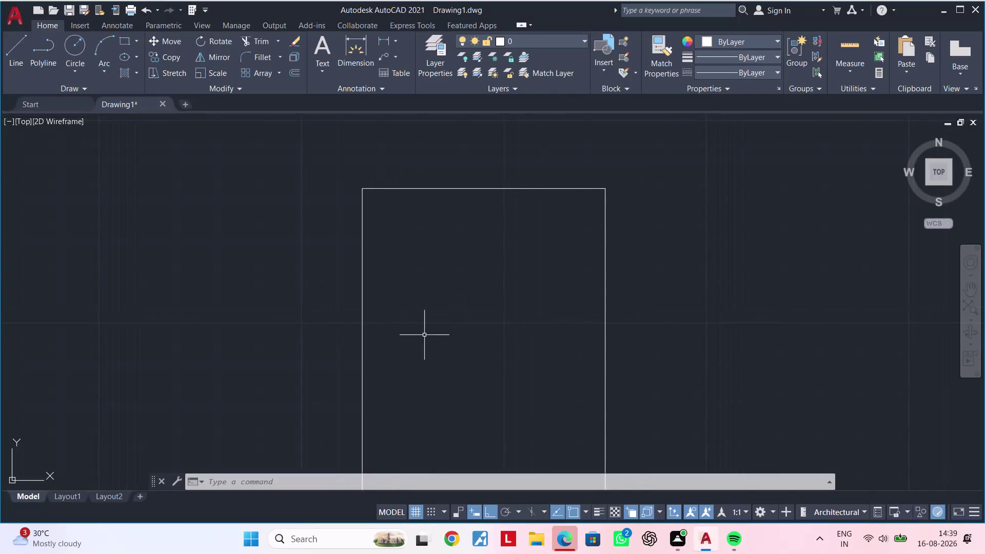
Select the small rectangle and start copying it toward the floor plan, then cancel the copy.
key(Escape)
key(Escape)
middle_drag(434, 339, 440, 239)
middle_drag(461, 327, 442, 248)
key(Escape)
key(Escape)
key(Escape)
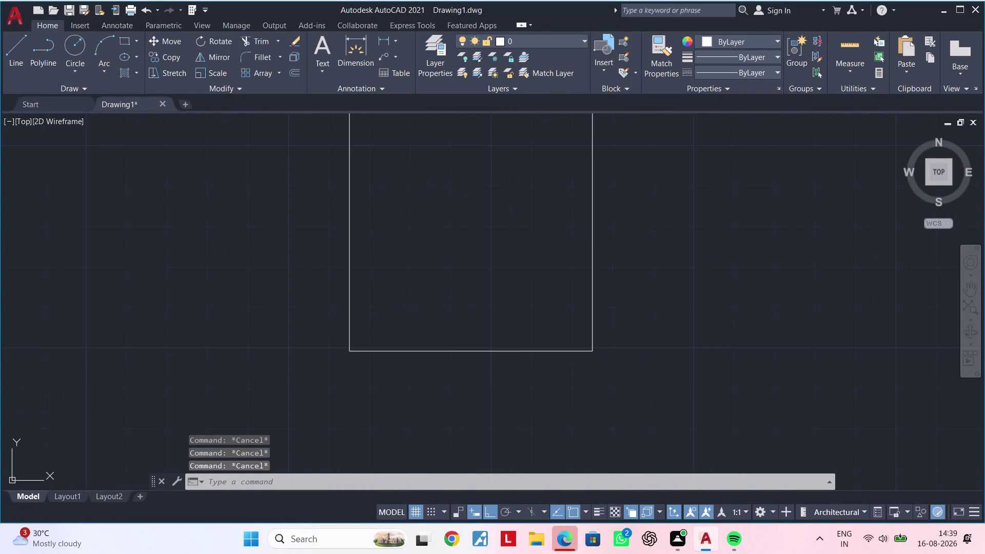
key(Escape)
middle_drag(468, 300, 421, 243)
key(Escape)
key(Escape)
middle_drag(420, 255, 429, 326)
scroll(down, 3)
middle_drag(430, 316, 415, 331)
scroll(down, 3)
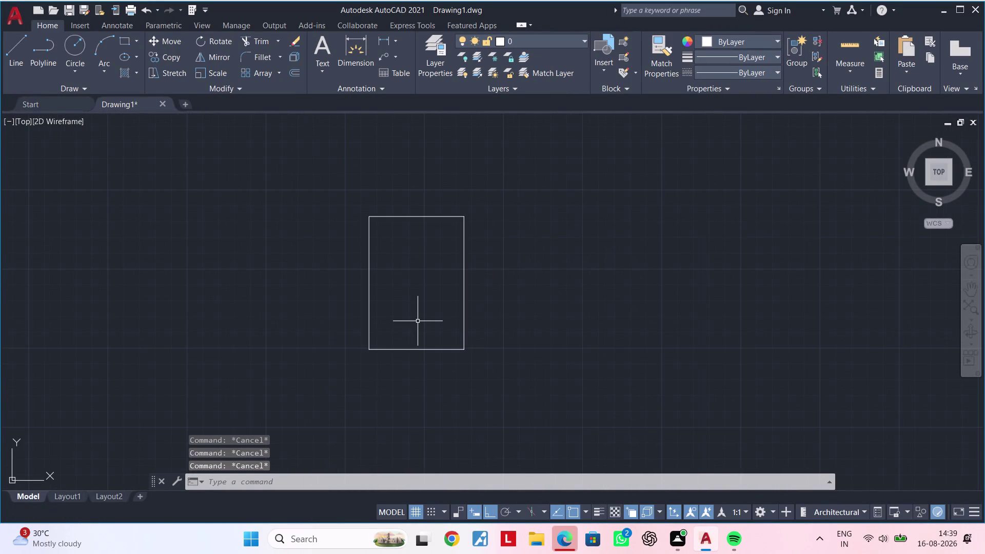
key(Escape)
scroll(down, 3)
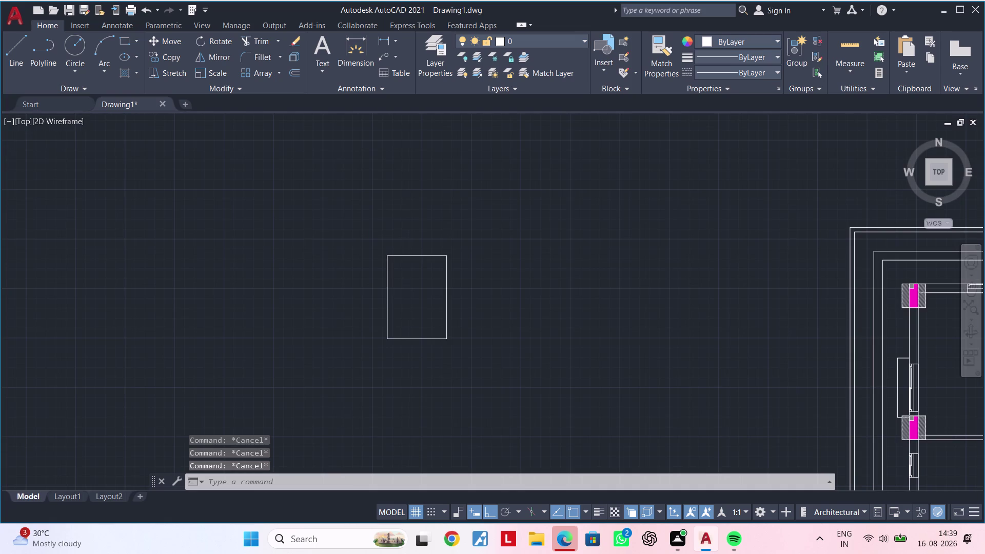
scroll(up, 3)
scroll(down, 3)
click(453, 249)
click(358, 381)
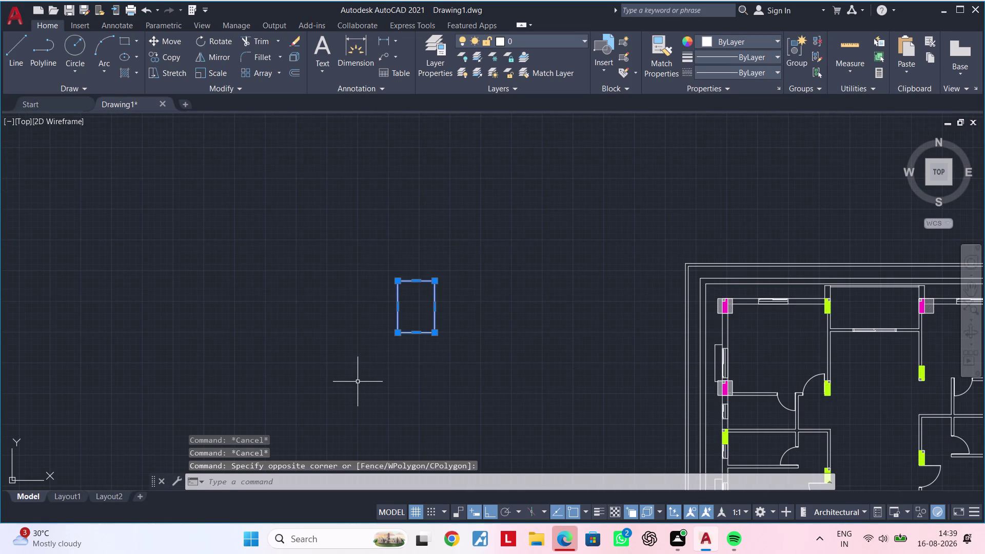
key(c)
key(o)
key(space)
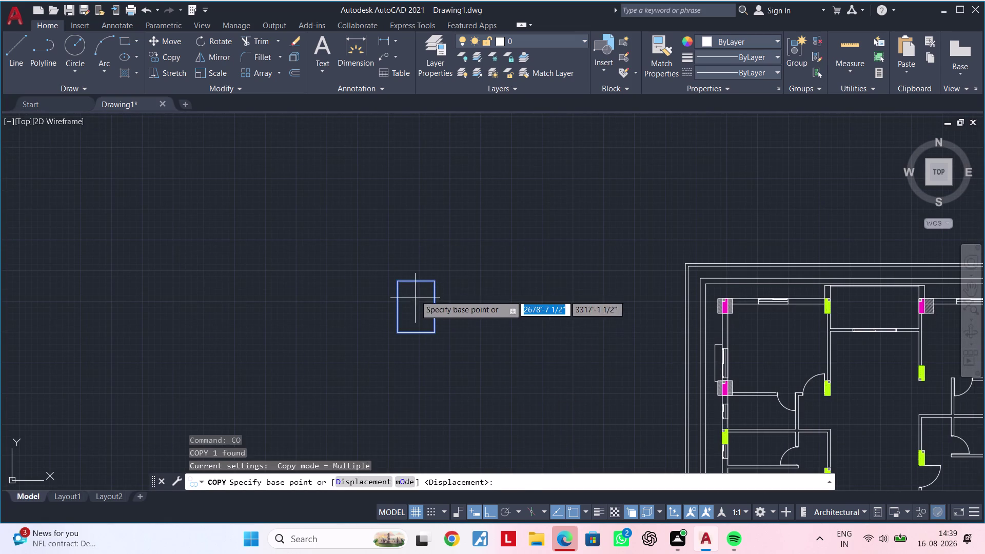
click(412, 292)
middle_drag(750, 360, 572, 361)
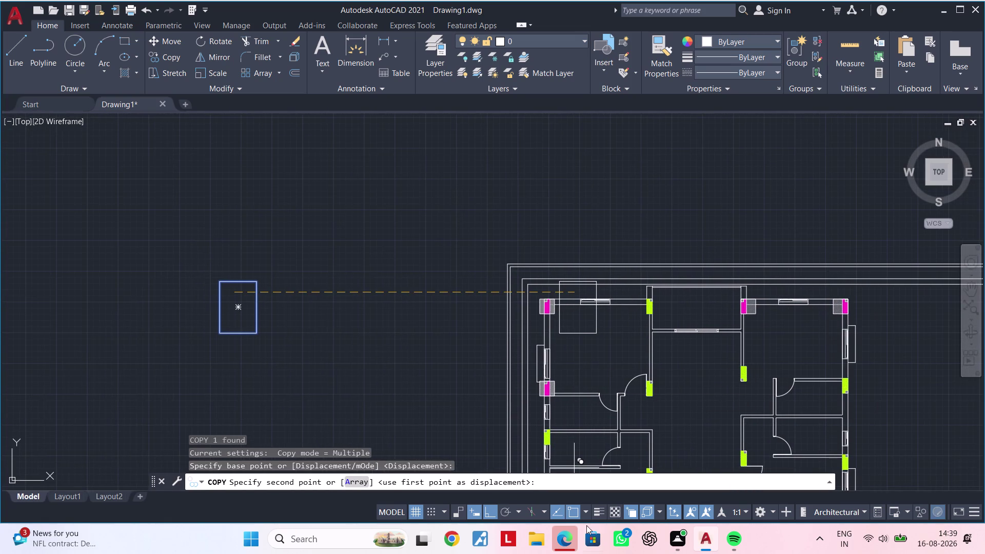
click(491, 511)
scroll(up, 3)
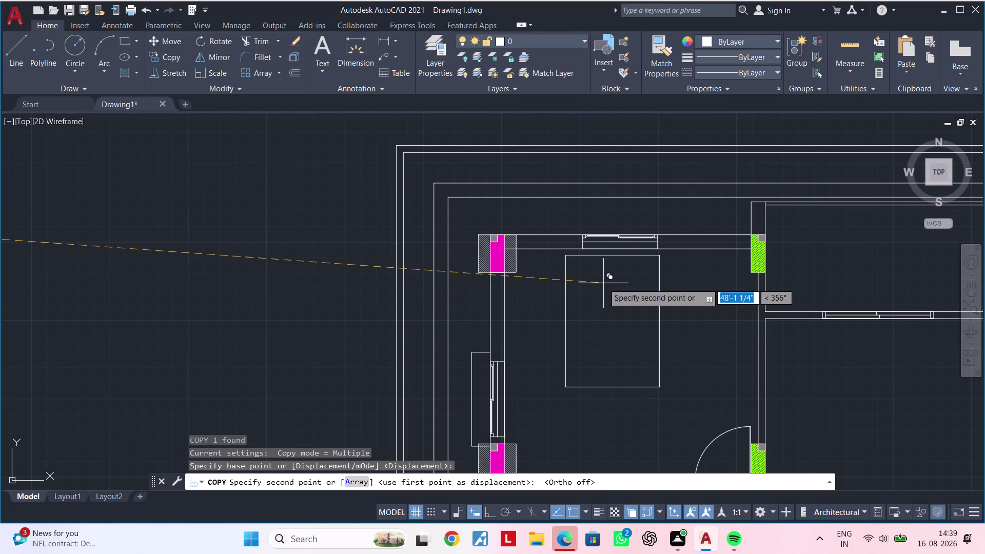
middle_drag(604, 283, 551, 284)
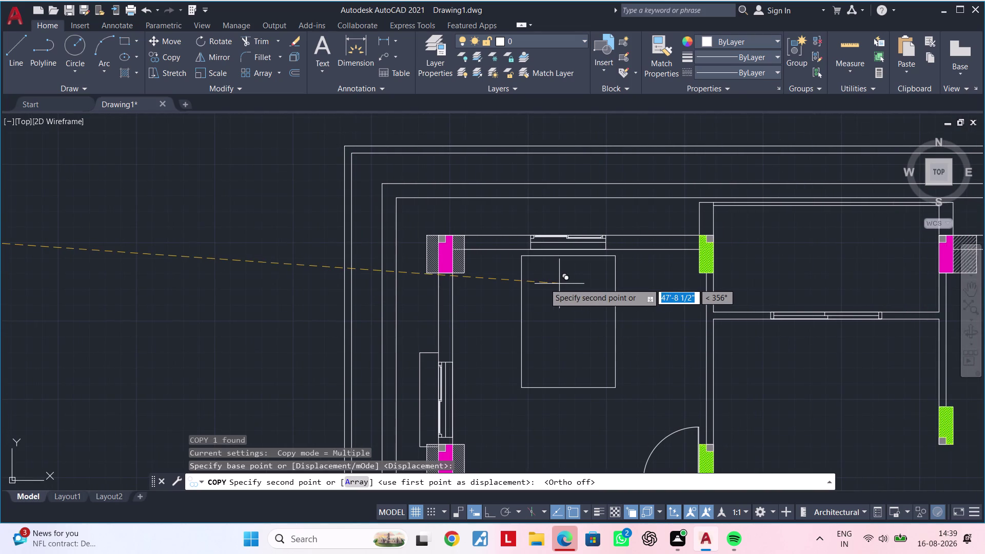
scroll(up, 3)
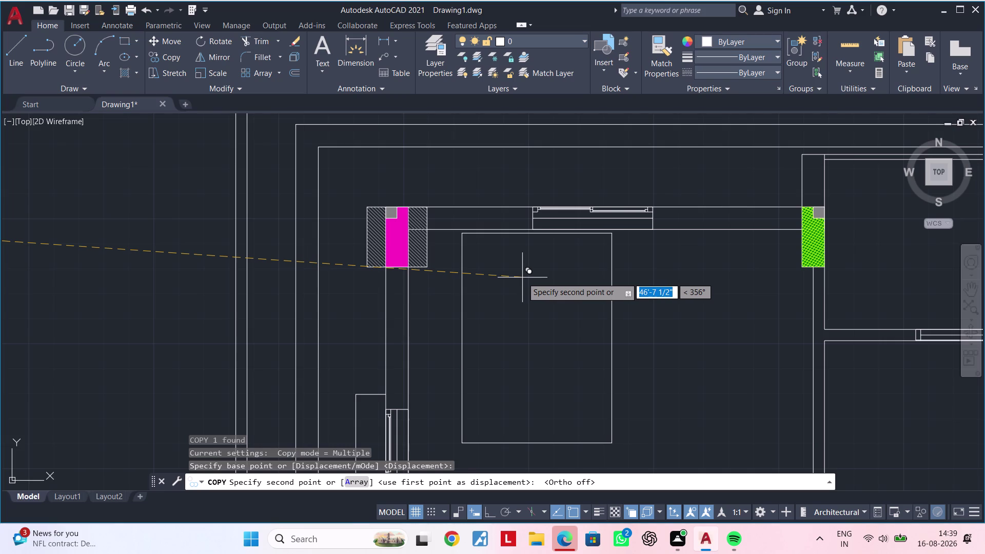
key(Escape)
Return to the bed rectangle and explode it into separate lines with X.
scroll(down, 3)
middle_drag(174, 282, 196, 279)
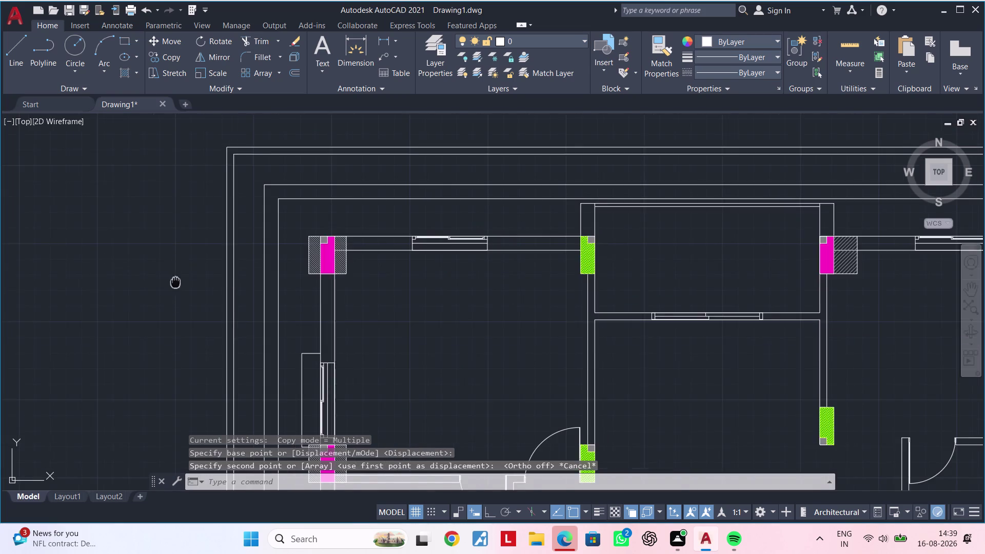
middle_drag(196, 279, 481, 277)
scroll(down, 3)
middle_drag(273, 260, 411, 266)
scroll(up, 3)
middle_drag(291, 261, 351, 263)
scroll(up, 3)
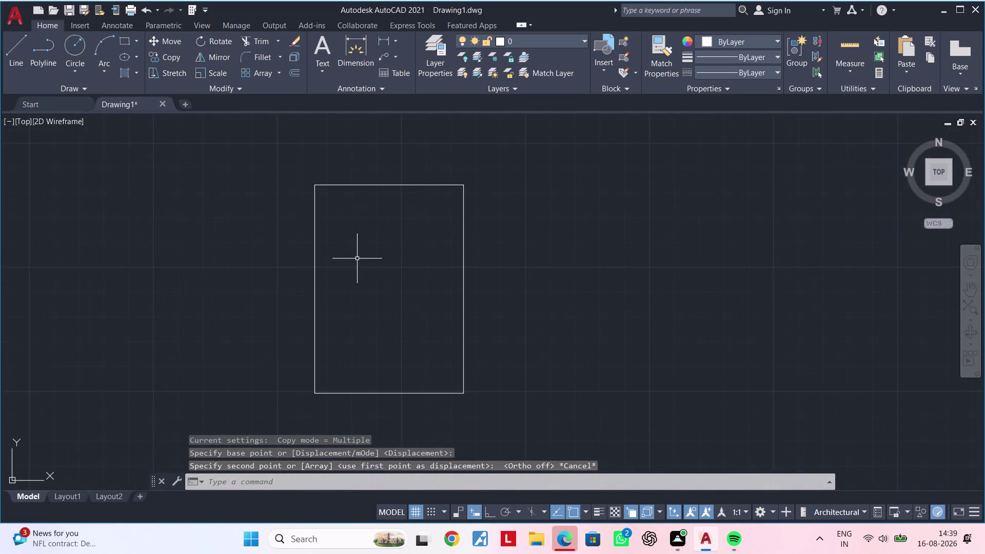
middle_drag(360, 266, 336, 225)
middle_drag(364, 312, 364, 260)
key(Escape)
key(Escape)
key(Escape)
middle_drag(367, 264, 353, 317)
key(Escape)
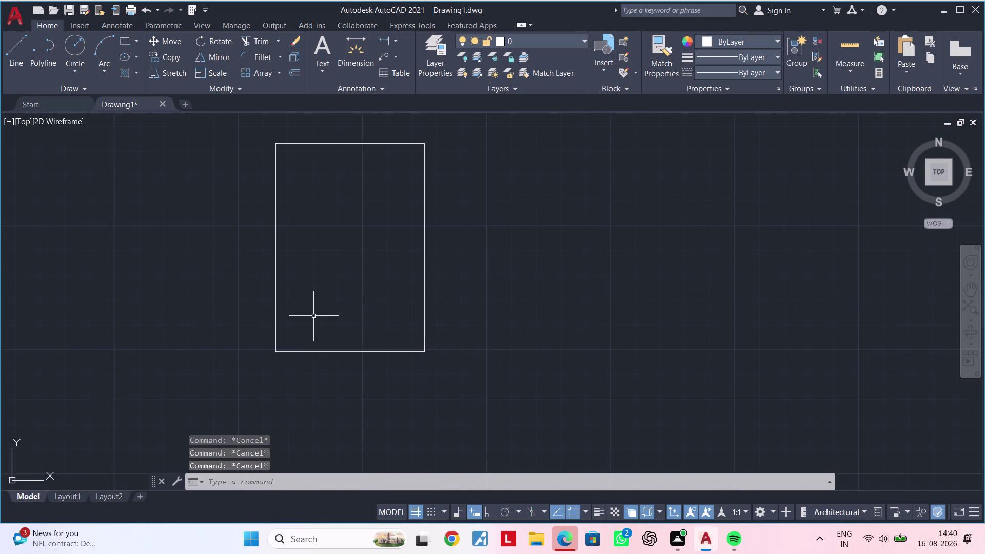
click(276, 315)
key(x)
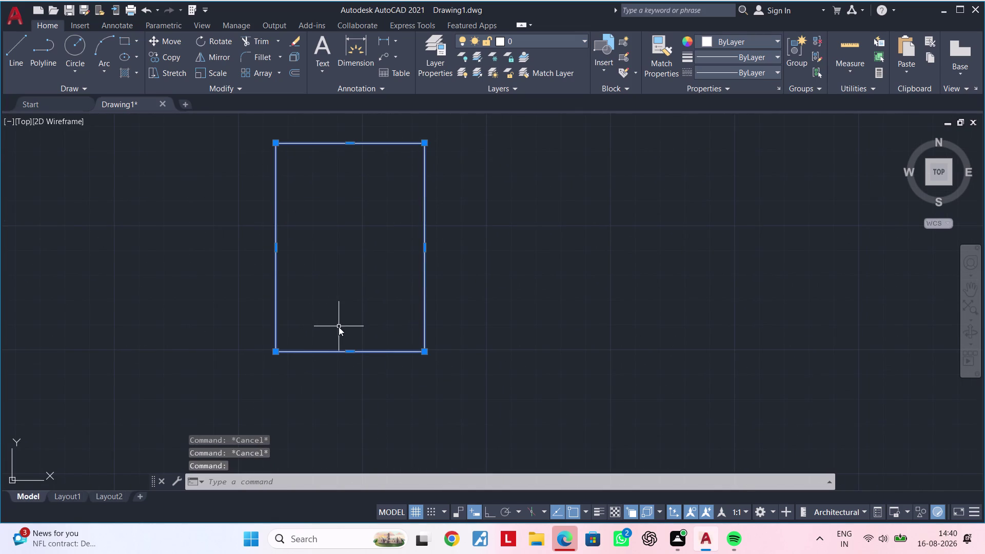
key(space)
Offset the rectangle's bottom edge 2' upward inside the rectangle.
middle_drag(367, 327, 360, 299)
key(Escape)
key(Escape)
text(of)
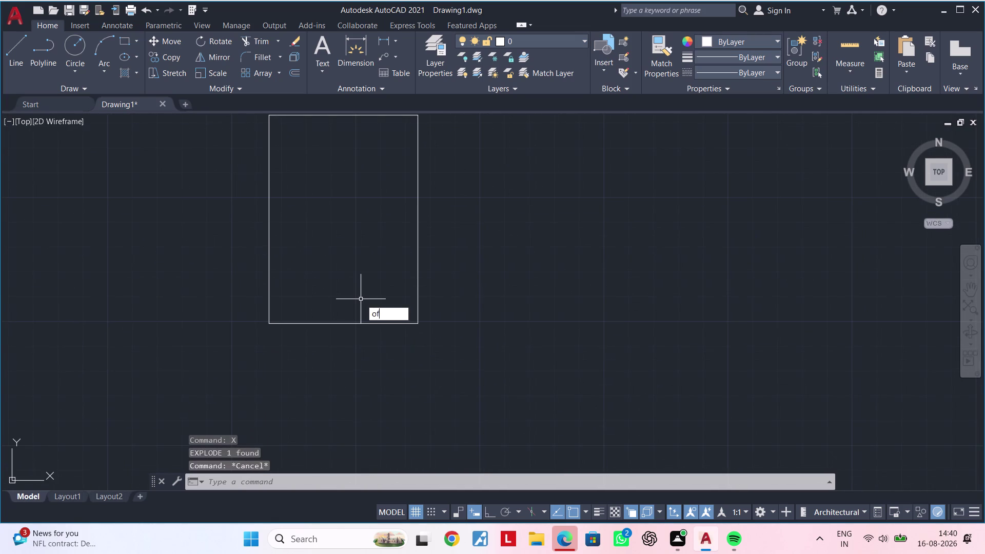
key(space)
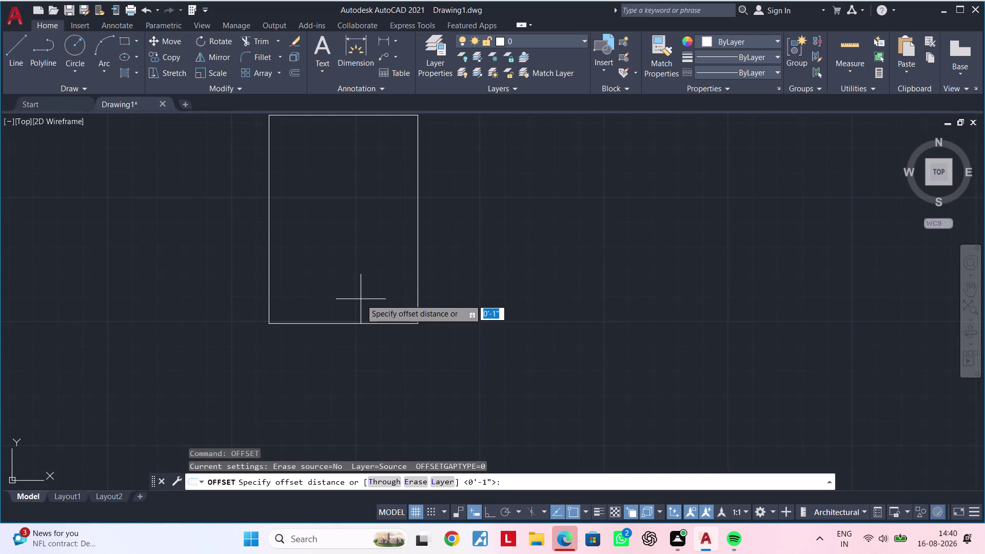
text(2')
key(Return)
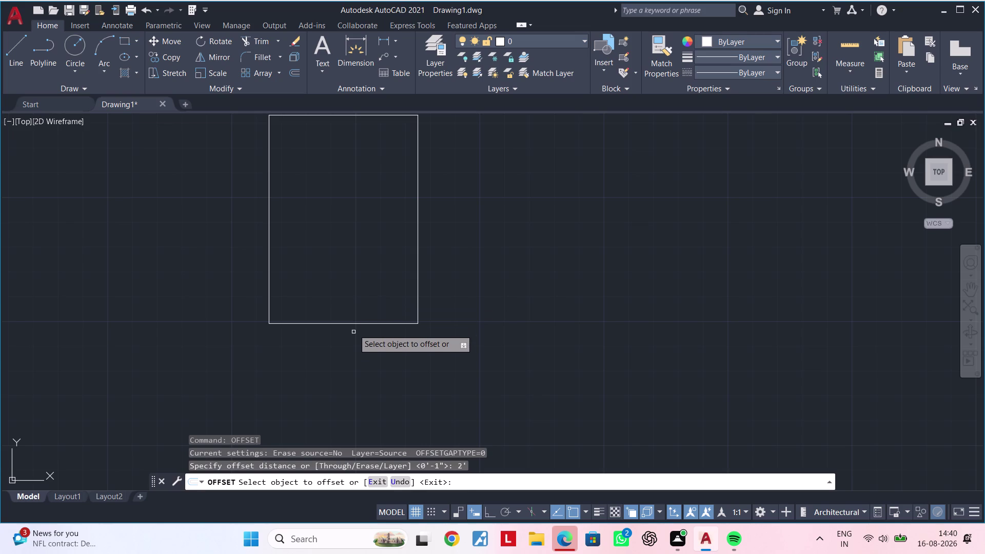
click(354, 320)
click(353, 323)
click(359, 272)
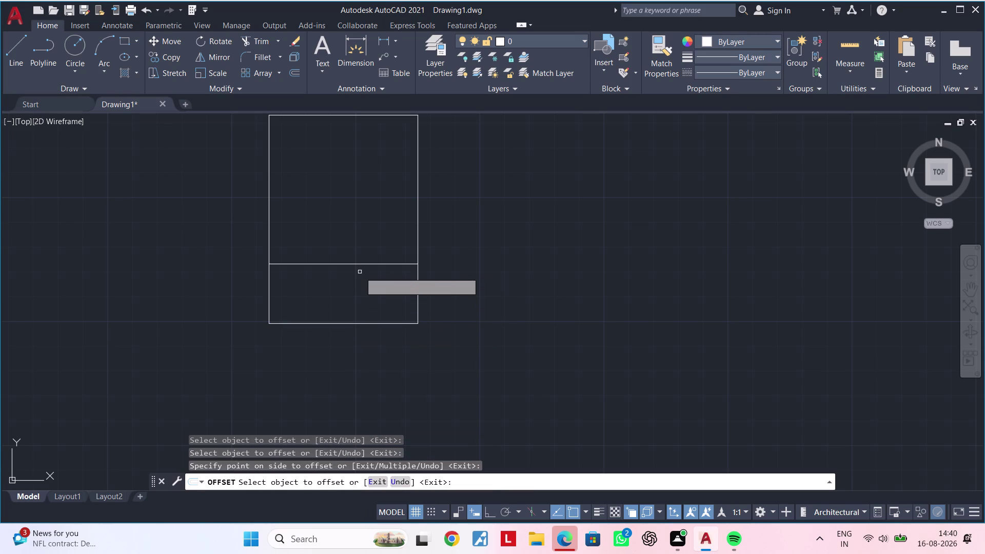
key(space)
Offset the new horizontal line 2" below and 2" above it.
key(space)
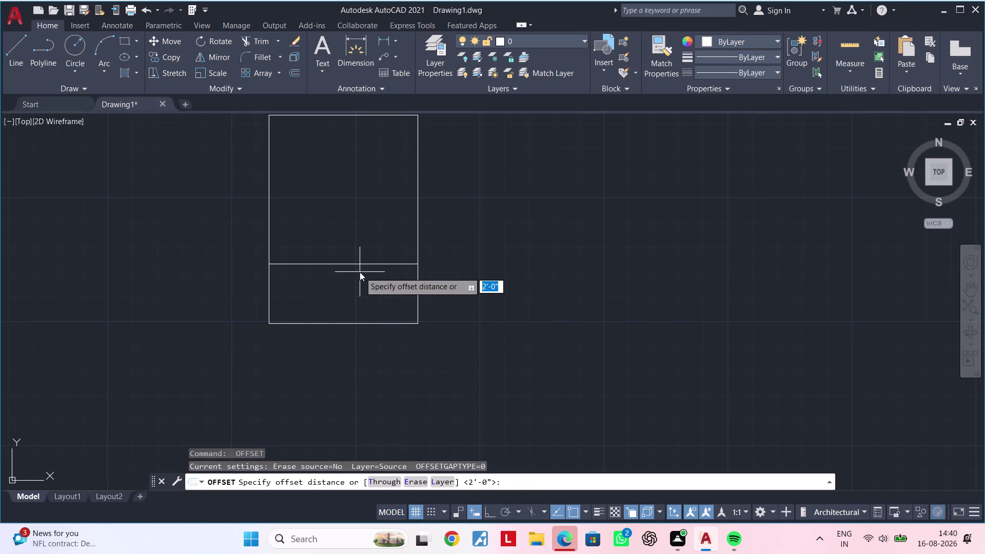
text(2")
key(Return)
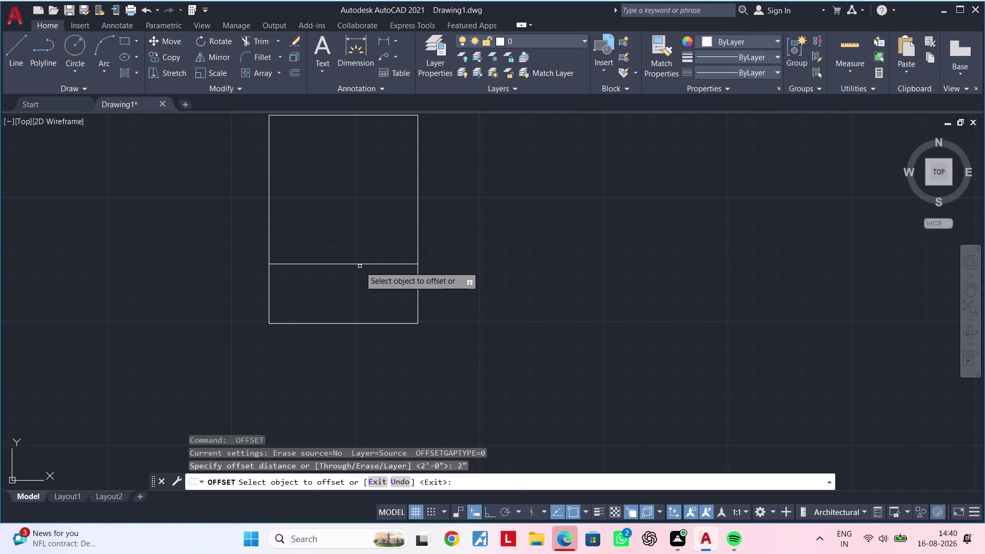
click(360, 264)
click(359, 275)
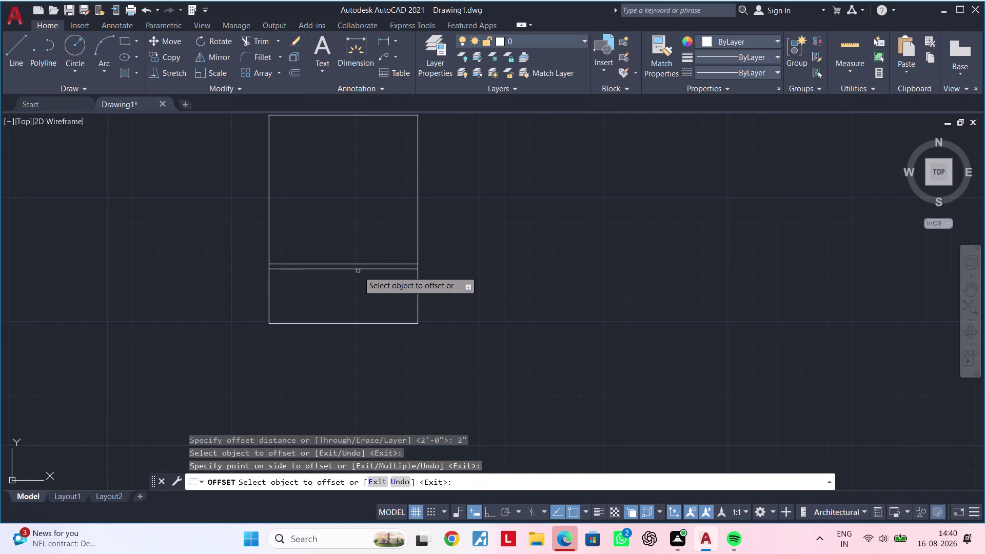
click(358, 263)
click(359, 245)
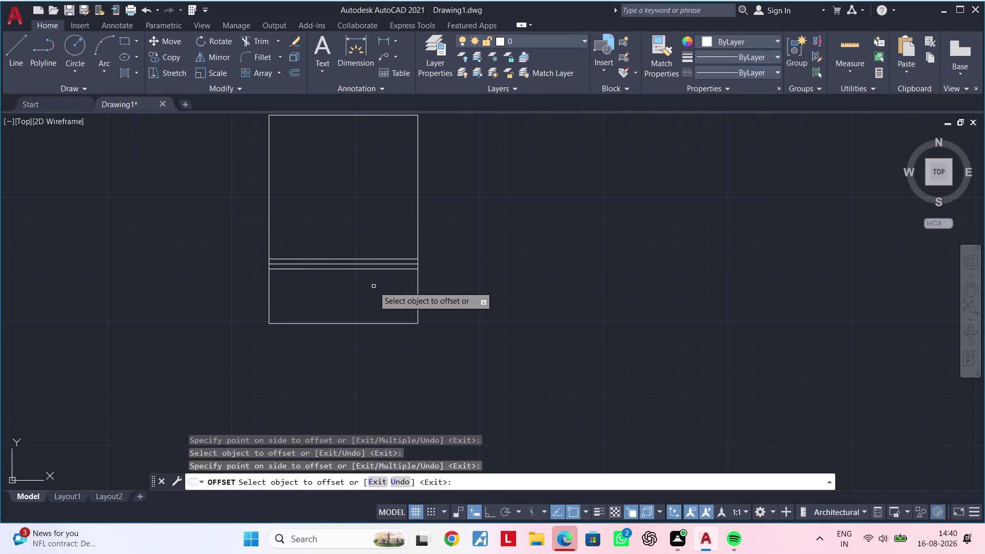
middle_drag(368, 293, 419, 289)
middle_drag(419, 288, 414, 344)
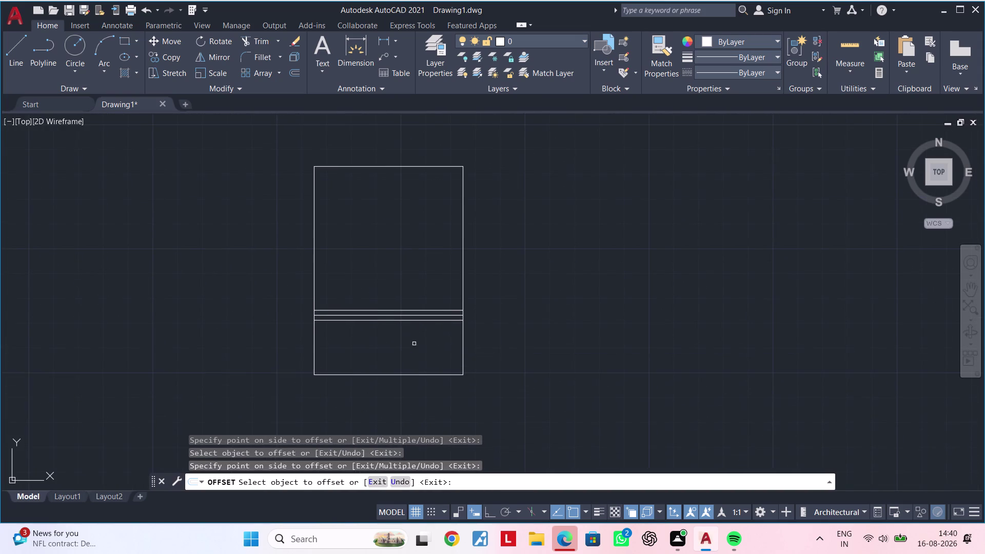
key(Escape)
key(Escape)
key(Escape)
key(Escape)
key(Escape)
key(Escape)
key(Escape)
key(Escape)
key(Escape)
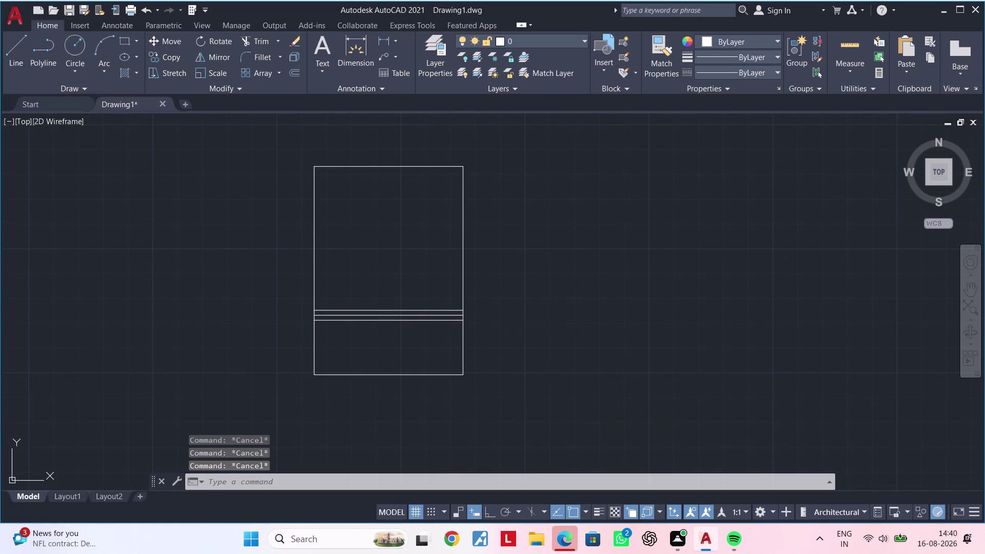
key(Escape)
key(Escape)
key(Escape)
middle_drag(388, 267, 385, 262)
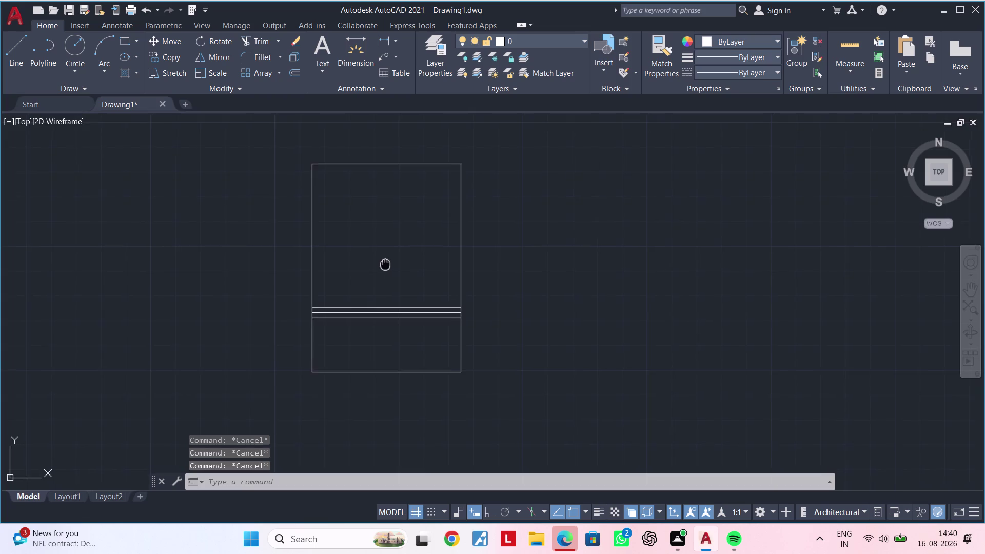
middle_drag(385, 263, 376, 247)
key(Escape)
middle_drag(375, 246, 375, 241)
key(Escape)
key(Escape)
key(Escape)
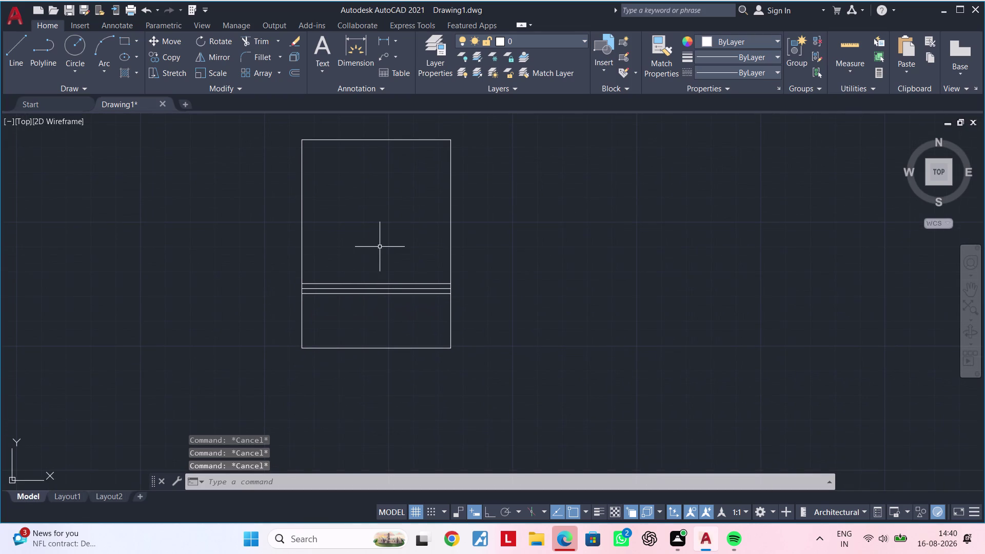
key(Escape)
key(Escape)
middle_drag(415, 315, 397, 322)
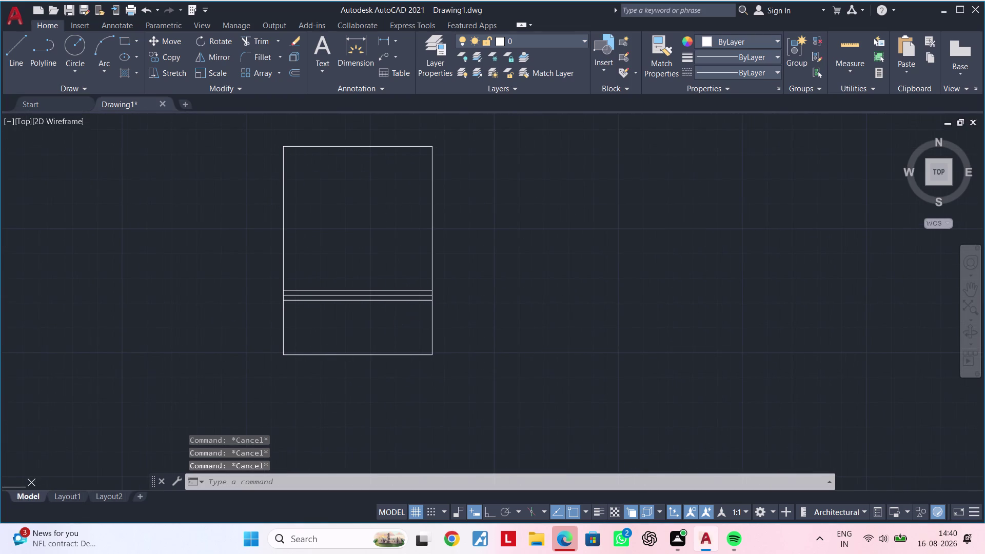
Offset the right edge 1' inward, after abandoning a 2' offset.
text(of 2')
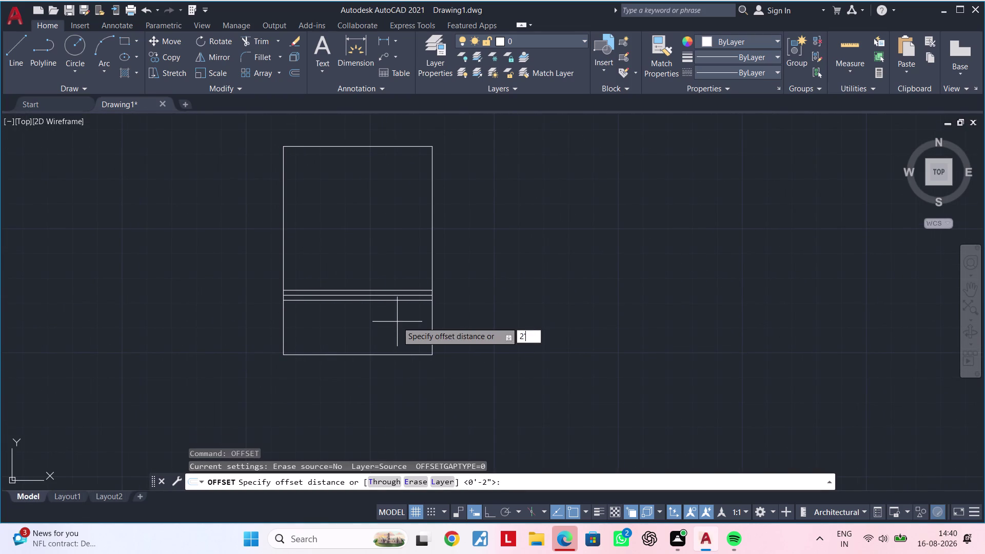
key(Return)
click(431, 314)
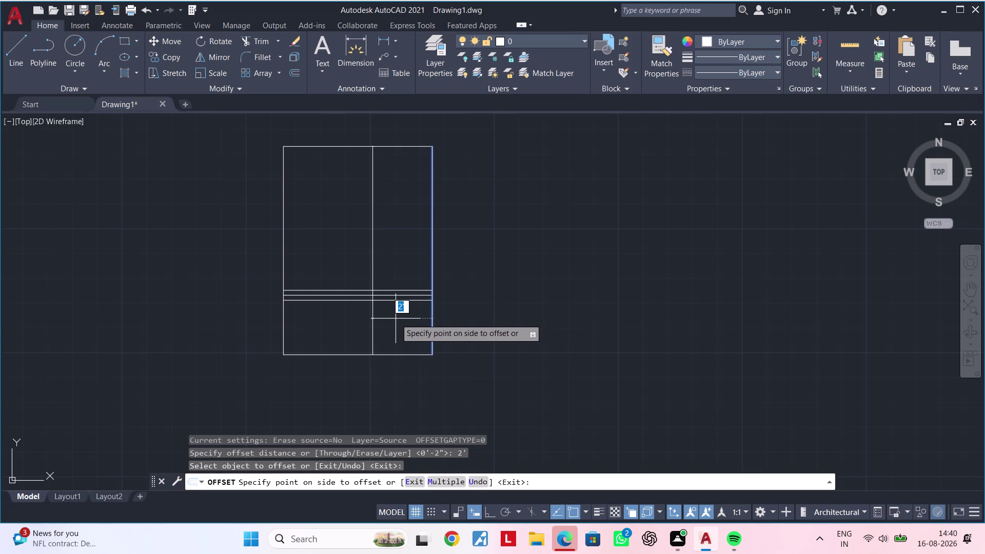
key(Escape)
text(of)
key(space)
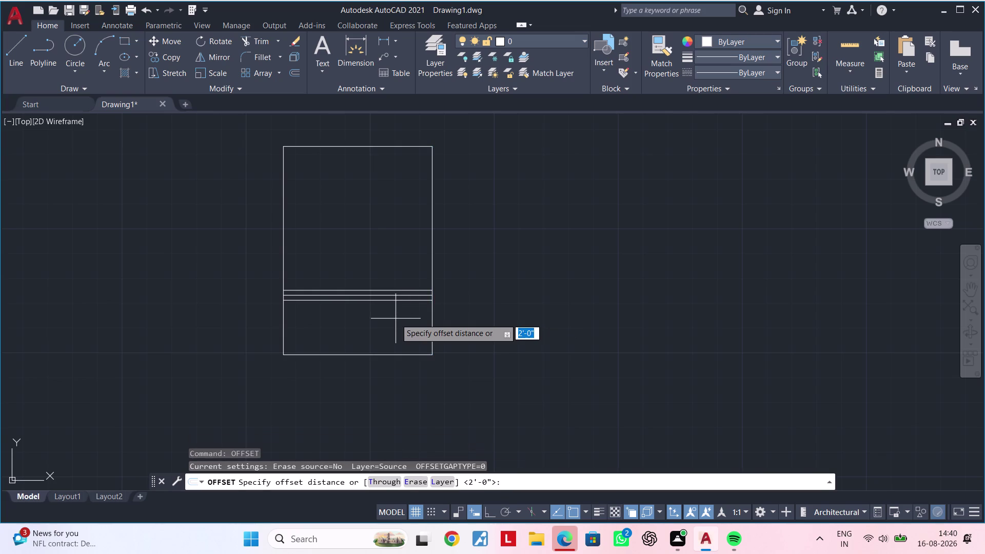
text(1')
key(Return)
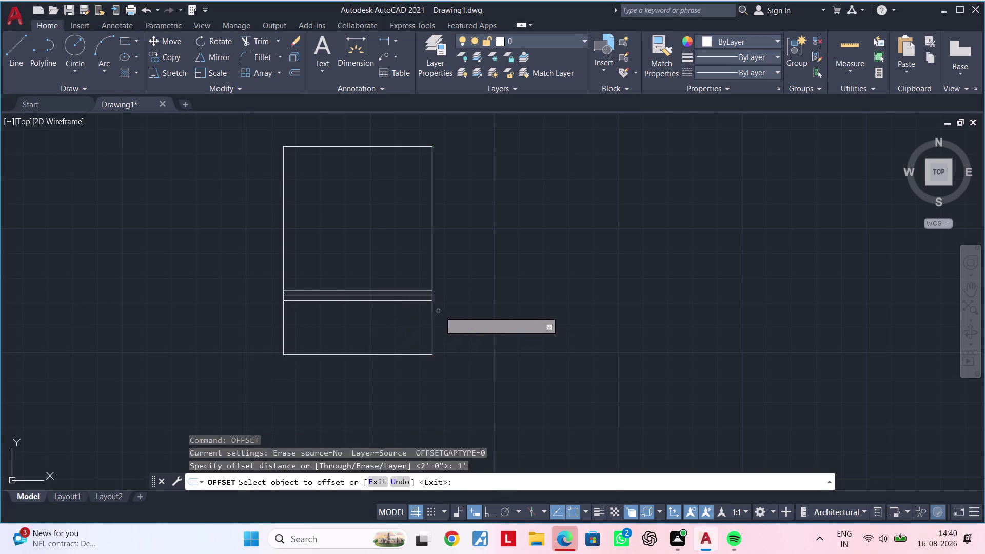
click(434, 314)
click(362, 315)
key(Escape)
key(Escape)
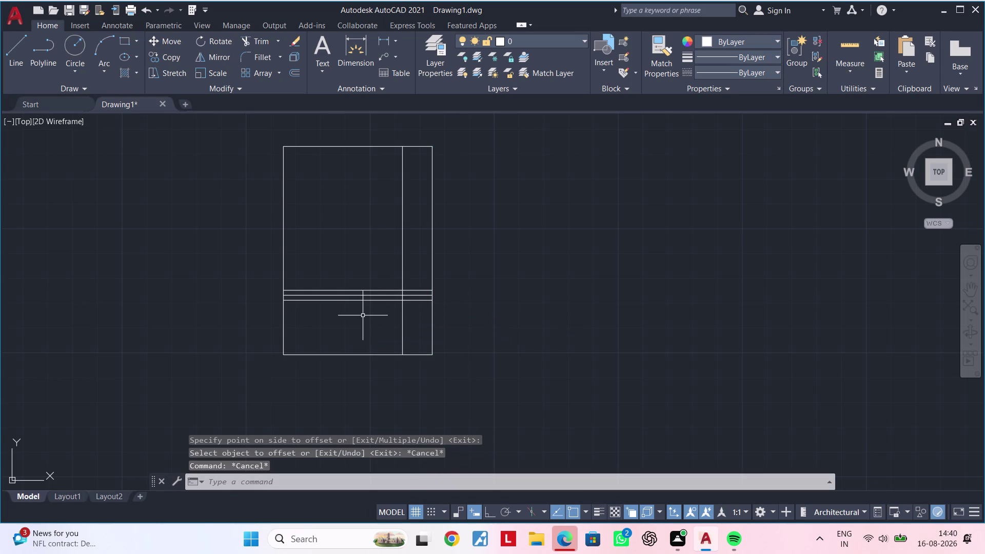
Offset the vertical divider 2" to the left, then the new line another 2" left.
text(of)
key(space)
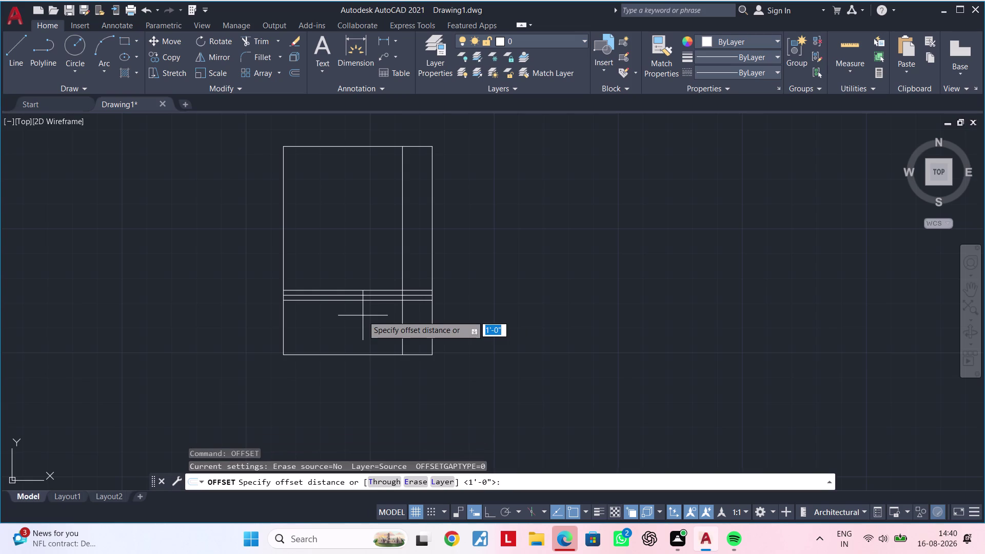
text(2")
key(Return)
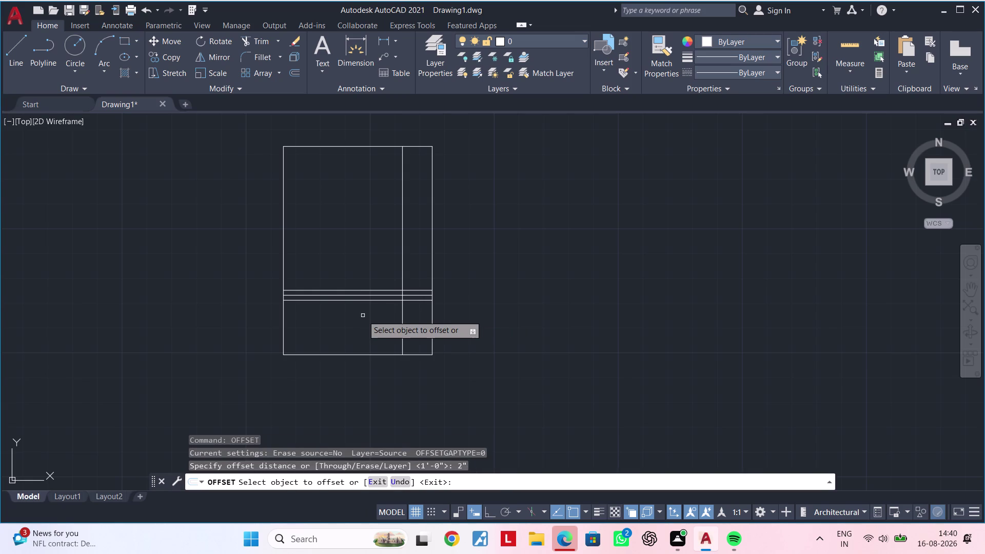
click(403, 313)
click(351, 320)
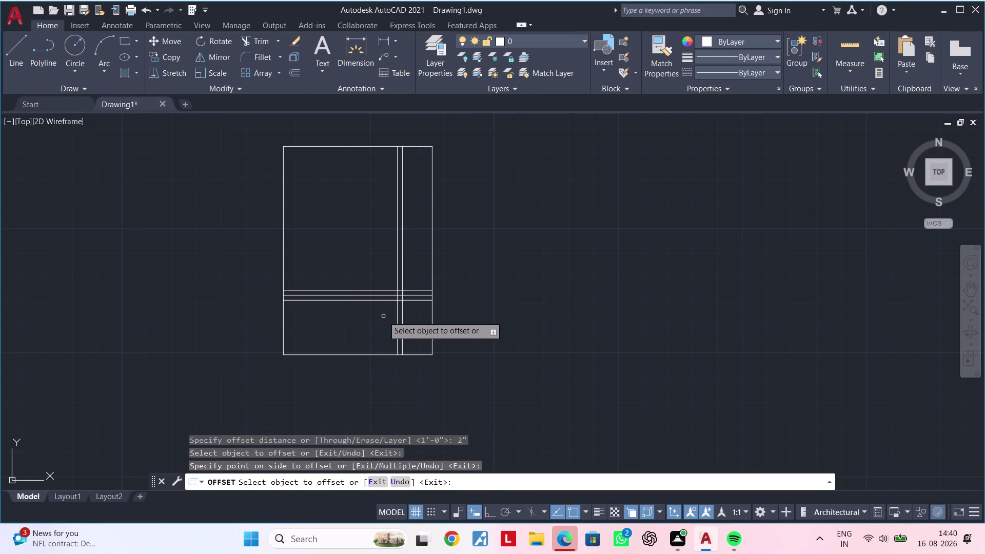
click(398, 313)
click(340, 317)
key(Escape)
key(Escape)
key(Escape)
Start the TRIM command, cancel it, and shift the view of the bed outline.
key(t)
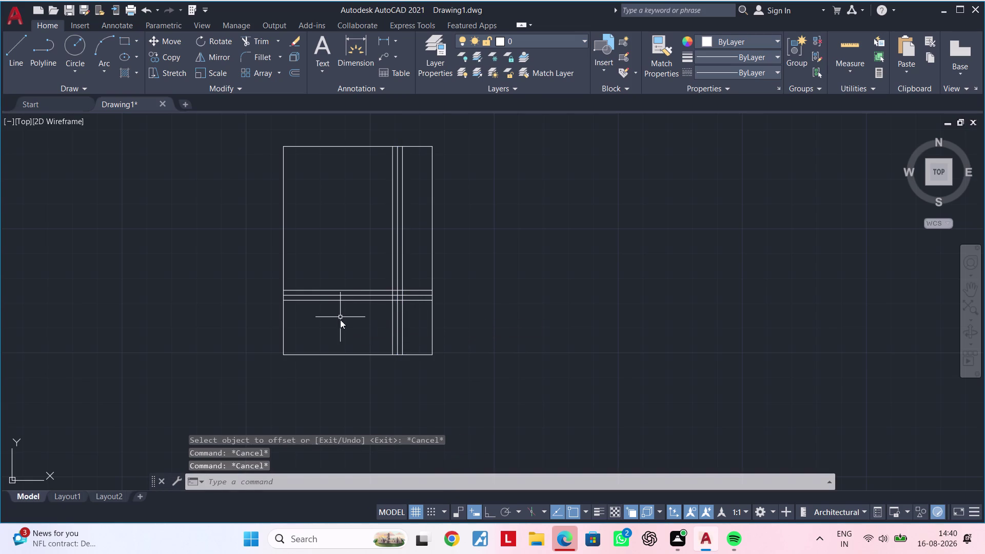
key(r)
key(space)
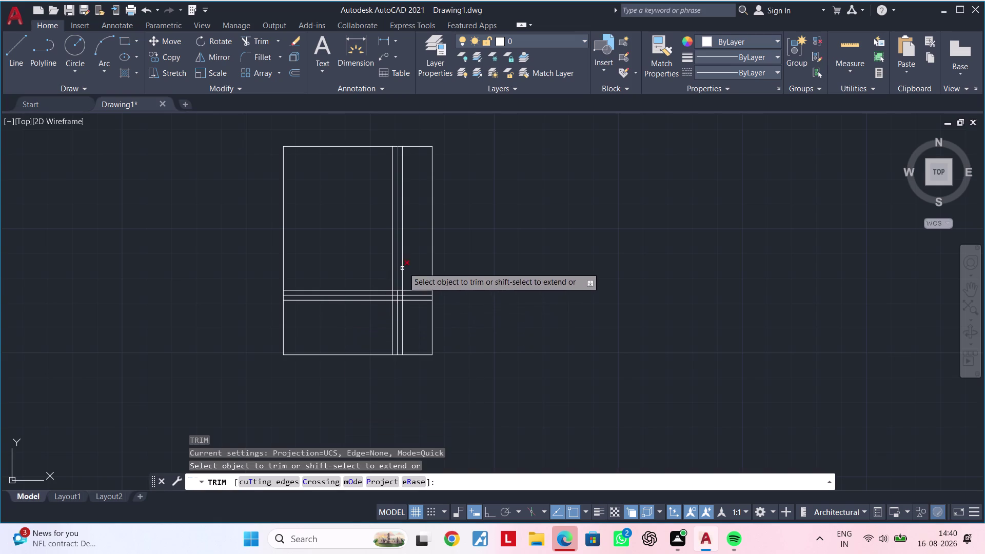
key(Escape)
key(Escape)
middle_drag(374, 233, 396, 270)
key(Escape)
key(Escape)
middle_click(381, 276)
key(Escape)
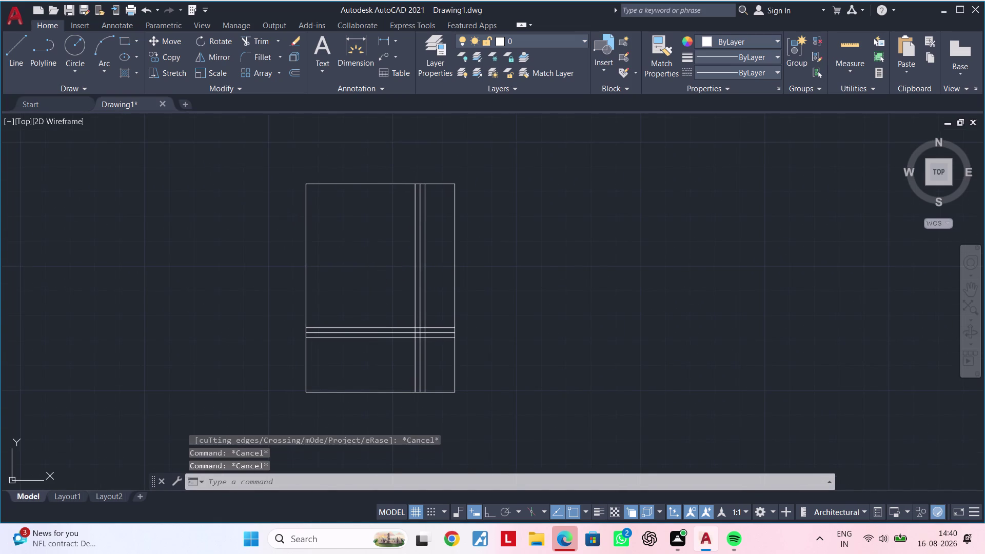
key(Escape)
key(s)
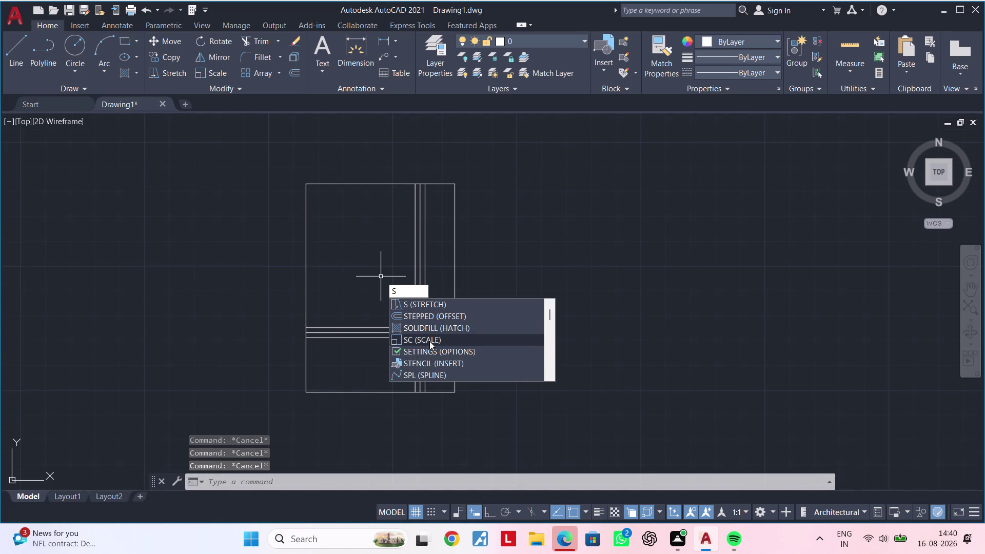
click(425, 374)
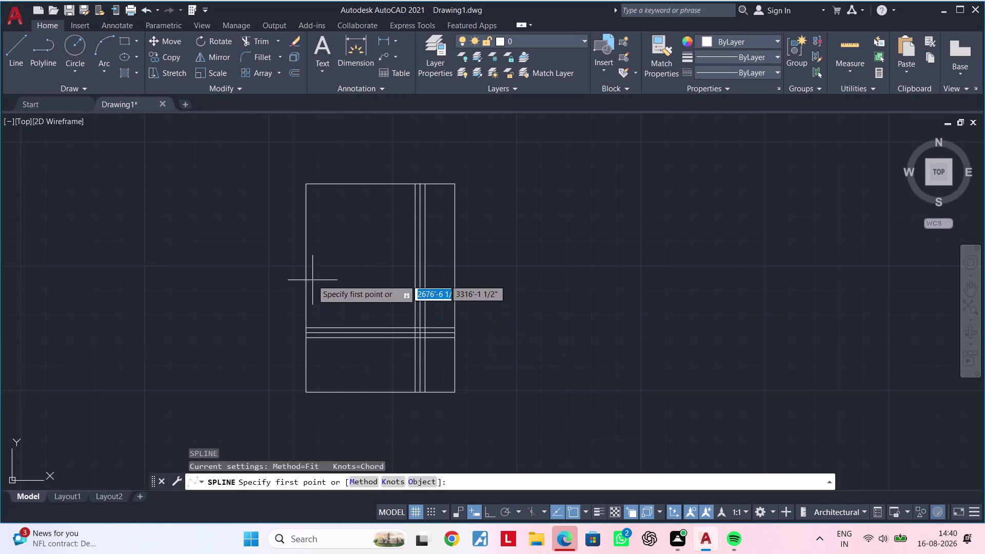
middle_drag(325, 277, 304, 311)
scroll(up, 3)
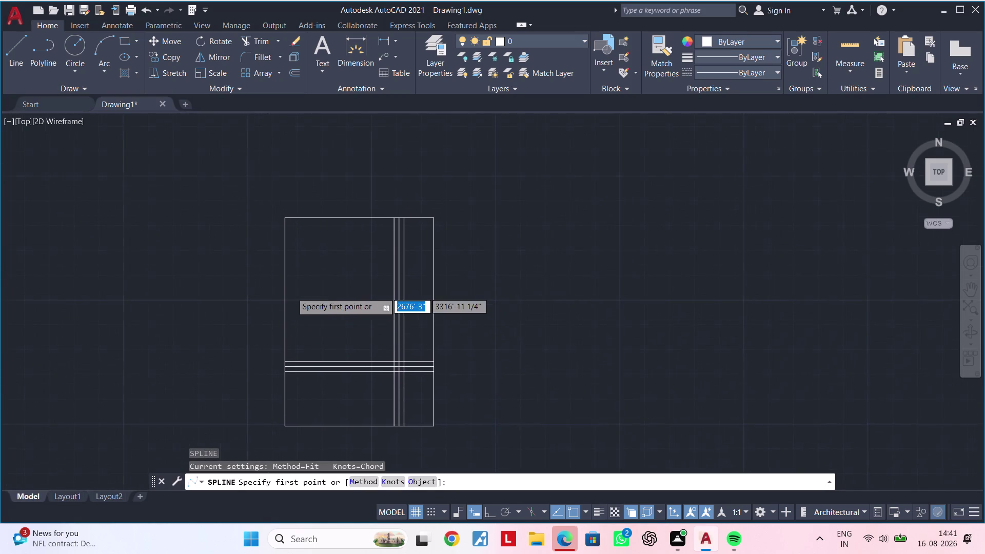
click(281, 311)
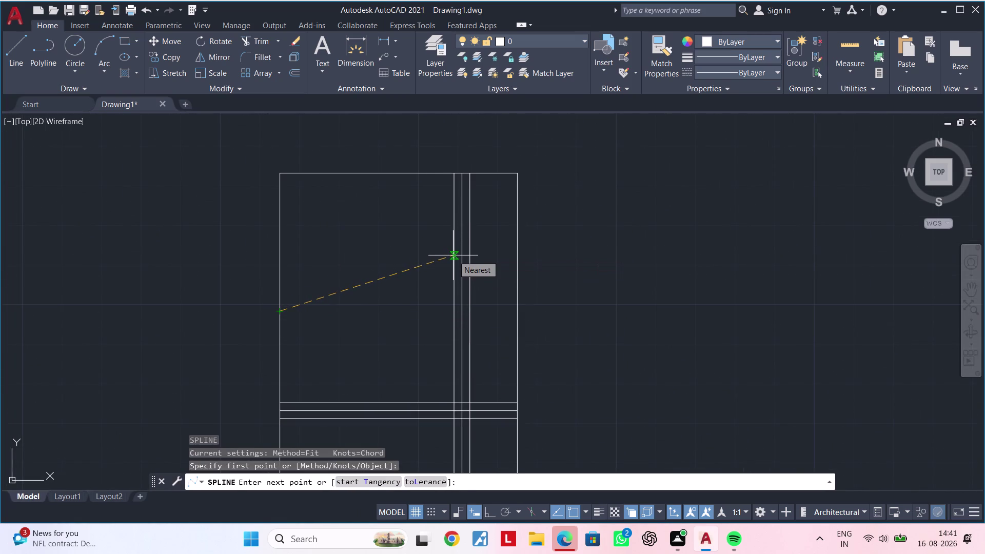
click(453, 255)
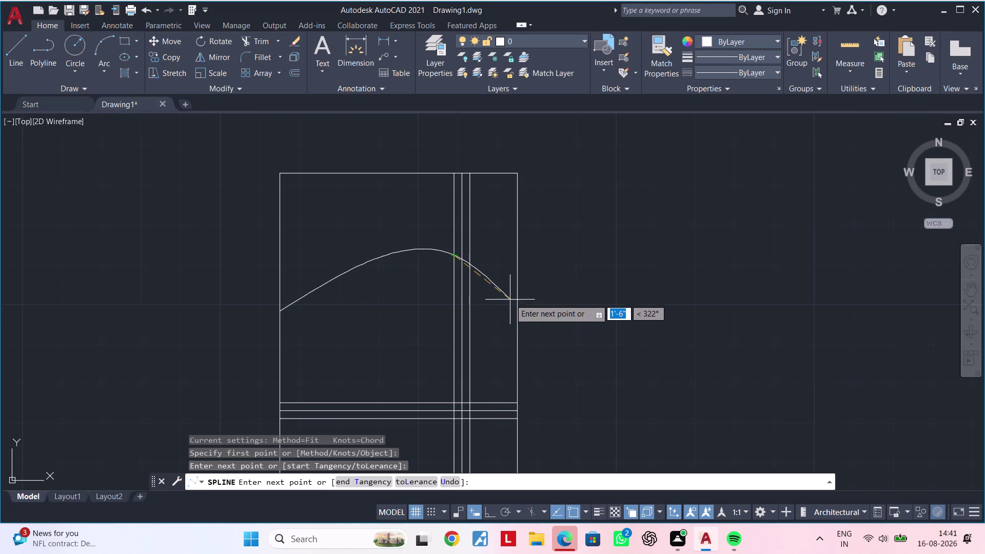
click(513, 269)
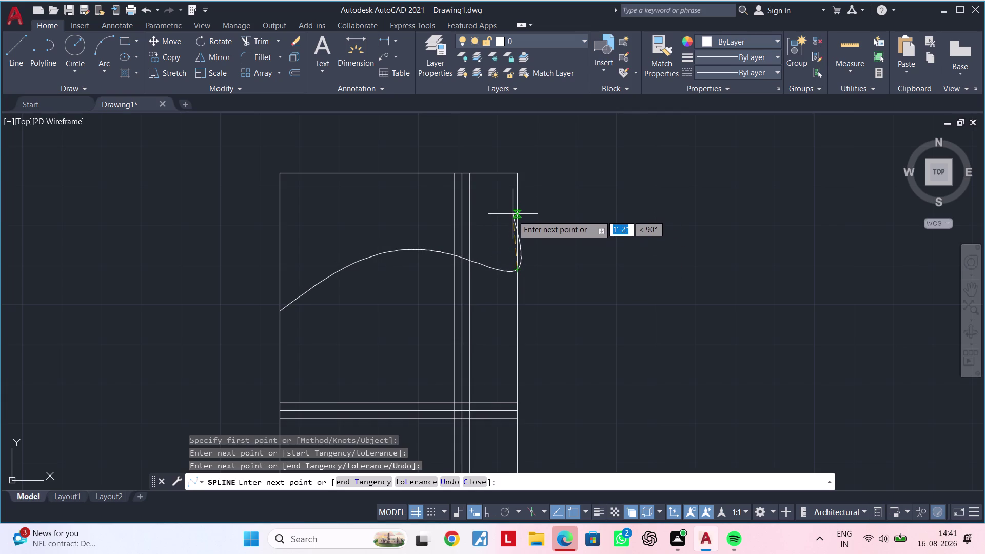
scroll(up, 3)
scroll(down, 3)
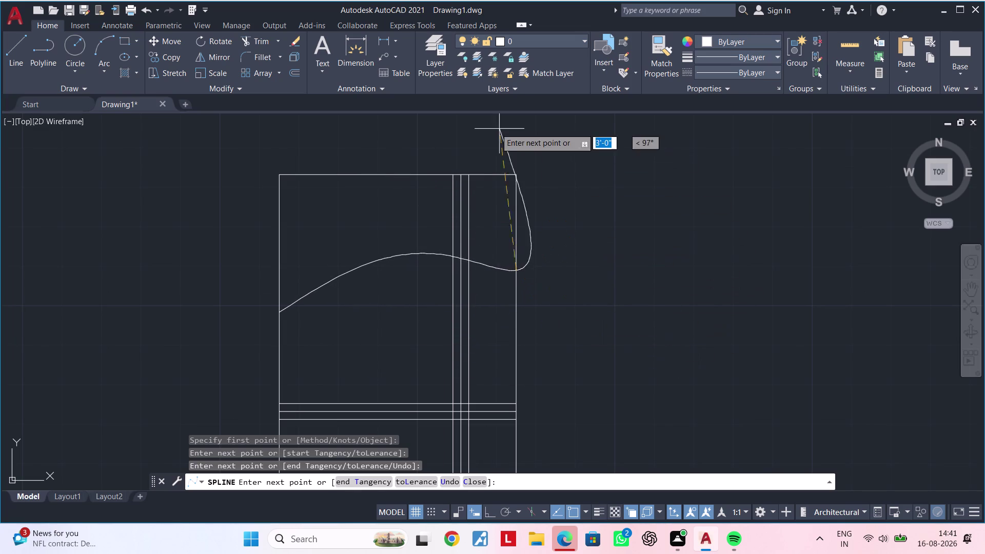
click(438, 149)
key(Escape)
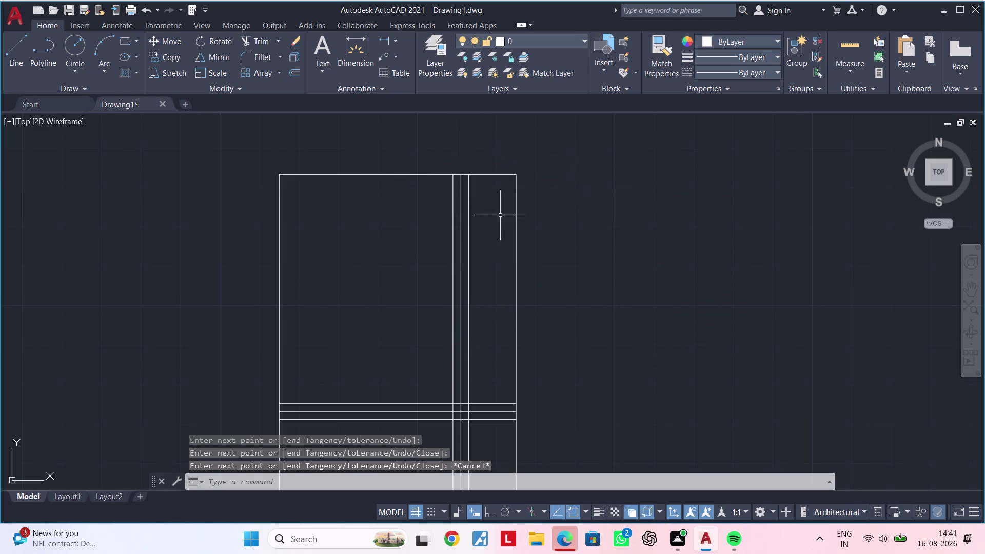
key(Escape)
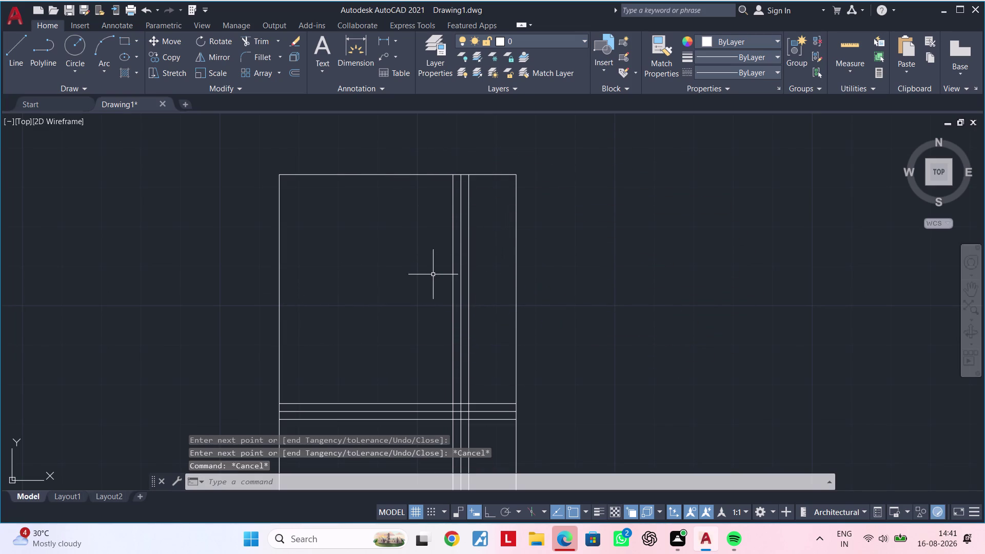
key(s)
key(p)
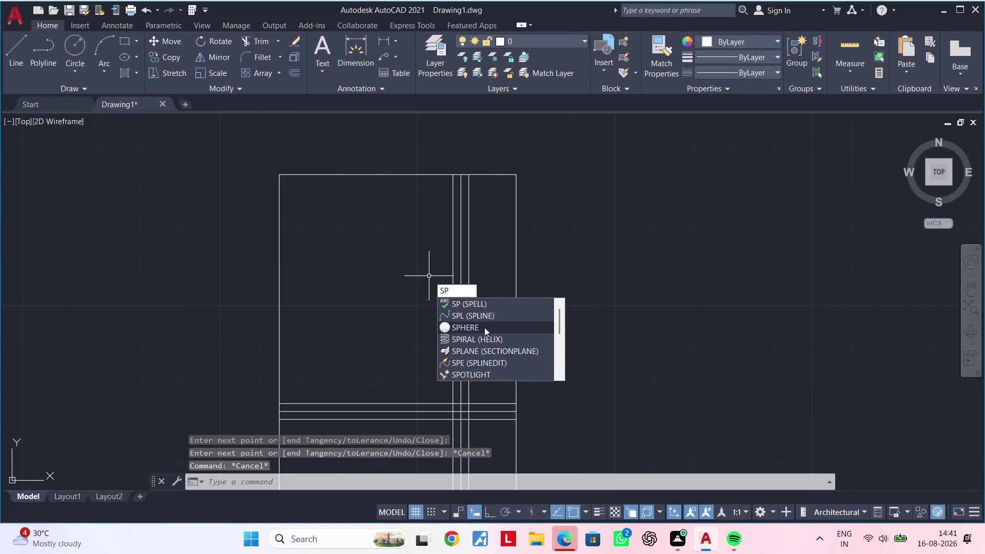
click(482, 318)
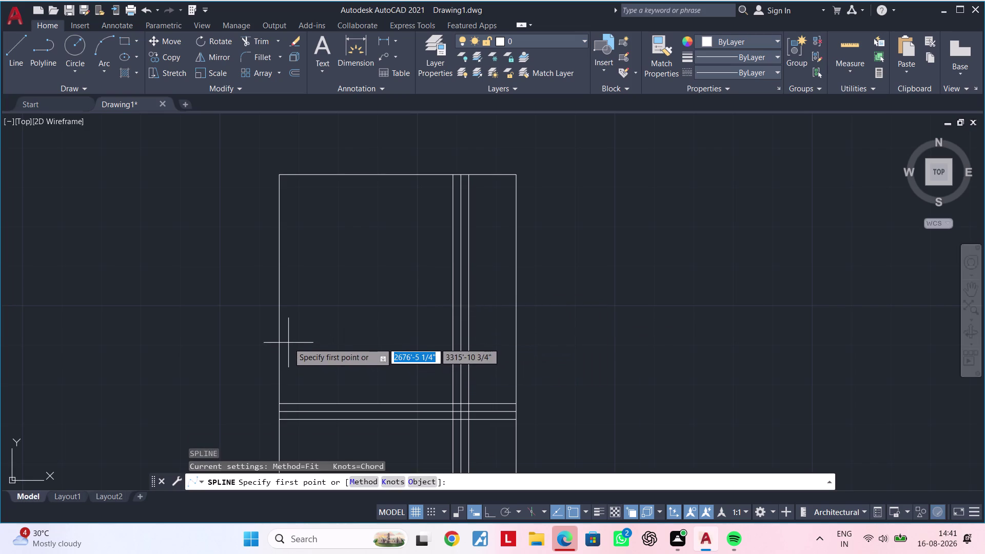
click(280, 288)
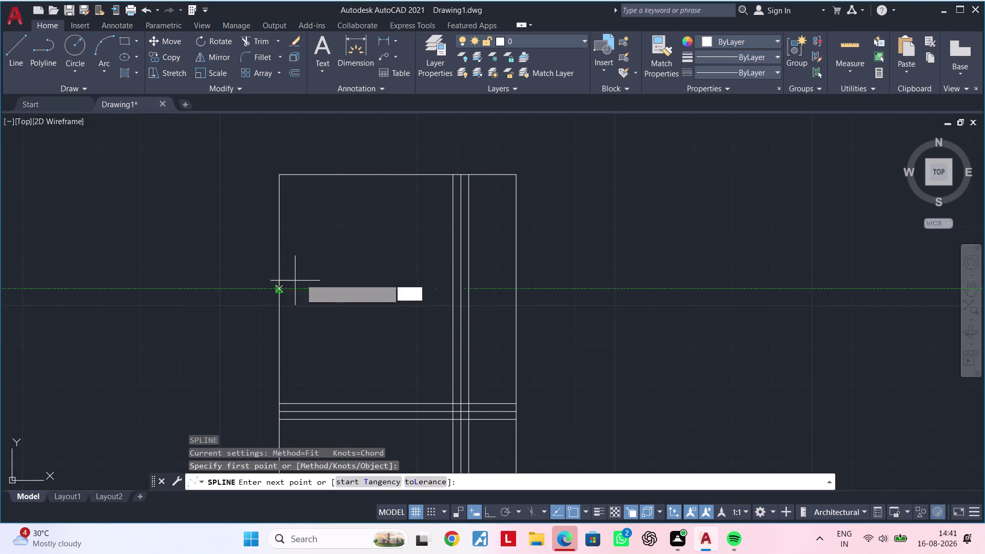
click(459, 252)
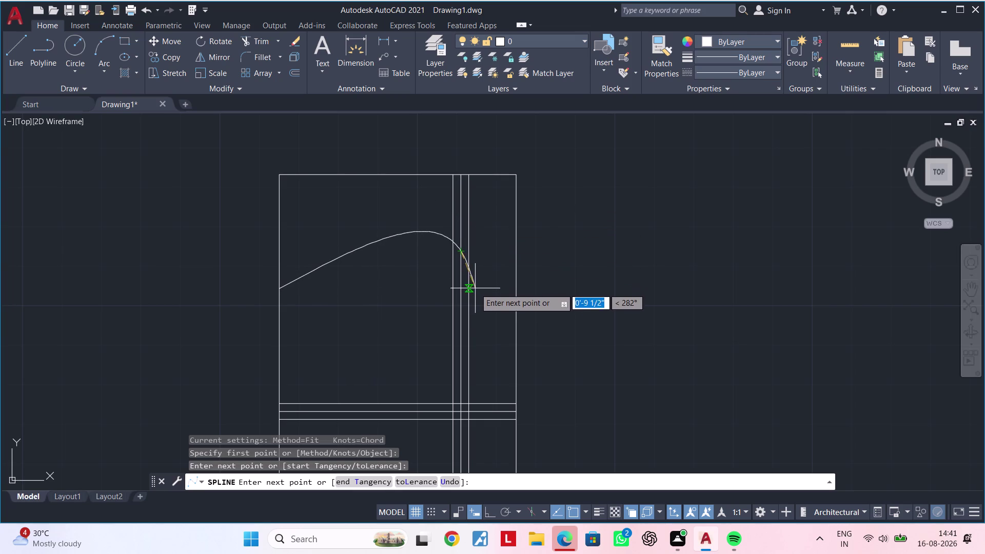
click(513, 296)
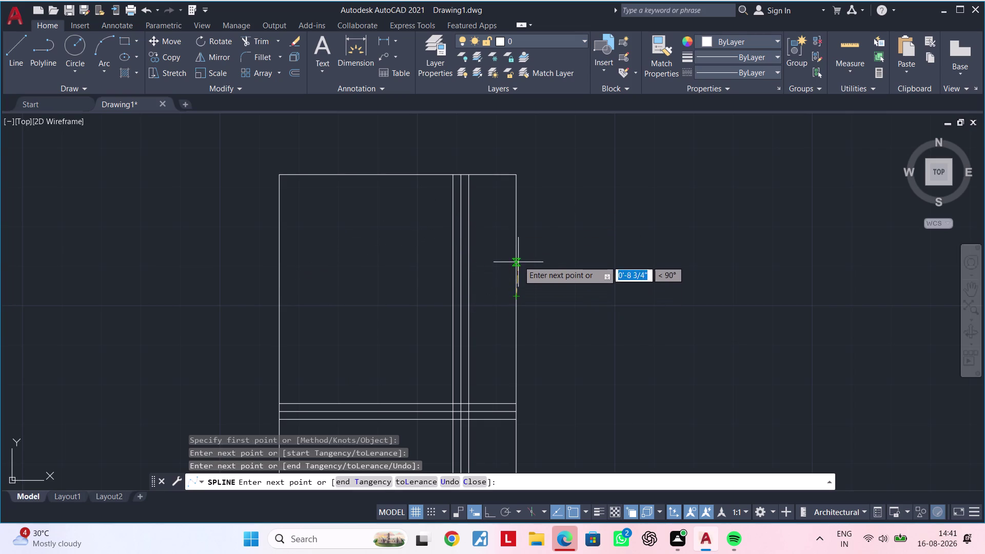
click(500, 212)
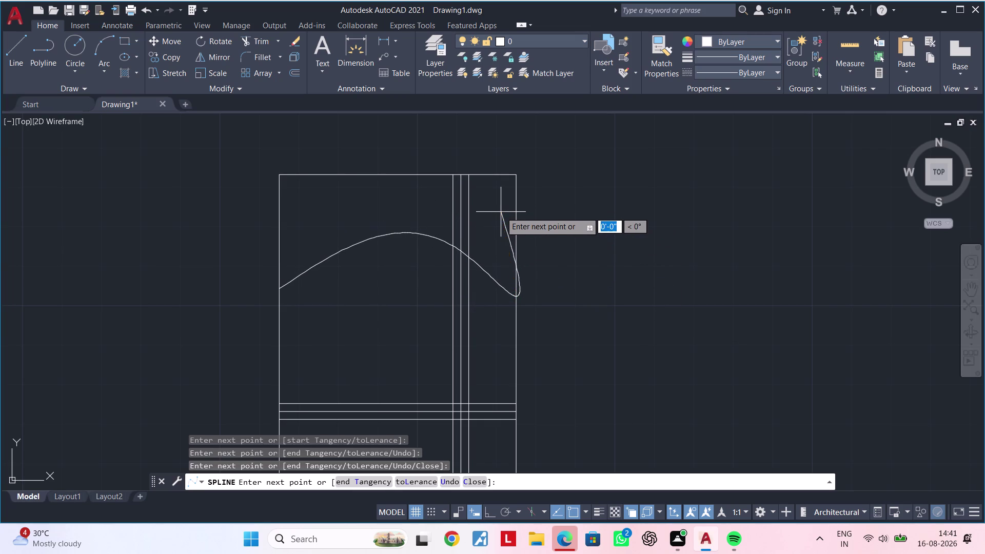
click(528, 228)
key(Escape)
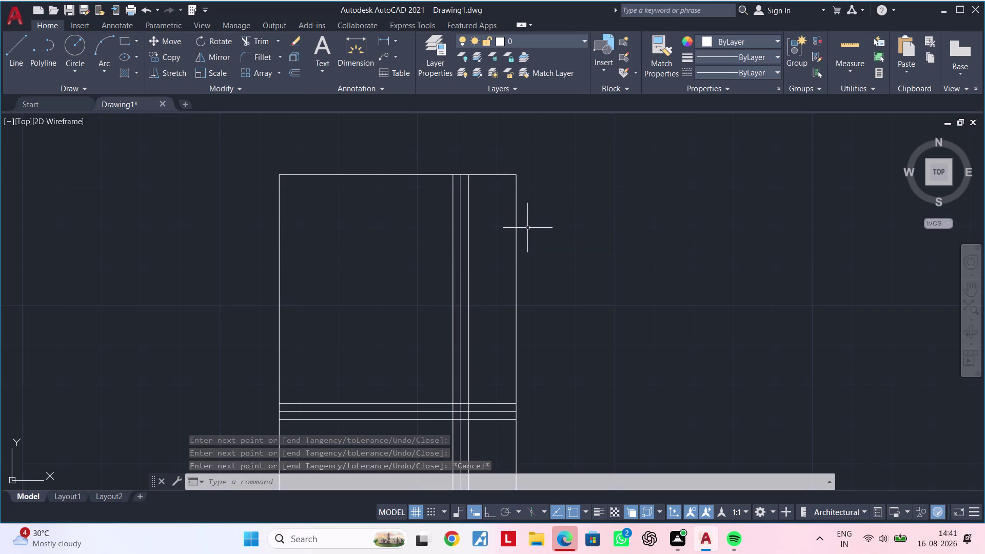
text(sp)
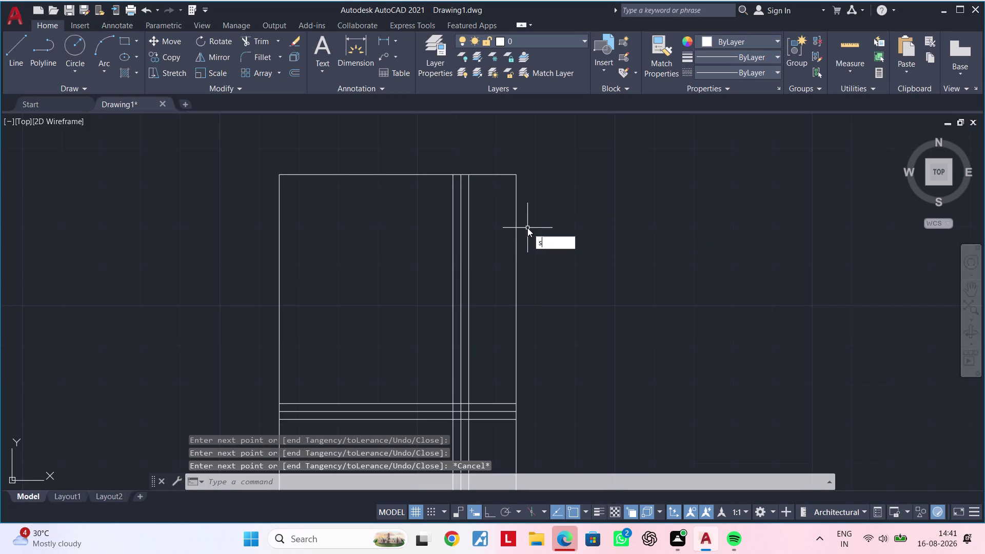
Cancel the mistyped command to clear the command line.
key(space)
key(Escape)
key(Escape)
key(Escape)
key(Escape)
key(Escape)
key(Escape)
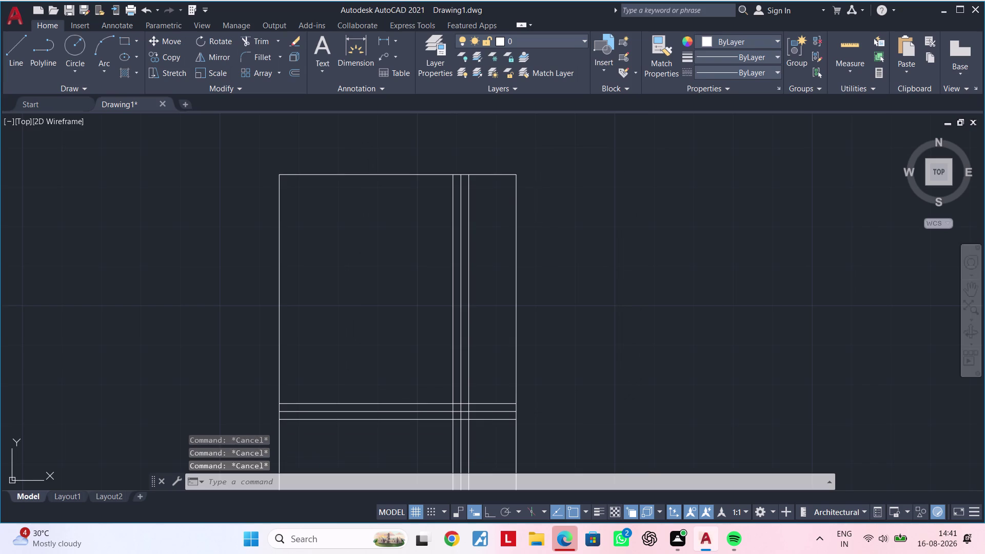
key(Escape)
Draw a spline (SP) from the left edge, past the strip lines, to the right edge.
text(sp)
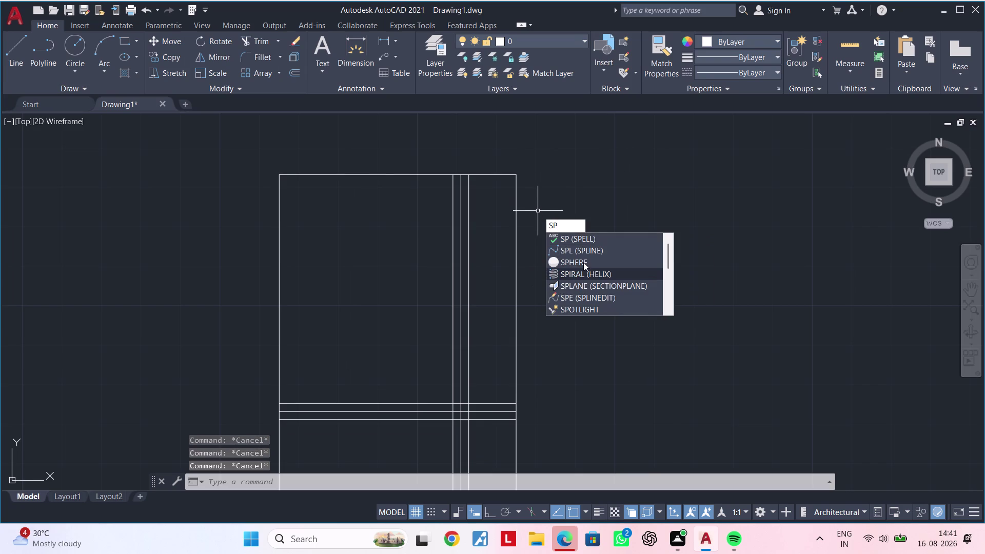
click(588, 252)
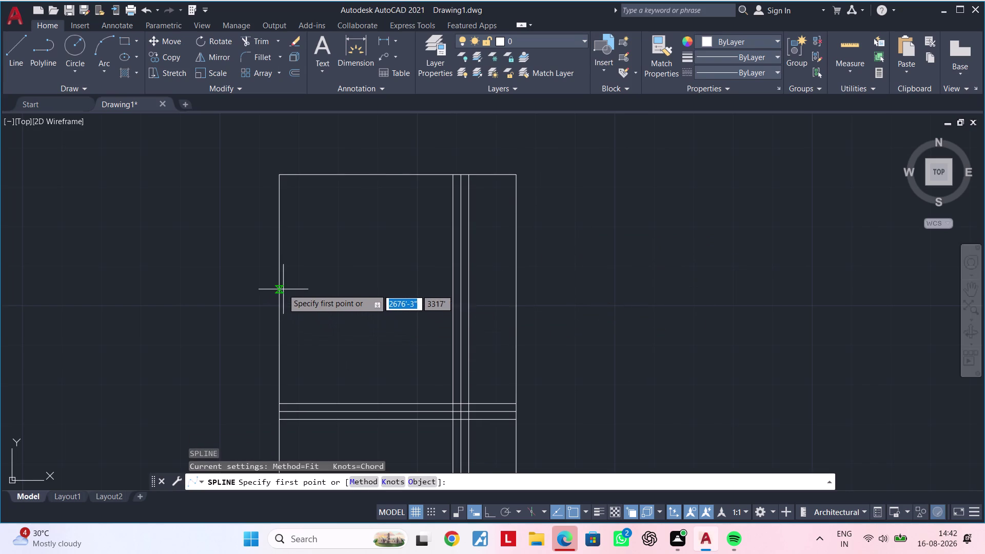
click(279, 287)
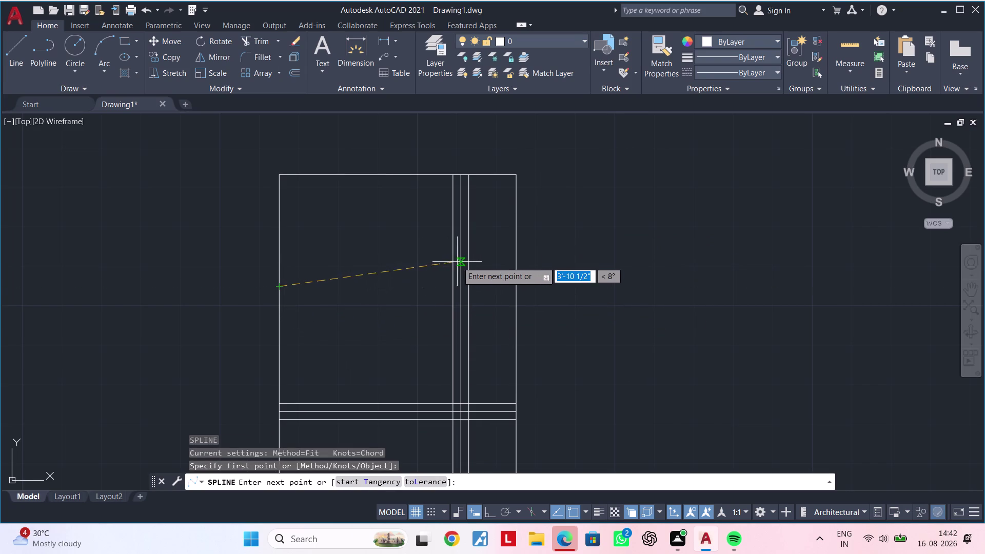
click(457, 261)
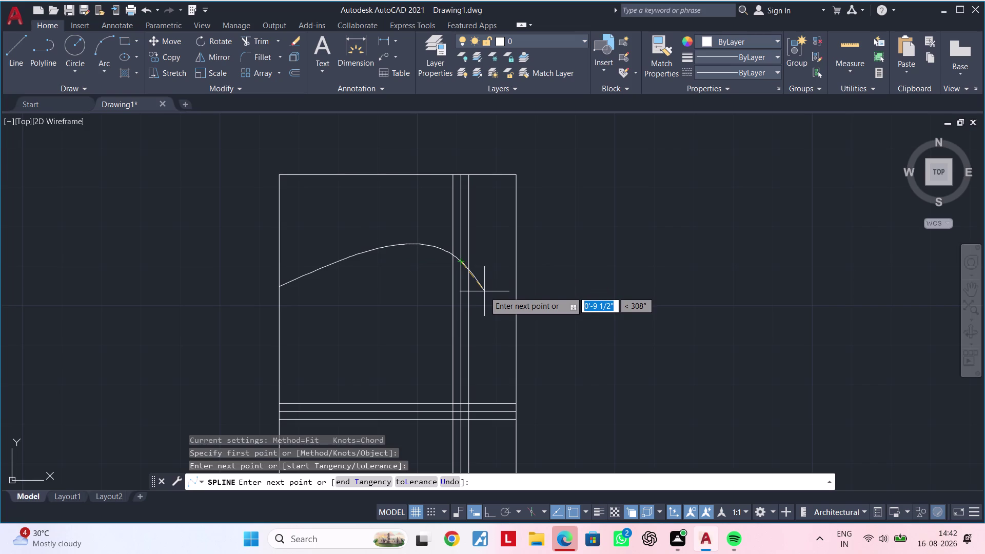
click(484, 291)
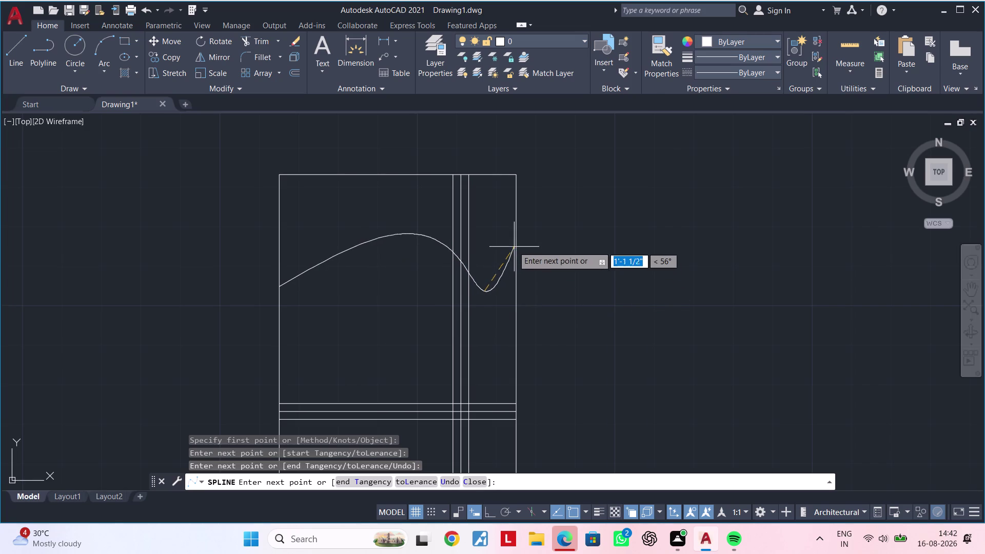
click(516, 245)
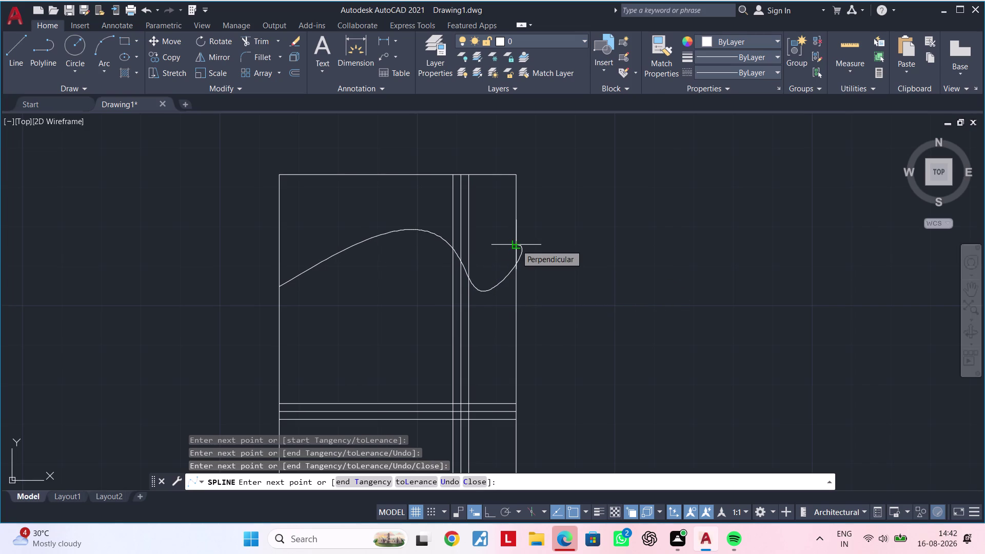
click(516, 245)
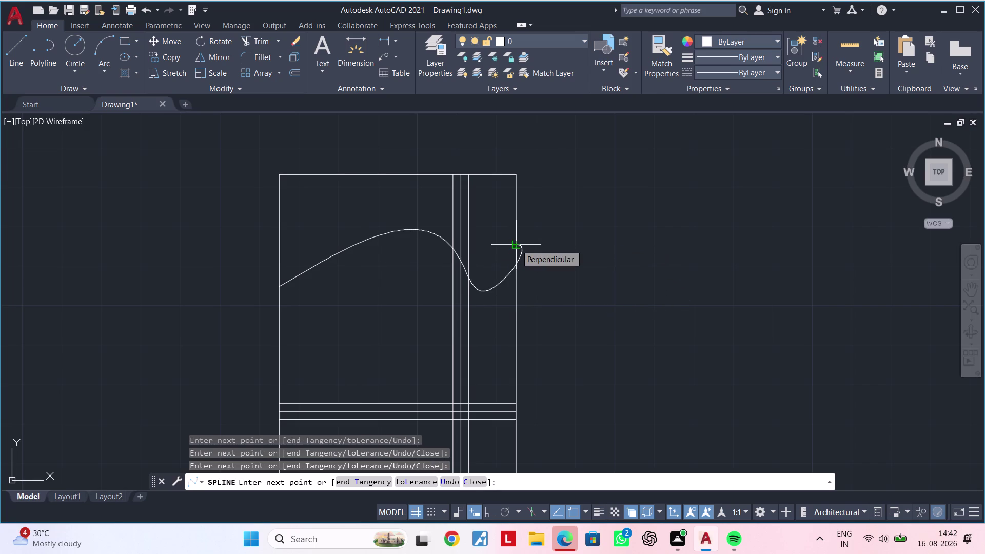
key(Return)
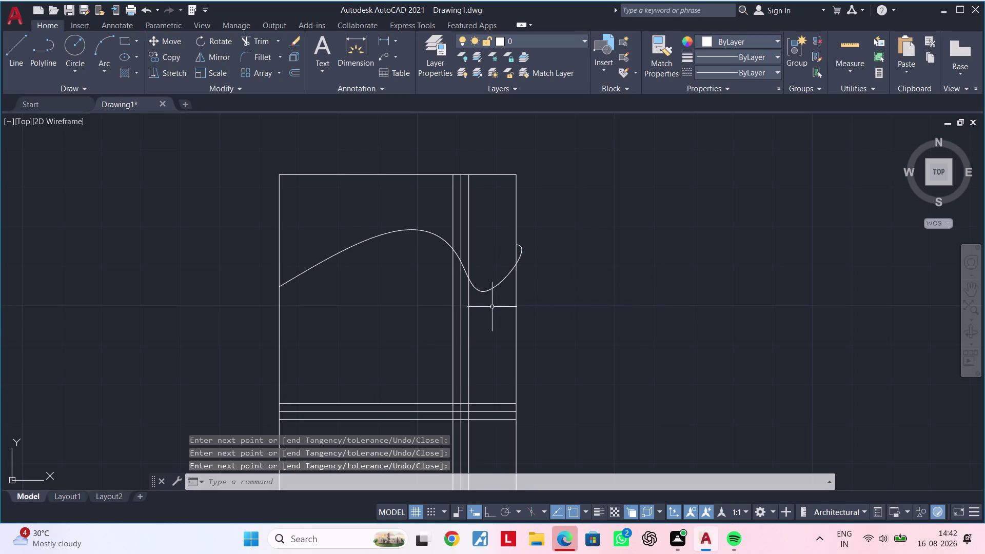
middle_drag(483, 308, 537, 309)
key(Escape)
middle_drag(537, 309, 516, 332)
key(Escape)
key(Escape)
Start a trim and cancel it without changing anything.
text(tr)
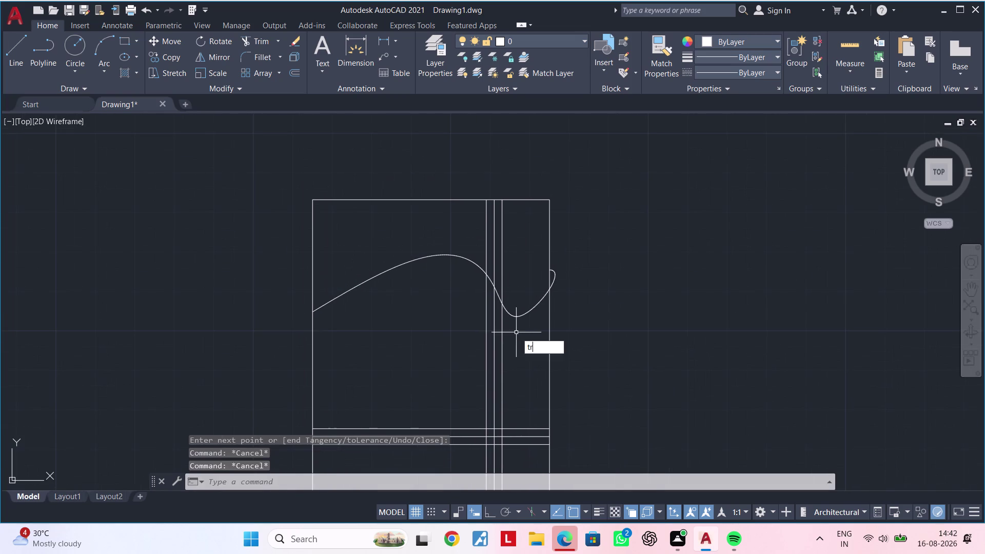
key(space)
scroll(up, 3)
click(551, 267)
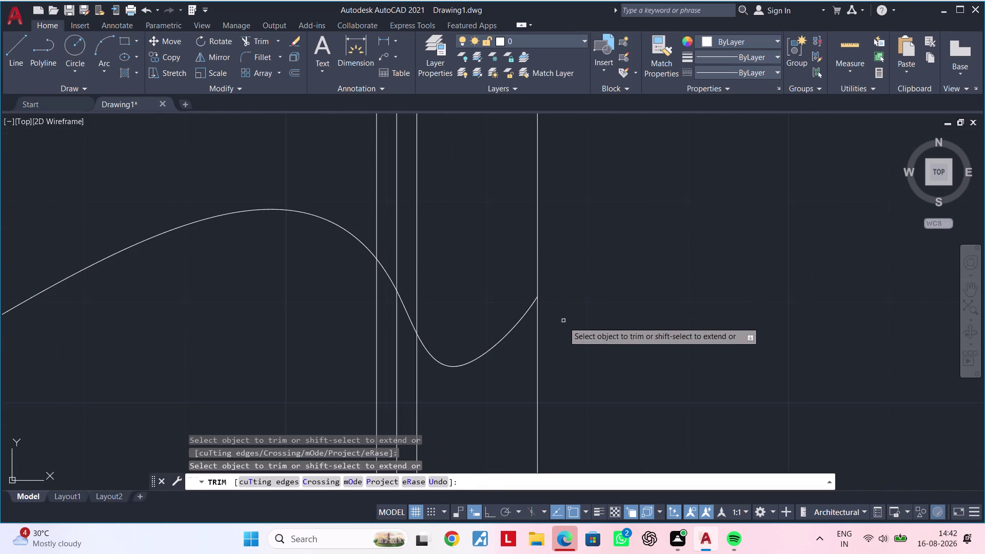
scroll(down, 3)
key(Escape)
key(Escape)
Nudge the spline's right-end grip and raise its left grip to arch the curve.
click(535, 337)
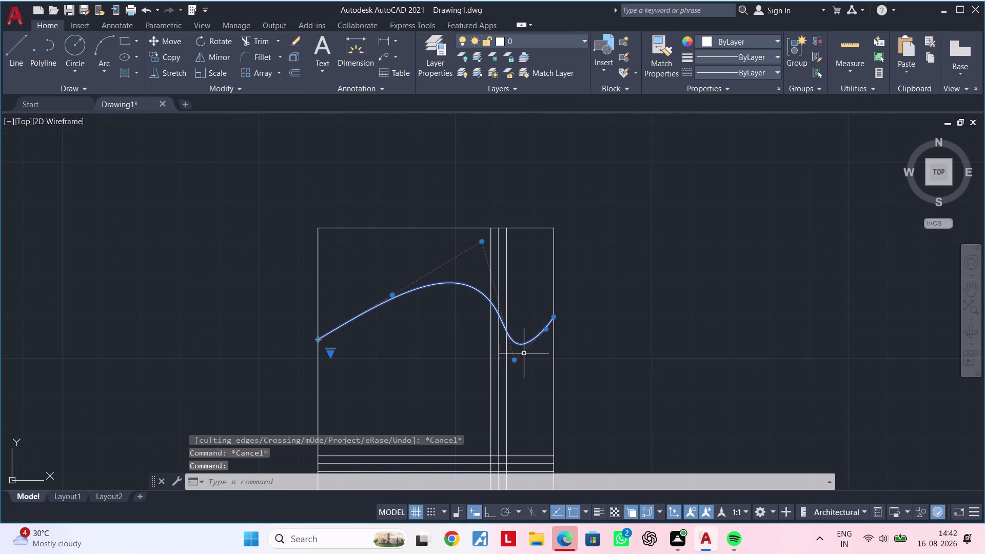
click(516, 359)
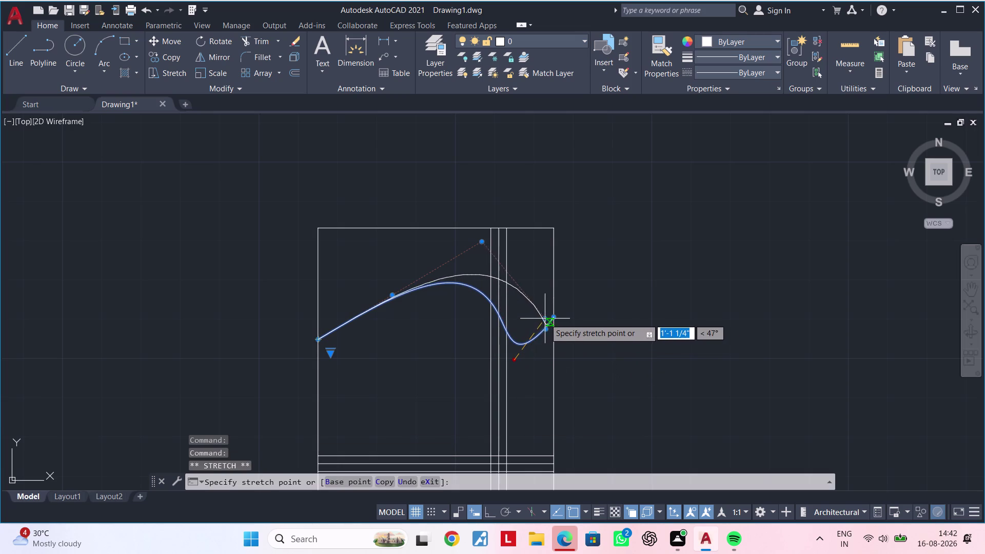
click(526, 348)
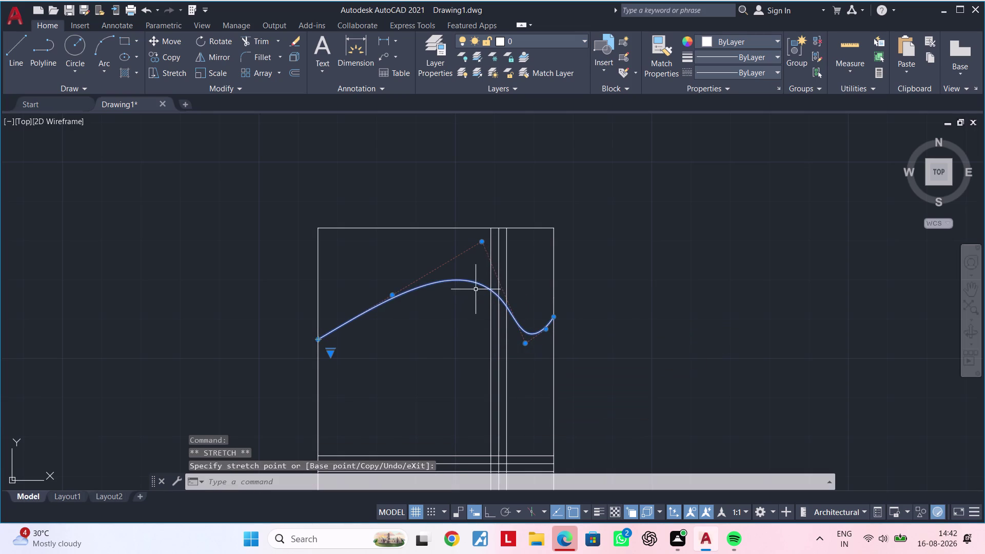
click(478, 281)
key(Escape)
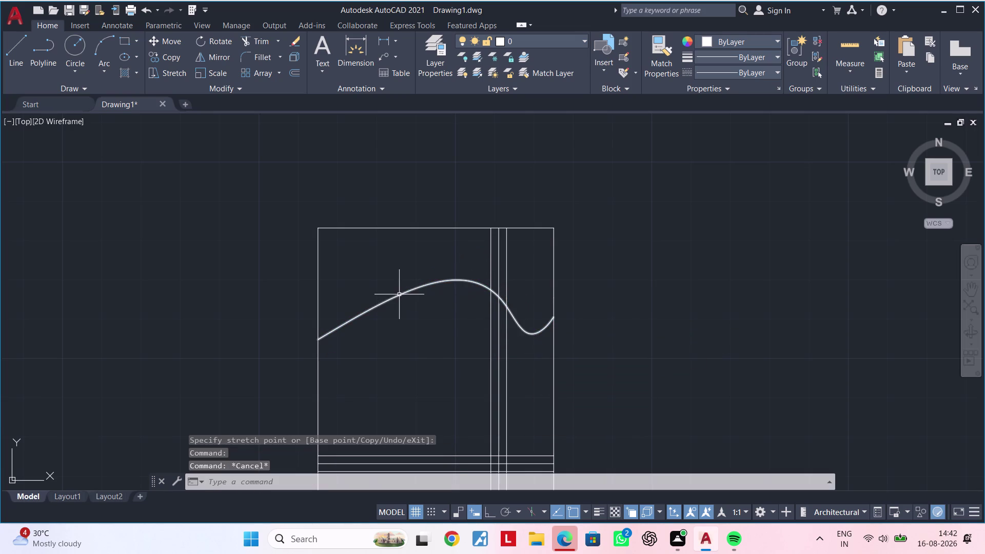
click(399, 294)
click(391, 296)
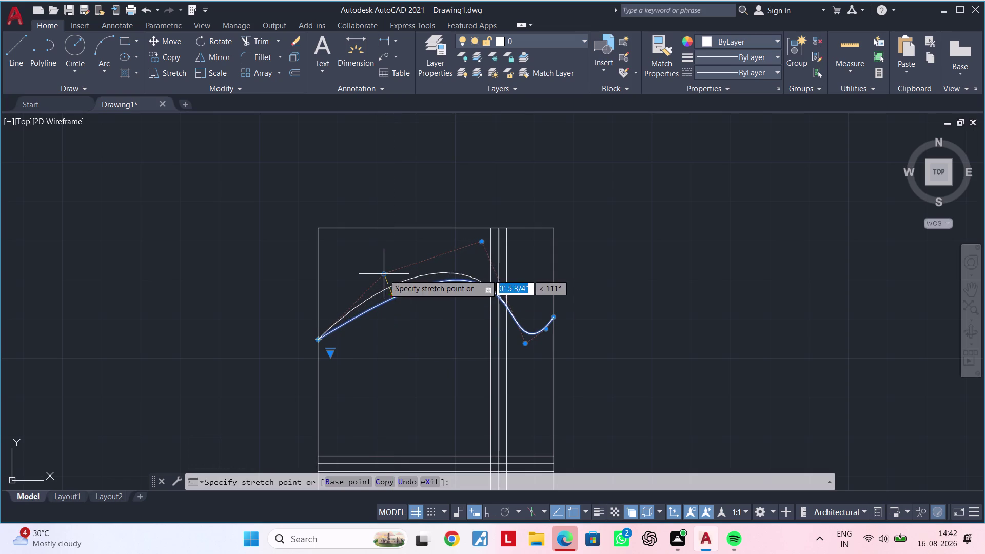
click(357, 258)
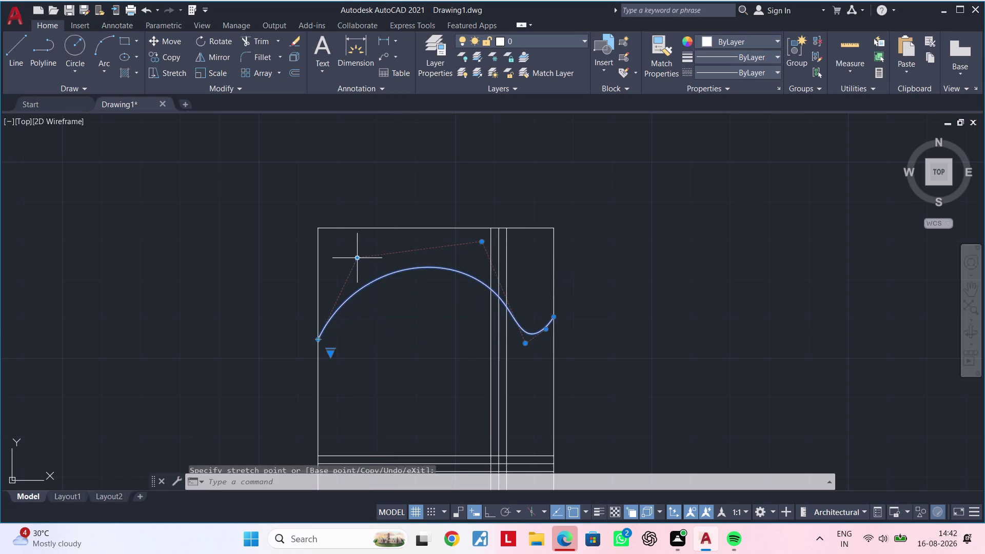
key(Escape)
Move the spline's top grip down to flatten the crest.
click(421, 268)
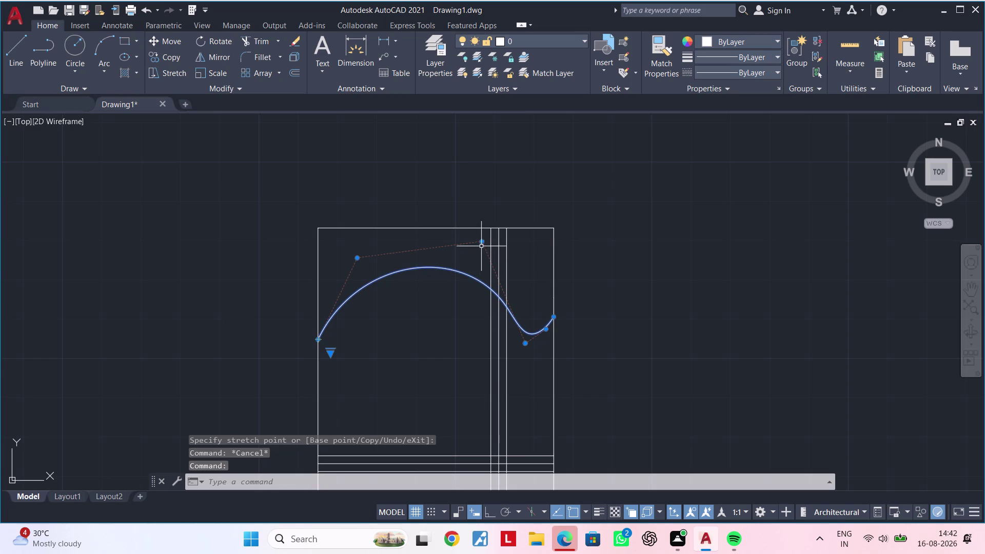
click(481, 244)
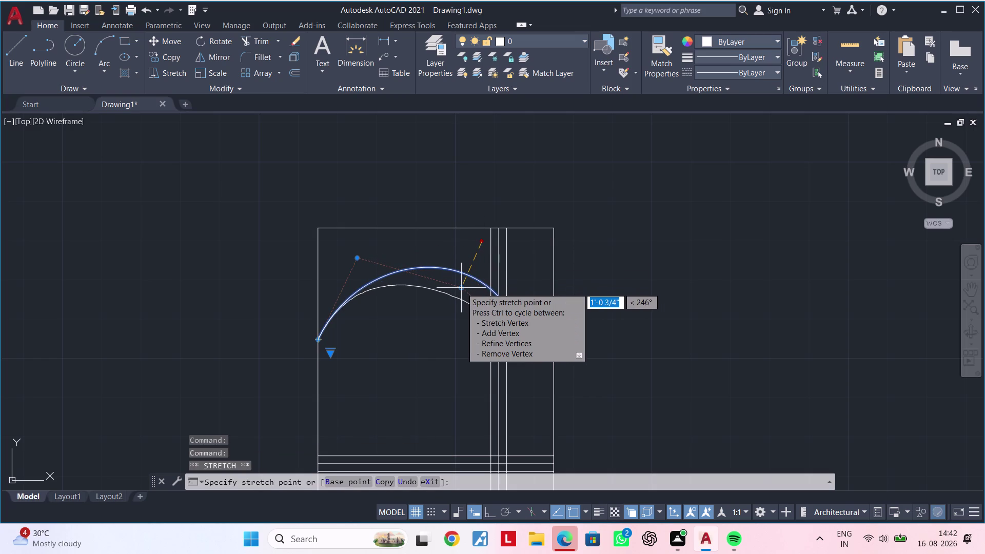
click(456, 298)
key(Escape)
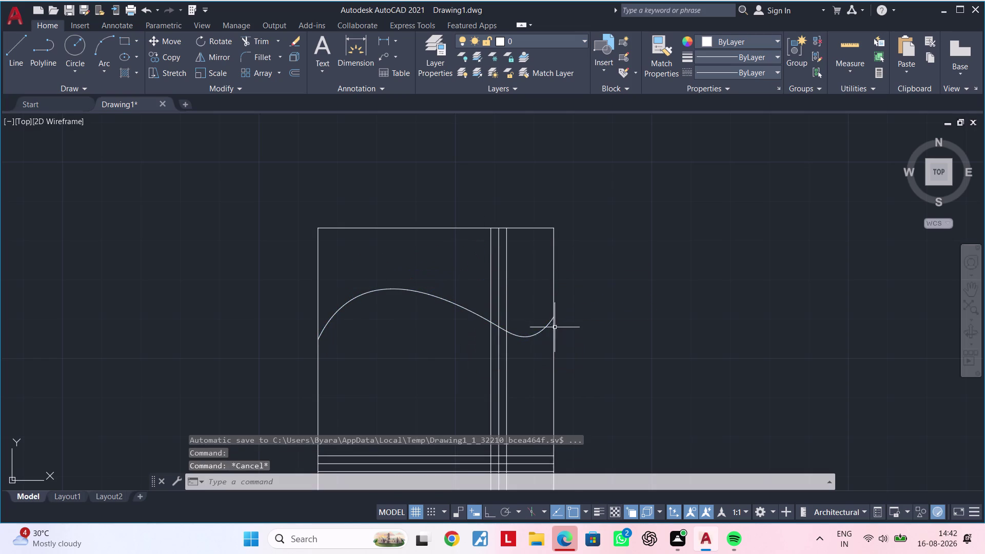
Raise a grip near the spline's right end so it hooks up at the edge.
click(537, 332)
click(527, 341)
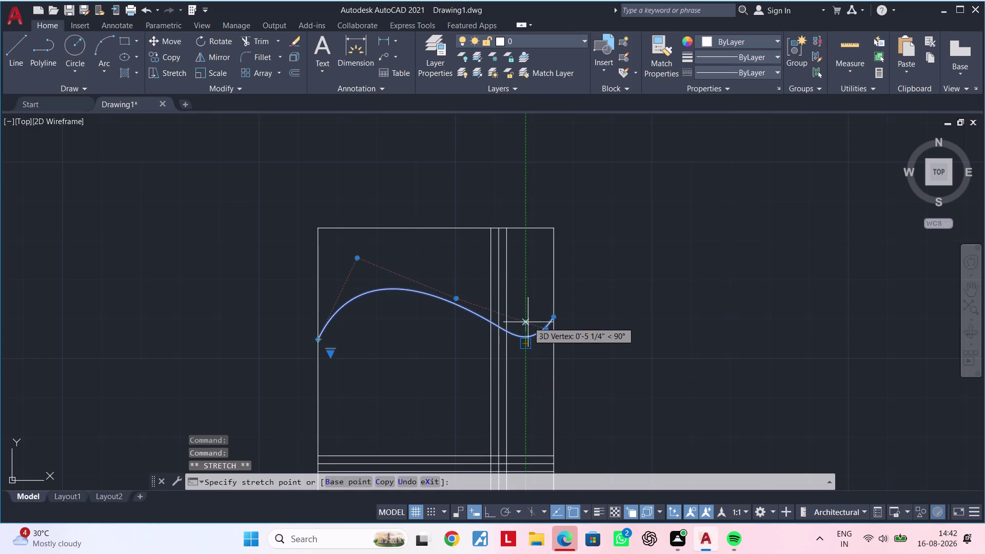
key(Escape)
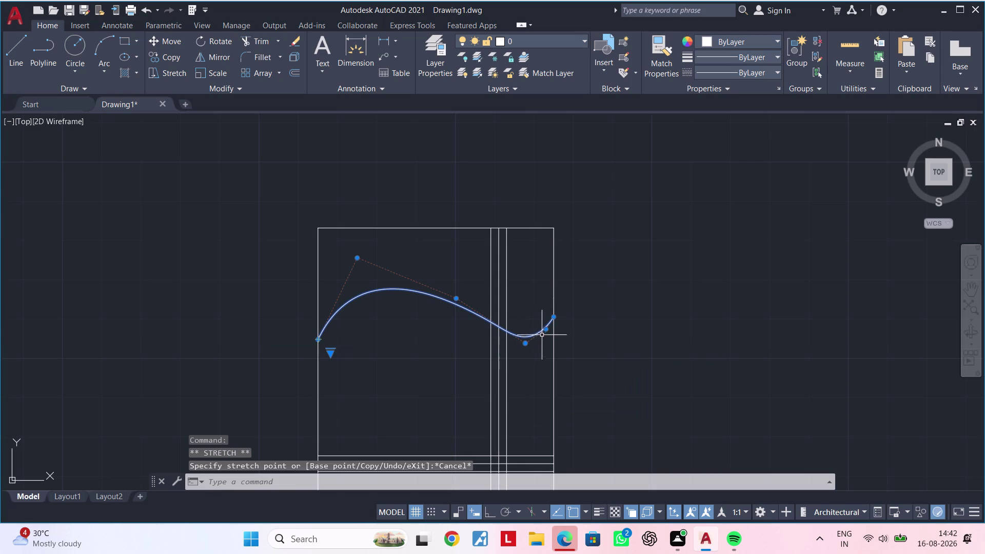
click(546, 331)
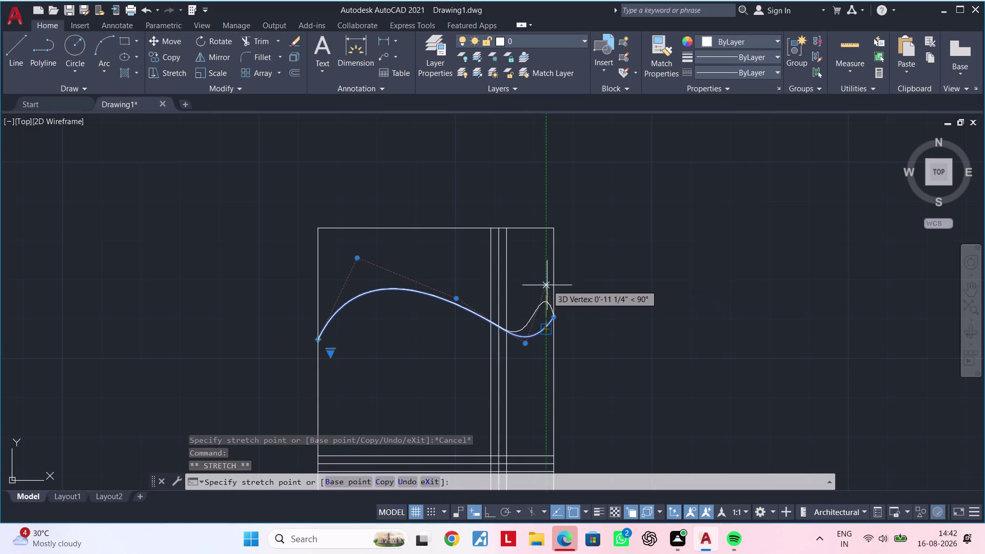
click(557, 283)
key(Escape)
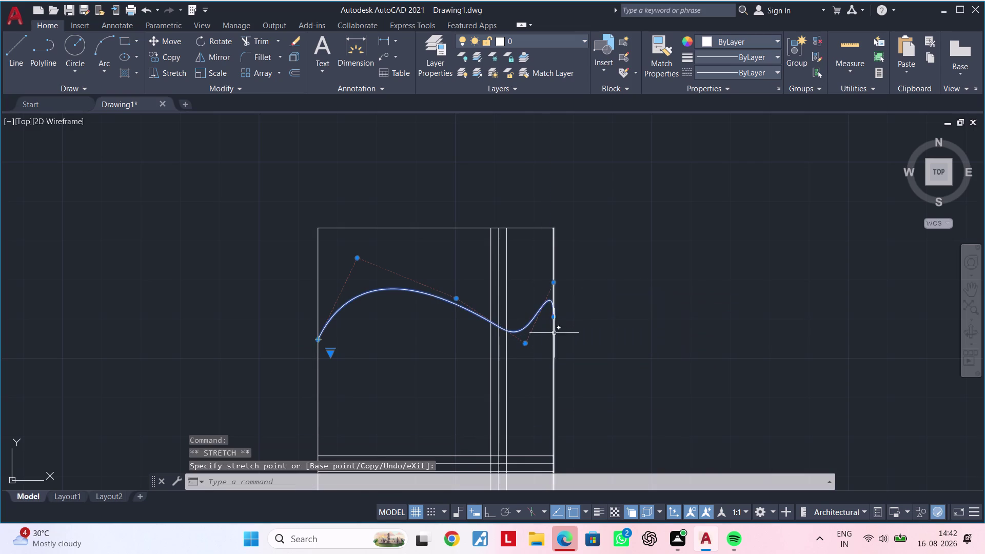
key(Escape)
middle_drag(544, 333, 569, 322)
scroll(up, 3)
middle_drag(570, 311, 543, 345)
scroll(up, 3)
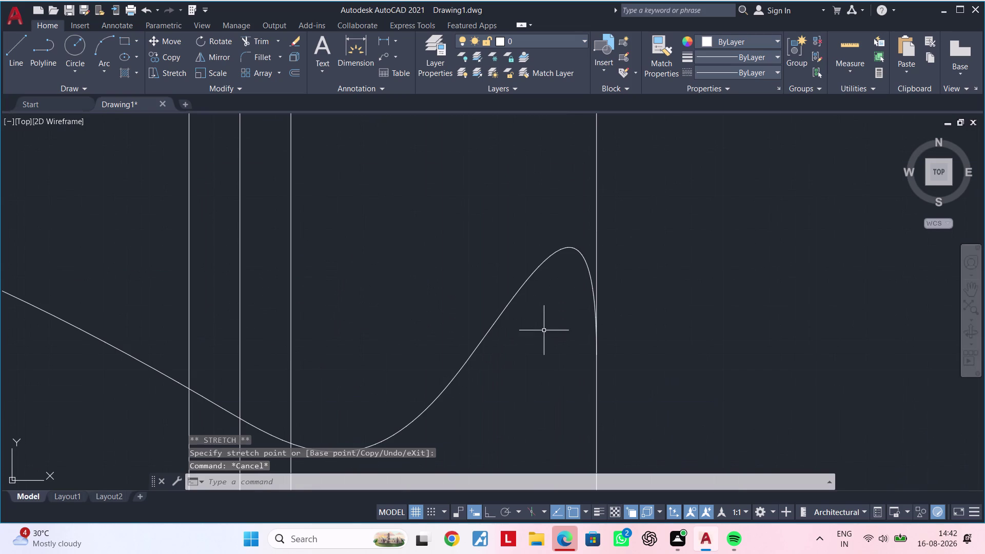
middle_click(543, 330)
key(Escape)
key(Escape)
text(tr)
key(space)
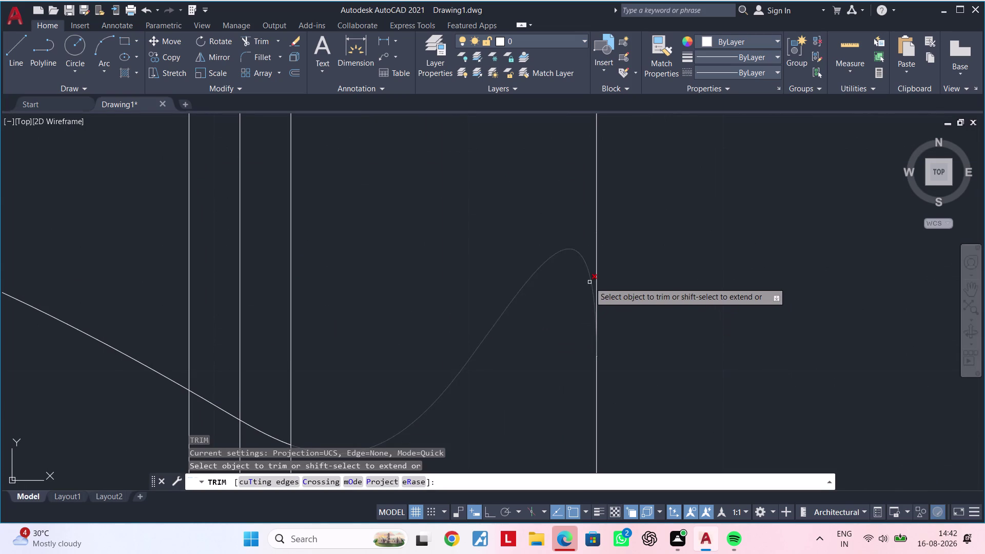
scroll(down, 3)
scroll(up, 3)
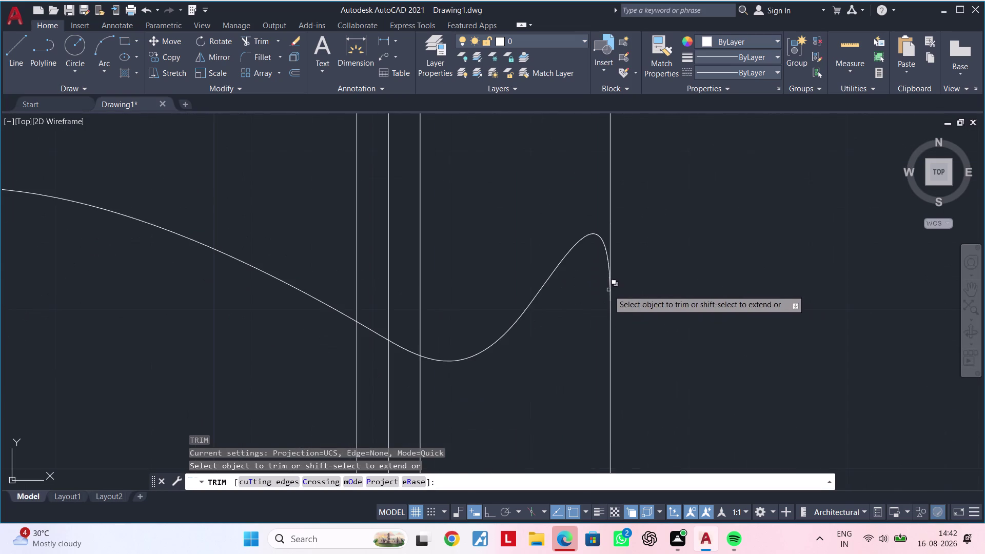
scroll(up, 3)
scroll(down, 3)
key(Escape)
key(Escape)
middle_drag(537, 304, 533, 316)
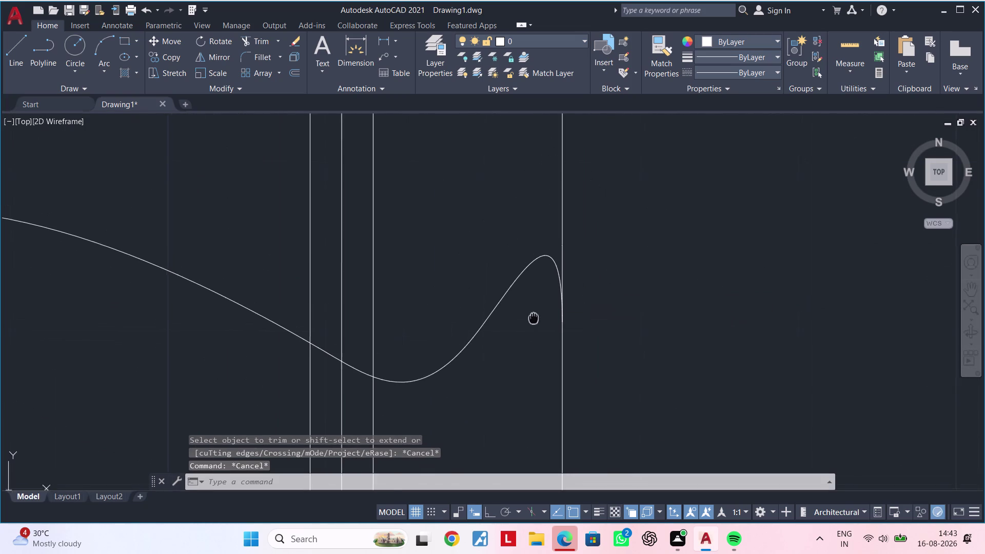
middle_drag(533, 316, 533, 321)
scroll(down, 3)
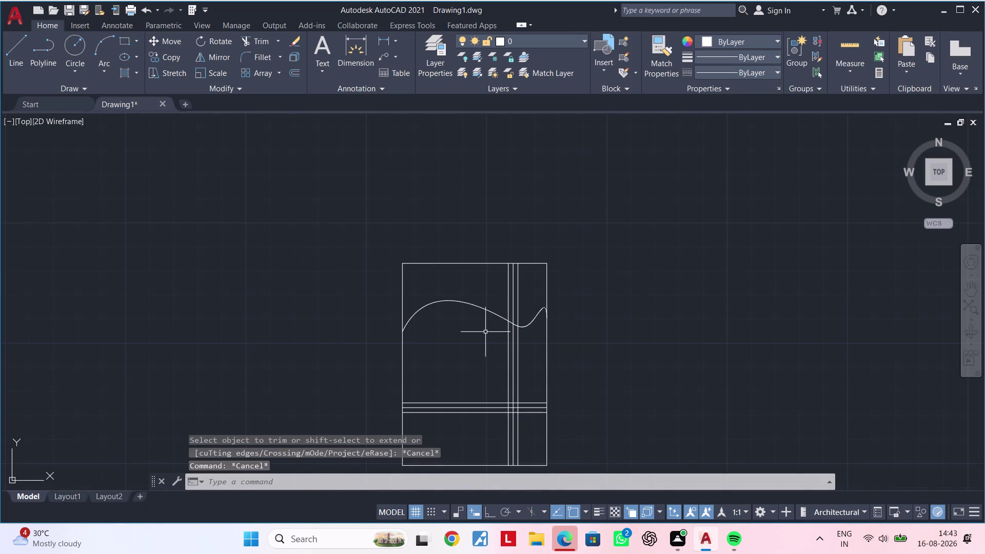
middle_drag(485, 332, 418, 336)
middle_drag(418, 335, 395, 336)
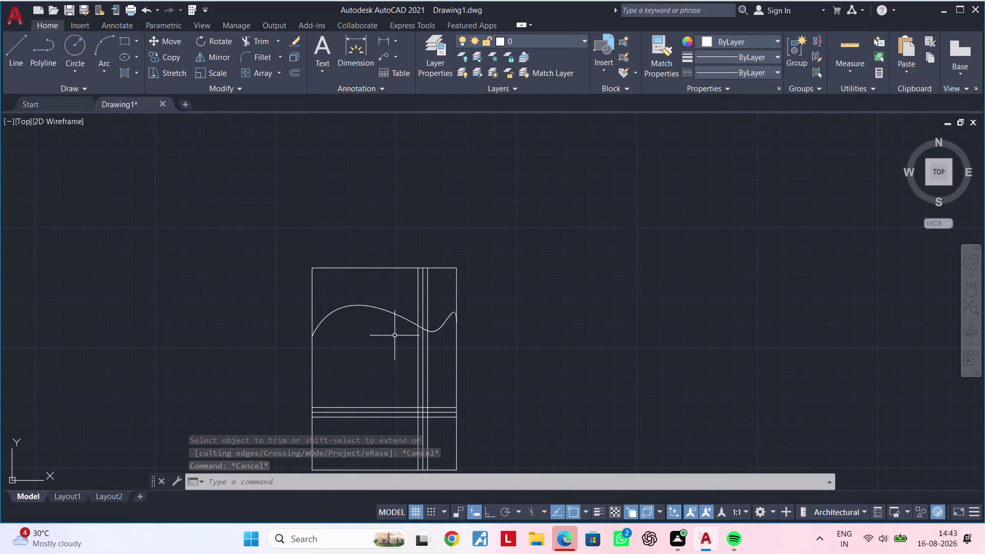
middle_drag(394, 335, 395, 324)
middle_drag(459, 328, 418, 340)
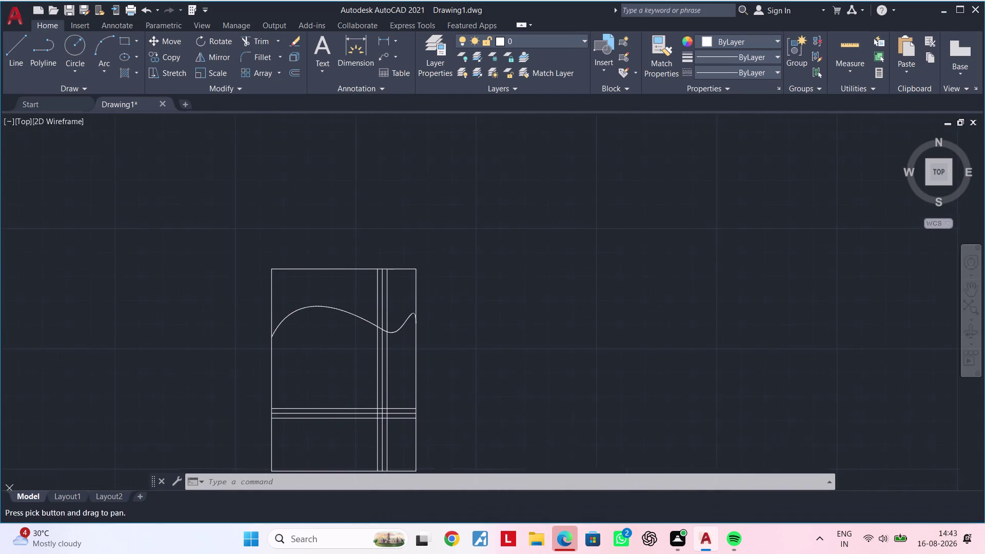
scroll(up, 3)
middle_drag(405, 336, 449, 343)
scroll(up, 3)
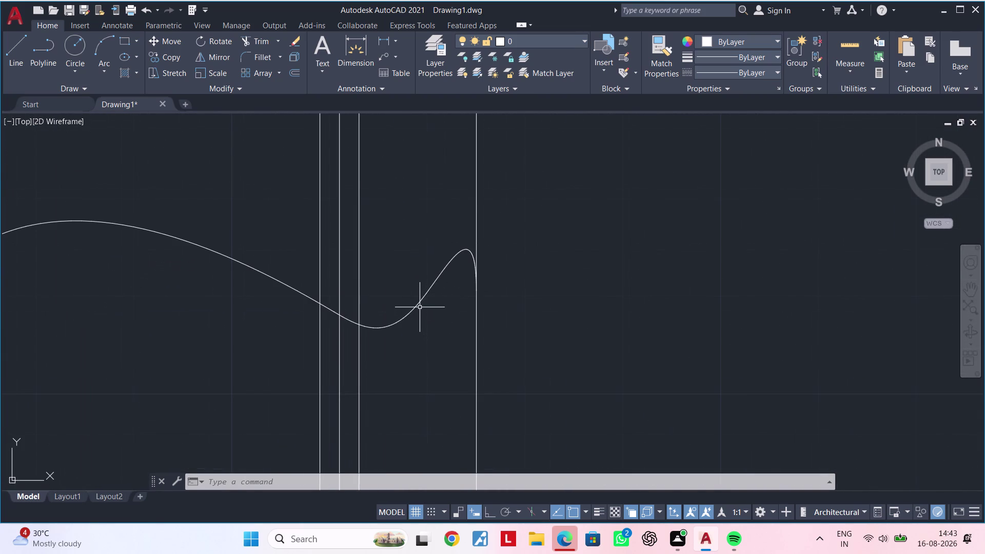
click(419, 306)
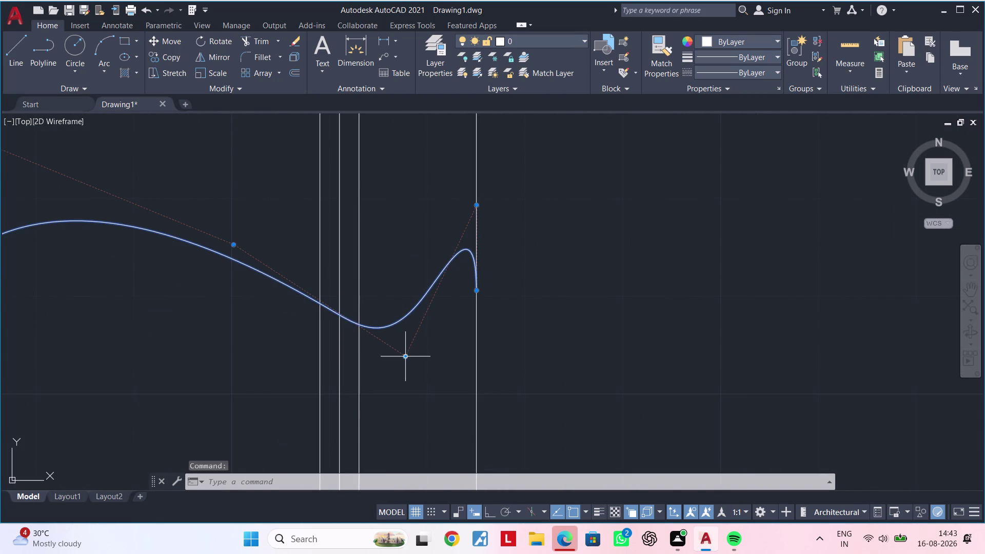
Move the spline's lower-right grip to flatten the curve's dip.
click(407, 358)
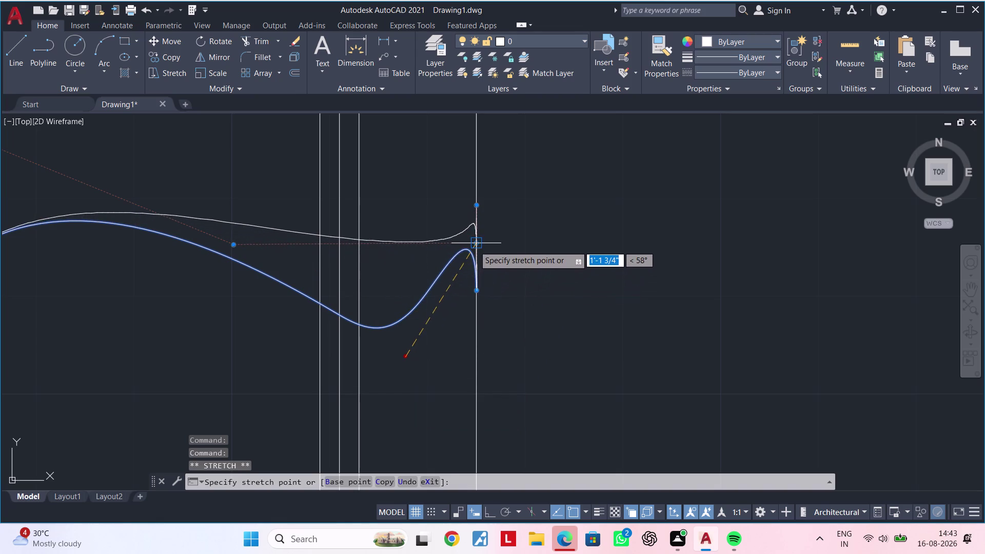
click(474, 246)
middle_drag(434, 303, 442, 356)
key(Escape)
key(Escape)
key(Escape)
Start a trim, then cancel it and bring the bed outline back into view.
text(t)
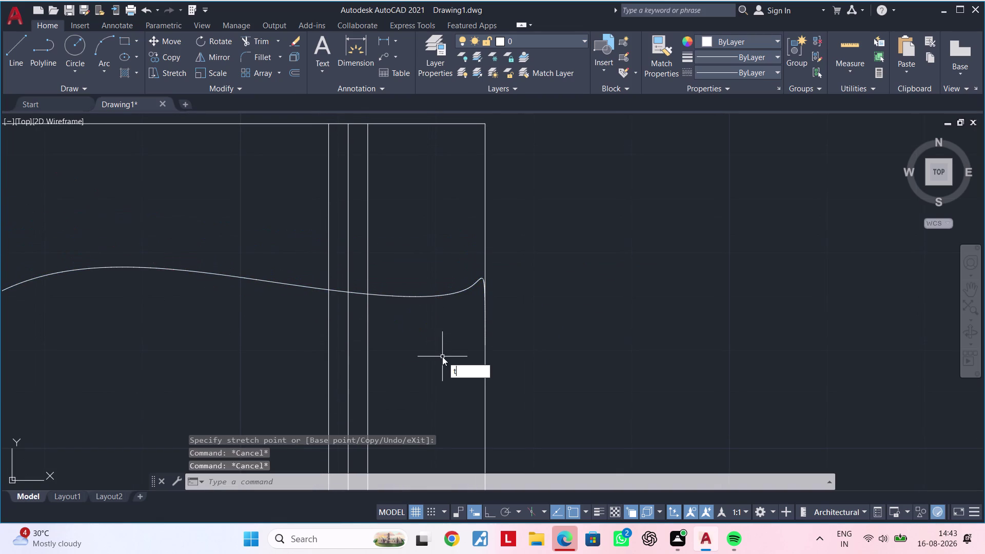
text(r)
key(space)
scroll(up, 3)
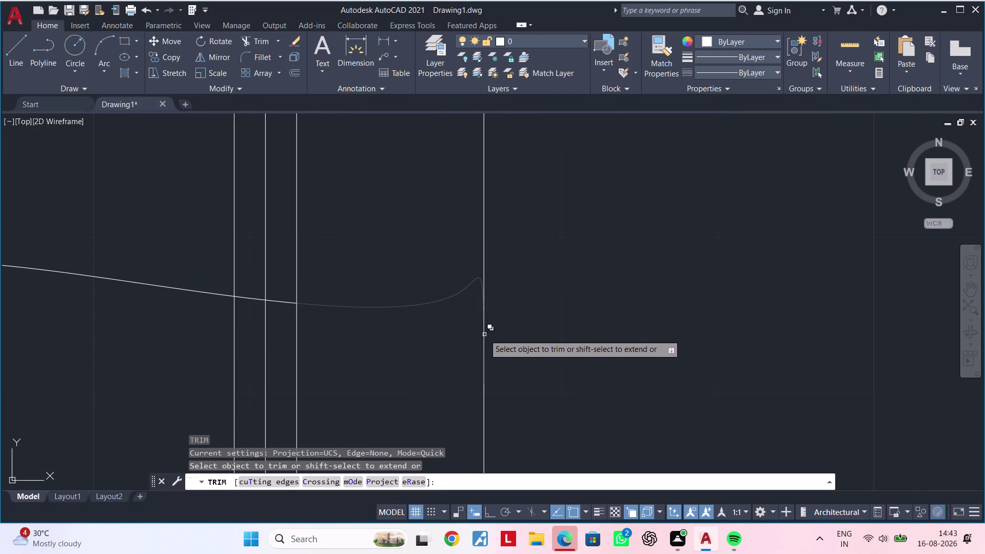
scroll(down, 3)
middle_drag(455, 351, 472, 328)
key(Escape)
key(Escape)
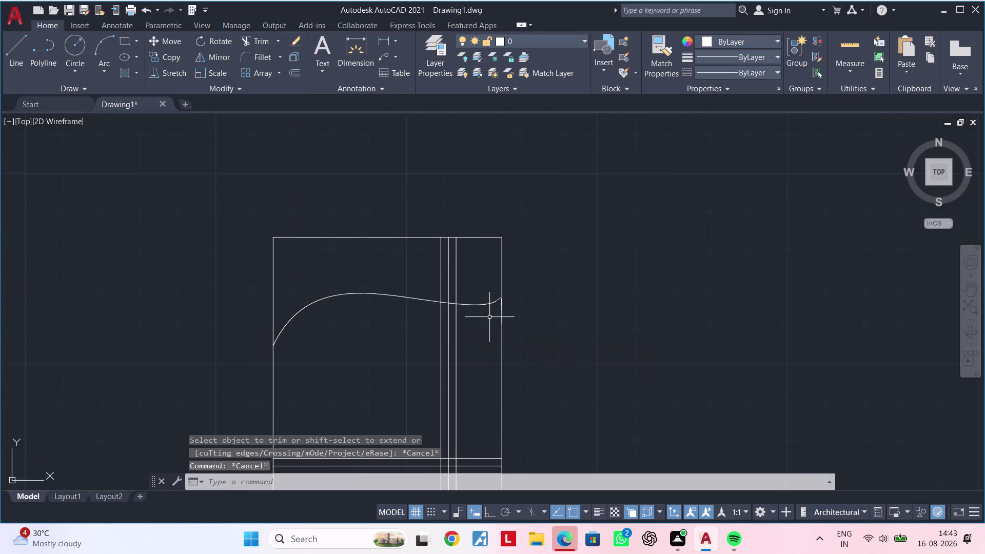
middle_drag(489, 317, 483, 338)
key(Escape)
key(Escape)
middle_drag(477, 340, 481, 320)
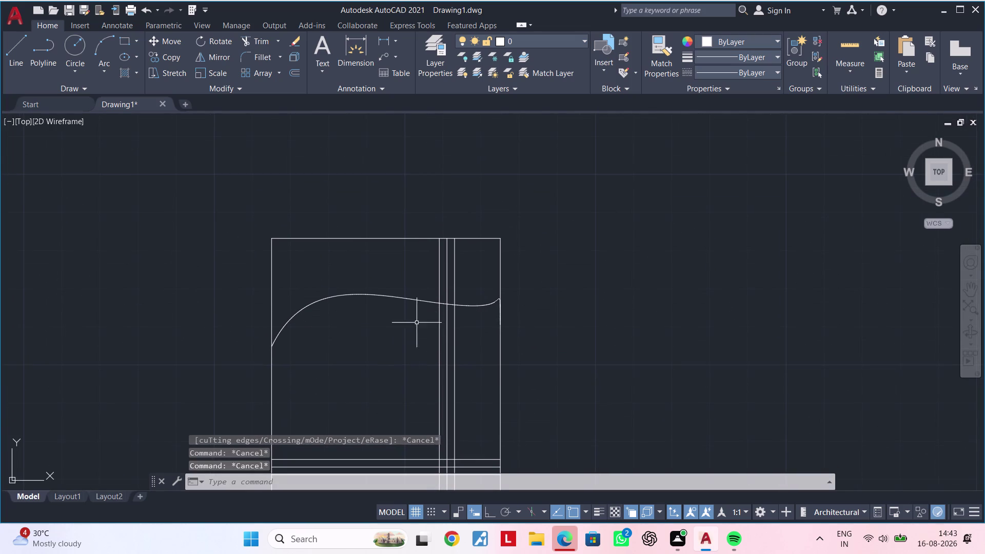
Drag the spline's middle grip down to deepen the dip.
click(407, 298)
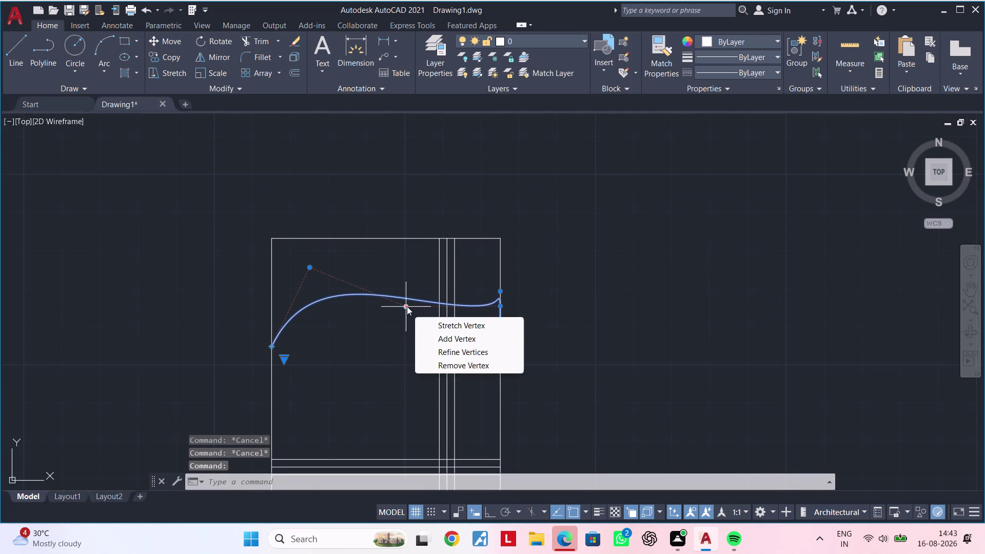
click(407, 306)
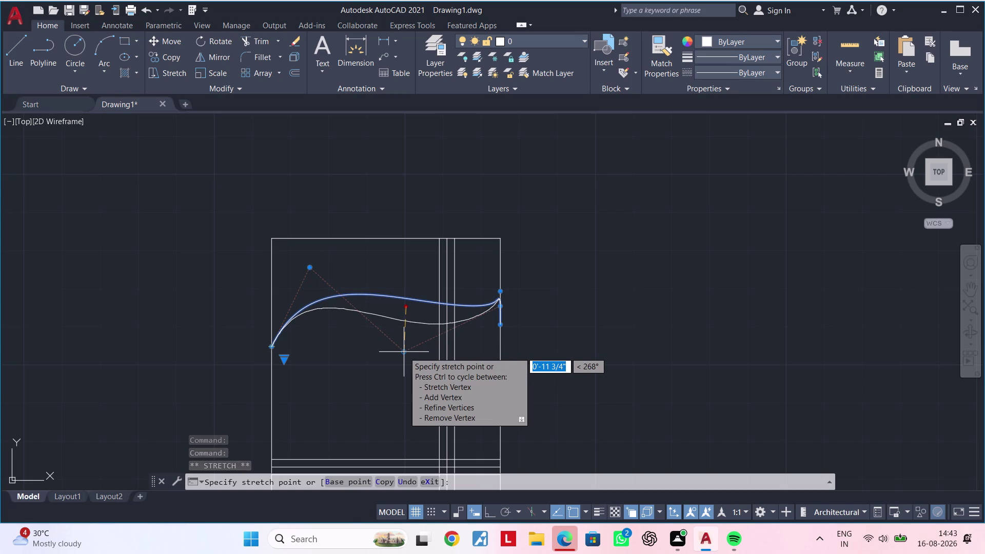
click(404, 352)
key(Escape)
key(Escape)
key(Escape)
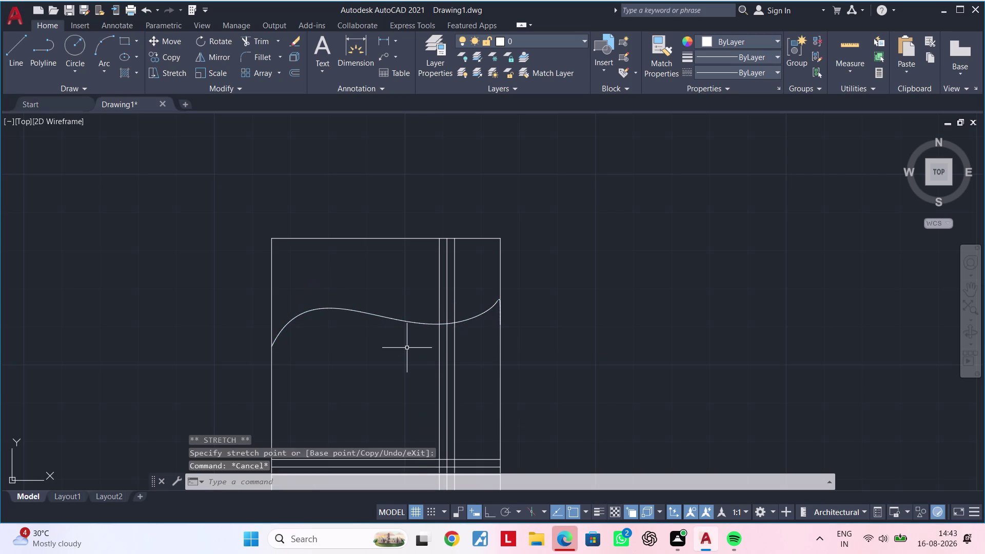
middle_drag(407, 348, 391, 348)
key(Escape)
key(Escape)
Fence-trim the three vertical strip lines where they run above the headboard curve.
text(tr)
key(space)
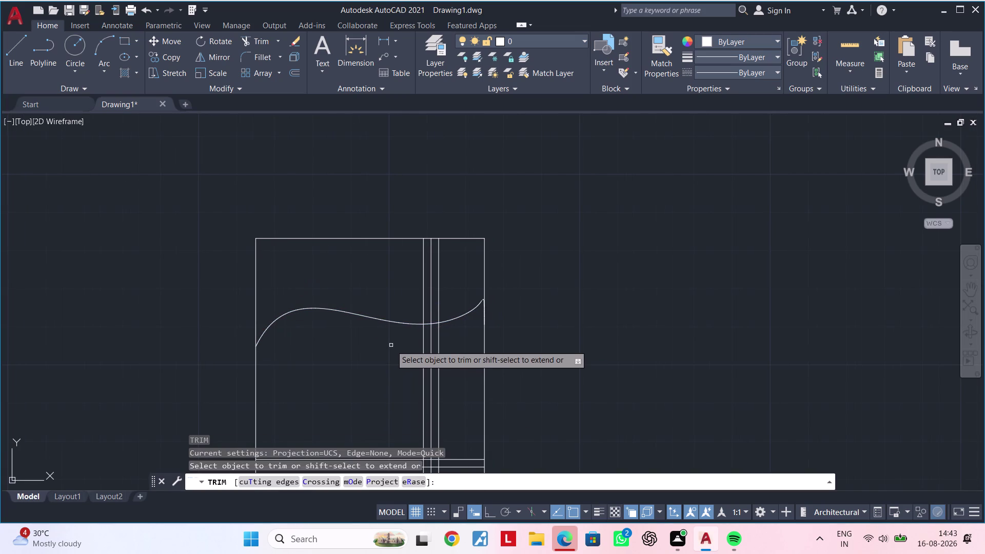
drag(403, 302, 449, 303)
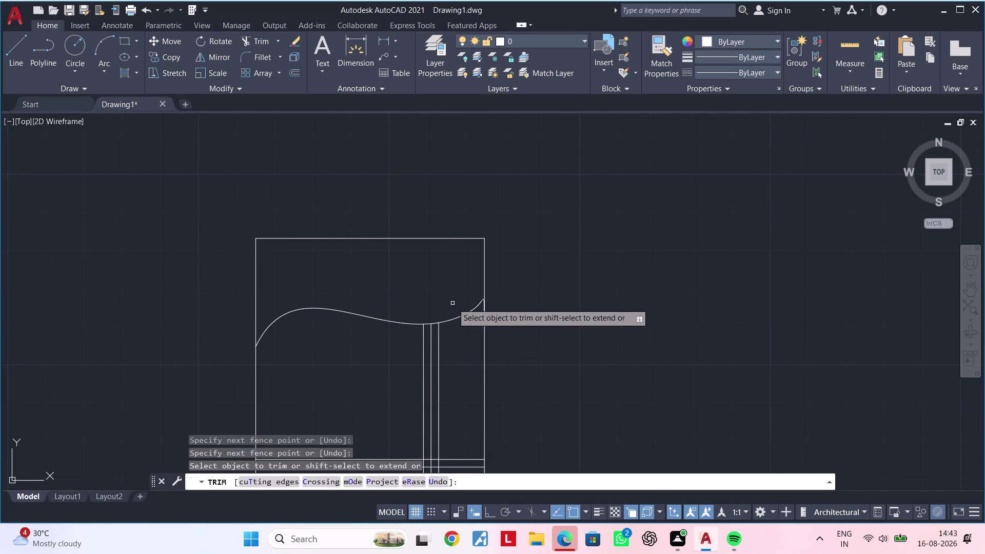
key(Escape)
key(Escape)
key(Escape)
key(Escape)
middle_drag(399, 297, 444, 265)
key(Escape)
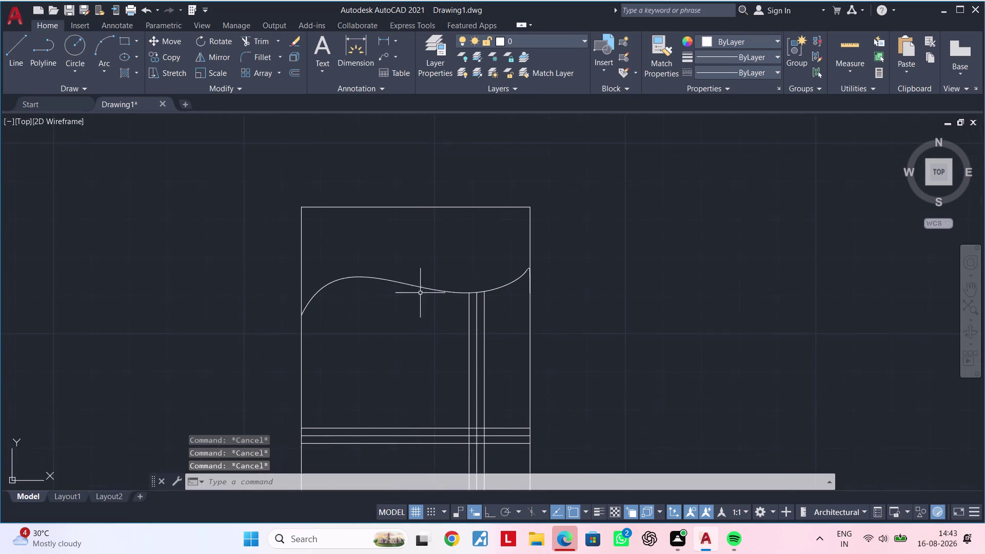
key(Escape)
middle_drag(349, 333, 376, 315)
key(Escape)
key(Escape)
key(Escape)
key(Escape)
key(Escape)
key(Escape)
key(Escape)
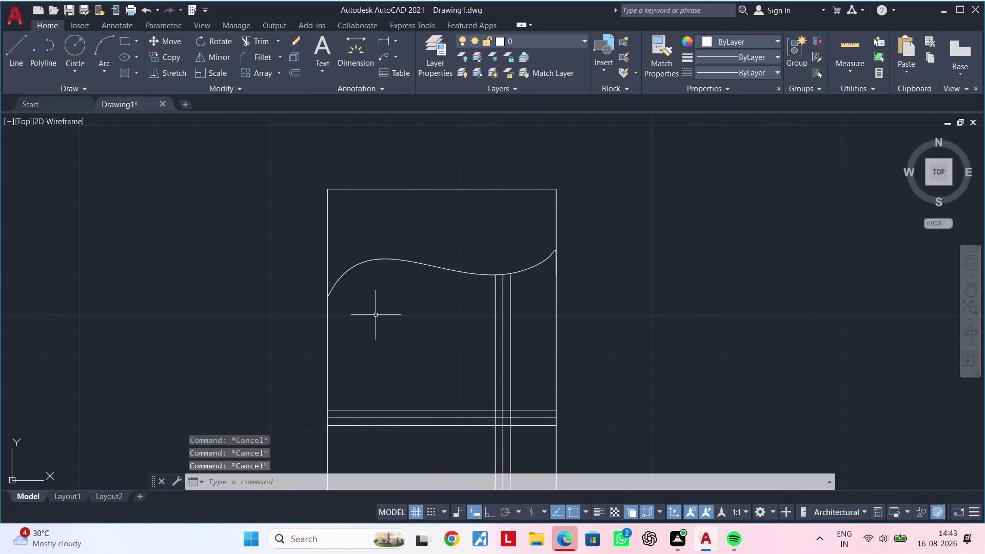
key(Escape)
middle_drag(375, 315, 375, 294)
key(Escape)
key(Escape)
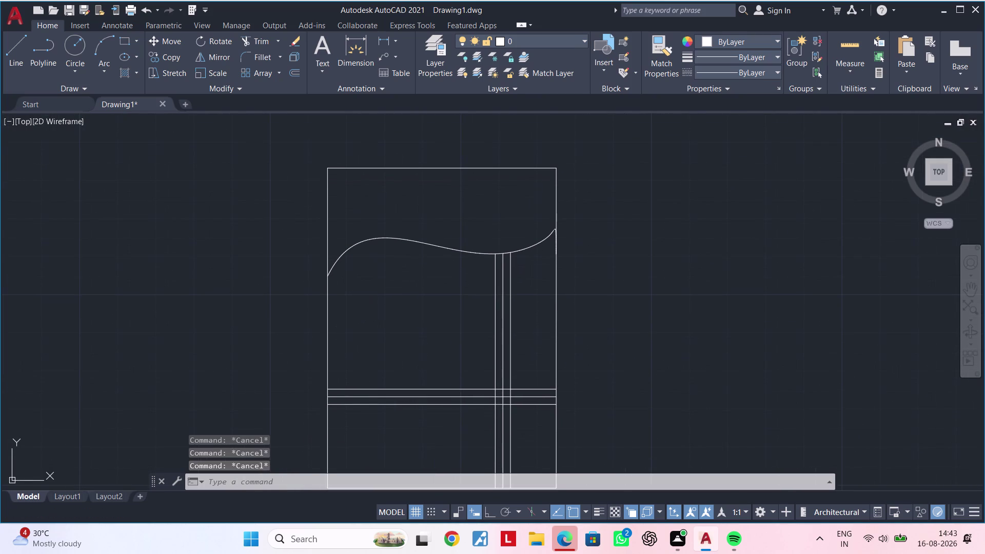
Start a 3" offset of the headboard curve, then cancel it.
text(of)
key(space)
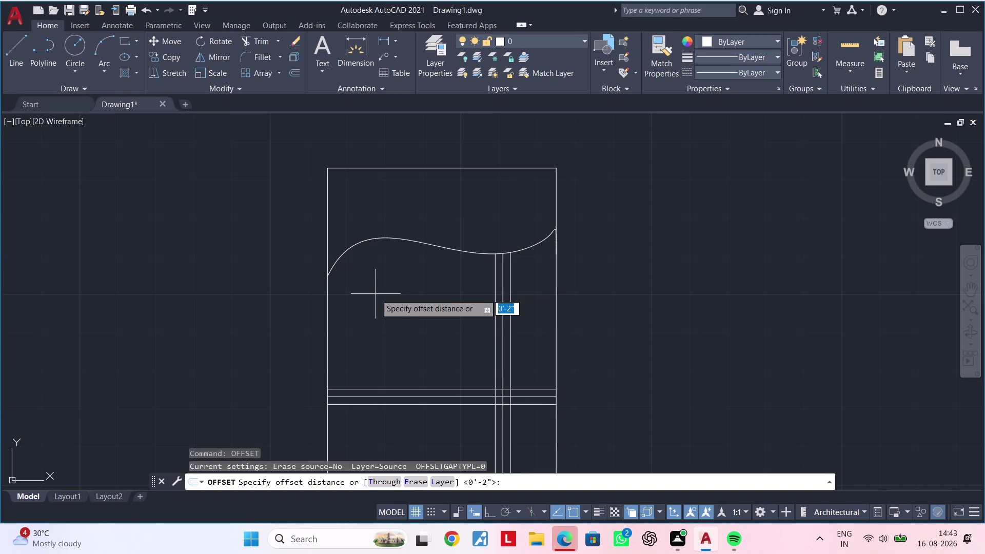
key(3)
key(shift+quotedbl)
key(Return)
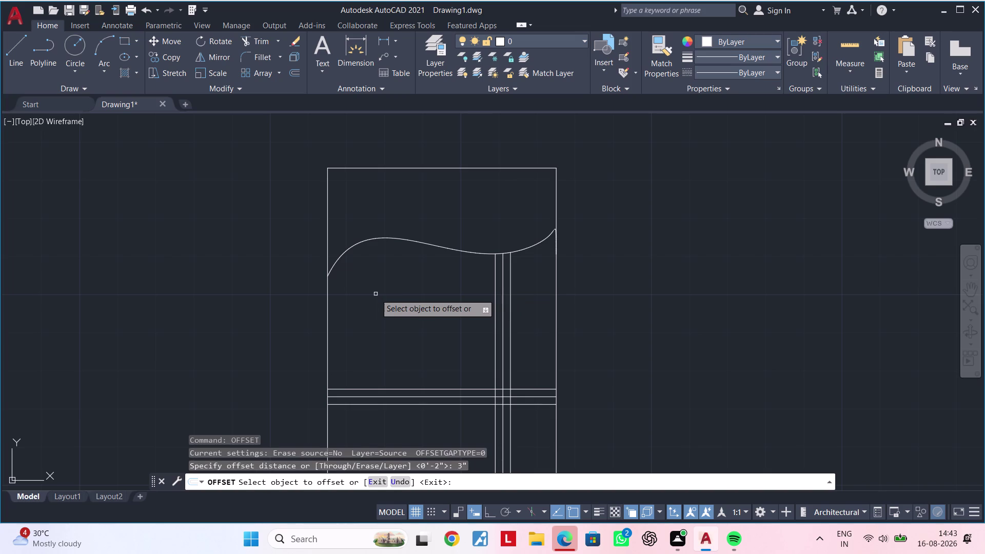
click(370, 240)
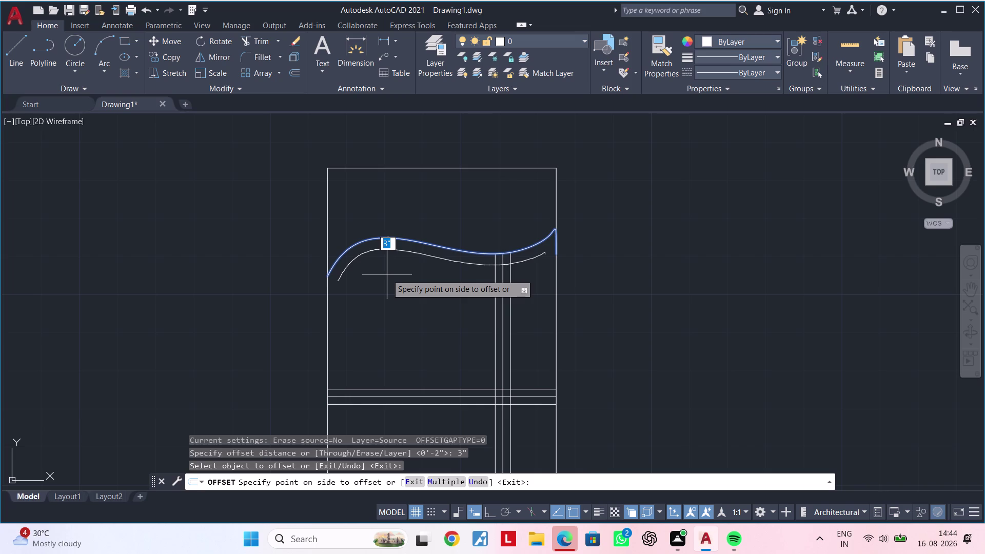
key(Escape)
key(Escape)
key(Escape)
Offset the headboard spline 6" inward.
text(of)
key(space)
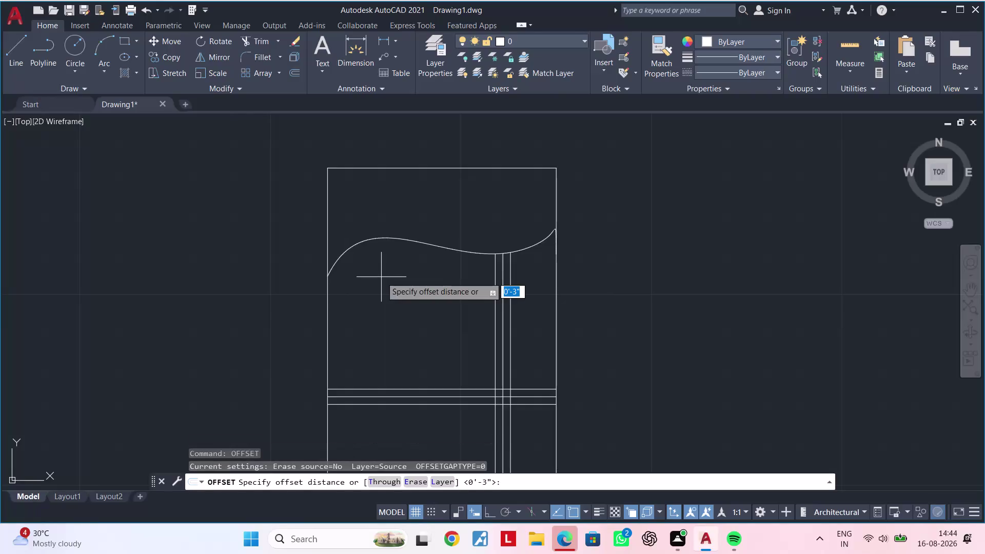
text(6")
key(Return)
click(367, 240)
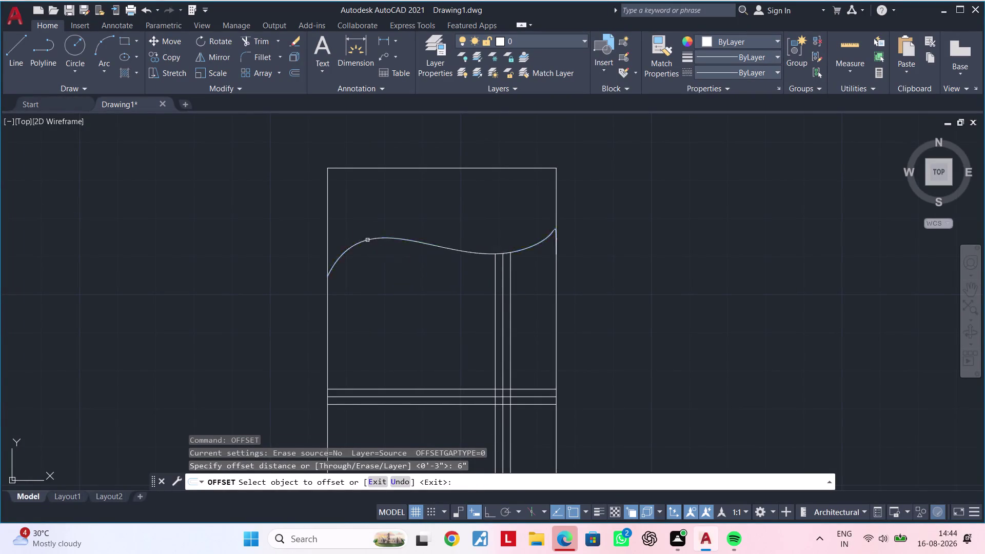
click(392, 283)
key(Escape)
key(Escape)
key(Escape)
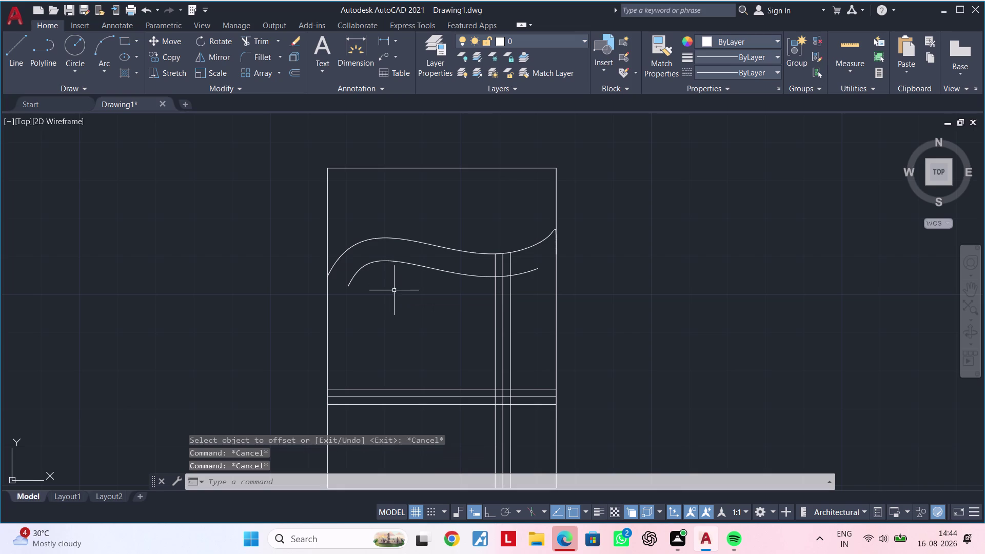
Pull a grip on the inner spline upward into a sharp peak.
click(450, 273)
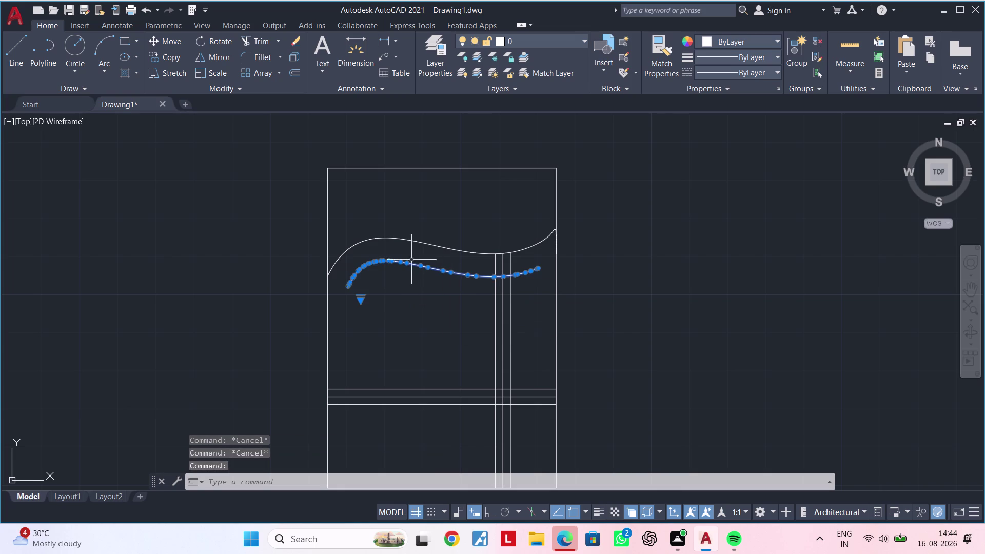
scroll(up, 3)
click(379, 252)
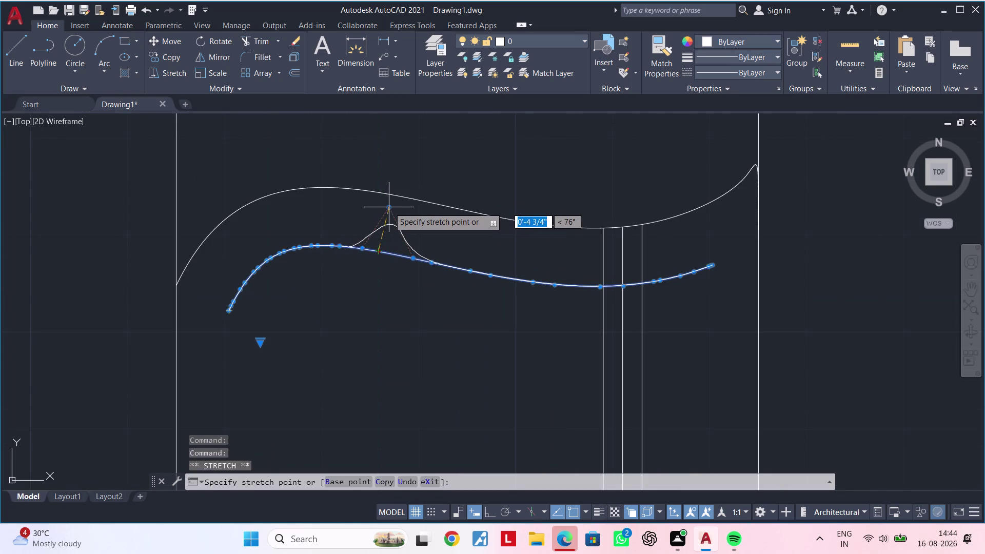
key(Escape)
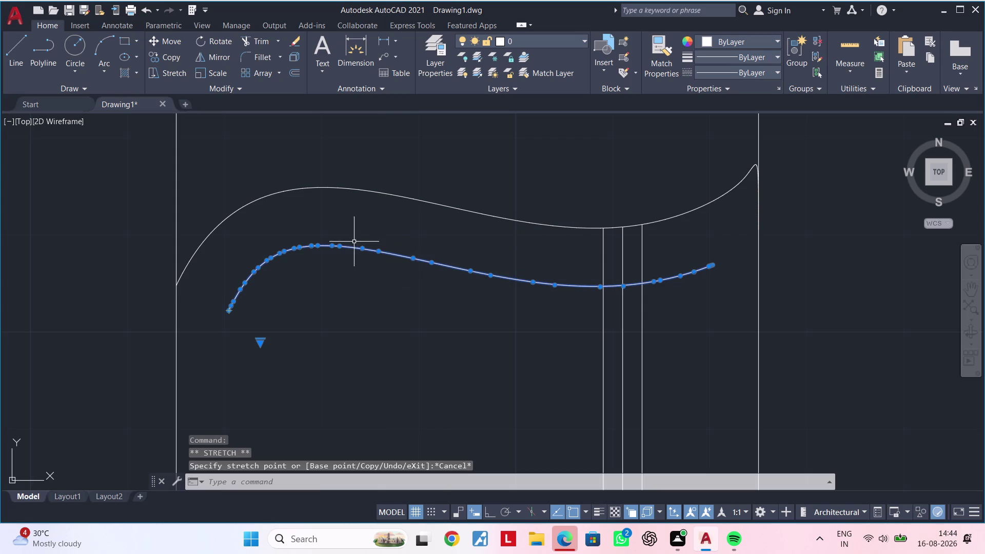
click(340, 248)
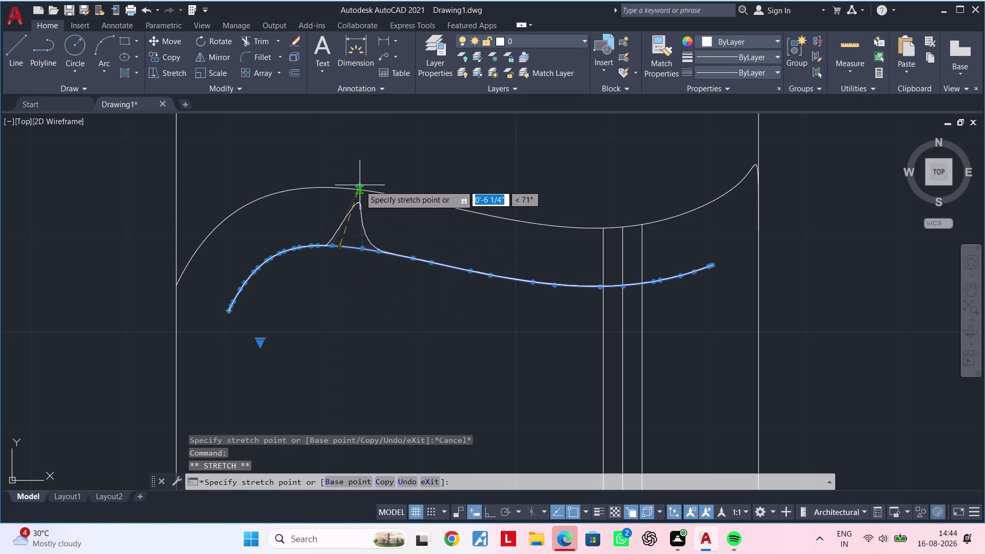
click(360, 189)
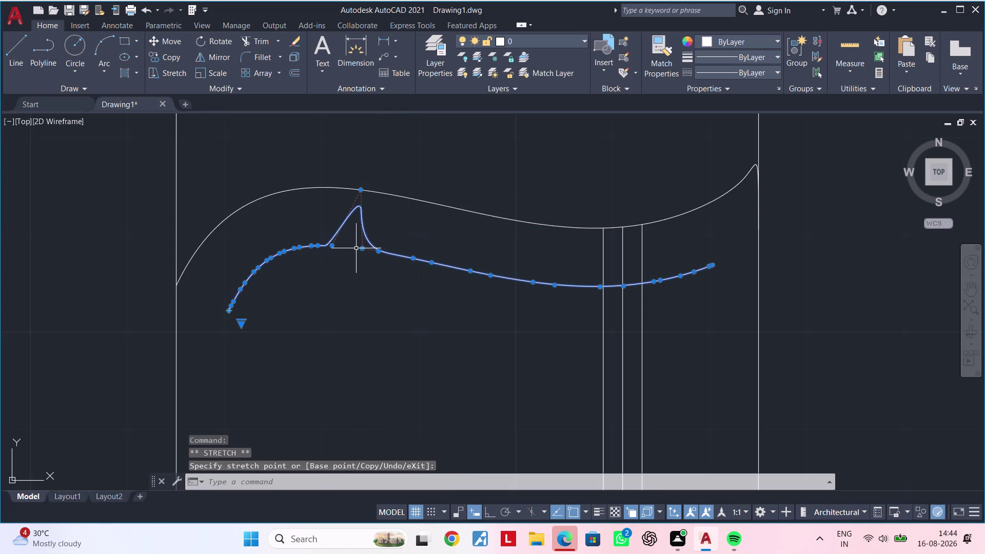
scroll(up, 3)
key(Escape)
key(Escape)
scroll(down, 3)
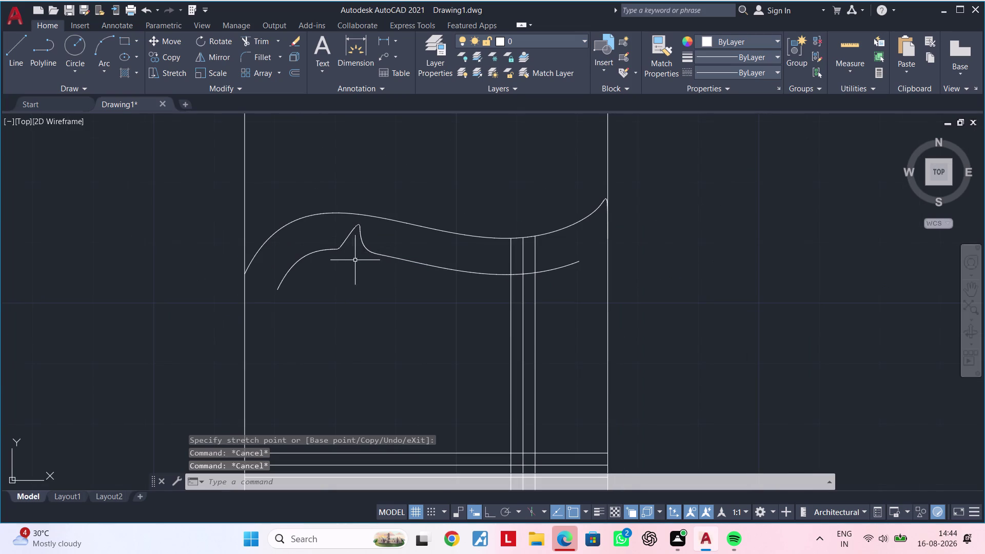
Delete the peaked inner offset curve inside the headboard.
click(393, 246)
click(325, 263)
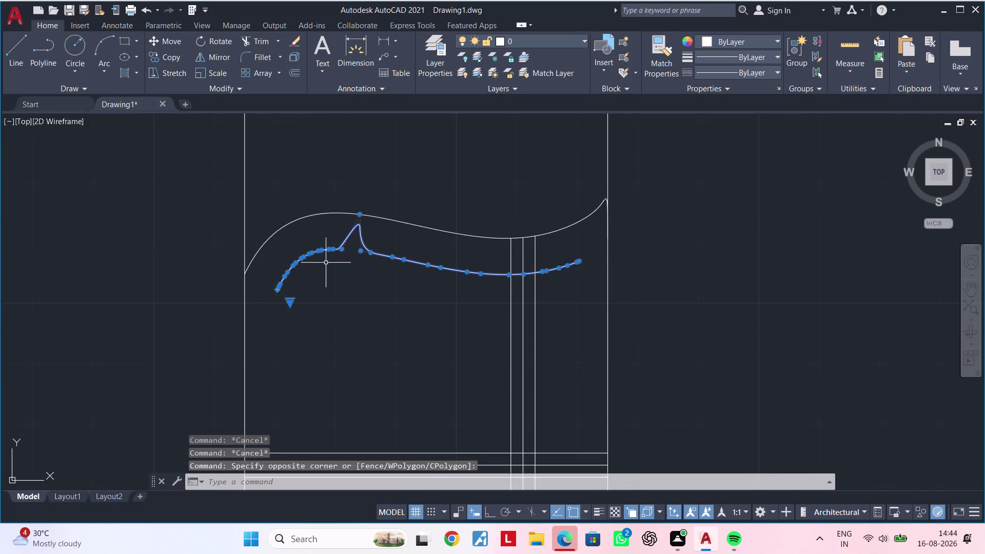
key(Delete)
middle_drag(314, 283, 365, 256)
key(Escape)
key(Escape)
key(Escape)
key(Escape)
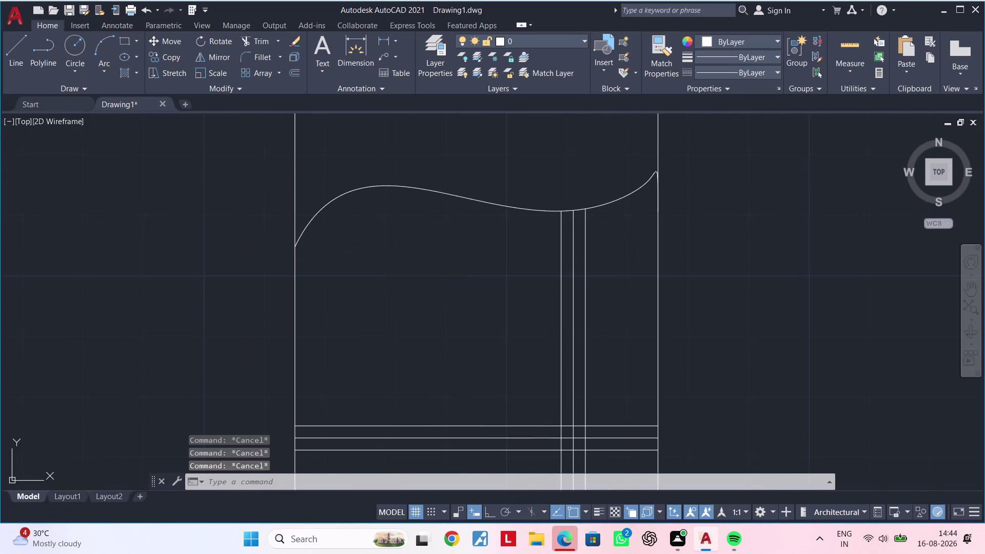
middle_drag(365, 256, 363, 233)
key(Escape)
key(Escape)
key(Escape)
key(Escape)
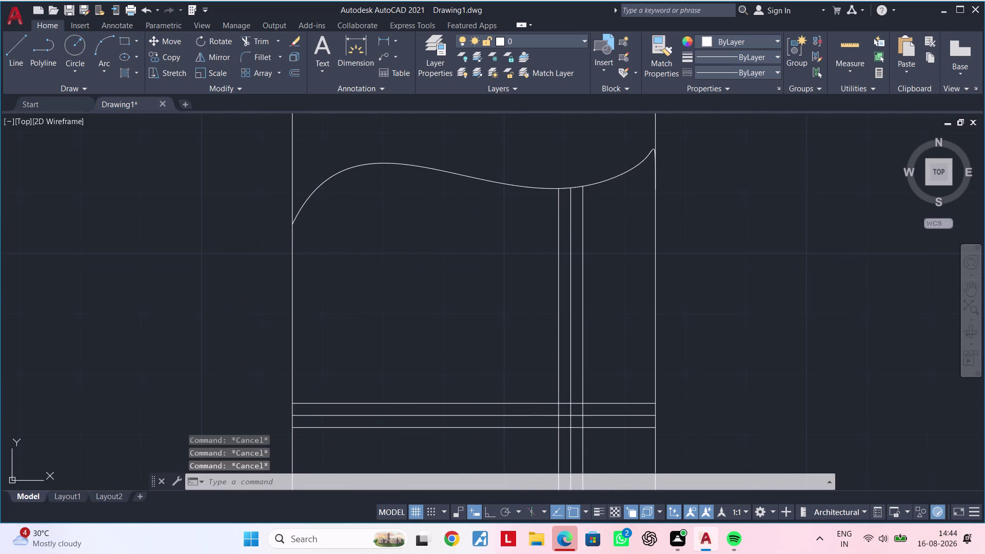
Draw a small two-point circle at the left end of the headboard curve.
text(c)
key(space)
click(293, 222)
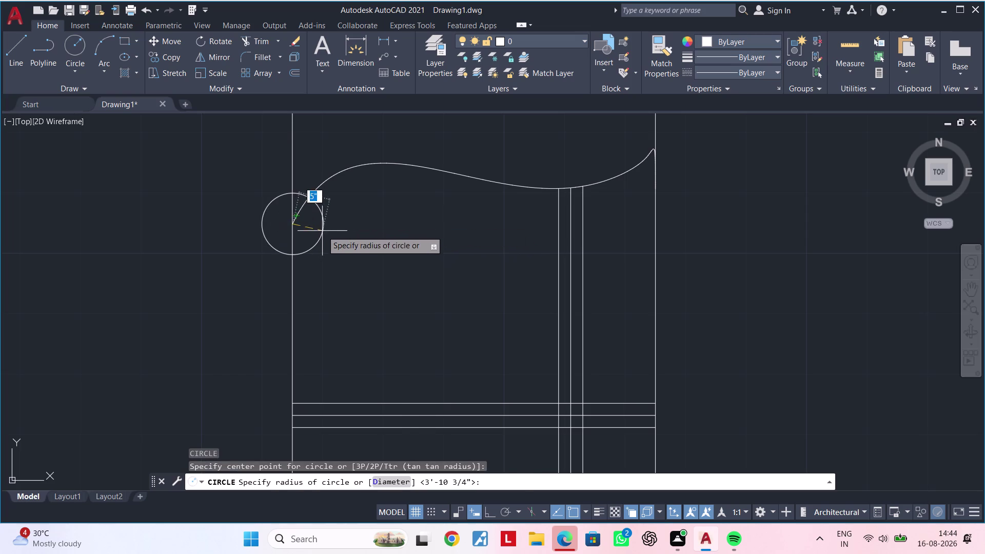
key(Escape)
key(Escape)
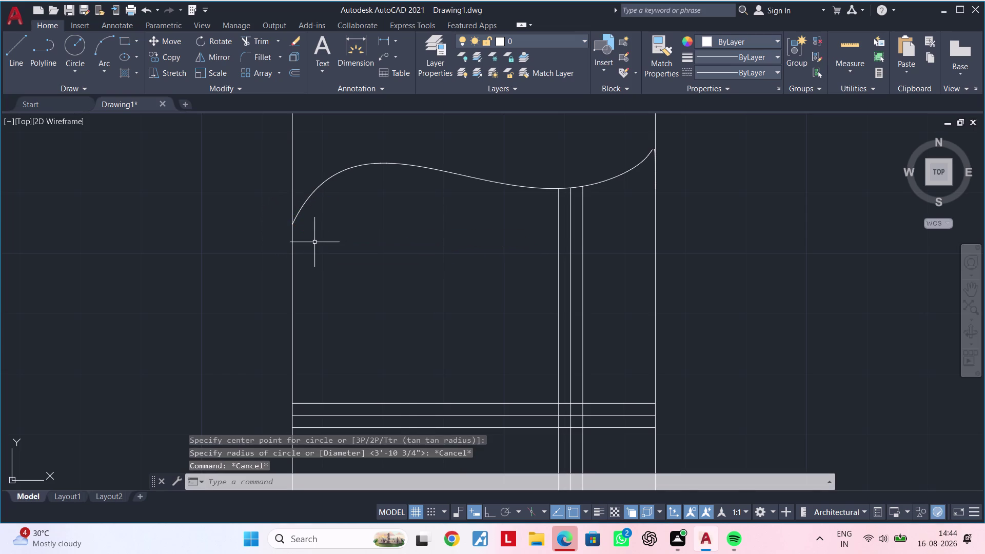
key(c)
key(space)
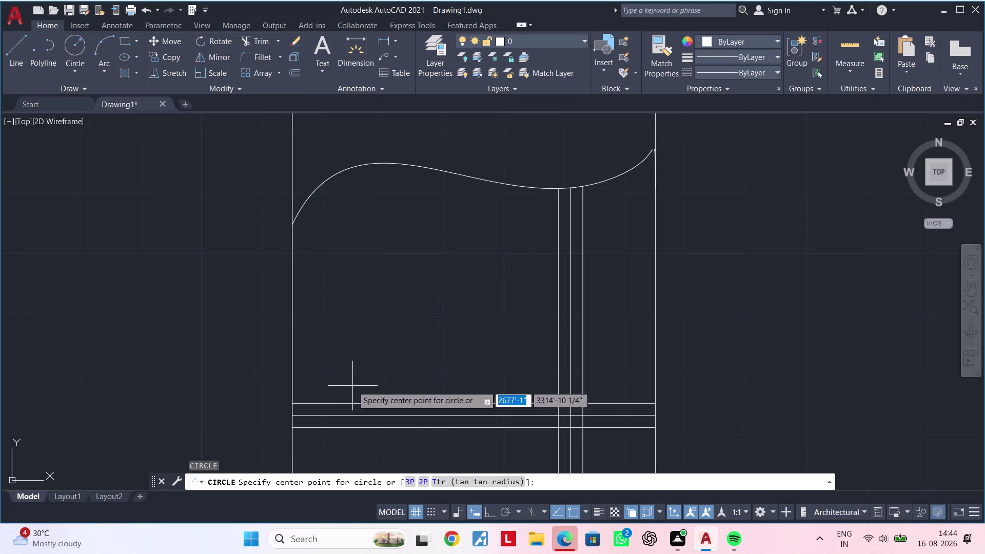
click(422, 482)
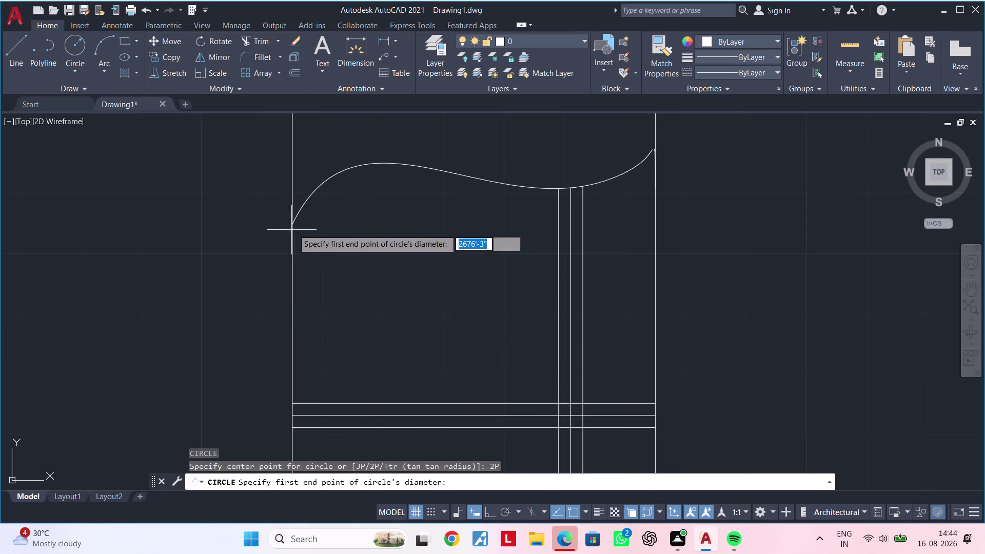
click(294, 224)
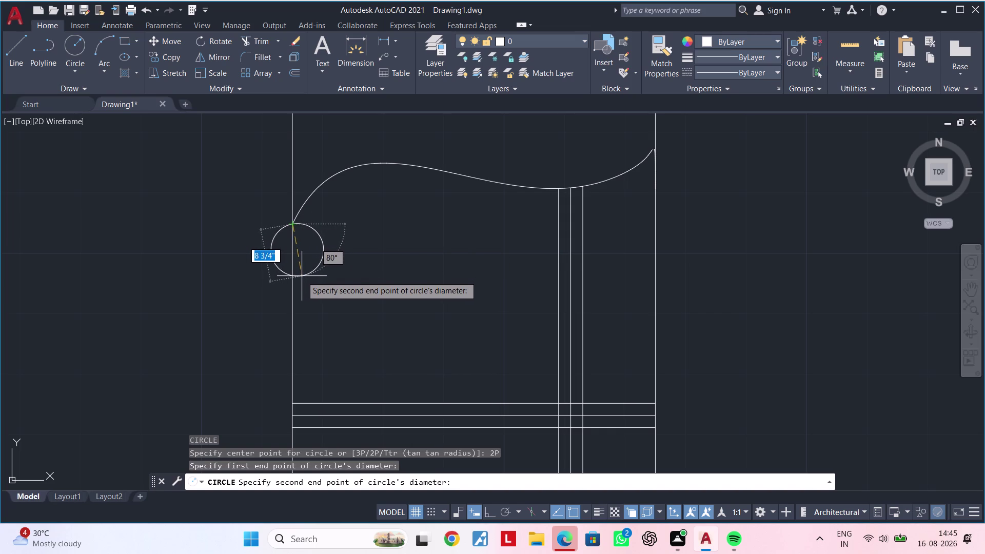
click(301, 276)
key(Escape)
key(Escape)
key(Escape)
middle_drag(333, 255, 306, 284)
key(Escape)
key(Escape)
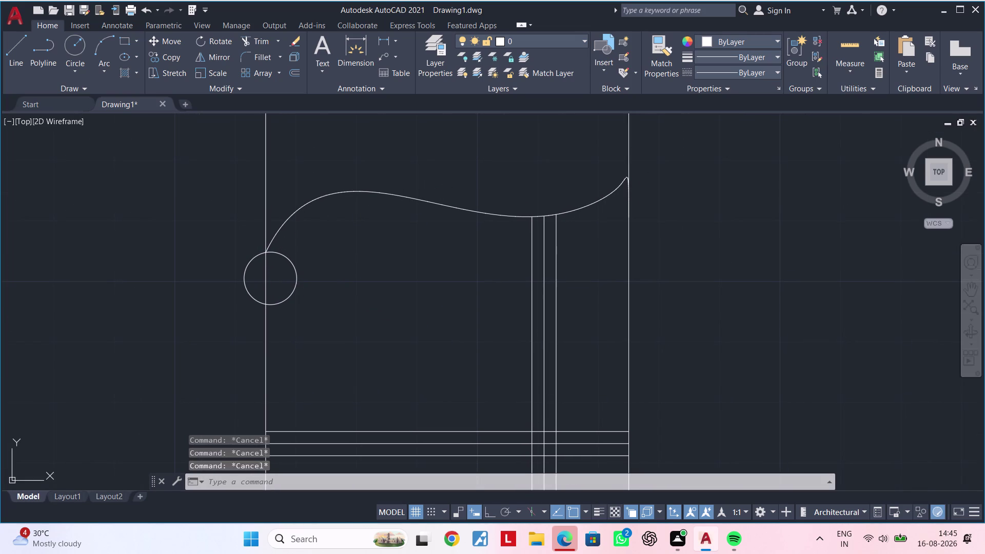
key(Escape)
key(Escape)
key(Escape)
Start a spline from the circle toward the headboard edge, then cancel it.
text(s)
text(p)
click(337, 319)
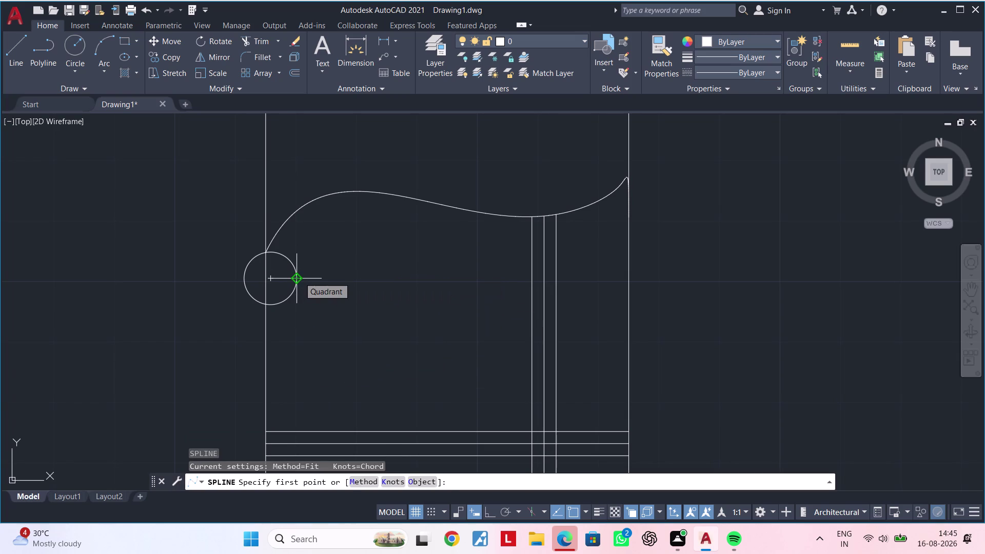
click(299, 277)
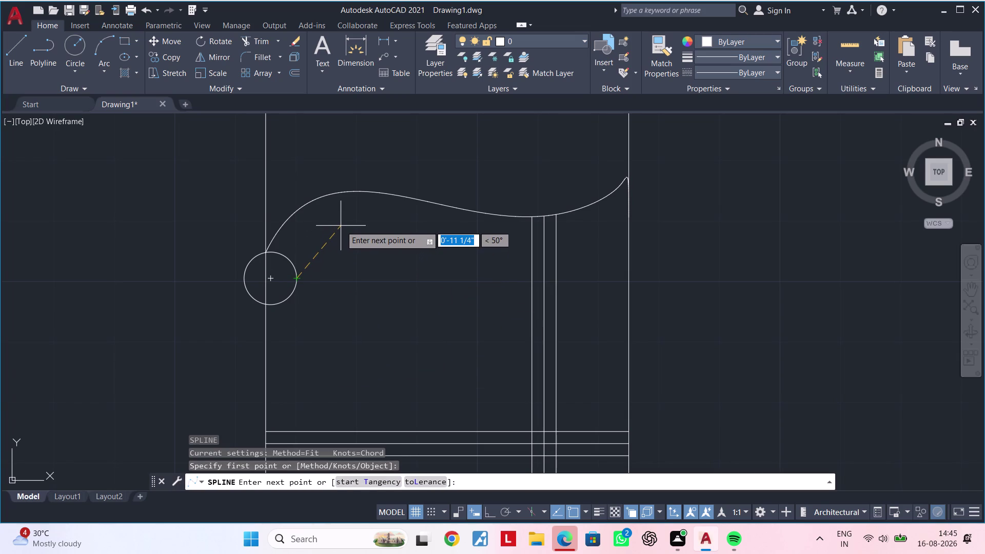
click(371, 193)
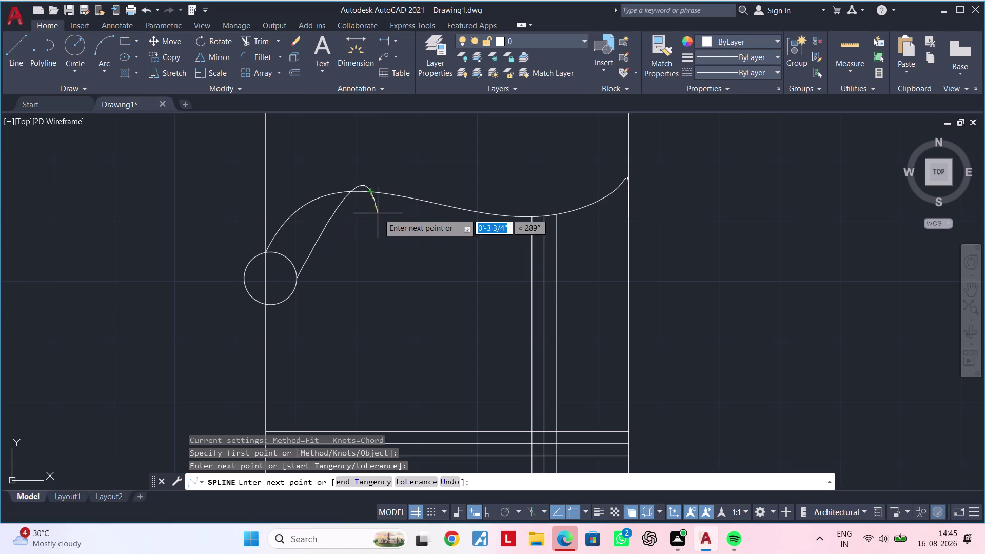
click(416, 243)
key(Escape)
key(Escape)
key(Escape)
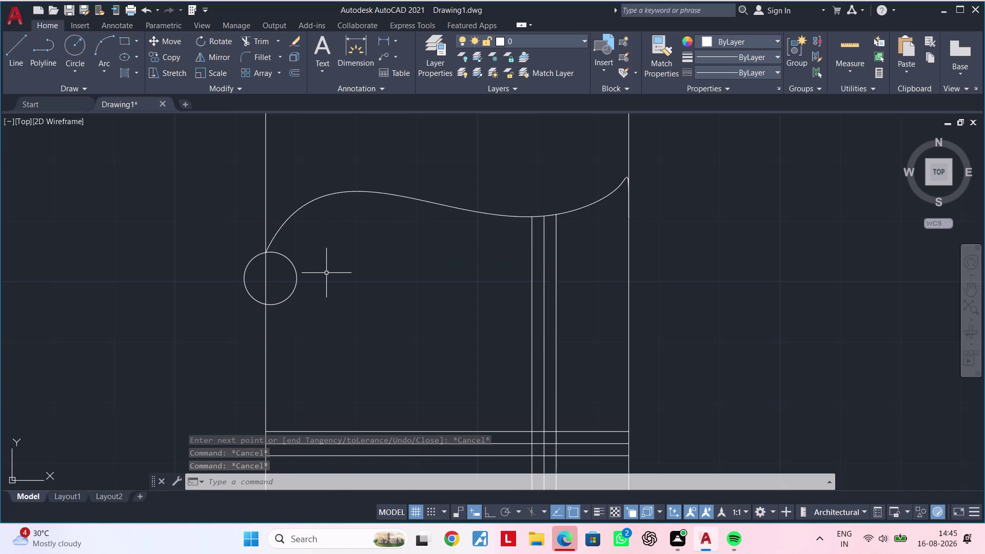
Retry the spline through the circle and headboard edge, then abandon it.
text(s)
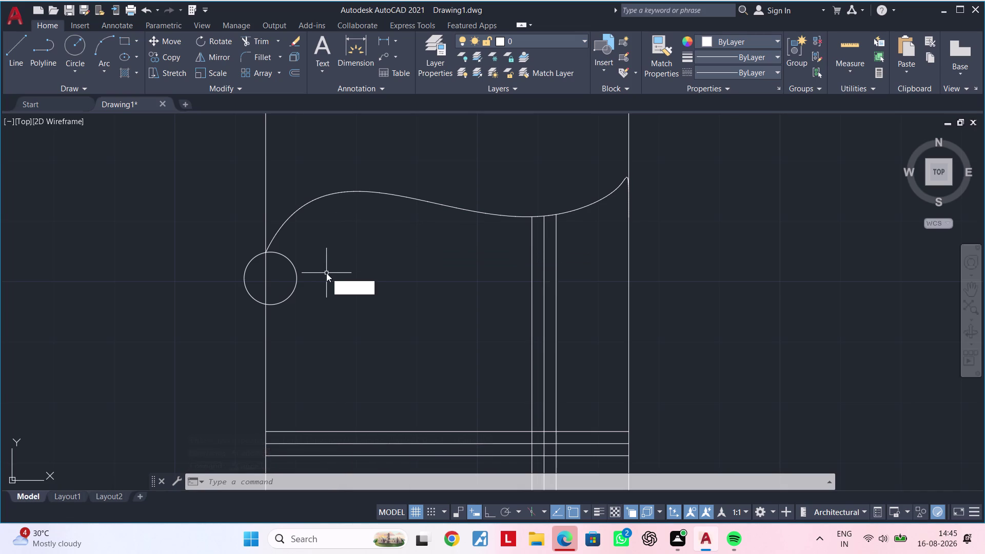
text(p)
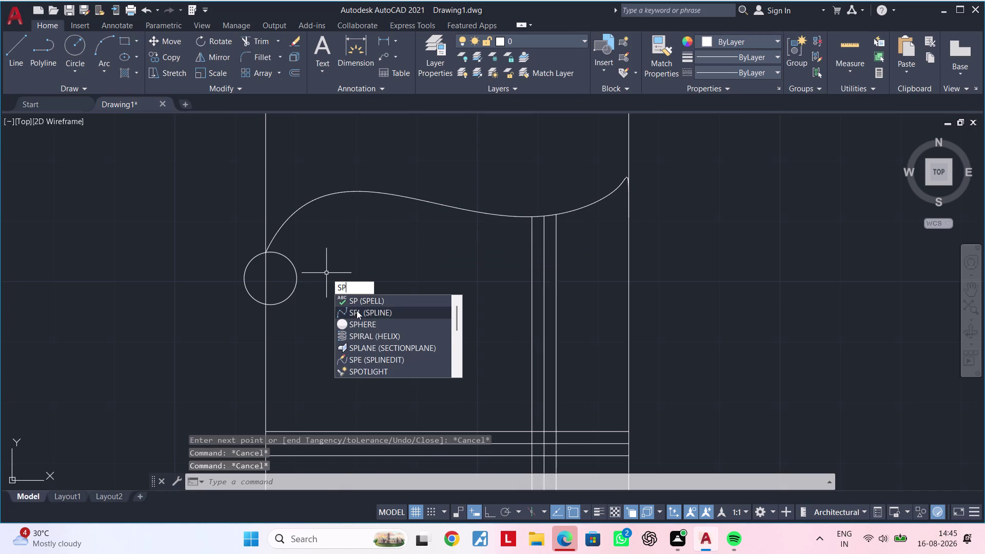
click(357, 311)
click(296, 276)
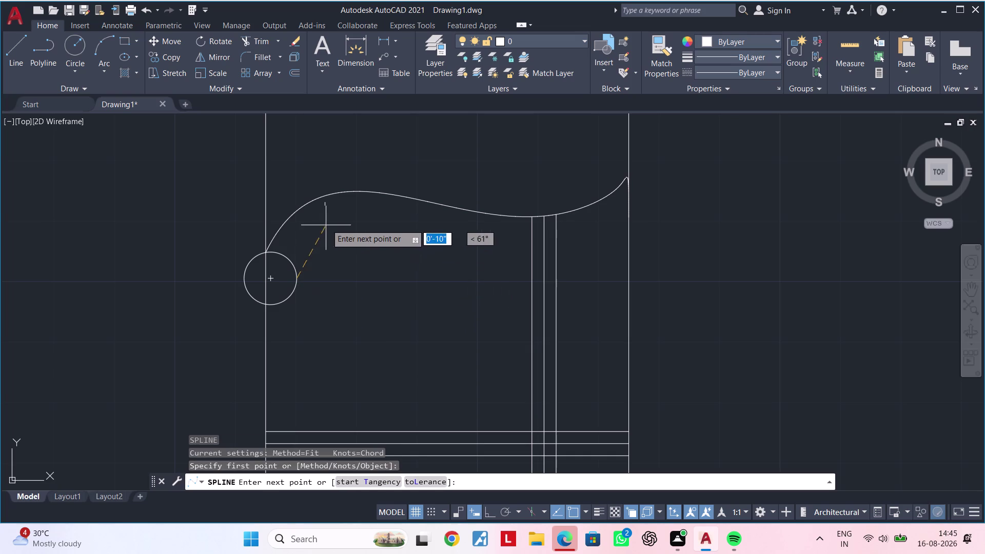
click(368, 195)
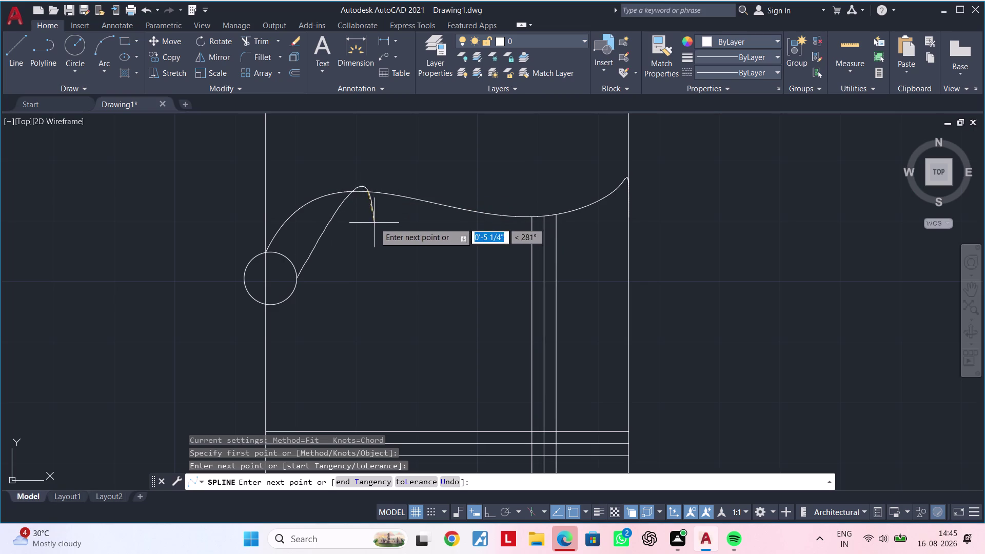
click(361, 294)
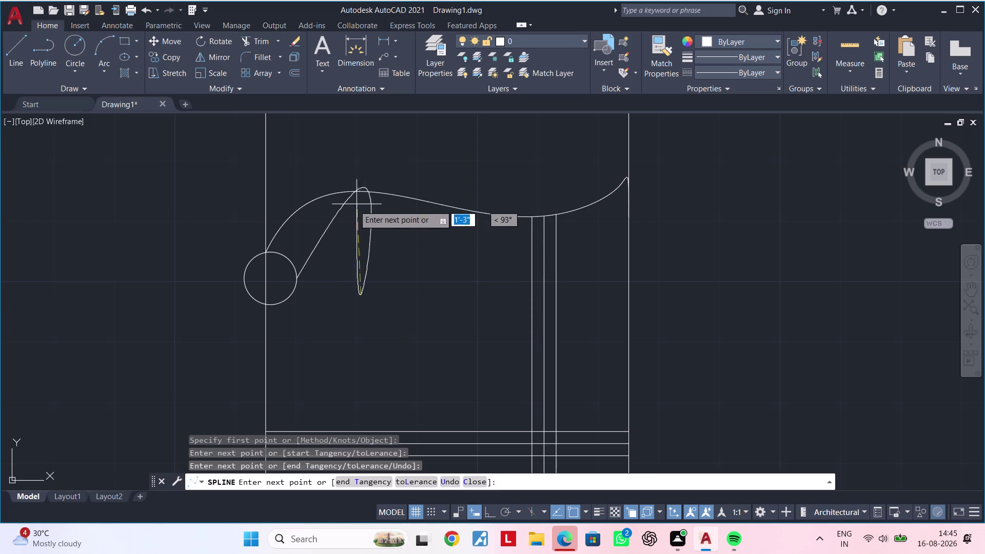
key(Escape)
key(Escape)
key(Escape)
key(Escape)
middle_drag(323, 262, 319, 262)
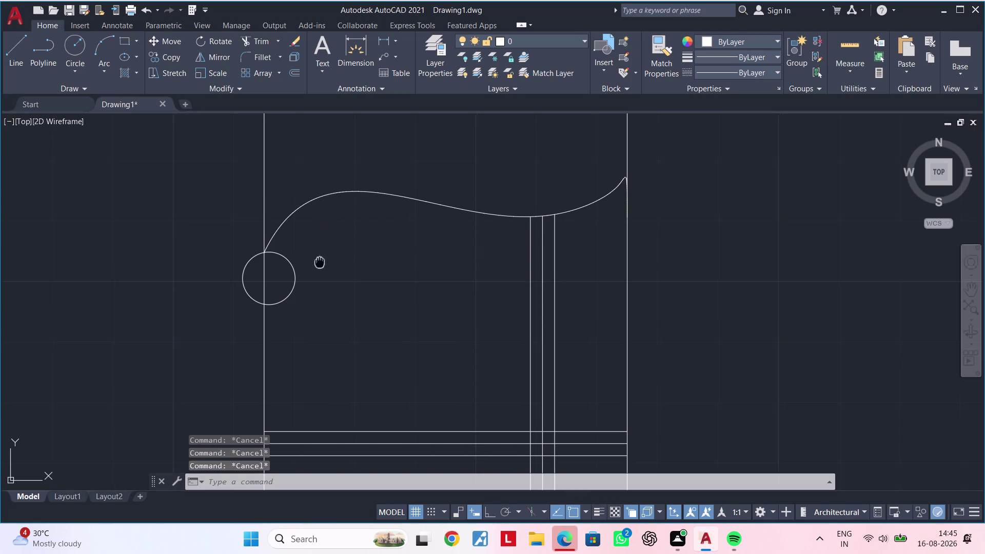
middle_drag(319, 262, 304, 263)
key(Escape)
key(Escape)
key(Escape)
Trim away the circle's outer half, leaving a half-round bump on the left edge.
text(tr)
key(space)
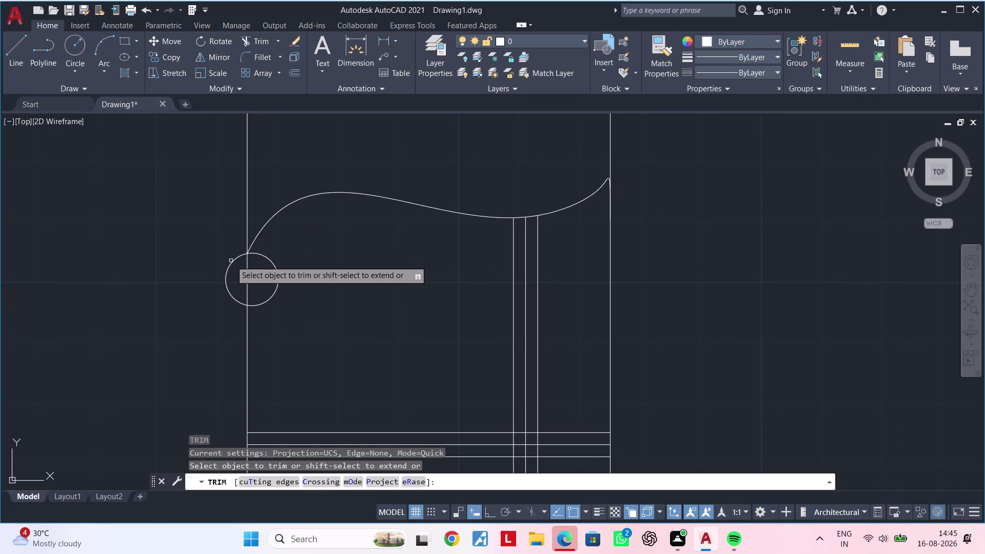
click(234, 261)
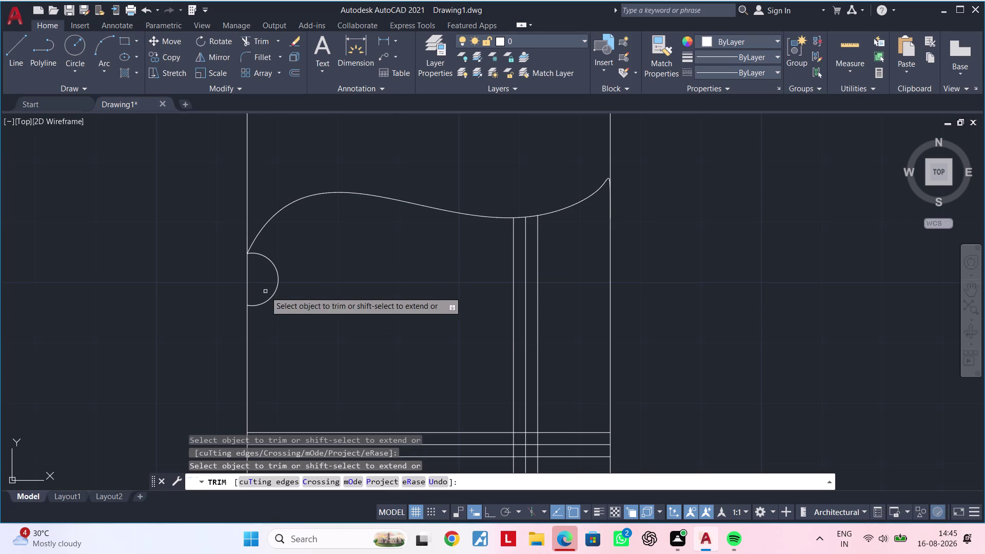
key(Escape)
key(Escape)
key(Escape)
text(l)
key(space)
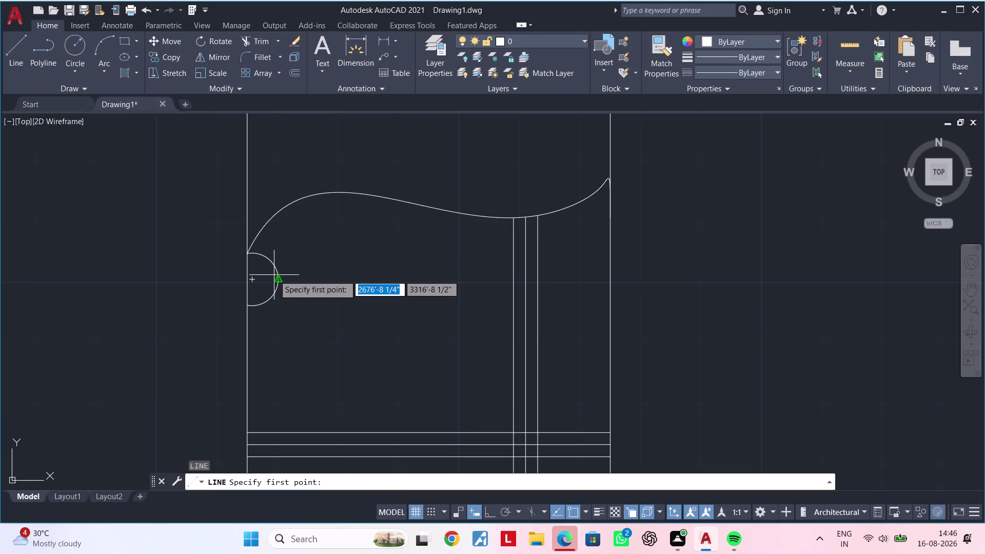
key(Escape)
key(Escape)
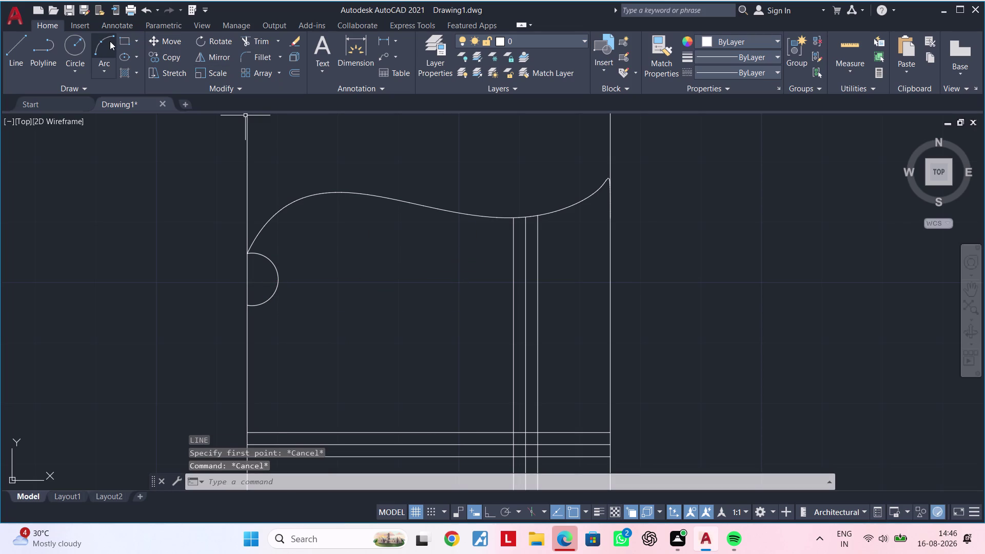
Draw a three-point arc from the half-circle up toward the wavy top curve.
click(108, 45)
click(276, 271)
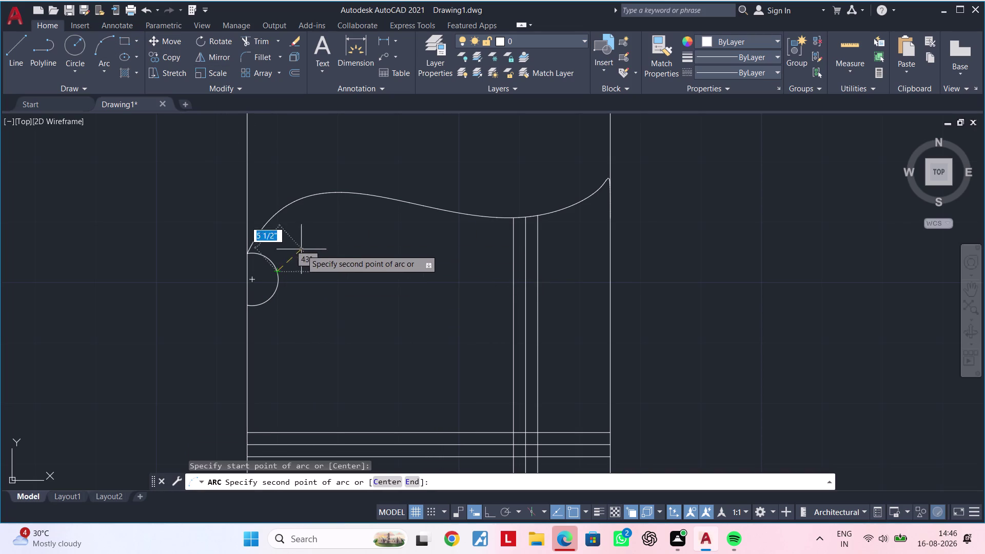
click(335, 195)
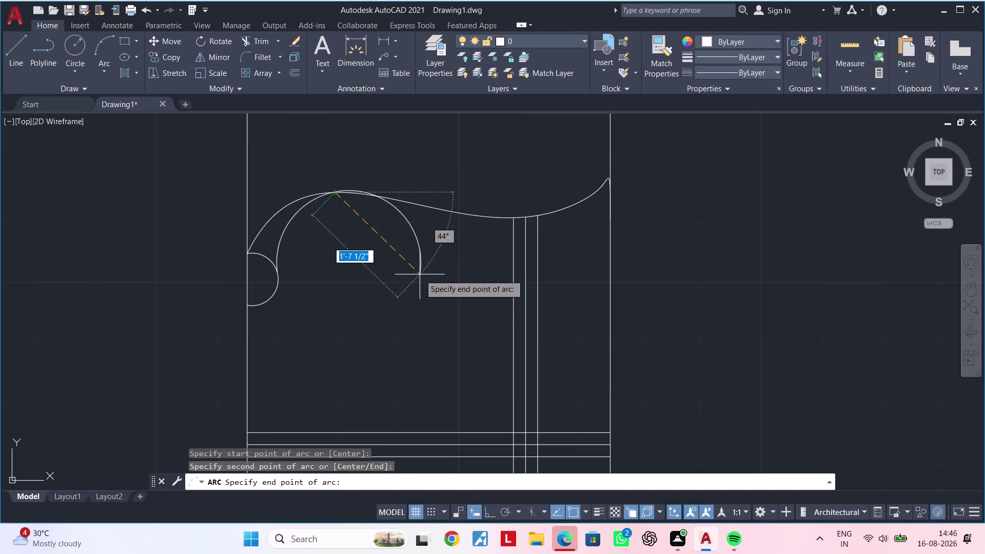
click(462, 310)
key(Escape)
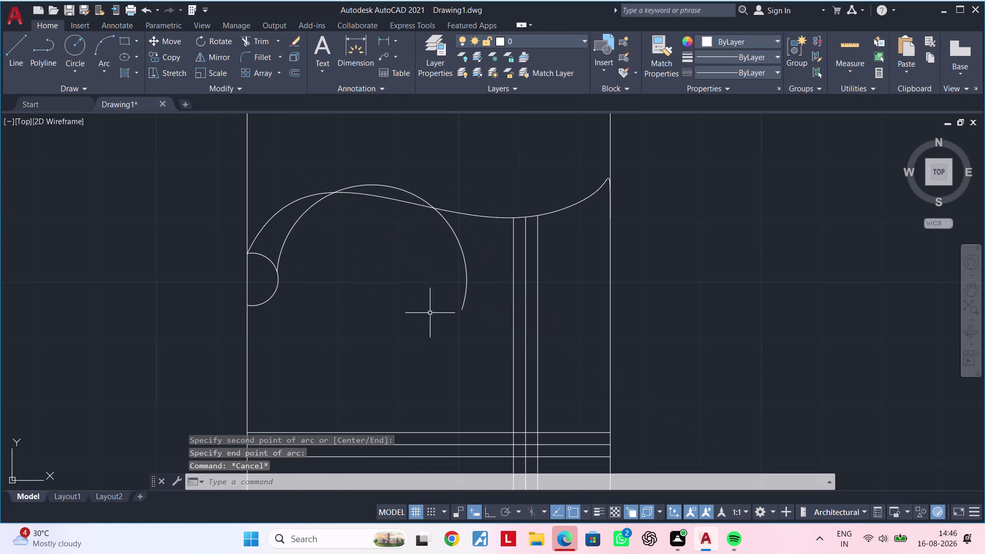
key(Escape)
text(tr)
key(space)
key(Escape)
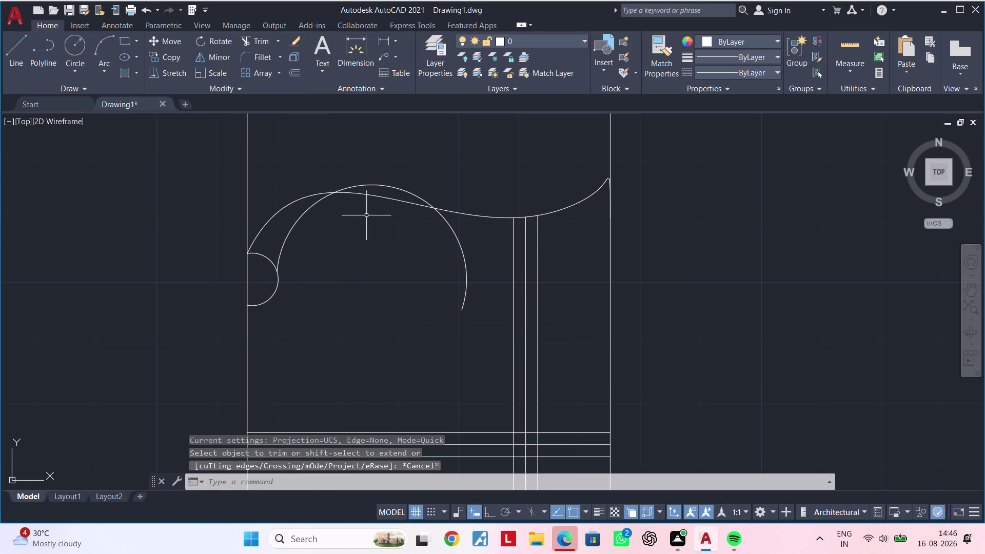
key(Escape)
Reshape the arc with its grips so its end lands on the wavy spline.
click(356, 186)
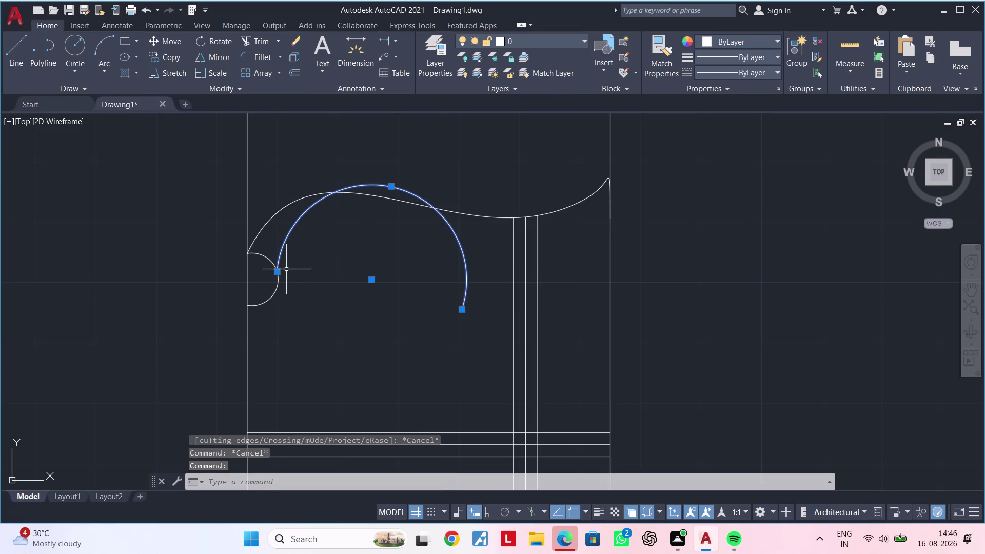
click(279, 272)
click(275, 289)
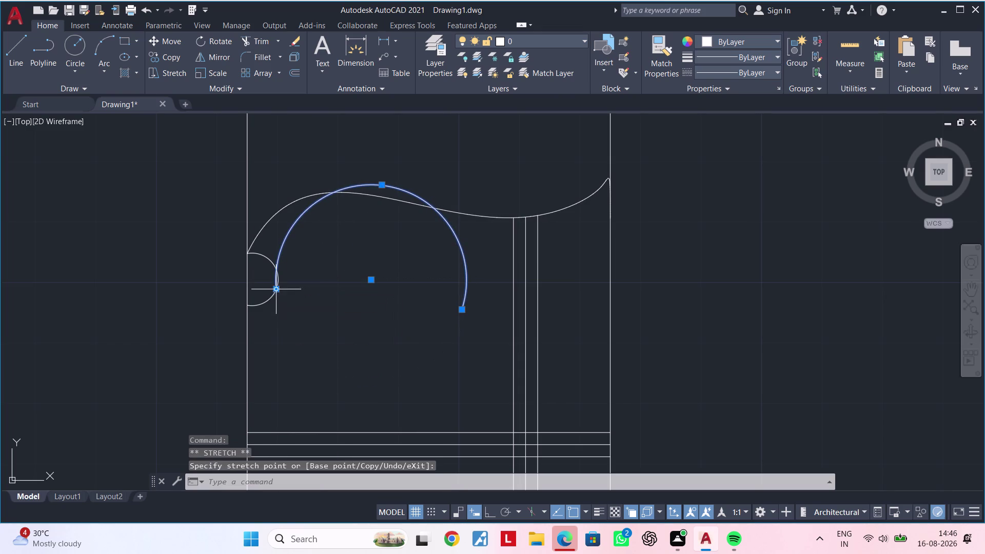
middle_drag(310, 283, 295, 331)
click(366, 232)
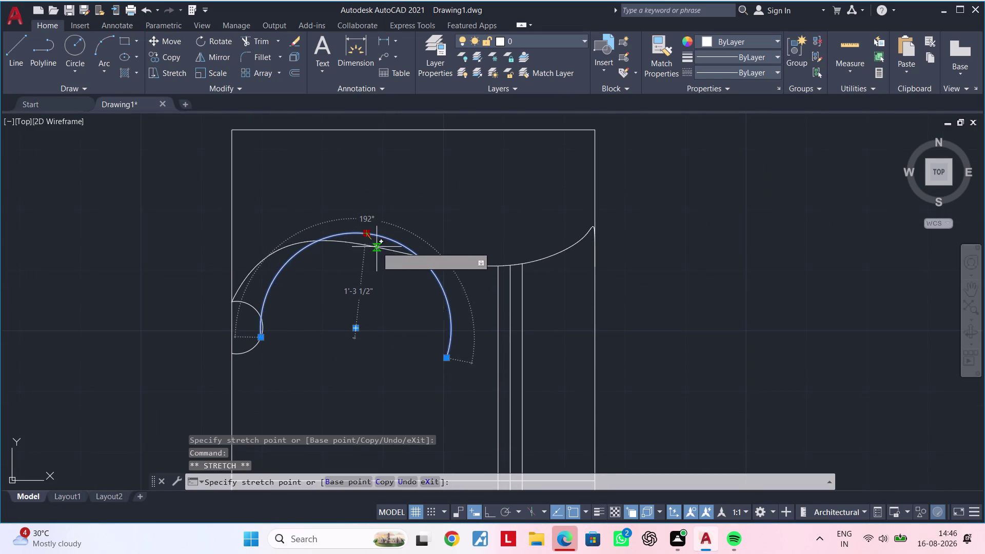
click(376, 247)
click(447, 357)
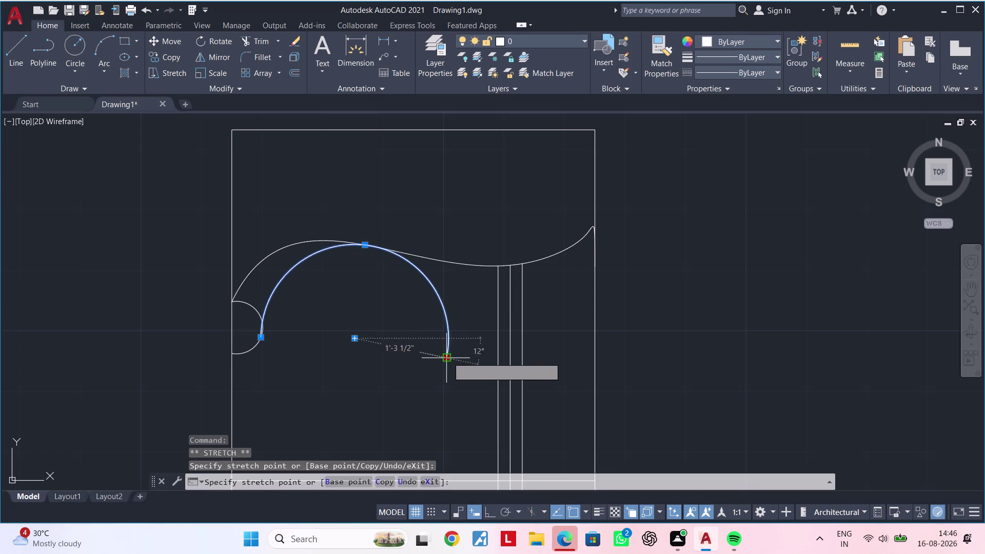
click(372, 249)
middle_drag(364, 264, 393, 295)
click(325, 295)
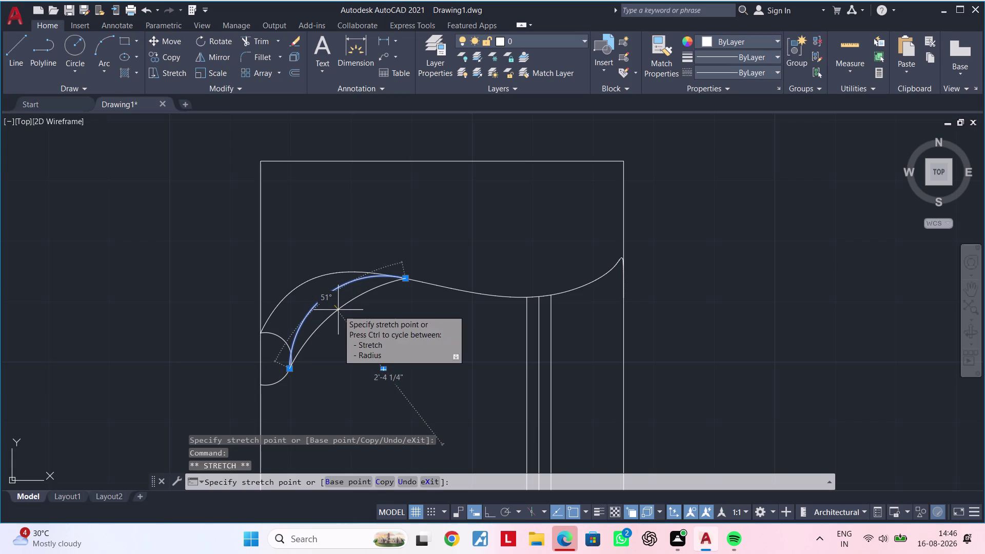
click(337, 305)
key(Escape)
middle_drag(392, 312, 402, 287)
key(Escape)
key(Escape)
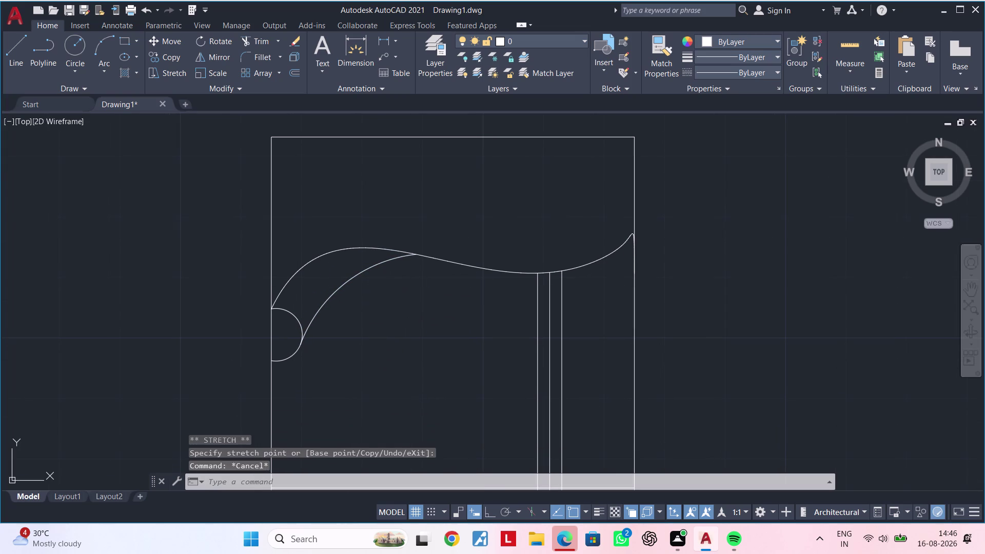
text(tr)
key(space)
Trim the overlap near the half-circle and reshape the arc's bulge using its midpoint grip.
click(289, 356)
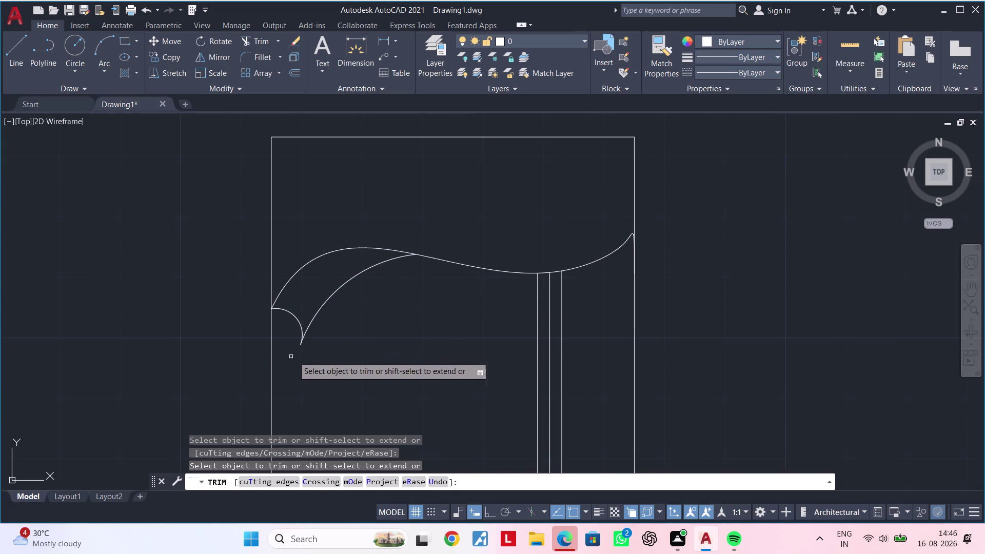
scroll(down, 3)
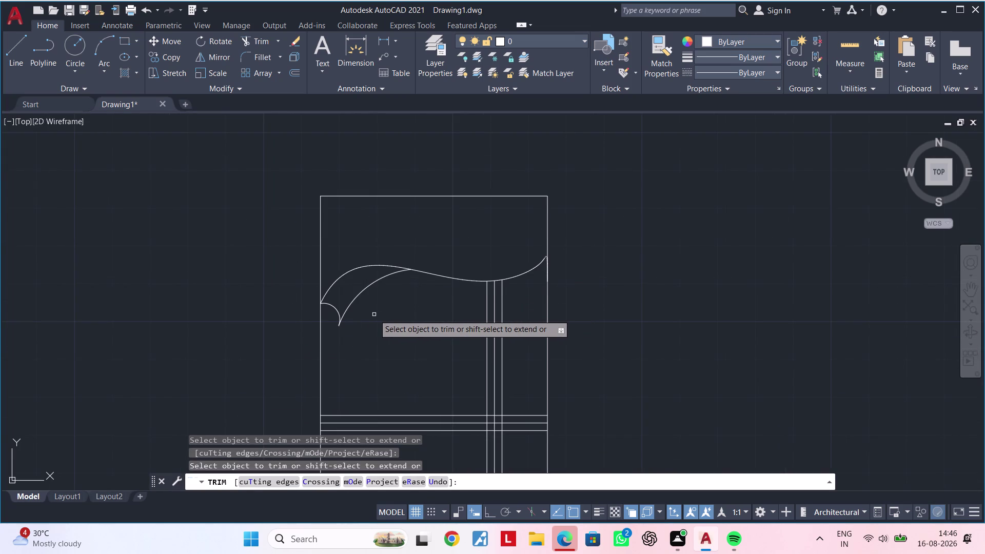
scroll(up, 3)
scroll(up, 3)
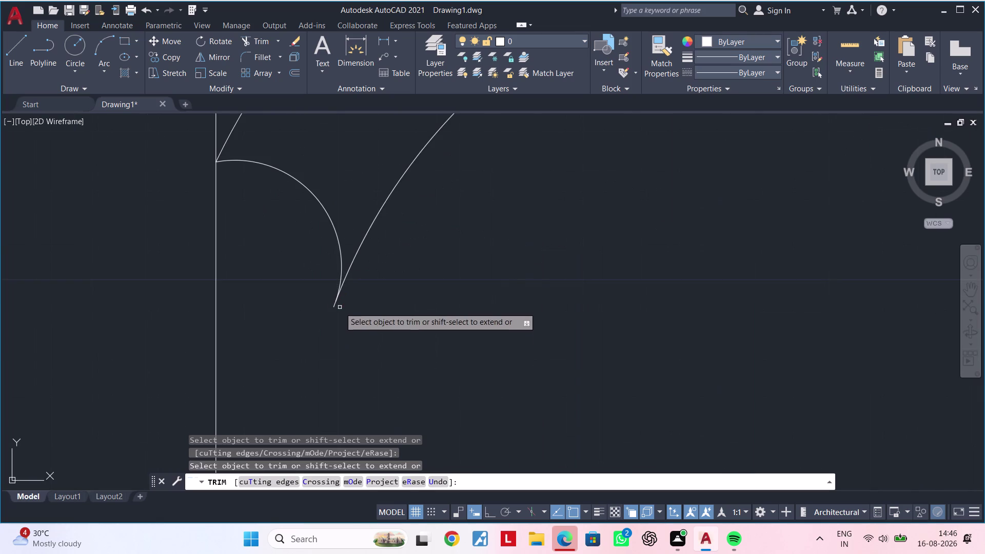
key(Escape)
click(329, 221)
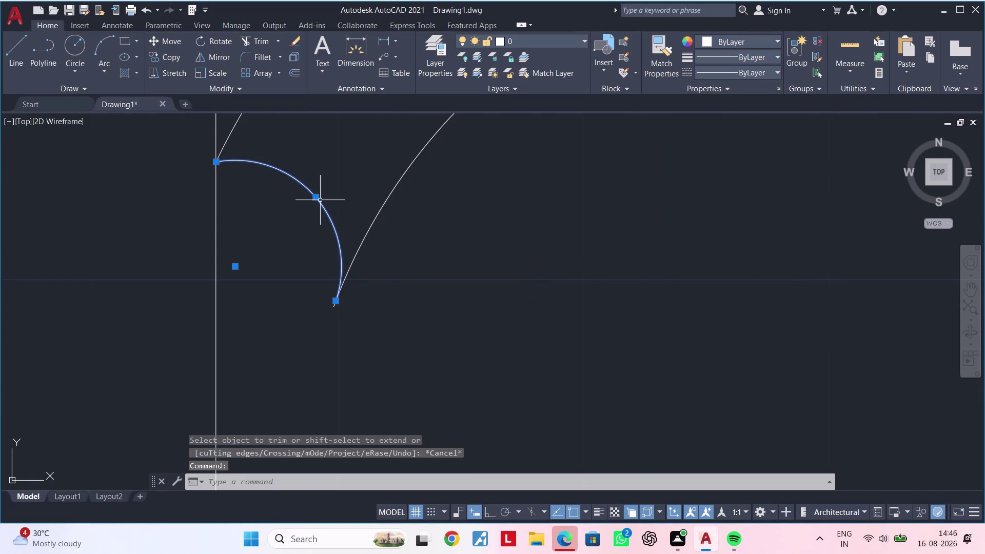
click(315, 197)
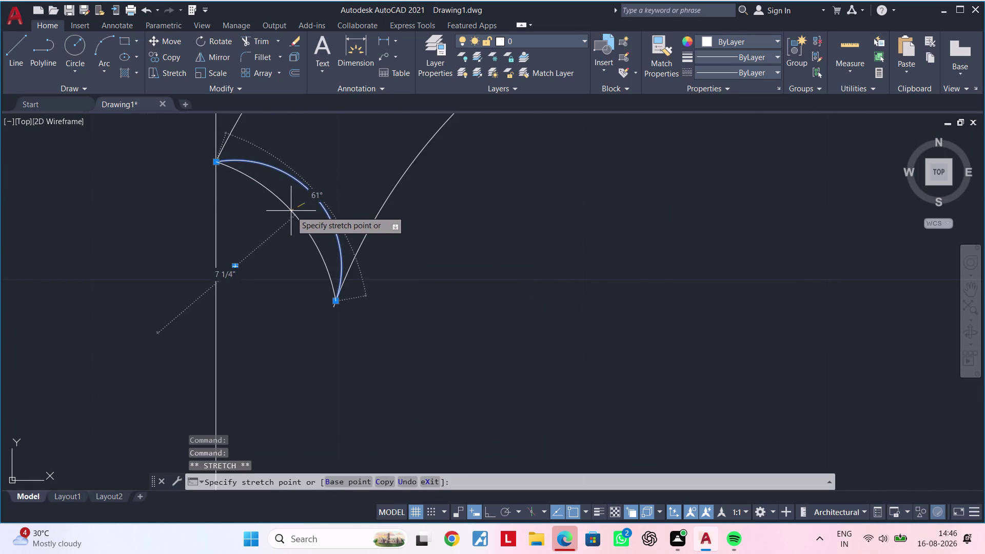
click(290, 212)
key(Escape)
Trim the two leftover tips where the curves meet.
scroll(up, 3)
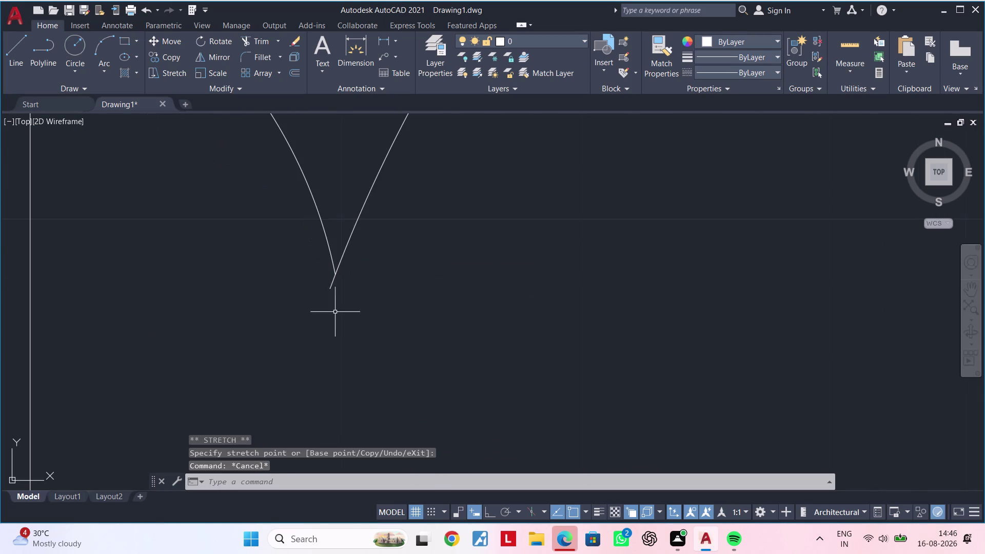
key(Escape)
text(tr)
key(space)
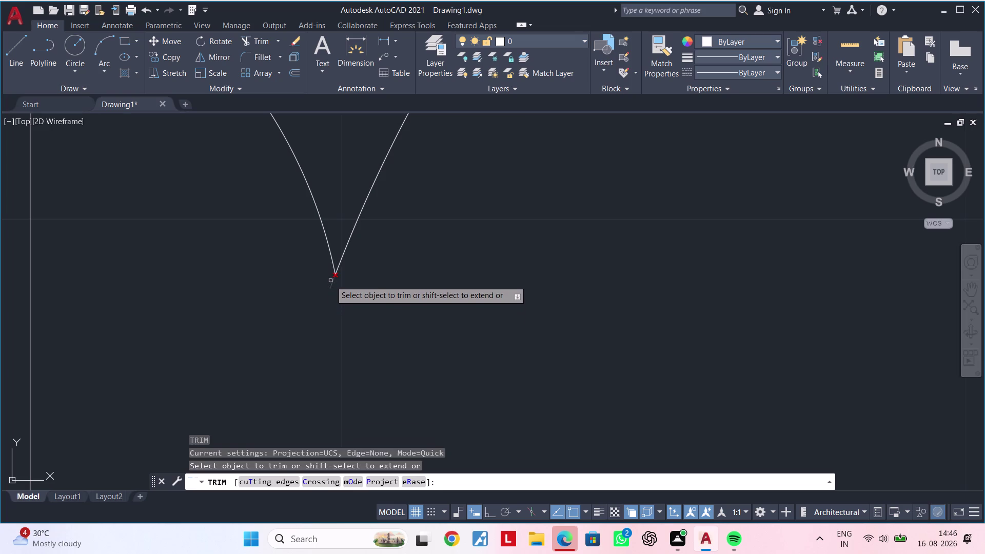
click(330, 281)
click(341, 290)
scroll(down, 3)
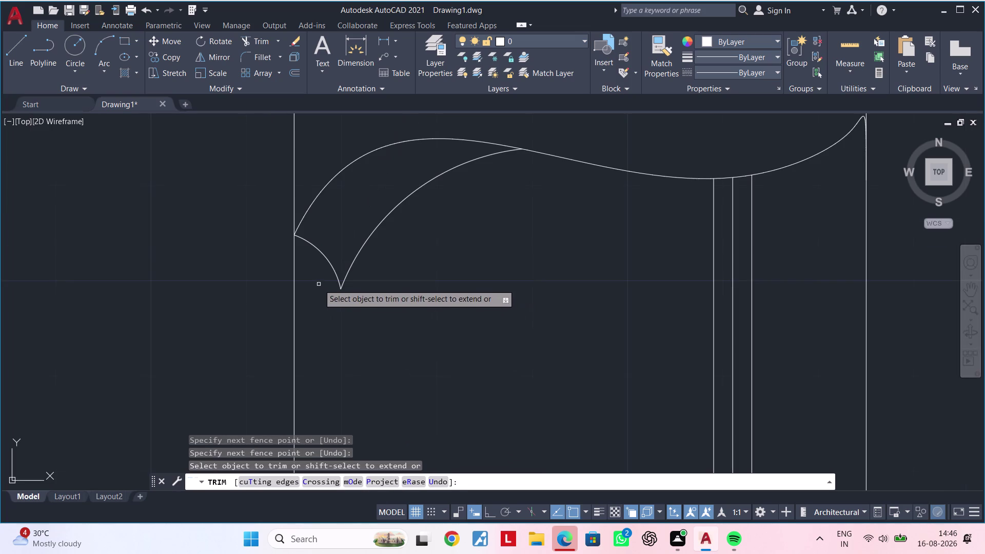
scroll(down, 3)
middle_drag(449, 298, 343, 297)
middle_drag(392, 296, 330, 308)
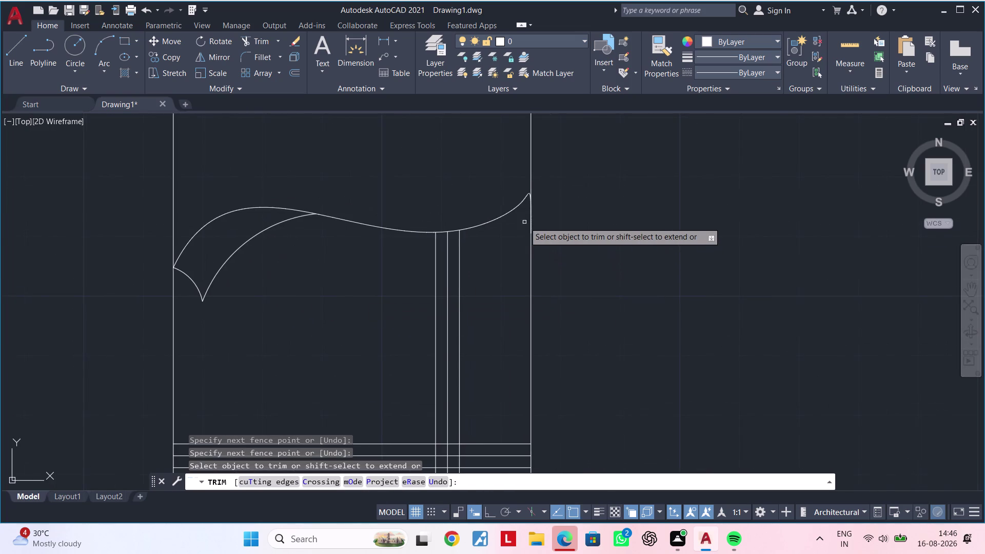
scroll(up, 3)
middle_drag(517, 230, 455, 318)
scroll(up, 3)
scroll(up, 3)
middle_drag(457, 283, 424, 323)
key(Escape)
key(Escape)
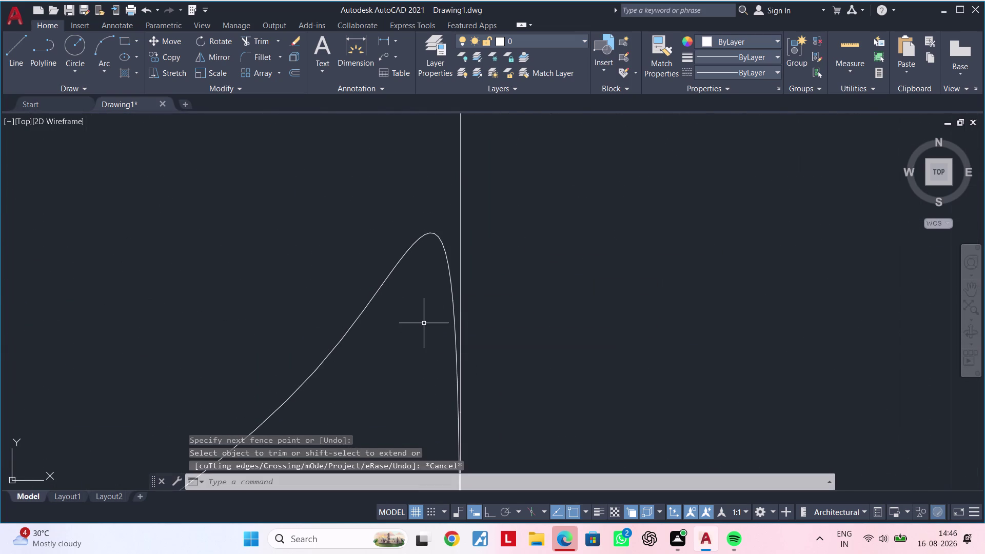
Draw a short horizontal construction line starting near the curve's tip.
text(l)
key(space)
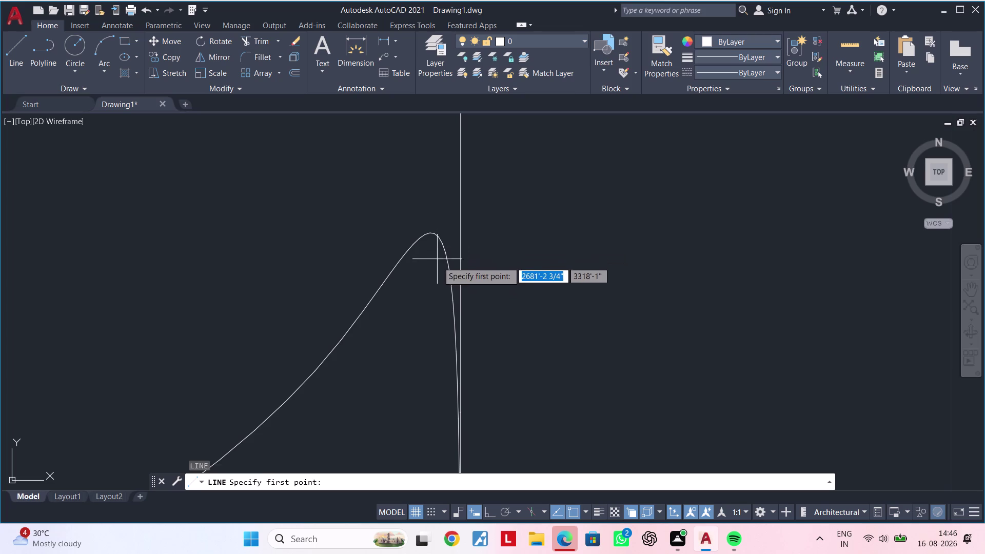
click(437, 275)
click(520, 276)
key(Escape)
key(Escape)
key(Escape)
key(Escape)
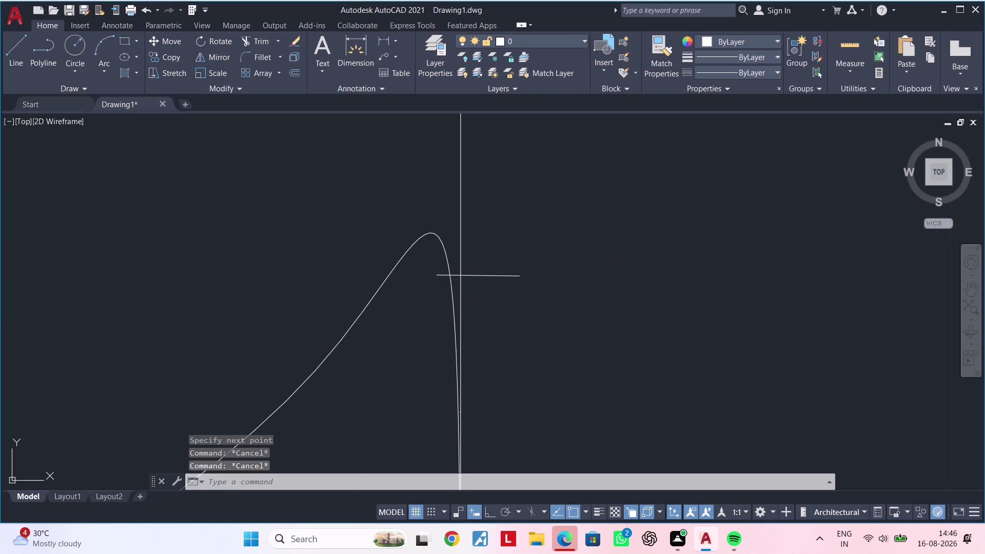
key(Escape)
key(t)
text(r)
key(space)
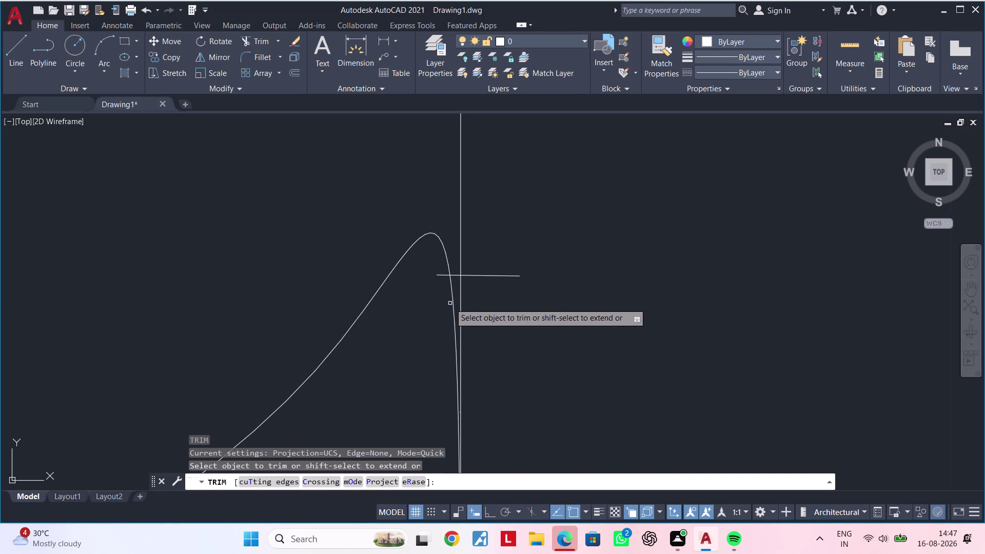
key(Escape)
key(Escape)
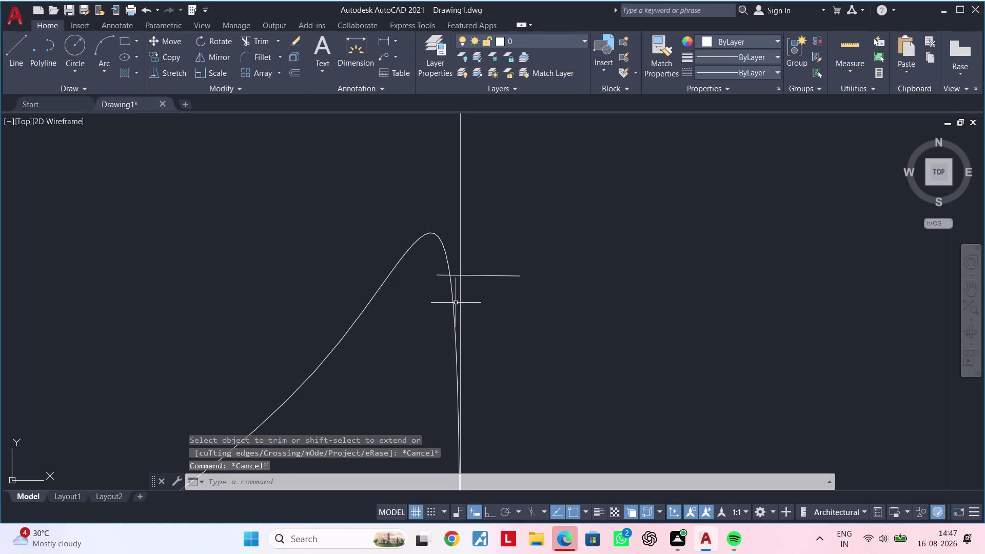
Trim the curve's tail where it extends past the vertical line.
key(t)
key(r)
key(space)
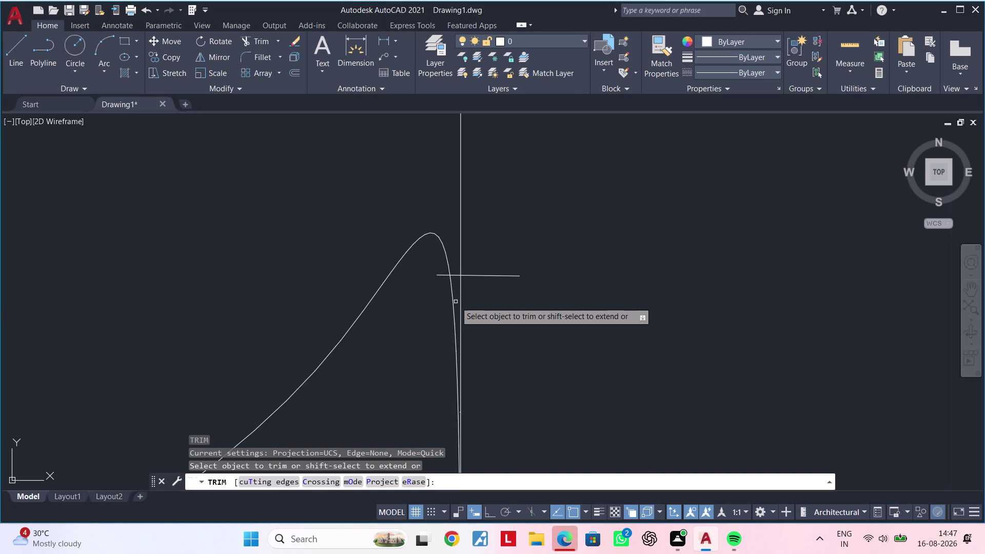
click(453, 308)
key(Escape)
key(Escape)
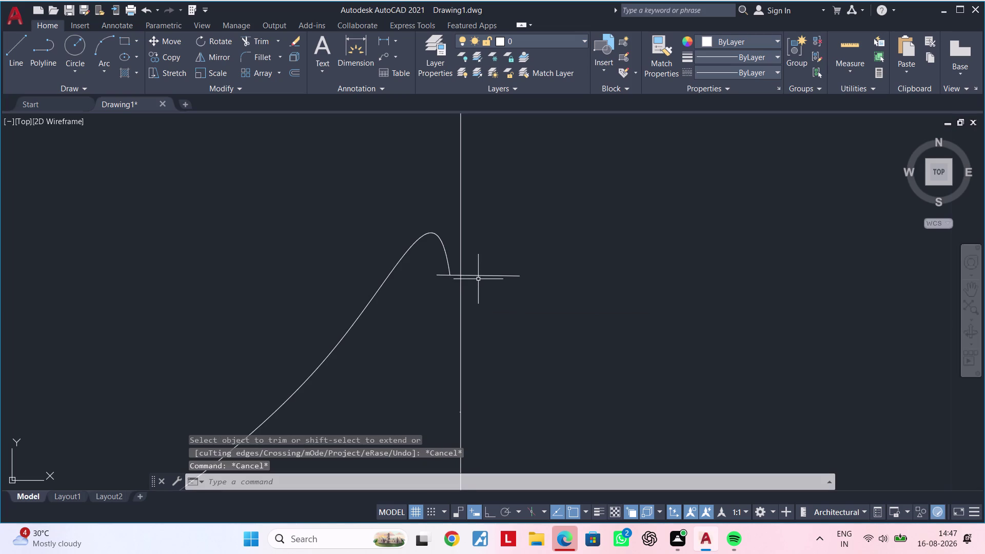
Delete the short horizontal construction line, then select the long curve.
click(479, 276)
key(BackSpace)
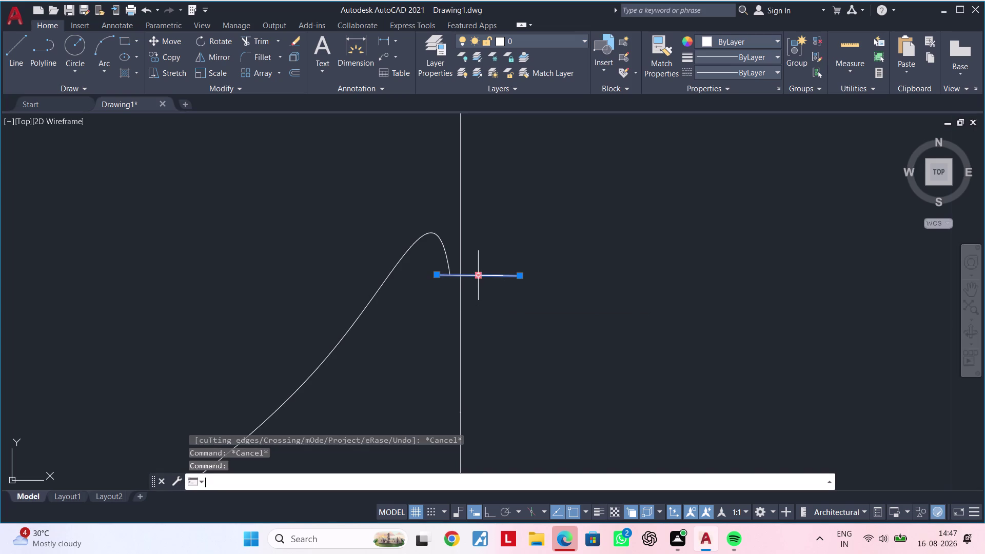
key(Delete)
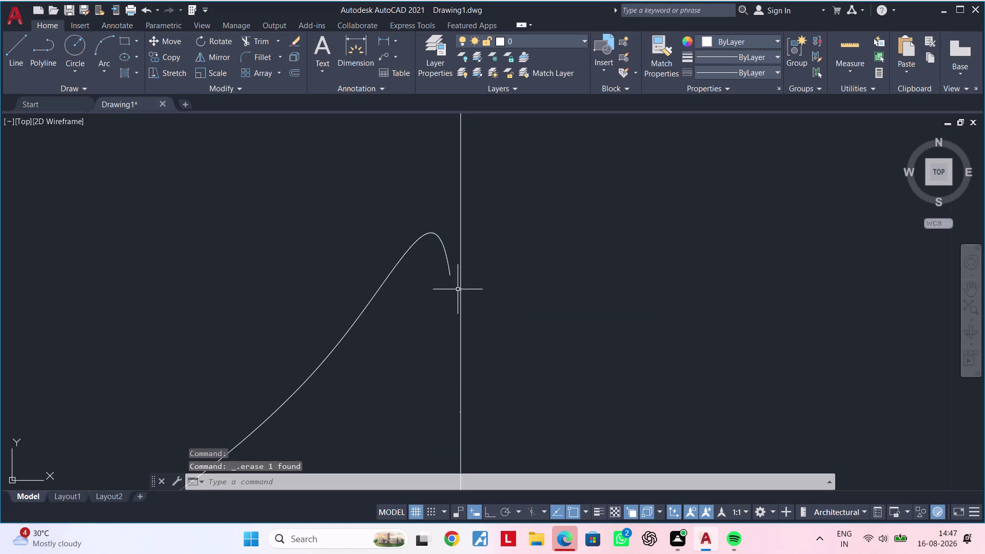
click(448, 275)
Start reshaping the curve's end grip, abandon it, and bring the headboard into view.
click(452, 275)
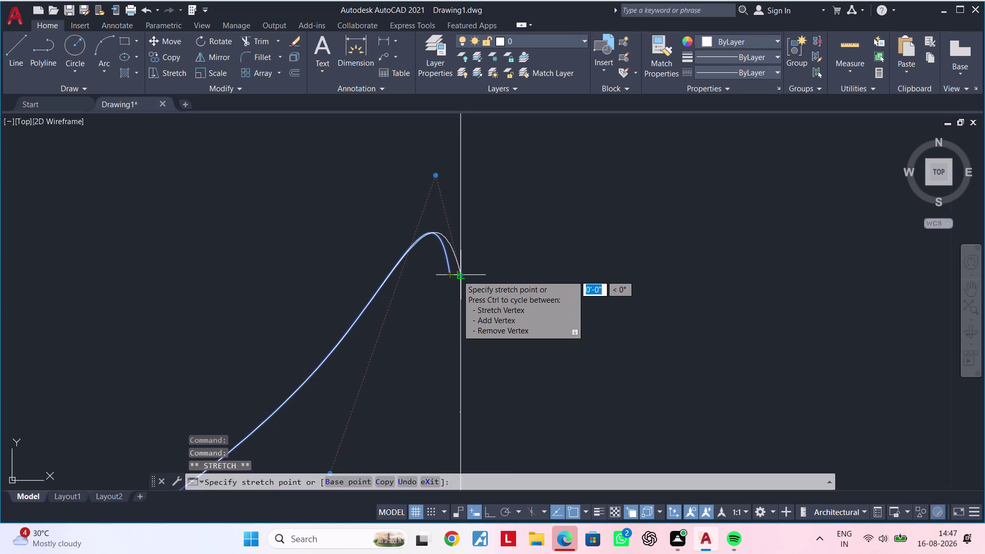
click(457, 275)
scroll(down, 3)
key(Escape)
scroll(down, 3)
middle_drag(451, 341, 498, 306)
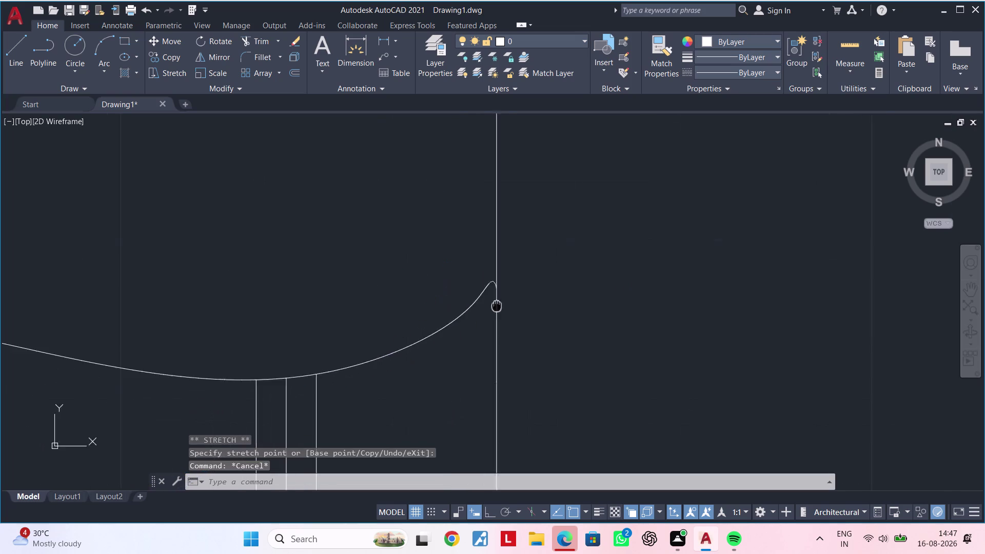
middle_drag(498, 305, 508, 301)
key(Escape)
scroll(down, 3)
middle_drag(486, 351, 505, 342)
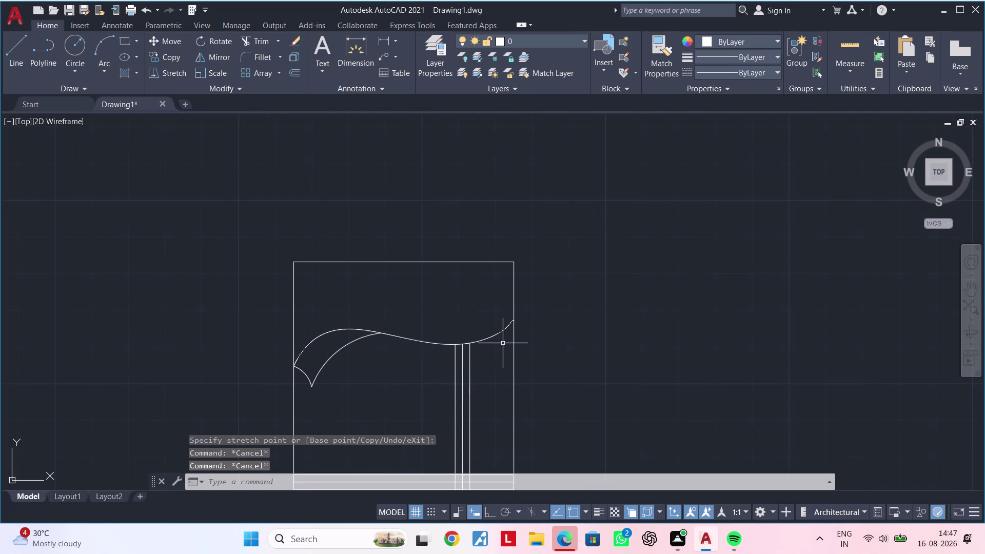
middle_drag(473, 348, 483, 305)
scroll(down, 3)
middle_click(473, 338)
scroll(up, 3)
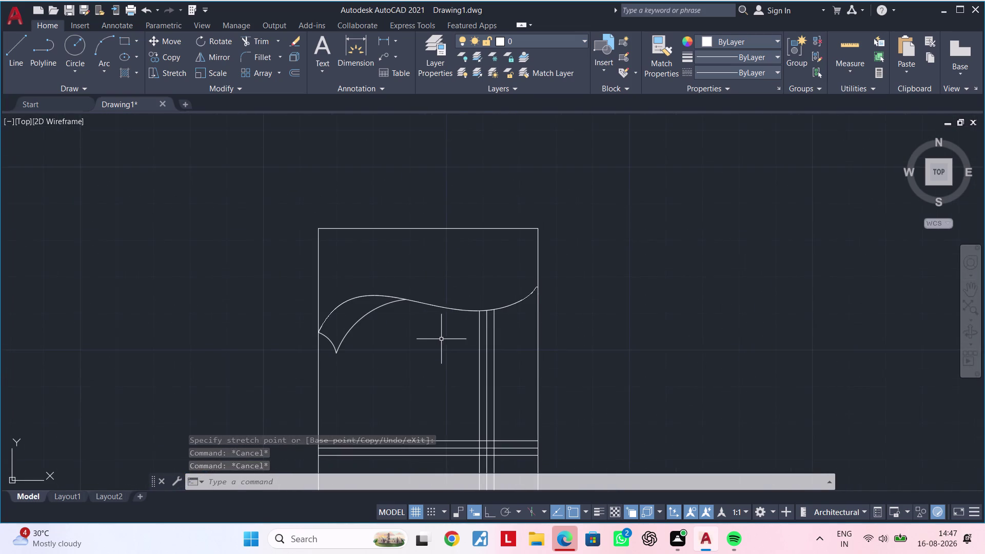
middle_drag(441, 337, 440, 315)
key(Escape)
Window-select the three headboard curves.
click(460, 258)
click(350, 329)
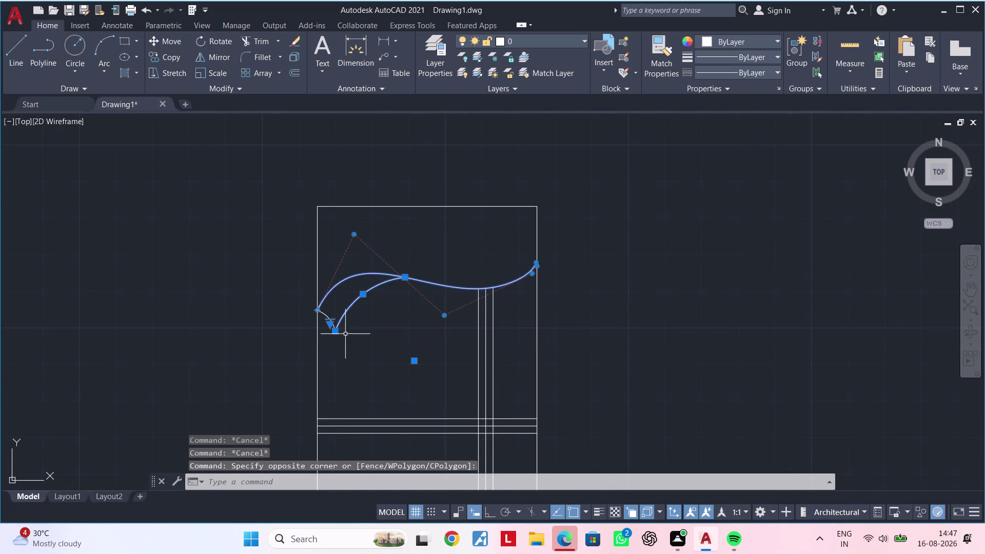
scroll(up, 3)
click(292, 325)
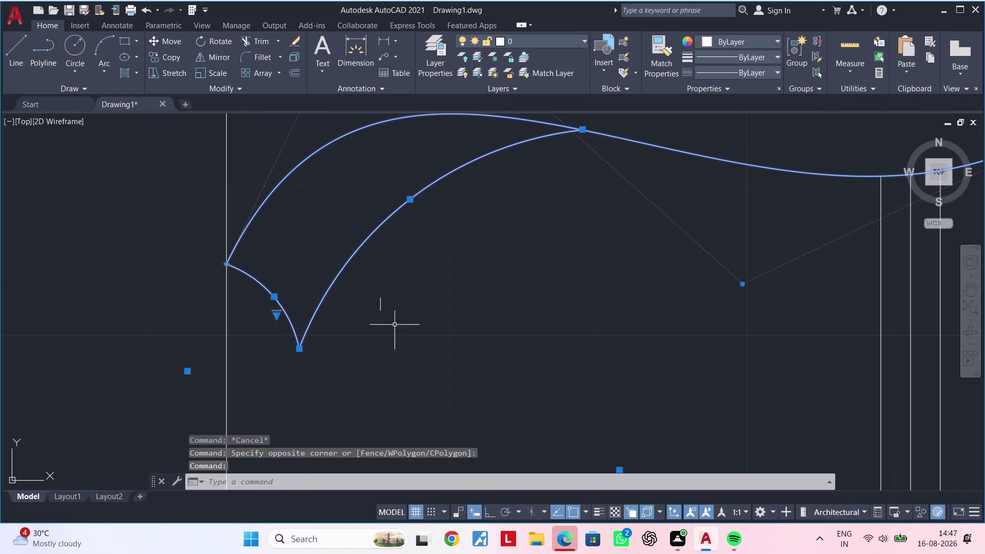
scroll(down, 3)
middle_drag(476, 334, 414, 340)
middle_drag(509, 305, 474, 333)
scroll(up, 3)
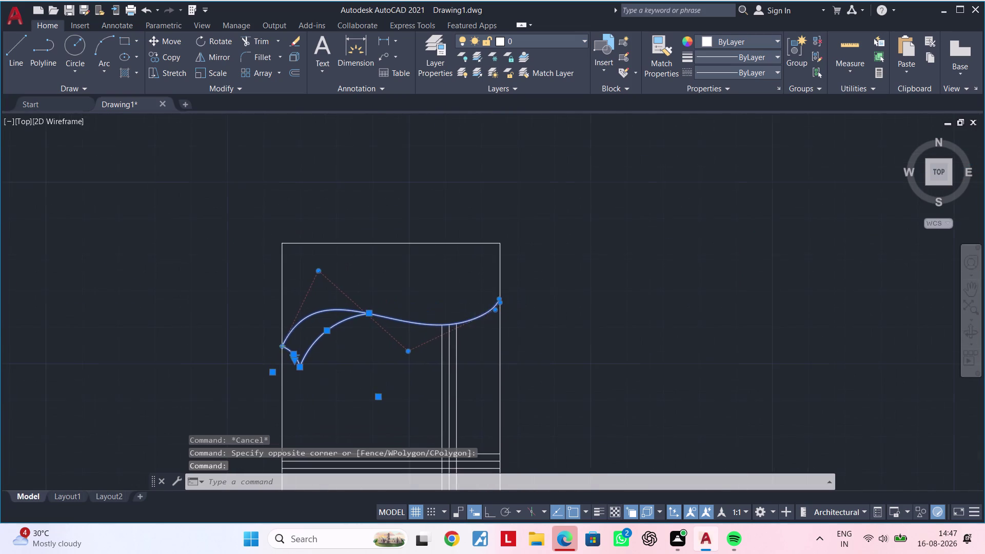
scroll(up, 3)
middle_drag(483, 332, 437, 357)
Move the three curves down about 6 1/4" from their right end.
text(m)
key(space)
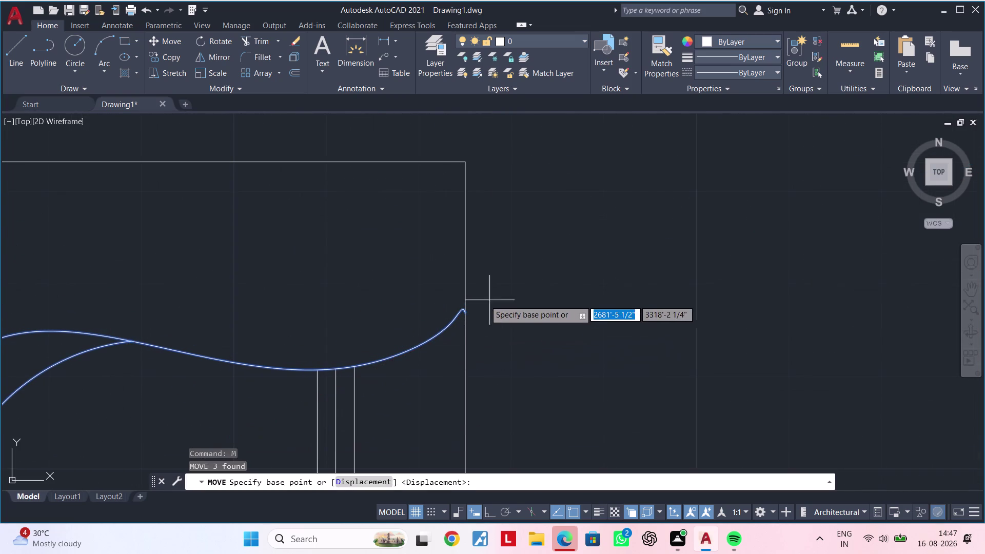
click(468, 313)
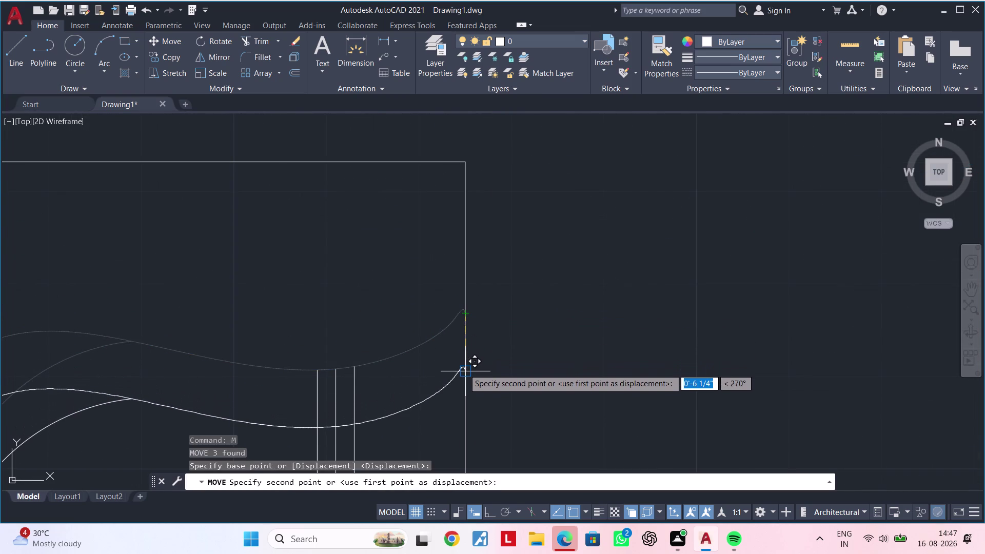
click(463, 370)
middle_drag(450, 416, 520, 265)
scroll(down, 3)
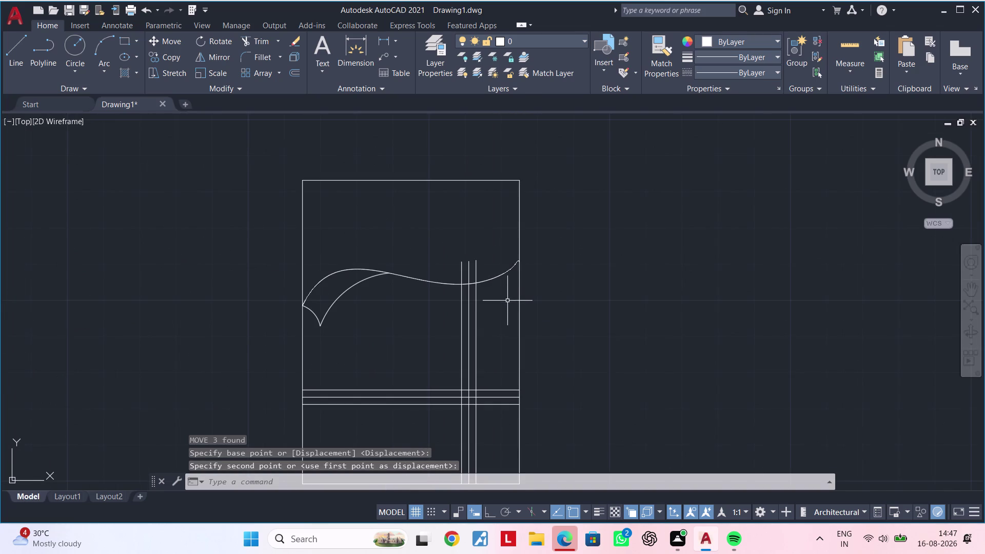
middle_drag(506, 300, 487, 342)
key(Escape)
key(Escape)
Trim the vertical lines above the curve with a fence across their tops.
text(tr)
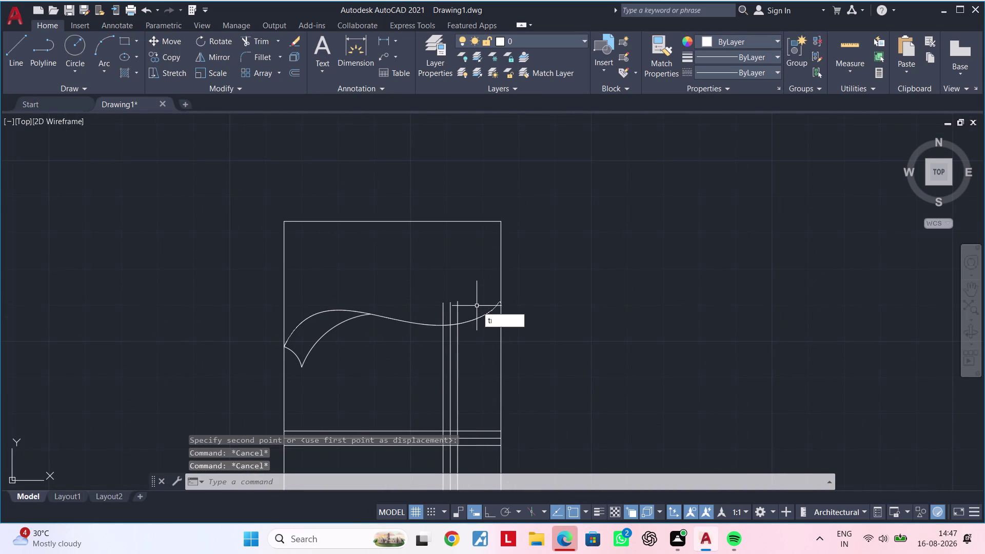
key(space)
scroll(up, 3)
drag(467, 307, 360, 330)
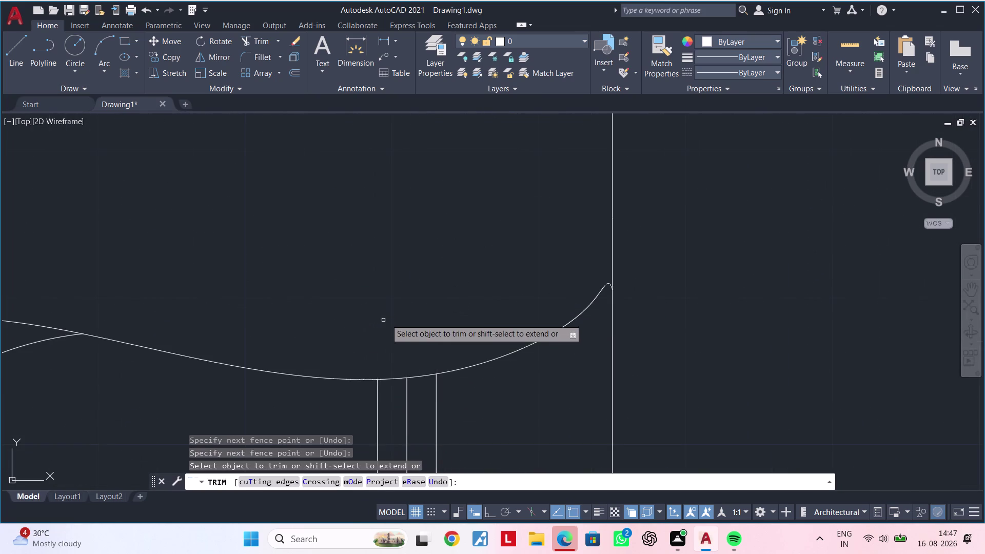
scroll(down, 3)
scroll(down, 3)
middle_drag(410, 274, 471, 270)
key(Escape)
key(Escape)
key(Escape)
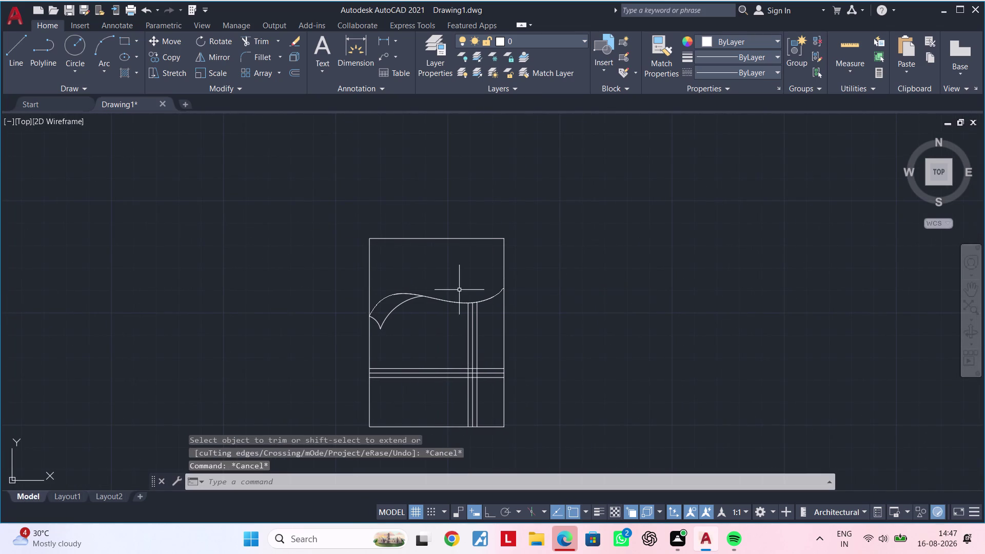
key(Escape)
key(Escape)
key(Escape)
Pan to the empty area above the headboard curve and start a new line.
scroll(up, 3)
middle_drag(426, 262, 376, 258)
scroll(up, 3)
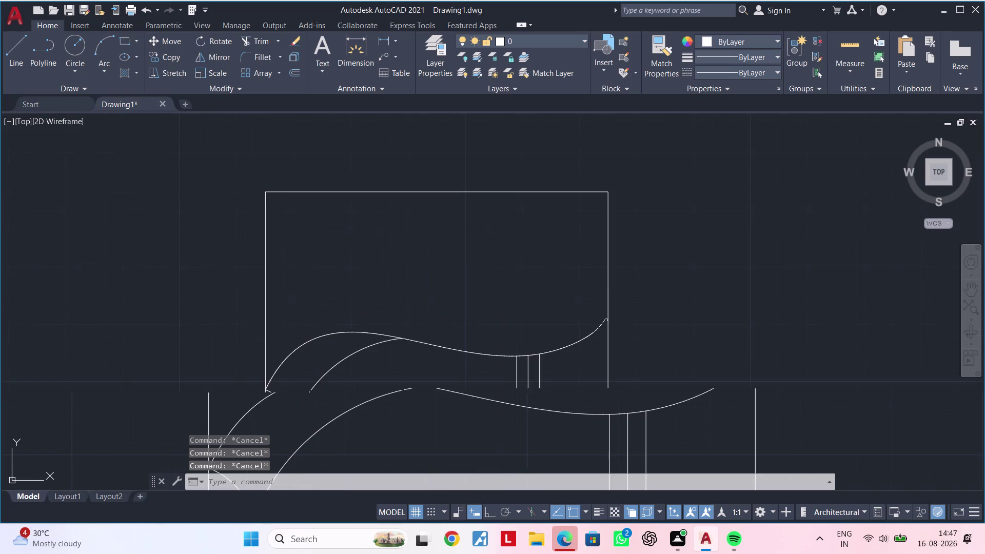
middle_drag(358, 257, 364, 249)
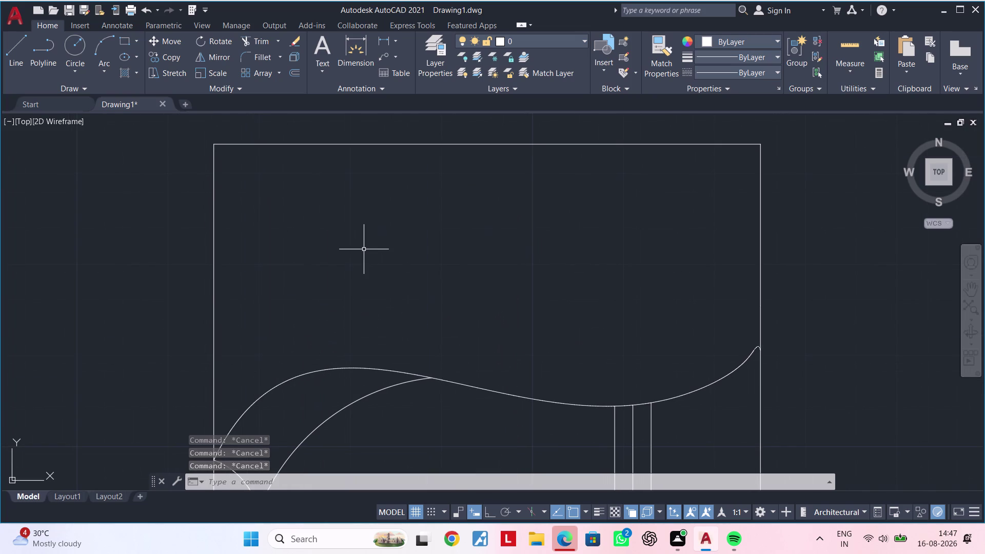
key(Escape)
scroll(down, 3)
middle_drag(403, 245, 405, 263)
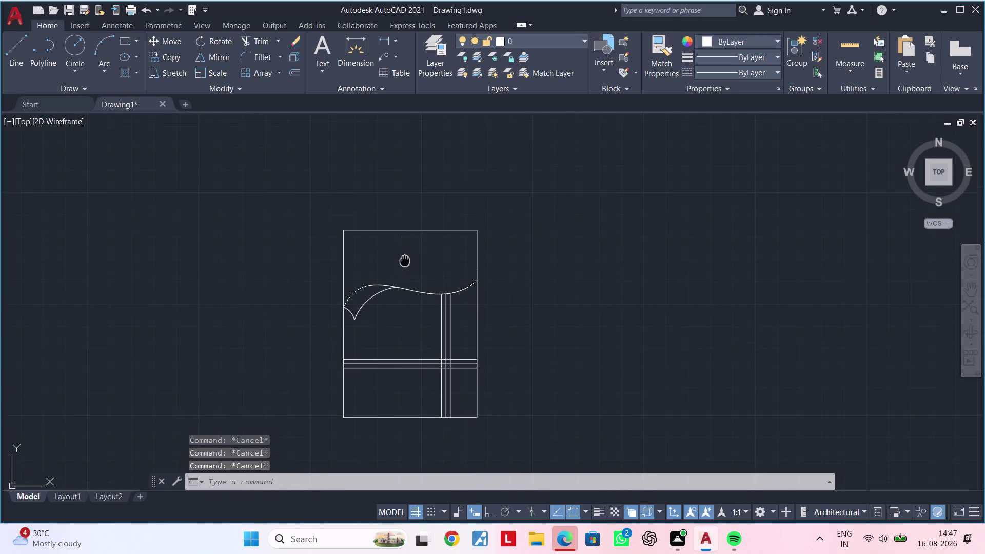
middle_drag(405, 263, 411, 274)
scroll(up, 3)
middle_drag(386, 285, 432, 260)
scroll(up, 3)
middle_drag(428, 266, 374, 263)
key(Escape)
key(Escape)
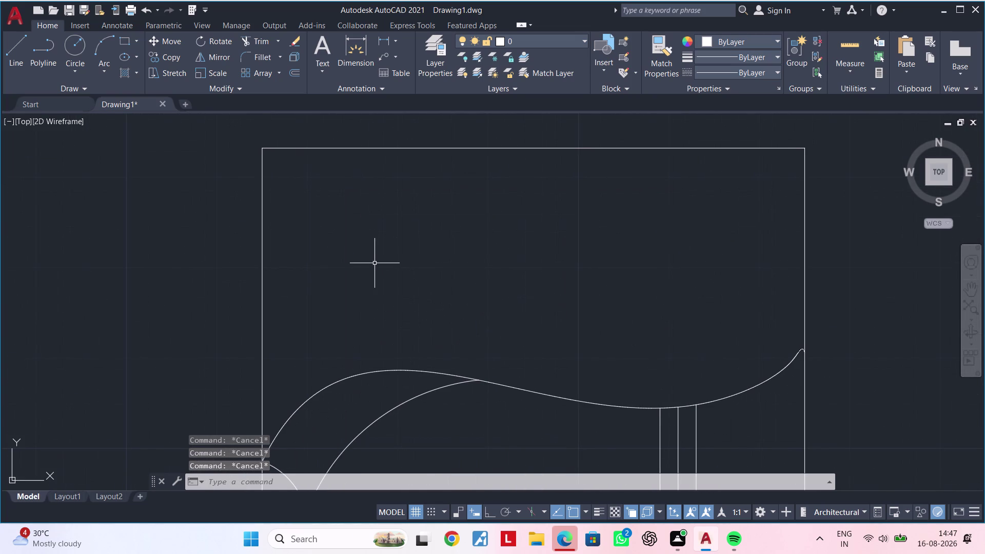
text(l)
key(space)
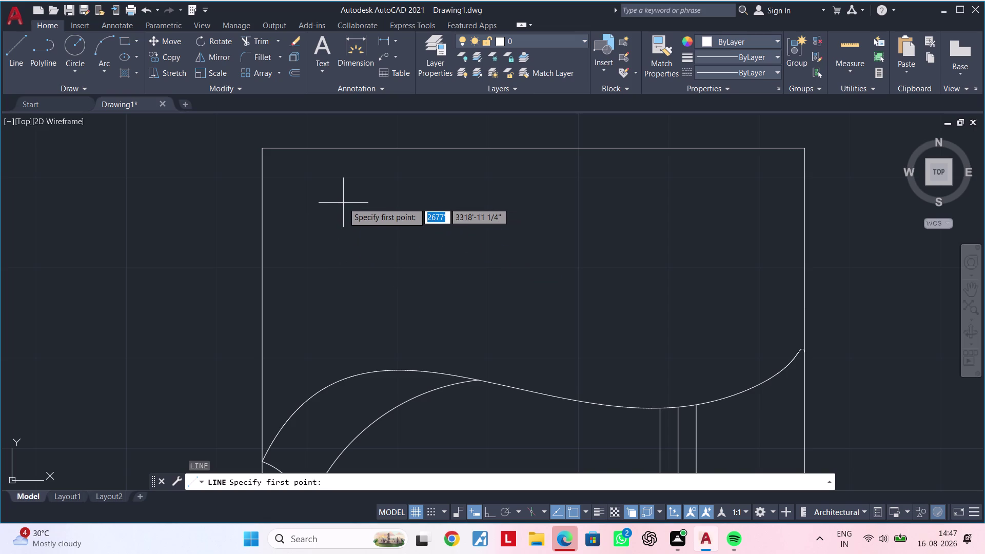
With ortho on, start the small rectangle with a 6" downward line and a 1' horizontal line.
click(347, 200)
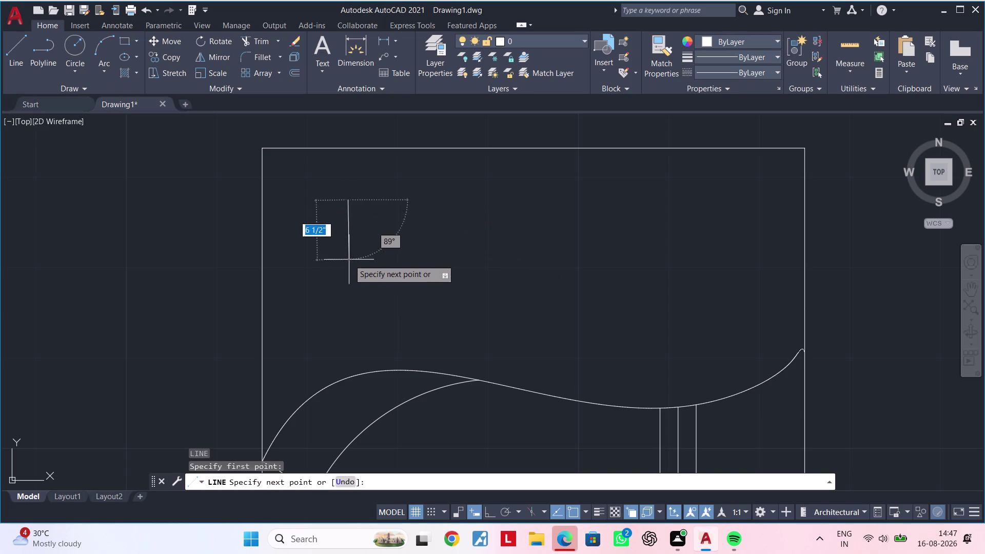
click(491, 513)
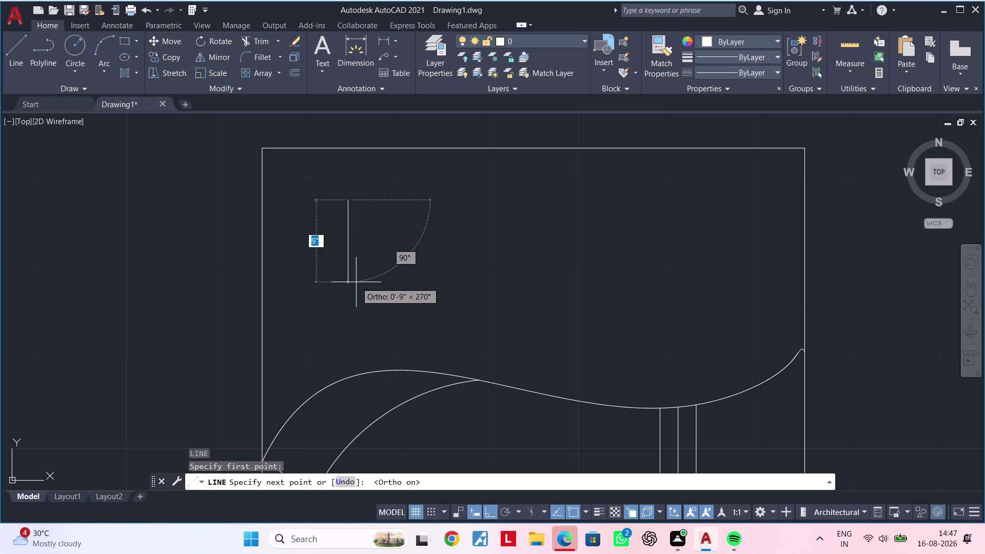
text(6)
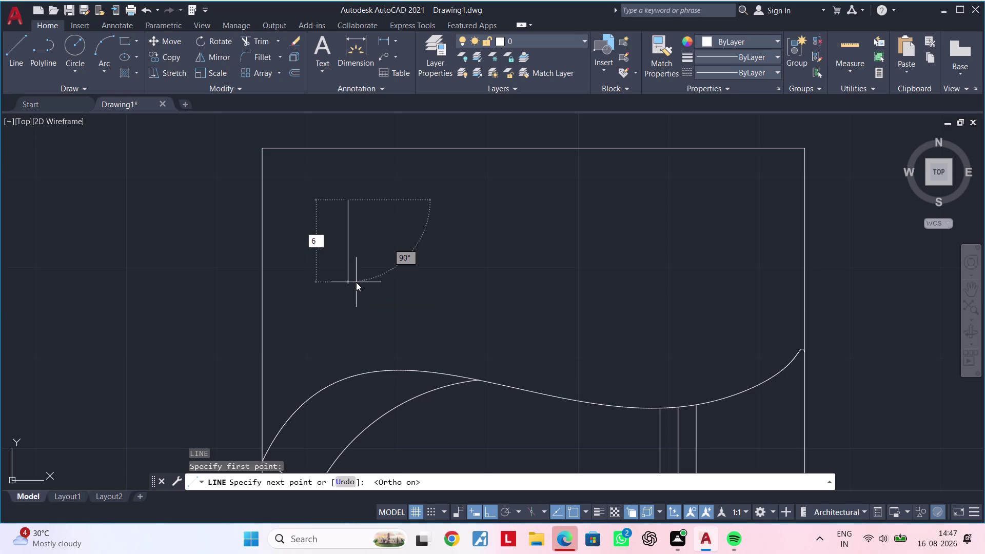
text(")
key(Return)
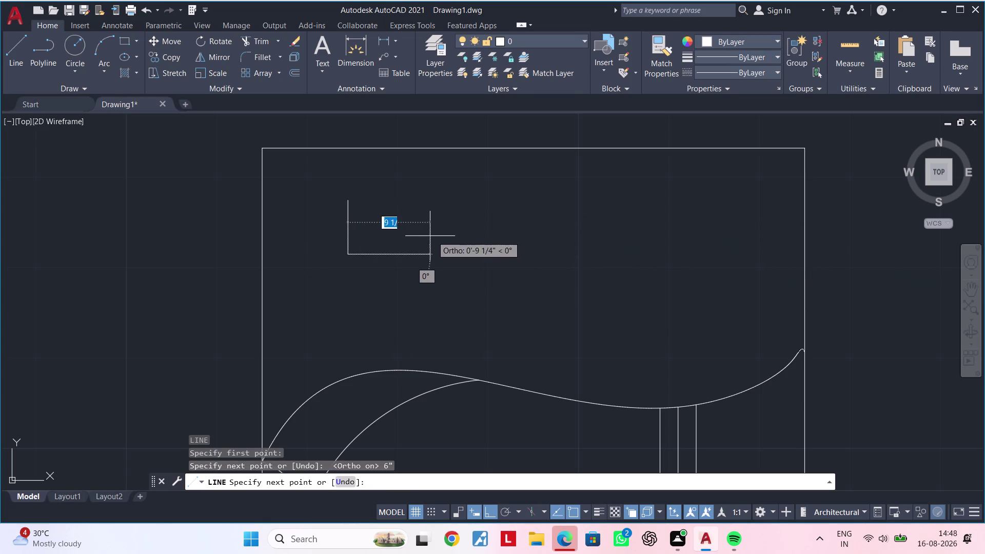
text(1')
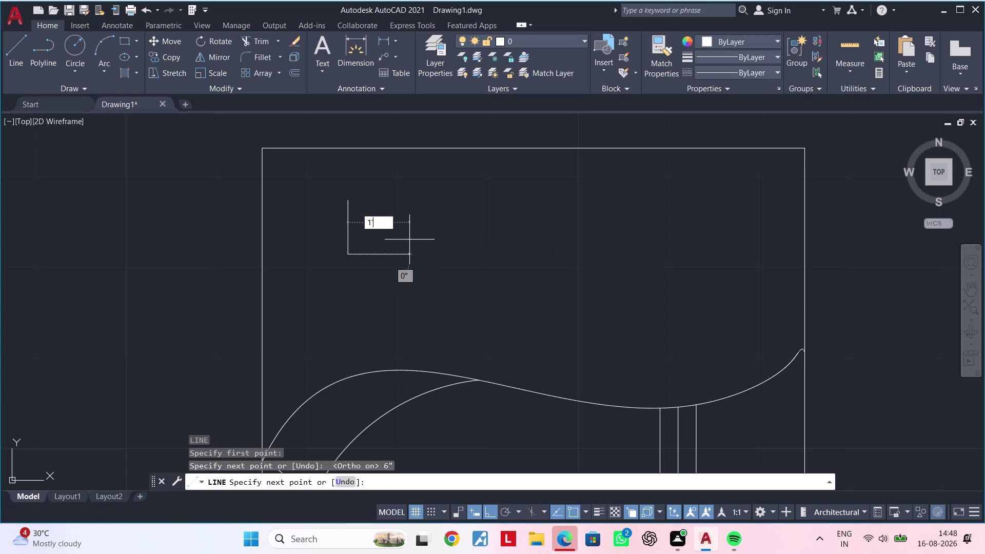
key(Return)
Finish the rectangle with a 6" upward line that closes at the start point.
scroll(down, 3)
middle_drag(474, 252, 523, 339)
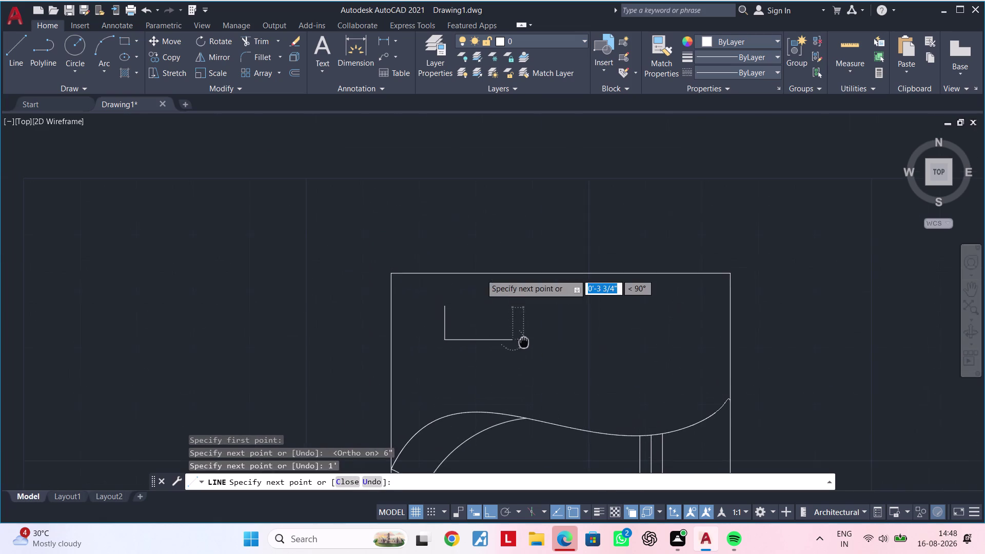
middle_drag(524, 339, 523, 342)
scroll(up, 3)
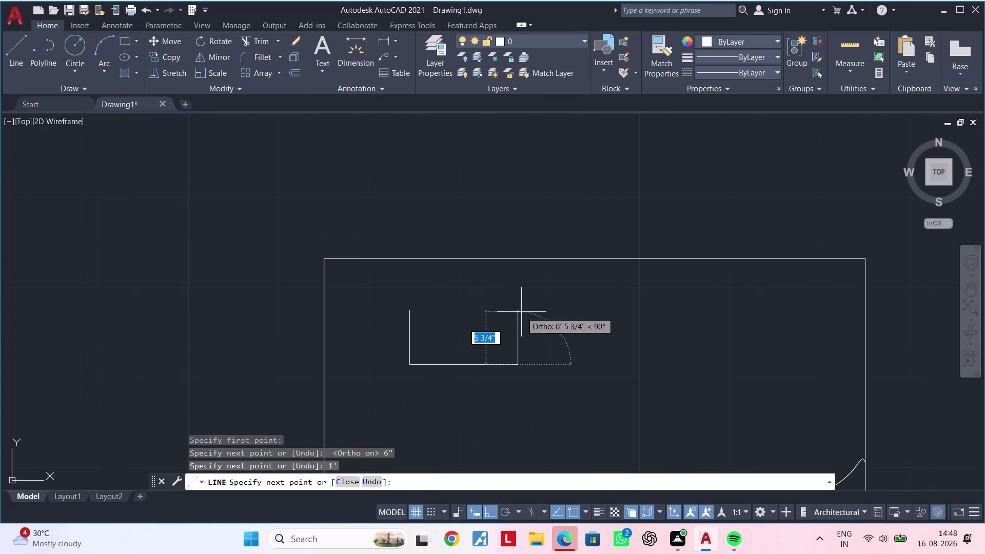
text(6")
key(Return)
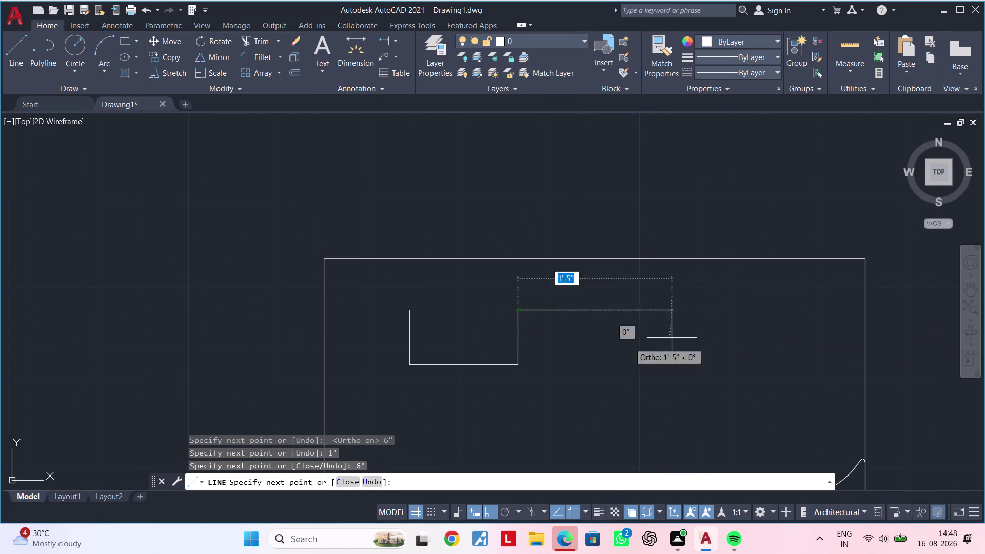
click(409, 314)
key(Escape)
key(Escape)
key(Escape)
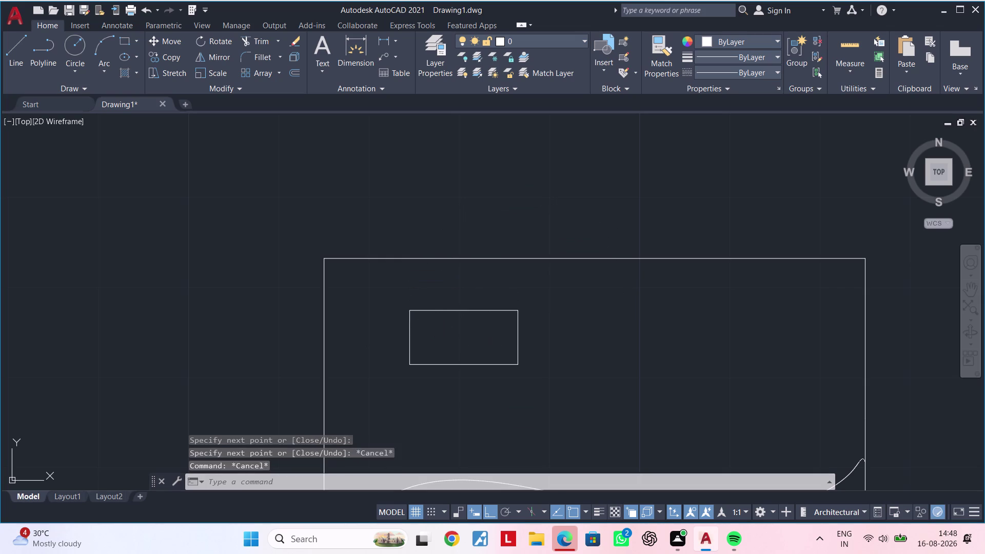
Clear active commands and centre the small rectangle in view.
key(Escape)
key(Escape)
key(Escape)
key(Escape)
scroll(up, 3)
middle_drag(418, 315, 419, 333)
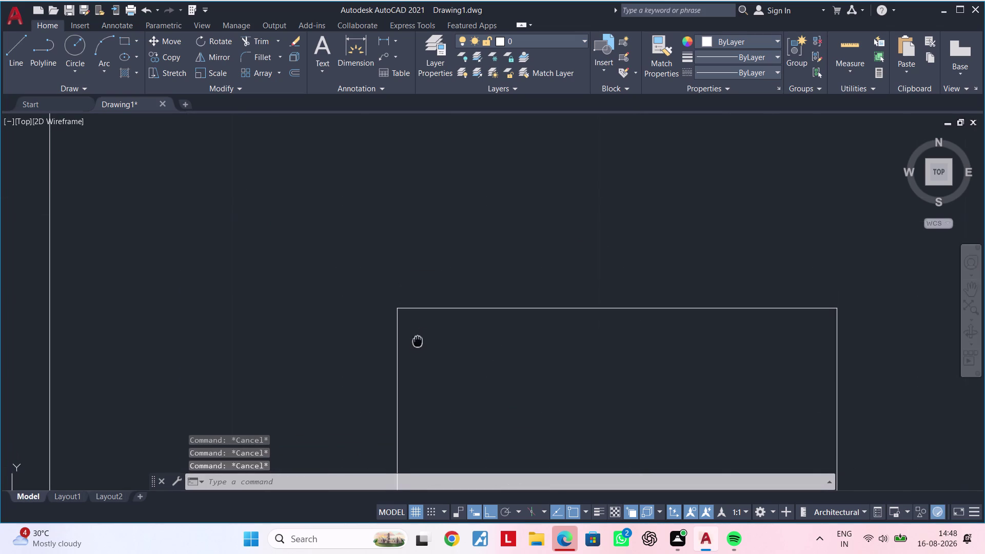
middle_drag(419, 333, 417, 344)
key(Escape)
key(Escape)
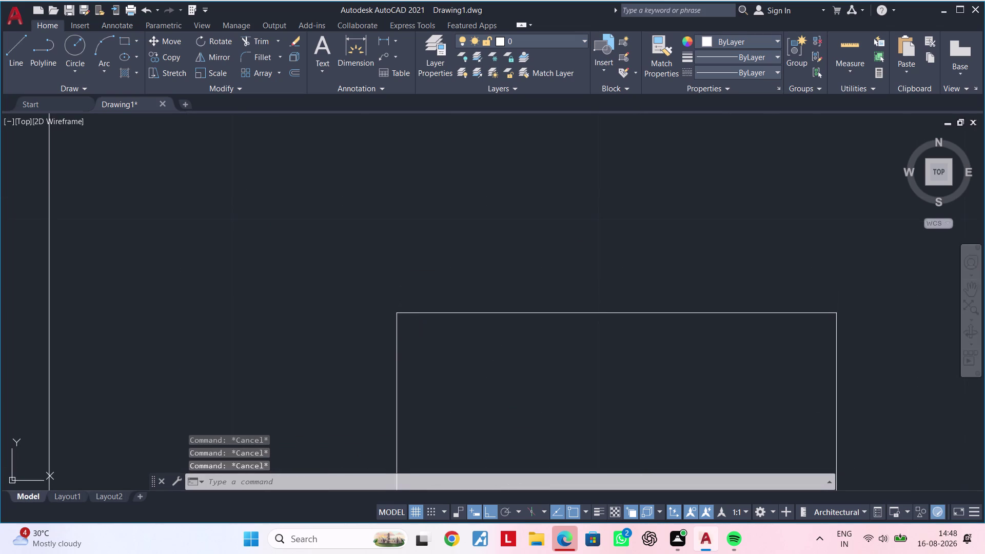
middle_drag(408, 347, 396, 281)
scroll(down, 3)
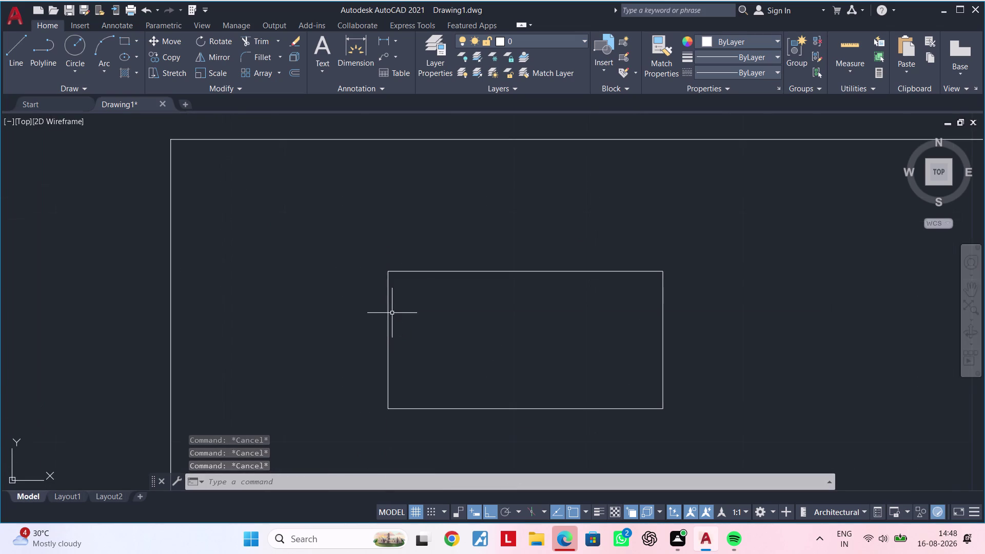
middle_drag(392, 309, 393, 294)
key(Escape)
Draw a three-point arc across the rectangle's left end, ending below the rectangle.
click(105, 50)
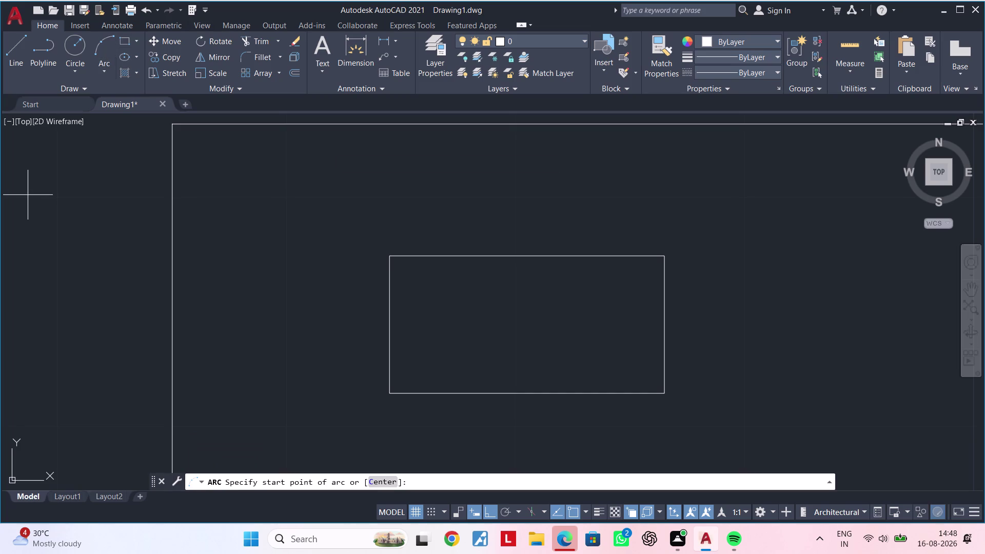
click(391, 256)
click(389, 391)
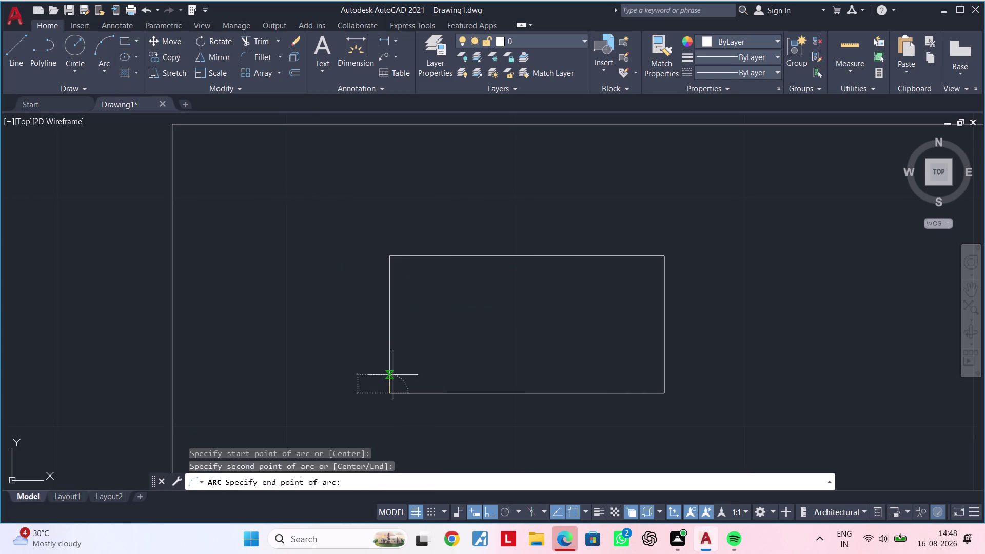
click(391, 259)
scroll(down, 3)
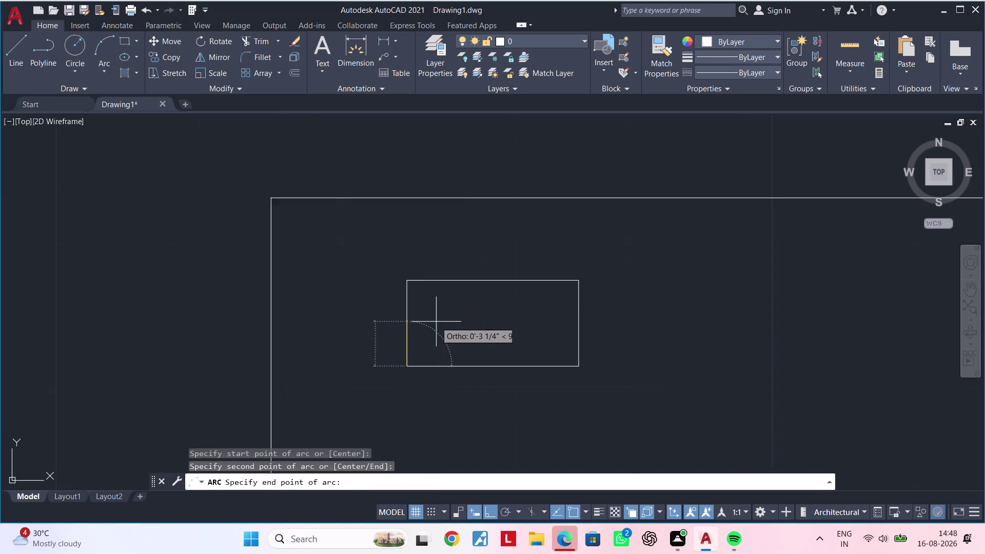
scroll(down, 3)
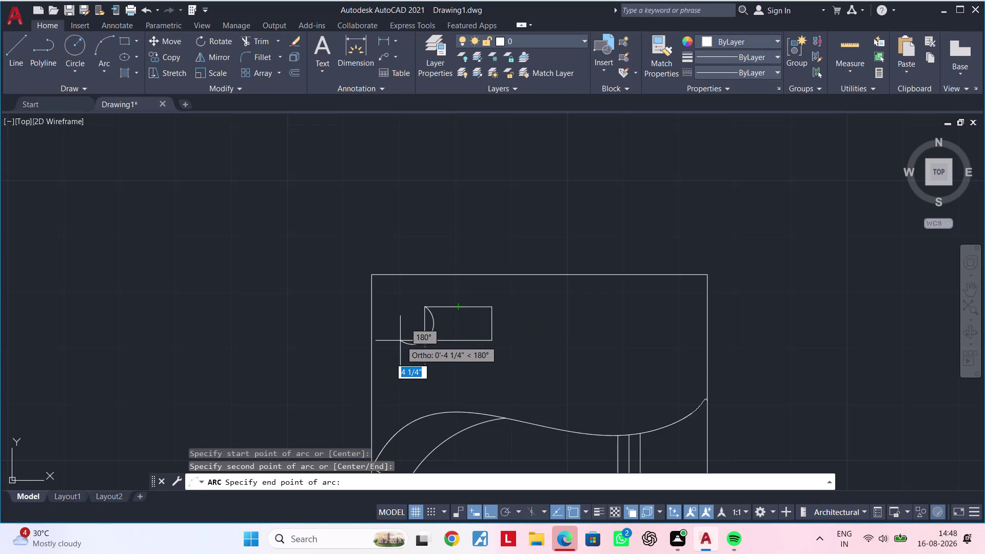
scroll(down, 3)
middle_drag(407, 345, 360, 368)
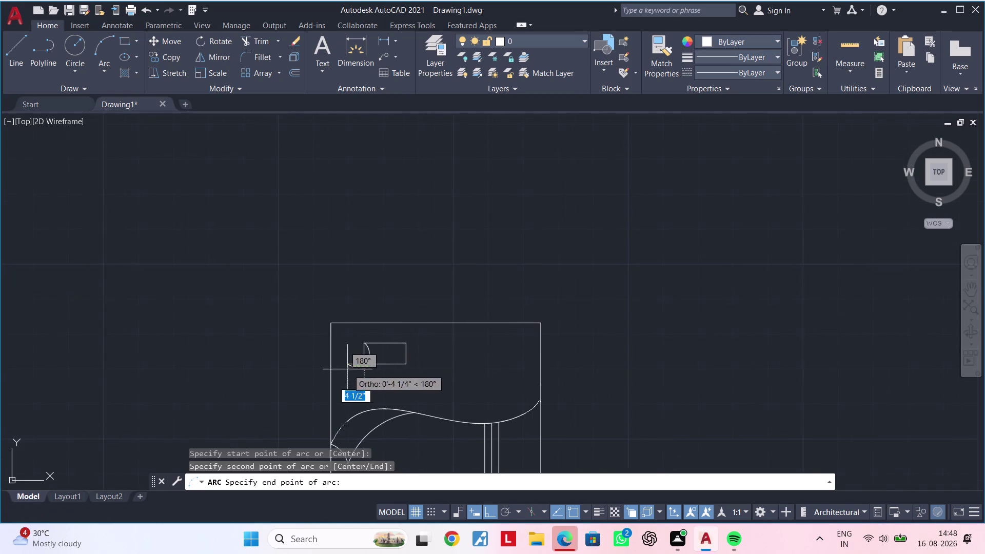
scroll(up, 3)
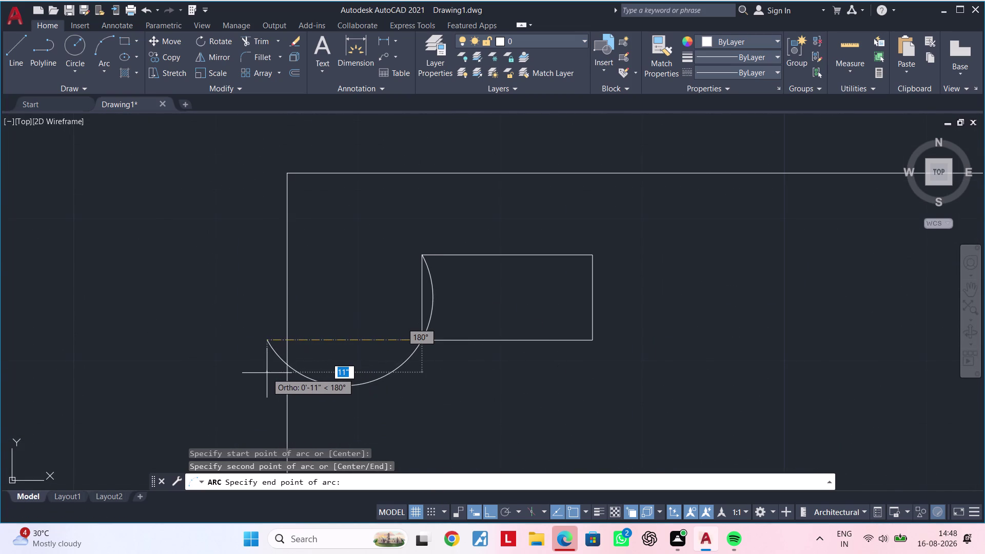
click(242, 371)
key(Escape)
key(Escape)
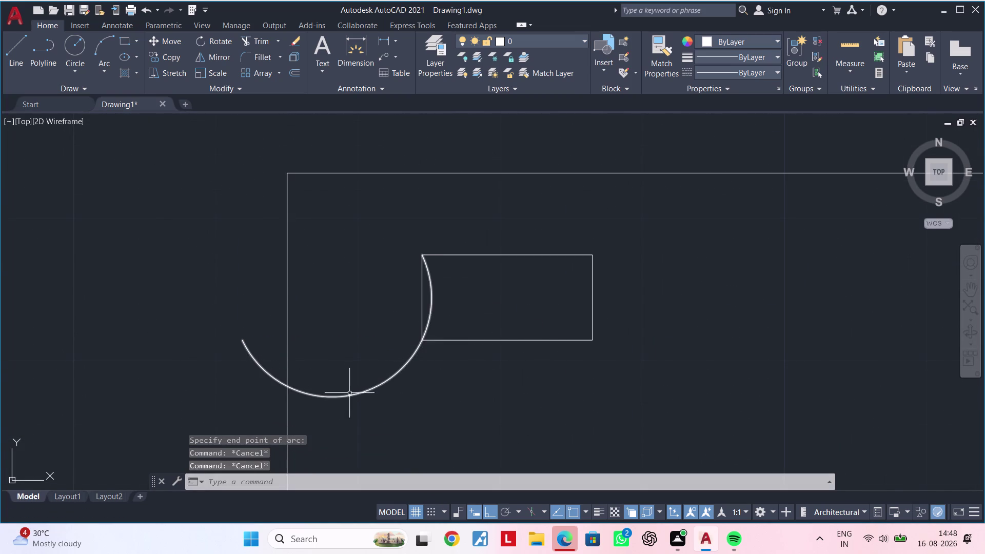
Trim away the arc portions lying outside the rectangle.
key(t)
key(r)
key(space)
click(365, 390)
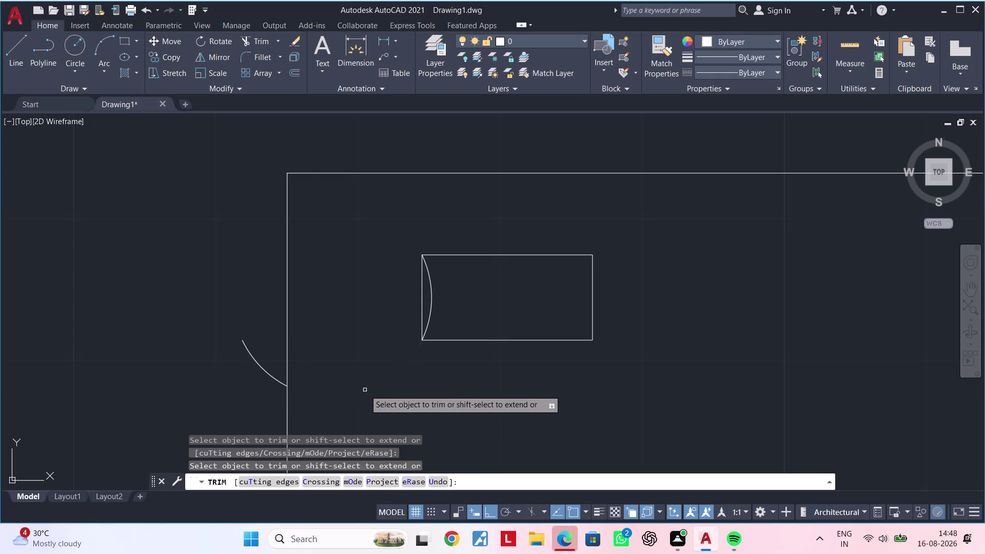
click(272, 378)
key(Escape)
Flatten the arc by moving its midpoint grip 1/2" into a shallow curve.
scroll(up, 3)
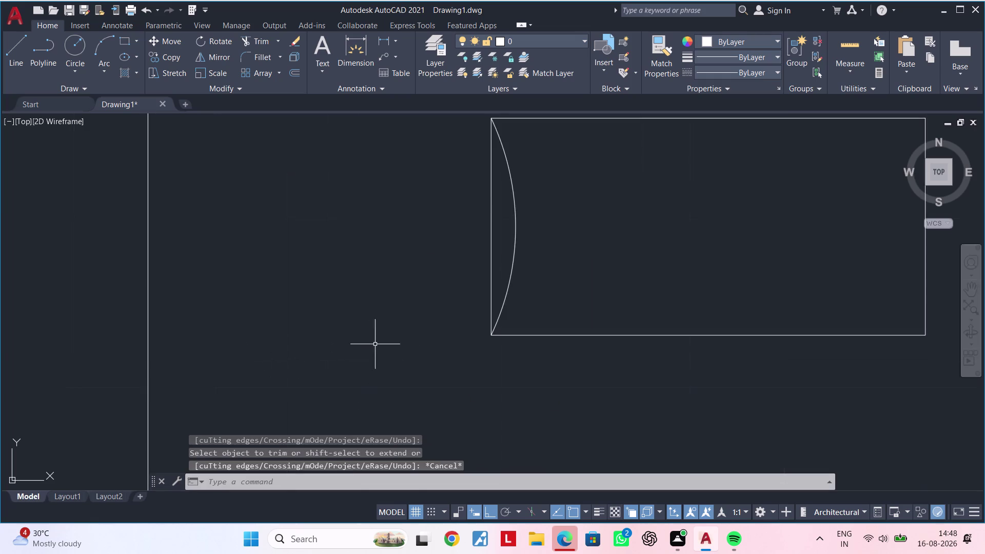
middle_drag(411, 345, 351, 408)
key(Escape)
key(Escape)
click(453, 295)
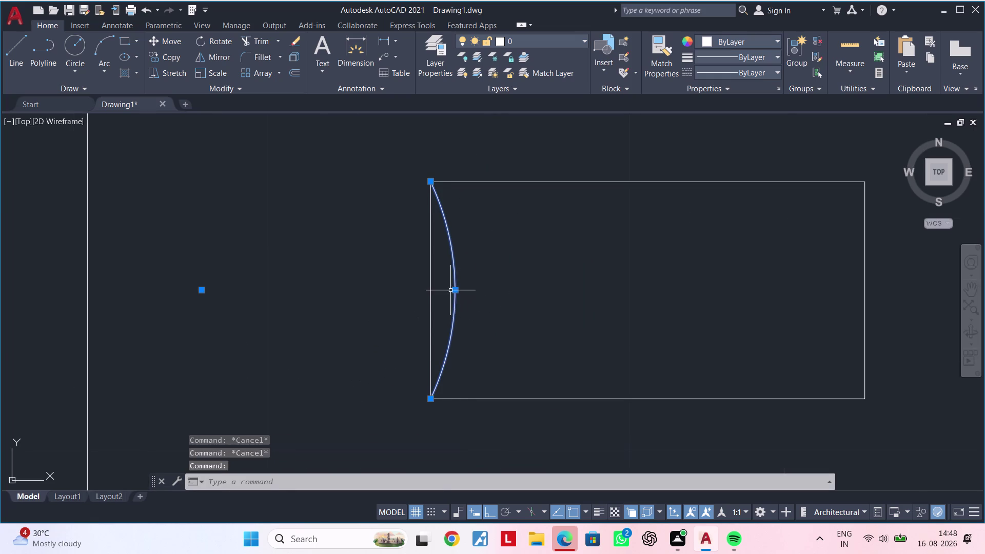
click(452, 291)
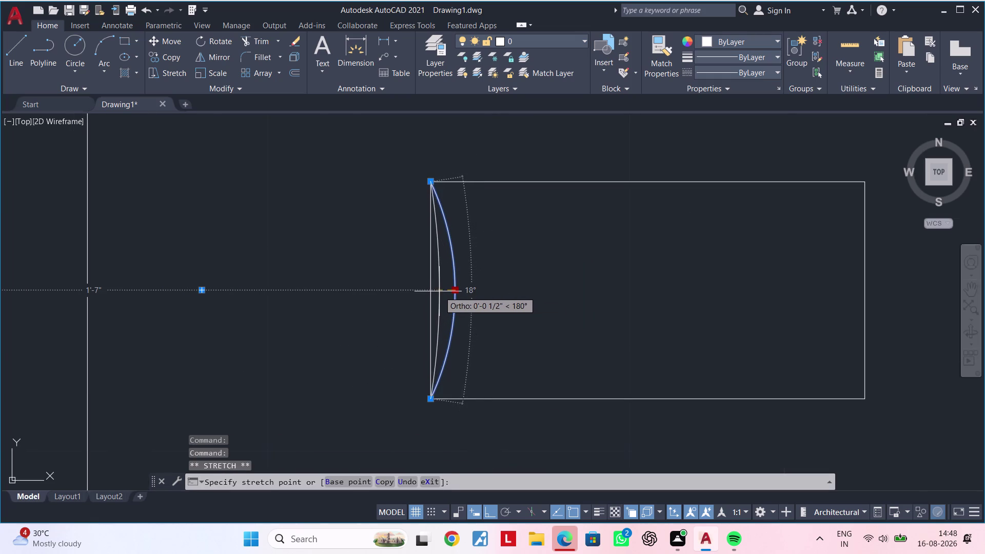
click(439, 291)
key(Escape)
key(Escape)
Re-centre the rectangle in view and select its curved left end.
middle_drag(484, 290, 441, 301)
key(Escape)
key(Escape)
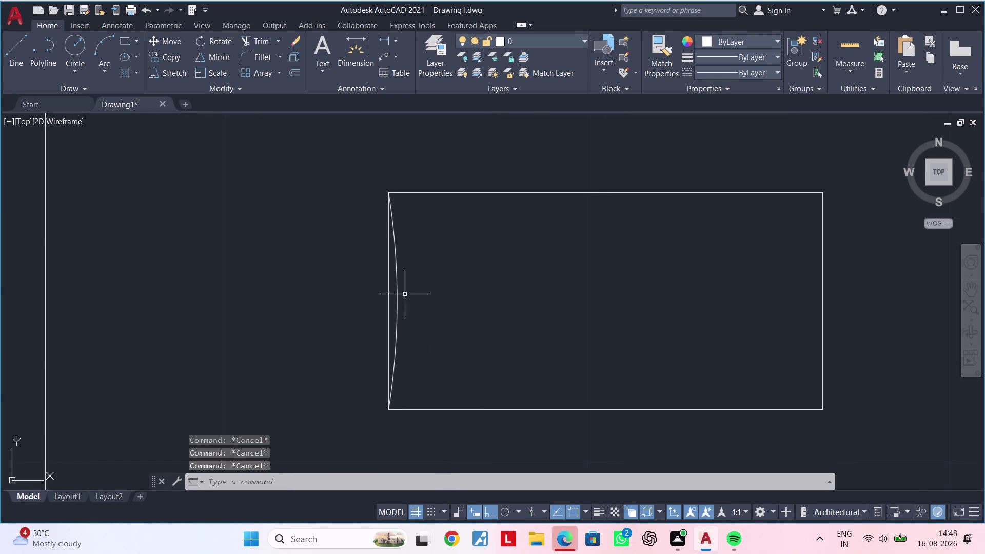
middle_drag(412, 292, 374, 298)
click(360, 300)
middle_drag(510, 296, 413, 302)
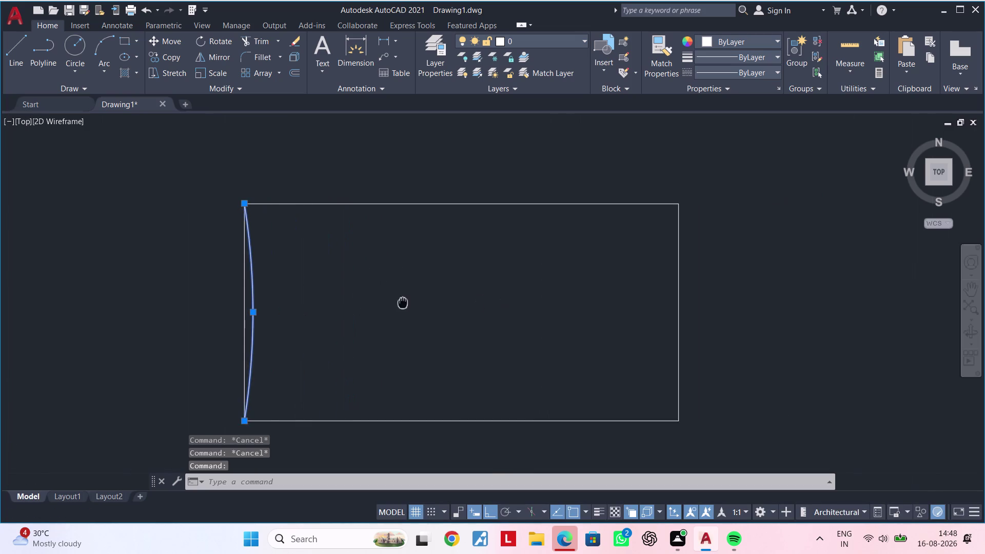
Mirror the left arc about the rectangle's vertical midline, keeping the original.
middle_drag(412, 301, 396, 301)
text(mi)
key(space)
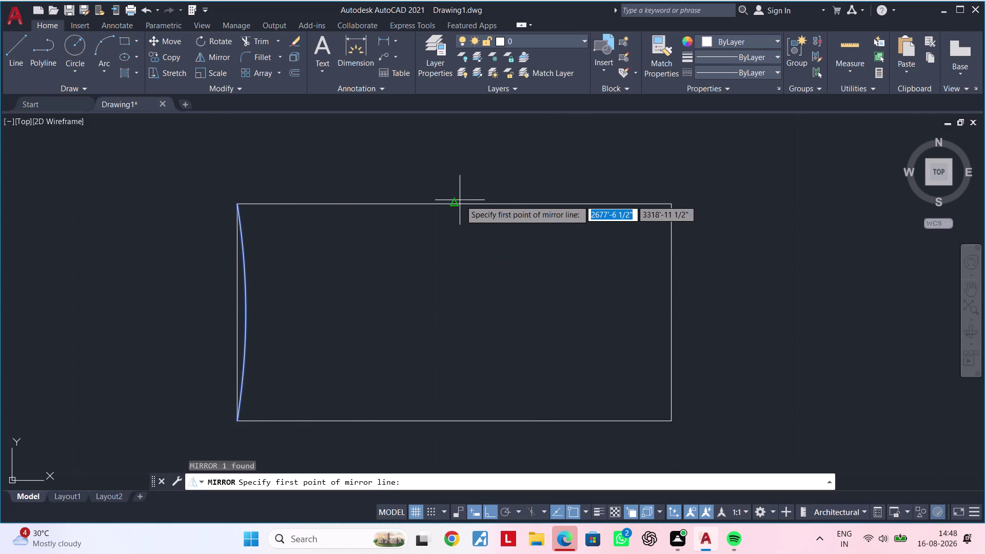
click(457, 204)
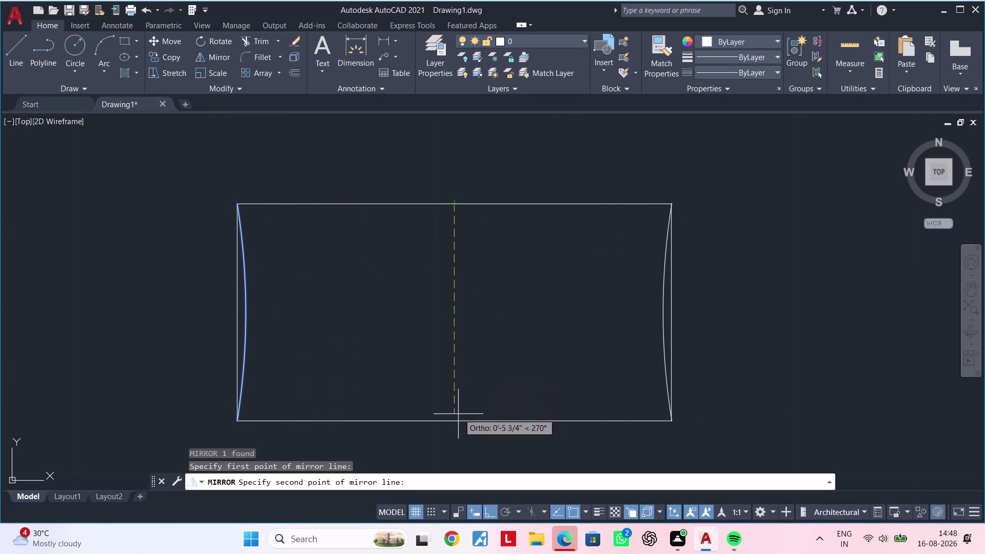
click(457, 416)
drag(491, 458, 457, 416)
middle_drag(557, 306, 546, 307)
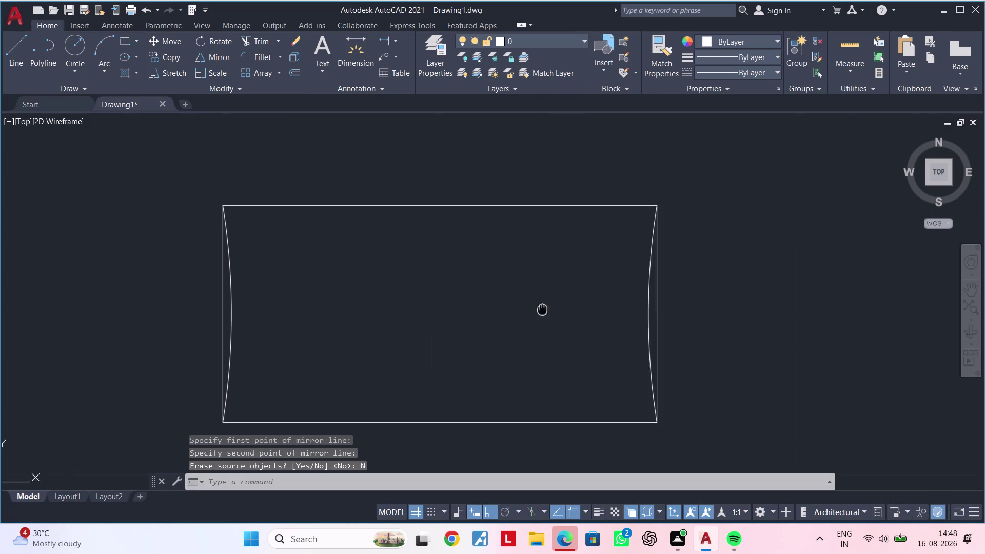
middle_drag(547, 308, 517, 312)
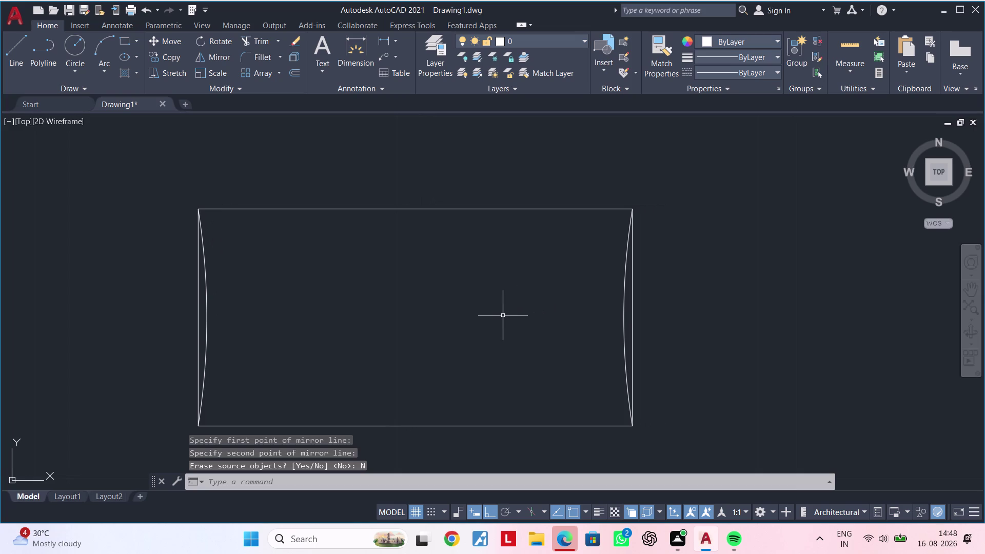
middle_drag(505, 316, 482, 292)
key(Escape)
key(Escape)
key(Escape)
Trim off the straight right and left edges of the rectangle.
text(tr)
key(space)
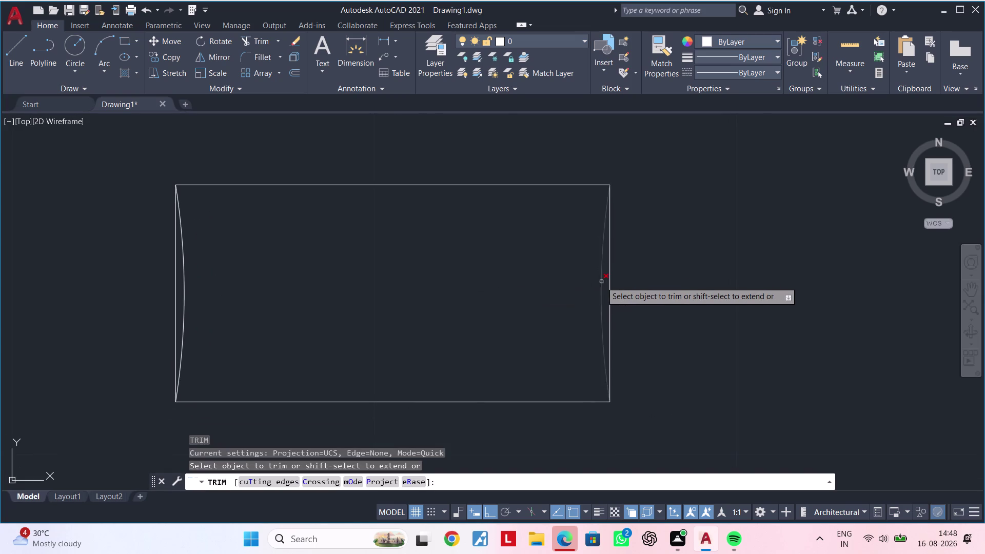
click(608, 284)
scroll(down, 3)
middle_drag(441, 291, 535, 270)
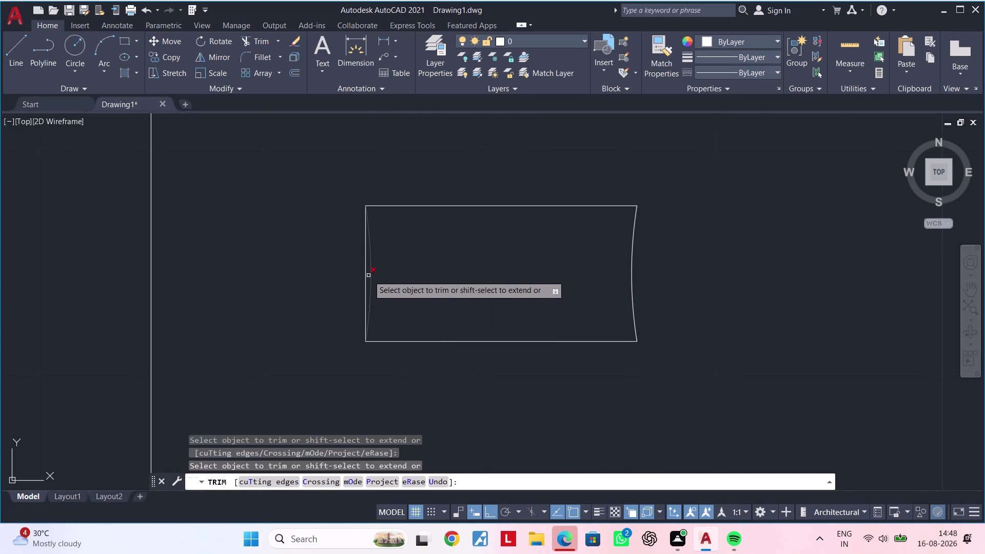
click(364, 276)
key(Escape)
Clear active commands and centre the pillow shape in view.
scroll(down, 3)
middle_drag(444, 273, 407, 273)
key(Escape)
key(Escape)
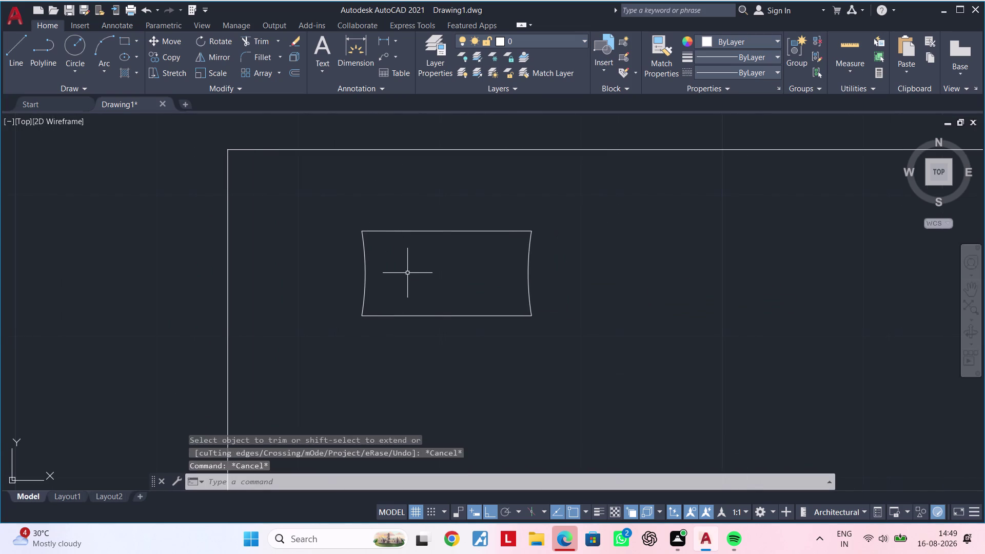
key(Escape)
key(Escape)
key(Escape)
scroll(up, 3)
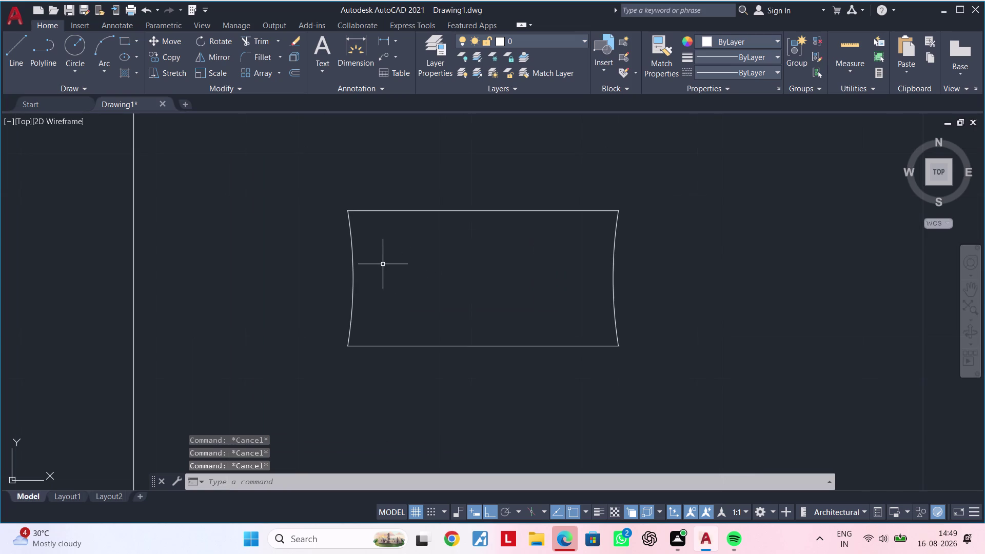
middle_drag(383, 264, 377, 275)
scroll(up, 3)
key(Escape)
key(Escape)
click(105, 43)
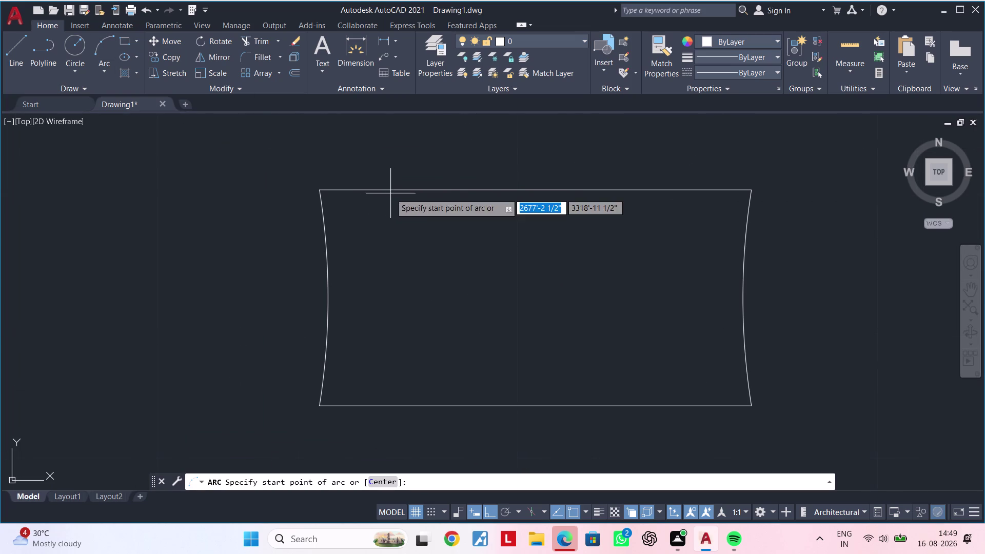
Try a 1" offset on the top edge, then abandon it.
key(Escape)
key(Escape)
key(Escape)
text(of)
key(space)
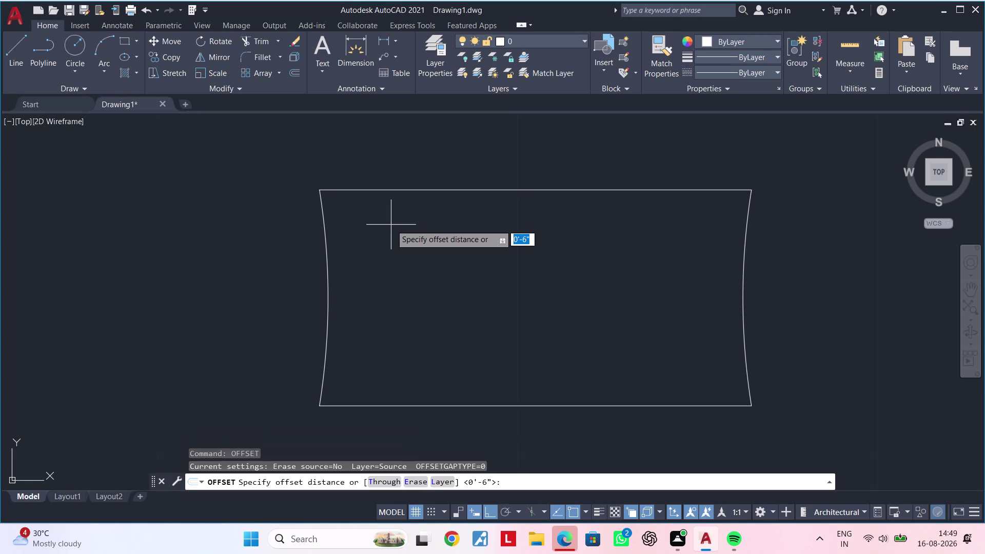
text(1")
key(Return)
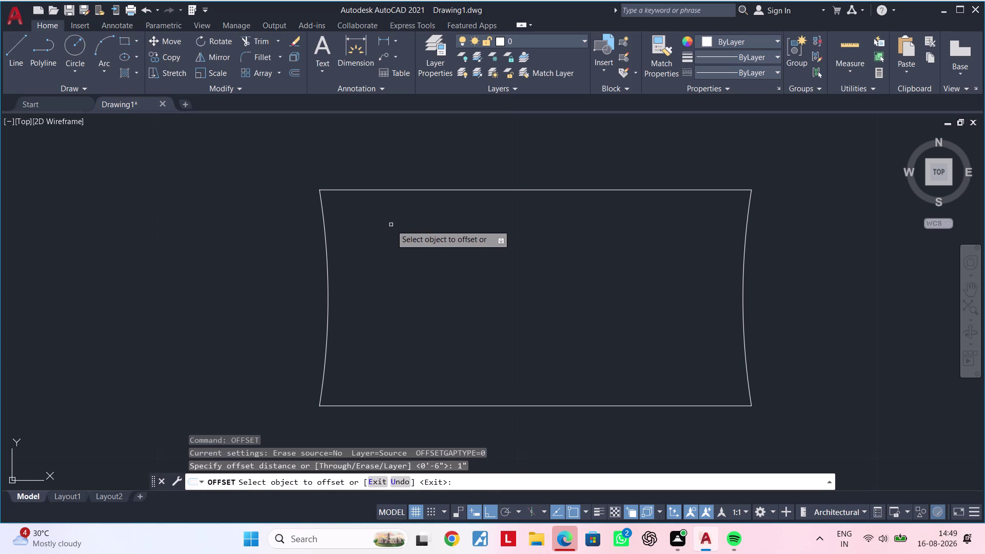
click(467, 189)
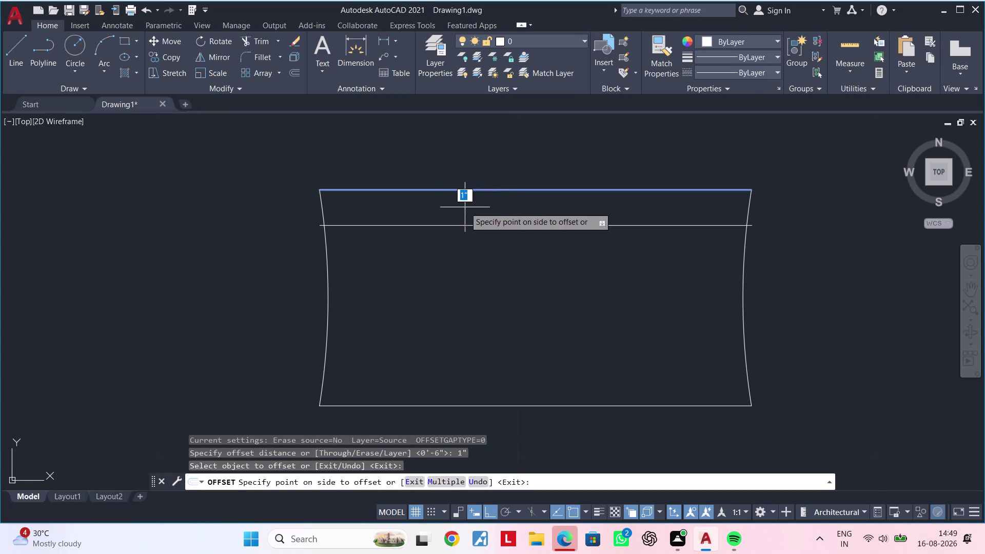
key(Escape)
key(Escape)
Offset the top edge and curved left end 0.2" inward.
text(of)
key(space)
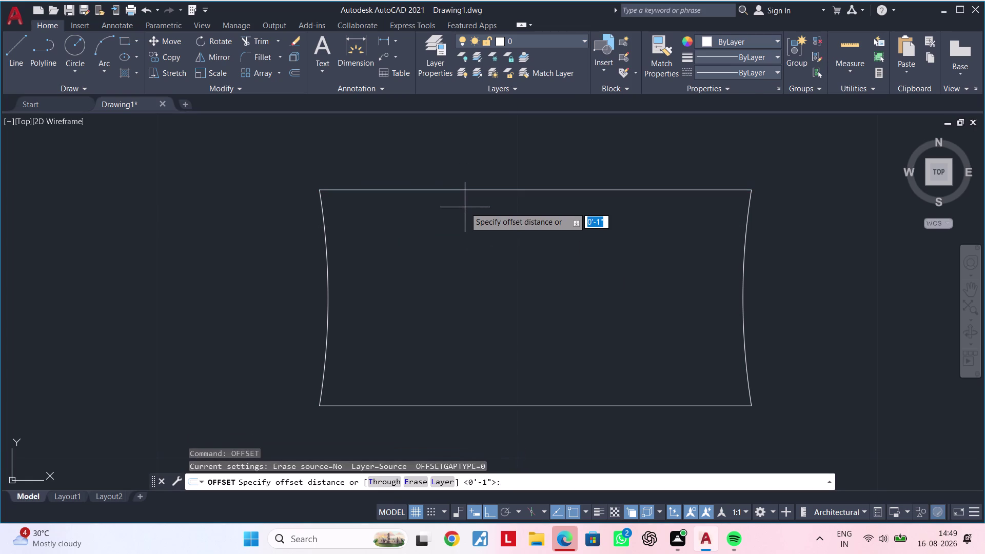
text(0.2")
key(Return)
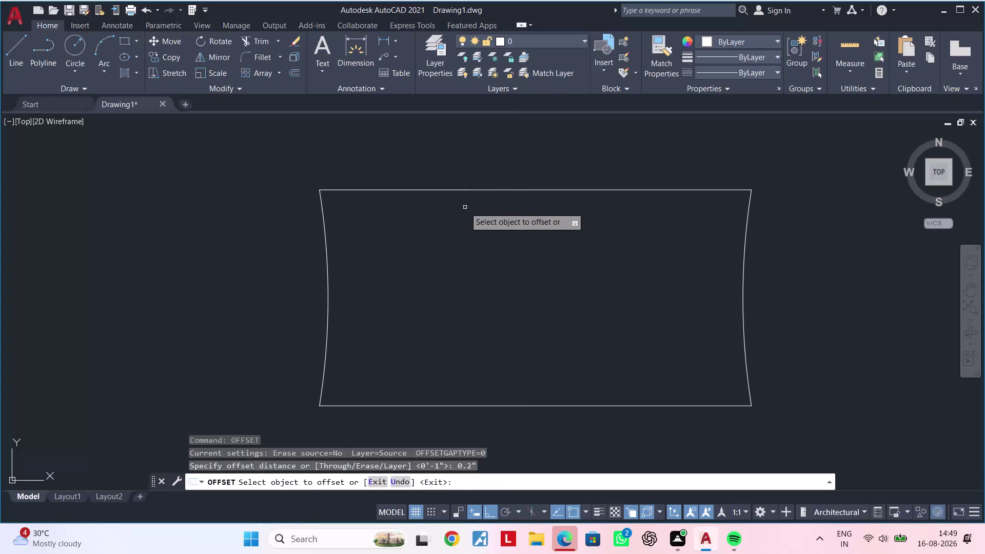
click(441, 190)
click(435, 214)
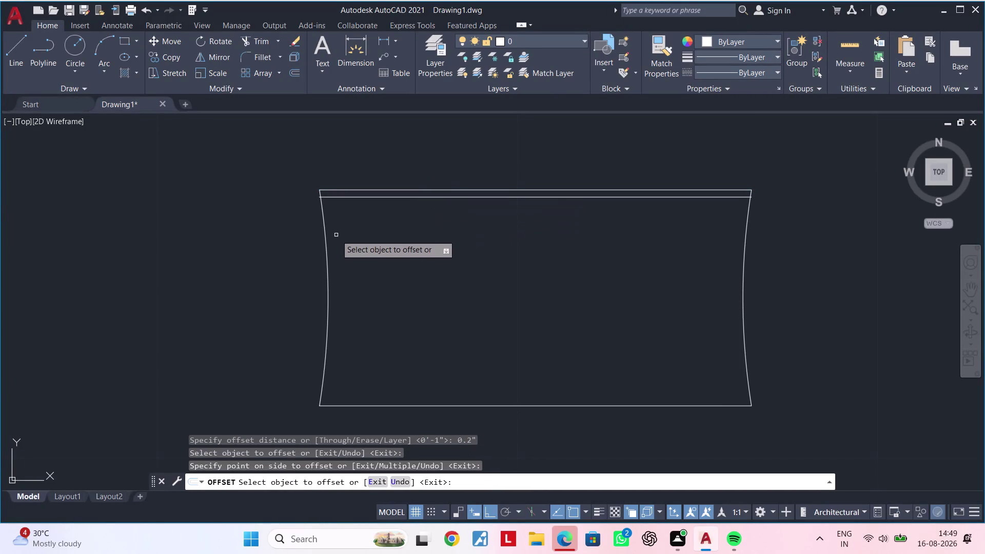
click(326, 245)
click(337, 245)
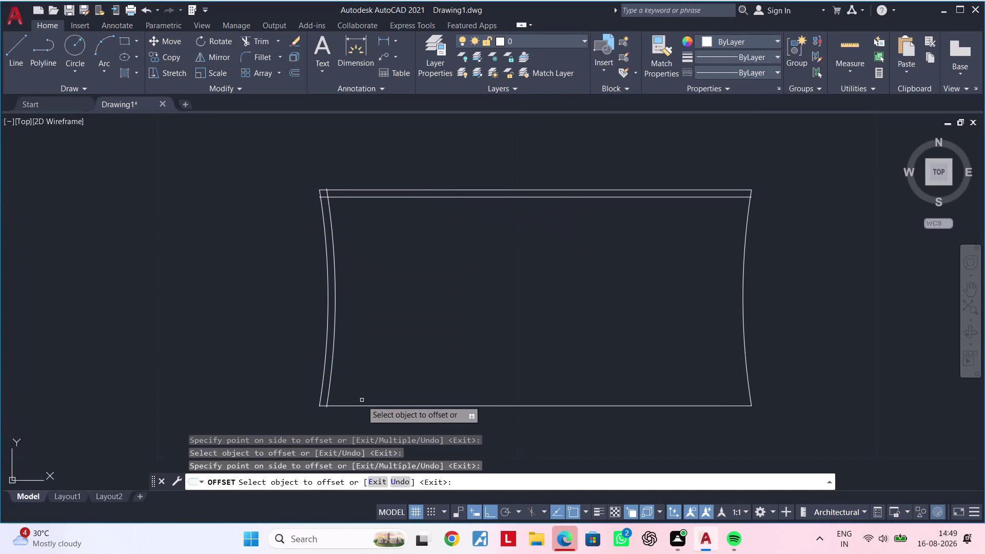
Offset the bottom edge and curved right end 0.2" inward.
click(363, 406)
click(366, 379)
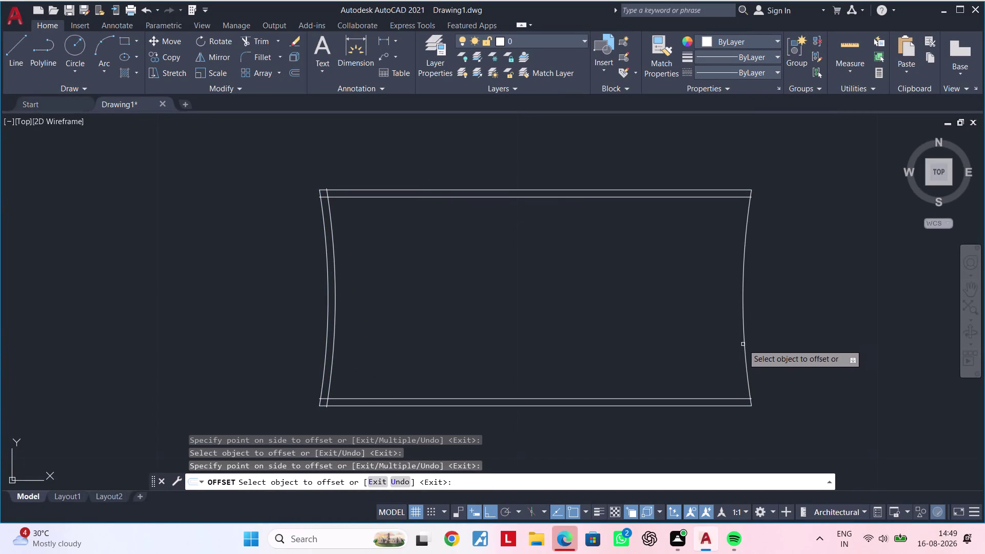
click(743, 345)
click(707, 346)
key(Escape)
key(Escape)
key(Escape)
Trim the overhanging line ends at the border's top-left corner.
text(tr)
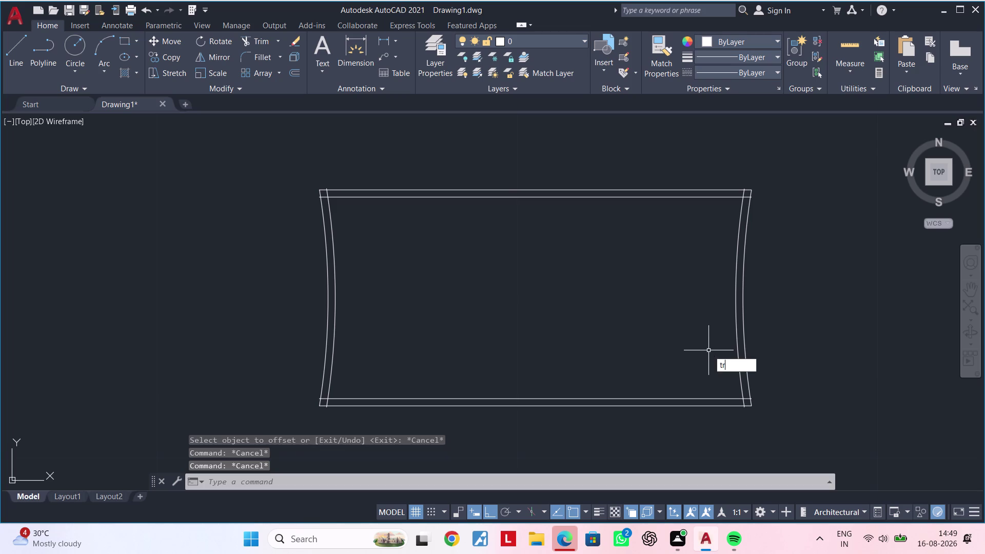
key(space)
scroll(up, 3)
click(347, 195)
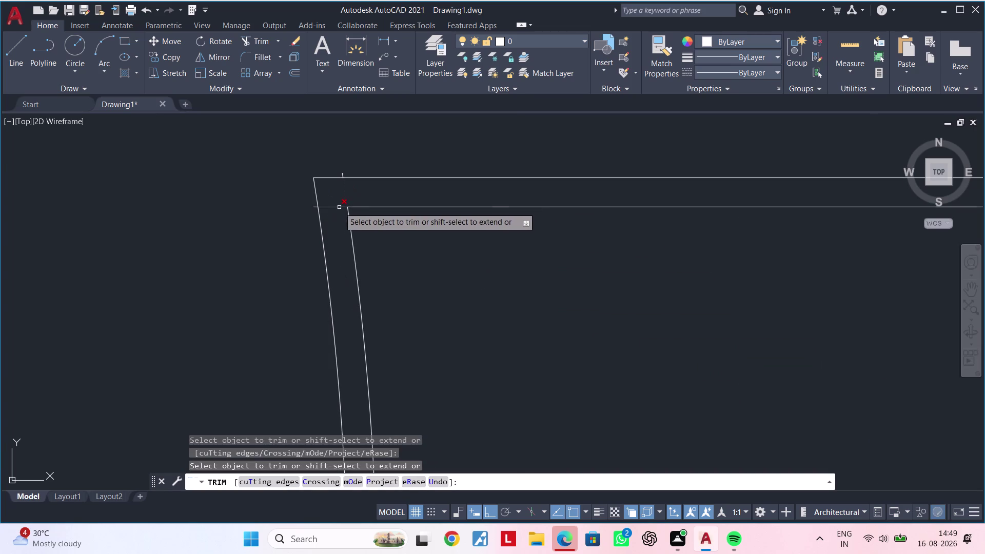
click(339, 207)
scroll(up, 3)
click(312, 206)
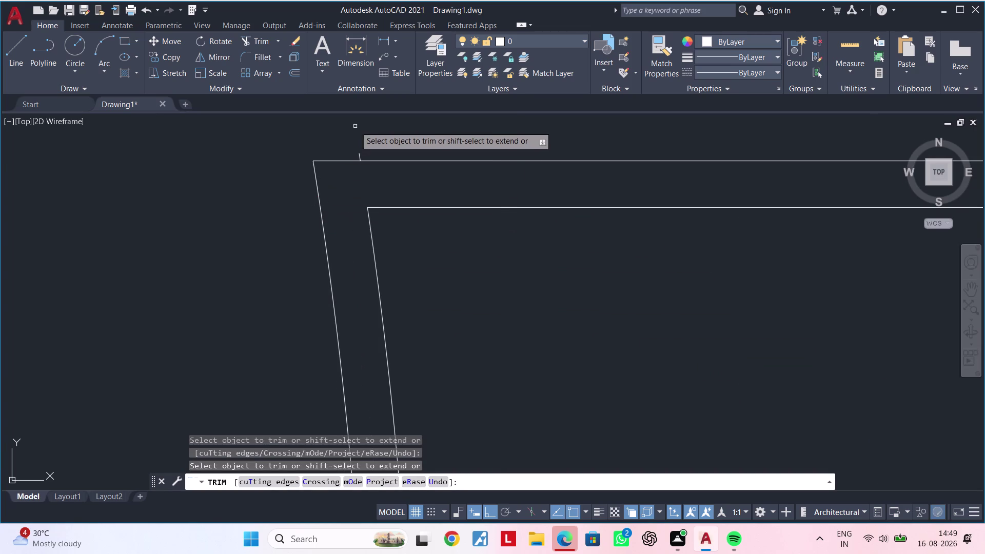
click(360, 154)
scroll(down, 3)
Trim the overhanging line ends at the bottom-left corner.
middle_drag(435, 211, 432, 182)
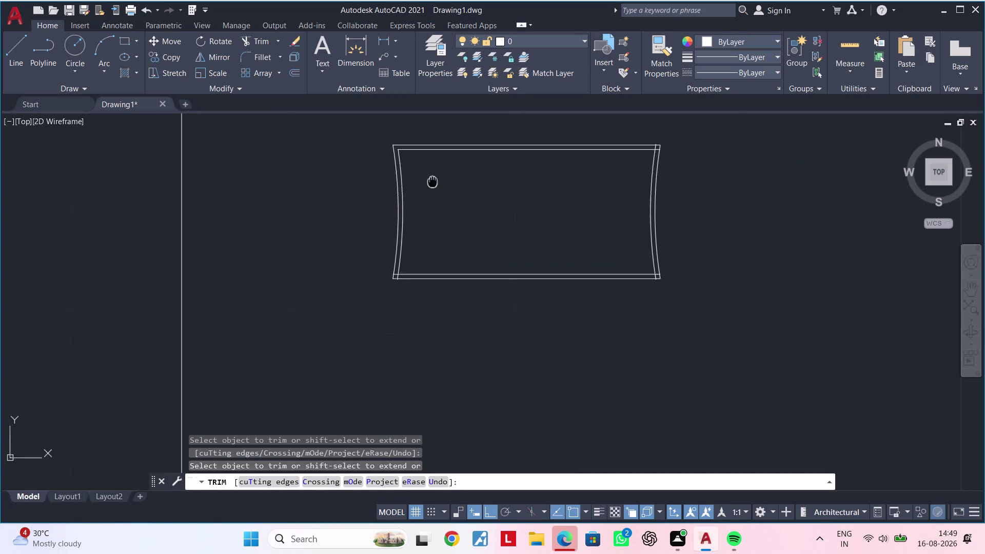
middle_drag(433, 182, 433, 169)
scroll(up, 3)
click(390, 269)
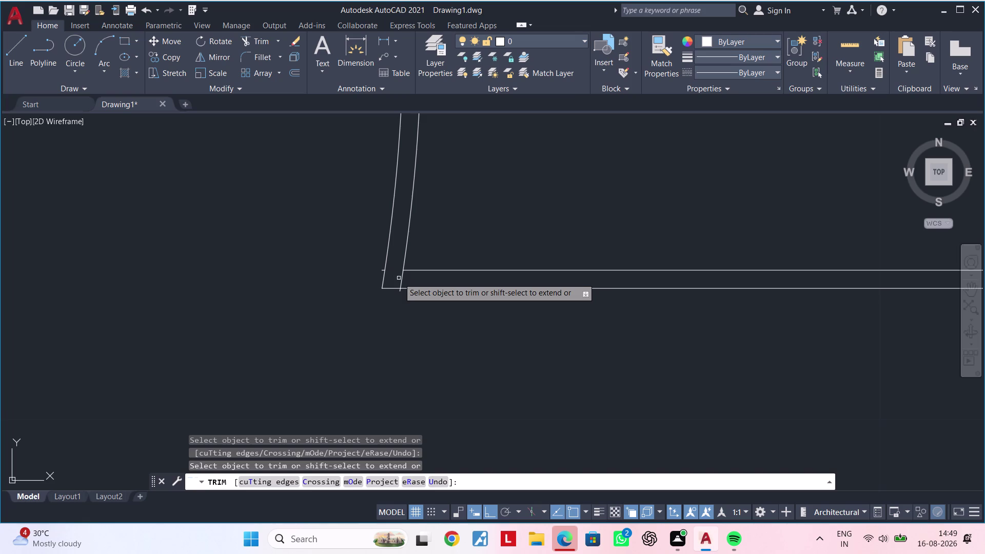
click(402, 278)
scroll(up, 3)
click(389, 272)
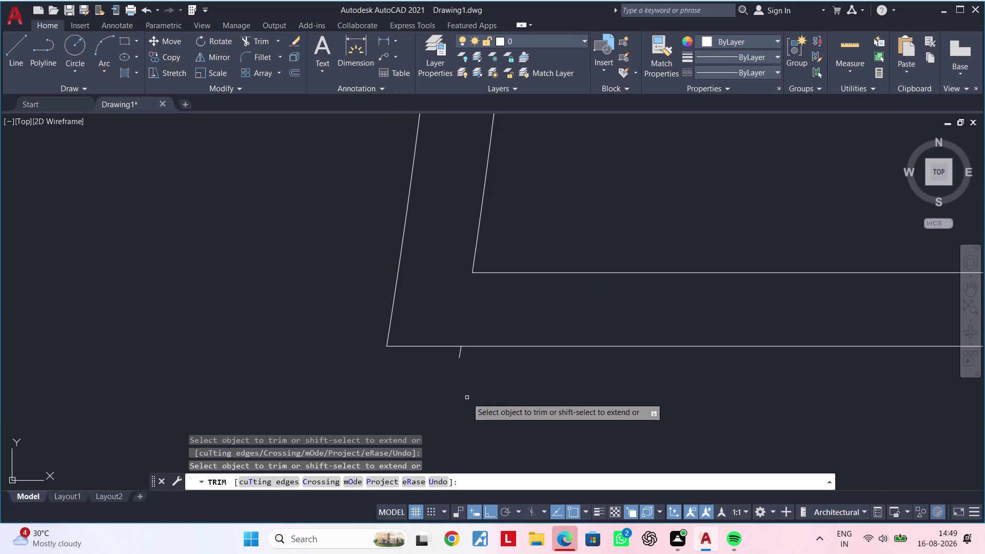
click(459, 357)
scroll(down, 3)
Trim the overhangs and crossing lines at the top-right corner.
middle_drag(659, 239, 488, 277)
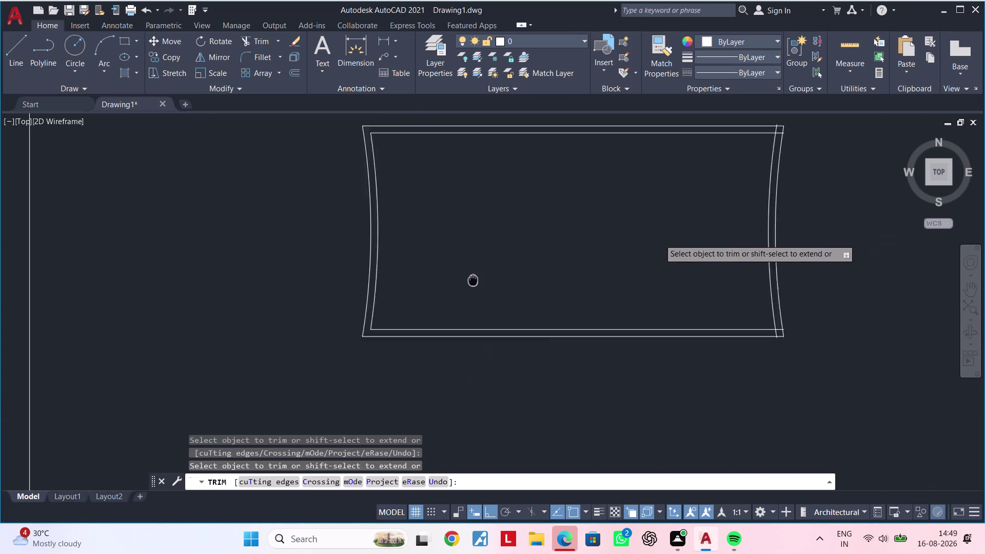
middle_drag(488, 276, 431, 290)
middle_drag(648, 231, 518, 263)
scroll(up, 3)
click(632, 169)
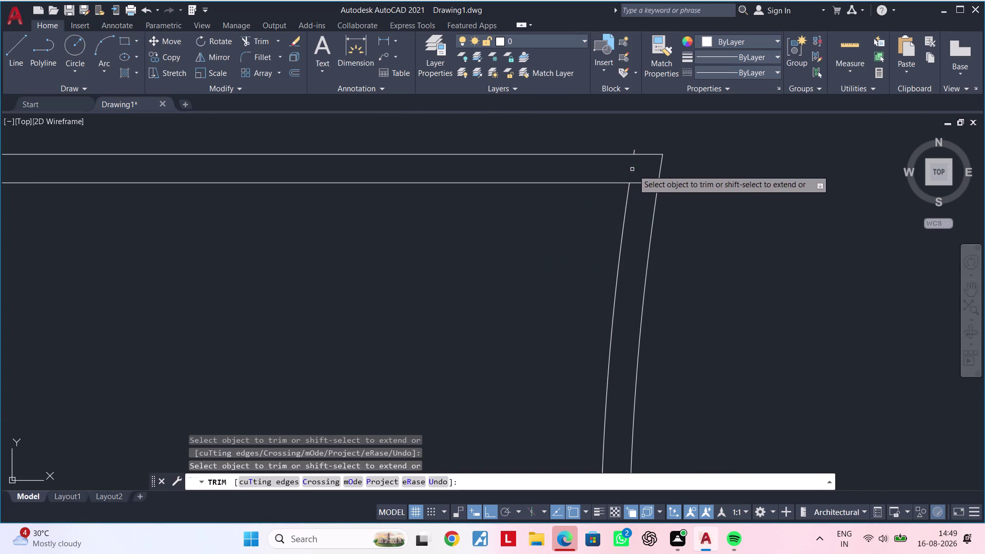
click(644, 185)
click(647, 181)
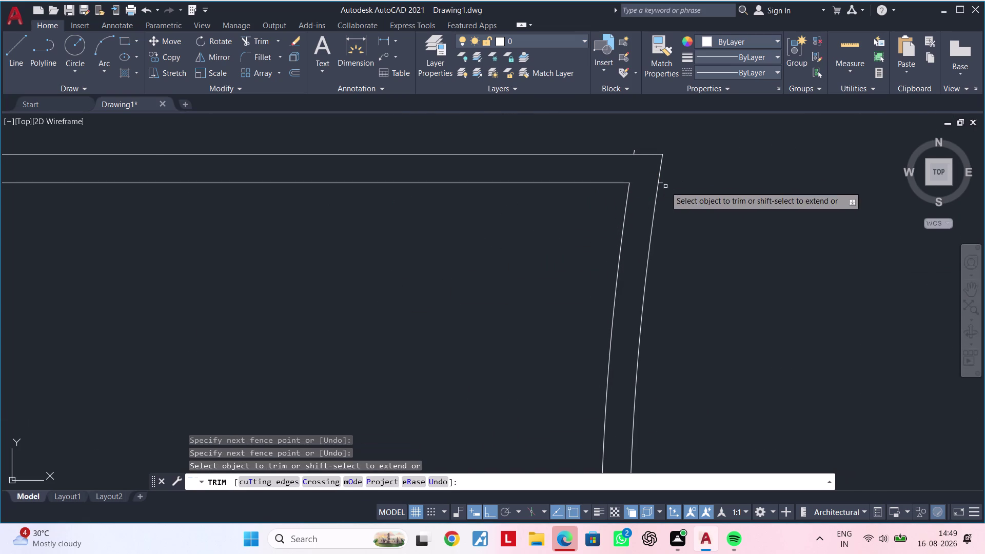
click(661, 184)
click(634, 149)
scroll(down, 3)
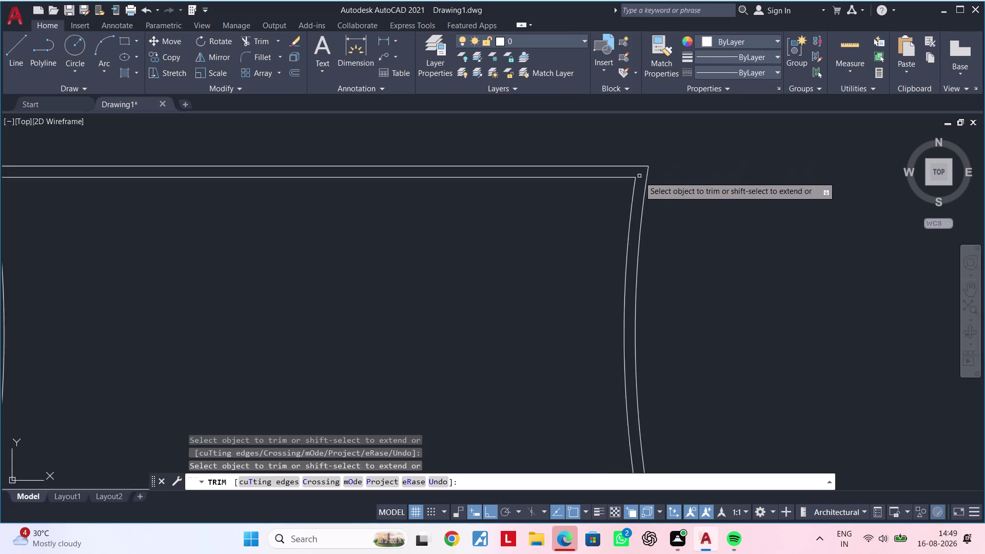
scroll(down, 3)
Trim the bottom-right corner overhangs, then end the trim with the whole bed in view.
middle_drag(646, 187, 619, 114)
scroll(up, 3)
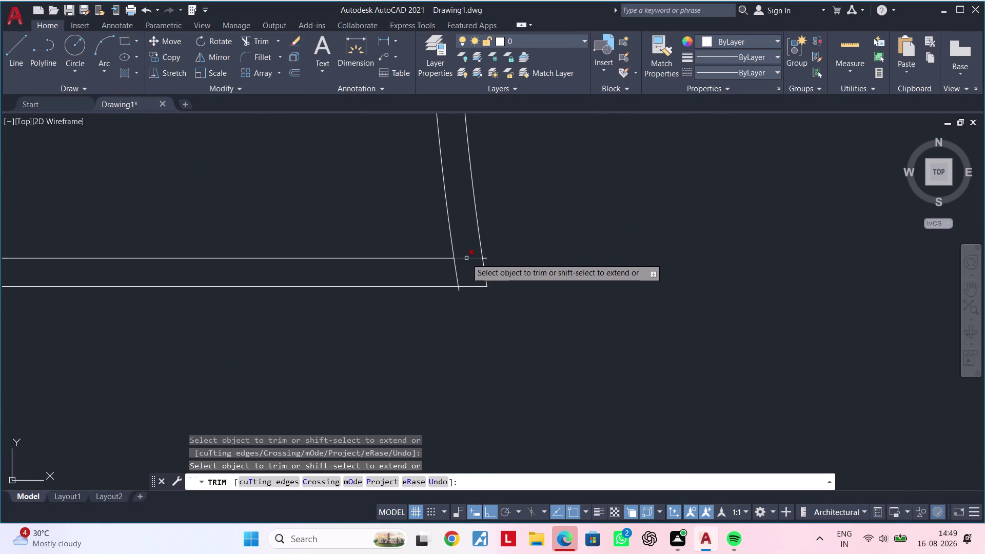
click(466, 258)
click(455, 264)
scroll(up, 3)
click(460, 260)
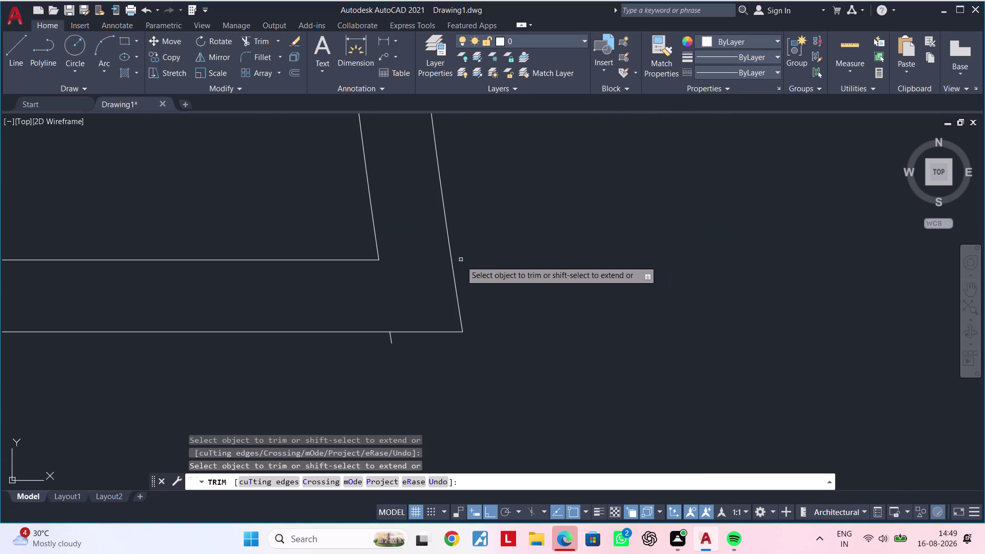
click(389, 341)
scroll(down, 3)
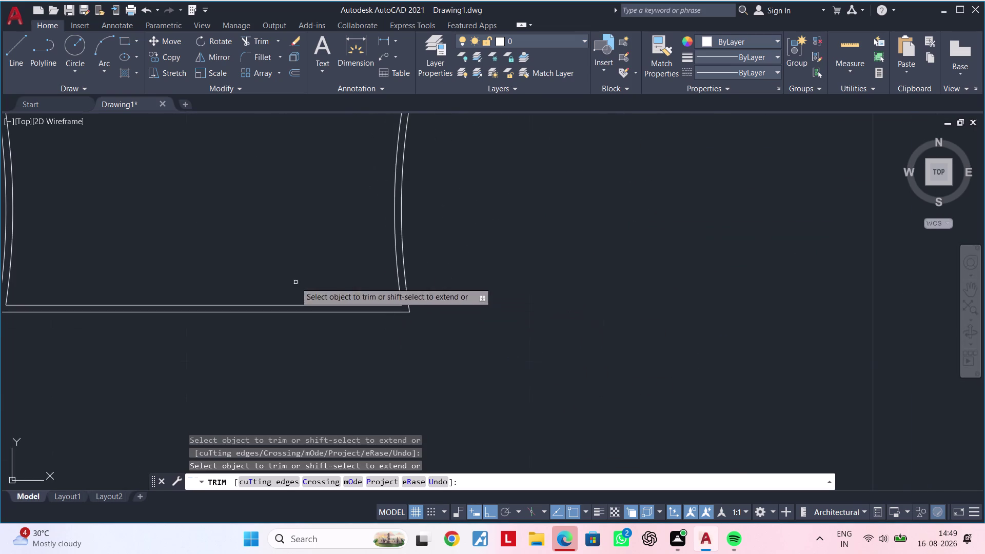
scroll(down, 3)
middle_drag(212, 243, 465, 245)
scroll(up, 3)
middle_drag(447, 250, 368, 291)
scroll(up, 3)
key(Escape)
key(Escape)
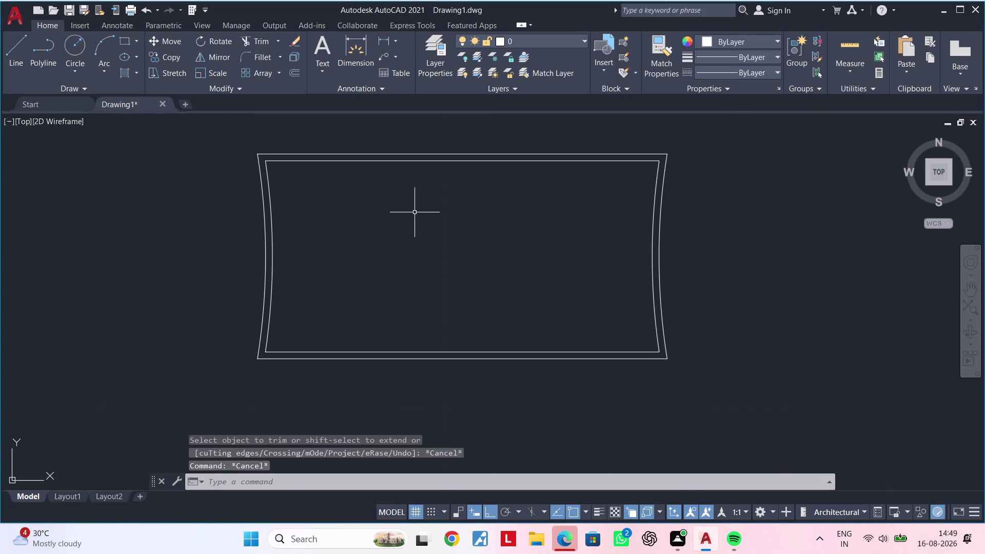
Cancel leftover commands and center the bed outline in view.
scroll(down, 3)
middle_drag(408, 238, 358, 257)
key(Escape)
key(Escape)
key(Escape)
key(Escape)
key(Escape)
key(Escape)
key(Escape)
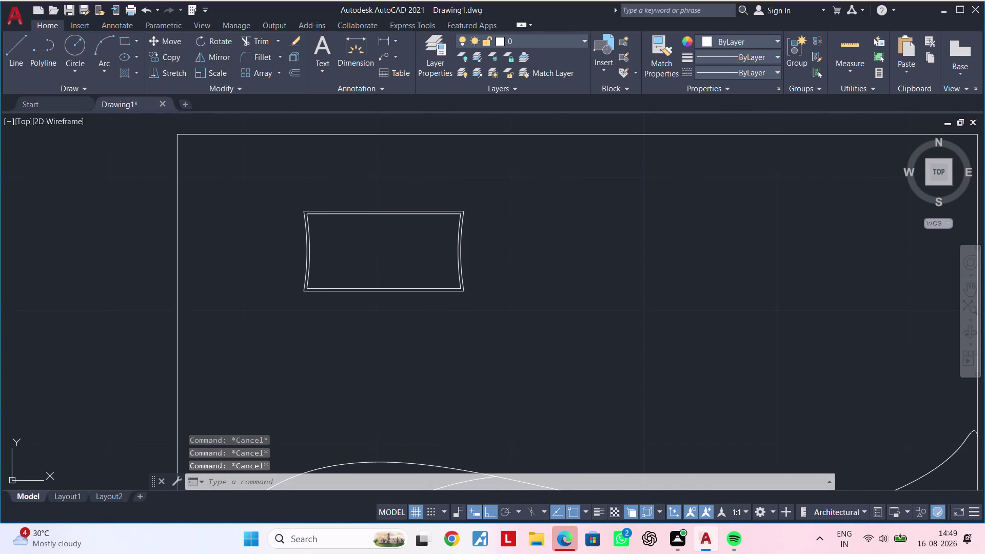
key(Escape)
middle_drag(351, 240, 315, 262)
key(Escape)
key(Escape)
key(Escape)
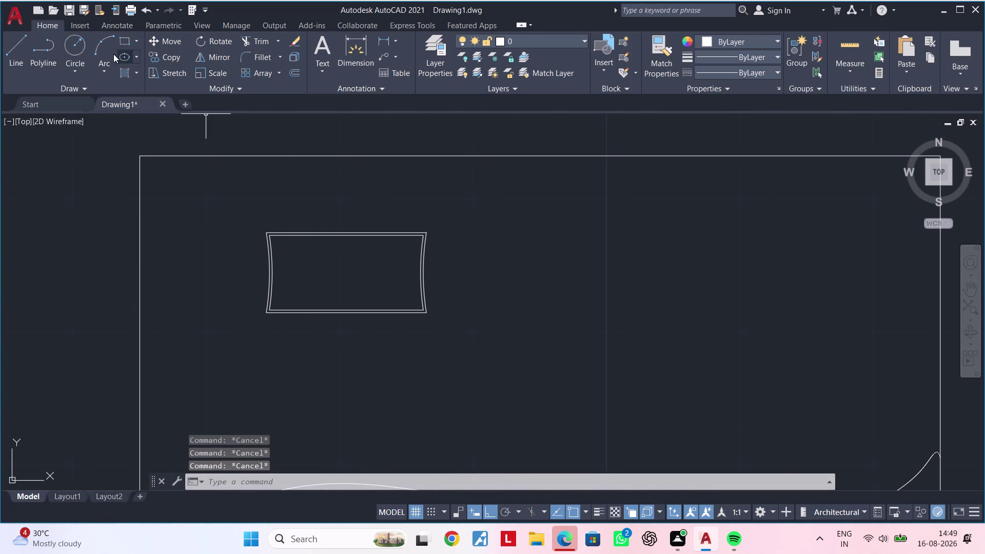
click(99, 44)
scroll(up, 3)
middle_drag(293, 259, 291, 257)
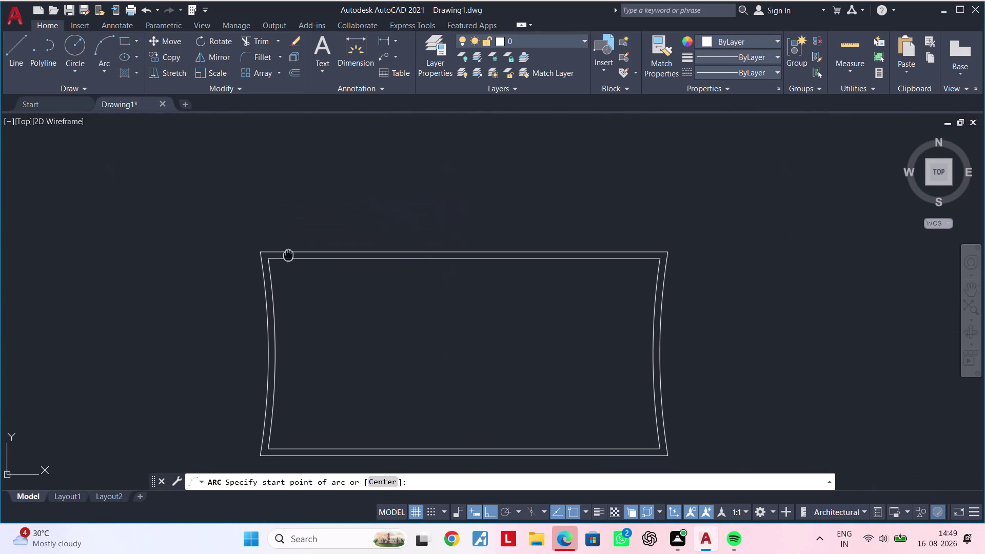
middle_drag(291, 257, 253, 216)
key(Escape)
key(Escape)
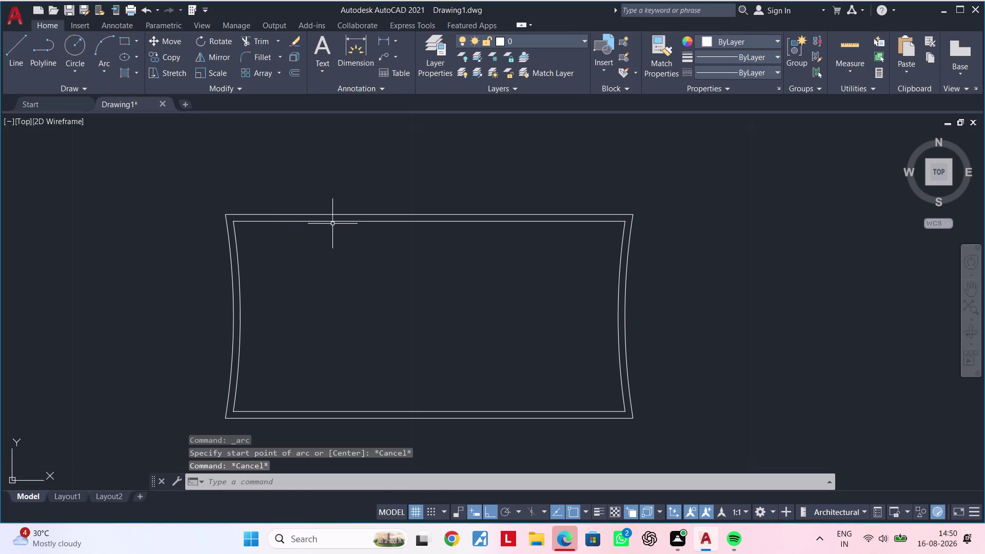
Erase the inner top line of the bed outline.
click(333, 224)
click(343, 218)
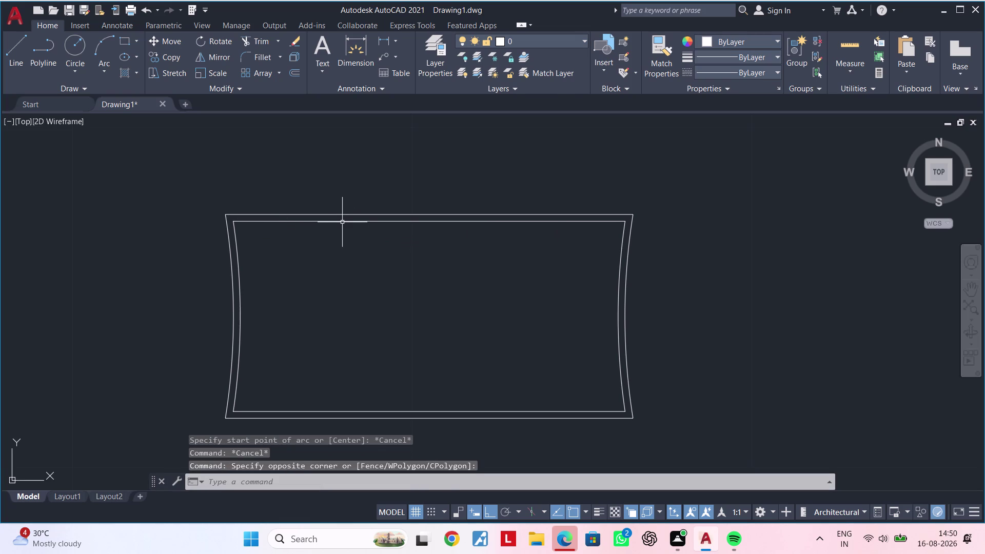
click(343, 222)
key(Delete)
middle_drag(336, 233, 321, 255)
key(Escape)
key(Escape)
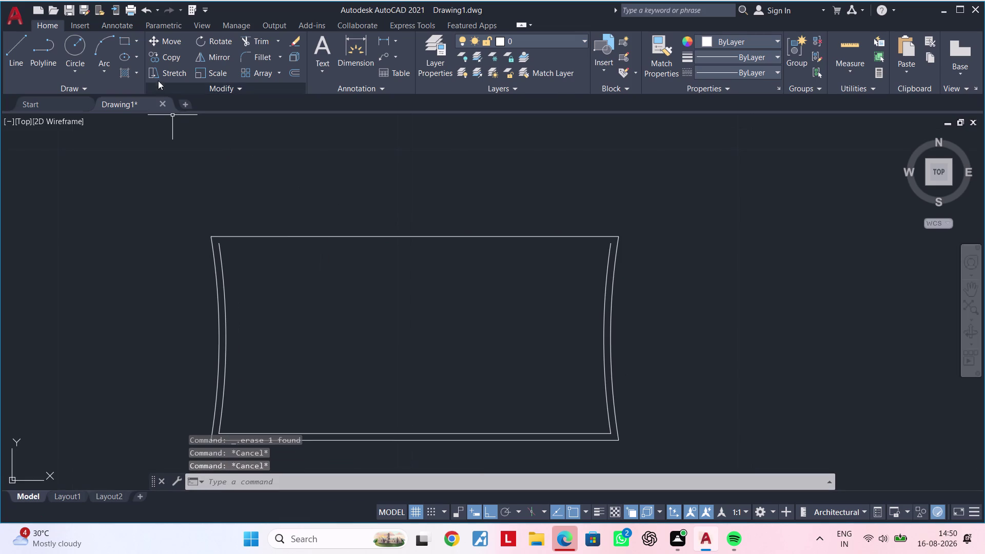
Draw a three-point arc starting at the outline's top-left corner, forming a large loop.
click(105, 42)
click(212, 234)
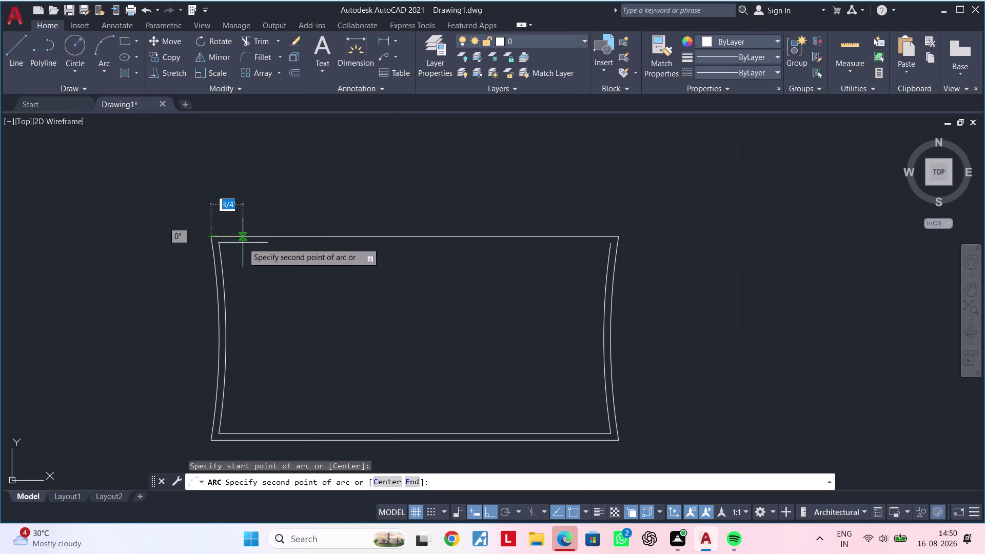
click(618, 239)
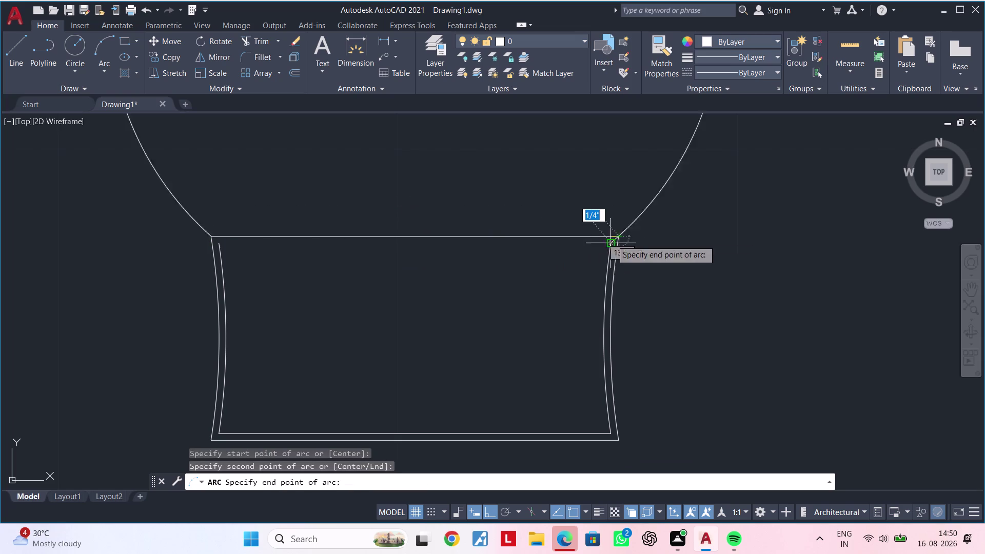
scroll(down, 3)
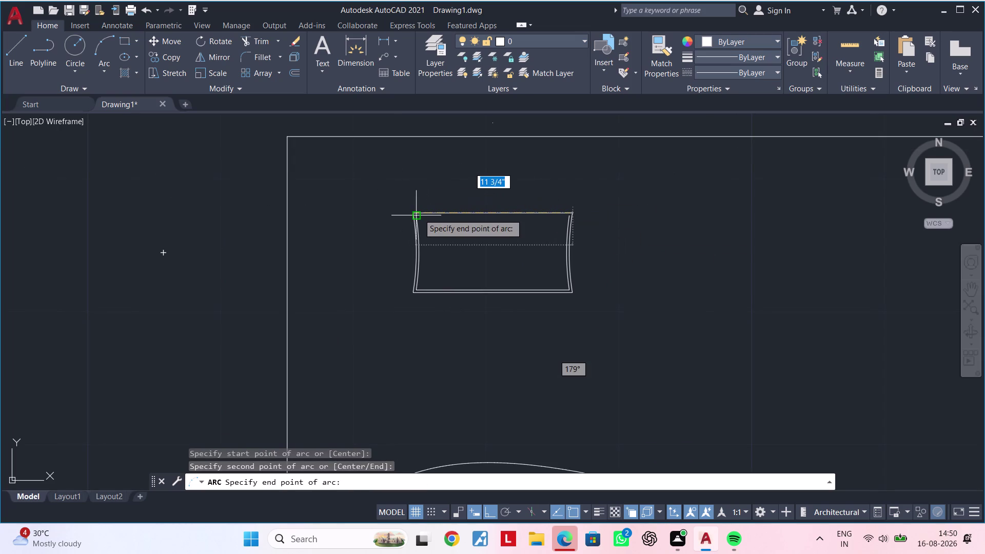
scroll(up, 3)
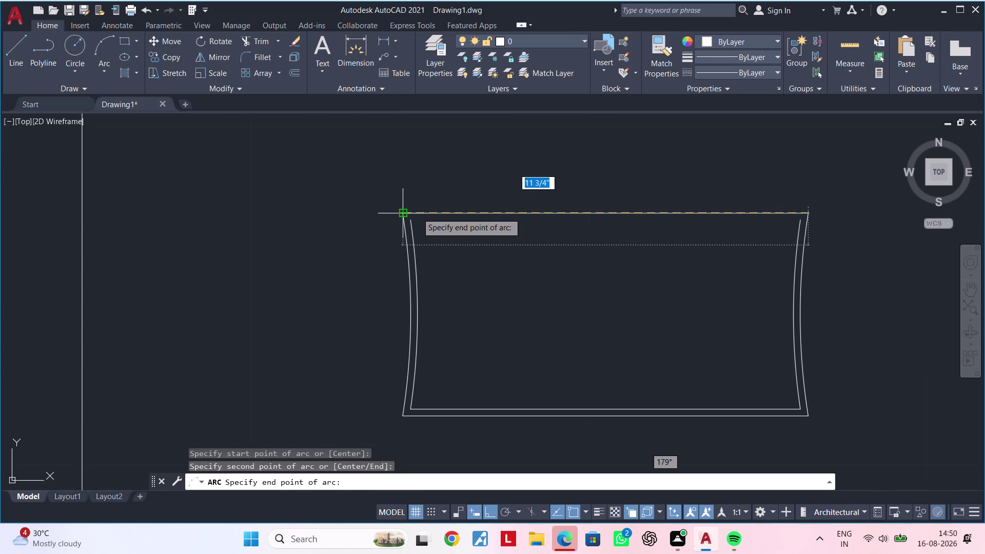
scroll(down, 3)
middle_drag(387, 212, 390, 226)
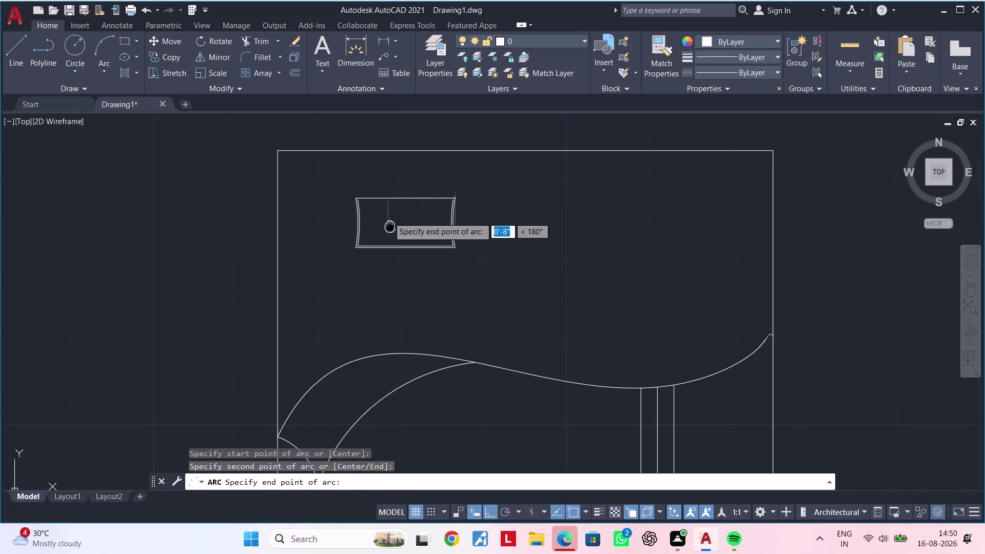
middle_drag(390, 226, 397, 276)
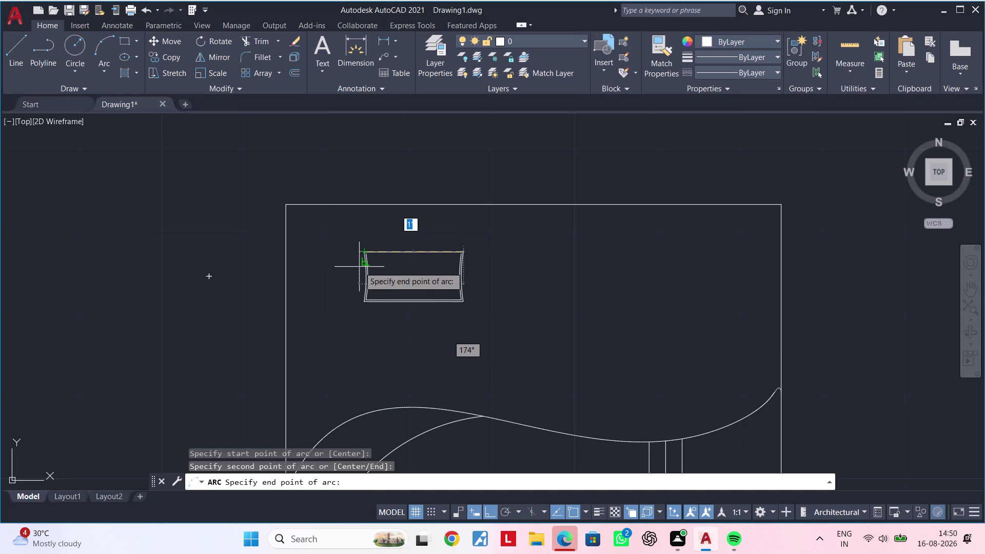
click(360, 267)
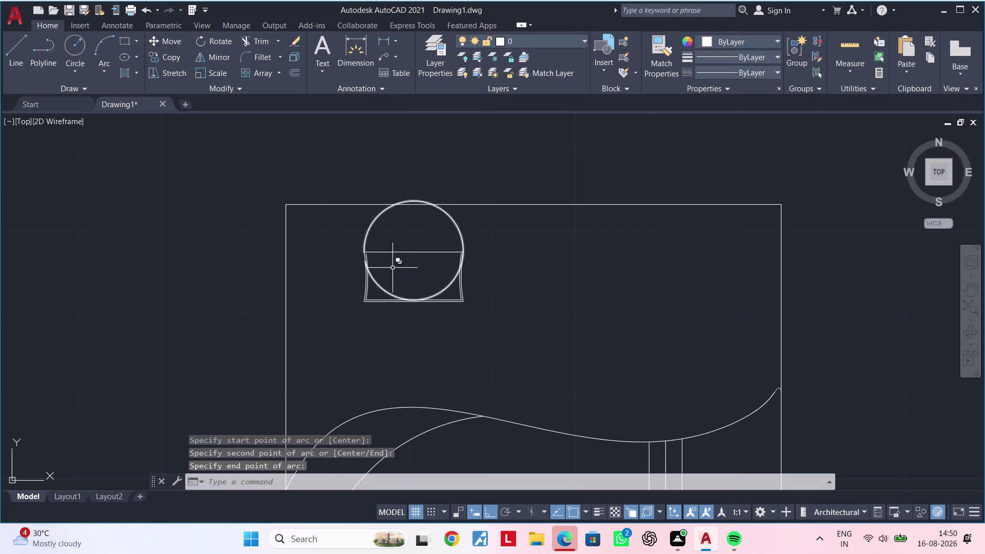
Reshape the new arc by dragging one of its end grips.
scroll(up, 3)
middle_drag(406, 275, 401, 290)
key(Escape)
click(339, 326)
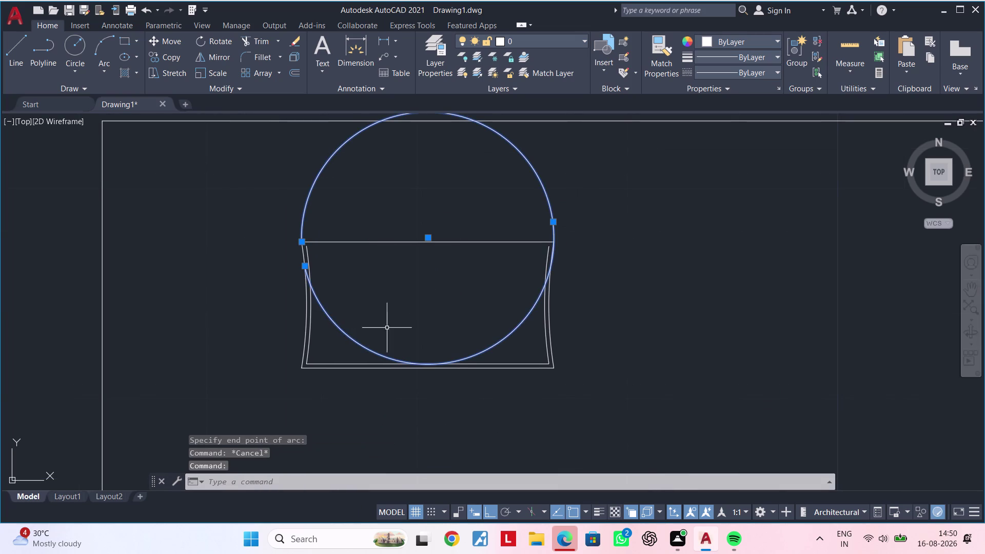
click(553, 225)
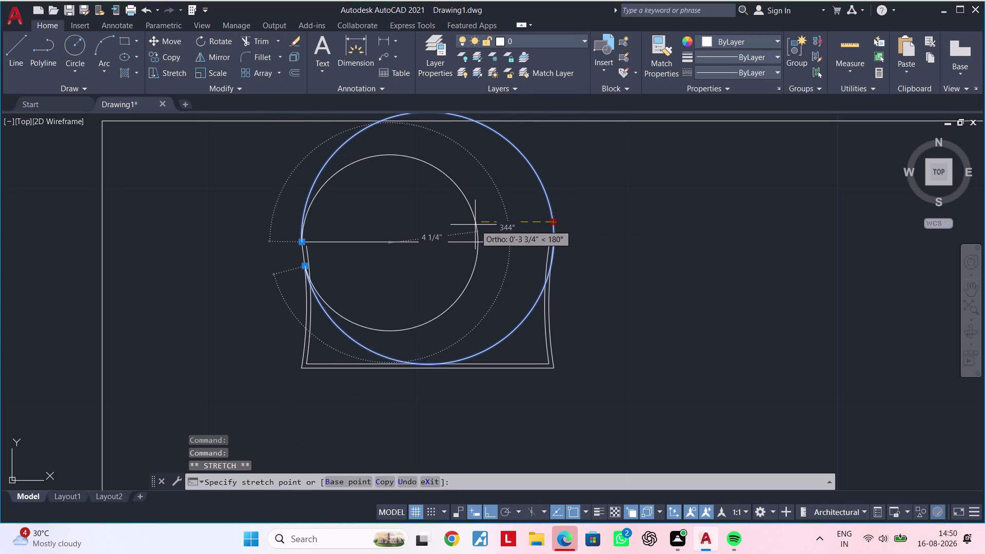
key(Escape)
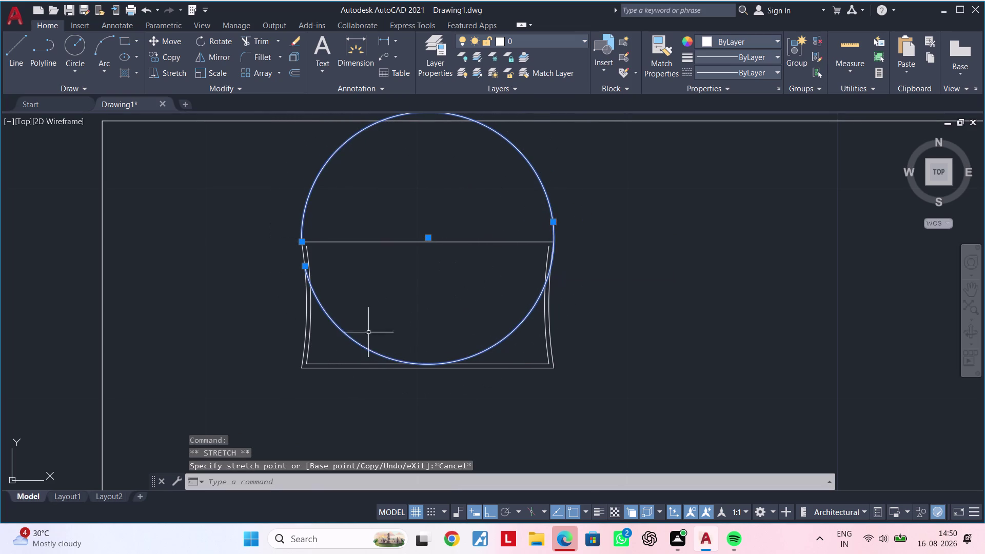
click(384, 354)
click(303, 268)
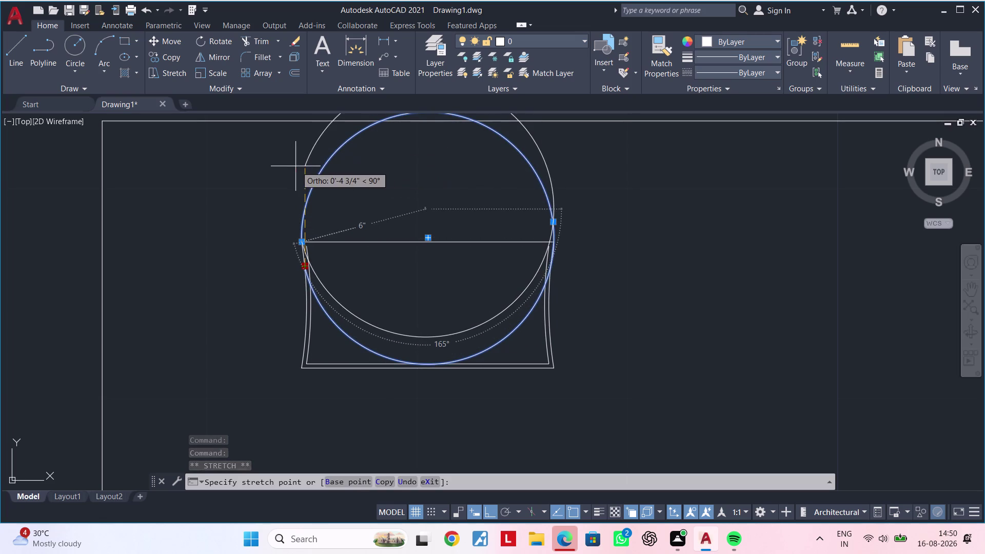
click(267, 163)
middle_drag(379, 234, 356, 304)
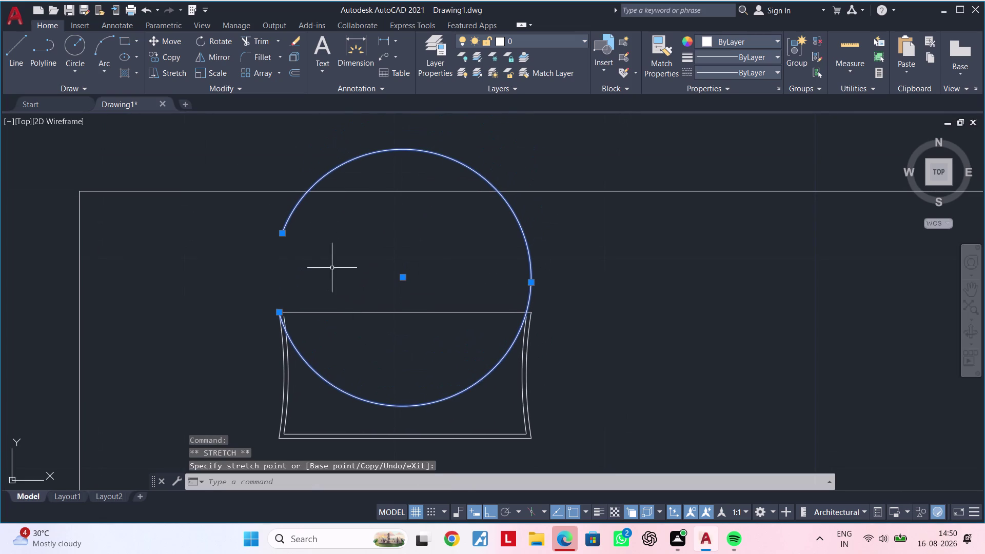
Trim away the part of the circle above the frame's top edge.
text(tr)
key(space)
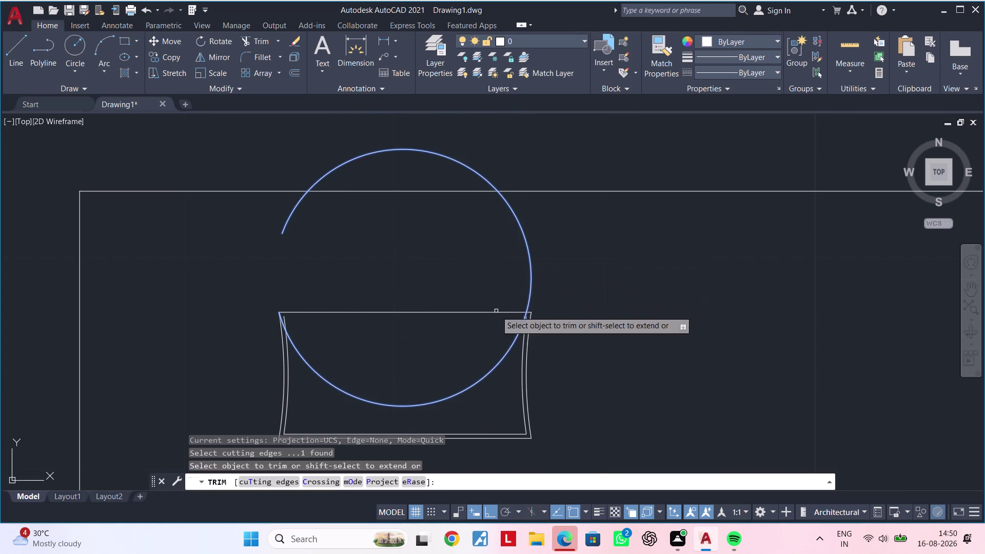
key(Escape)
middle_drag(534, 302, 536, 293)
key(Escape)
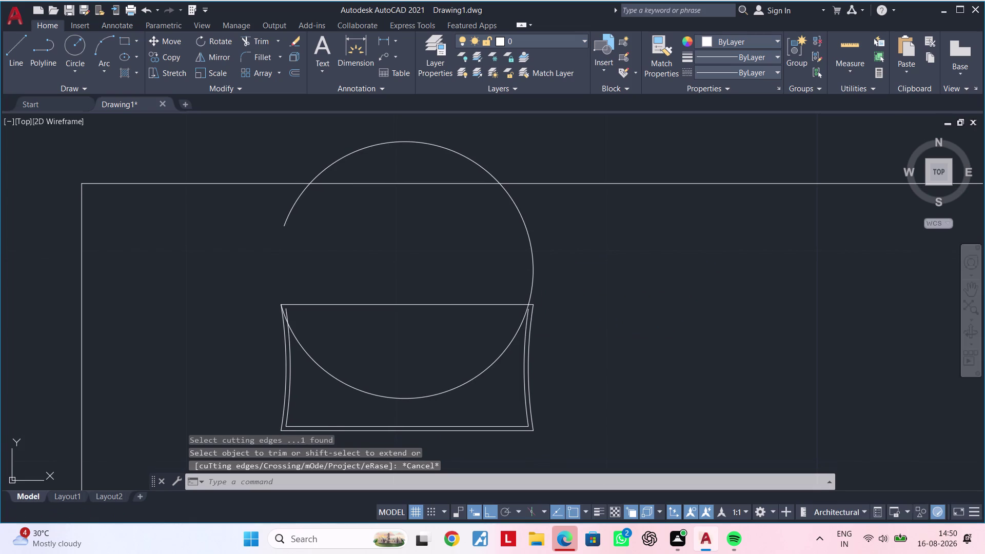
key(t)
key(r)
key(space)
click(533, 282)
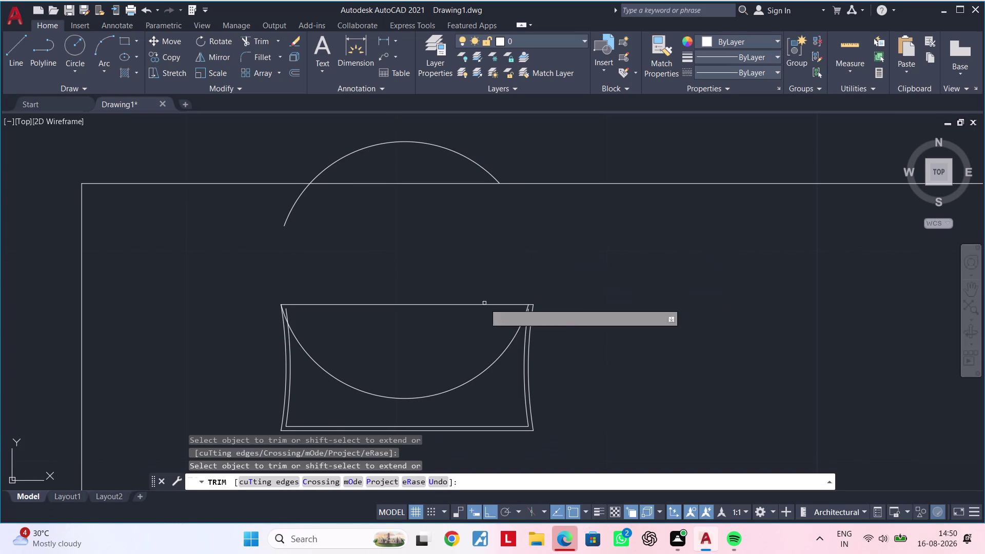
key(Escape)
key(Escape)
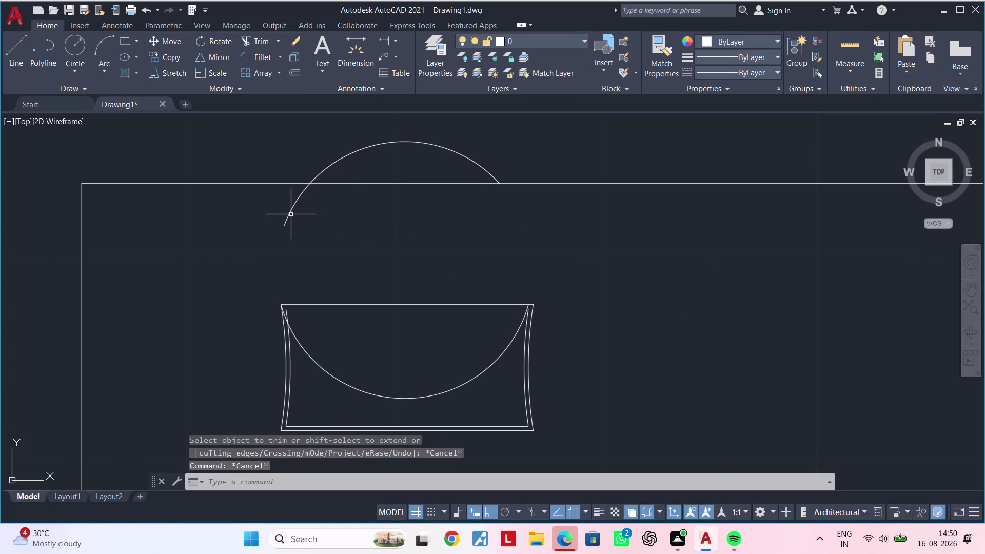
Delete the leftover upper arc and center the frame and arc.
click(290, 214)
key(Delete)
middle_drag(329, 295, 324, 225)
scroll(up, 3)
key(Escape)
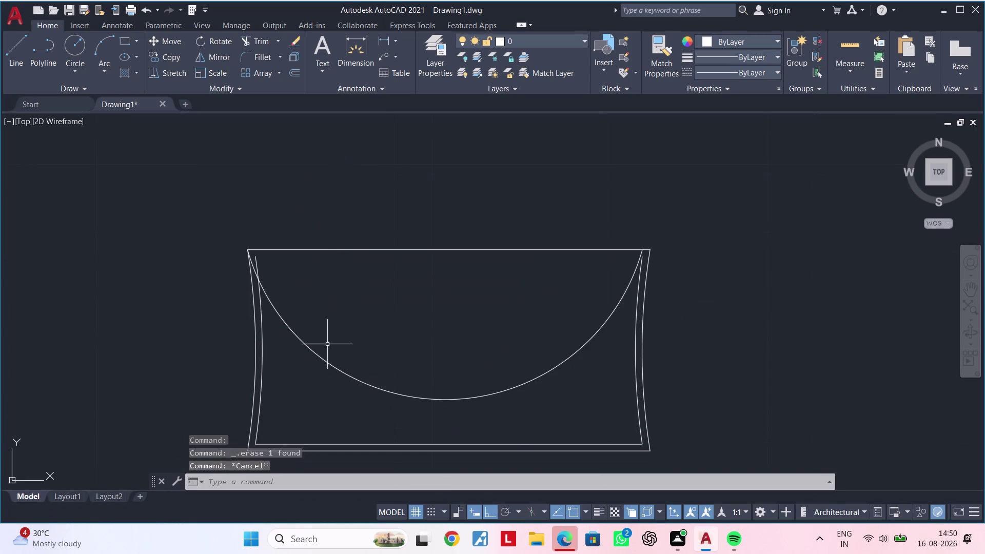
Raise the arc's midpoint grip up near the frame's top edge.
key(Escape)
click(324, 363)
click(443, 398)
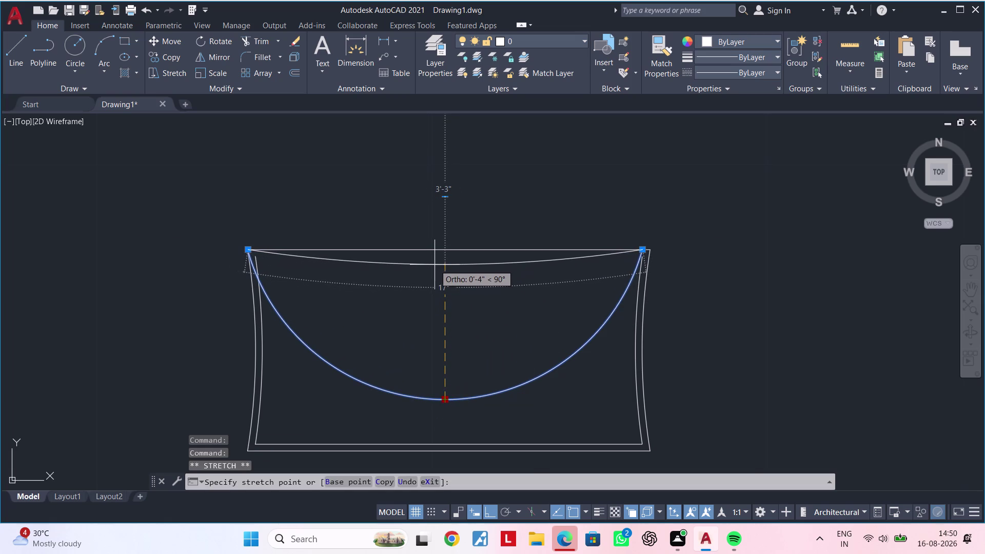
scroll(up, 3)
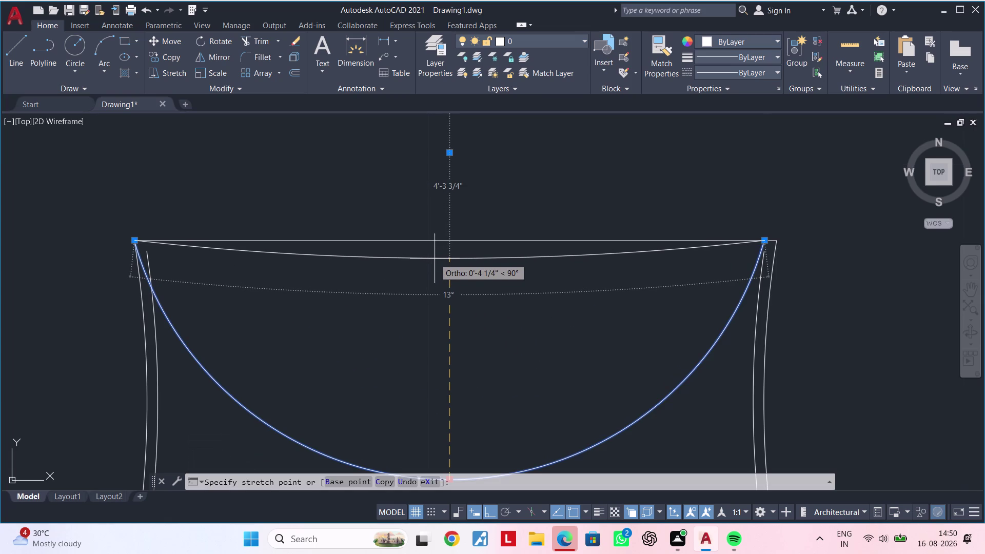
click(434, 257)
key(Escape)
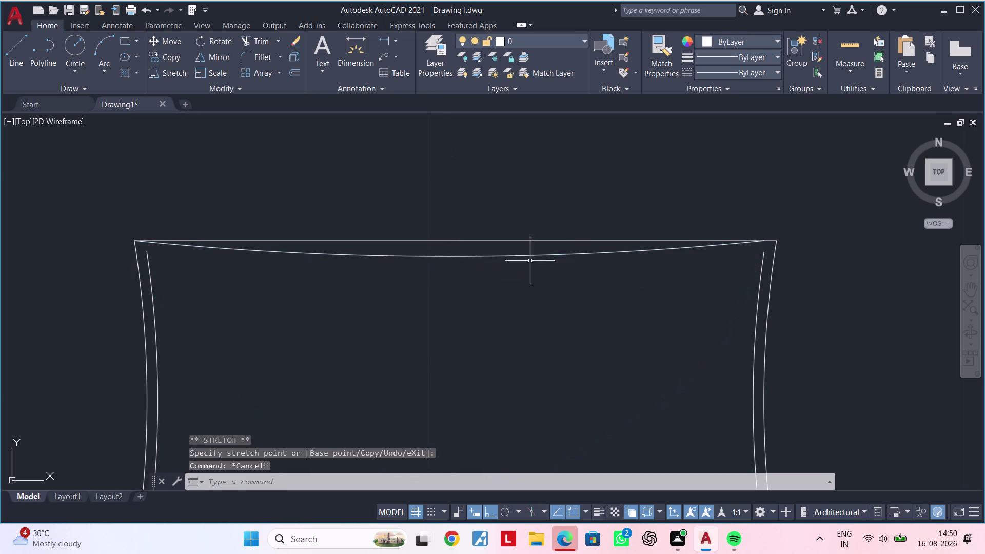
Move the shallow arc's right endpoint exactly onto the frame's corner.
middle_drag(585, 270, 513, 302)
scroll(up, 3)
click(654, 275)
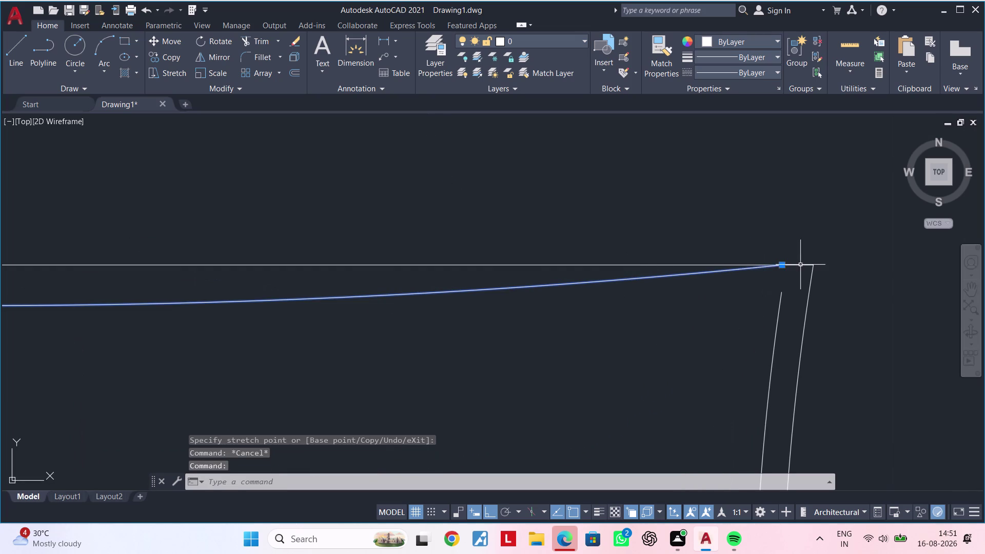
click(782, 265)
click(816, 266)
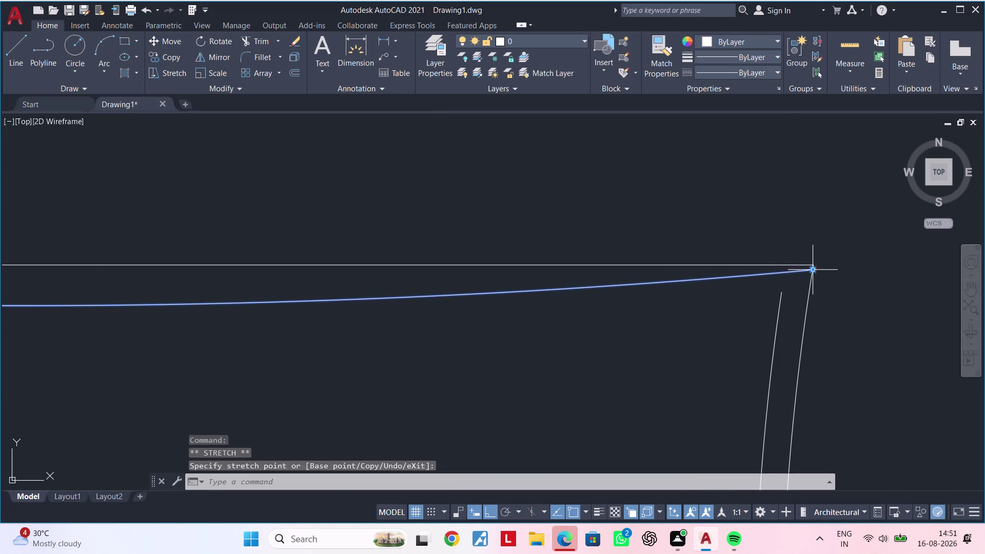
scroll(up, 3)
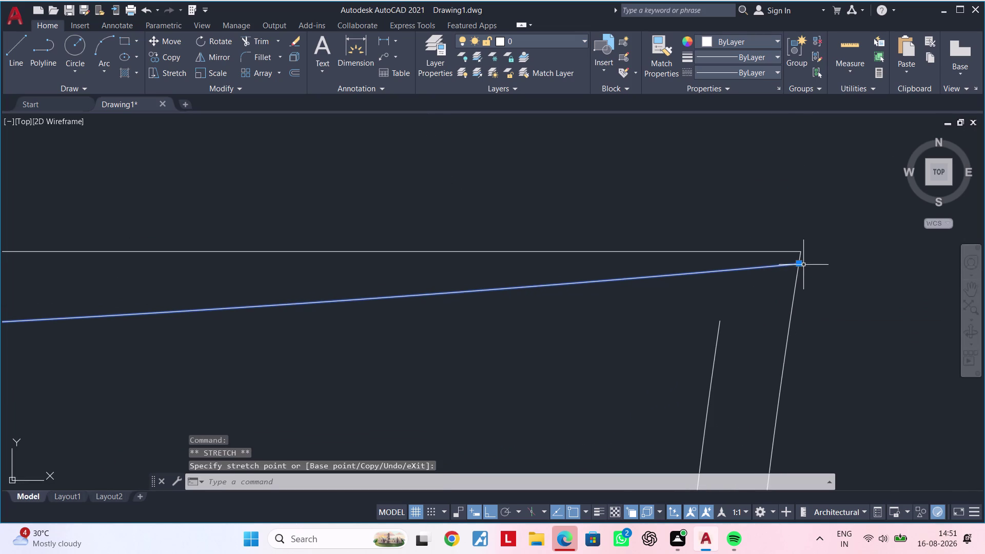
click(800, 264)
click(803, 255)
scroll(down, 3)
scroll(down, 3)
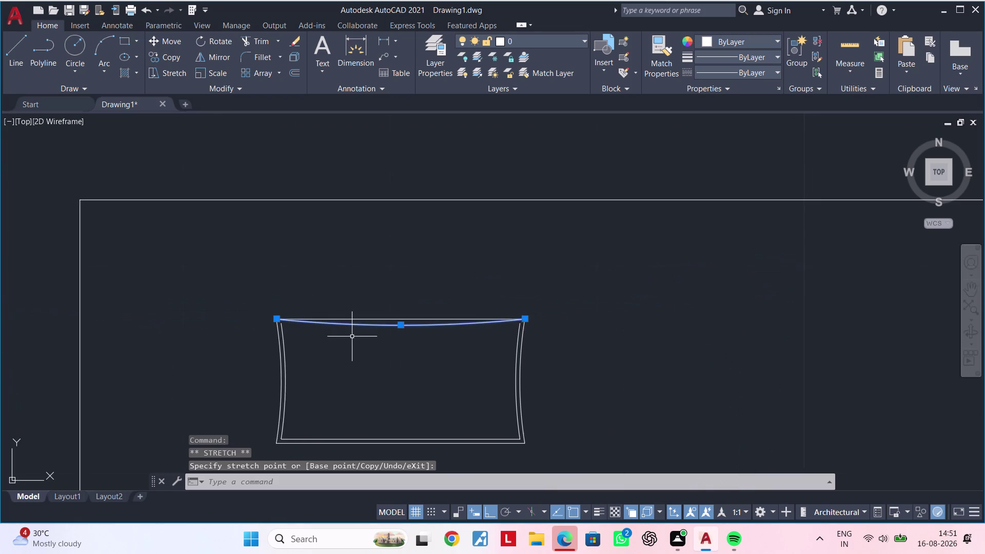
Recenter the whole frame, clear the selection and start a new trim.
middle_drag(430, 333, 463, 332)
scroll(up, 3)
scroll(up, 3)
scroll(down, 3)
middle_drag(386, 340, 343, 305)
scroll(down, 3)
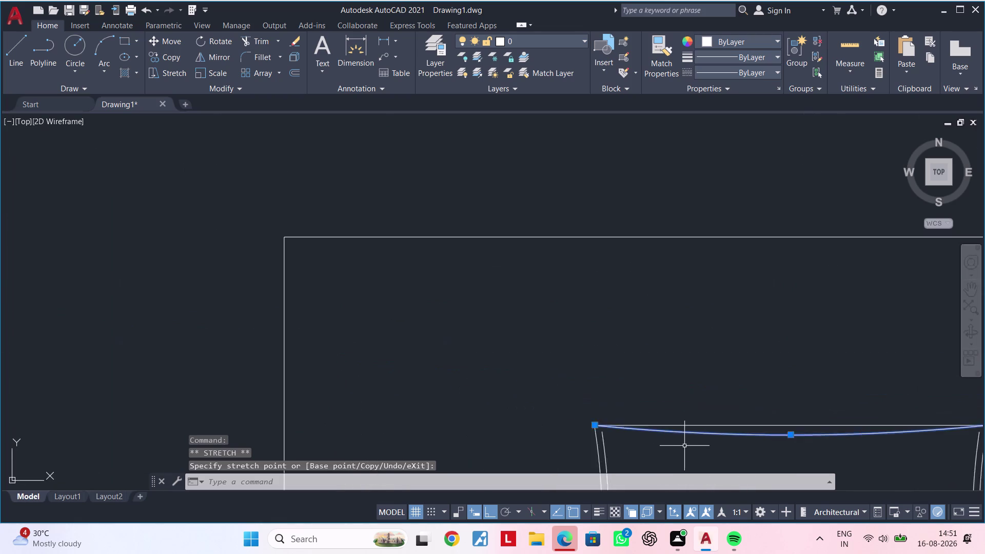
middle_drag(675, 436, 379, 338)
middle_drag(504, 365, 477, 337)
middle_drag(468, 336, 436, 287)
middle_drag(431, 303, 419, 281)
key(Escape)
key(Escape)
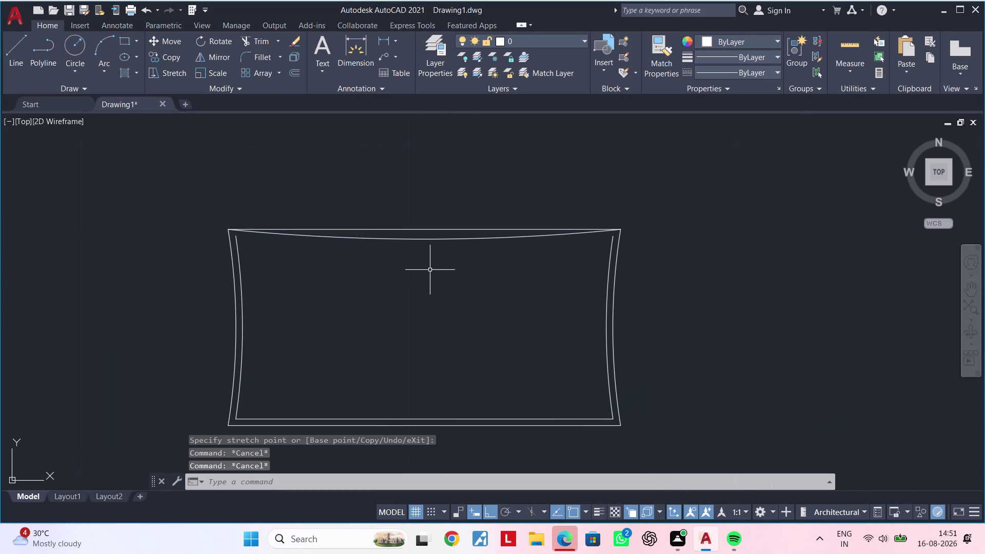
key(Escape)
key(Escape)
text(tr)
key(space)
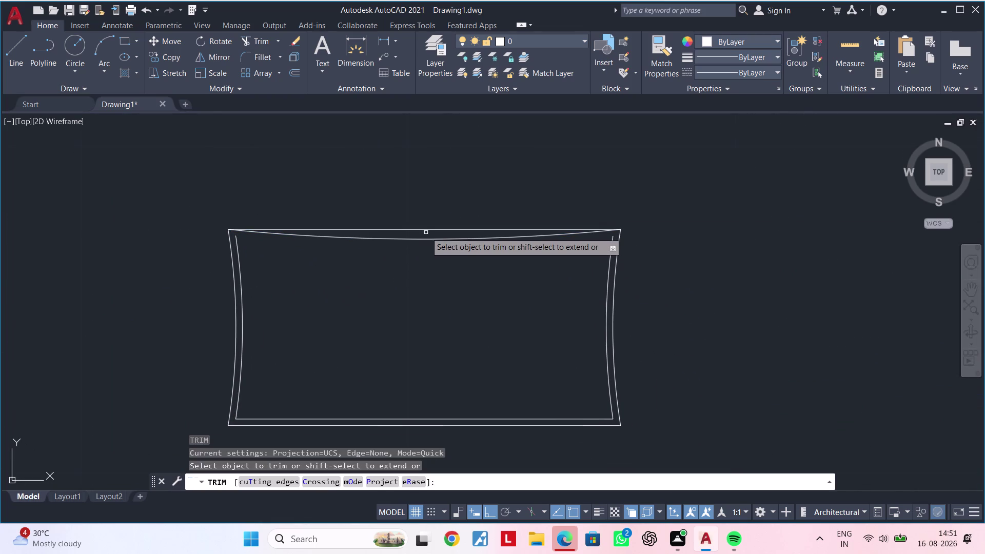
click(426, 230)
scroll(down, 3)
middle_drag(428, 247, 405, 248)
key(Escape)
key(Escape)
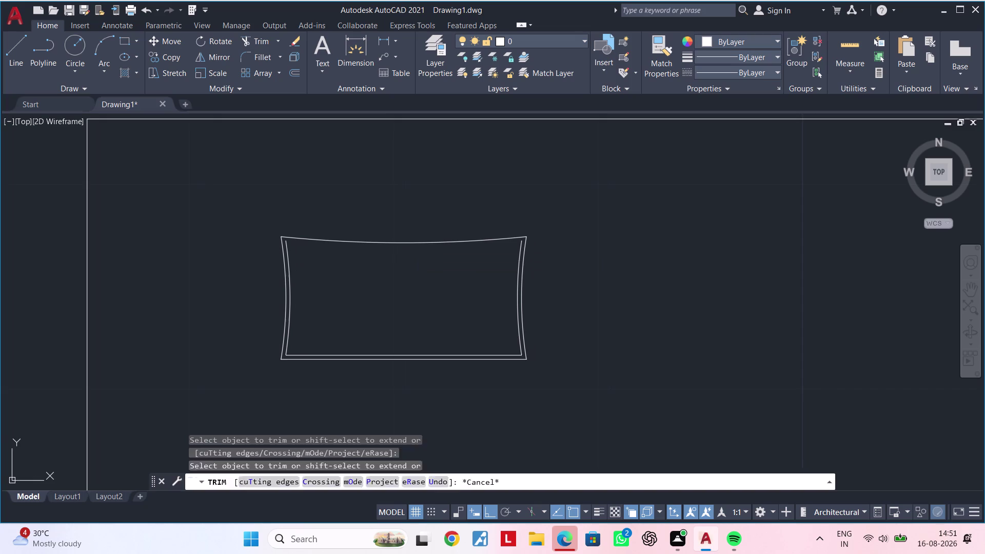
middle_drag(413, 260, 412, 239)
key(Escape)
key(Escape)
text(of)
key(space)
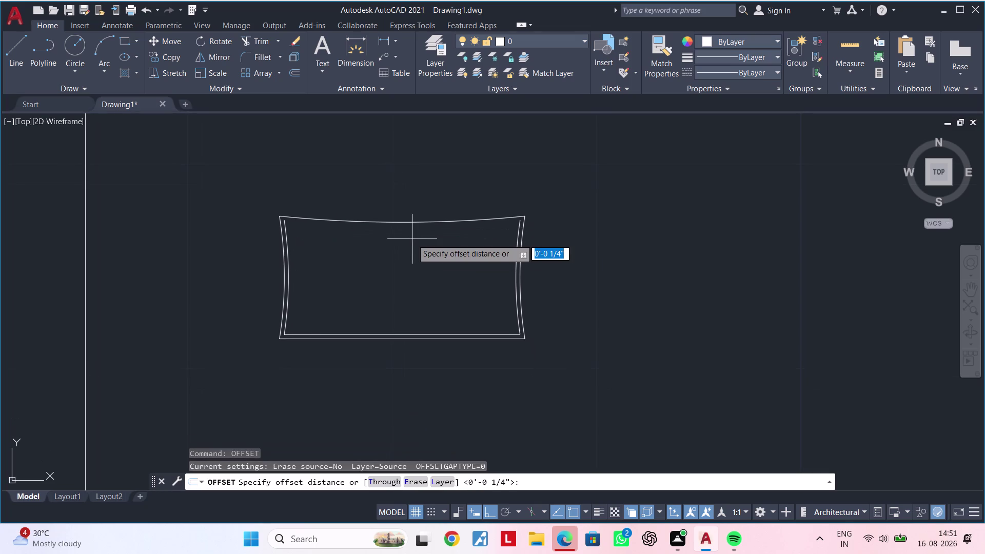
text(0.2")
key(Return)
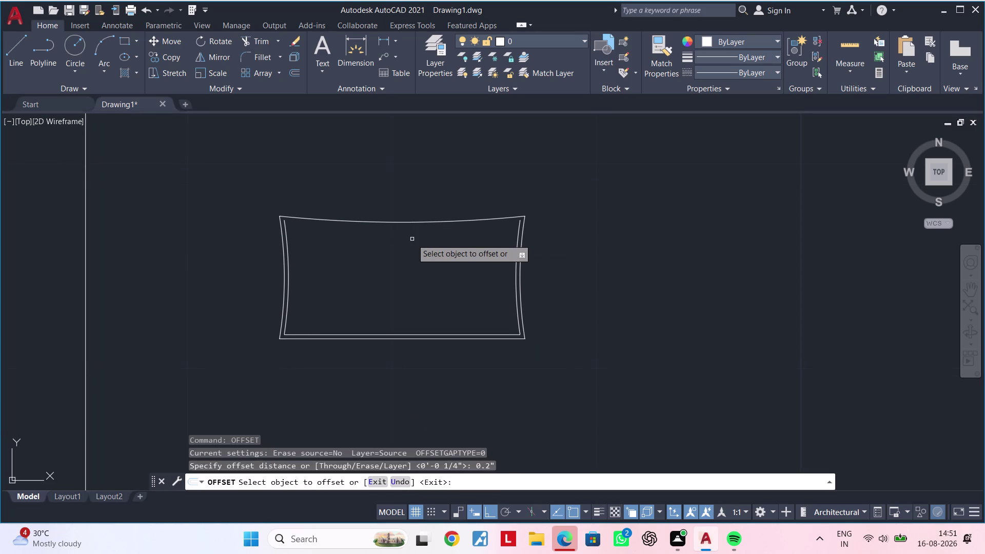
click(421, 222)
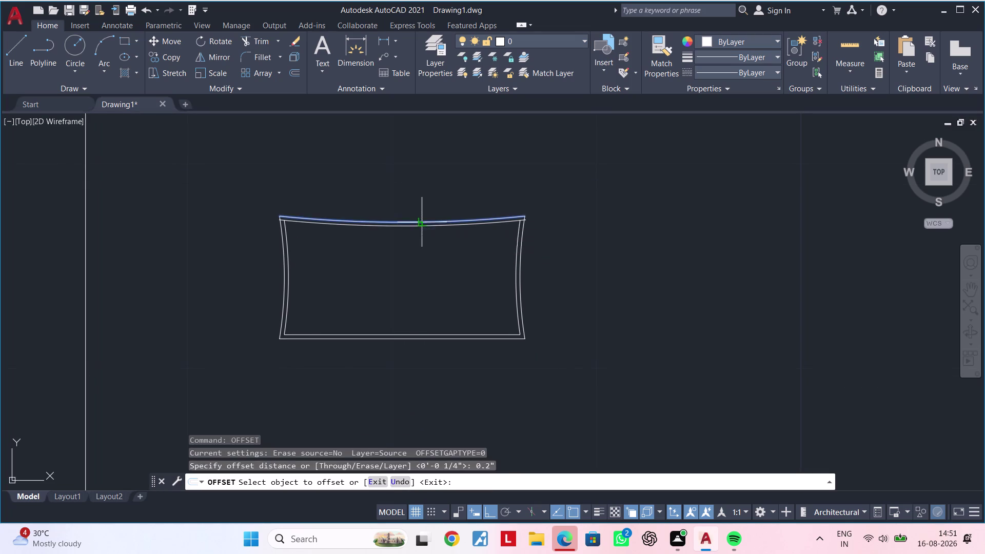
click(422, 236)
key(Escape)
key(Escape)
middle_drag(449, 236, 406, 244)
key(Escape)
key(Escape)
middle_drag(436, 244, 402, 249)
key(Escape)
key(Escape)
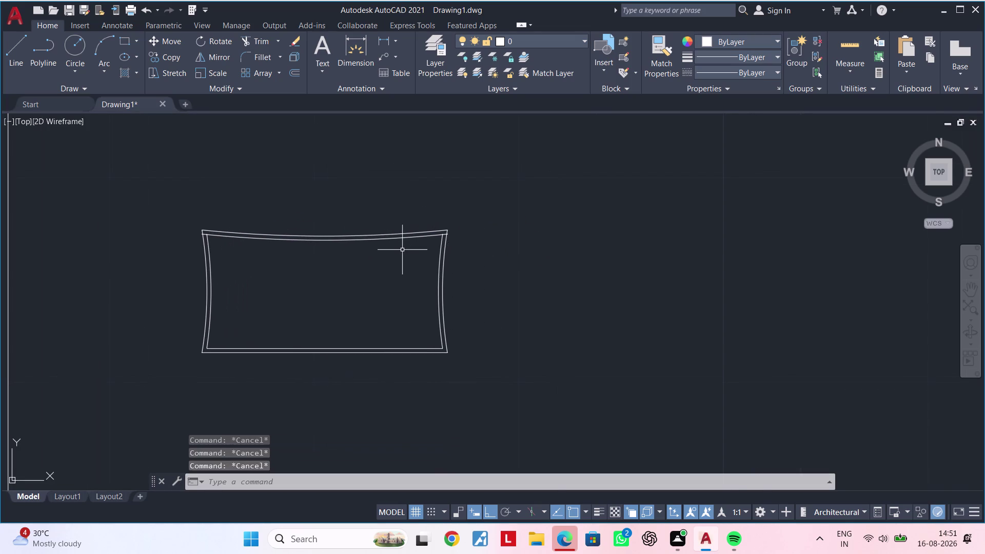
text(tr)
key(space)
scroll(up, 3)
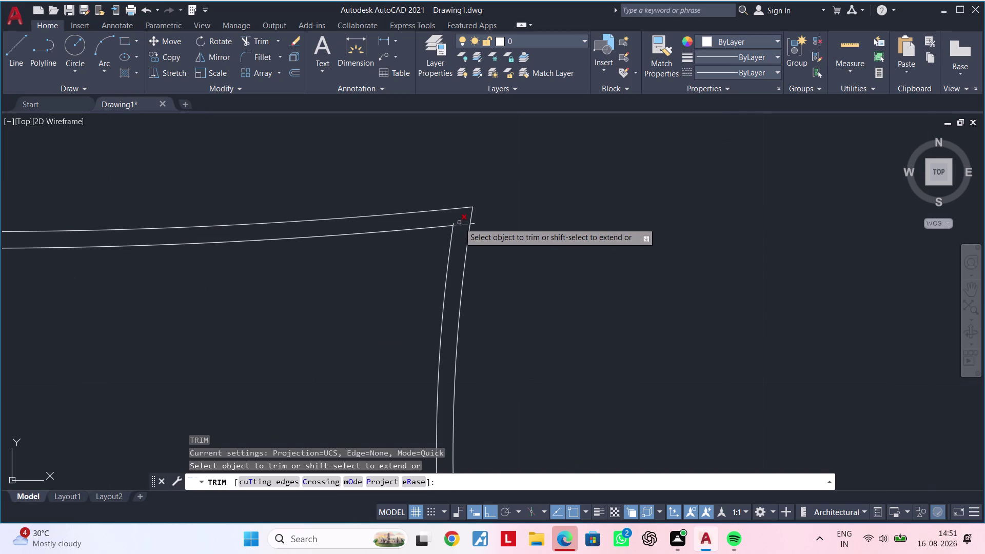
click(459, 223)
click(474, 223)
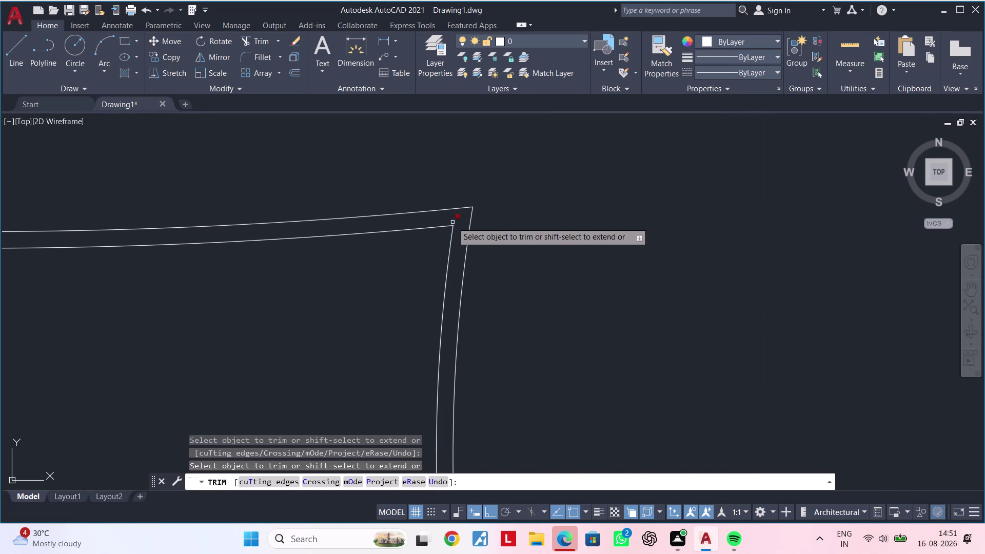
click(453, 222)
scroll(down, 3)
middle_drag(312, 286, 477, 271)
scroll(up, 3)
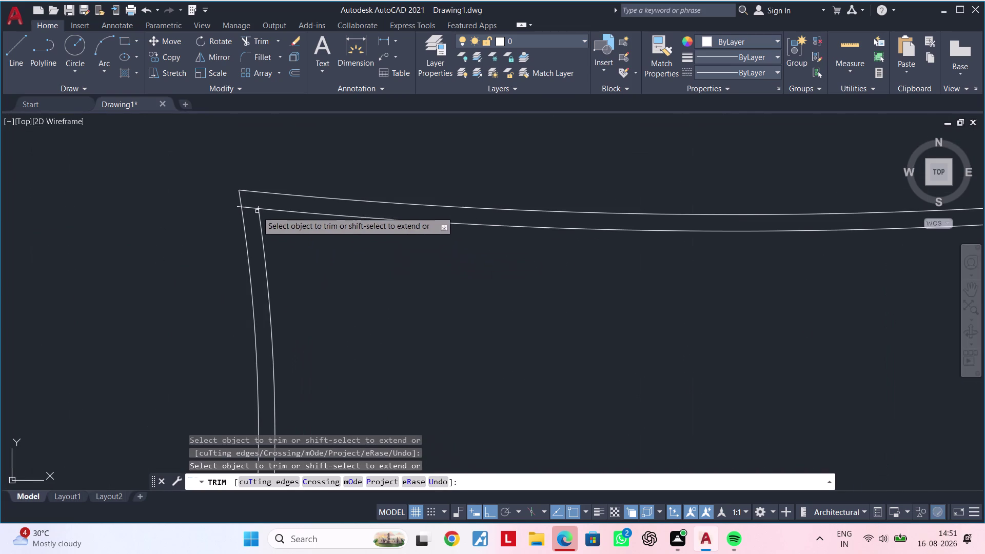
scroll(up, 3)
click(237, 206)
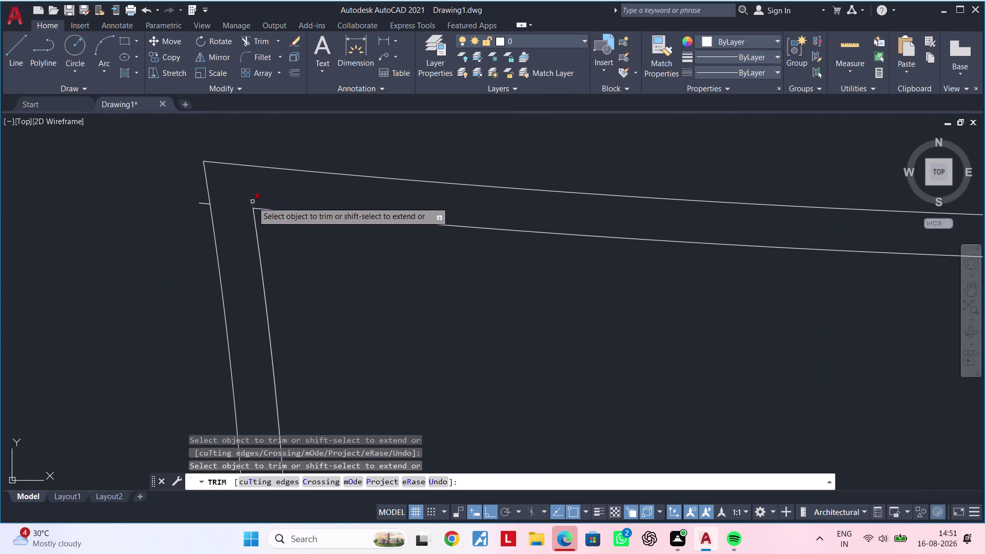
click(202, 201)
click(203, 209)
click(253, 202)
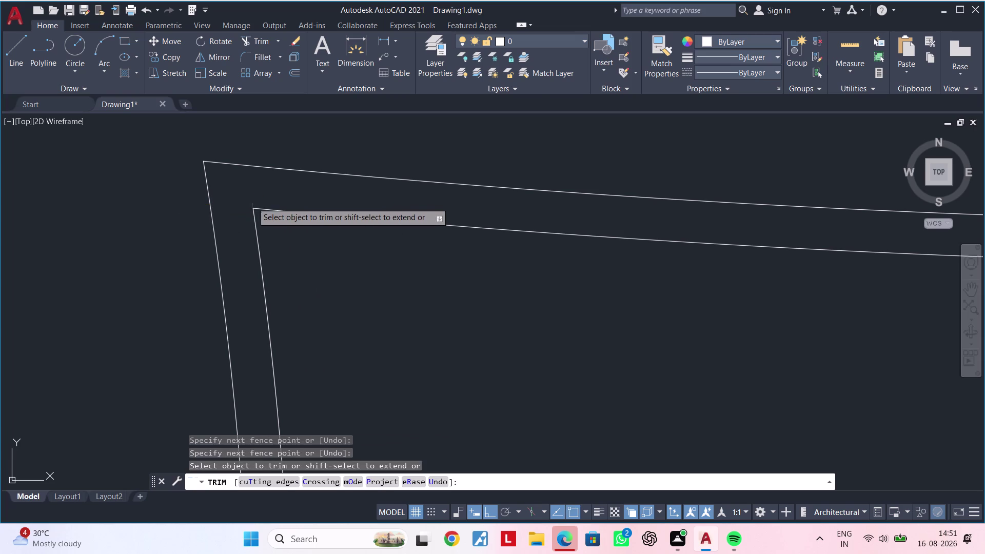
scroll(down, 3)
middle_drag(420, 254, 339, 261)
key(Escape)
scroll(down, 3)
middle_drag(404, 298, 371, 258)
key(Escape)
key(Escape)
key(Escape)
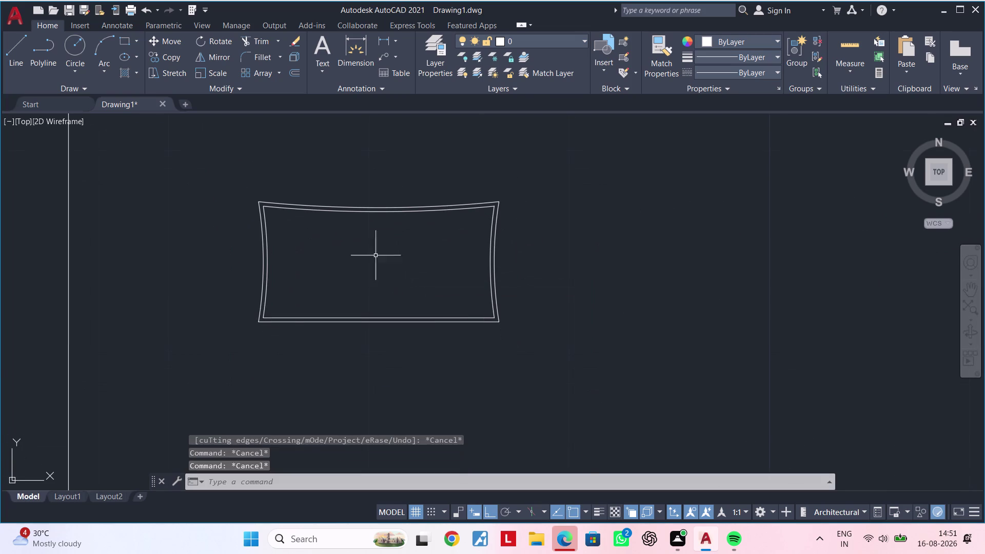
key(Escape)
drag(392, 199, 387, 218)
click(375, 230)
key(Escape)
key(Escape)
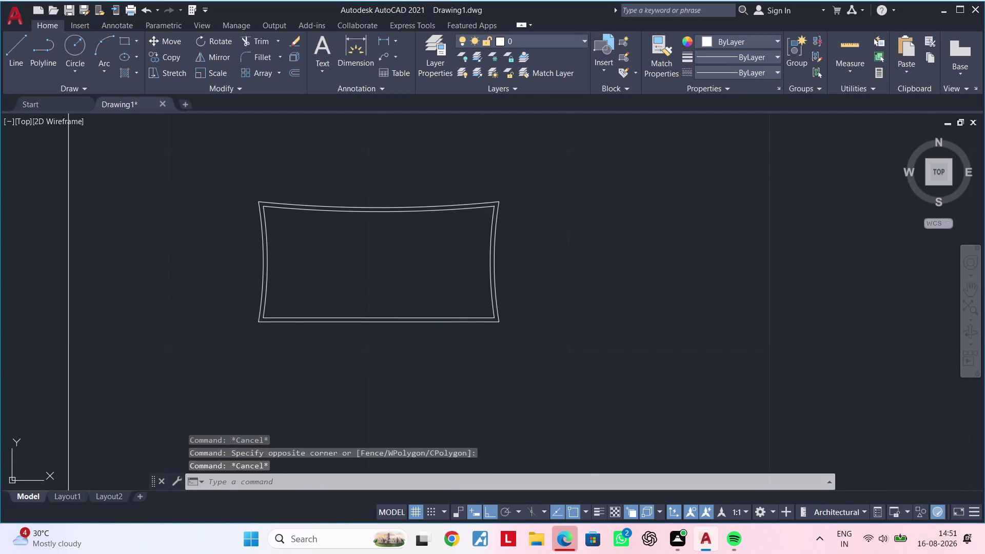
text(tr)
key(space)
click(383, 307)
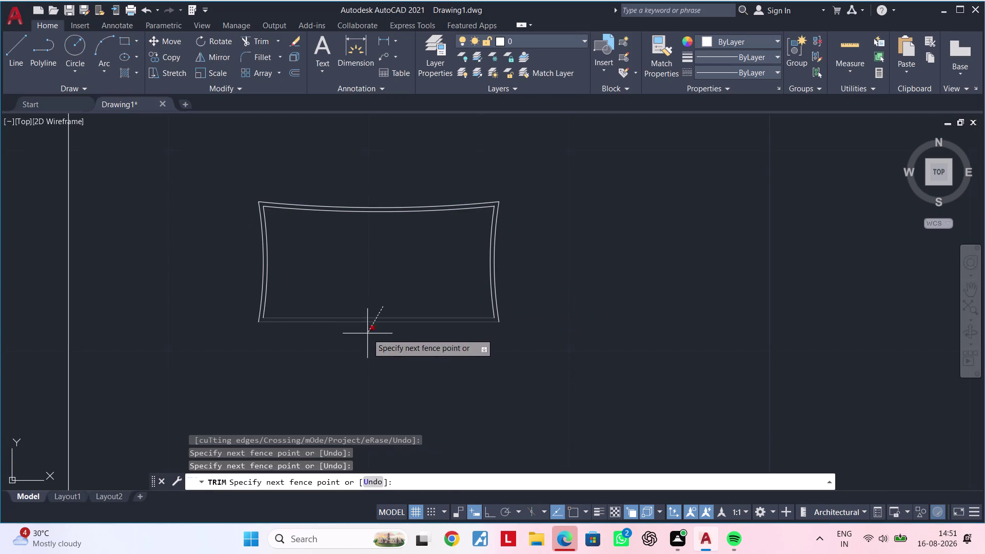
click(367, 333)
key(Escape)
click(394, 193)
click(370, 240)
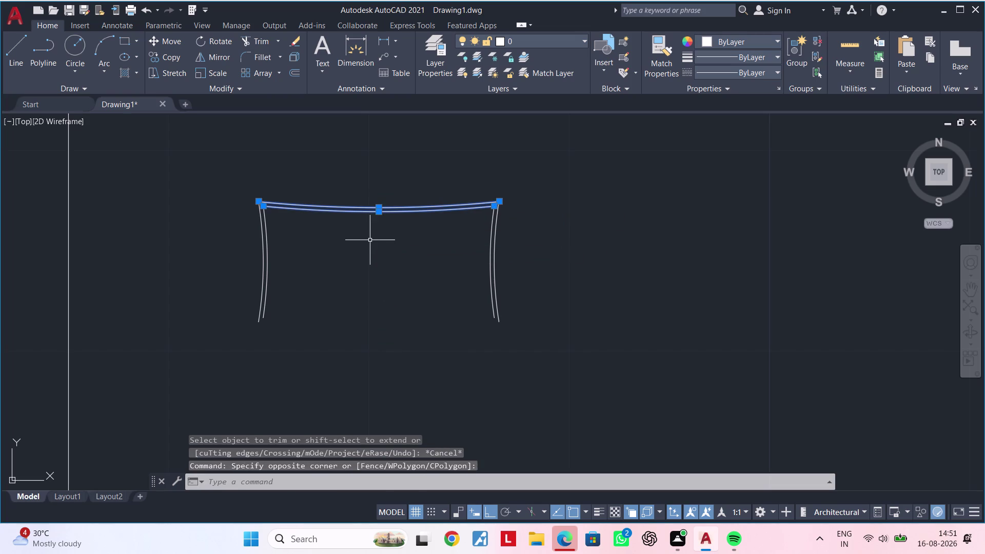
text(mi)
key(space)
click(262, 261)
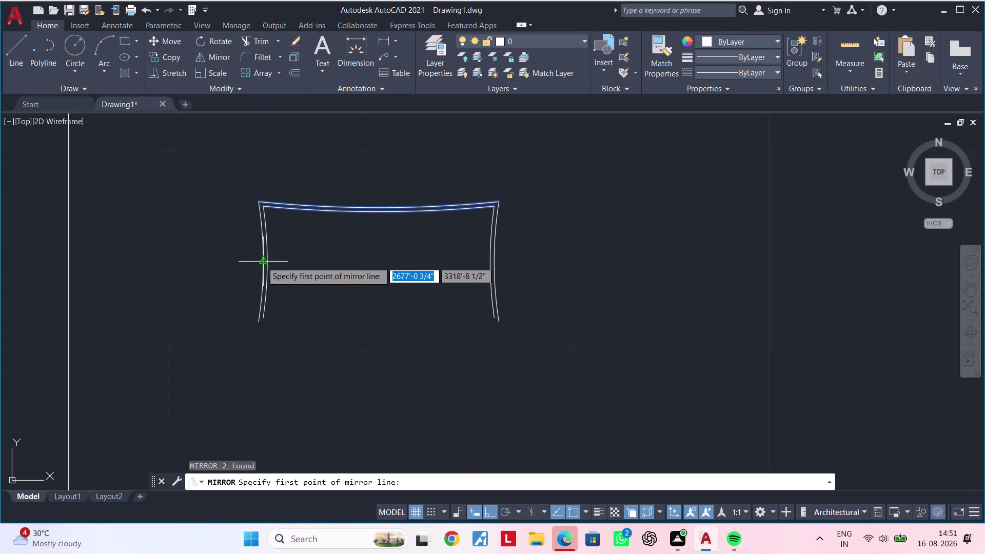
click(487, 261)
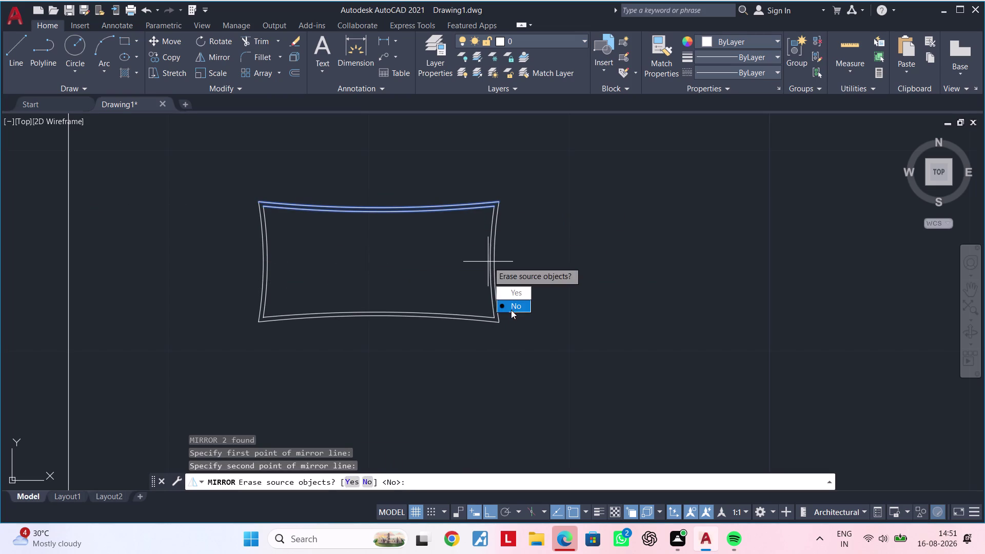
drag(511, 309, 488, 262)
key(Escape)
scroll(down, 3)
middle_drag(416, 286, 366, 285)
key(Escape)
key(Escape)
key(Escape)
key(Escape)
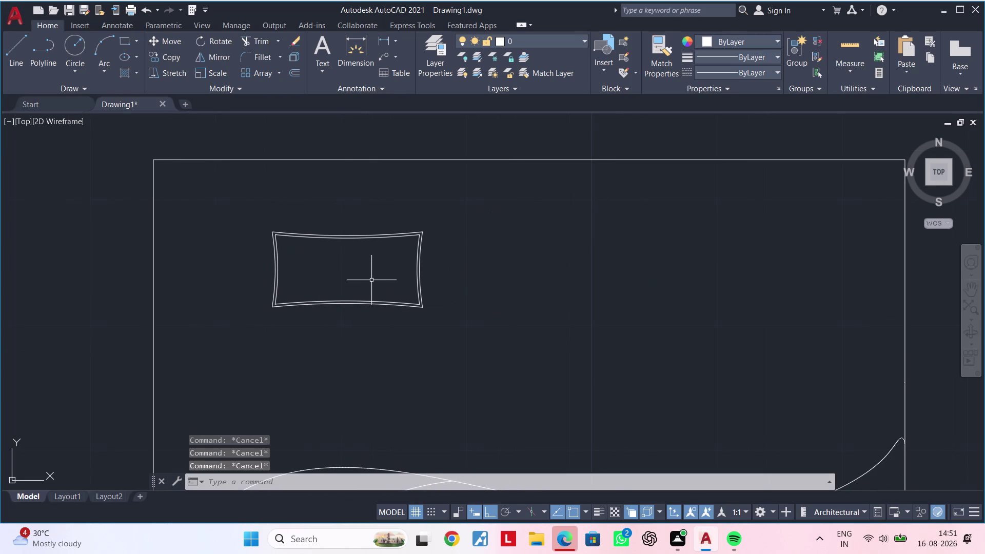
key(Escape)
key(Escape)
scroll(up, 3)
key(Escape)
middle_drag(288, 250, 289, 250)
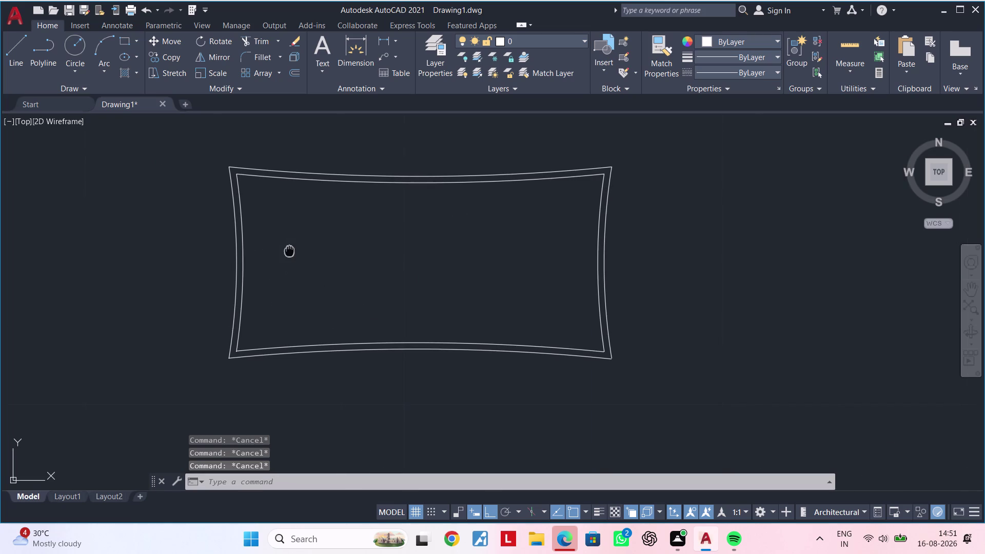
middle_drag(289, 250, 326, 250)
key(Escape)
Draw a three-point arc across the bed's top-left inner corner.
key(Escape)
click(103, 40)
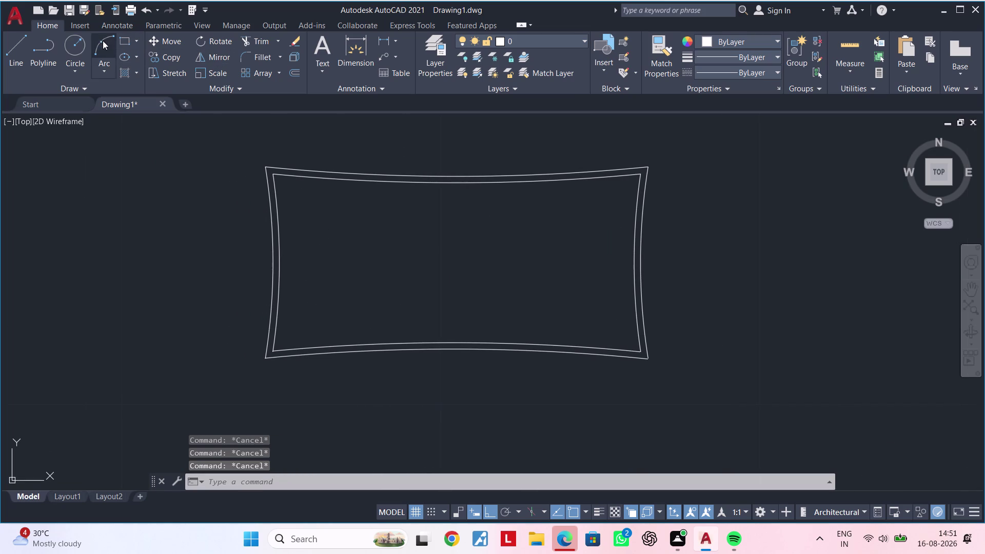
click(280, 226)
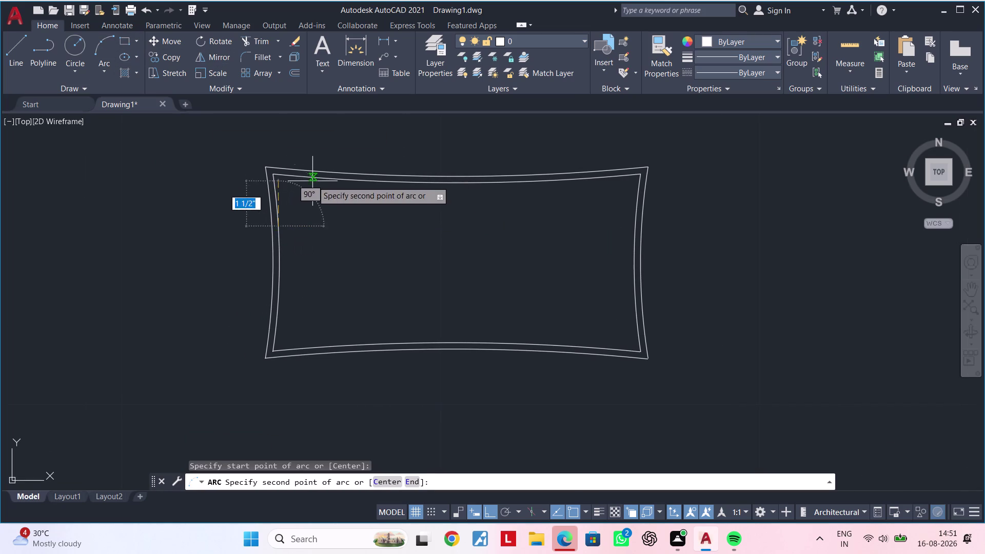
double_click(312, 180)
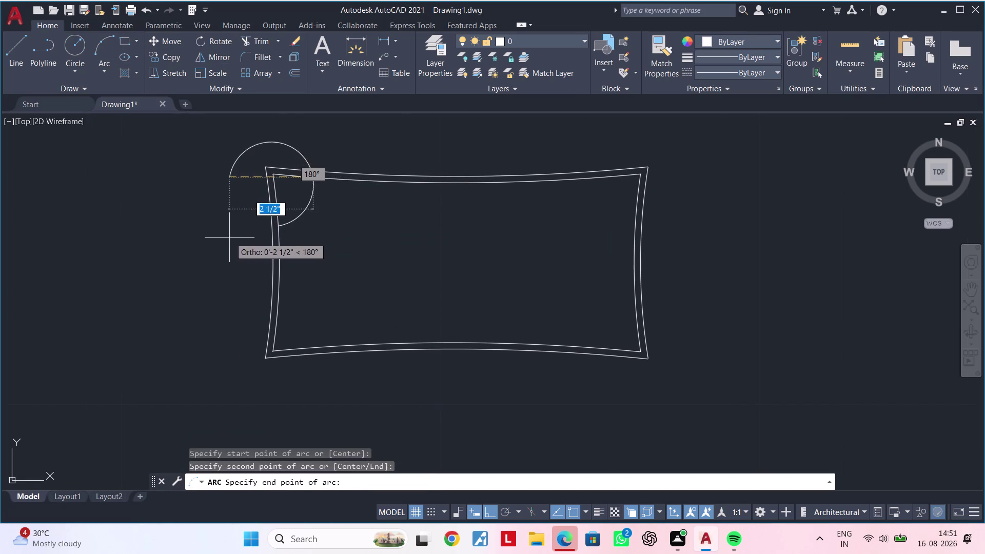
click(217, 213)
key(Escape)
key(Escape)
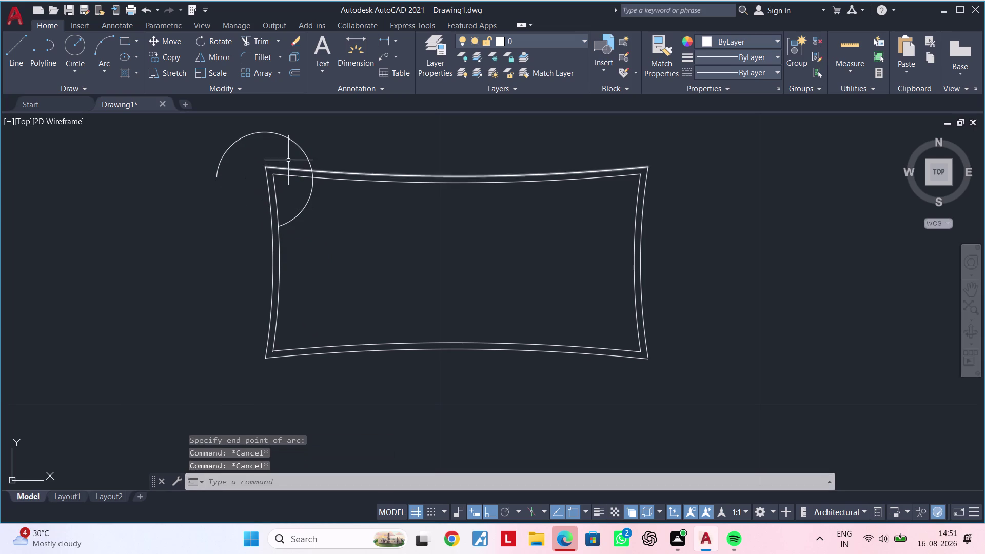
Trim away the arc portions lying outside the inner border.
key(t)
key(r)
key(space)
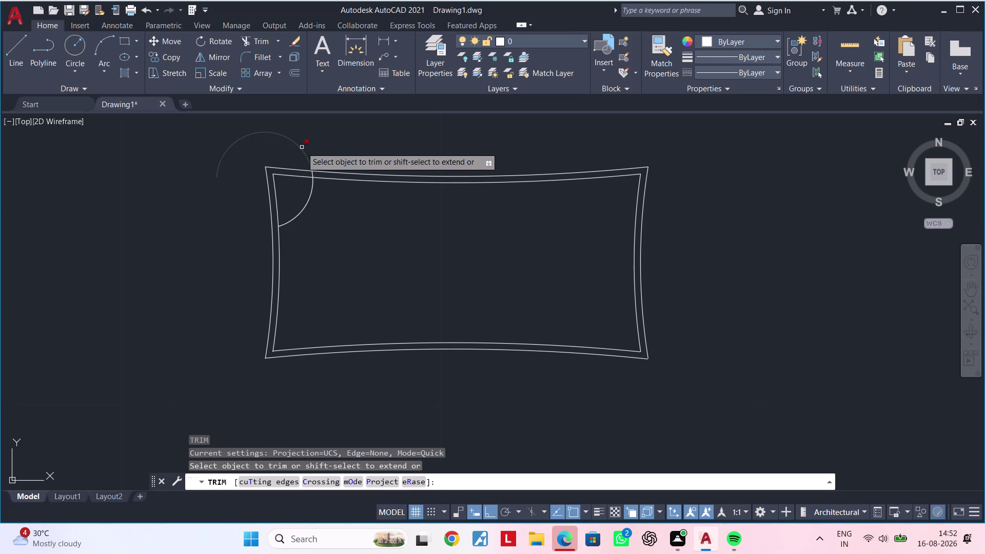
click(302, 147)
scroll(up, 3)
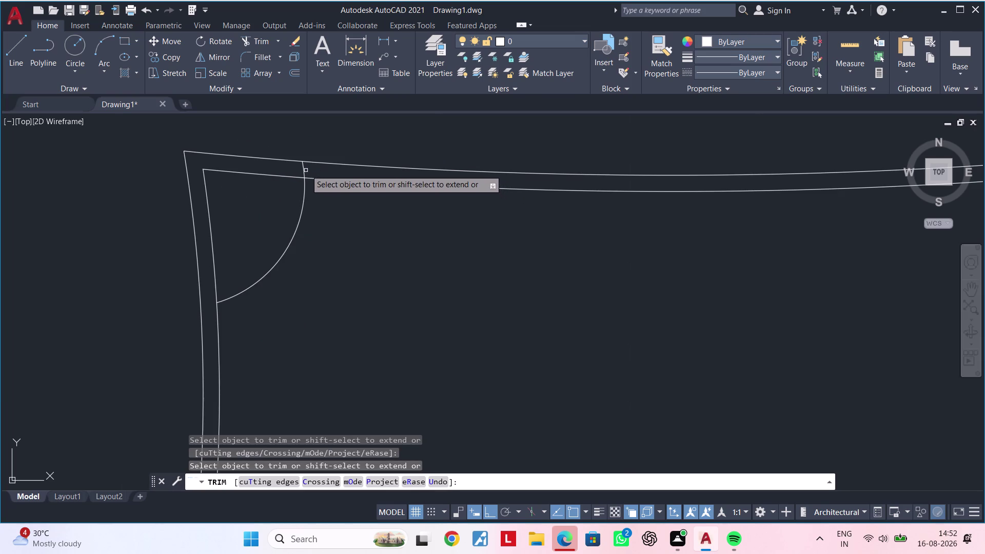
click(302, 168)
key(Escape)
scroll(down, 3)
middle_drag(343, 242, 338, 216)
key(Escape)
key(Escape)
key(Escape)
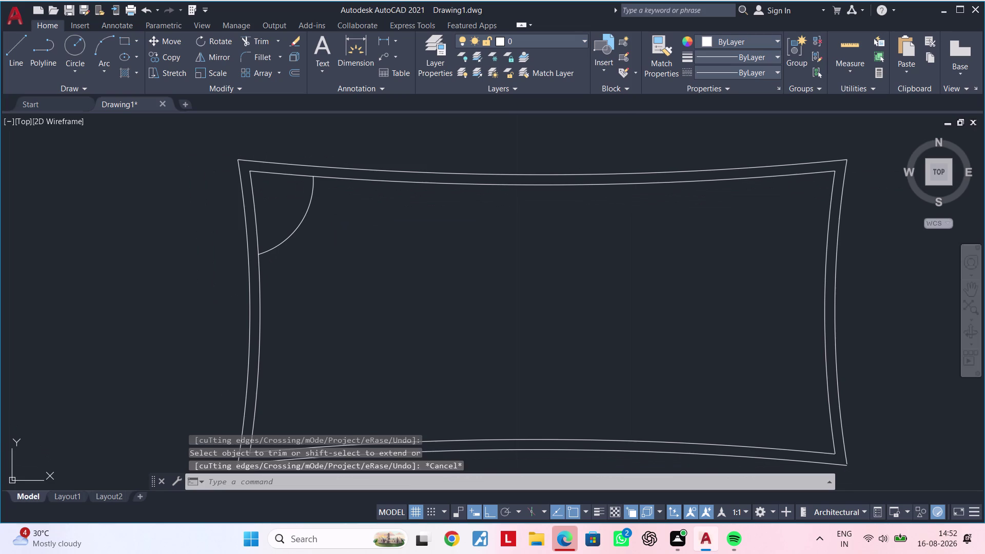
Offset the corner arc 1" outward to make a larger arc.
text(of)
key(space)
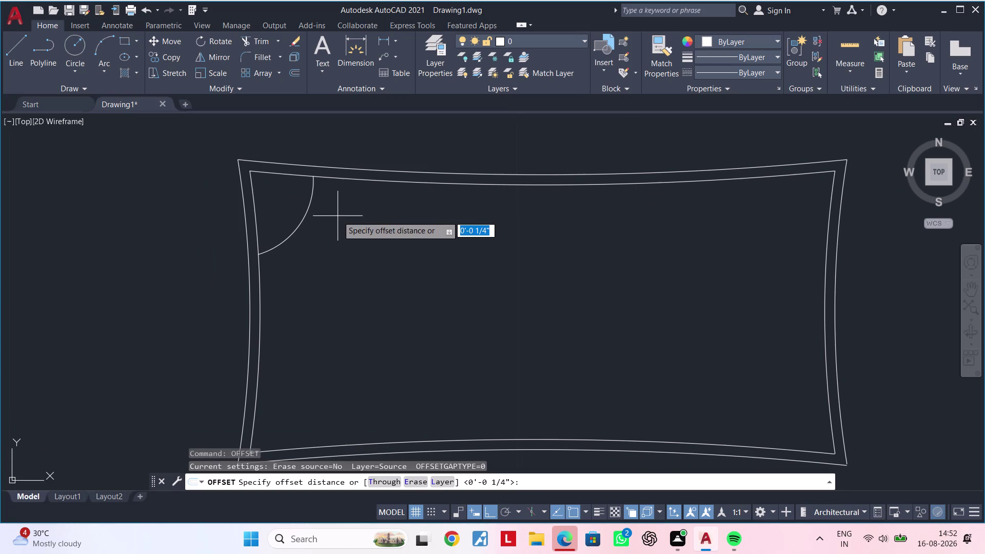
text(1")
key(Return)
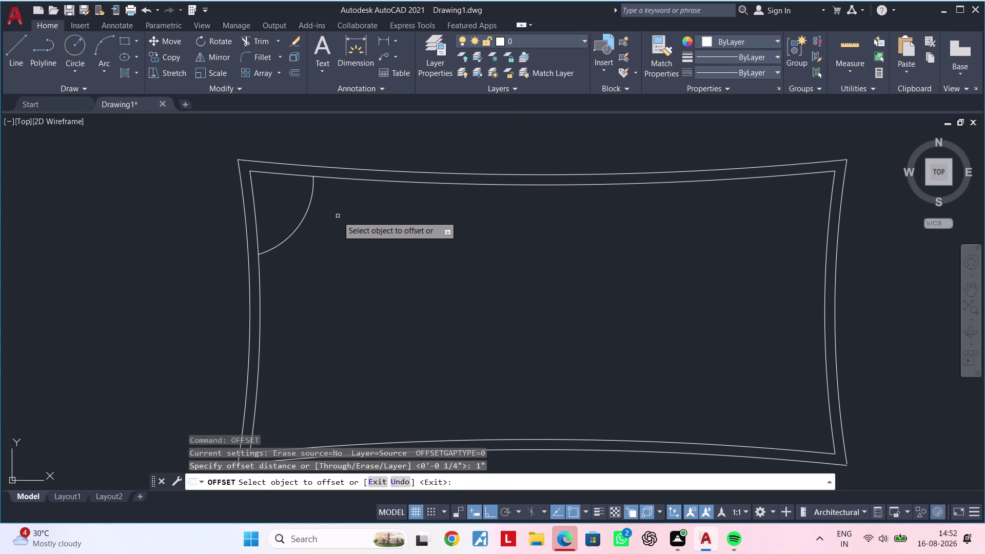
click(303, 218)
click(339, 264)
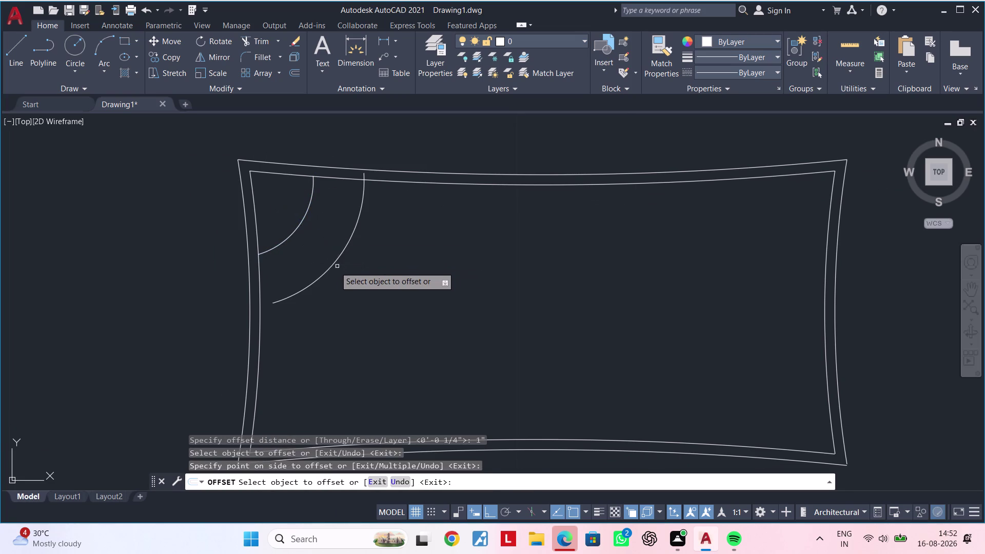
click(331, 265)
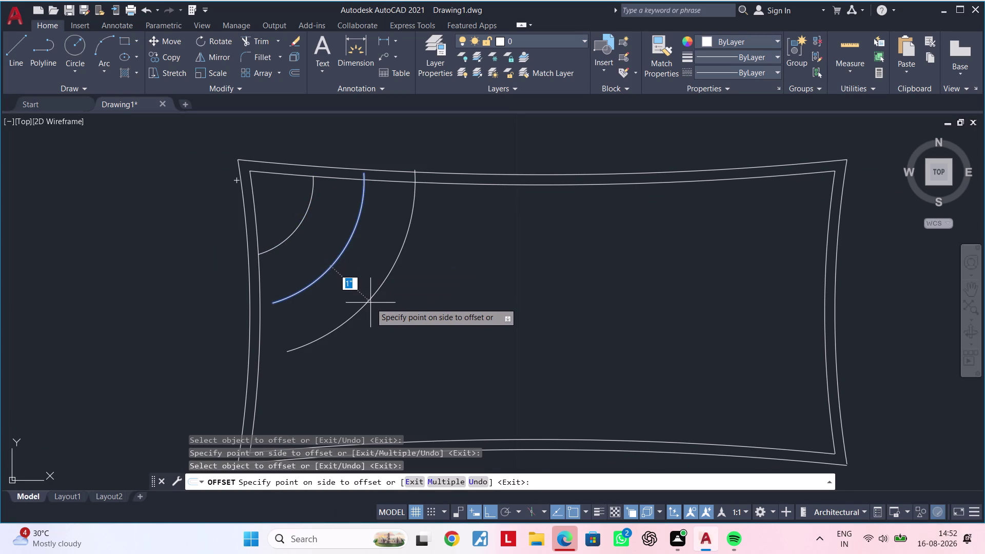
key(Escape)
key(Escape)
key(Escape)
key(Escape)
key(Escape)
key(Escape)
key(Escape)
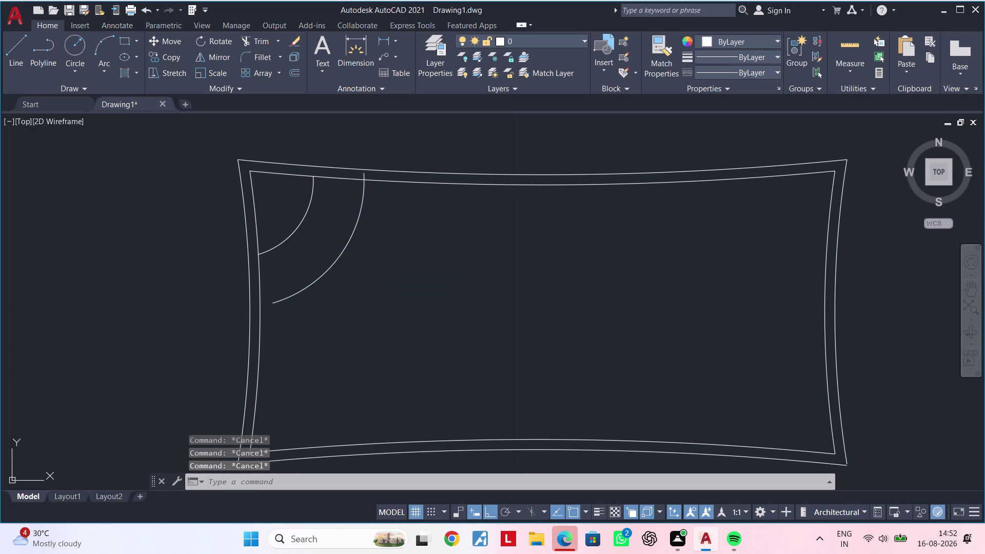
key(Escape)
middle_drag(334, 285, 313, 285)
key(Escape)
key(Escape)
Try a 0.05" offset on the larger arc, then cancel it.
text(of)
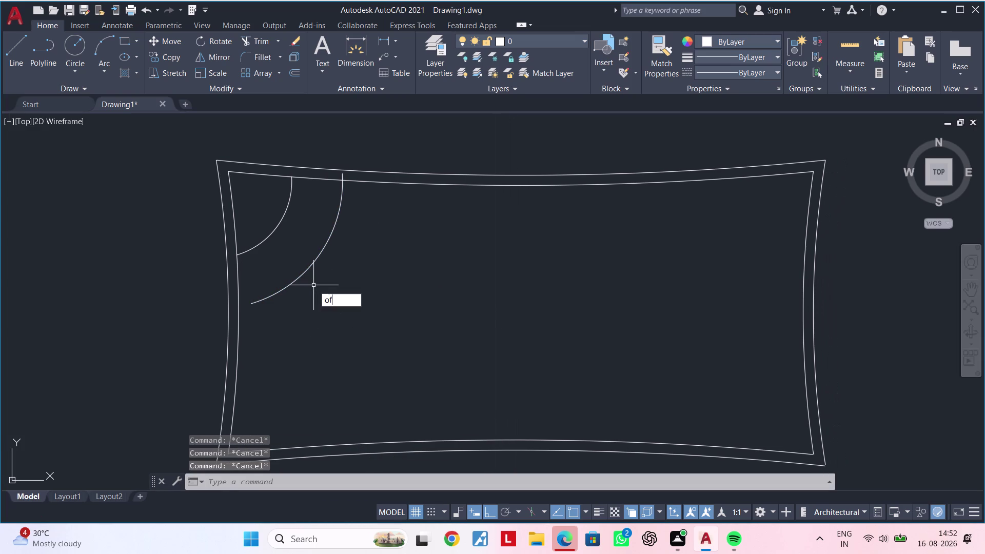
key(space)
text(0.05)
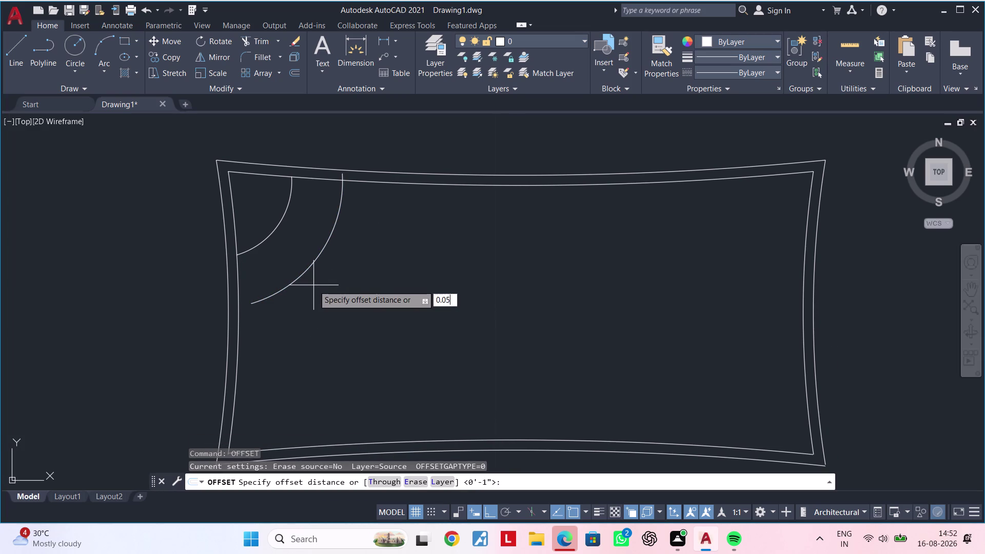
text(")
key(Return)
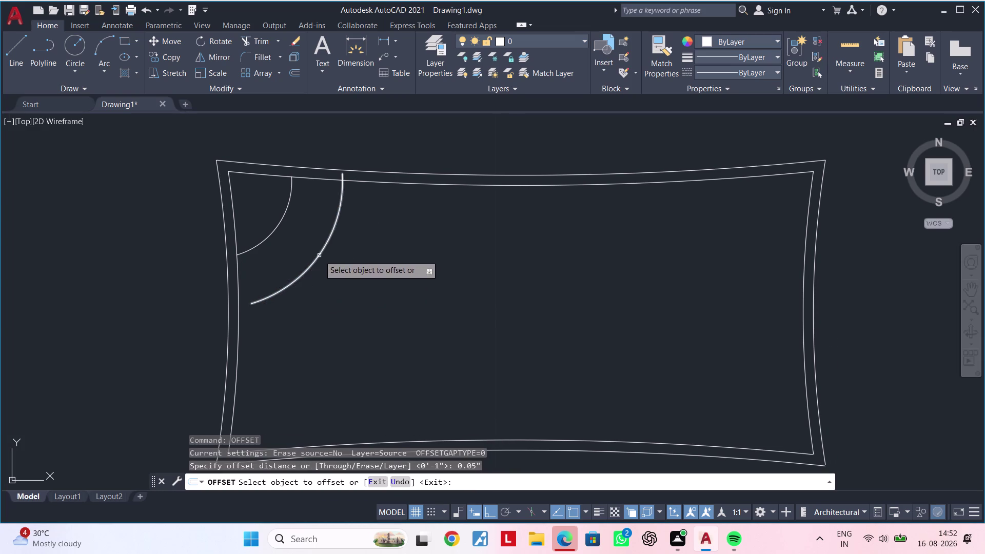
click(319, 256)
key(Escape)
key(Escape)
key(Escape)
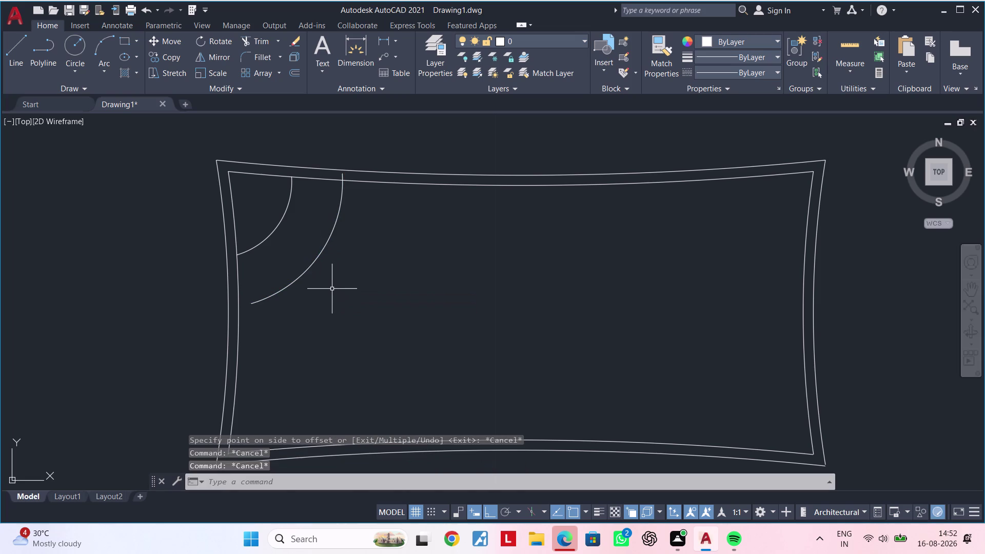
Offset the larger arc 0.5" outward to form the double-lined band.
text(of)
key(space)
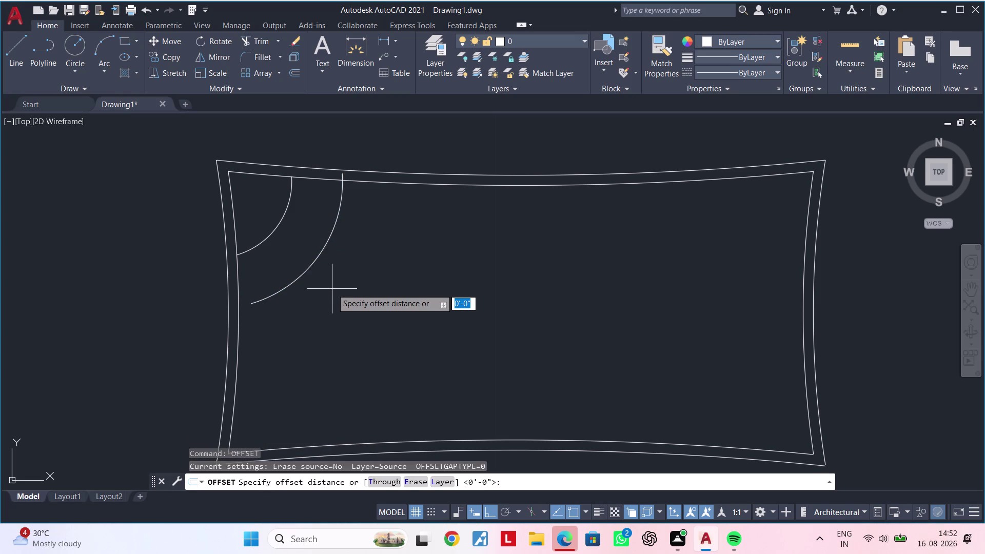
text(0.5")
key(Return)
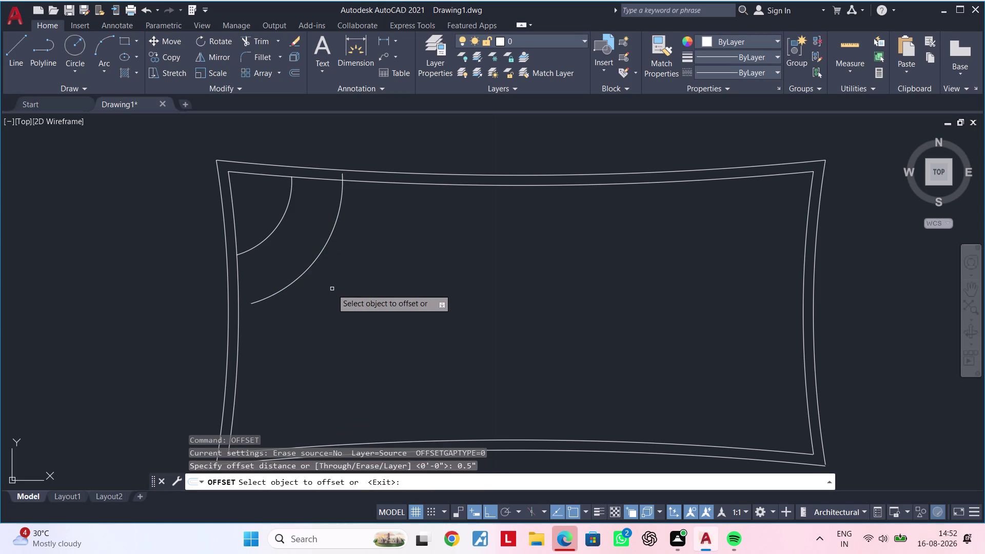
click(308, 265)
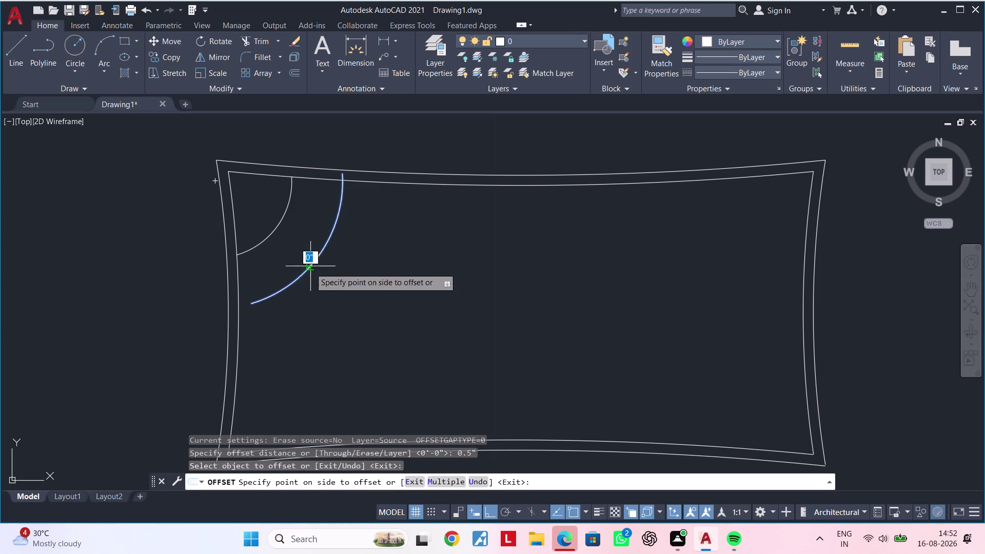
click(326, 296)
key(Escape)
key(Escape)
key(Escape)
key(t)
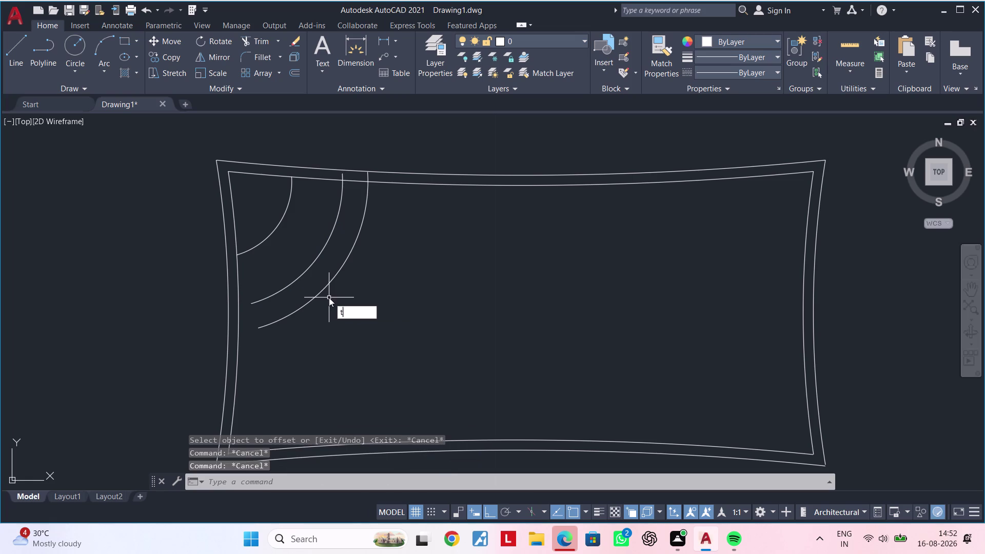
key(Escape)
Extend both ends of the new arc to the border.
text(ex)
key(space)
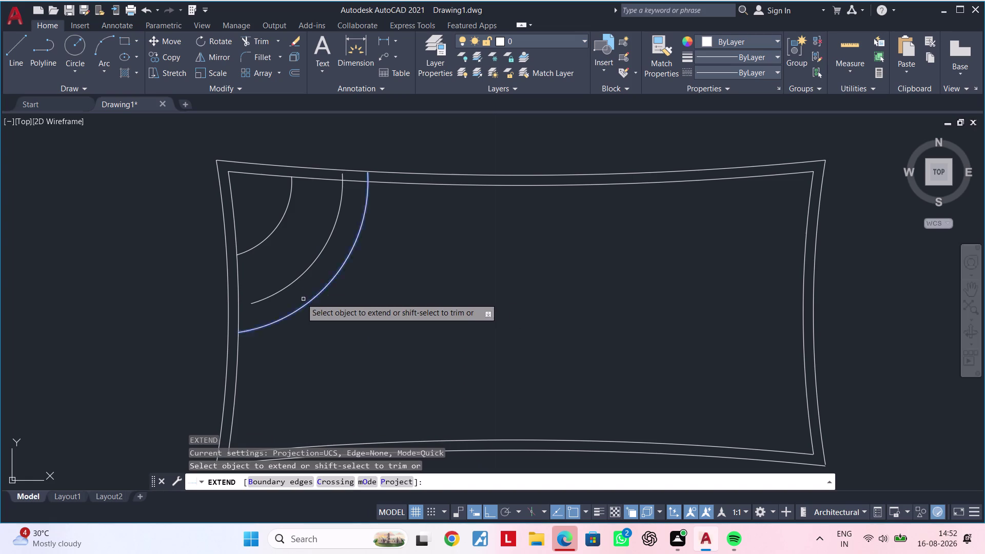
click(272, 295)
click(284, 317)
key(Escape)
key(Escape)
key(Escape)
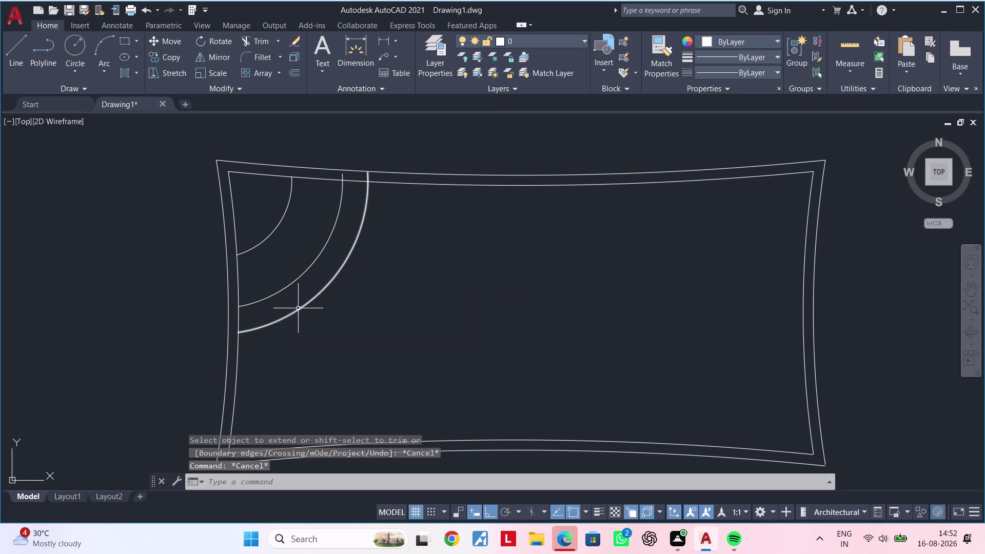
Trim the arc overshoots beyond the top border.
text(tr)
key(space)
scroll(up, 3)
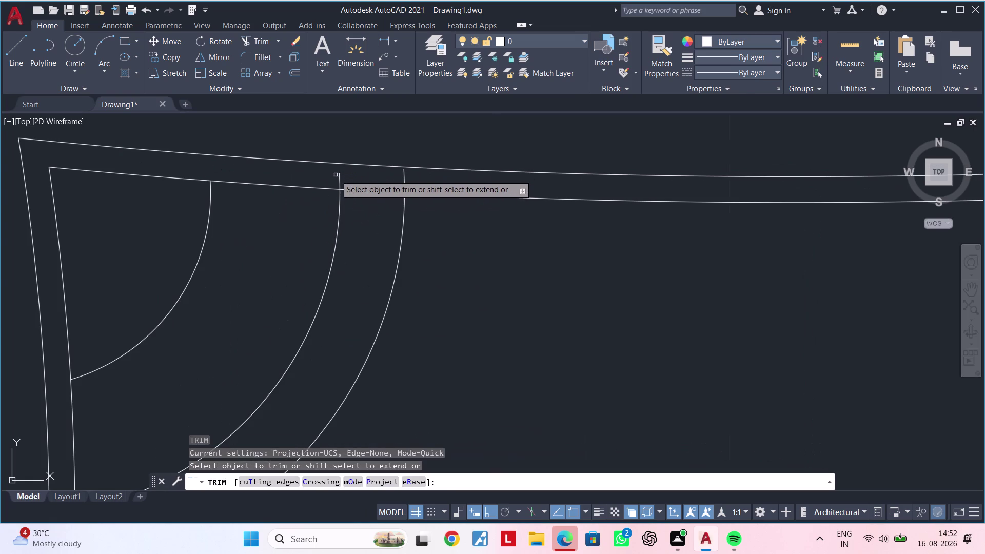
click(337, 180)
click(410, 180)
scroll(down, 3)
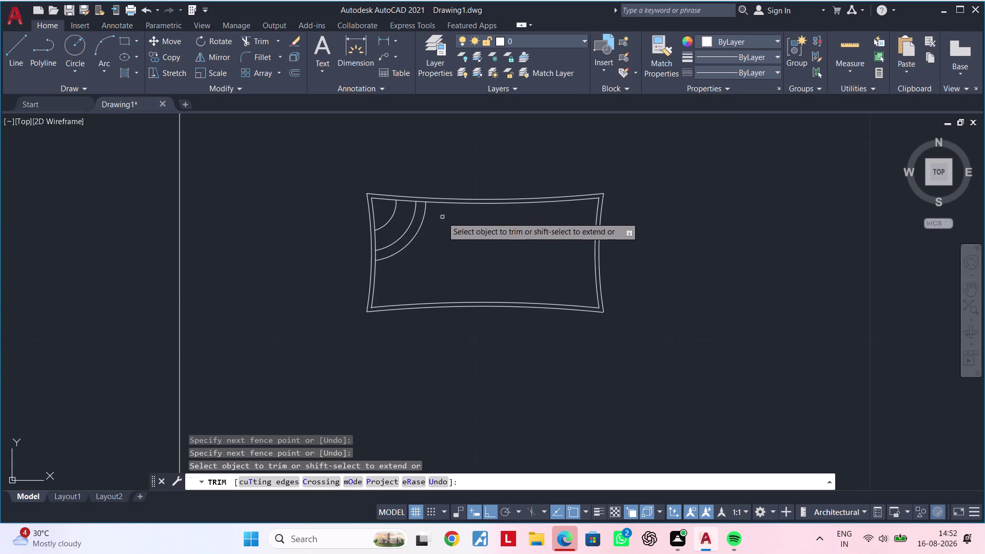
middle_drag(445, 263, 325, 279)
key(Escape)
key(Escape)
key(Escape)
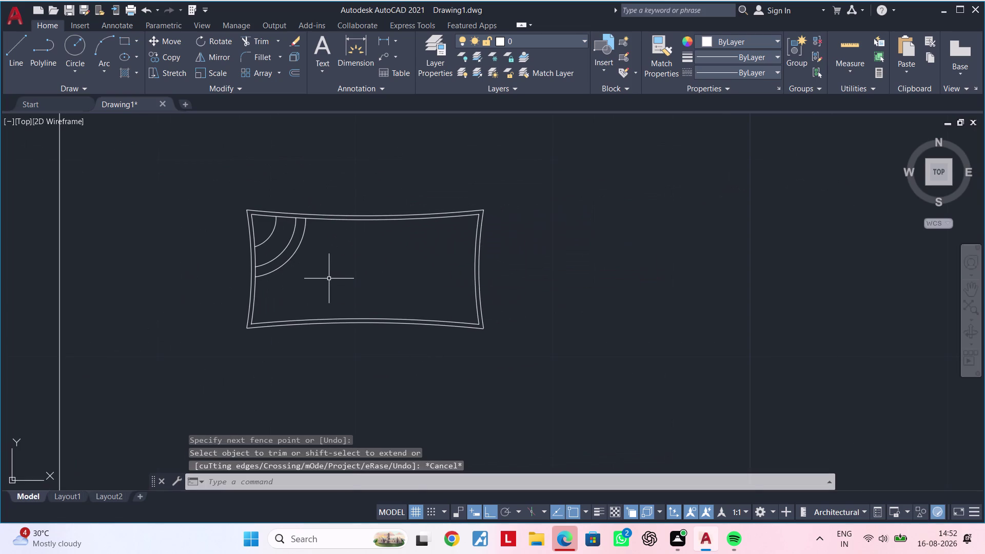
key(Escape)
key(Escape)
key(Escape)
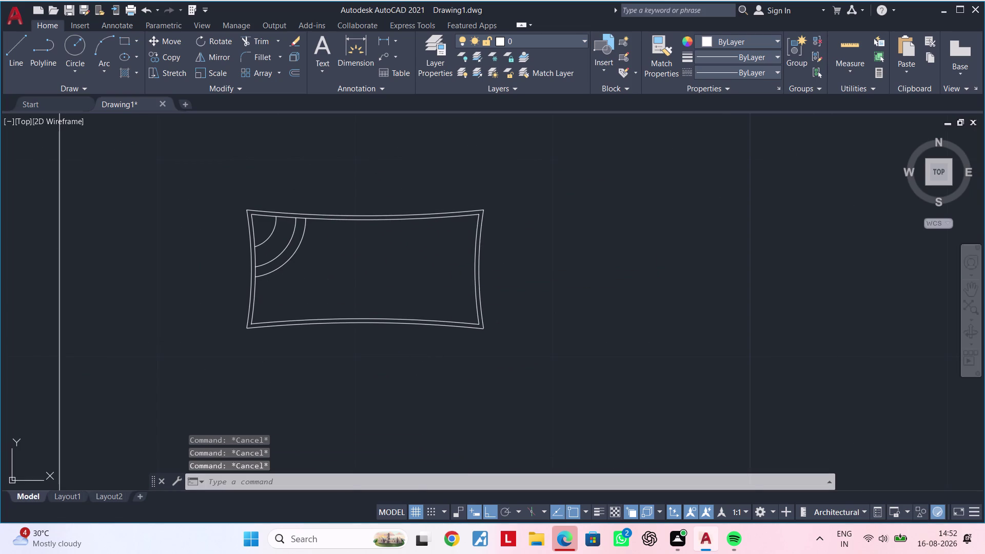
key(Escape)
Begin a selection window around the bed's right end.
middle_drag(377, 291, 300, 275)
key(Escape)
key(Escape)
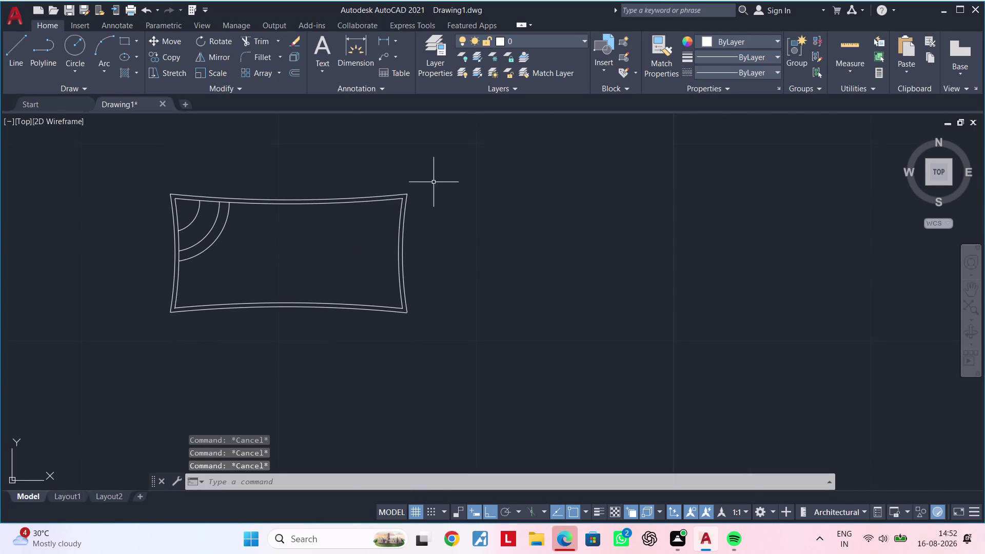
click(454, 162)
Stretch the selected right end about 2¾ inches inward, shortening the pillow.
click(352, 339)
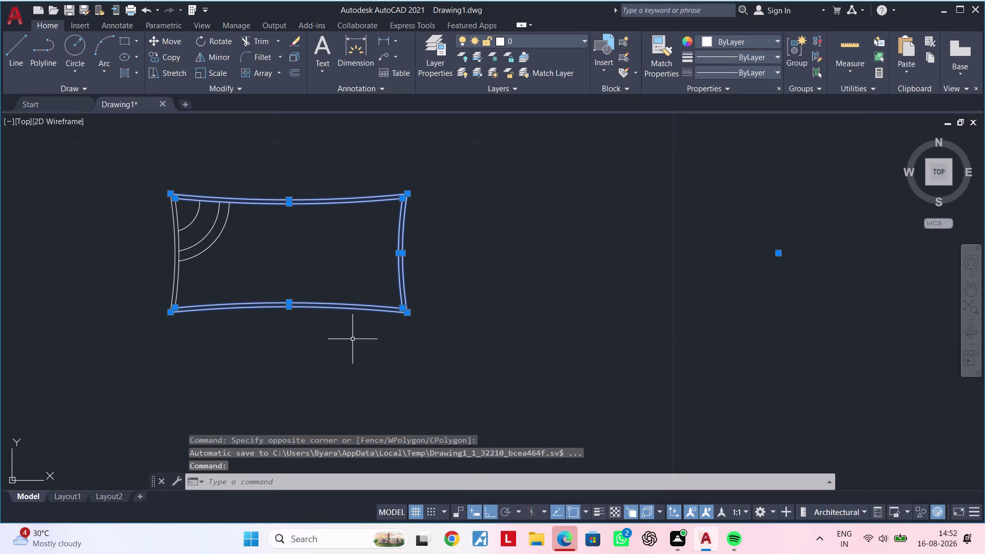
text(s)
key(space)
click(434, 257)
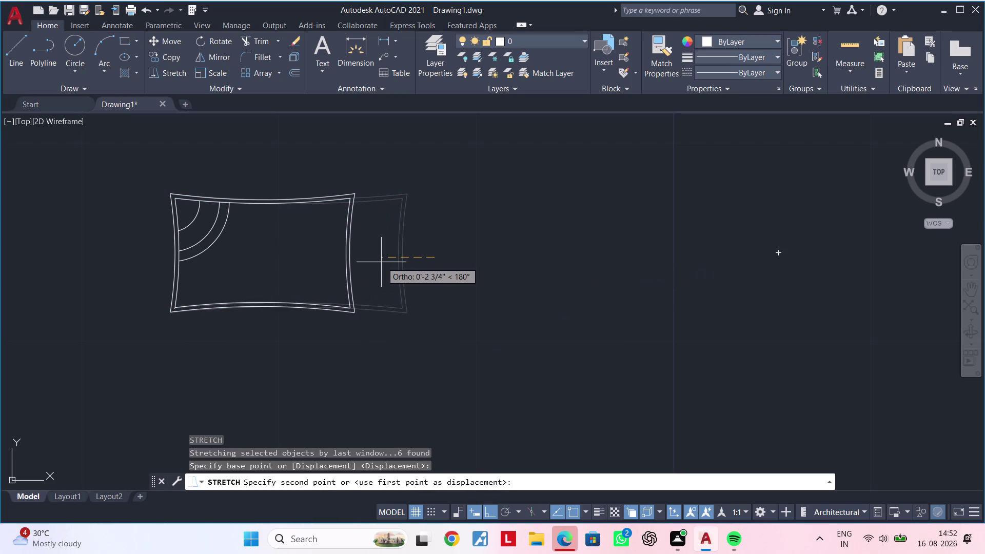
click(392, 261)
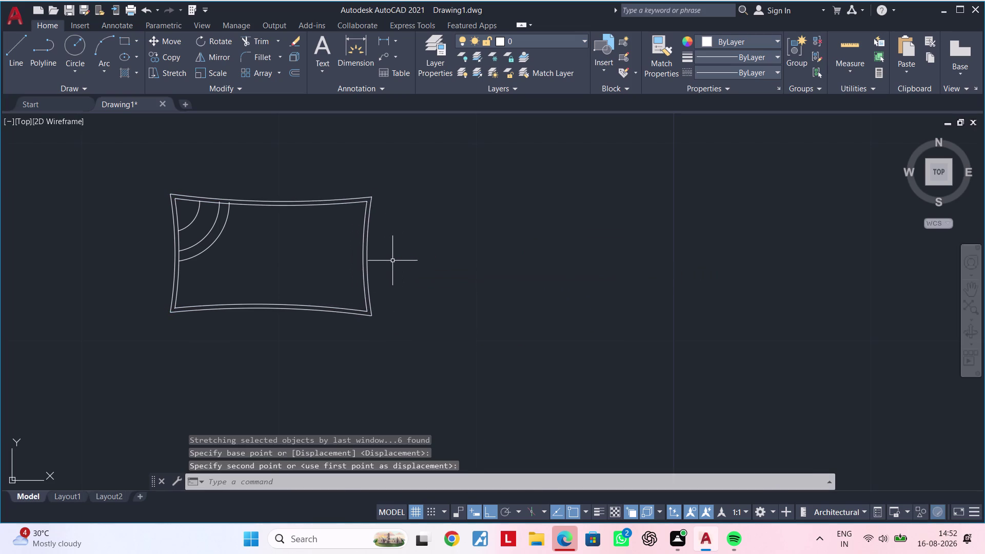
scroll(down, 3)
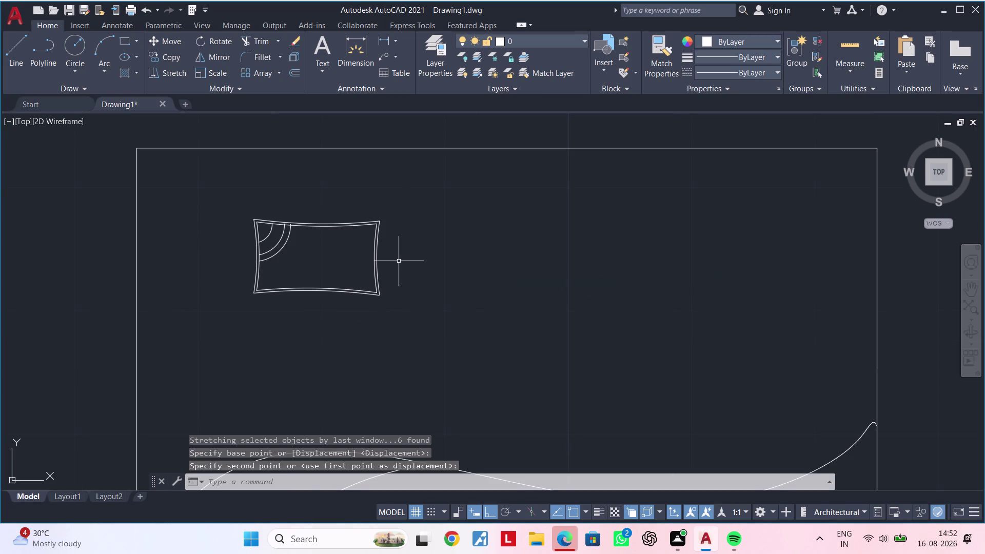
middle_drag(403, 259, 429, 224)
middle_drag(422, 229, 433, 218)
key(Escape)
key(Escape)
Window-select the whole pillow outline with its corner arcs.
middle_drag(363, 274, 348, 310)
key(Escape)
key(Escape)
key(Escape)
key(Escape)
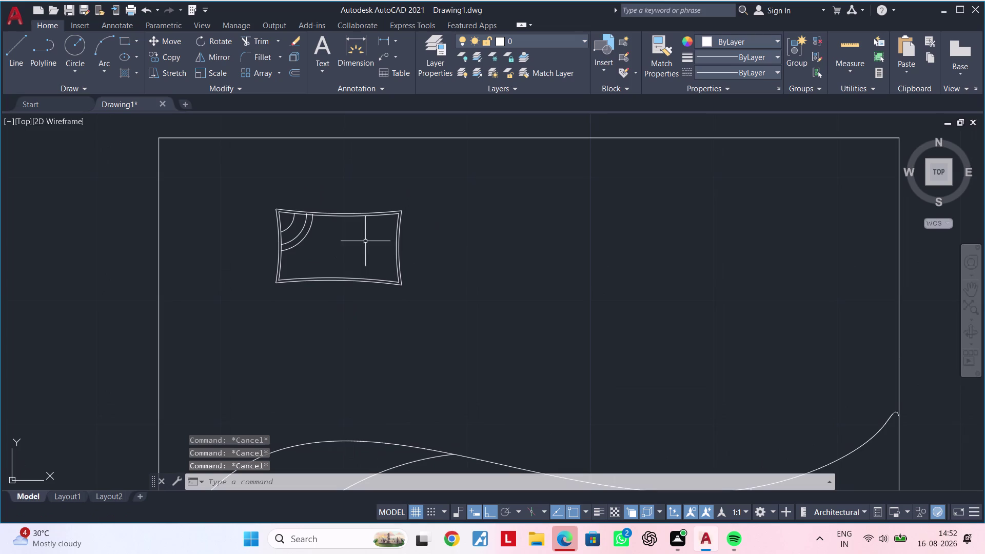
click(435, 191)
click(238, 299)
Copy the pillow from its lower-left corner to the right, level with the first.
text(c)
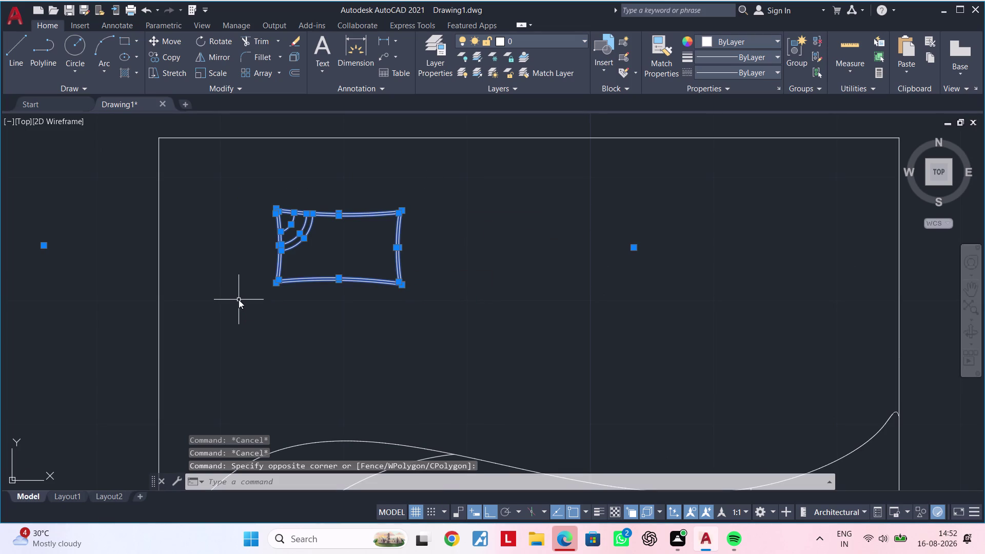
text(o)
key(space)
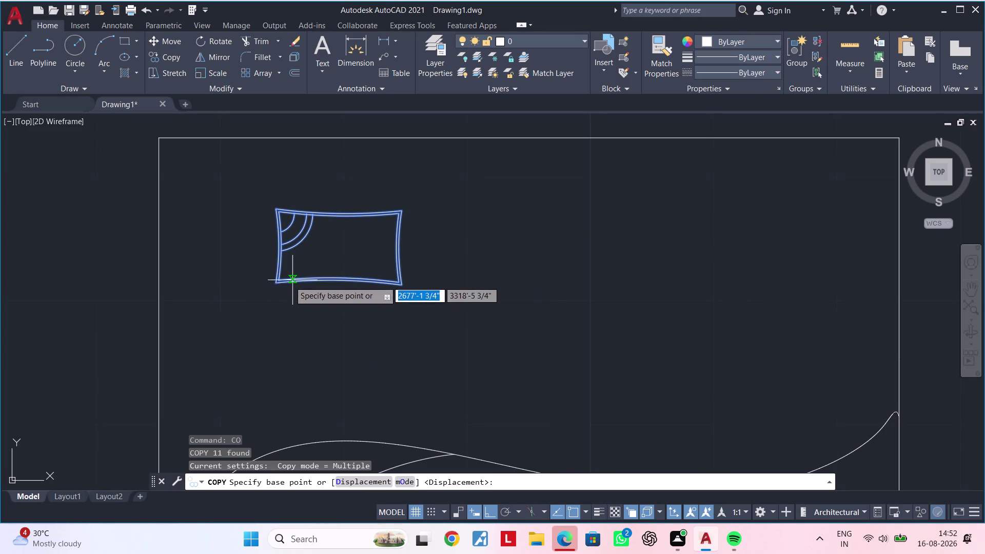
click(273, 285)
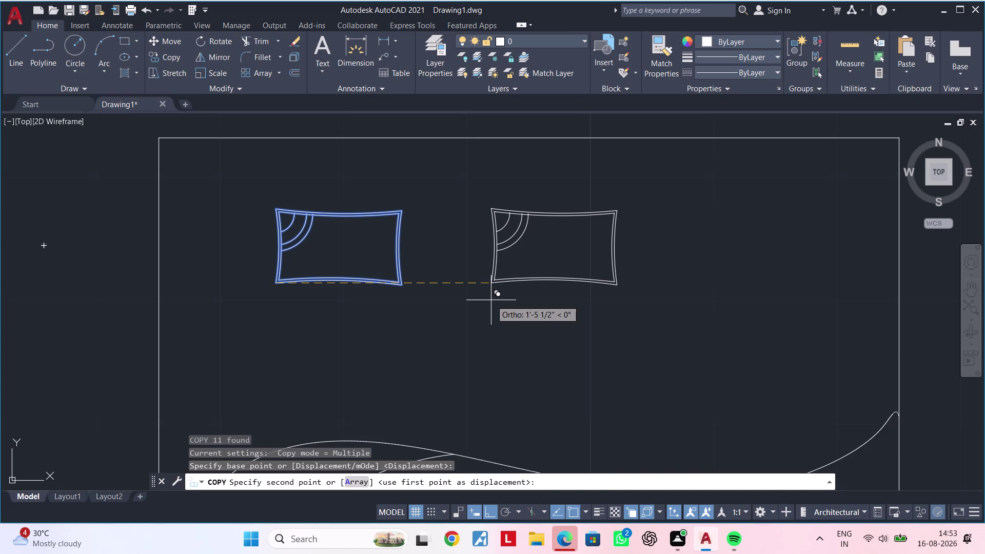
scroll(down, 3)
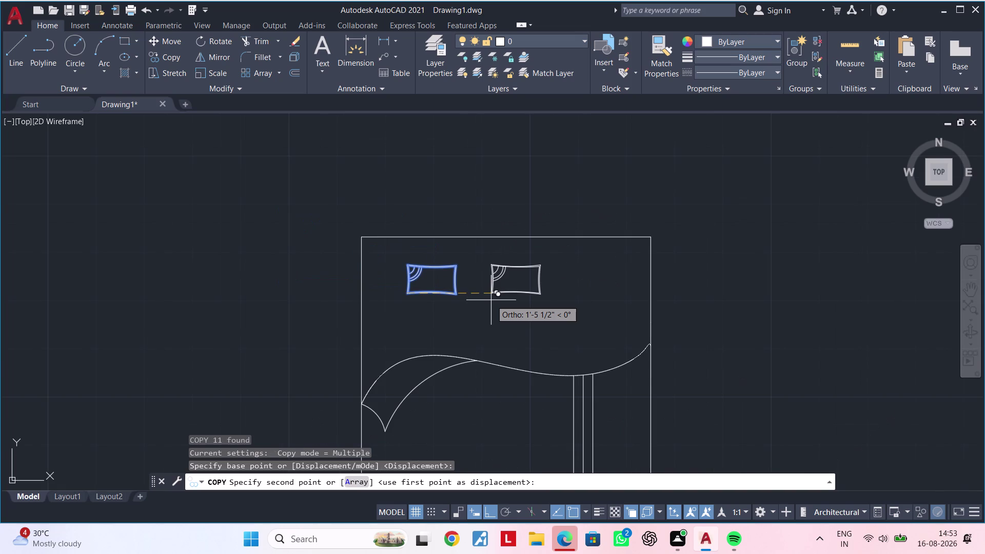
scroll(down, 3)
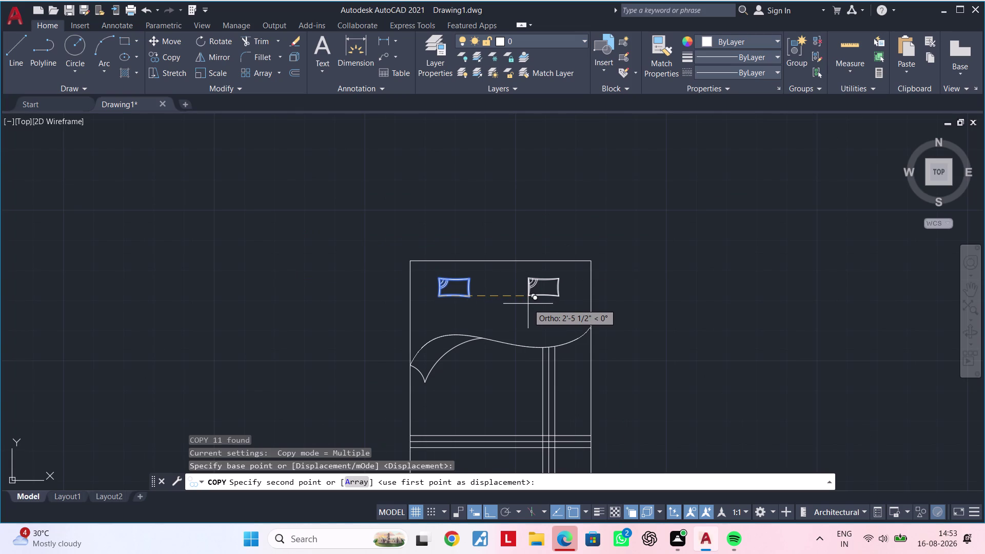
click(528, 304)
key(Escape)
middle_drag(495, 309, 487, 299)
key(Escape)
Select the left pillow and turn off Ortho for diagonal placement.
drag(422, 259, 436, 266)
click(478, 294)
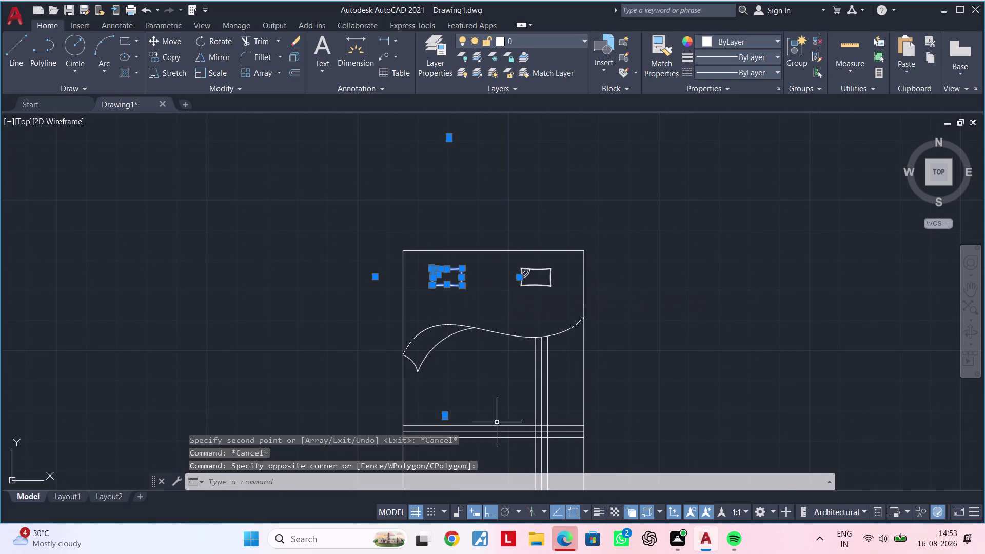
click(497, 511)
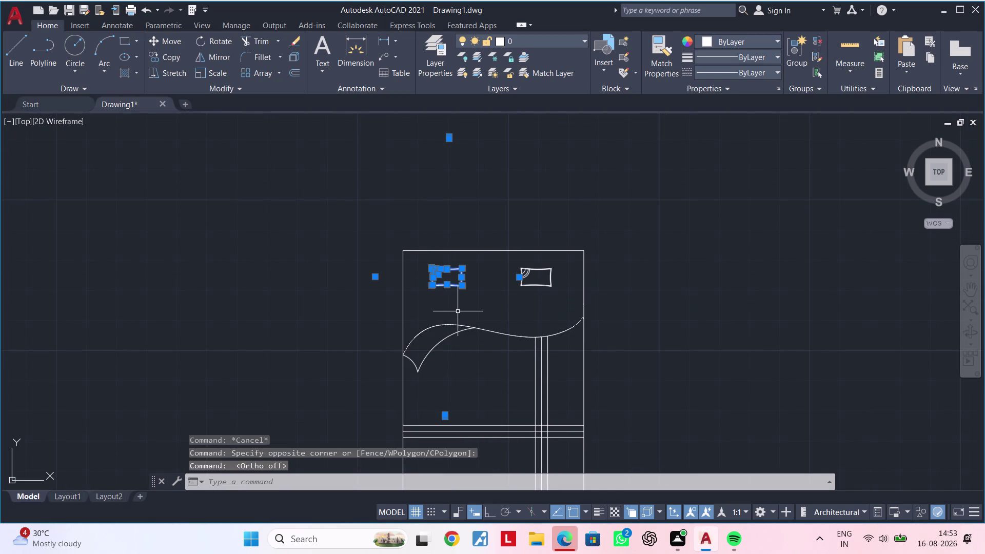
text(ci)
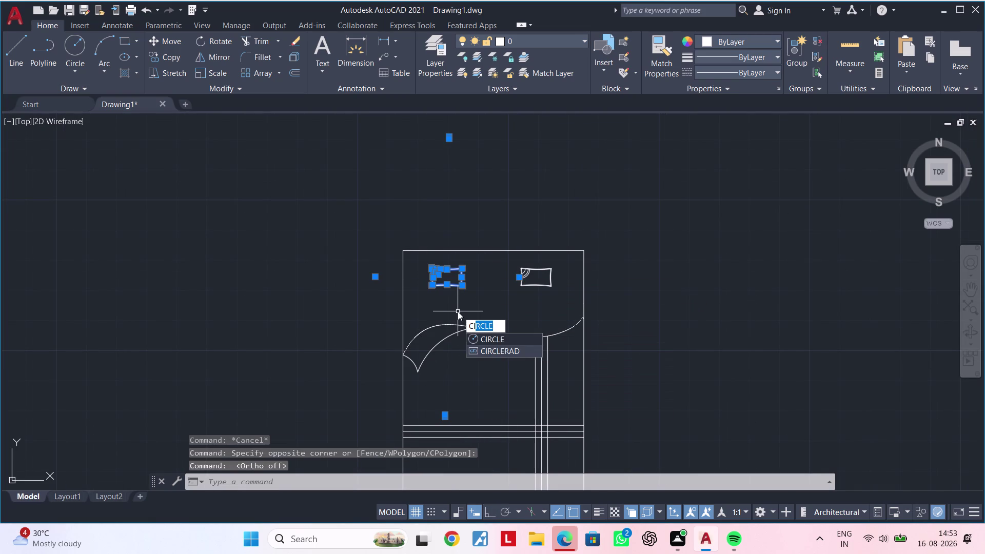
key(BackSpace)
Cancel the mistyped copy command and clear the selection.
text(o)
key(space)
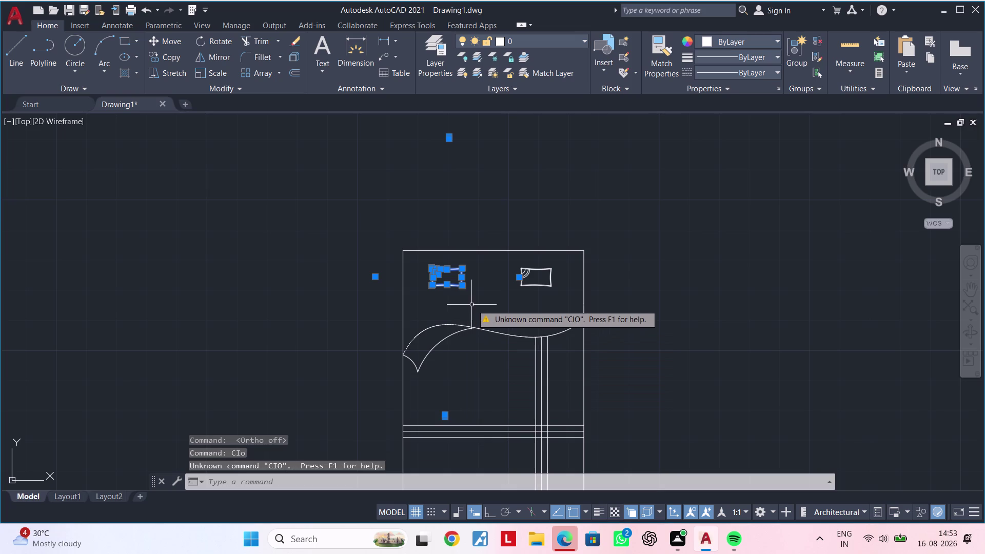
scroll(up, 3)
key(Escape)
key(Escape)
key(Escape)
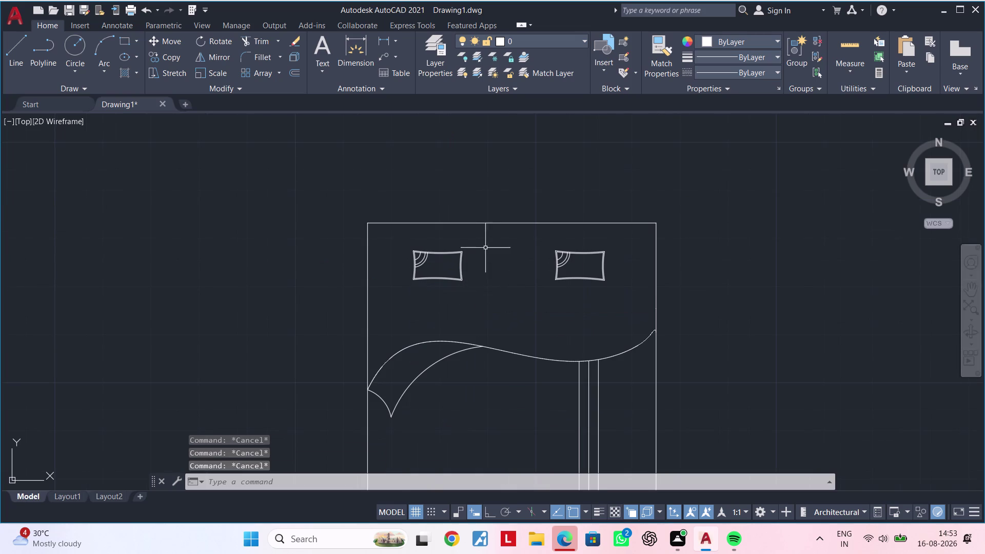
Copy the left pillow slightly down and to the right, overlapping it.
click(486, 244)
click(405, 301)
text(c)
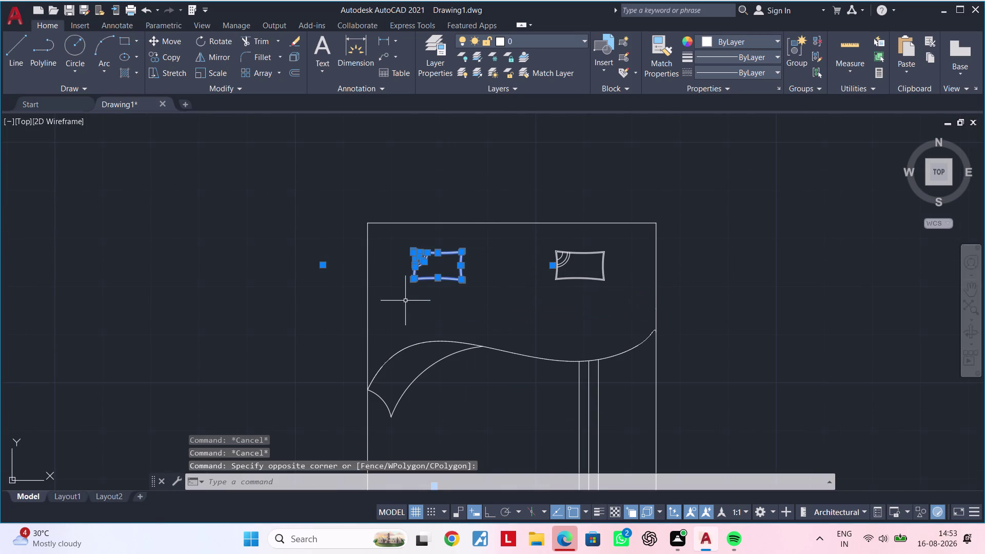
text(o)
key(space)
click(443, 269)
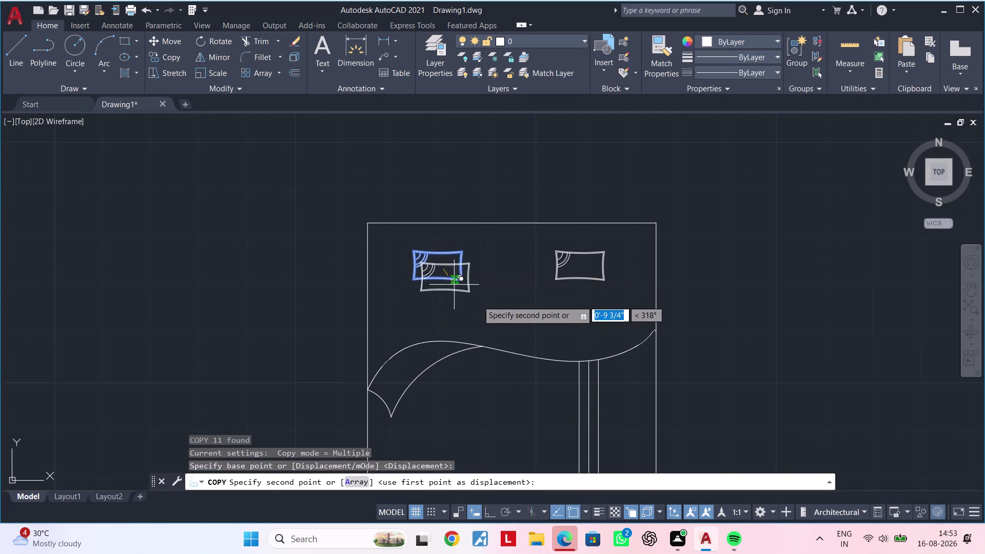
scroll(up, 3)
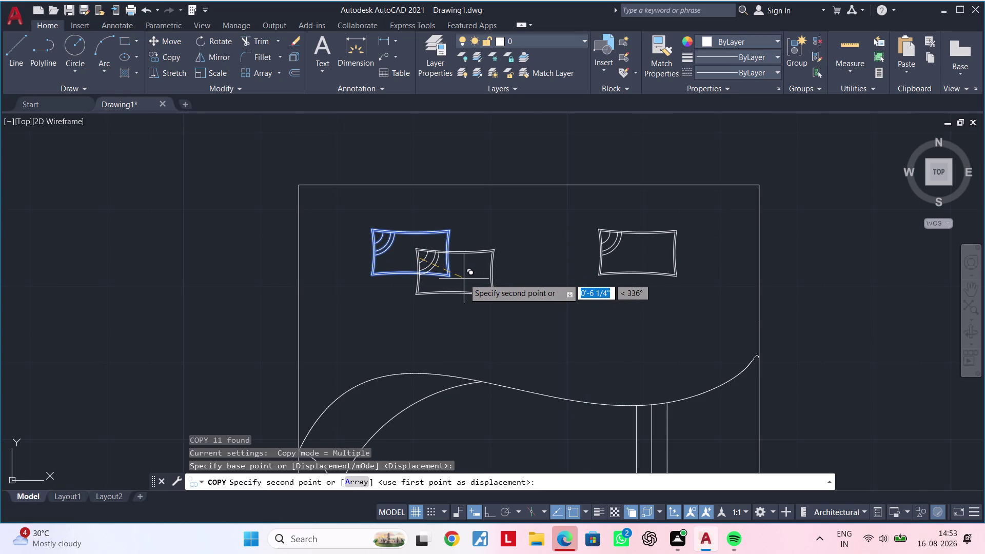
click(463, 279)
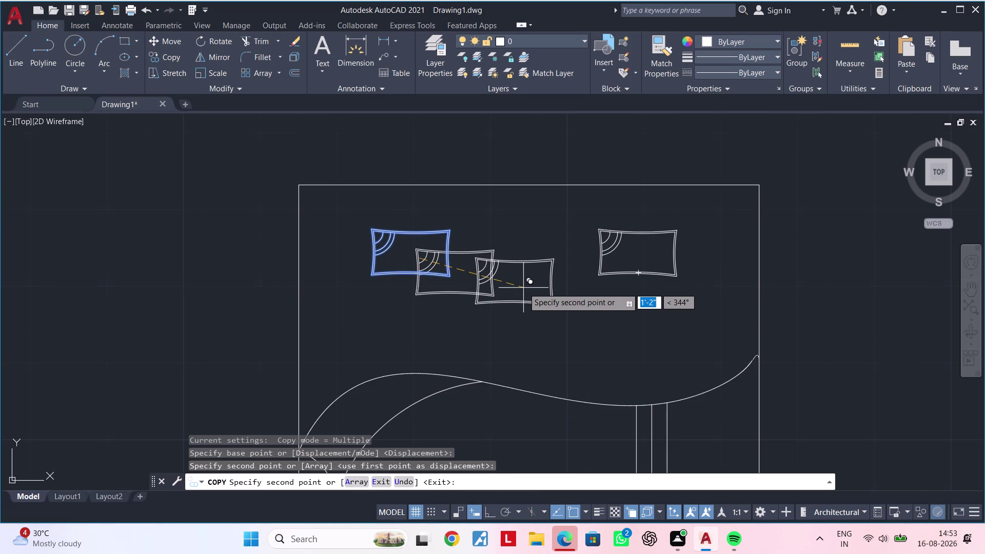
key(Escape)
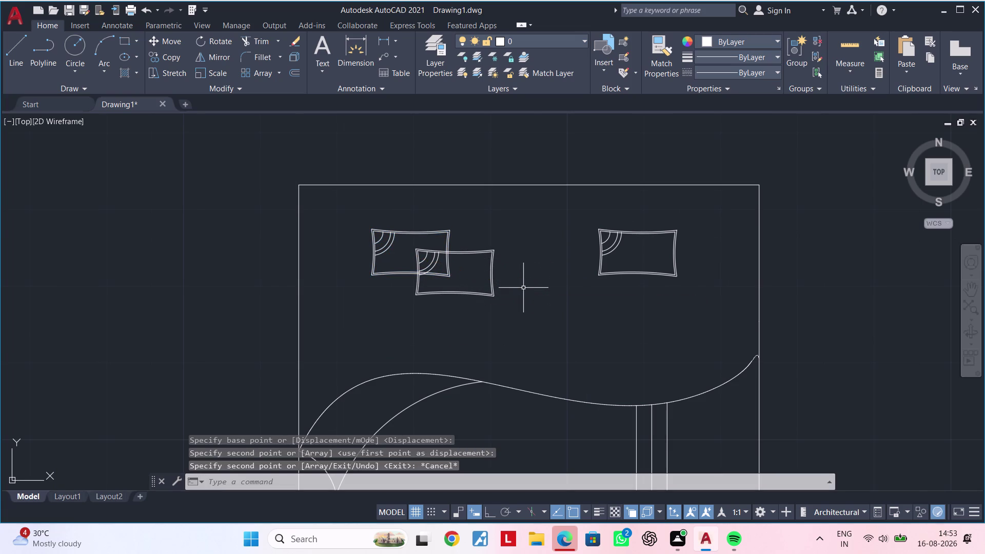
Box-select the right pillow.
middle_drag(549, 294, 485, 297)
key(Escape)
drag(517, 213, 528, 228)
click(628, 301)
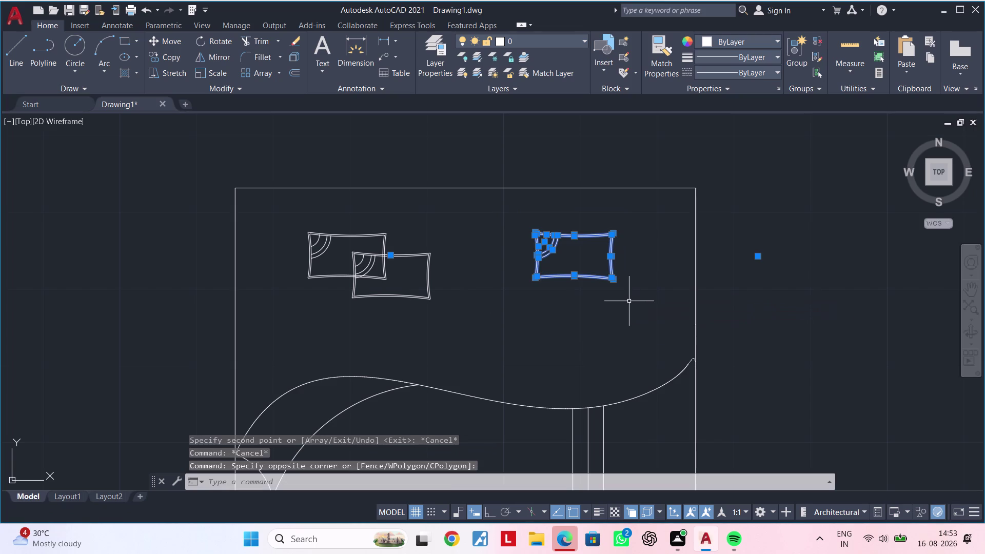
Mirror the right pillow about a vertical line, keeping the original.
text(mi)
key(space)
click(637, 235)
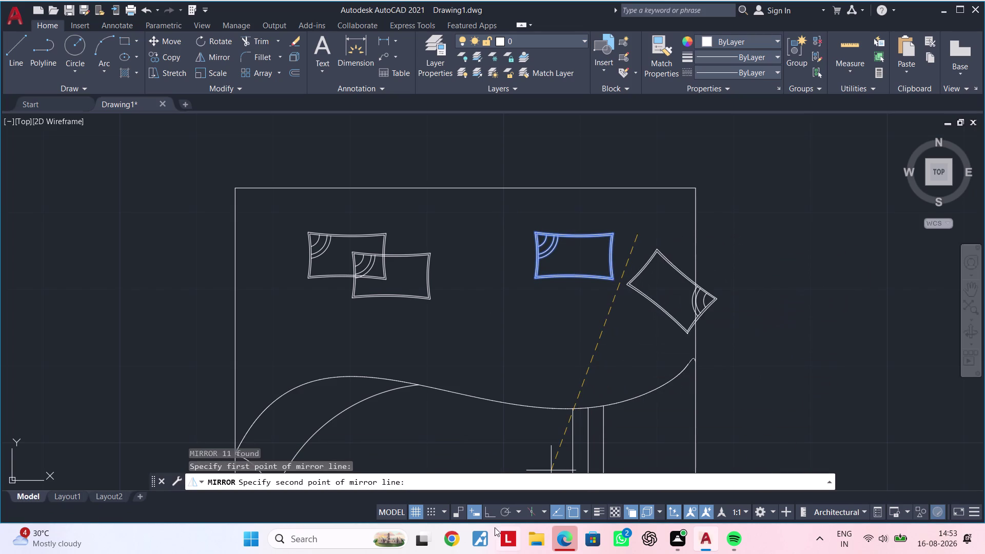
click(494, 514)
click(637, 306)
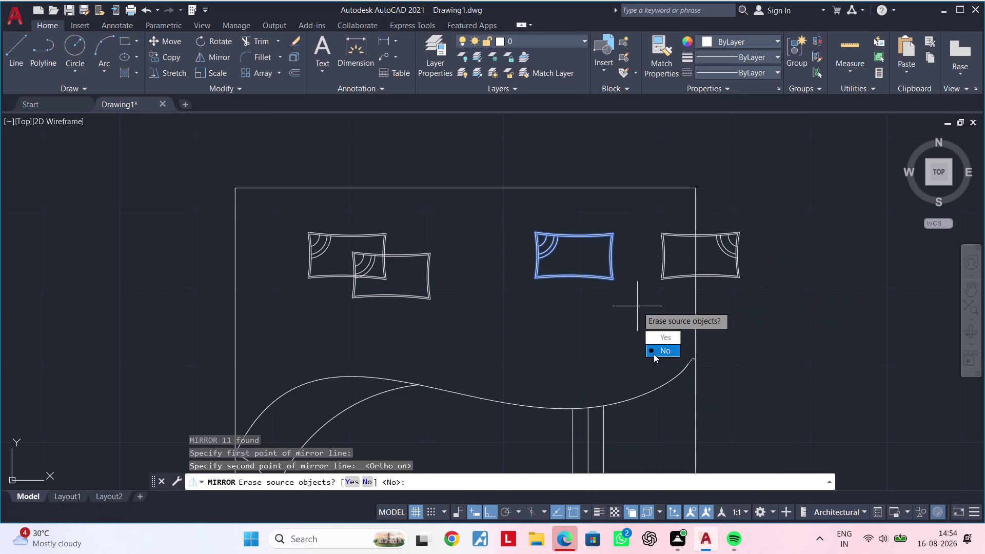
drag(653, 354, 637, 306)
middle_drag(619, 282, 578, 305)
Erase the original right pillow.
key(Escape)
drag(602, 224, 586, 240)
click(475, 322)
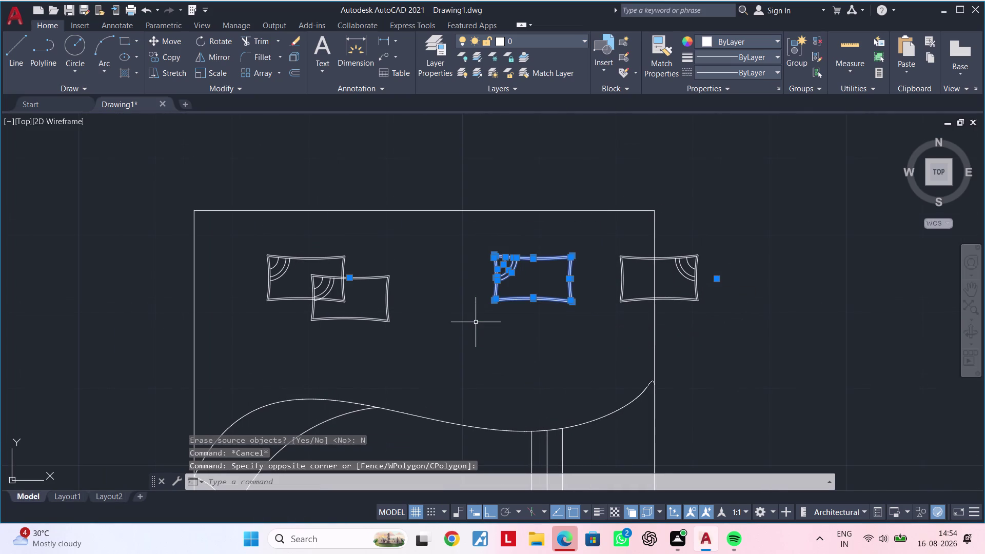
key(Delete)
Move the mirrored pillow left into the original pillow's position.
middle_drag(510, 324, 436, 345)
key(Escape)
drag(524, 259, 534, 270)
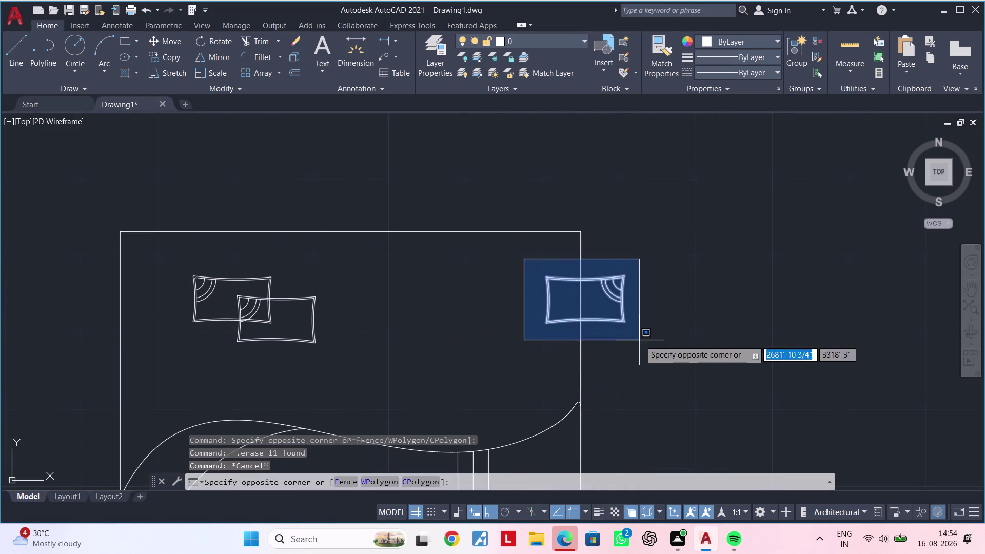
click(645, 339)
text(m)
key(space)
click(622, 322)
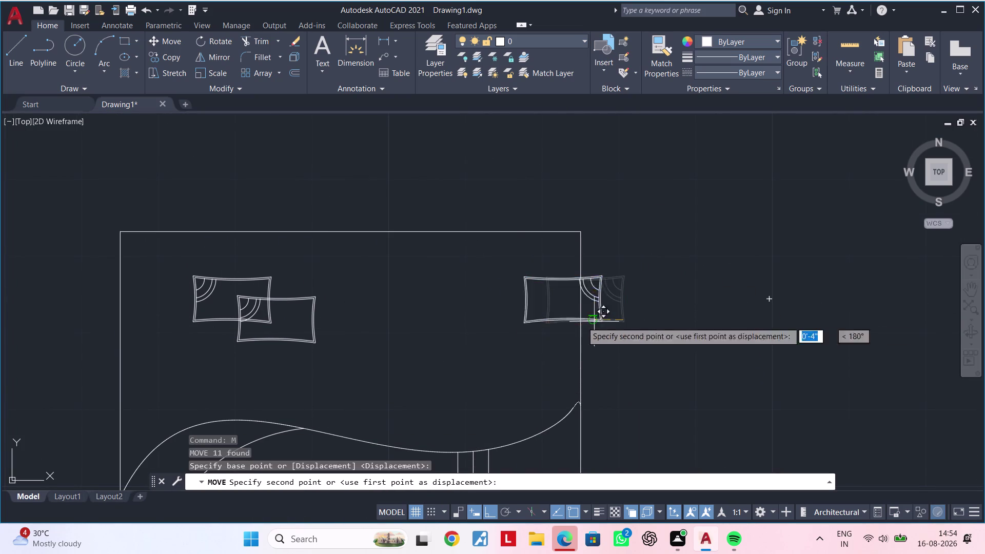
click(471, 315)
middle_drag(443, 343, 530, 320)
key(Escape)
key(Escape)
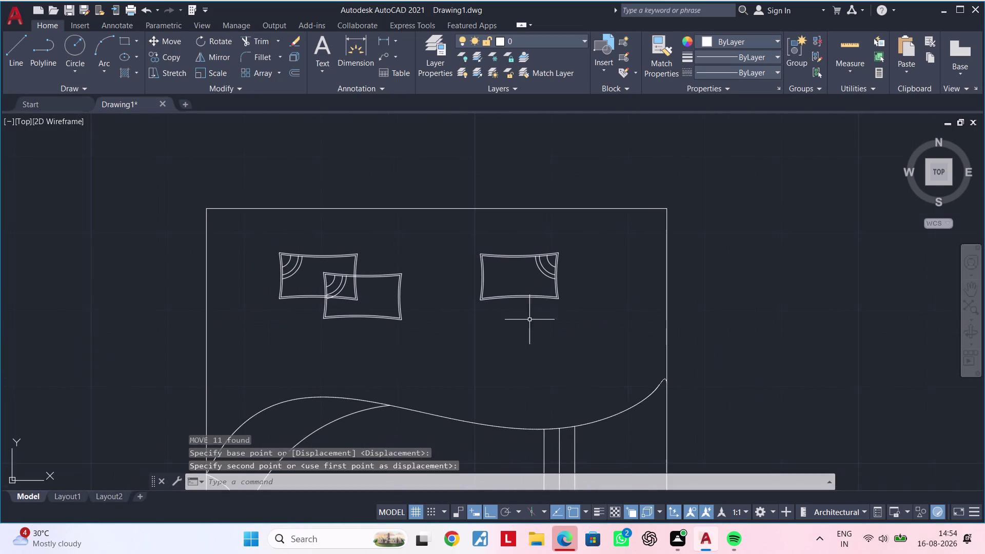
drag(456, 224, 465, 231)
click(577, 319)
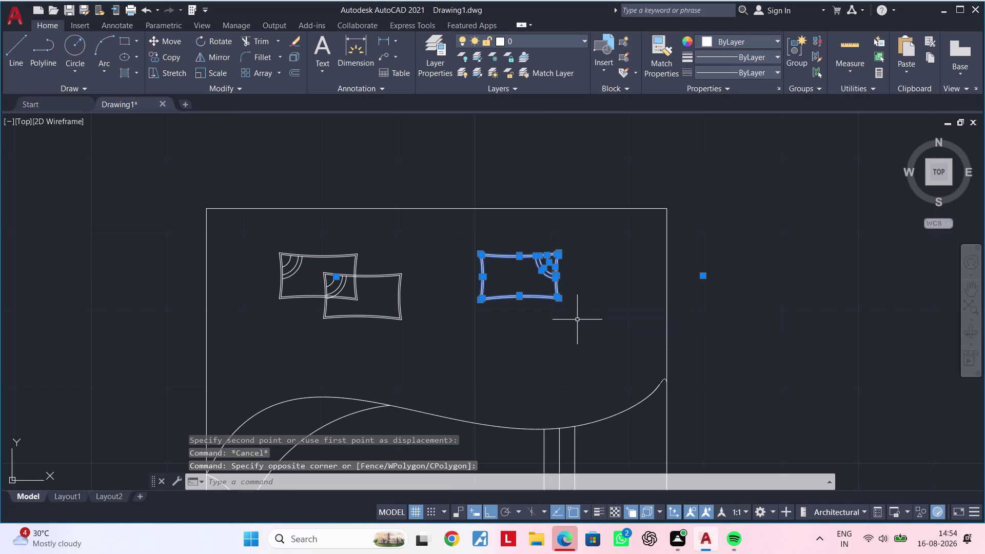
Copy the right pillow with Ortho off, placing the copy overlapping lower-left.
text(co)
key(space)
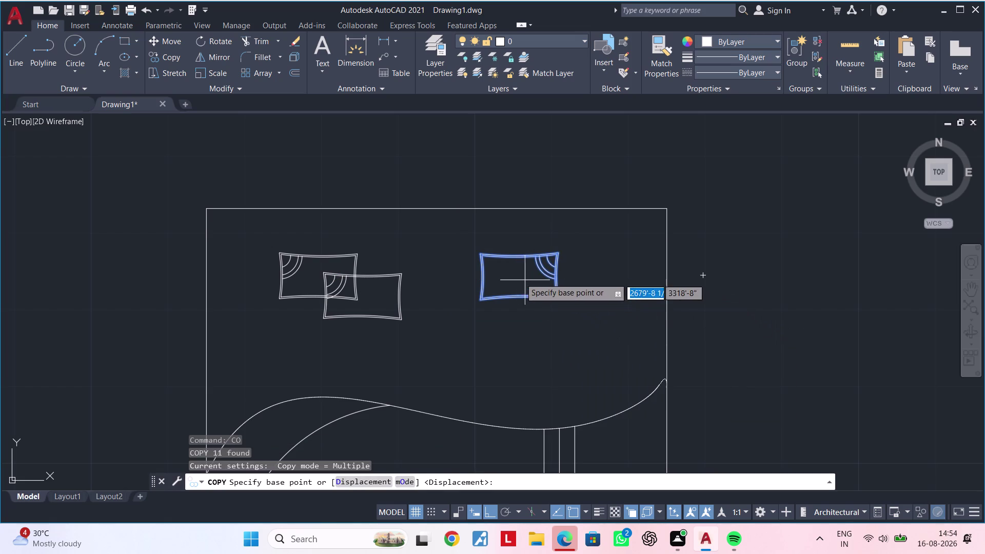
click(517, 277)
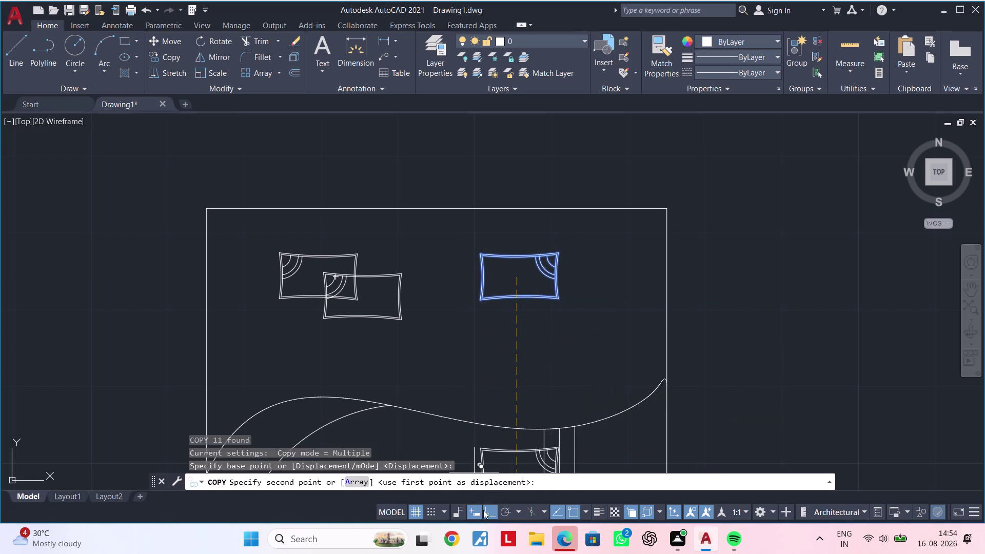
click(486, 511)
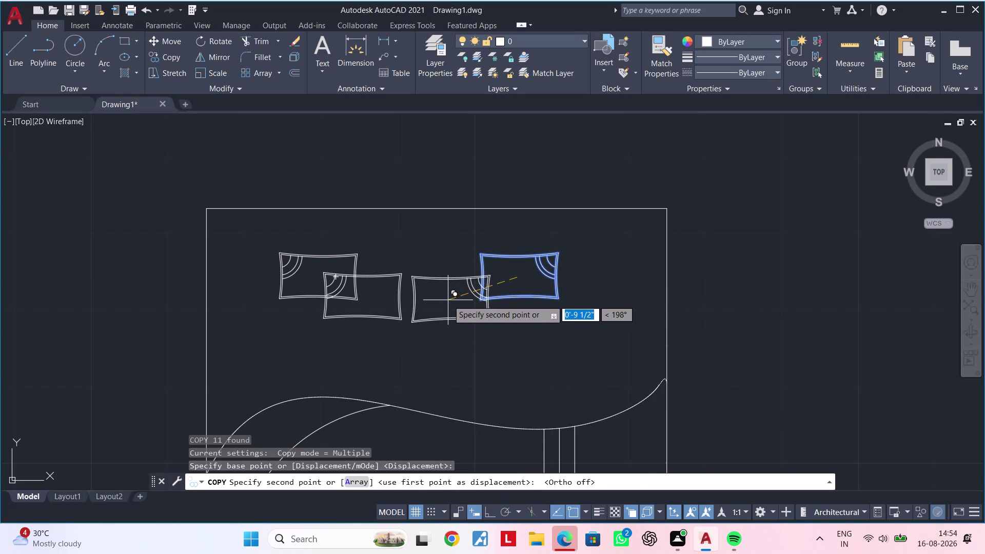
scroll(up, 3)
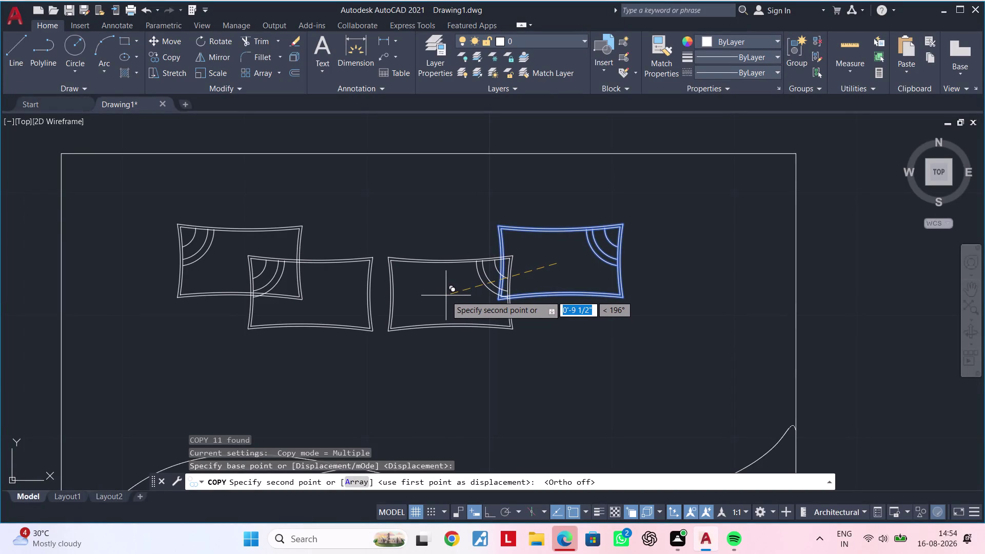
click(446, 296)
key(Escape)
key(Escape)
Clear a stray selection and begin window-selecting the right pillow.
middle_drag(588, 298, 584, 303)
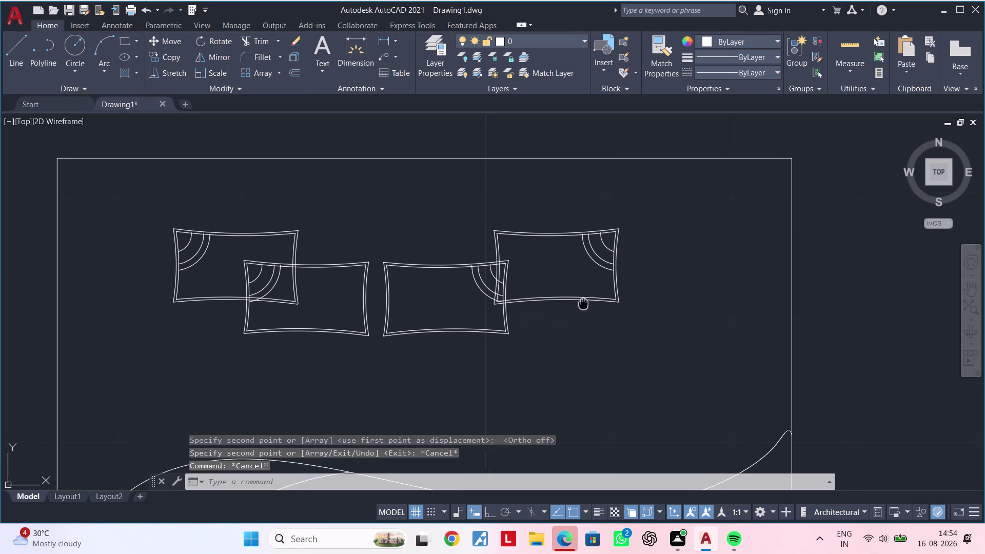
middle_drag(584, 303, 576, 307)
key(Escape)
click(647, 197)
key(Escape)
key(Escape)
click(466, 207)
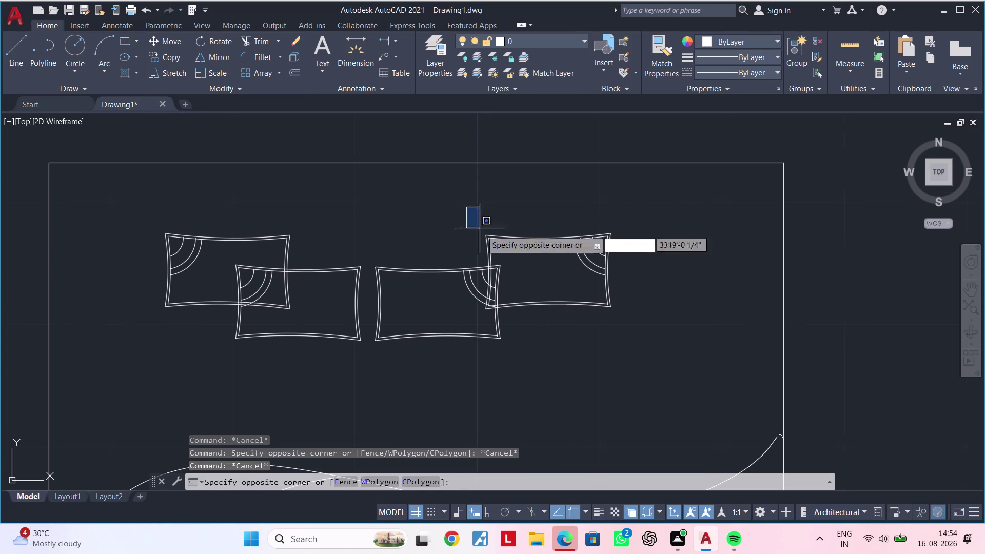
Select all edges and corner arcs of the rightmost pillow.
click(638, 327)
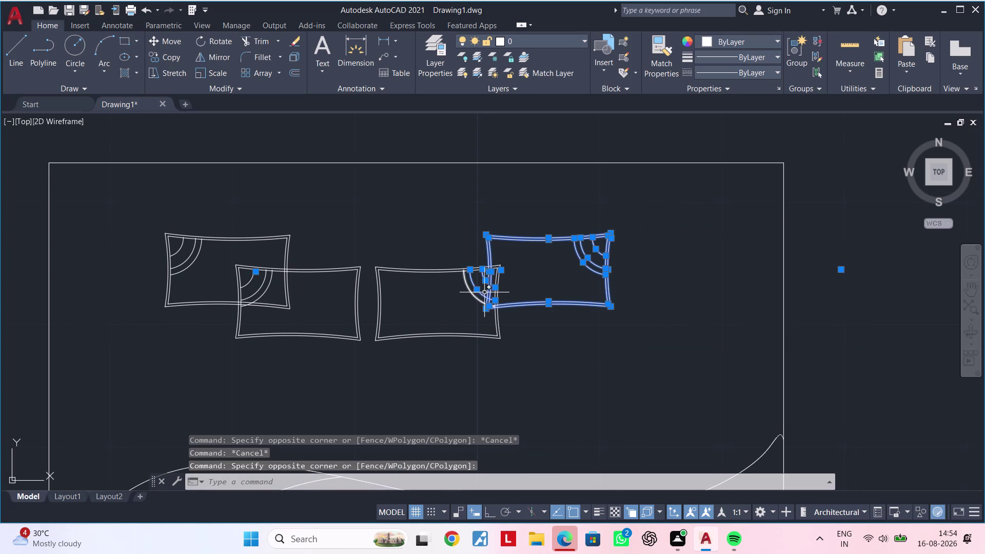
key(Escape)
scroll(up, 3)
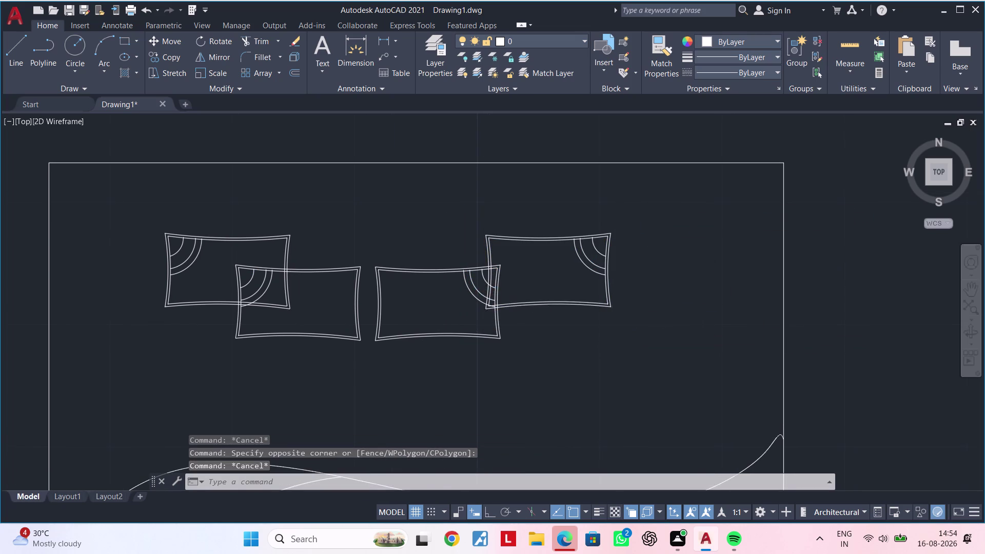
scroll(up, 3)
click(534, 320)
click(495, 283)
click(459, 166)
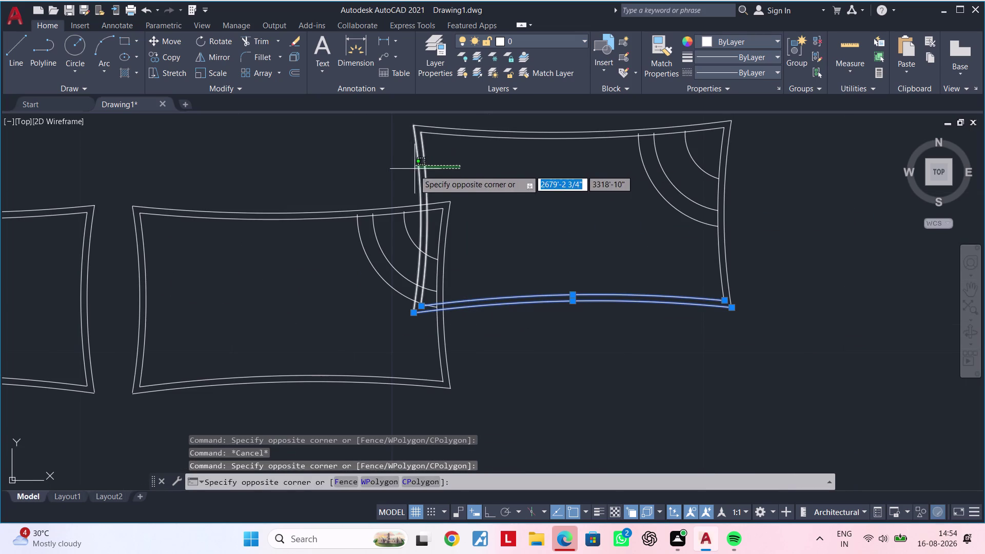
click(407, 171)
scroll(down, 3)
drag(651, 112, 651, 120)
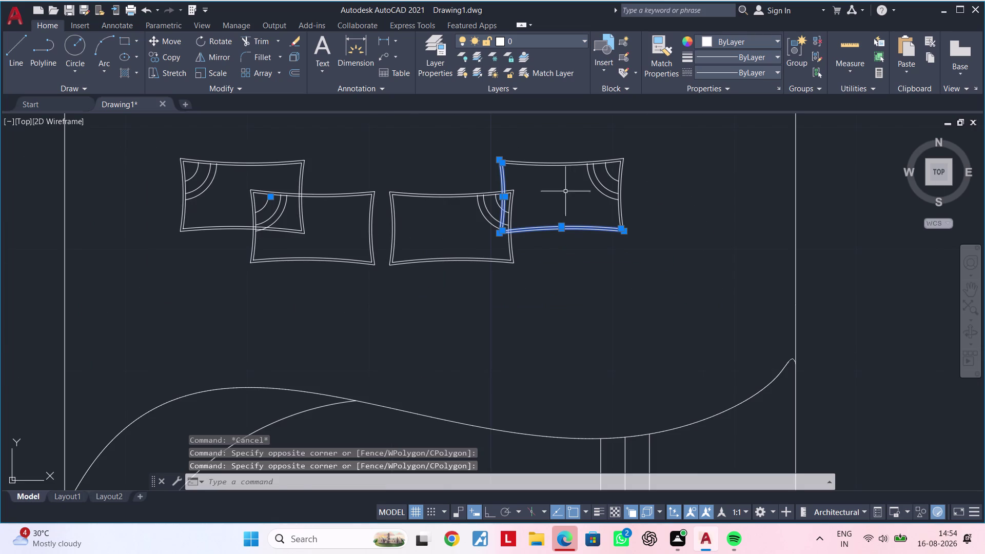
click(652, 138)
click(578, 208)
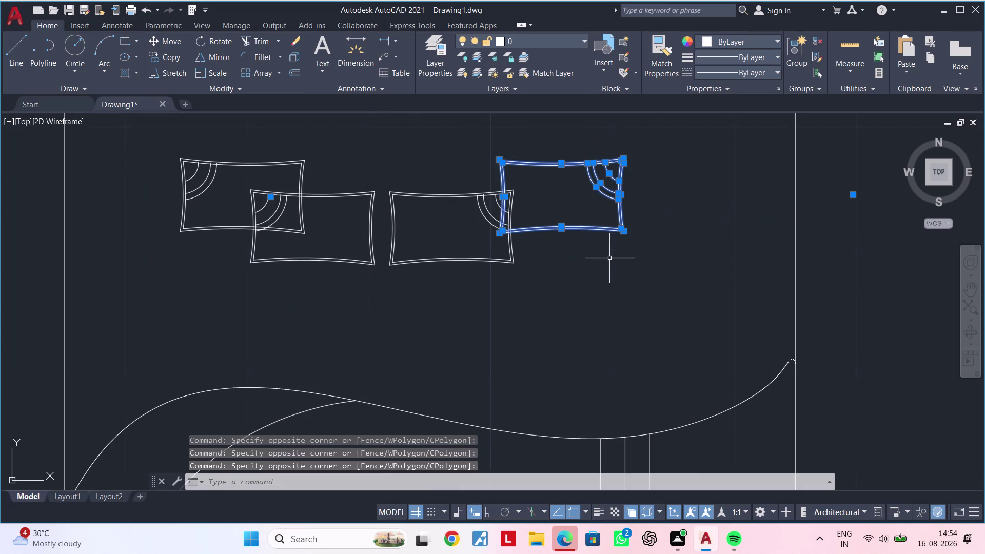
Move the pillow left from its top-right corner to overlap its neighbour.
text(m)
key(space)
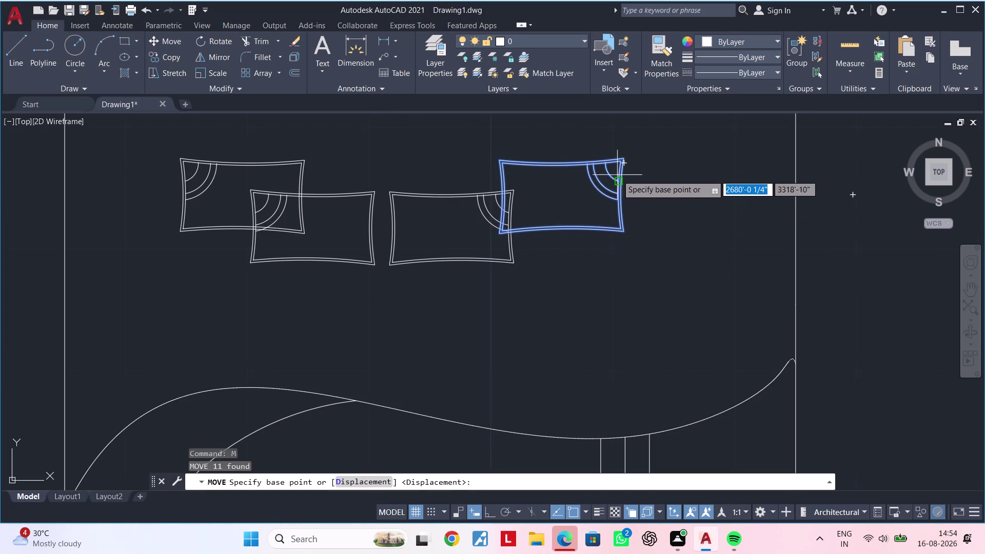
click(625, 161)
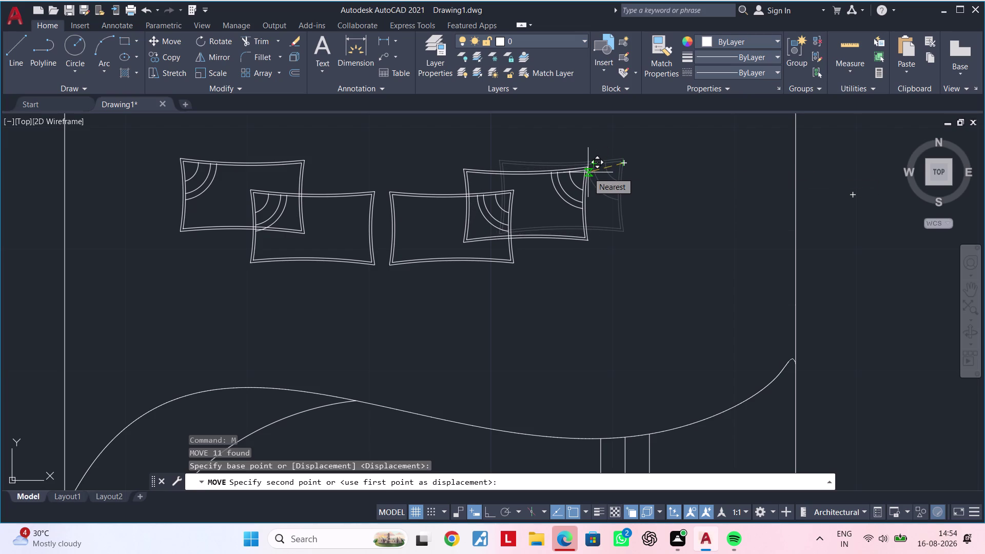
click(588, 173)
key(Escape)
Pan and zoom around the bed to review the overlapping pillows.
scroll(down, 3)
middle_drag(615, 281, 616, 307)
key(Escape)
key(Escape)
middle_drag(554, 290, 553, 291)
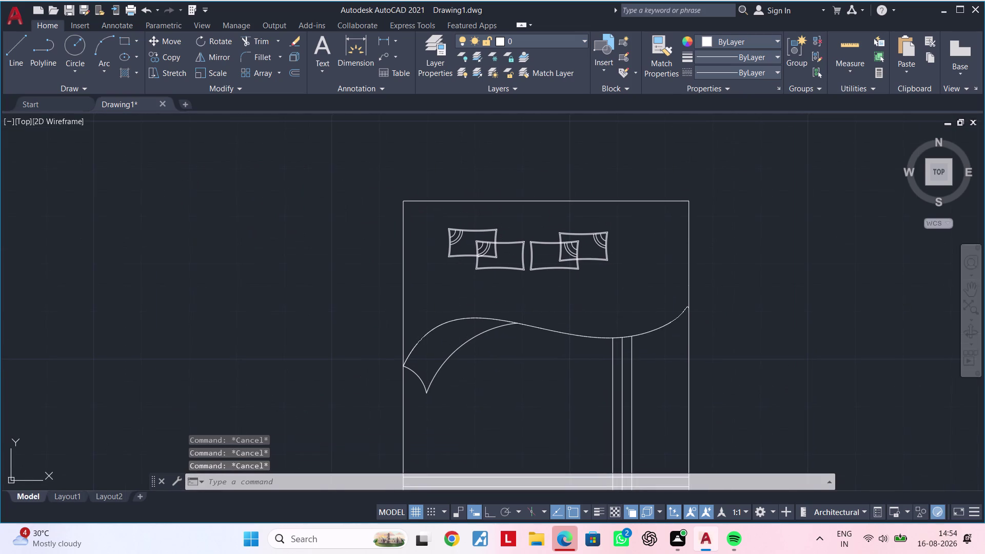
middle_drag(553, 290, 536, 298)
key(Escape)
key(Escape)
middle_drag(515, 291, 490, 290)
key(Escape)
middle_drag(469, 289, 453, 285)
key(Escape)
key(Escape)
middle_drag(453, 285, 436, 290)
key(Escape)
key(Escape)
click(357, 223)
key(Escape)
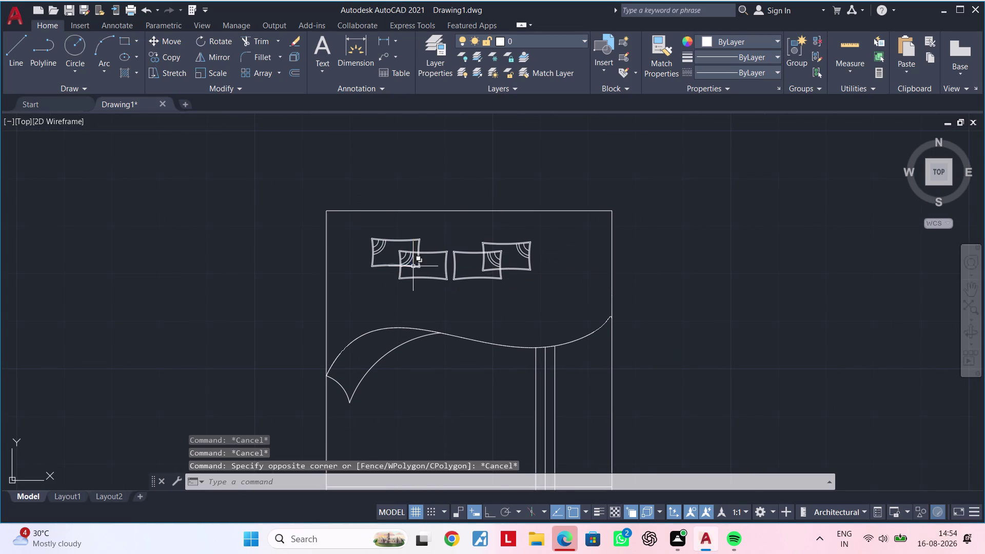
middle_drag(539, 254, 555, 246)
key(Escape)
key(Escape)
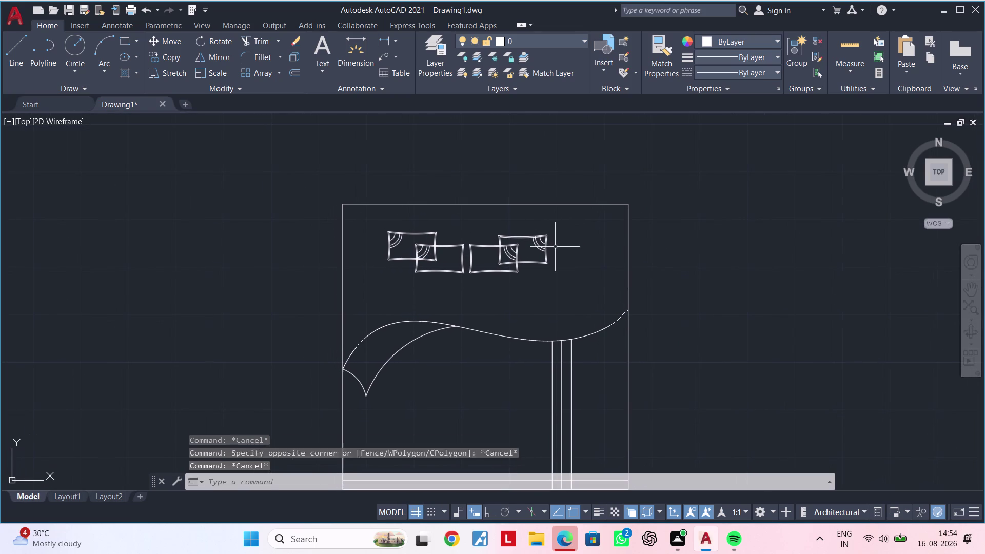
key(Escape)
key(Escape)
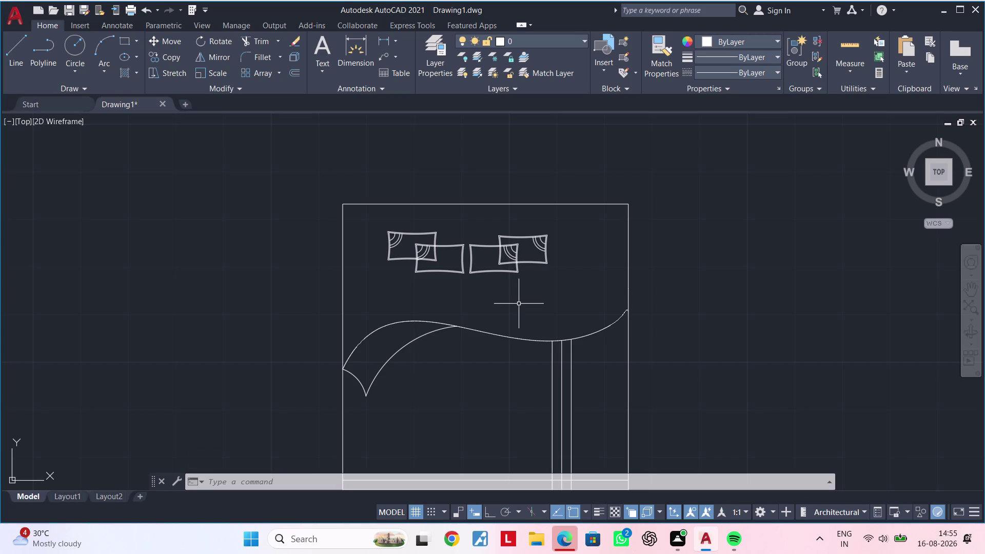
middle_drag(510, 295, 522, 294)
scroll(up, 3)
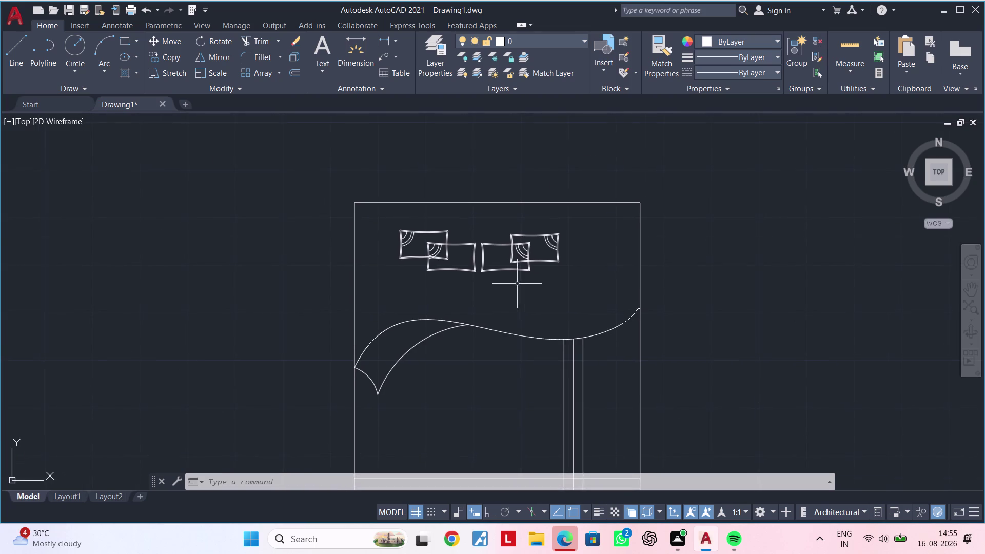
scroll(up, 3)
middle_drag(517, 284, 504, 347)
key(Escape)
key(Escape)
Quick-trim the back pillow lines hidden inside the right front pillow.
key(t)
key(r)
key(space)
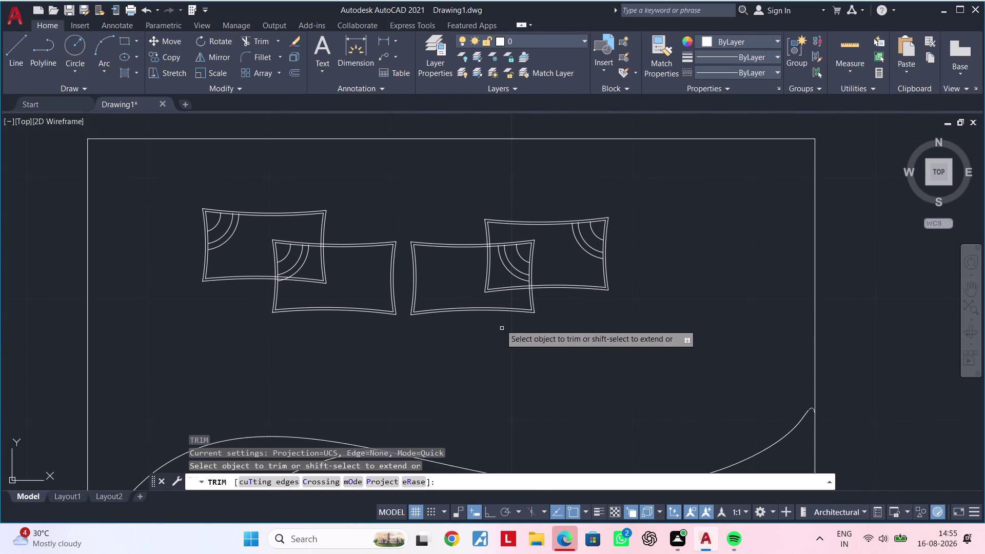
scroll(up, 3)
drag(494, 266, 460, 279)
drag(485, 283, 491, 296)
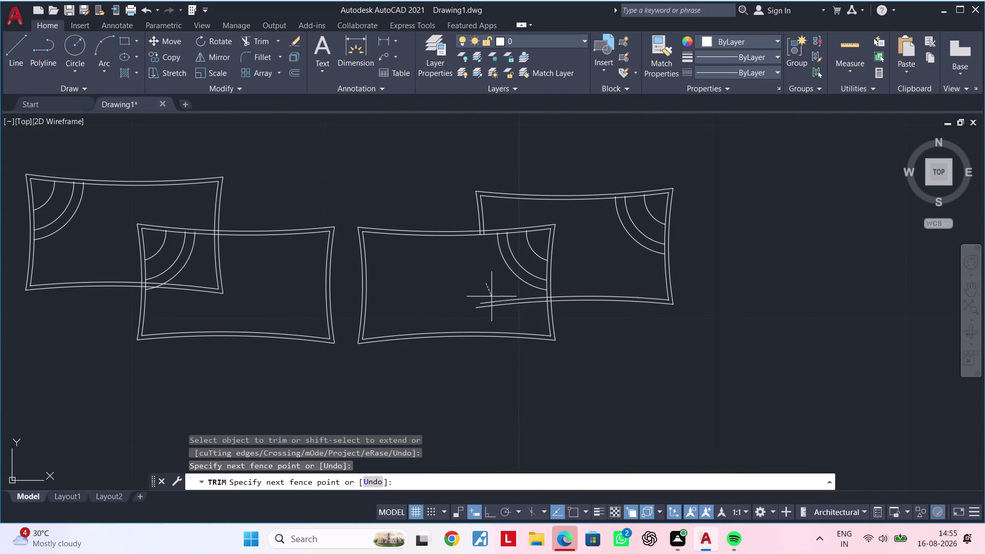
drag(491, 296, 509, 315)
middle_drag(489, 298, 578, 297)
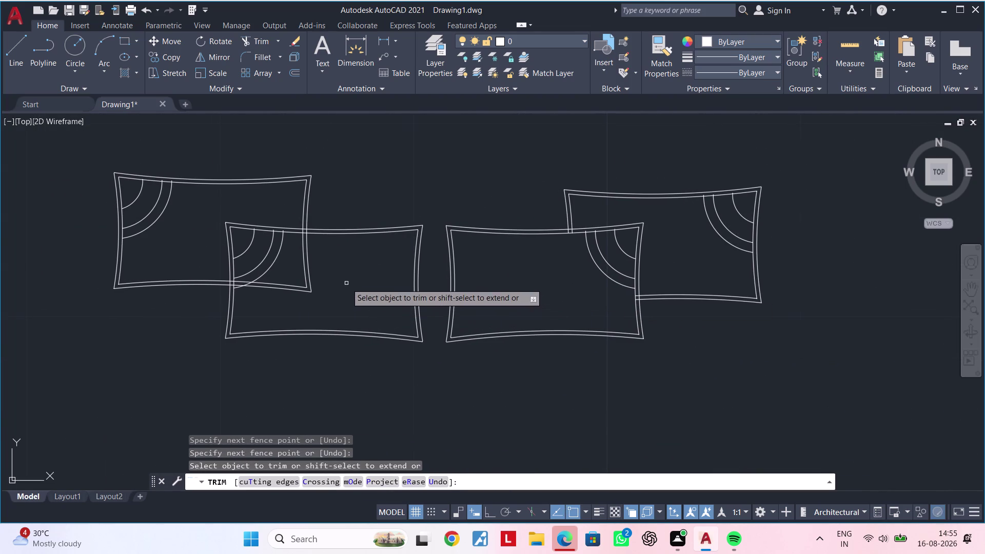
Trim the remaining hidden line segments and the arc ends crossing the front pillow.
click(313, 255)
click(268, 298)
scroll(down, 3)
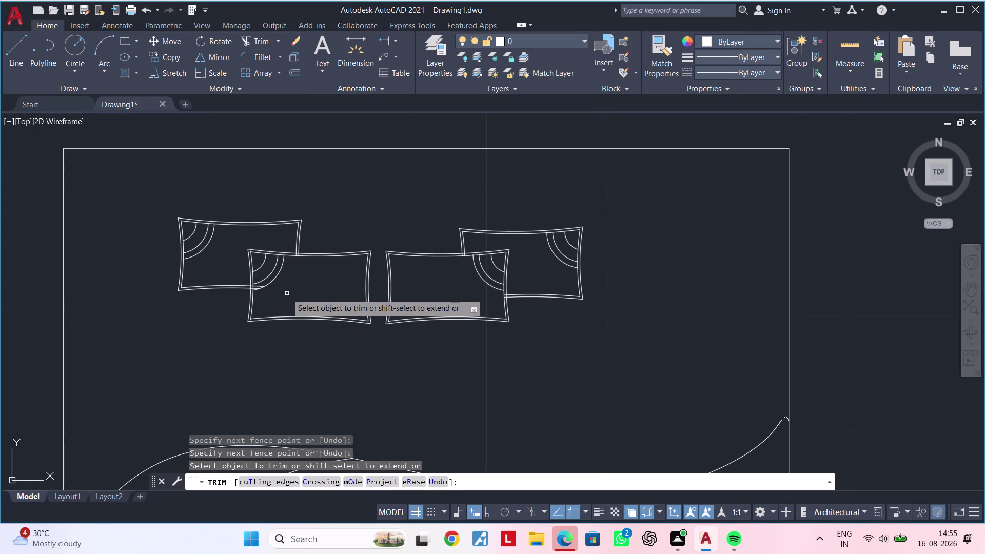
scroll(up, 3)
drag(250, 262, 228, 282)
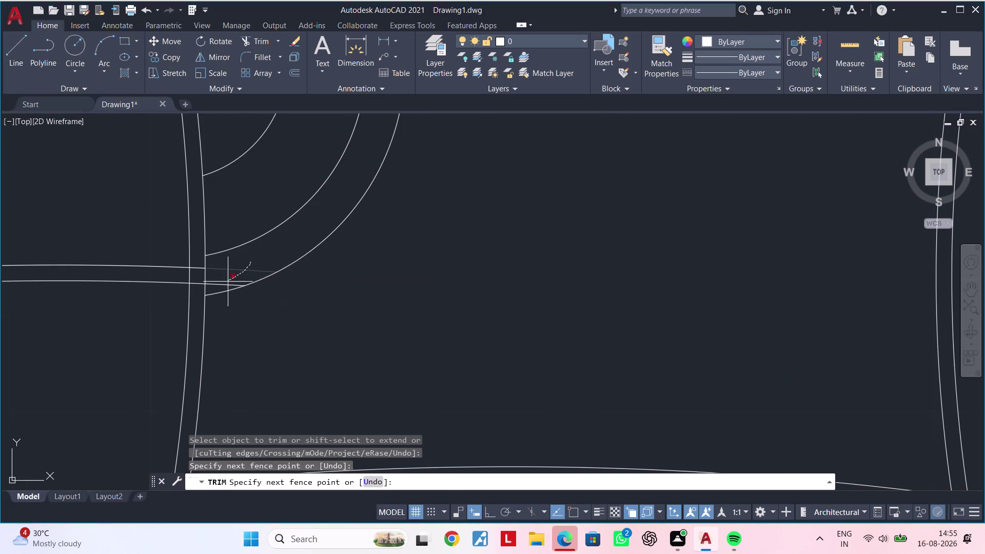
drag(227, 282, 220, 288)
scroll(down, 3)
scroll(down, 3)
middle_drag(356, 287, 253, 291)
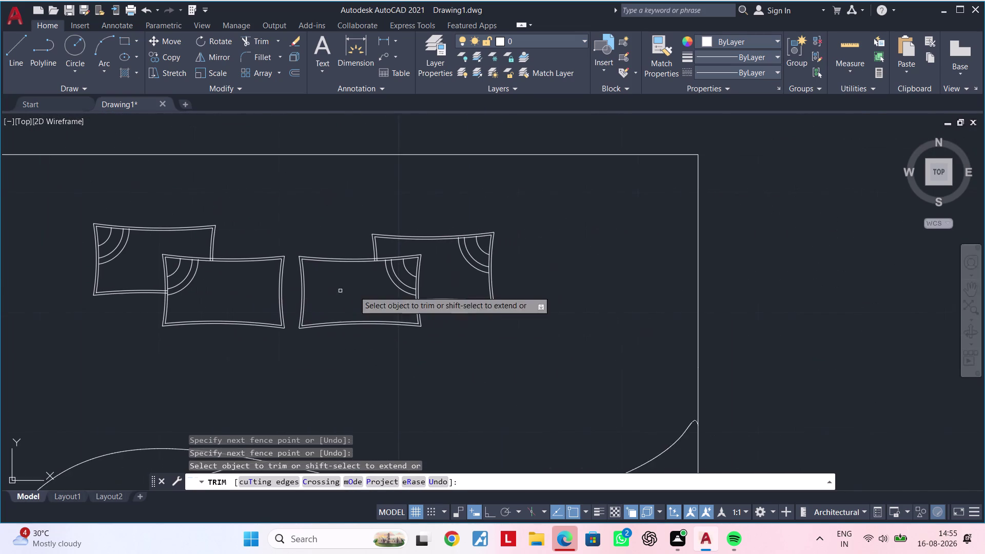
scroll(up, 3)
scroll(down, 3)
middle_drag(453, 314, 456, 341)
scroll(down, 3)
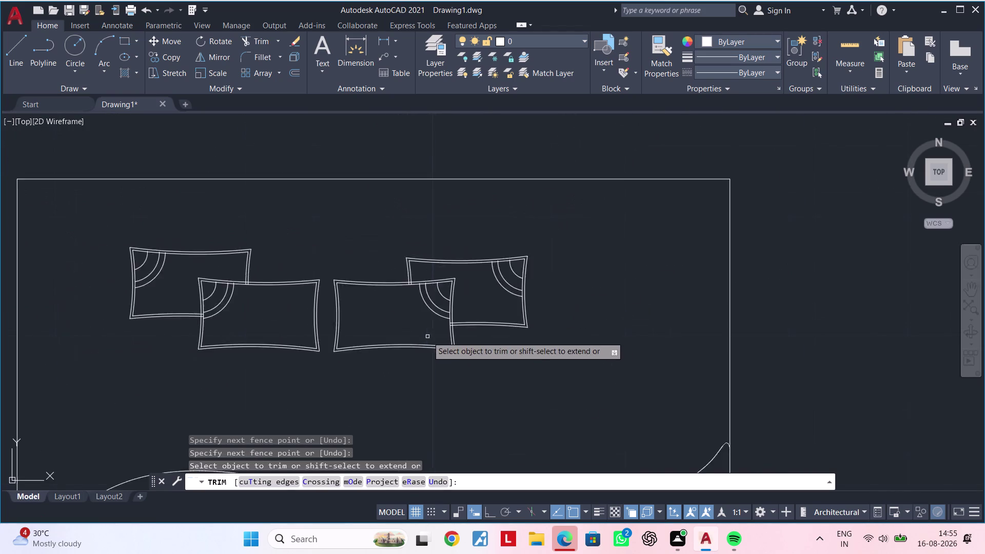
middle_drag(420, 336, 522, 321)
End trimming and pan over the bed to check the layered pillows.
key(Escape)
key(Escape)
middle_drag(525, 364, 538, 332)
key(Escape)
key(Escape)
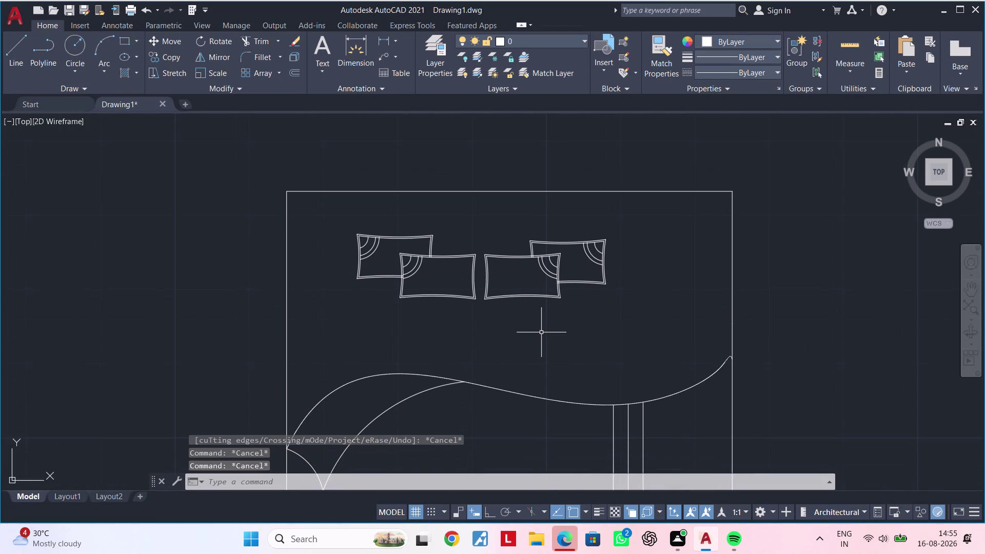
middle_drag(541, 333, 490, 319)
key(Escape)
key(Escape)
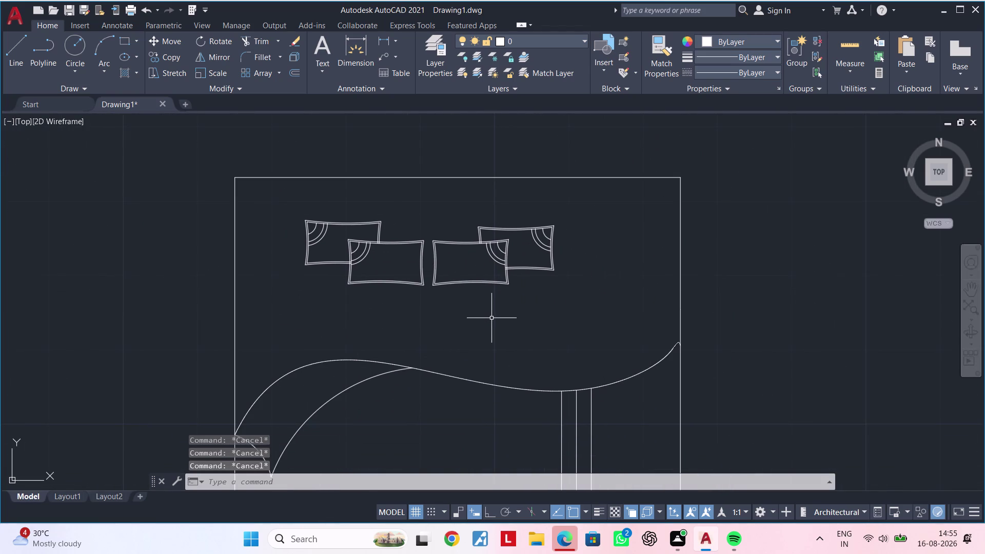
middle_drag(492, 305, 455, 324)
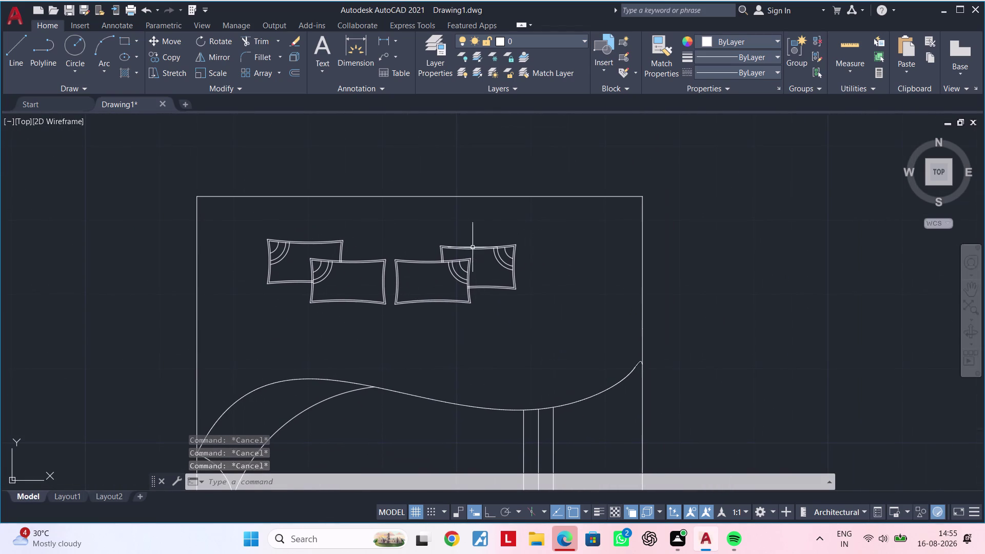
click(436, 237)
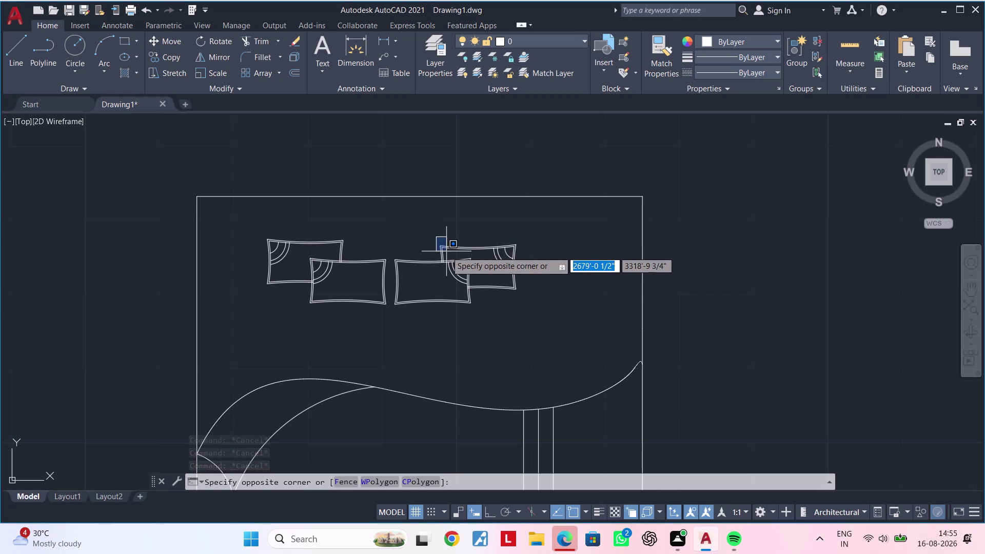
Select the right back pillow's left, top, right and bottom edges and its corner arcs.
click(447, 251)
scroll(up, 3)
click(448, 251)
click(396, 253)
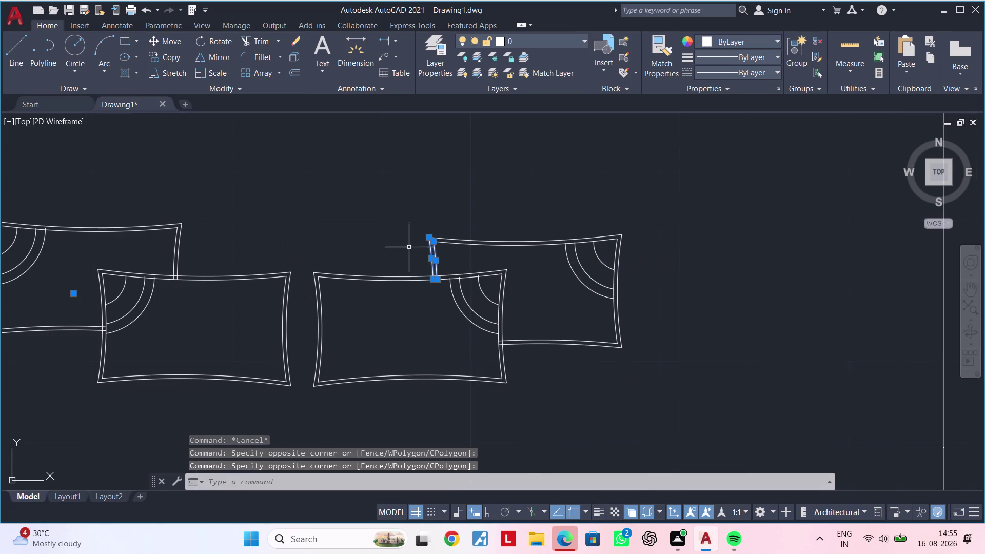
click(487, 228)
click(455, 253)
click(658, 289)
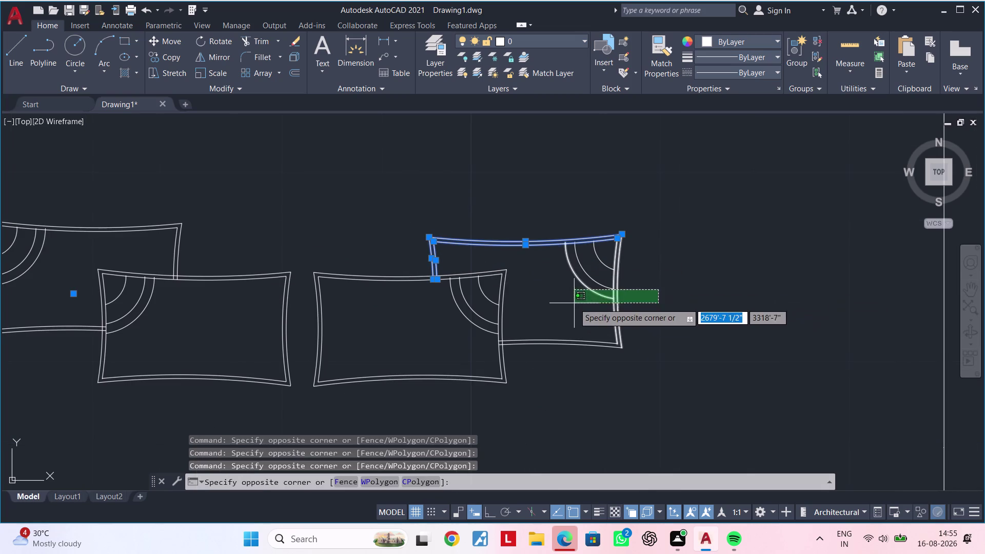
click(553, 231)
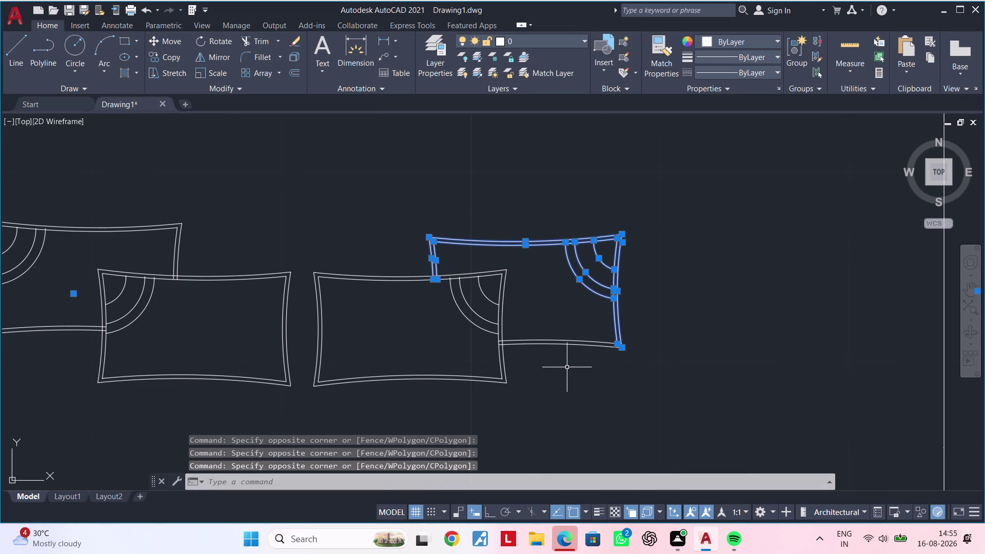
click(563, 351)
Move the right back pillow slightly sideways so it tucks behind its front pillow.
click(552, 320)
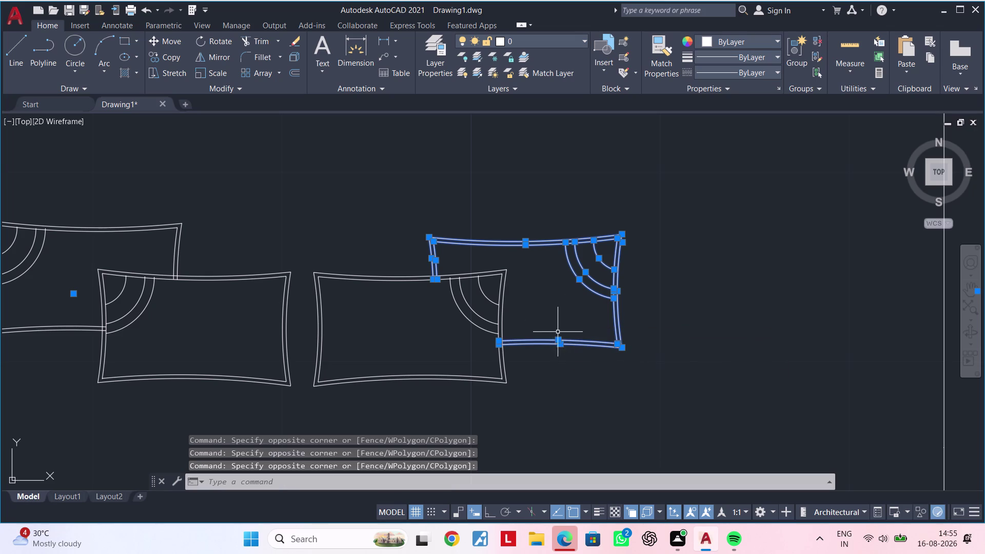
text(m)
key(space)
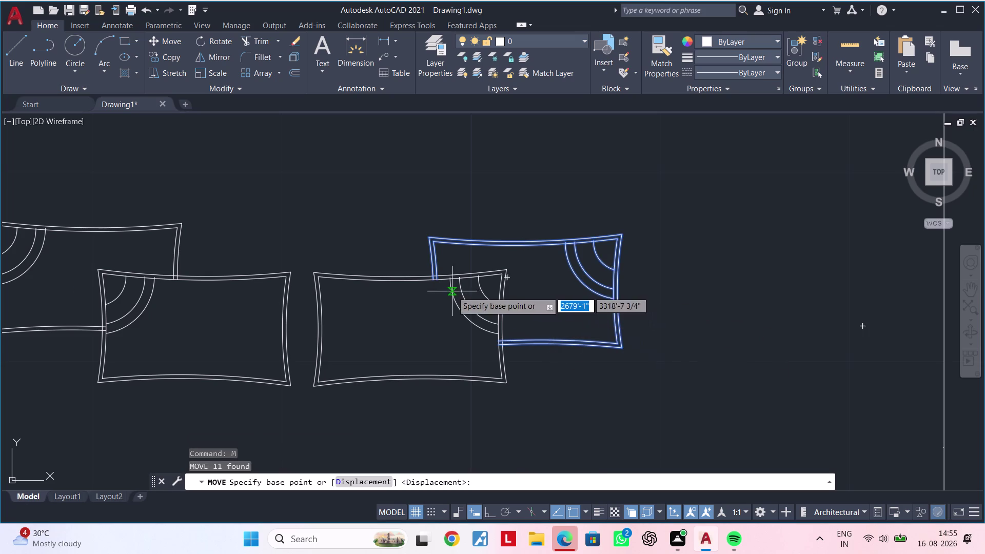
scroll(up, 3)
click(420, 269)
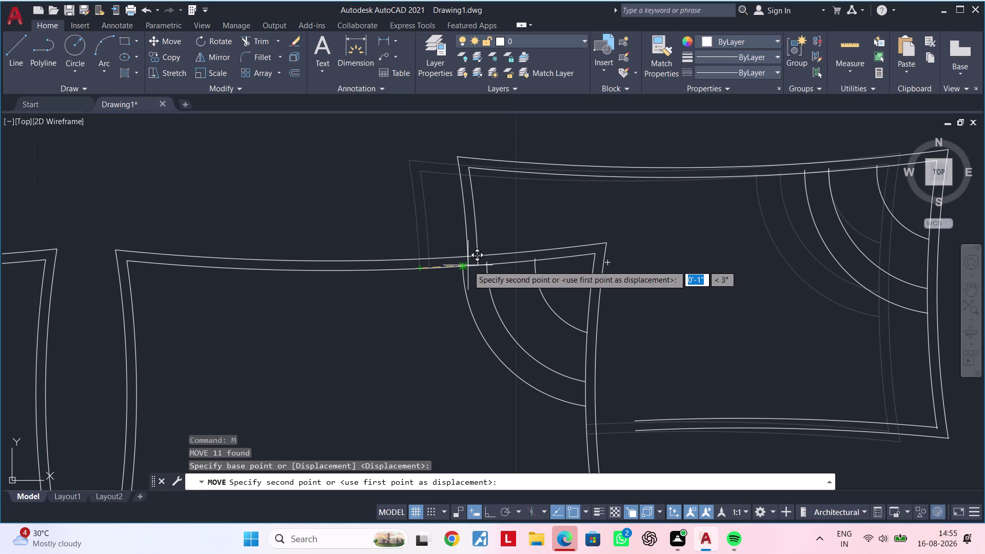
click(468, 265)
key(Escape)
scroll(down, 3)
middle_drag(575, 364, 560, 344)
key(Escape)
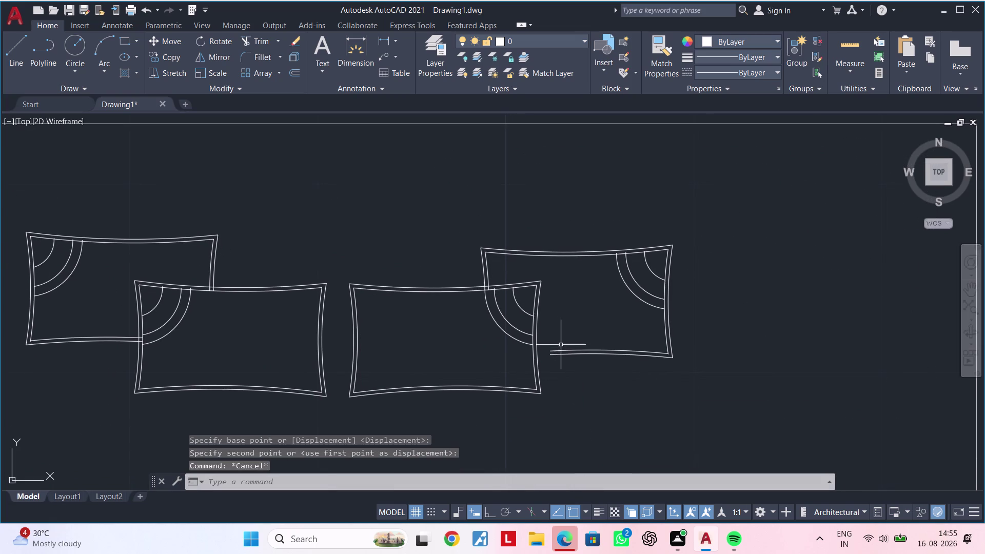
key(Escape)
Start extending the pillow lines, then cancel and pan across the bed.
text(ex)
key(space)
drag(586, 331, 587, 363)
key(Escape)
scroll(down, 3)
middle_drag(527, 369, 559, 359)
middle_drag(506, 363, 566, 353)
middle_drag(463, 331, 540, 320)
middle_drag(517, 321, 544, 318)
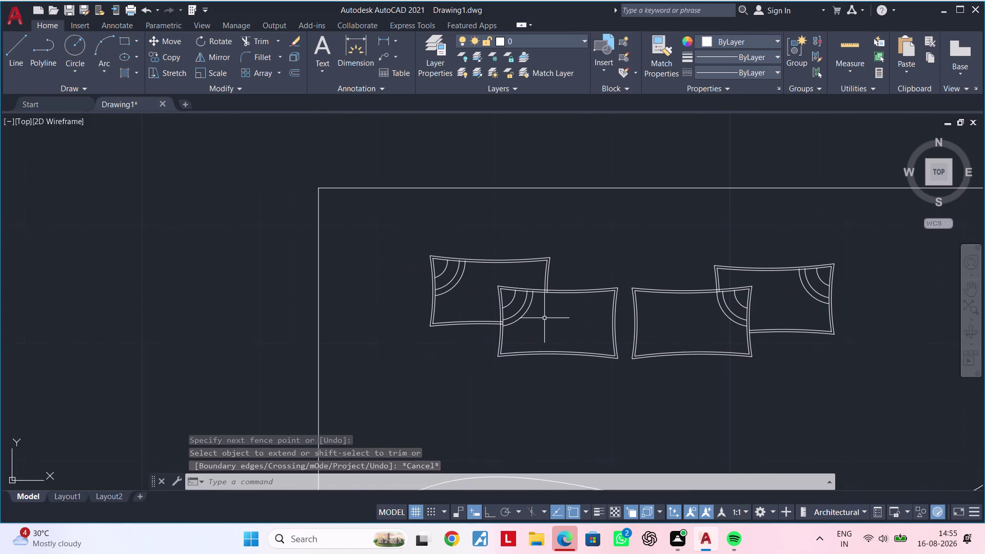
Select the left back pillow's top, right and bottom edges and corner arcs.
scroll(down, 3)
middle_drag(547, 321, 514, 322)
key(Escape)
key(Escape)
click(530, 274)
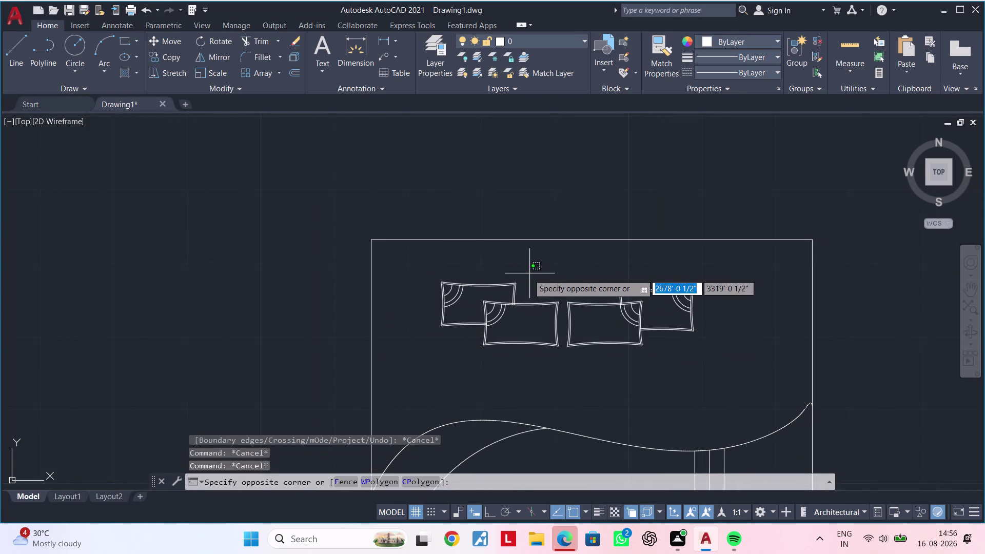
click(509, 290)
scroll(up, 3)
click(467, 309)
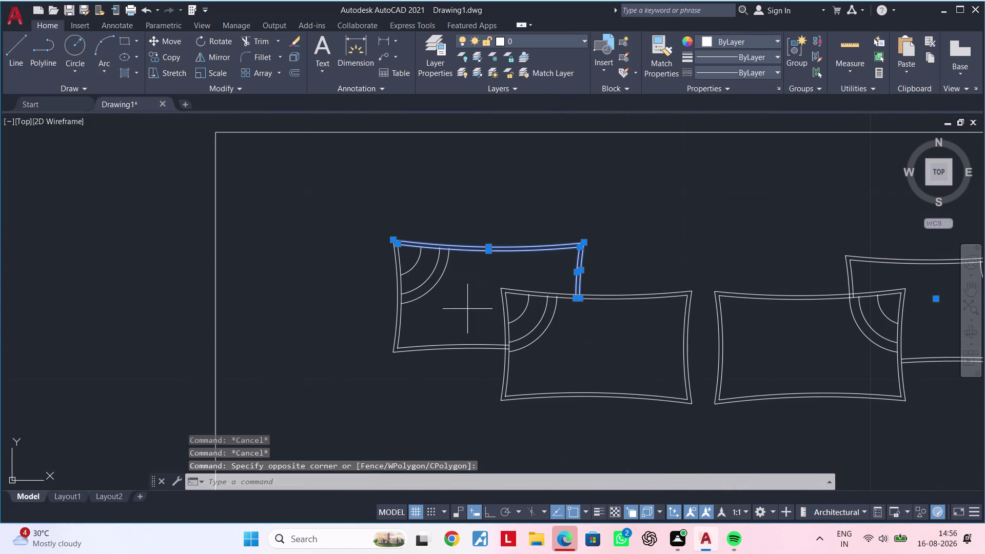
click(359, 259)
drag(455, 317, 452, 327)
click(420, 364)
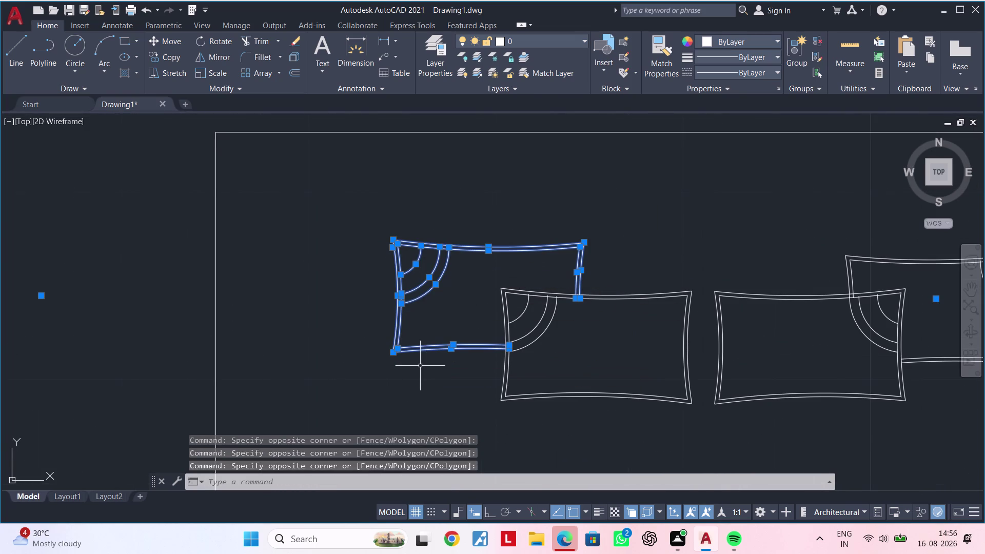
key(n)
key(BackSpace)
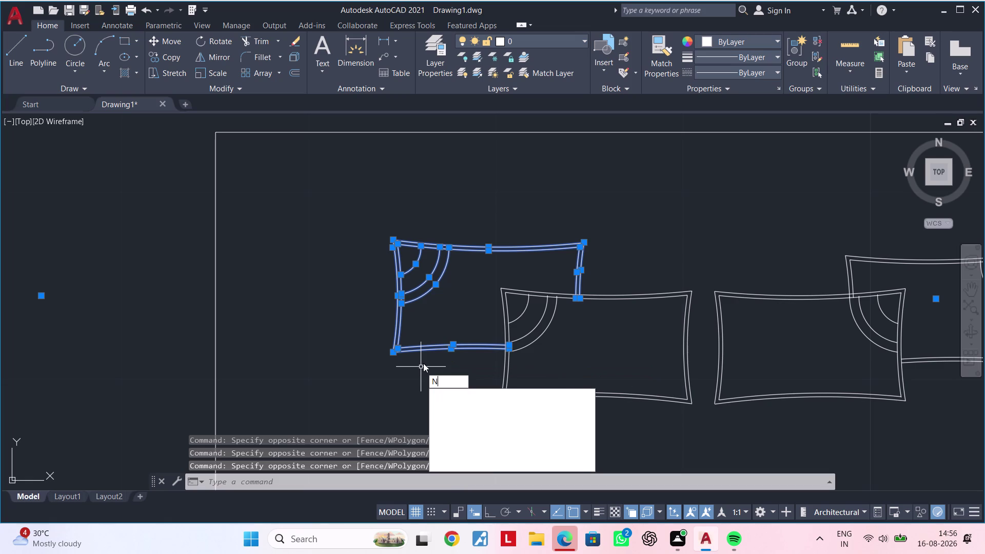
Move the selected left back pillow lines to their new position.
text(m)
key(space)
scroll(up, 3)
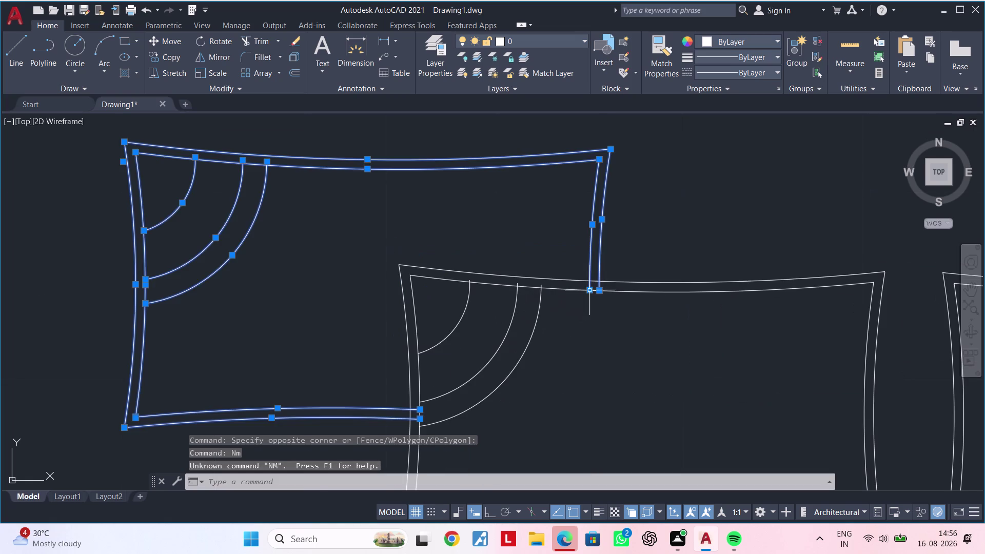
scroll(up, 3)
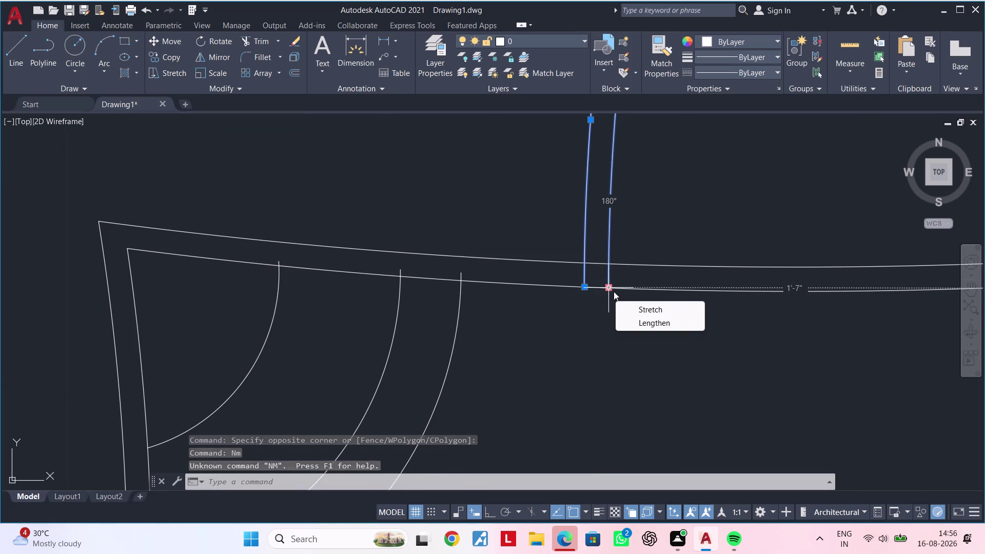
scroll(up, 3)
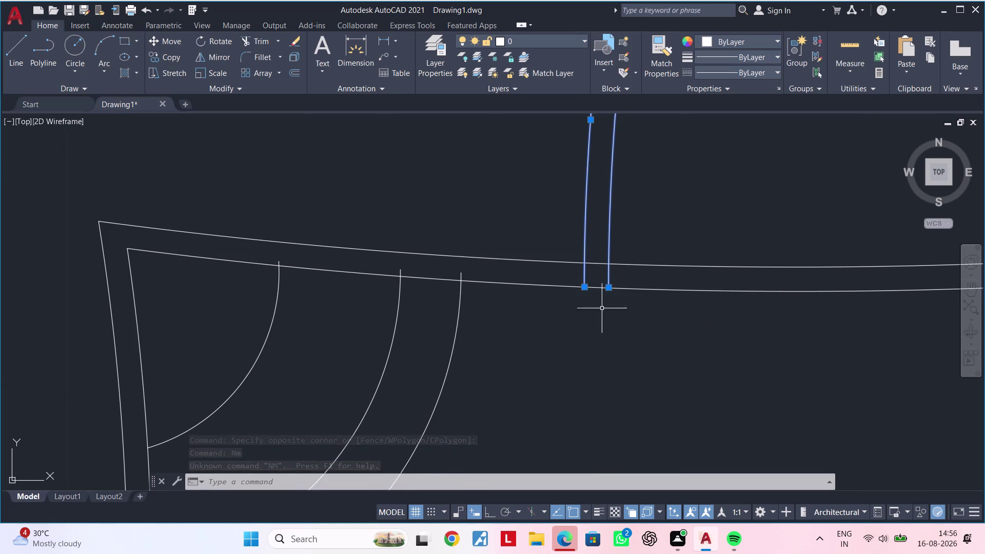
key(m)
key(space)
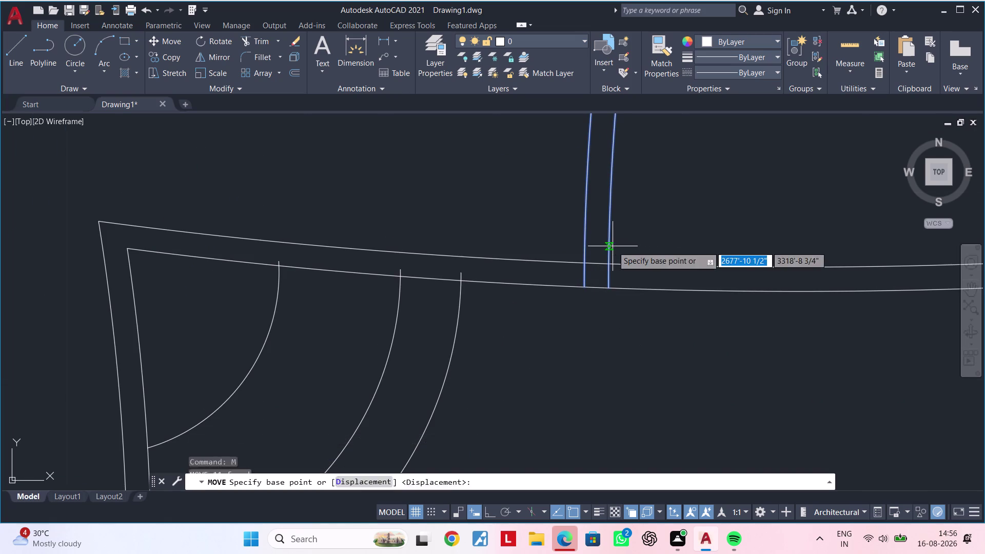
click(609, 288)
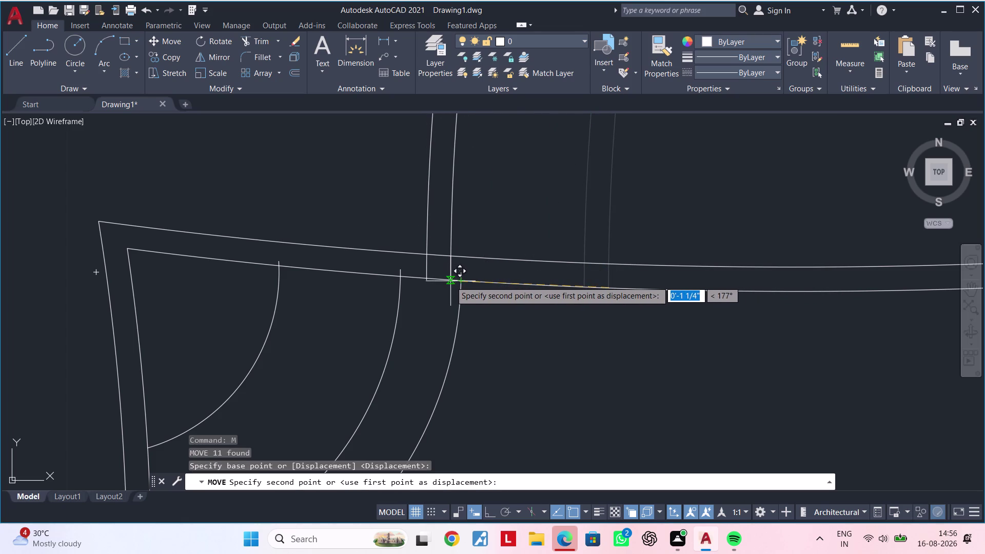
click(451, 281)
key(Escape)
middle_drag(471, 301, 489, 306)
key(Escape)
key(Escape)
Trim away three overlapping pillow line segments.
text(t)
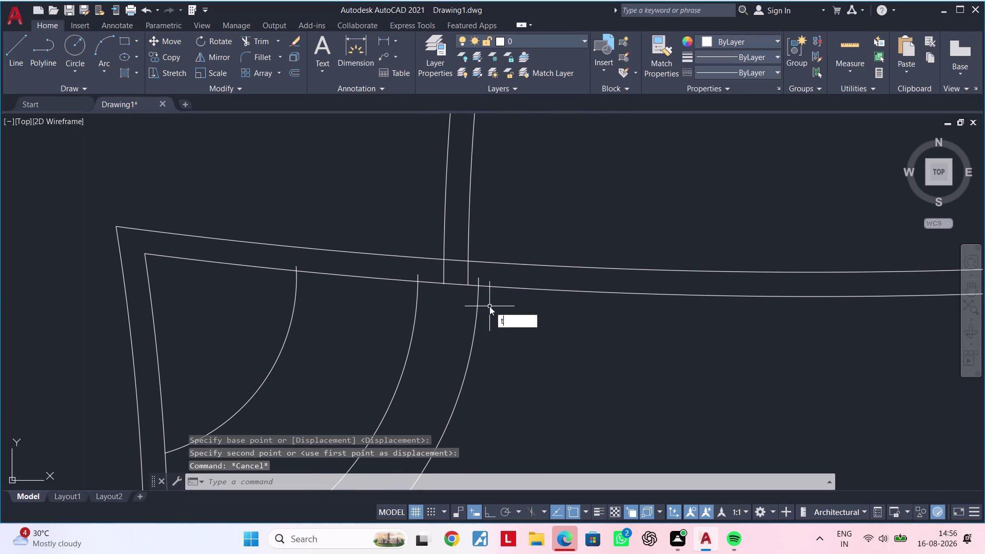
text(r)
key(space)
click(479, 278)
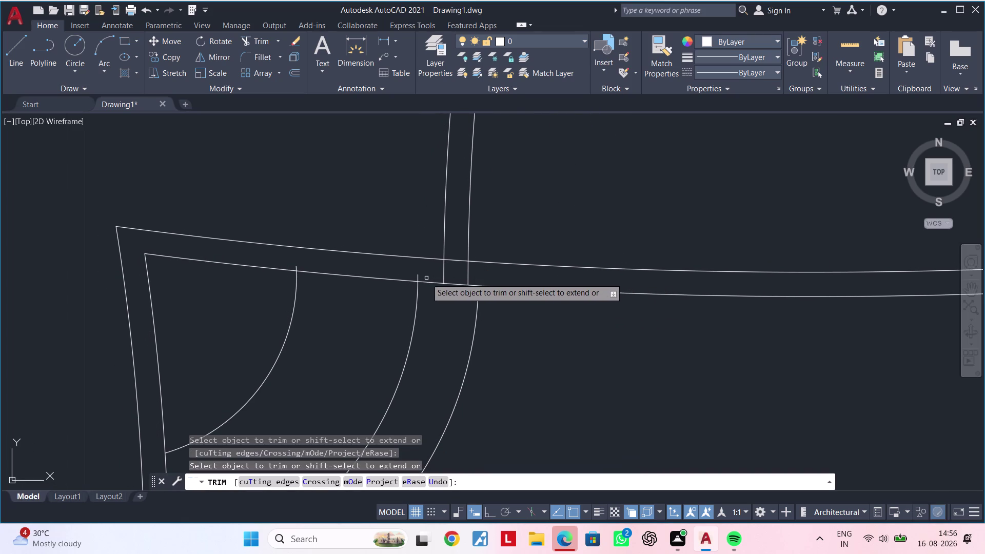
click(417, 277)
click(296, 266)
scroll(down, 3)
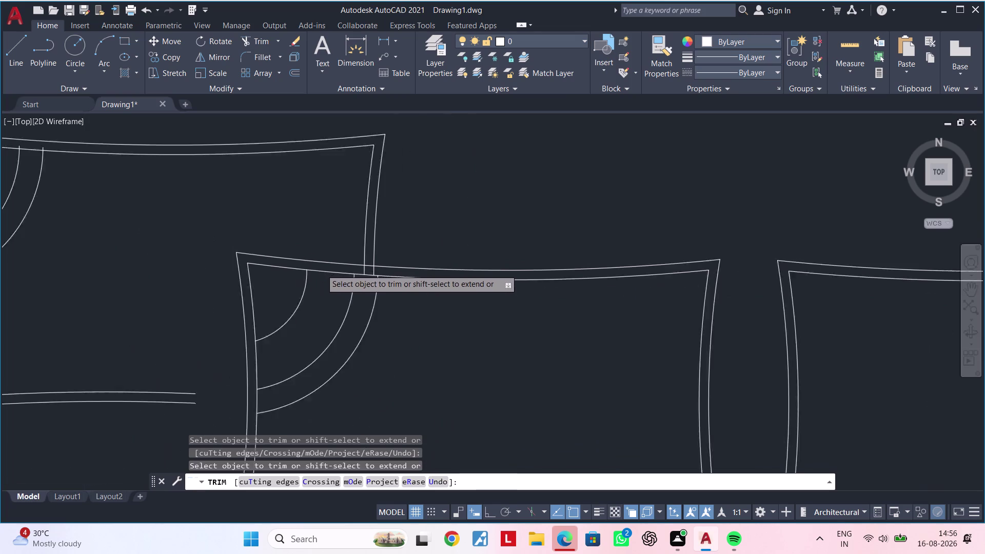
scroll(down, 3)
middle_drag(448, 300, 405, 307)
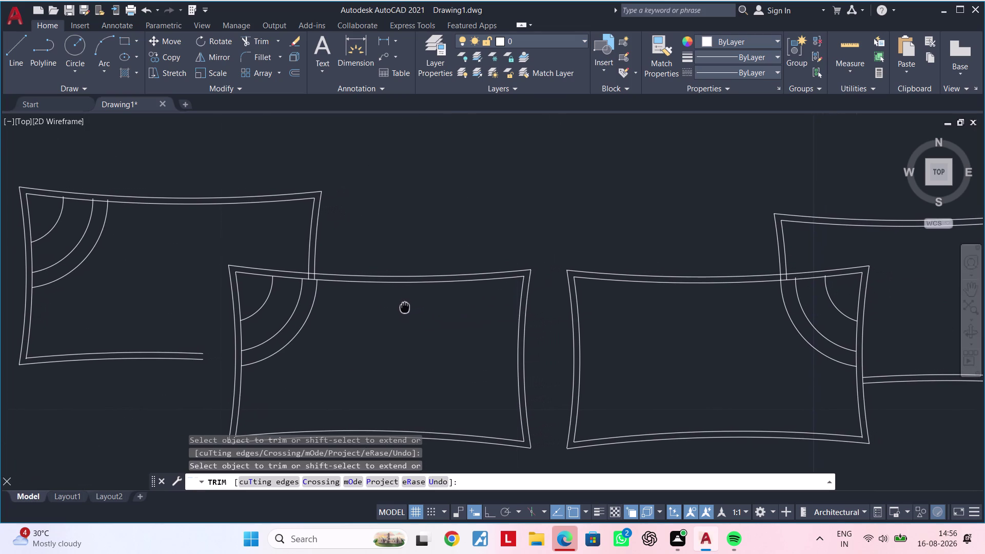
middle_drag(405, 307, 491, 297)
key(Escape)
key(Escape)
Extend the pillow edge lines to their boundary, then zoom to the overlap corner.
text(ex)
key(space)
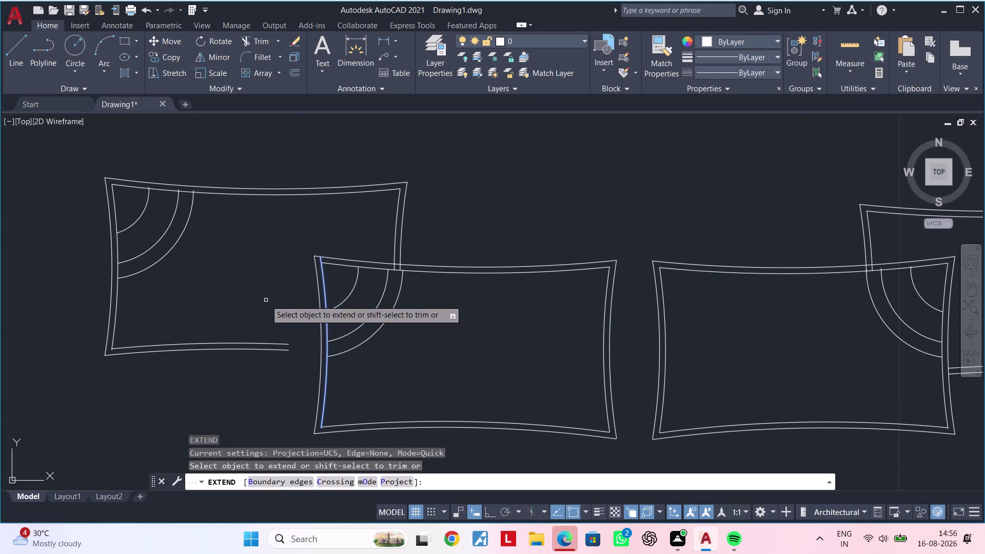
drag(253, 299, 259, 347)
drag(259, 351, 259, 369)
click(259, 370)
key(Escape)
middle_drag(488, 345, 179, 349)
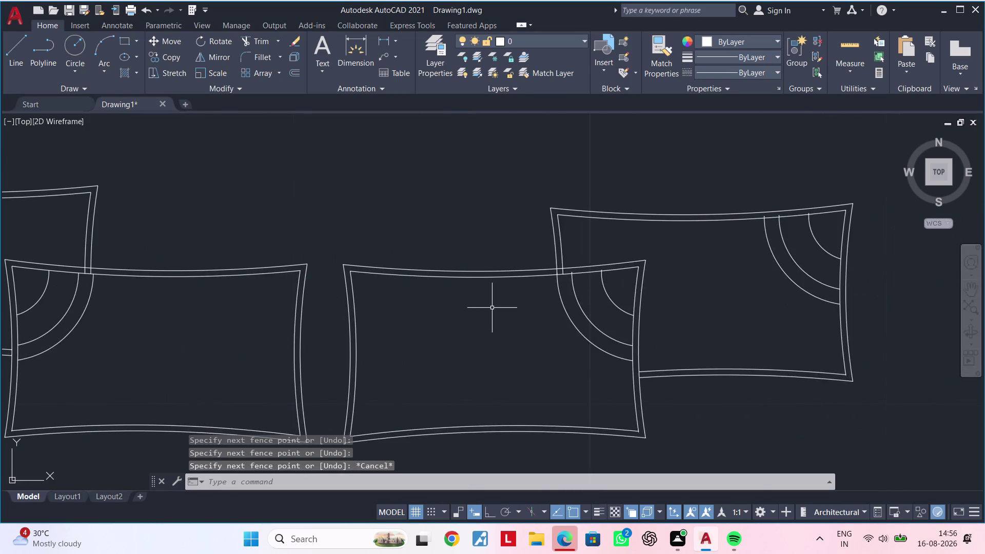
middle_drag(493, 308, 399, 327)
scroll(up, 3)
middle_drag(478, 306, 456, 341)
scroll(up, 3)
middle_drag(454, 335, 446, 354)
key(Escape)
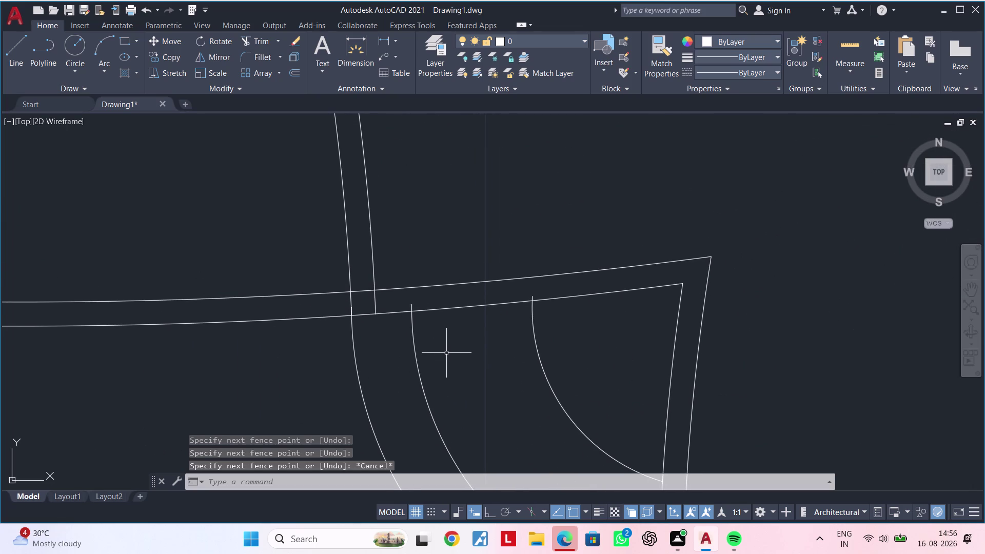
Trim the lines sticking past the pillow edges at the overlap corners.
text(tr)
key(space)
scroll(up, 3)
click(413, 313)
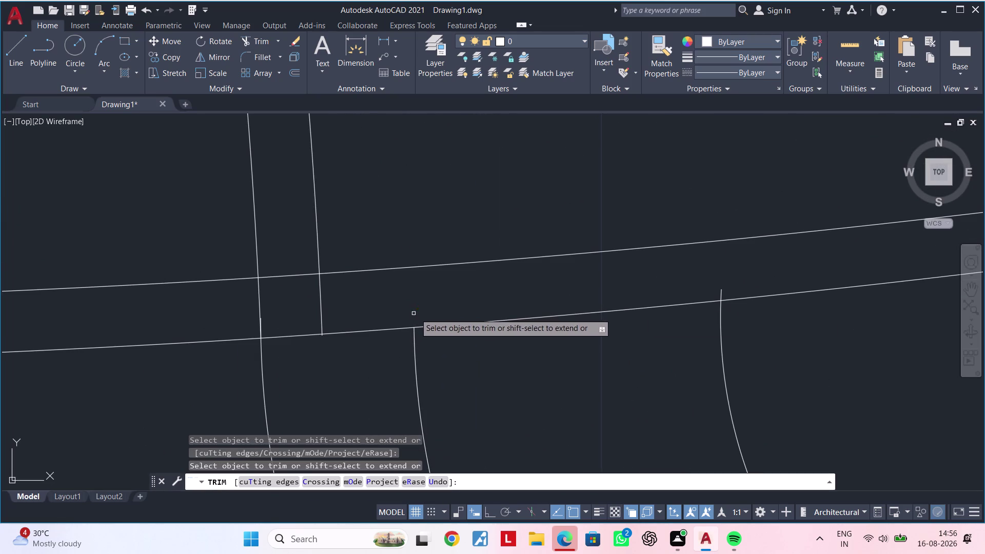
click(723, 294)
scroll(down, 3)
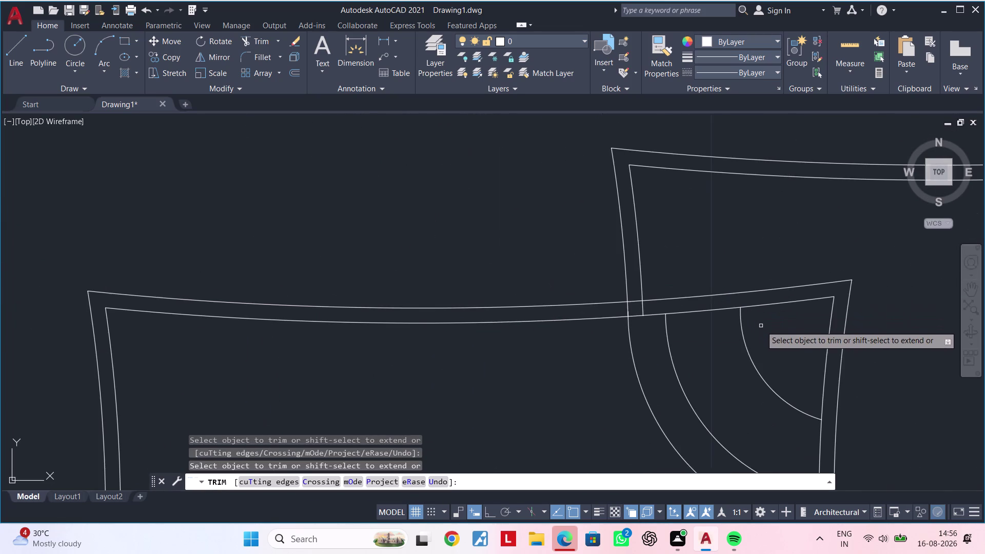
scroll(down, 3)
scroll(down, 3)
middle_drag(732, 343, 619, 311)
key(Escape)
key(Escape)
middle_drag(623, 323, 601, 284)
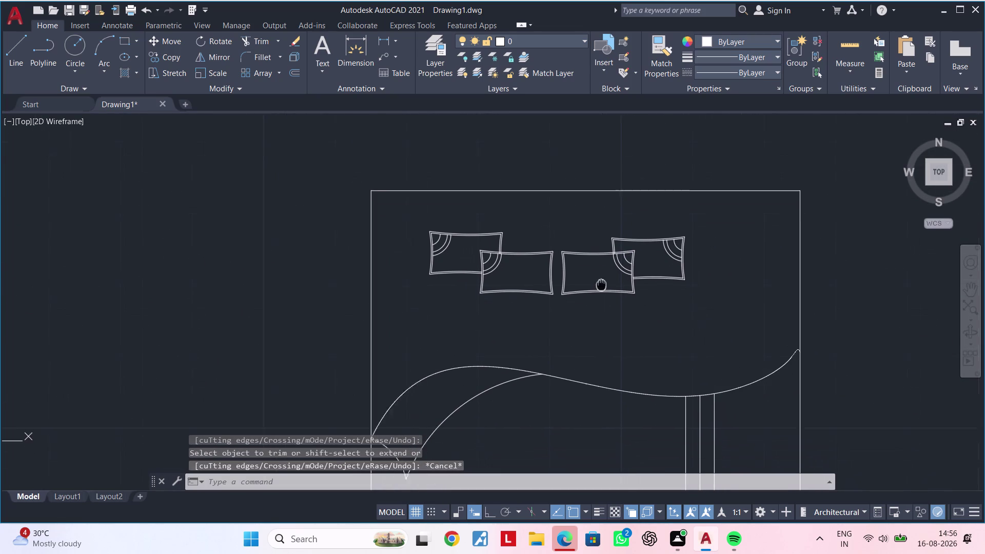
Pan the view to centre the lower half of the bed.
middle_drag(601, 283, 601, 275)
key(Escape)
middle_drag(597, 294, 601, 278)
key(Escape)
key(Escape)
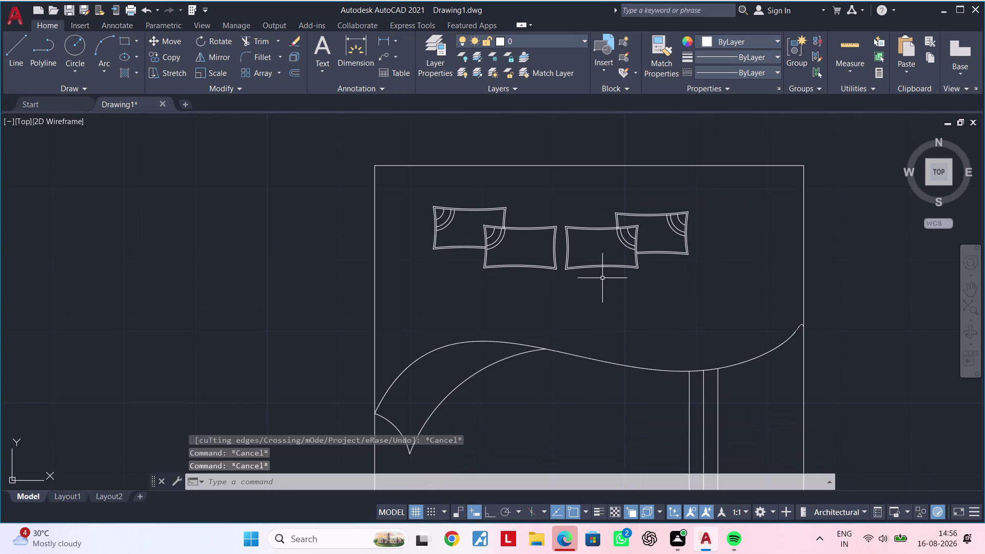
middle_drag(582, 272, 522, 230)
middle_drag(523, 245, 530, 224)
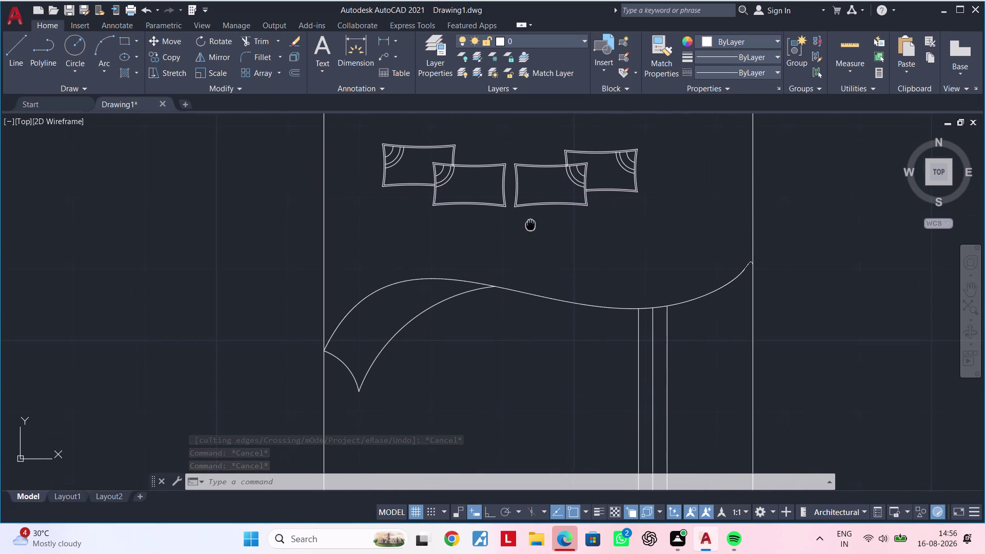
middle_drag(531, 223, 531, 224)
scroll(down, 3)
middle_drag(529, 253, 530, 224)
middle_drag(516, 321, 514, 248)
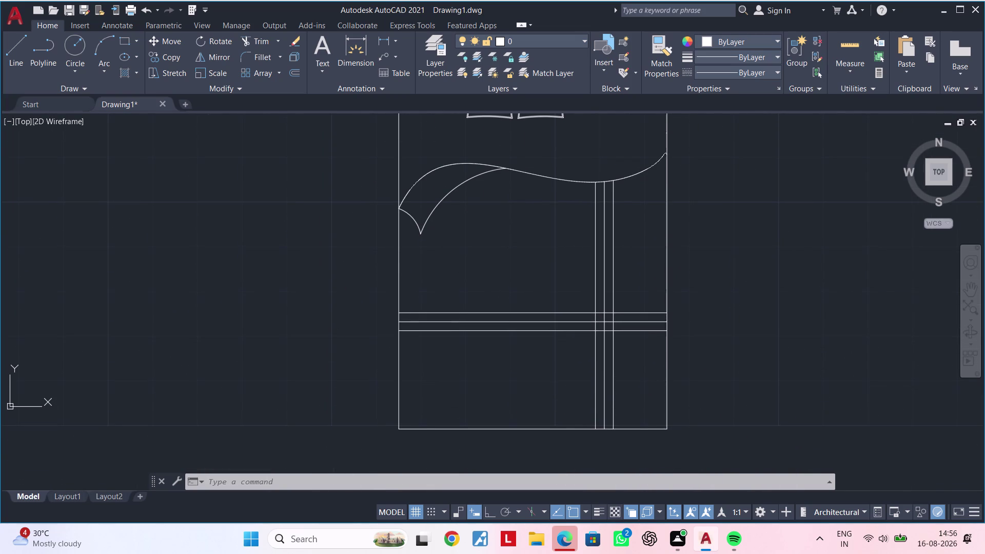
middle_drag(512, 267, 417, 270)
middle_drag(456, 266, 414, 270)
key(Escape)
key(Escape)
key(Escape)
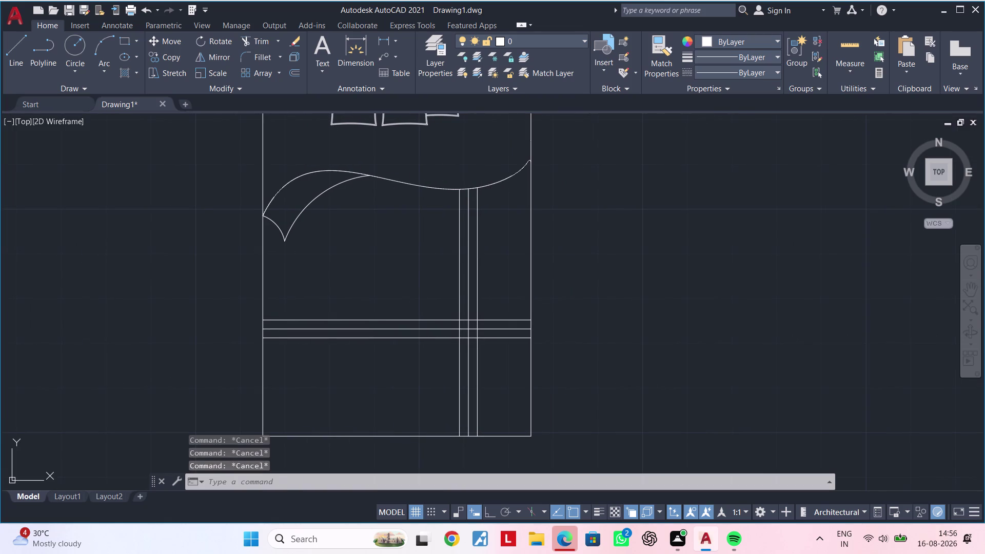
key(Escape)
key(Escape)
key(Escape)
Offset the bed's right and left edges 2' outward.
text(o)
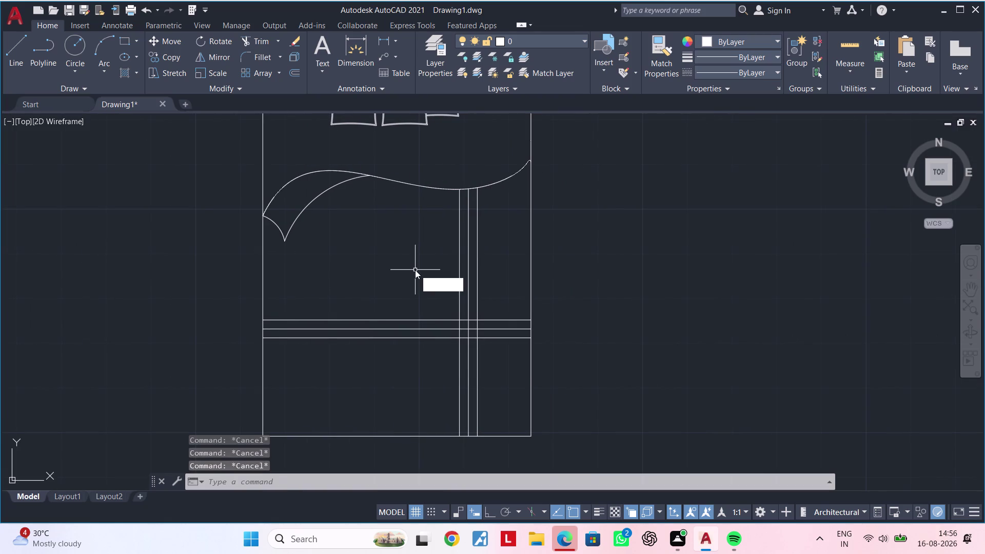
text(f)
key(space)
text(2)
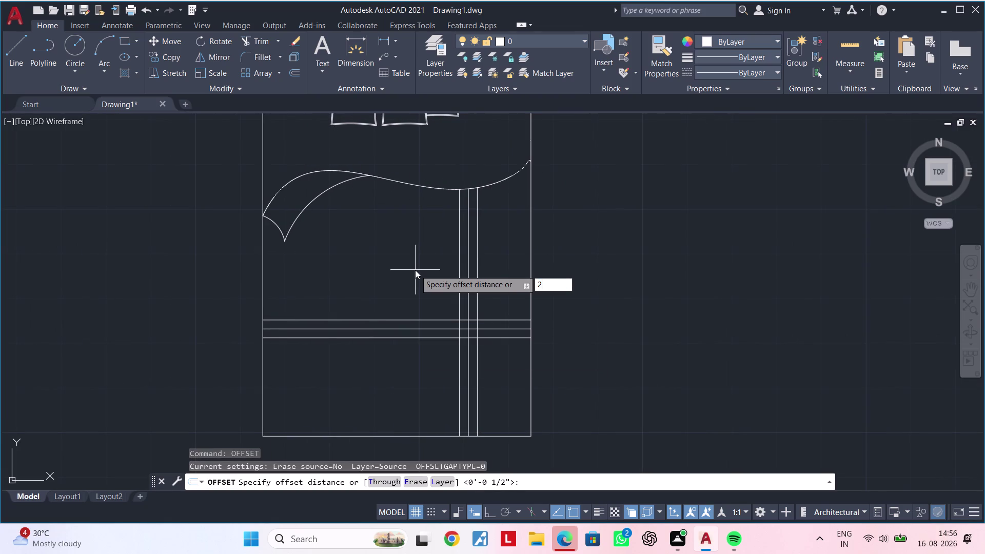
text(')
key(Return)
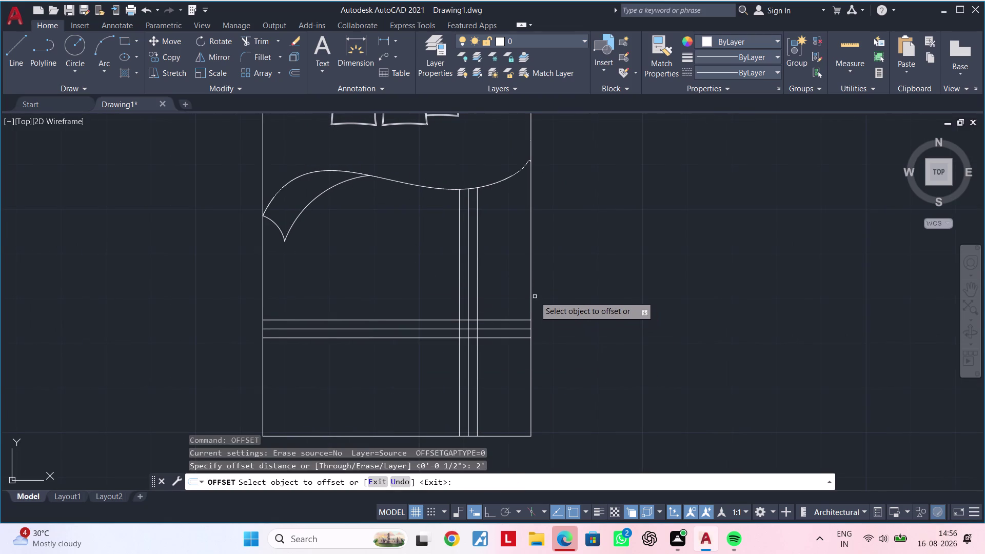
click(530, 295)
click(602, 296)
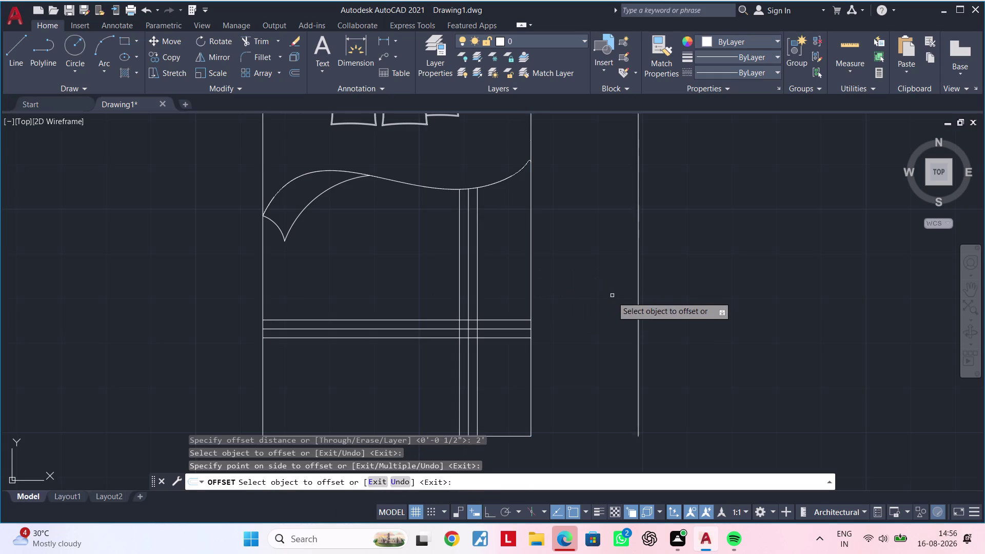
scroll(down, 3)
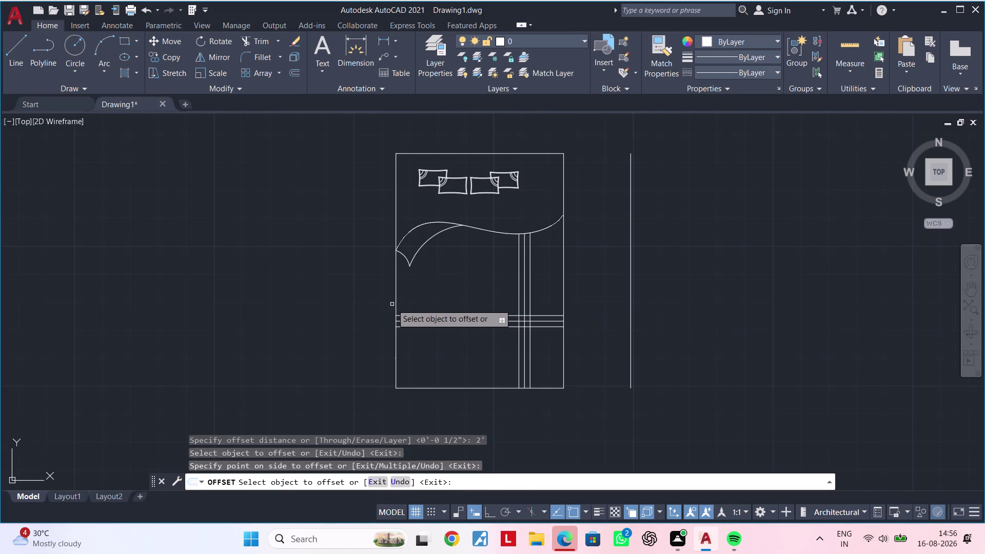
click(396, 302)
click(350, 302)
Offset the bed's bottom edge 2' downward.
scroll(down, 3)
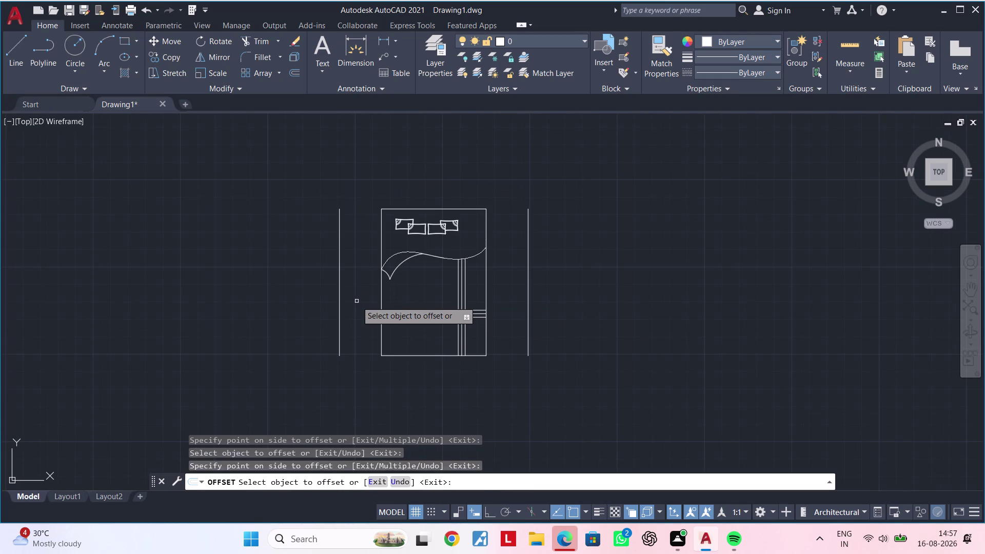
middle_drag(357, 282, 359, 255)
click(408, 329)
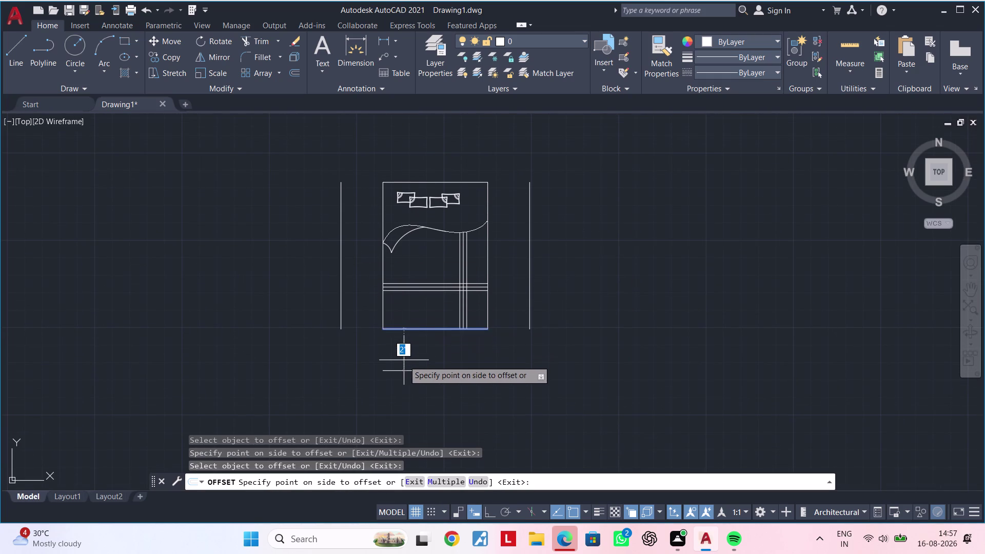
click(404, 361)
key(Escape)
key(Escape)
key(Escape)
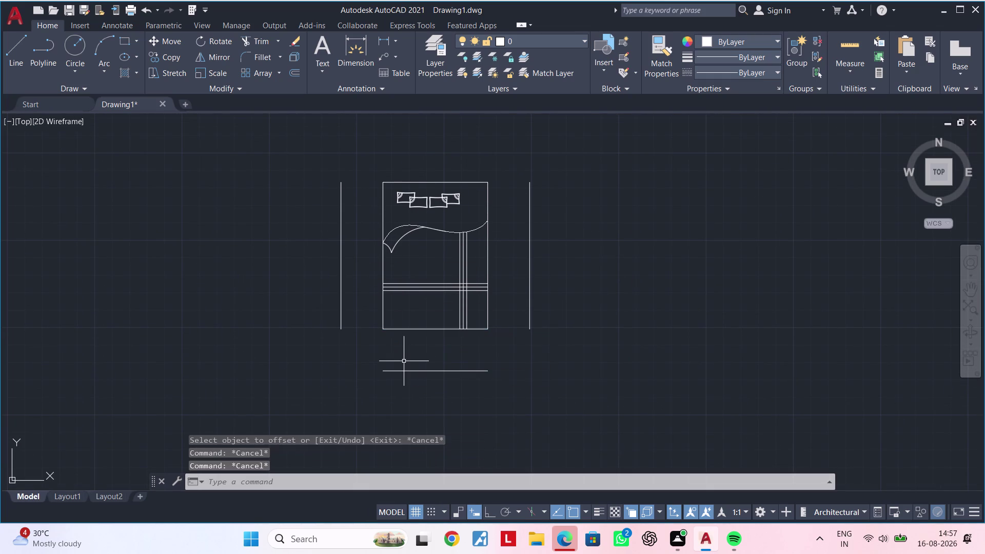
text(f)
key(space)
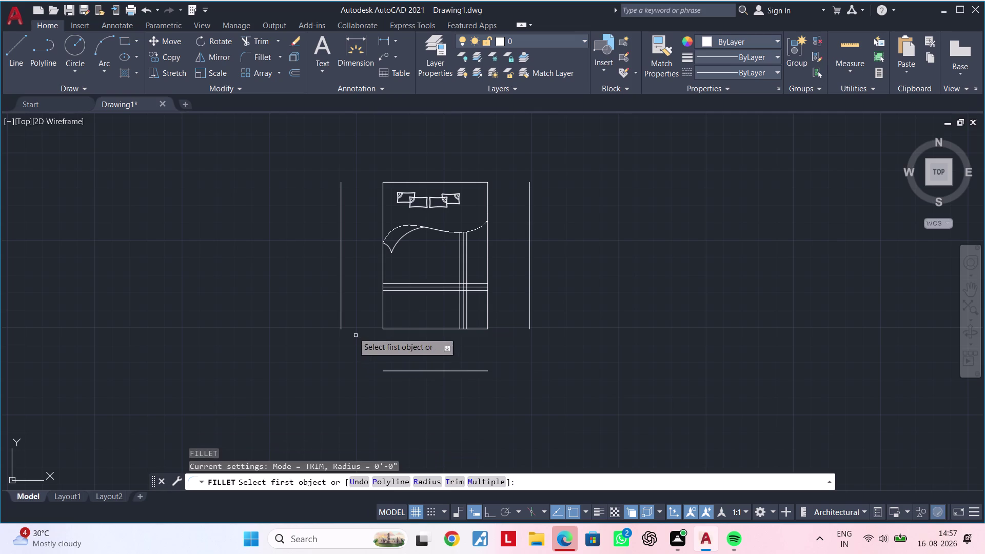
Join the left and bottom lines, then the bottom and right lines, into sharp corners.
click(341, 321)
click(390, 369)
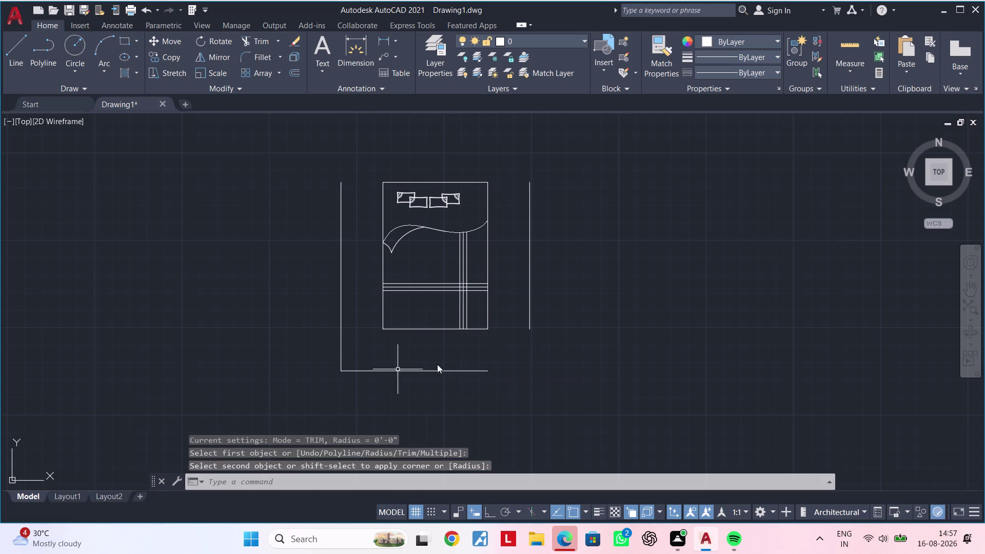
key(space)
click(531, 306)
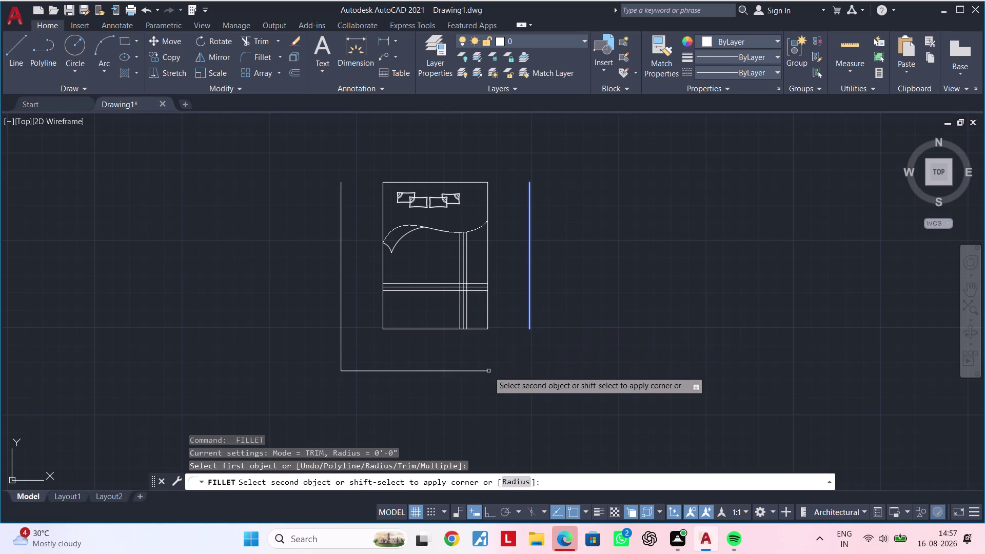
click(485, 372)
key(Escape)
Draw a horizontal line from the bed's left edge out to the outer left boundary.
middle_drag(486, 349, 508, 348)
key(Escape)
key(Escape)
key(Escape)
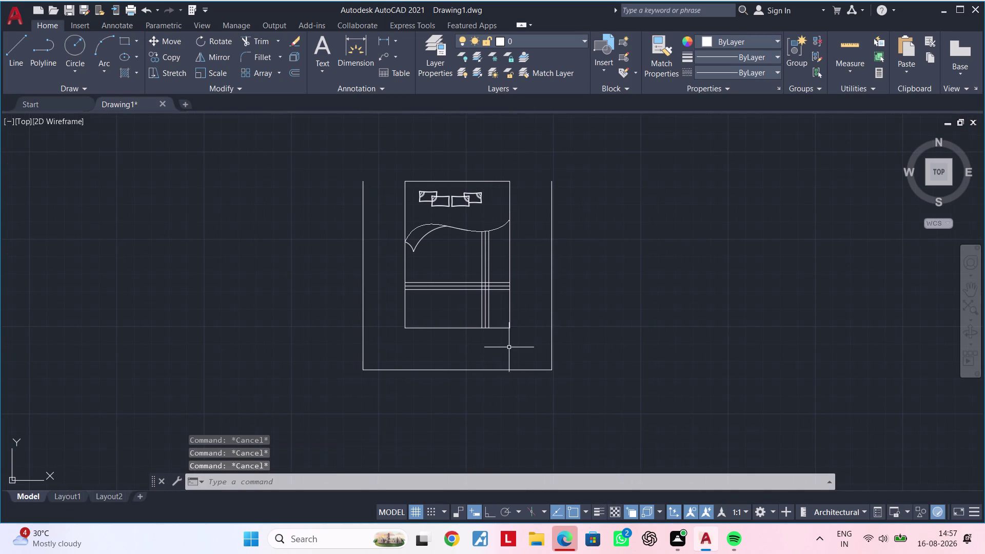
key(Escape)
key(Escape)
middle_drag(416, 341, 391, 358)
scroll(up, 3)
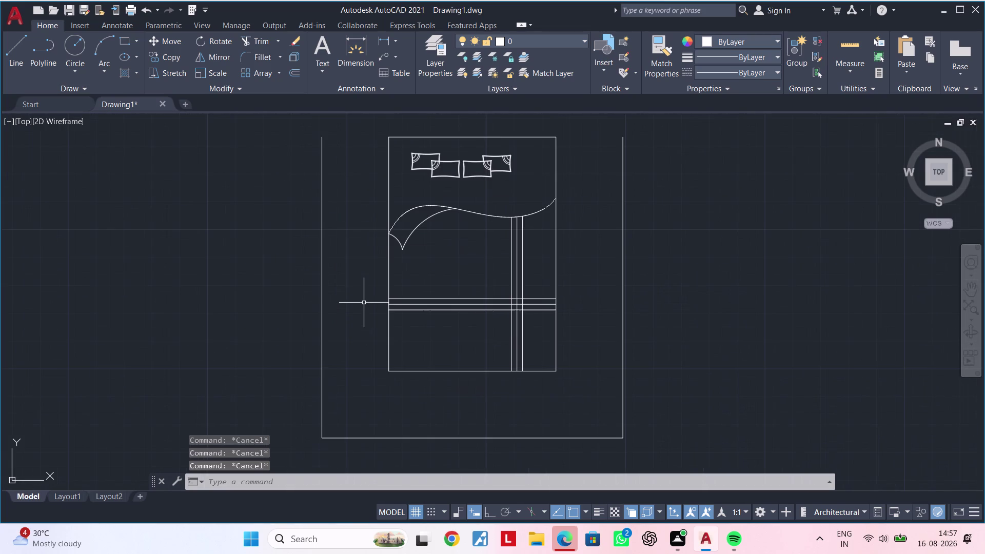
middle_drag(363, 299, 328, 306)
scroll(up, 3)
middle_drag(342, 293, 316, 296)
key(Escape)
key(Escape)
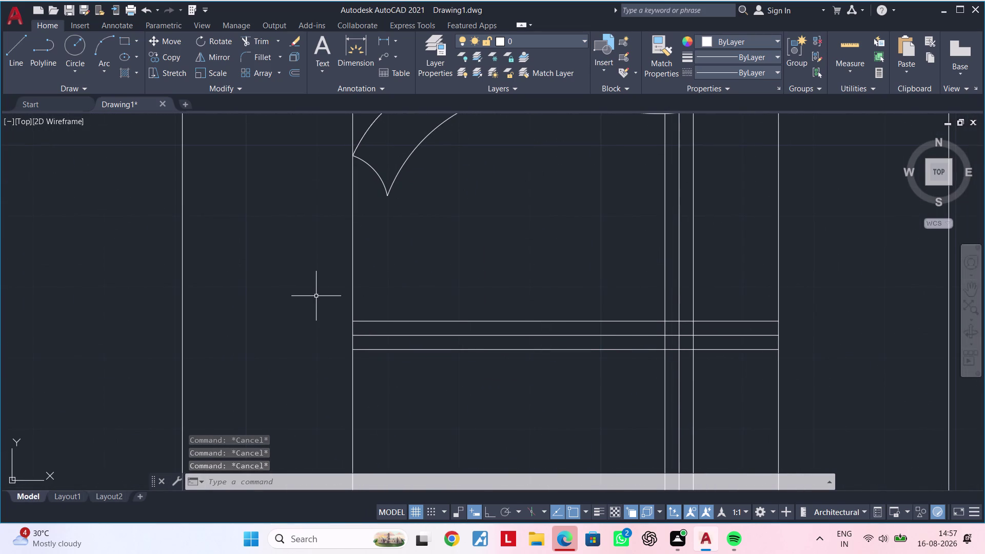
text(l)
key(space)
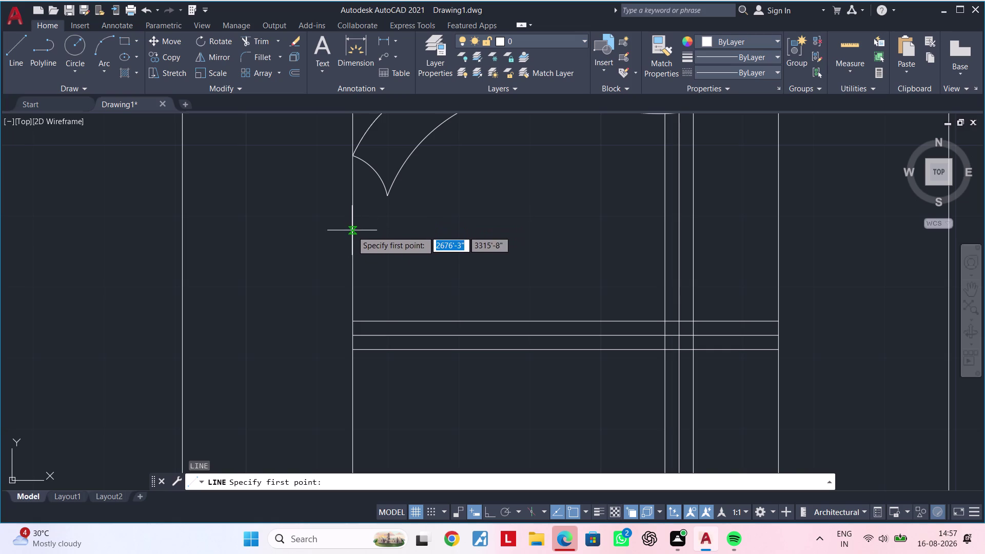
click(352, 231)
click(184, 232)
key(Escape)
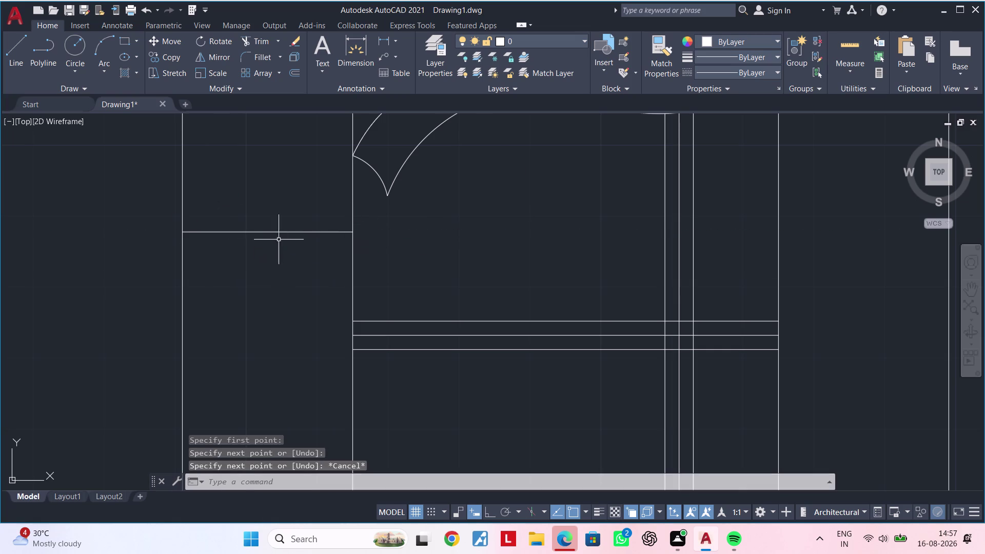
Extend the new horizontal line across the bed to the vertical strip lines.
middle_drag(290, 255, 261, 260)
key(Escape)
key(Escape)
scroll(down, 3)
middle_drag(271, 260, 211, 275)
key(Escape)
key(Escape)
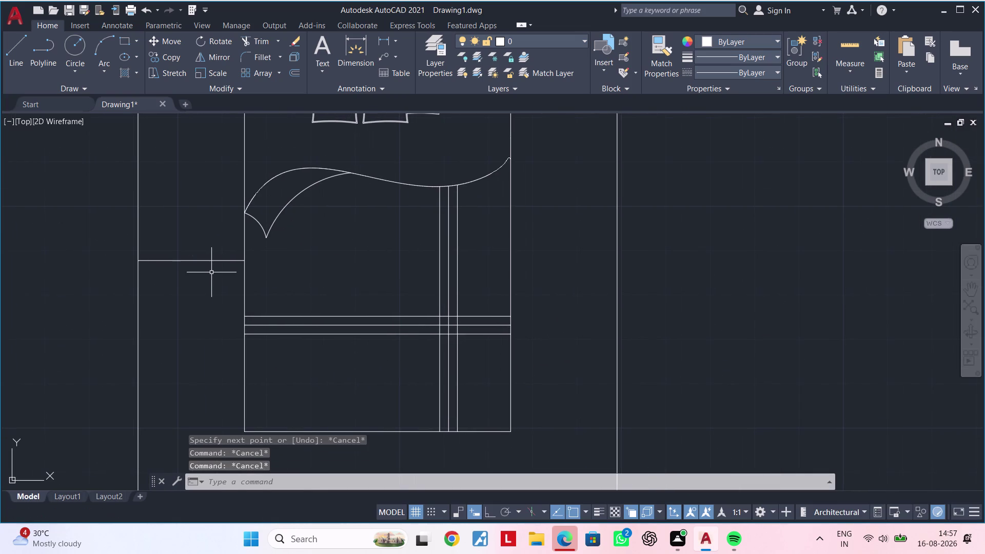
text(ex)
key(space)
drag(202, 237, 202, 259)
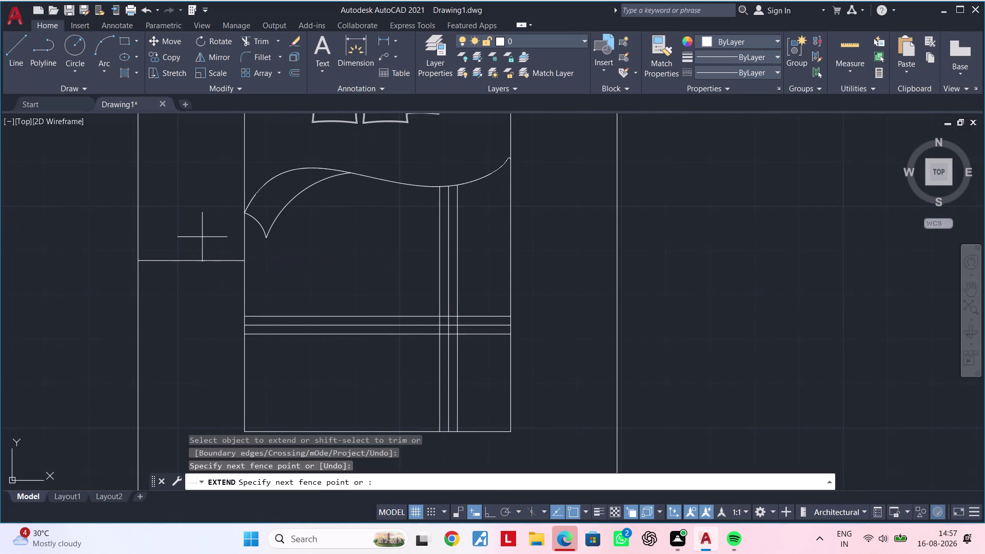
drag(203, 259, 200, 306)
drag(357, 244, 354, 315)
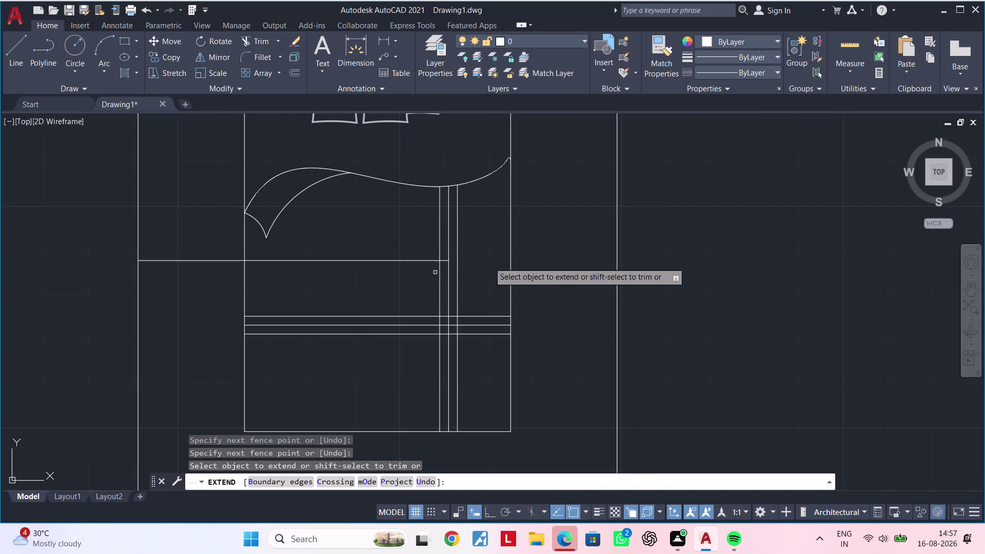
key(Escape)
click(619, 243)
Extend the horizontal line to the right outer boundary.
click(613, 244)
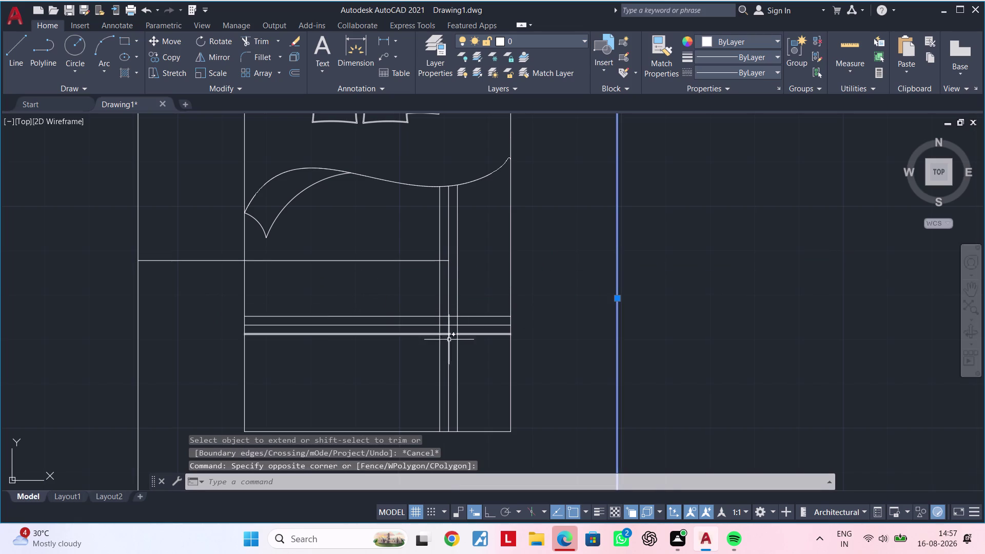
key(e)
key(x)
key(space)
drag(374, 244, 370, 296)
key(Escape)
key(Escape)
Trim the line beside the strip and erase the piece crossing the bed.
text(tr)
key(space)
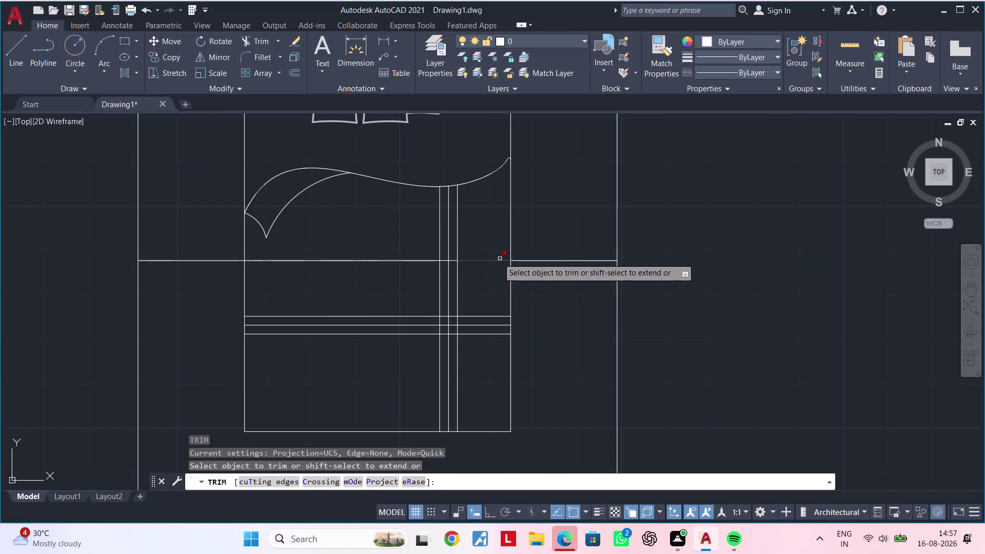
drag(495, 258, 494, 279)
key(Escape)
key(space)
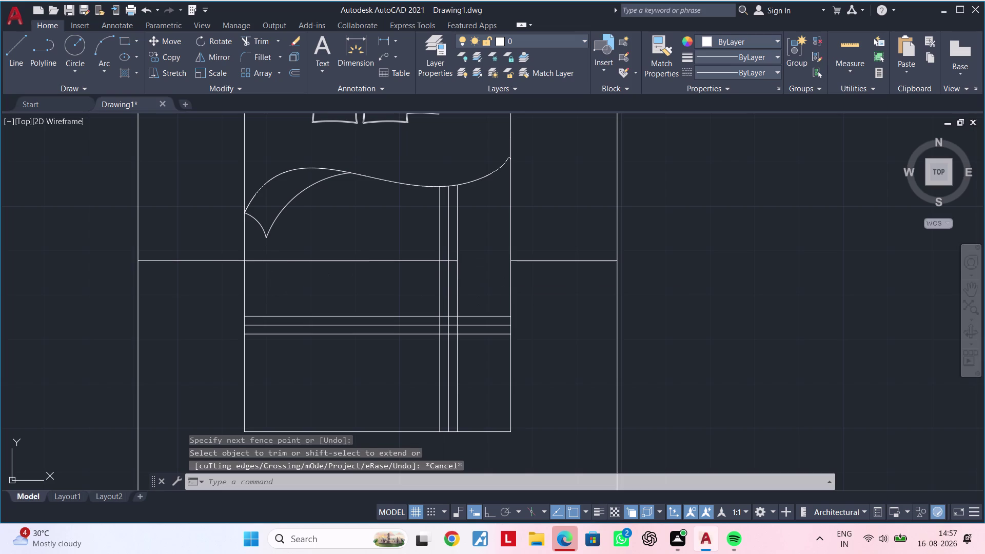
drag(272, 255, 270, 281)
key(Escape)
scroll(up, 3)
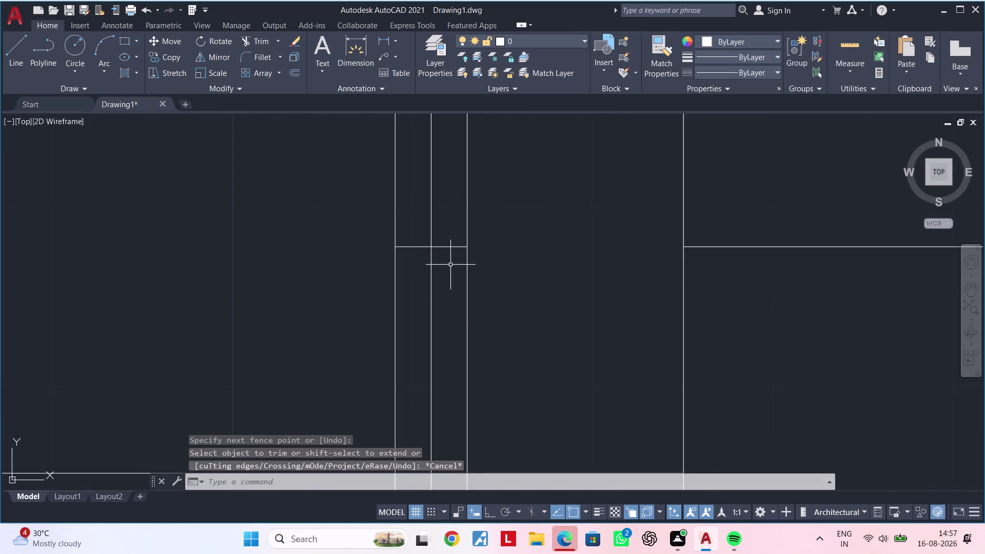
click(450, 247)
key(Delete)
Trim both sides of the outer frame above the cross line.
scroll(down, 3)
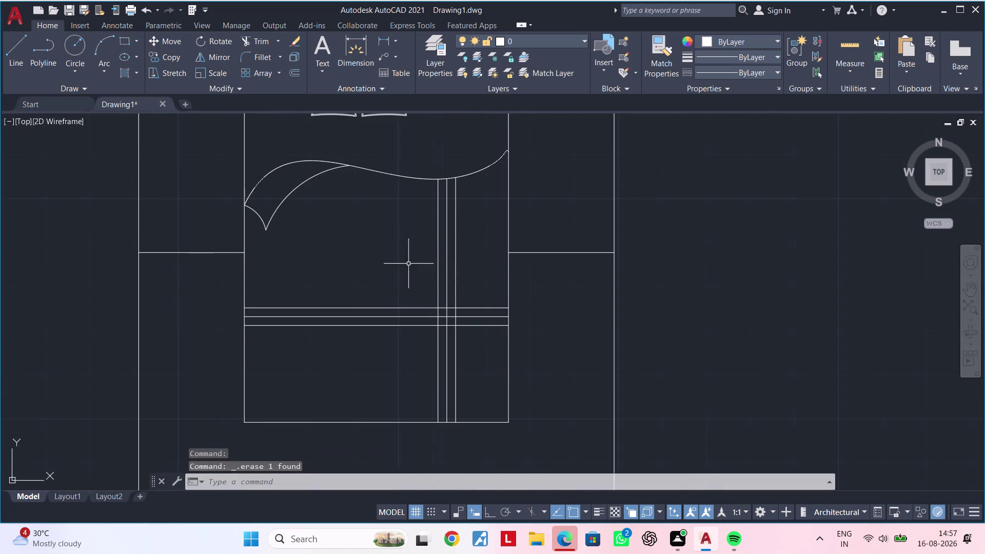
middle_drag(409, 263, 478, 292)
key(Escape)
key(Escape)
key(t)
text(r)
key(space)
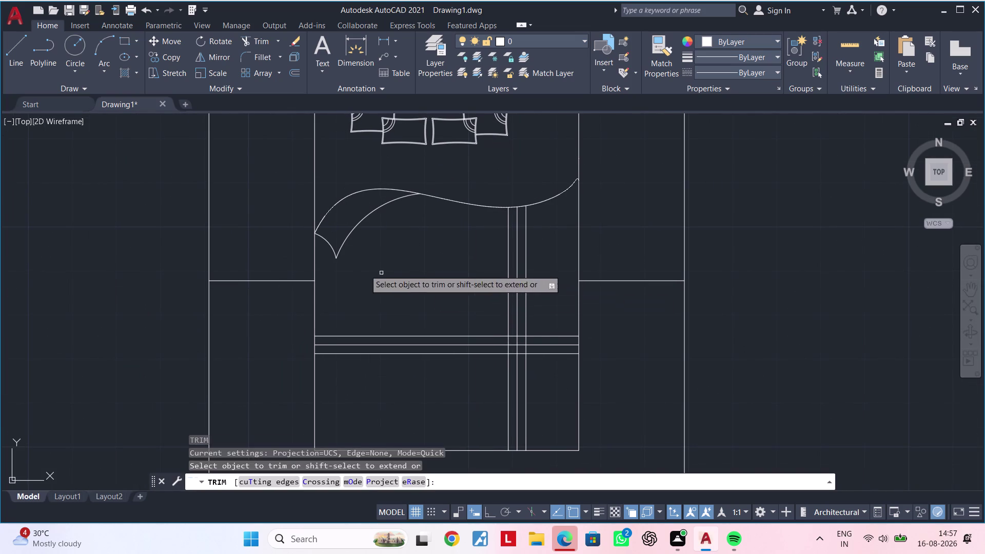
drag(259, 247, 150, 250)
drag(662, 230, 737, 238)
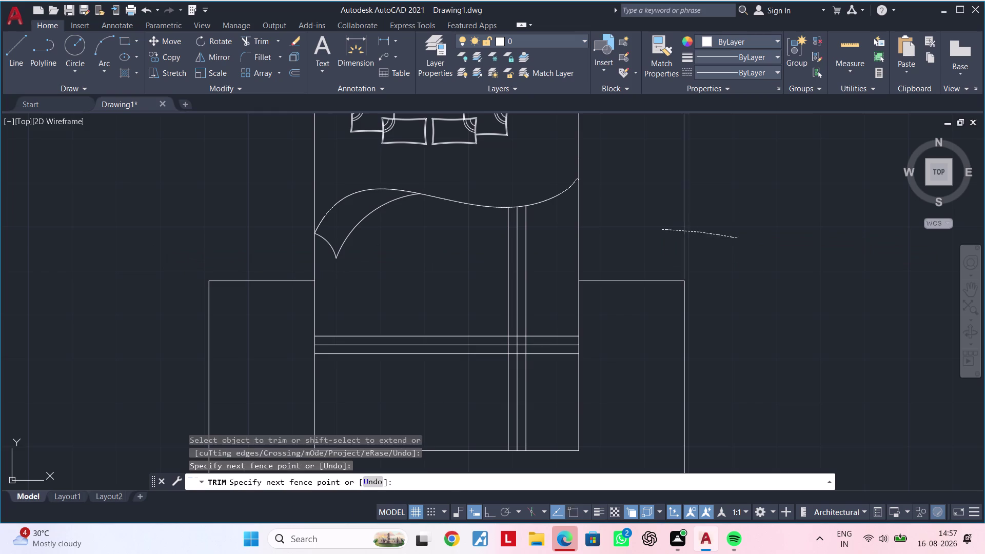
Pan and zoom to center the trimmed frame in view.
scroll(down, 3)
middle_drag(737, 240, 731, 220)
scroll(up, 3)
middle_drag(664, 282, 535, 306)
middle_drag(533, 307, 525, 330)
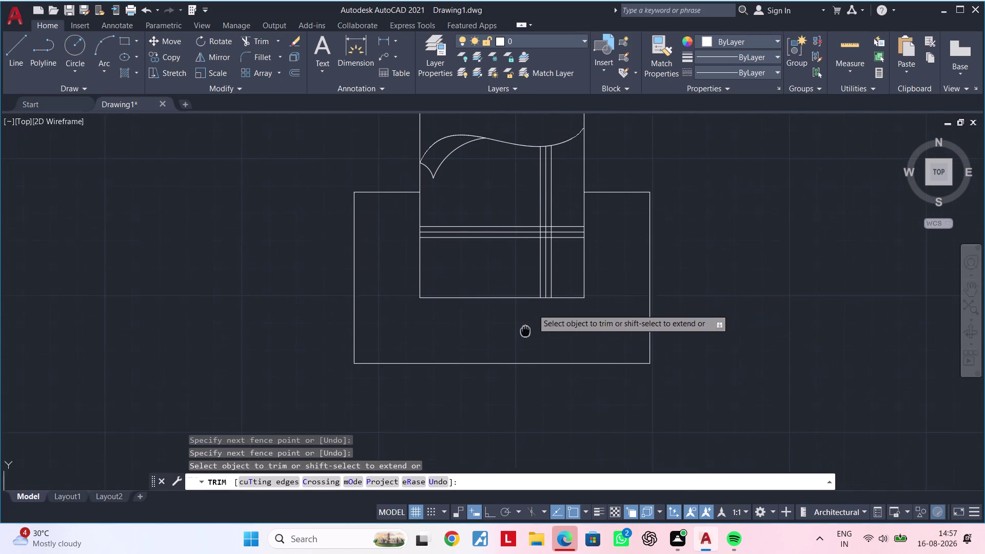
middle_drag(525, 329, 525, 331)
key(Escape)
key(Escape)
middle_drag(475, 320, 490, 324)
key(Escape)
key(Escape)
key(Escape)
key(Escape)
key(Escape)
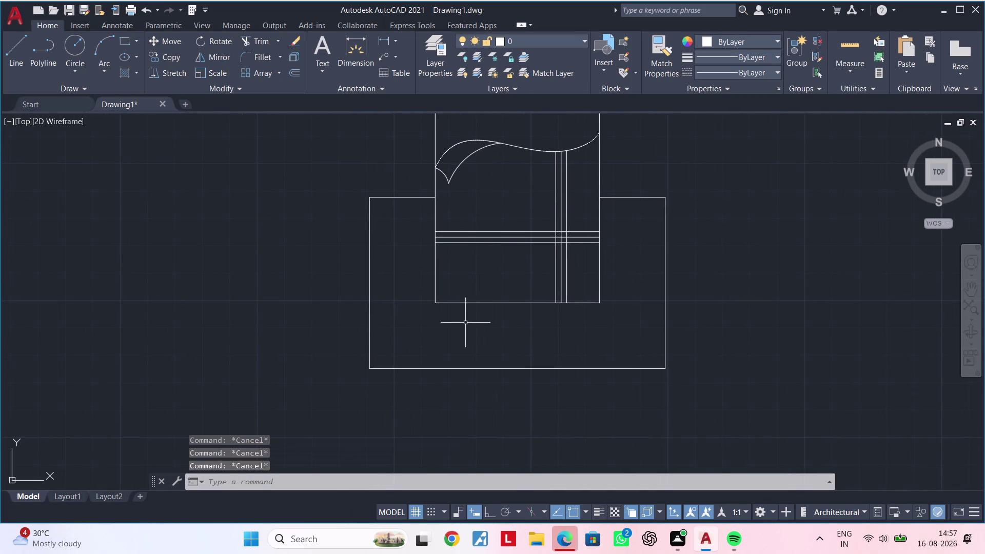
key(Escape)
key(Escape)
middle_drag(412, 271, 401, 313)
scroll(up, 3)
middle_drag(394, 283, 378, 303)
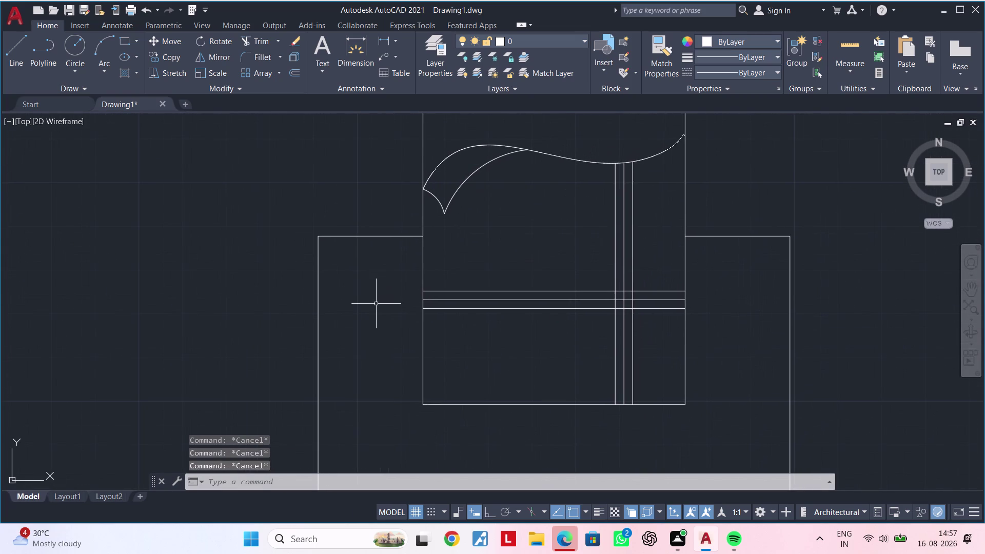
Offset the top edges of the left and right frame parts 6" downward.
text(of)
key(space)
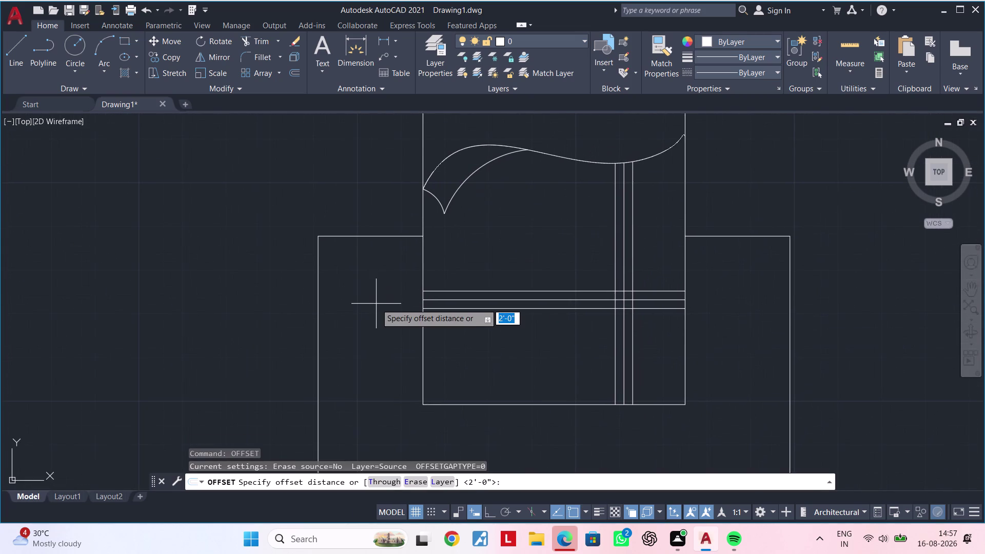
text(6")
key(Return)
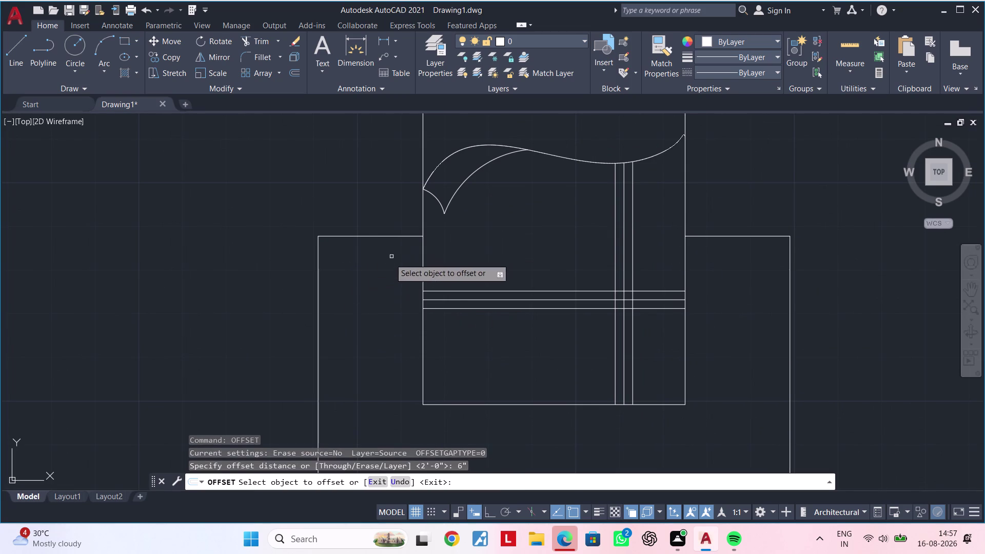
click(369, 236)
click(371, 266)
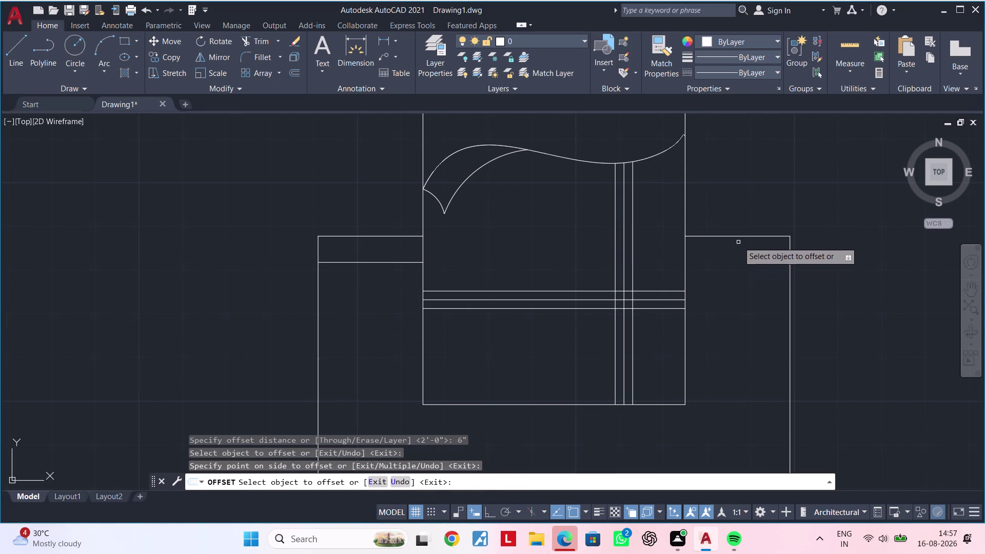
click(739, 236)
click(744, 274)
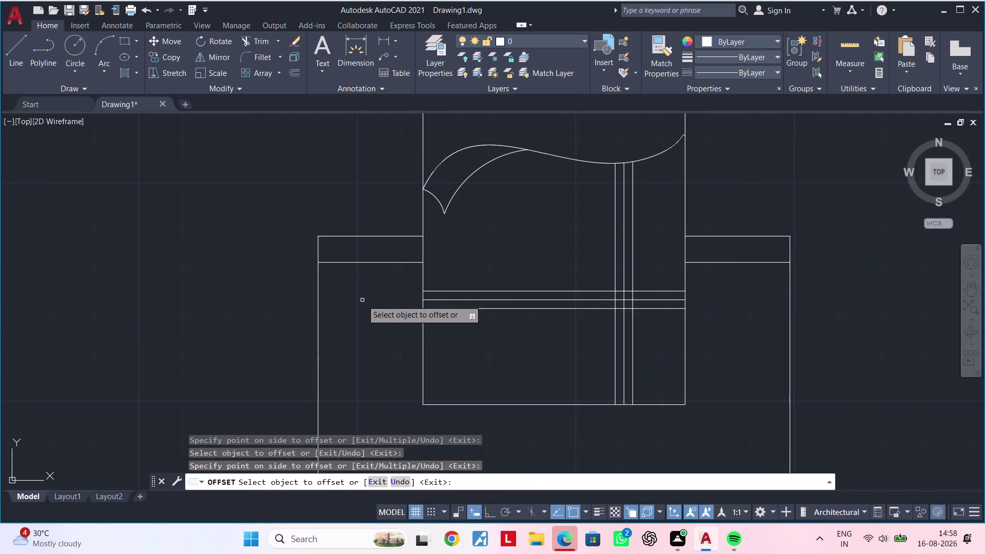
Offset the frame's left, right and bottom sides 6" inward.
middle_drag(367, 284, 380, 236)
scroll(up, 3)
middle_drag(380, 246, 384, 225)
click(306, 258)
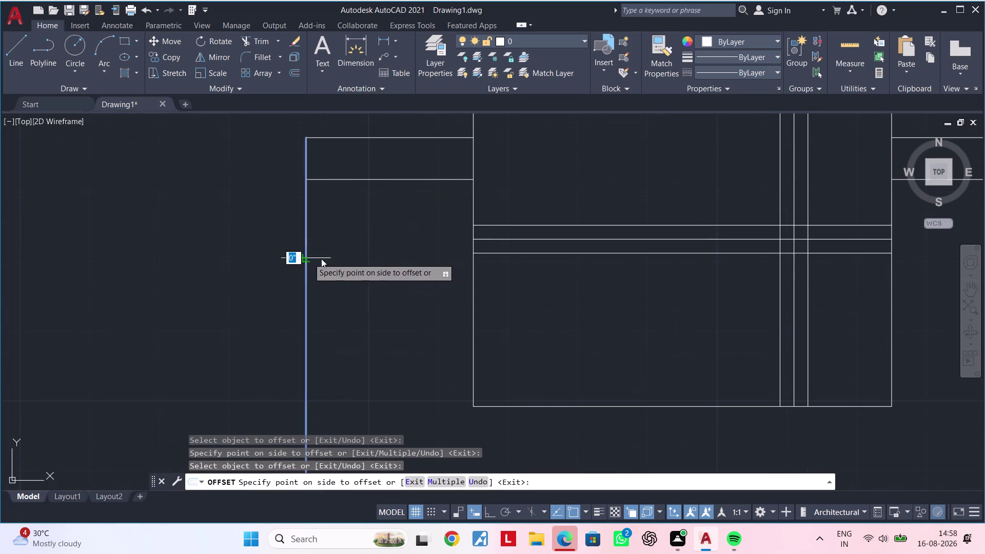
click(373, 257)
scroll(down, 3)
middle_drag(374, 245, 345, 201)
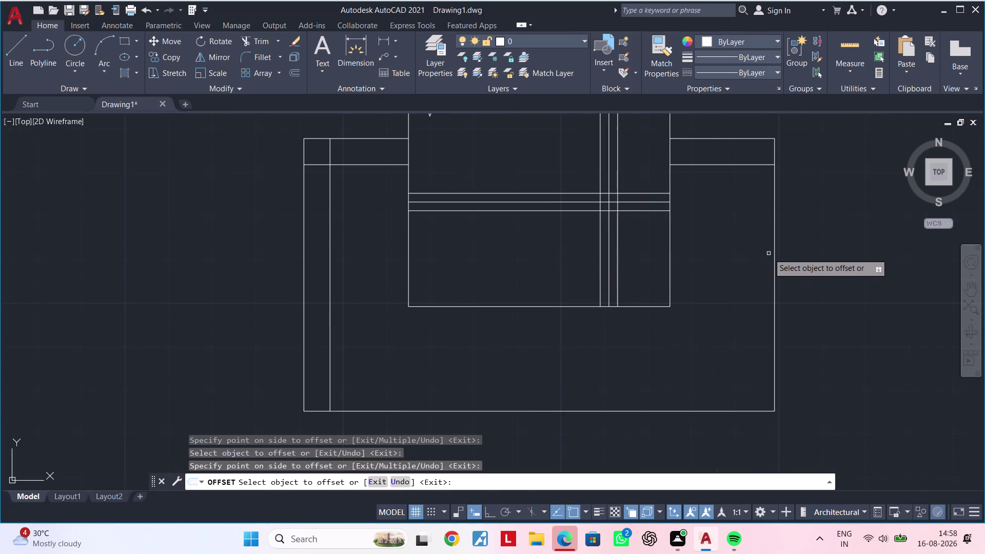
click(774, 253)
click(733, 260)
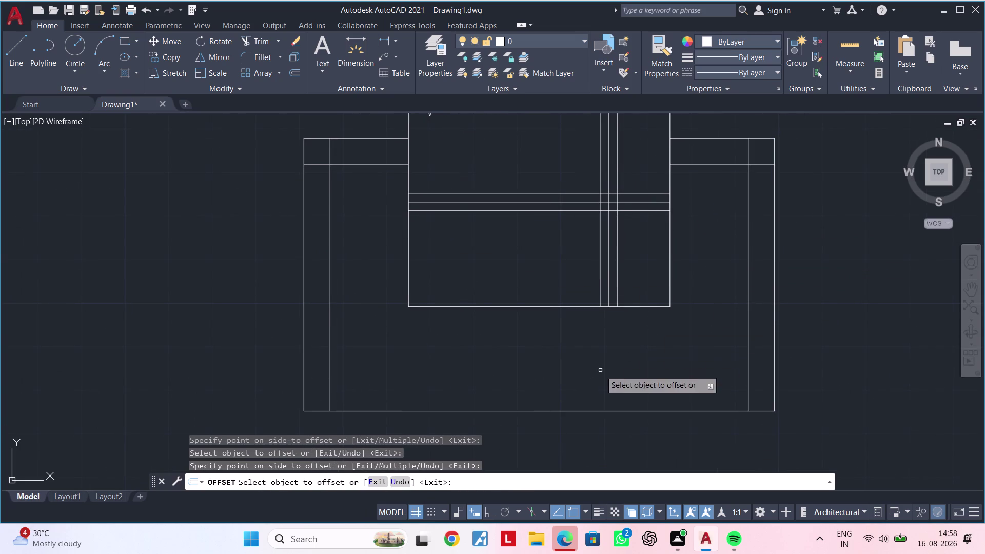
click(556, 411)
click(553, 386)
key(Escape)
Cancel the trim and zoom in on the frame's upper-left corner.
key(Escape)
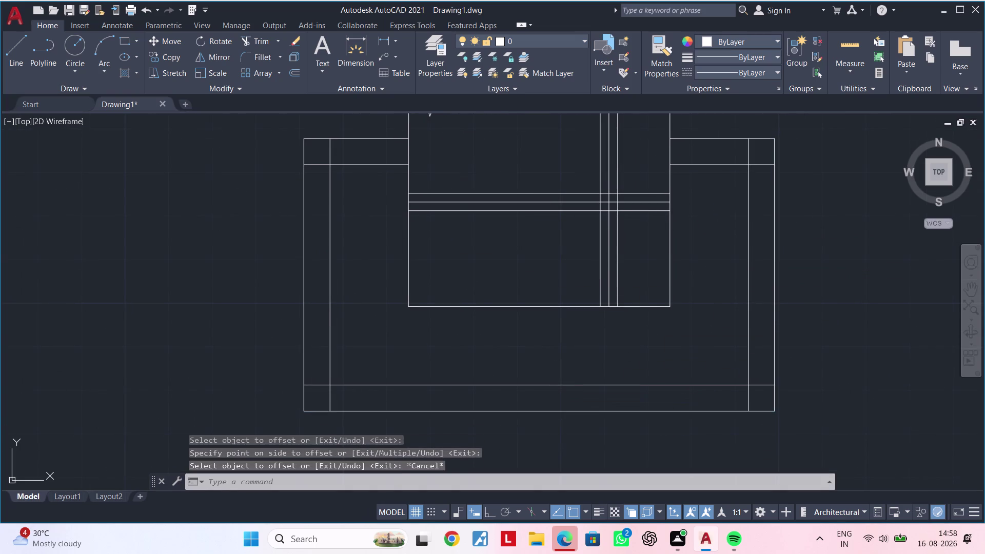
key(t)
key(r)
key(space)
key(Escape)
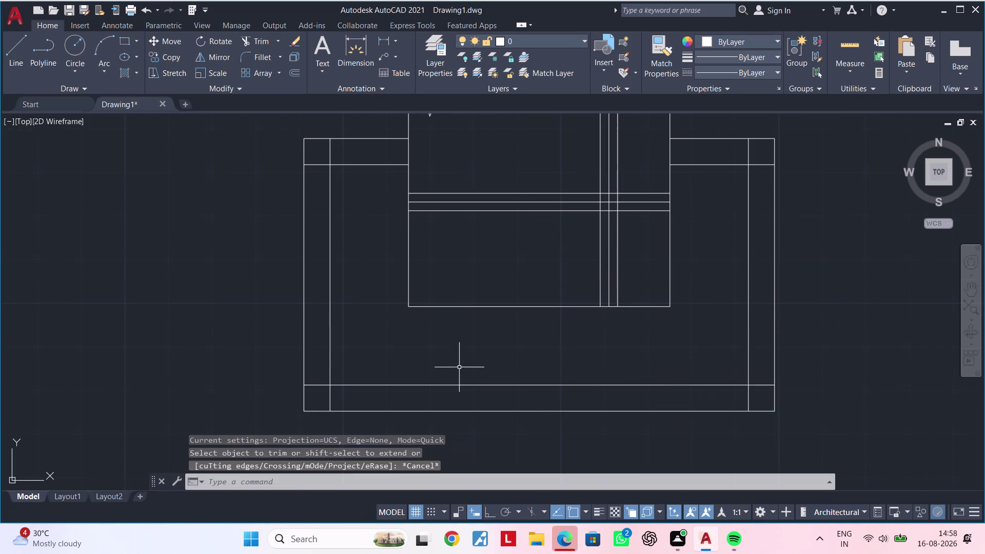
key(Escape)
key(Escape)
key(Escape)
key(Escape)
key(Escape)
key(Escape)
key(Escape)
key(Escape)
key(Escape)
key(Escape)
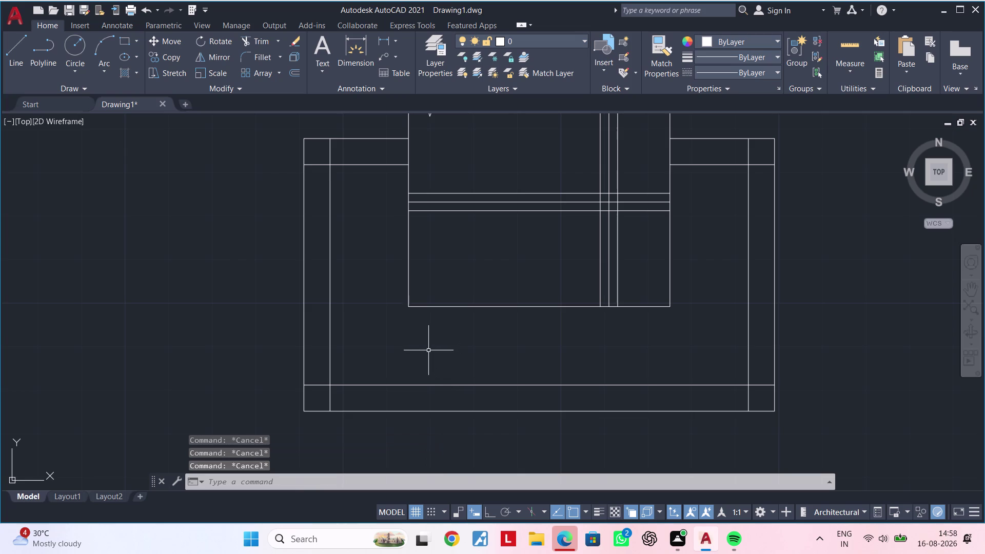
middle_drag(343, 270, 343, 338)
scroll(up, 3)
middle_drag(345, 261, 338, 325)
key(Escape)
key(Escape)
key(Escape)
key(Escape)
key(Escape)
key(Escape)
key(Escape)
text(l)
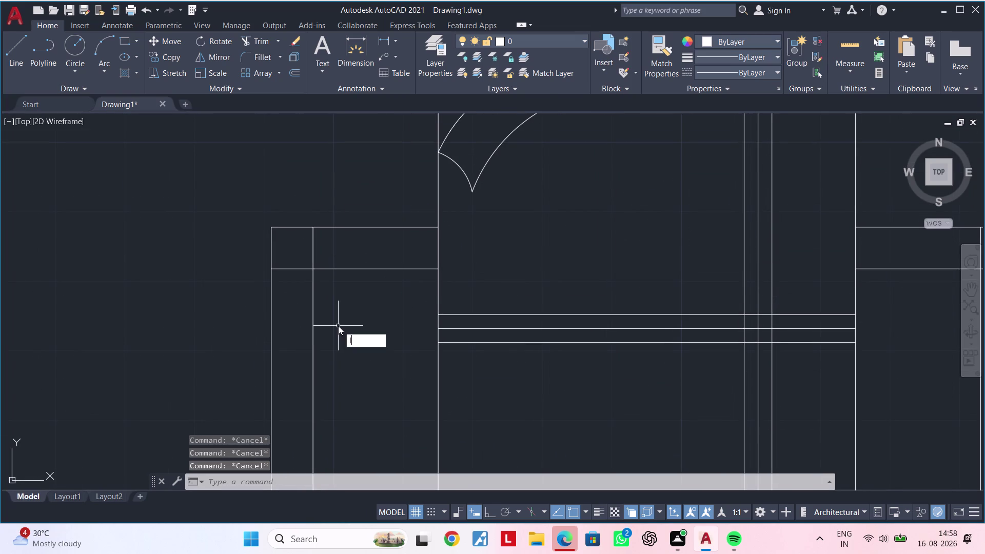
Draw the first diagonal line from the inner left border to the inner top edge.
key(space)
scroll(up, 3)
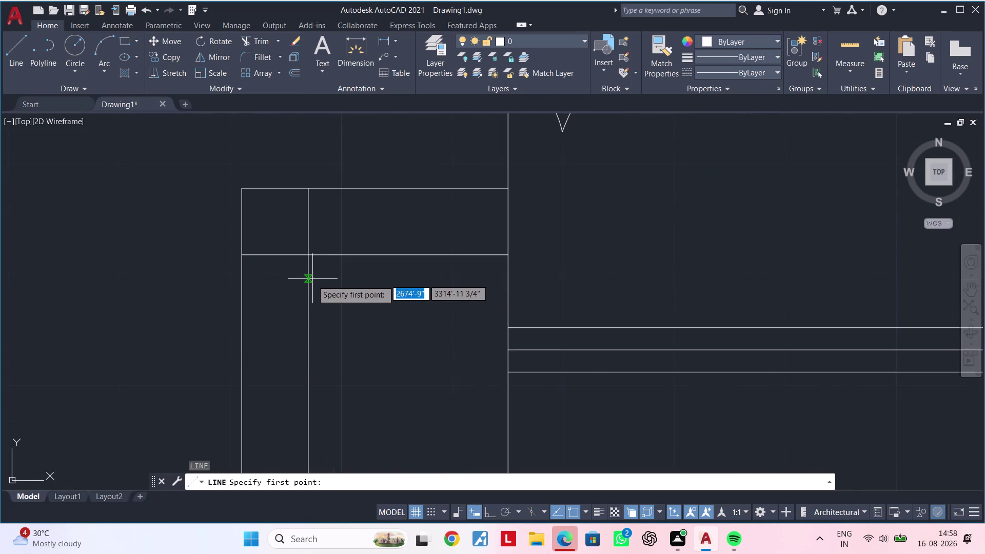
click(309, 287)
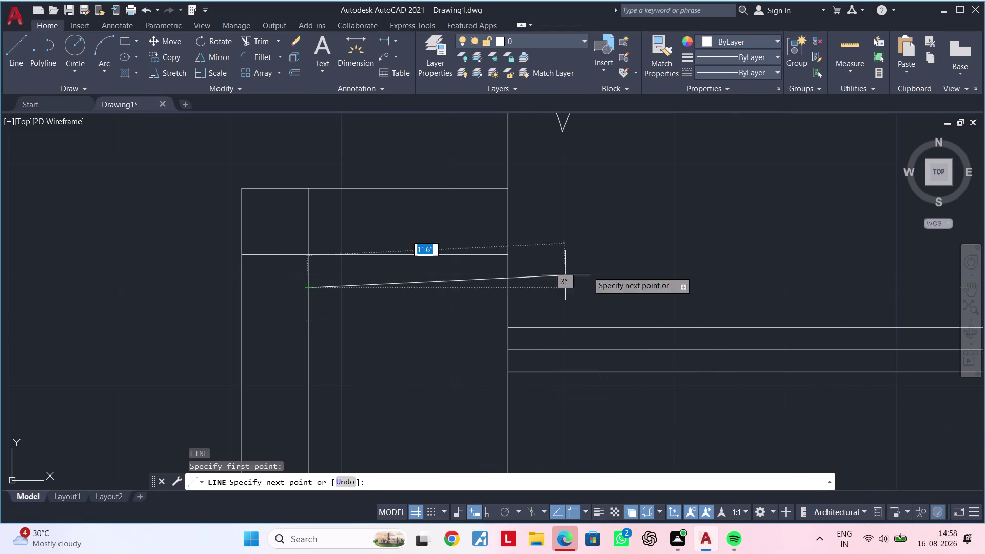
middle_drag(431, 270, 656, 353)
scroll(up, 3)
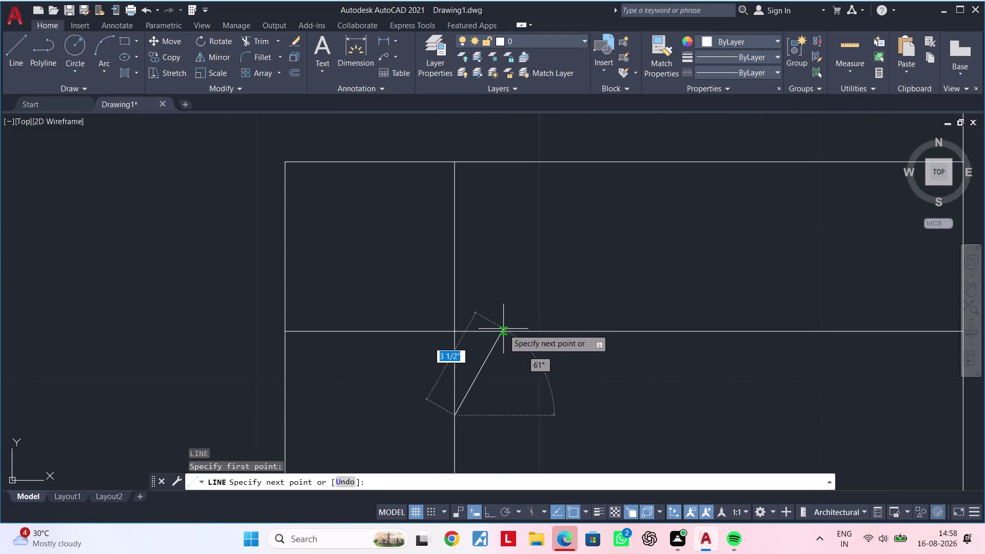
click(504, 329)
scroll(down, 3)
middle_drag(530, 400, 467, 296)
key(Escape)
key(Escape)
key(Escape)
key(Escape)
middle_drag(462, 308, 451, 284)
key(Escape)
key(Escape)
Offset the diagonal 2" to its right to make the first parallel copy.
text(of)
key(space)
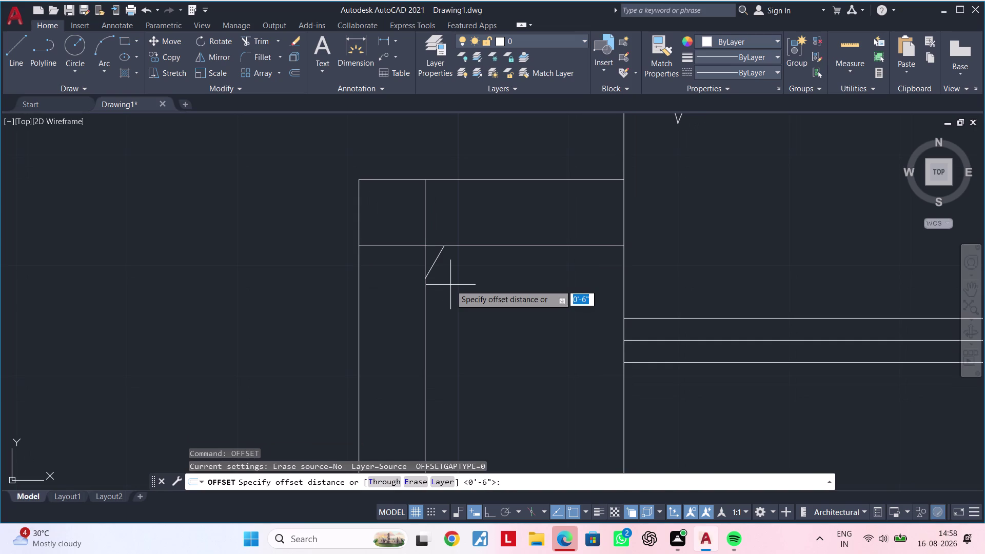
key(2)
key(shift+quotedbl)
key(Return)
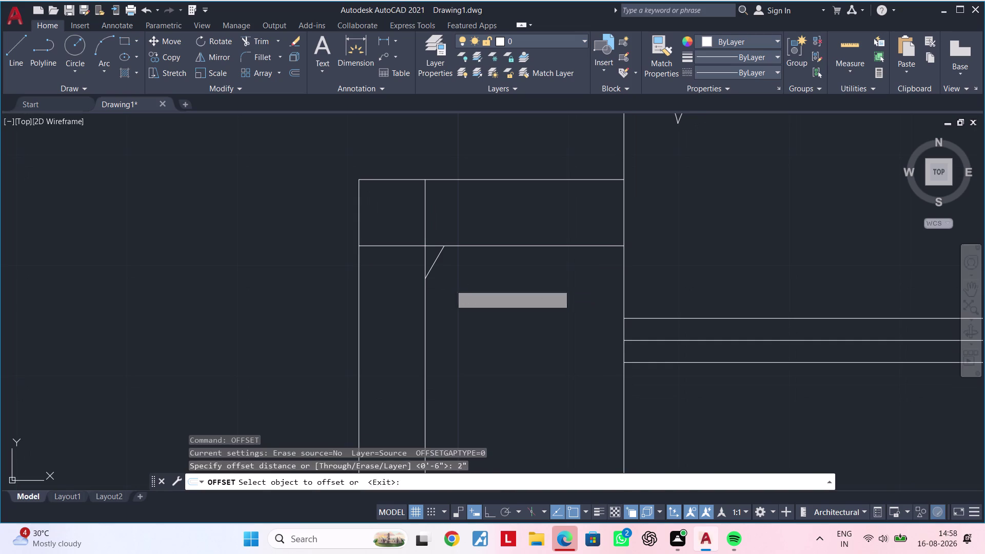
click(436, 264)
click(474, 298)
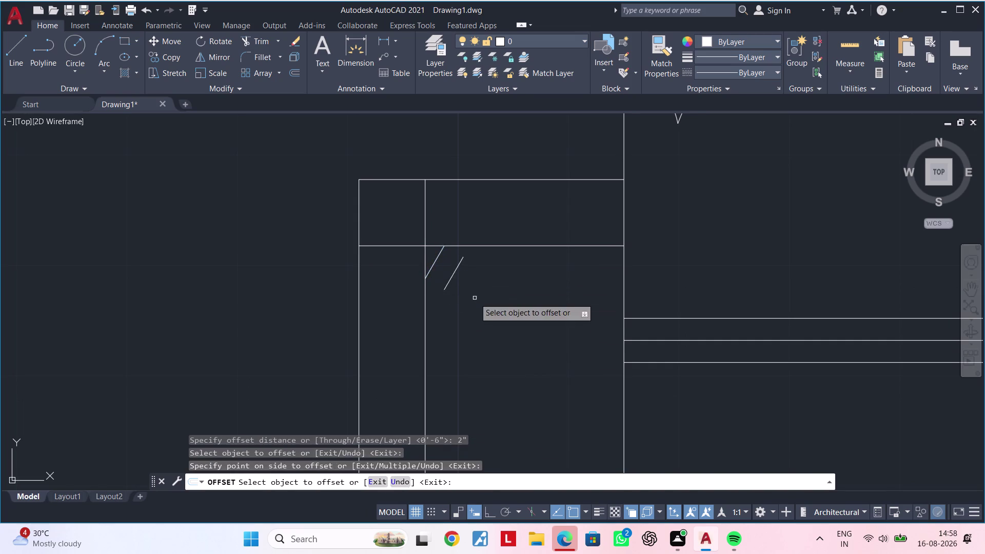
scroll(down, 3)
scroll(down, 3)
middle_drag(507, 363, 436, 301)
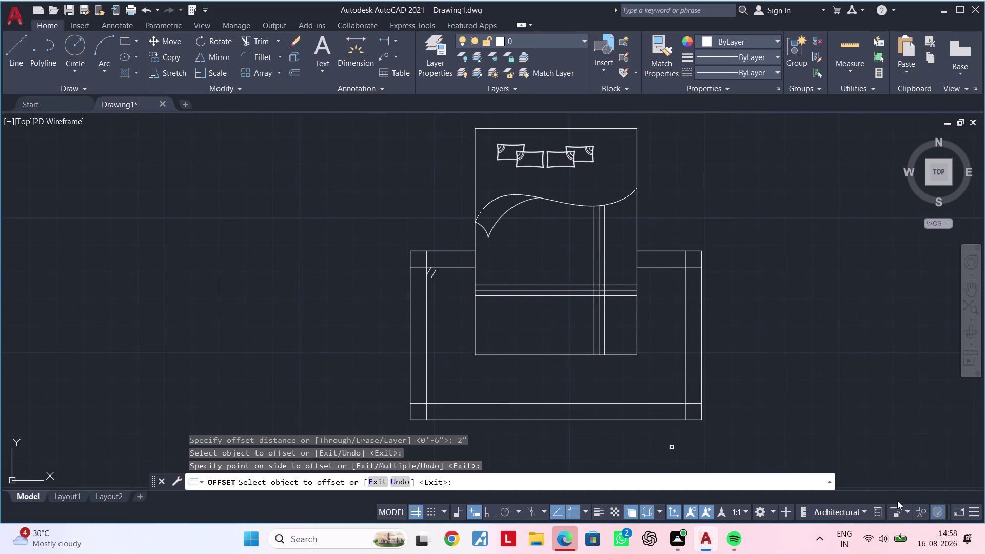
scroll(up, 3)
middle_drag(486, 281, 302, 225)
scroll(down, 3)
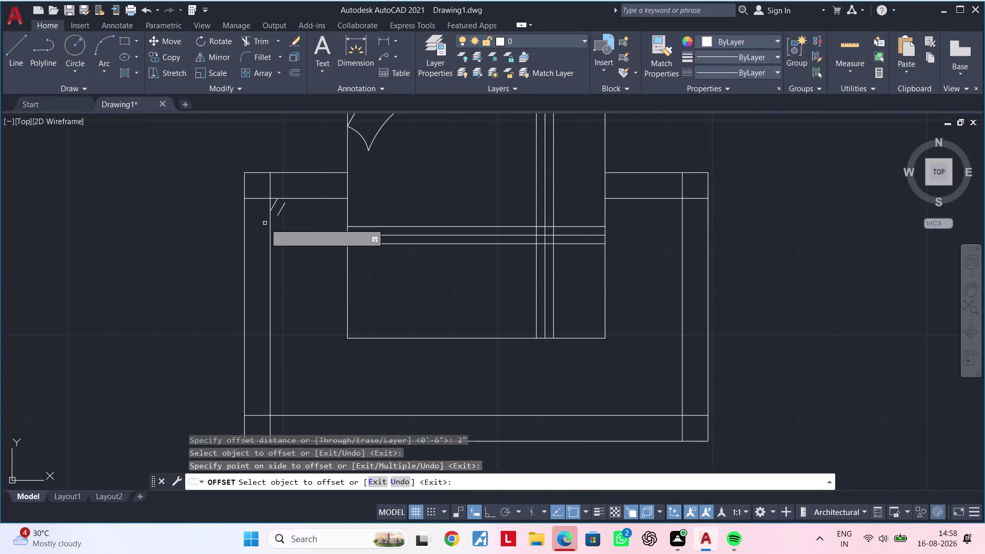
middle_drag(326, 263, 345, 221)
middle_drag(337, 224, 353, 285)
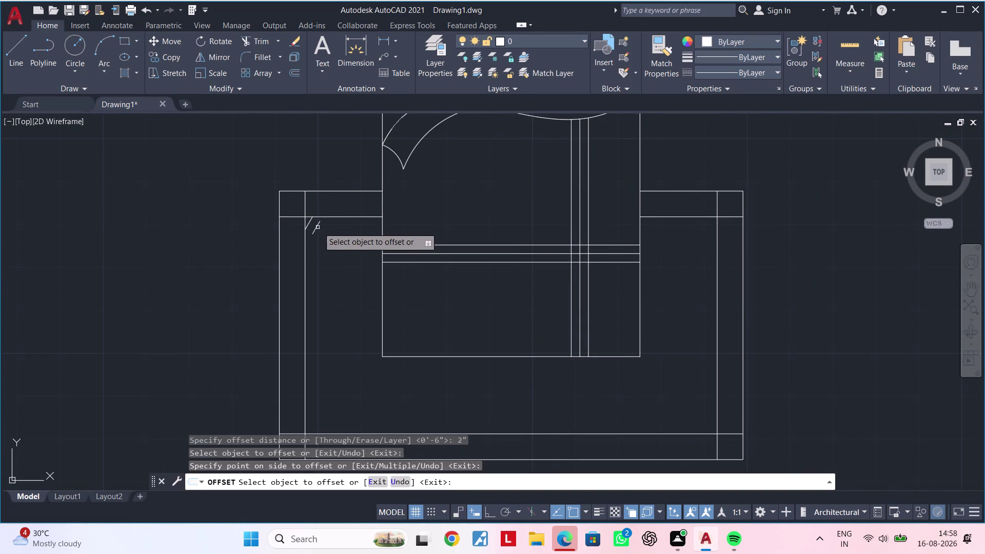
scroll(up, 3)
Add nine more 2" parallel diagonals, each offset from the newest one.
click(318, 227)
click(346, 264)
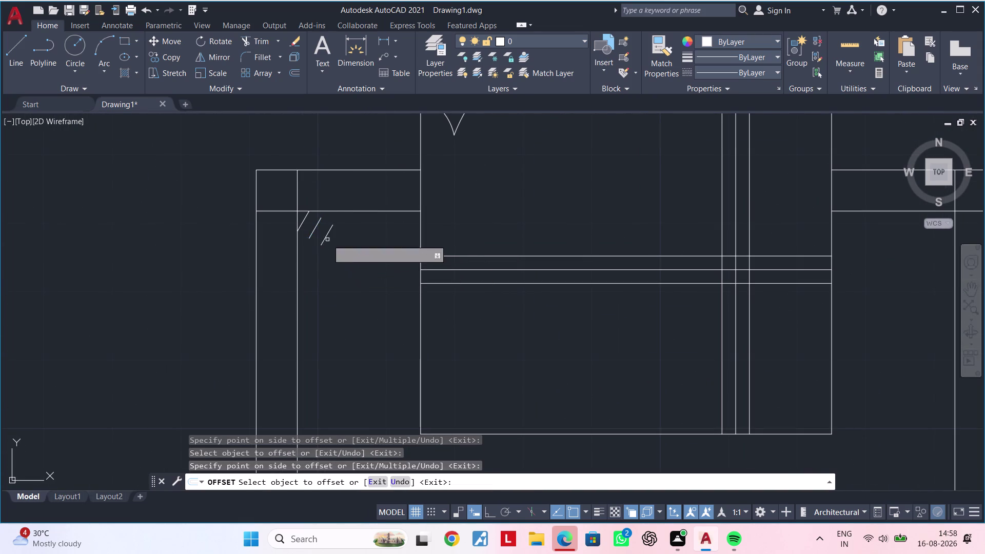
click(326, 239)
click(345, 256)
click(337, 242)
click(369, 272)
click(351, 253)
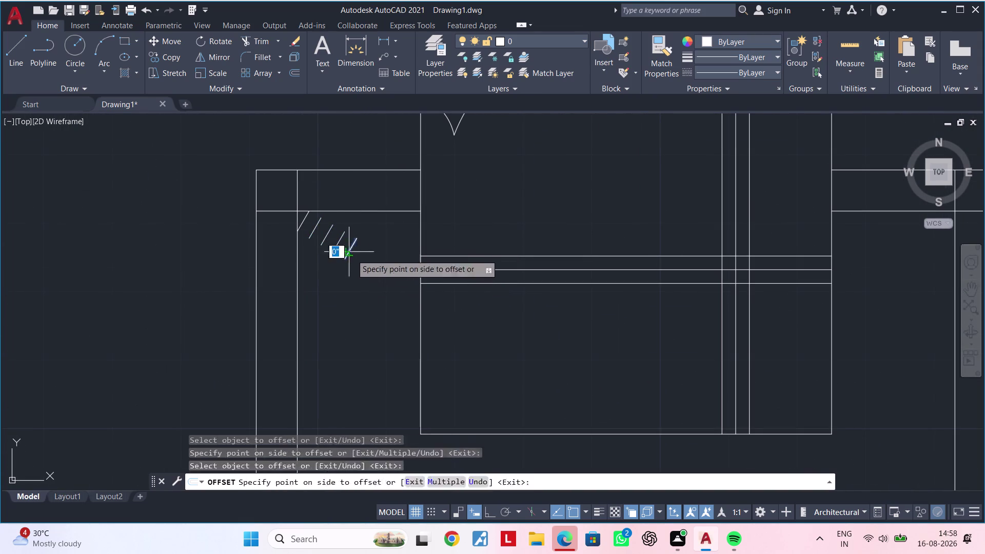
click(391, 280)
click(361, 258)
click(395, 282)
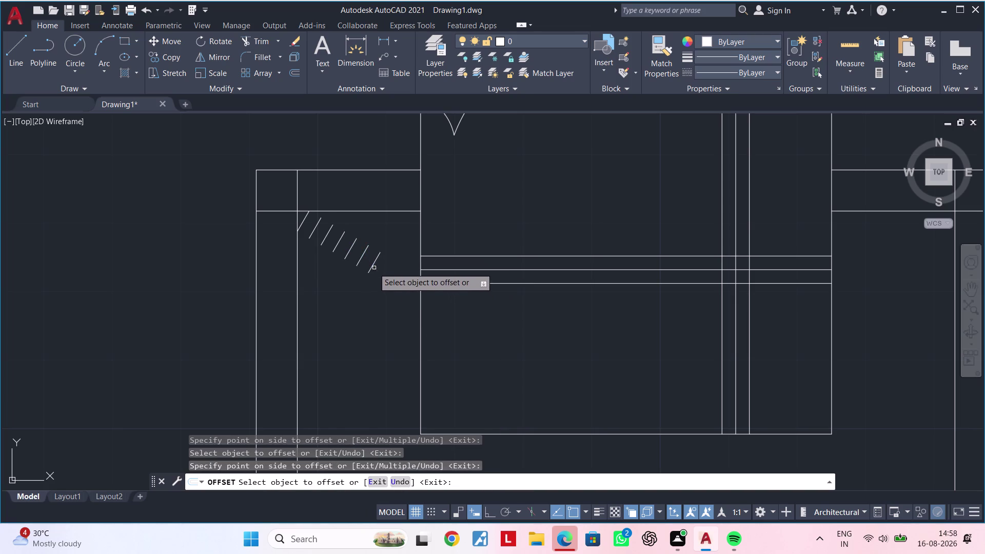
click(374, 266)
click(394, 279)
click(383, 270)
click(406, 281)
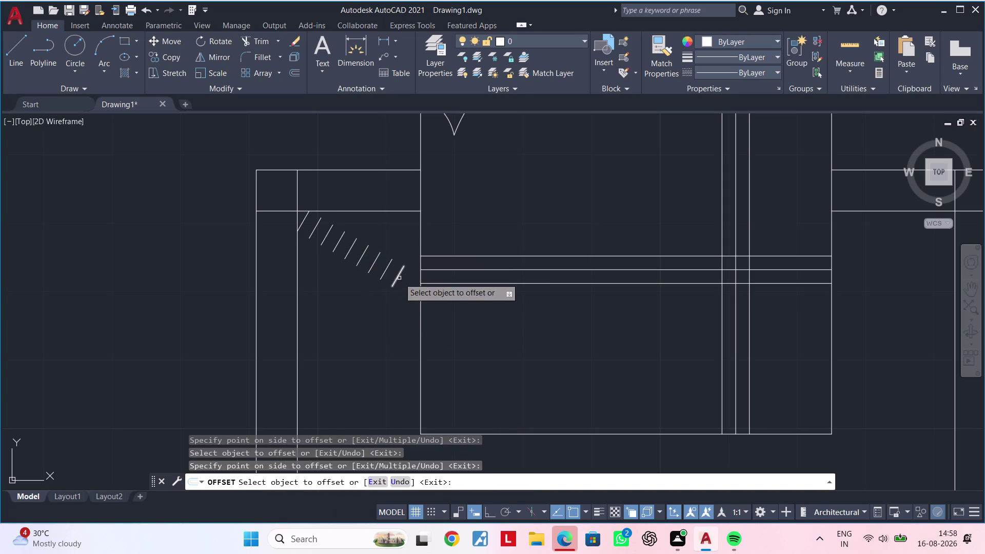
click(399, 278)
click(421, 289)
click(410, 285)
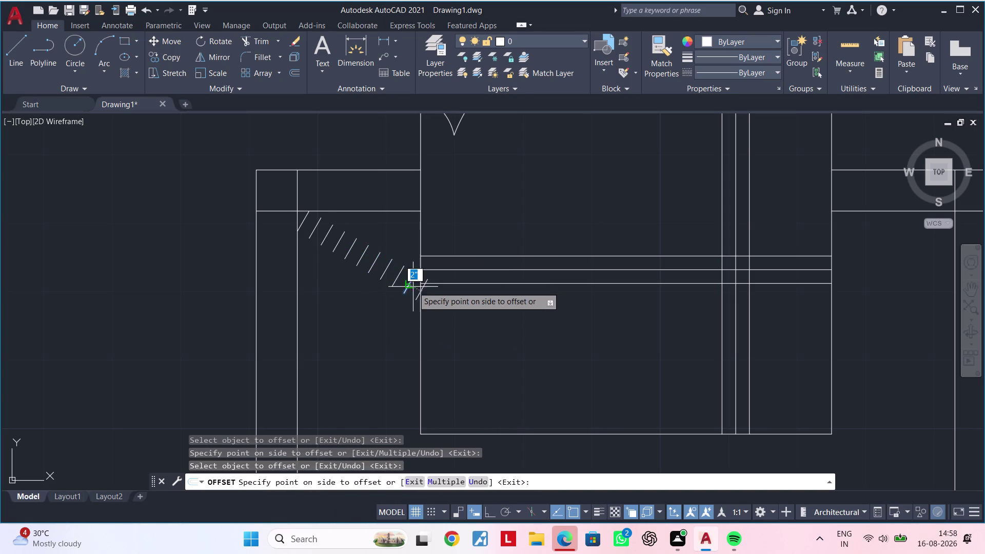
click(422, 295)
End the offset copies and select the horizontal and vertical edges bounding the diagonals.
key(Escape)
key(Escape)
key(Escape)
key(Escape)
key(Escape)
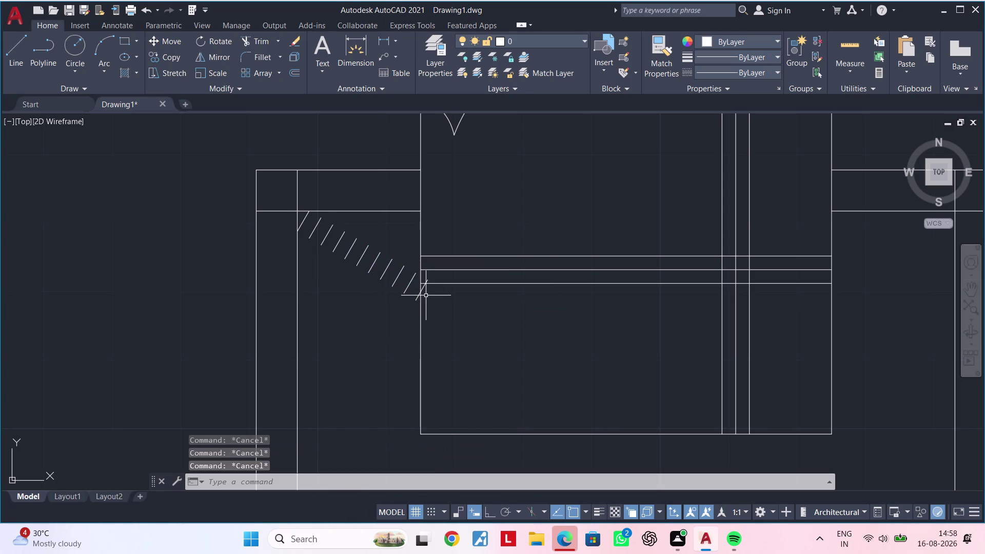
click(352, 212)
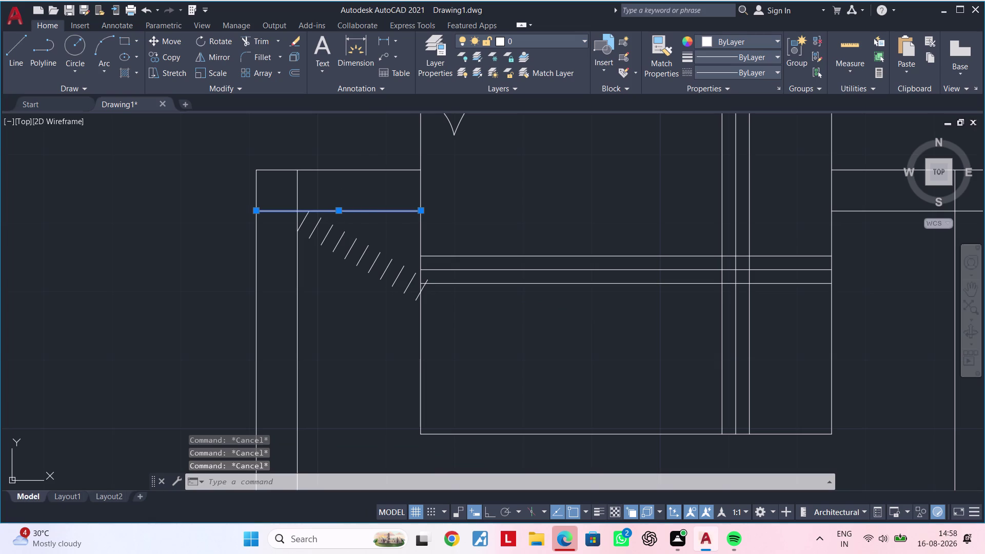
click(419, 234)
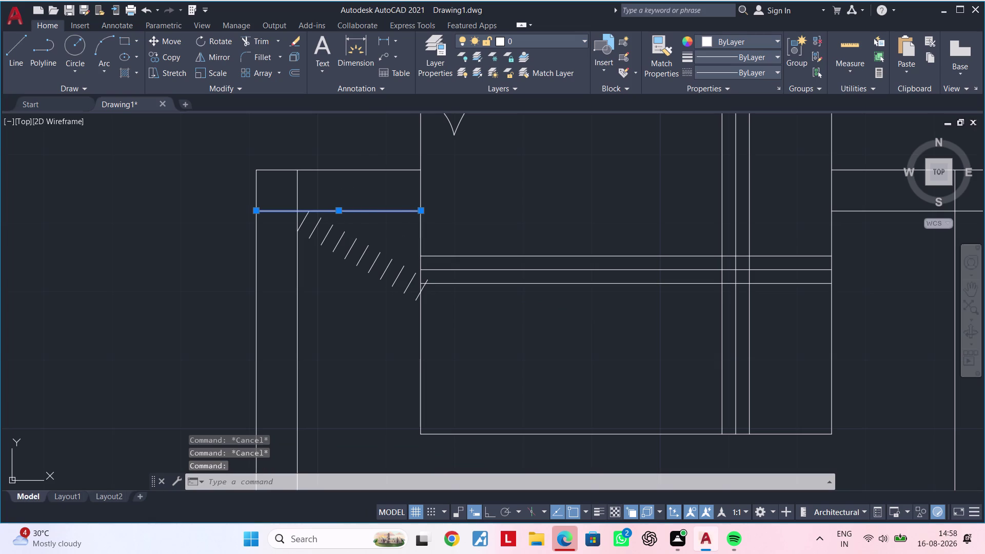
Extend the diagonals up to the strip's top edge.
text(ex)
key(space)
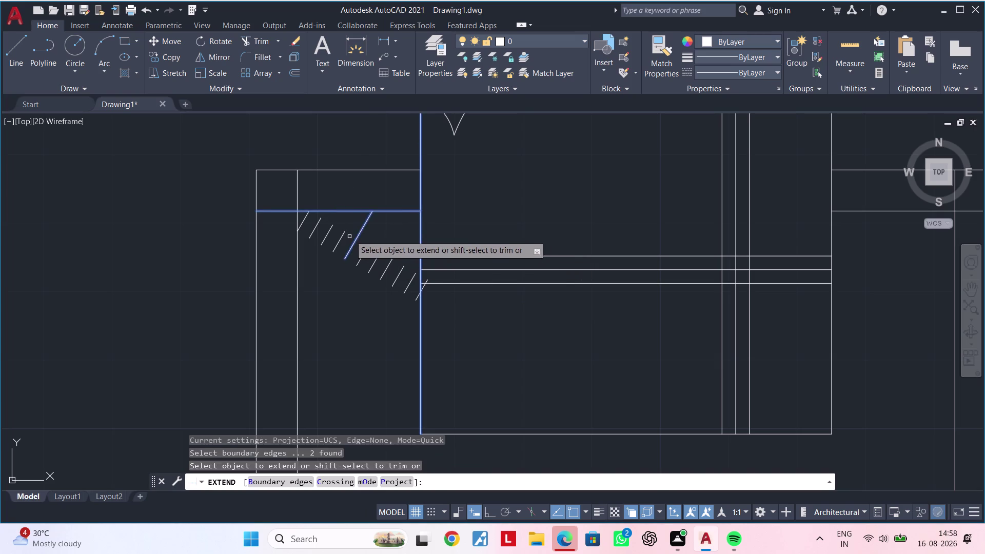
drag(314, 224, 346, 245)
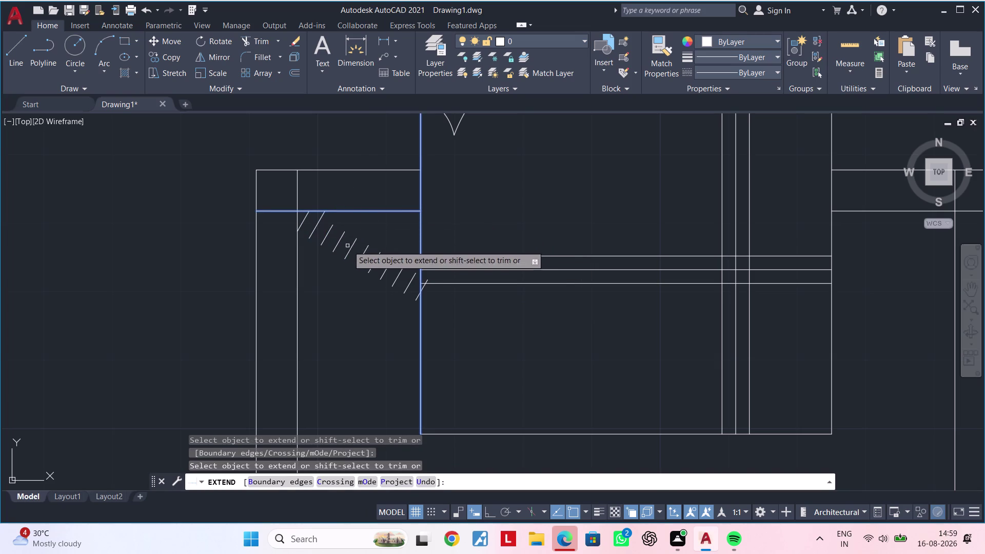
drag(346, 245, 346, 246)
click(339, 242)
drag(336, 240, 329, 235)
click(329, 236)
drag(324, 231, 358, 257)
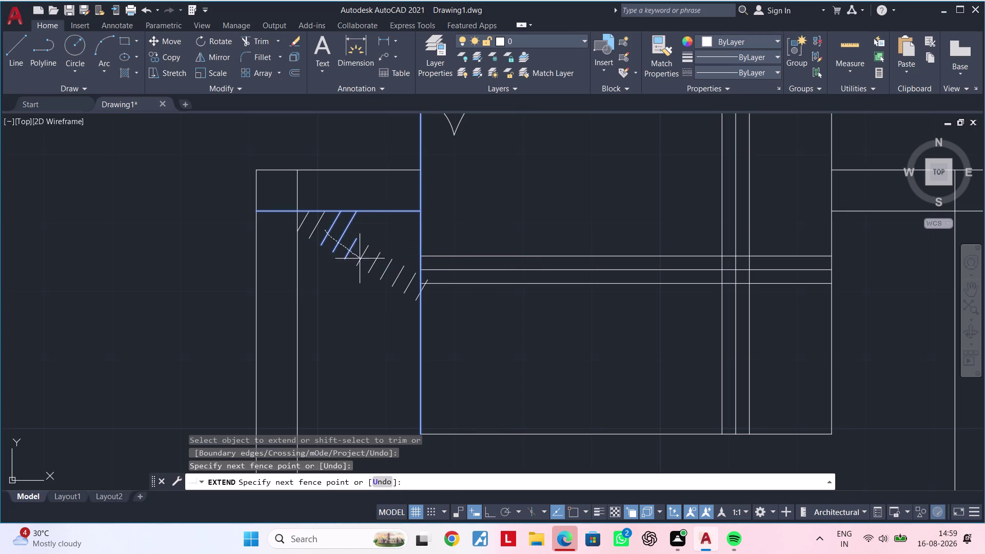
drag(358, 257, 394, 275)
click(394, 275)
drag(386, 270, 357, 247)
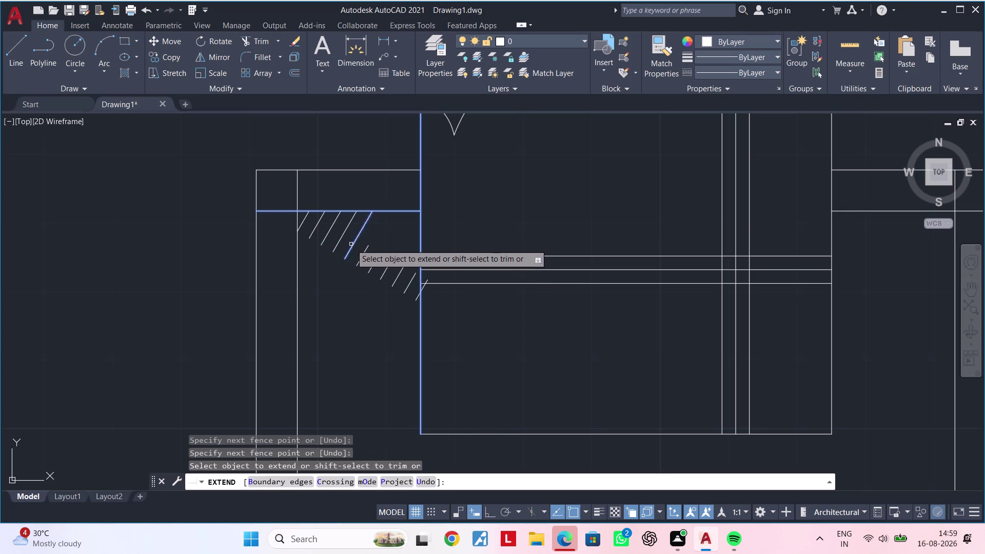
click(350, 243)
Extend the remaining diagonals to the right edge, including the short lower one.
click(373, 262)
drag(362, 254, 394, 273)
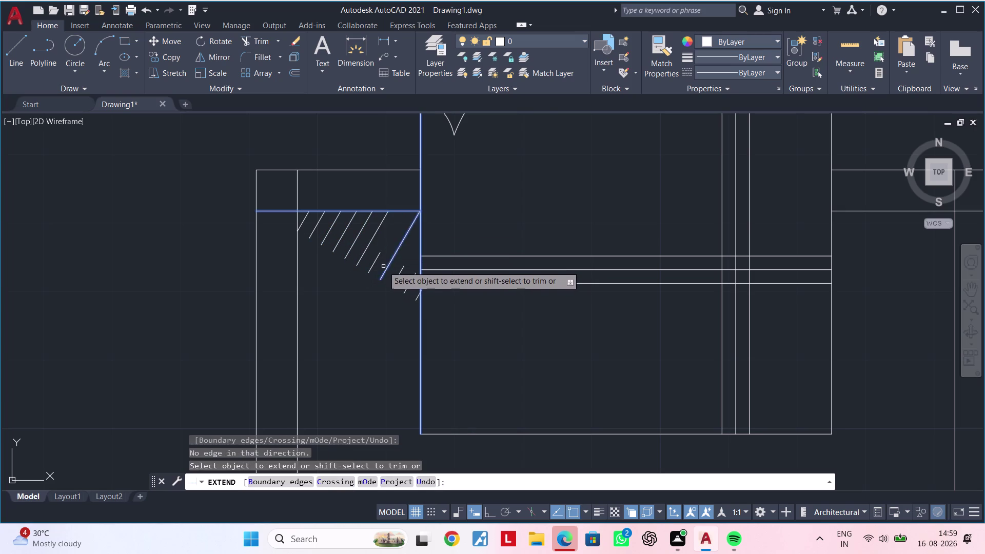
drag(372, 259, 394, 270)
drag(393, 271, 404, 280)
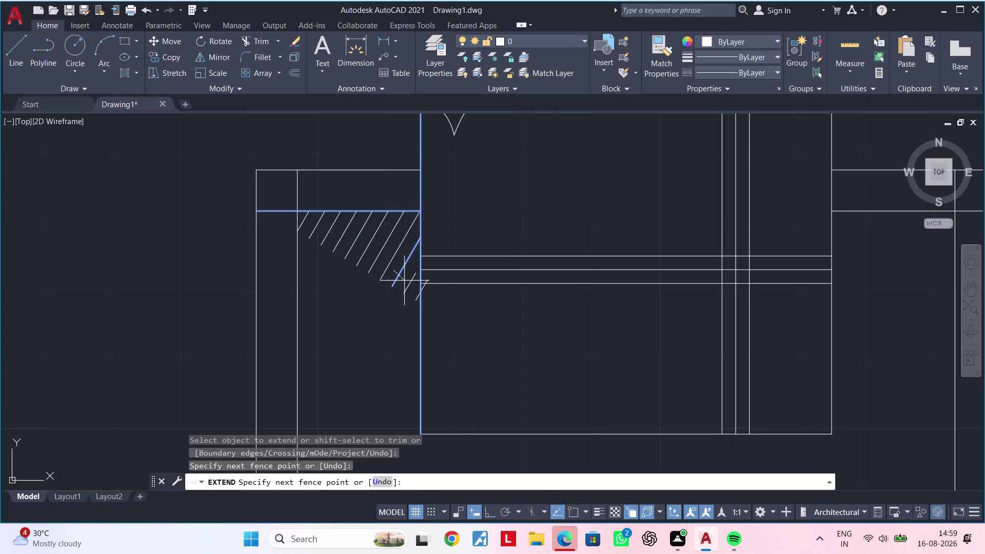
drag(404, 281, 412, 286)
click(411, 284)
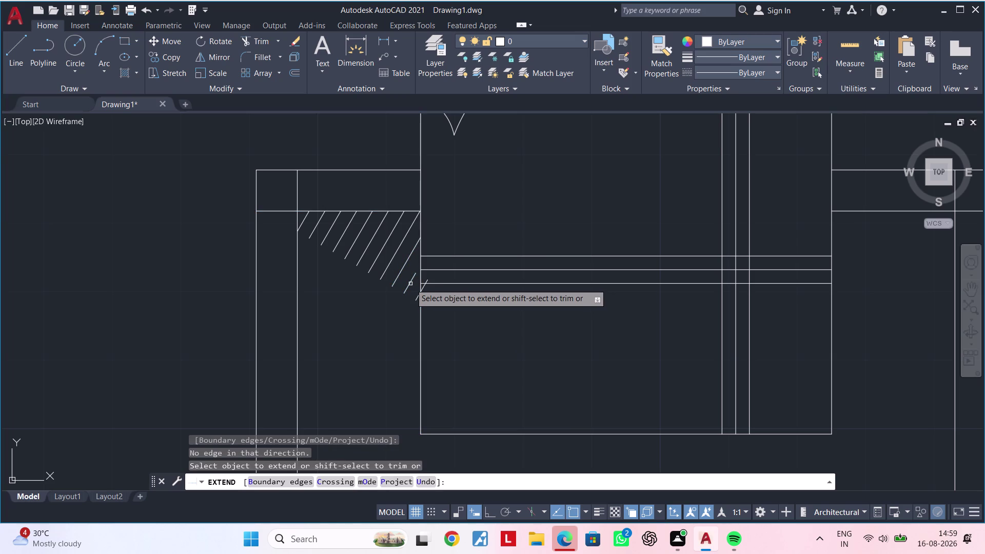
click(410, 284)
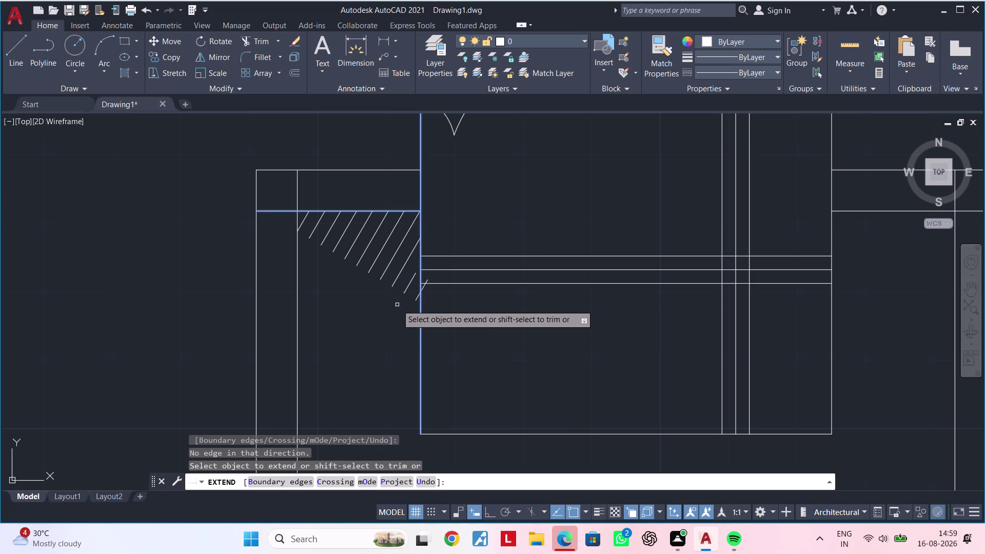
key(Escape)
key(Escape)
Extend the diagonals down to the inner left vertical edge.
click(297, 319)
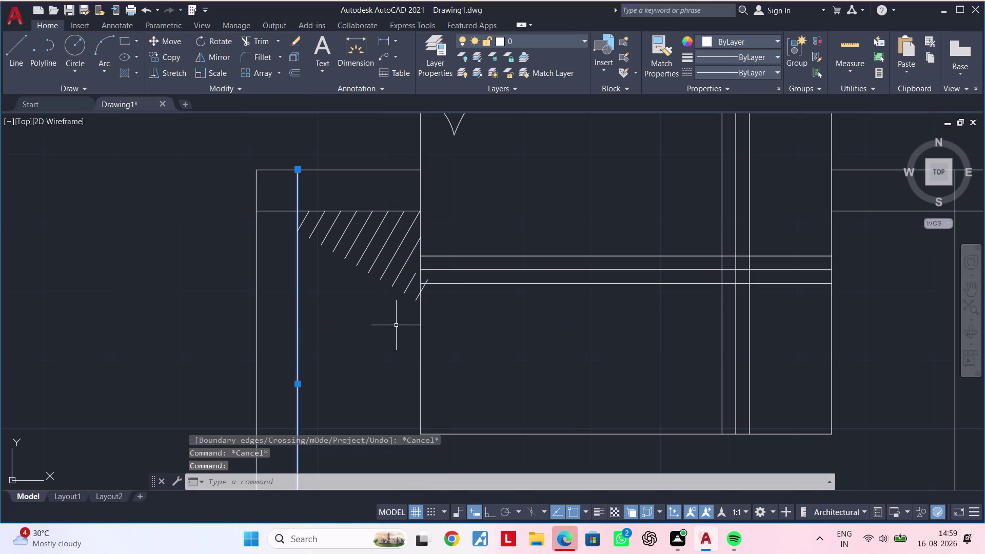
text(ex)
key(space)
drag(409, 282, 387, 268)
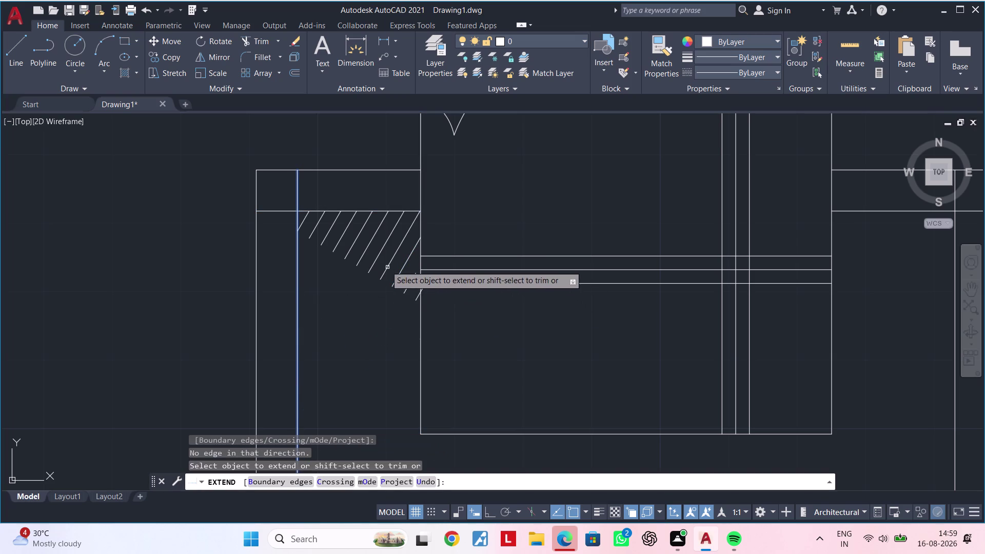
drag(387, 267, 342, 240)
click(316, 235)
drag(315, 235, 370, 261)
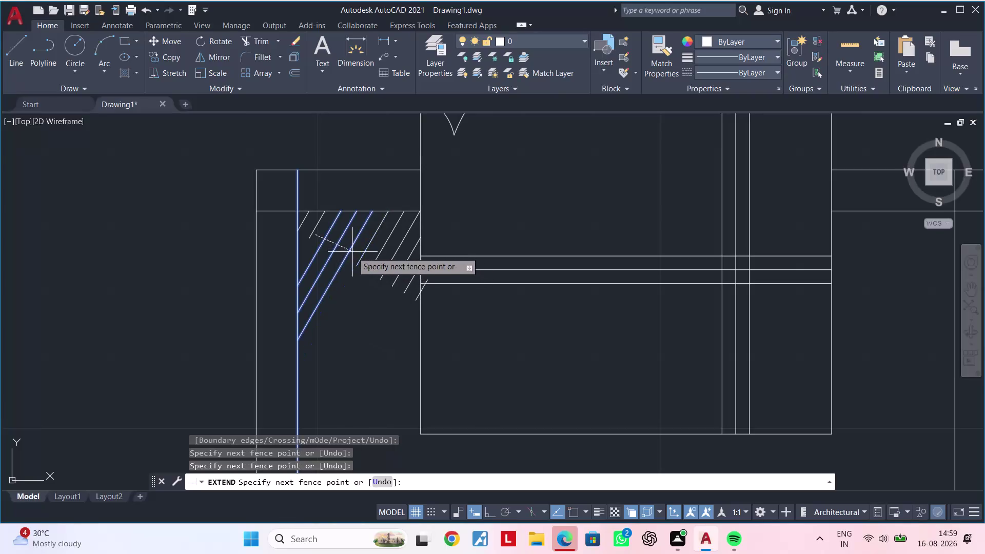
click(379, 264)
click(378, 265)
drag(381, 266, 403, 279)
click(404, 279)
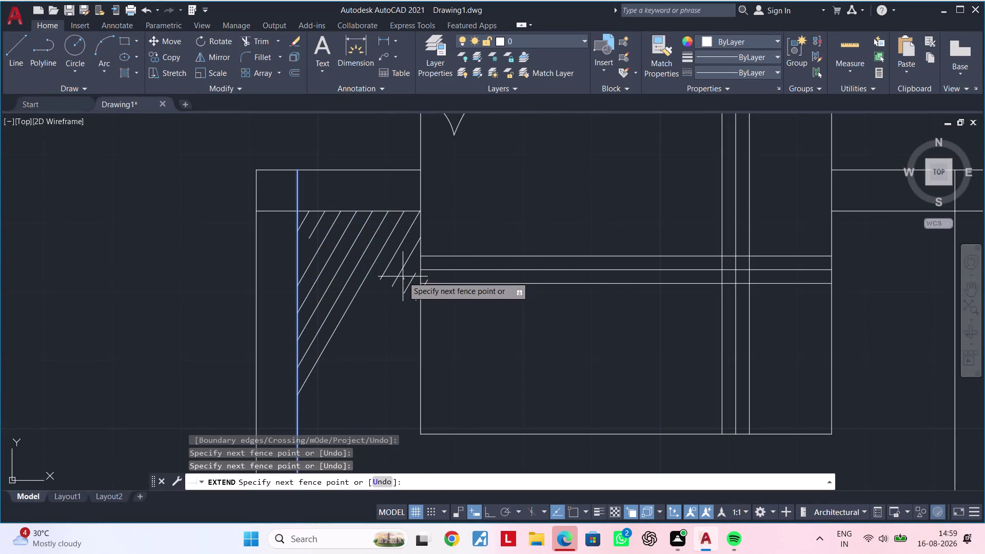
click(385, 269)
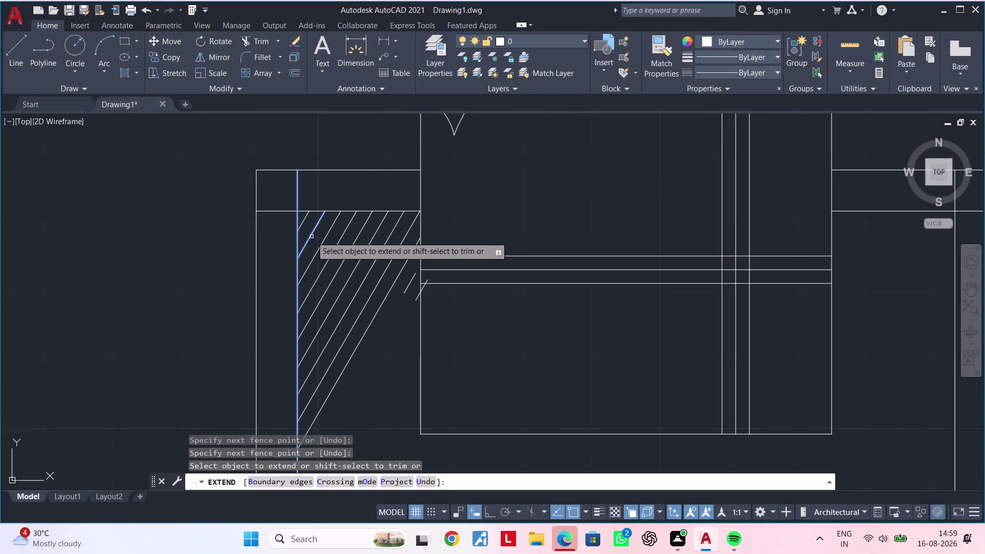
click(312, 237)
click(406, 288)
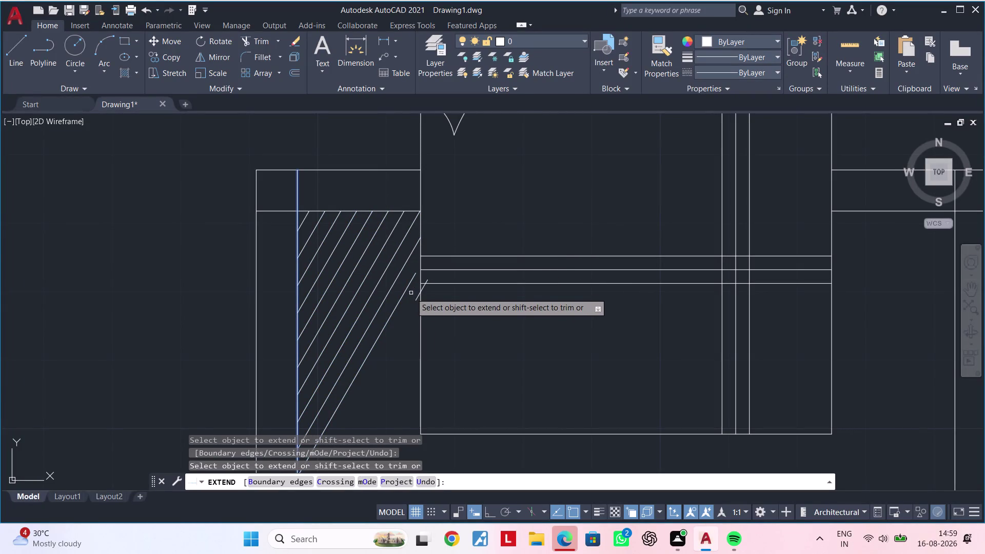
click(414, 299)
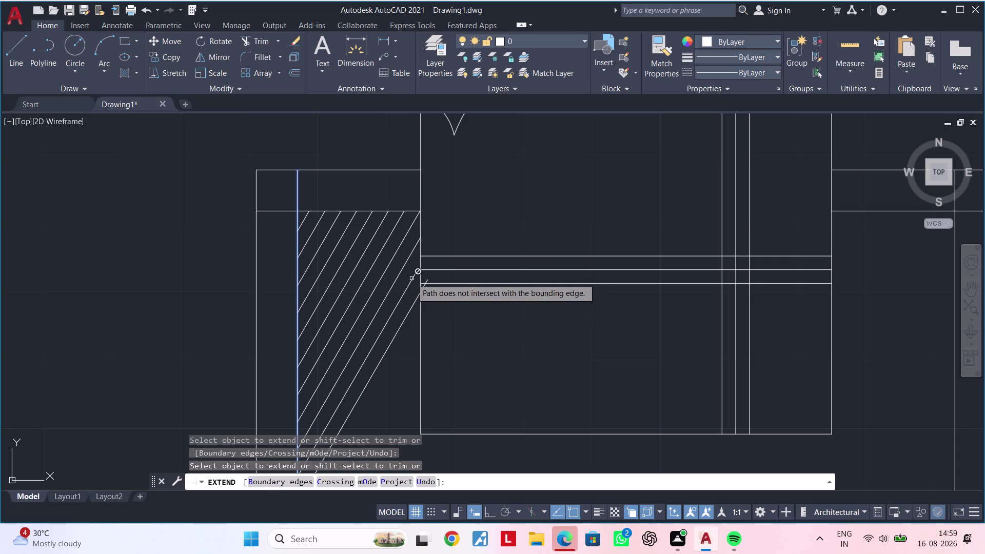
click(411, 279)
key(Escape)
Zoom into the hatched corner, then start and abandon trimming stray line ends.
scroll(up, 3)
middle_drag(357, 289, 330, 294)
key(Escape)
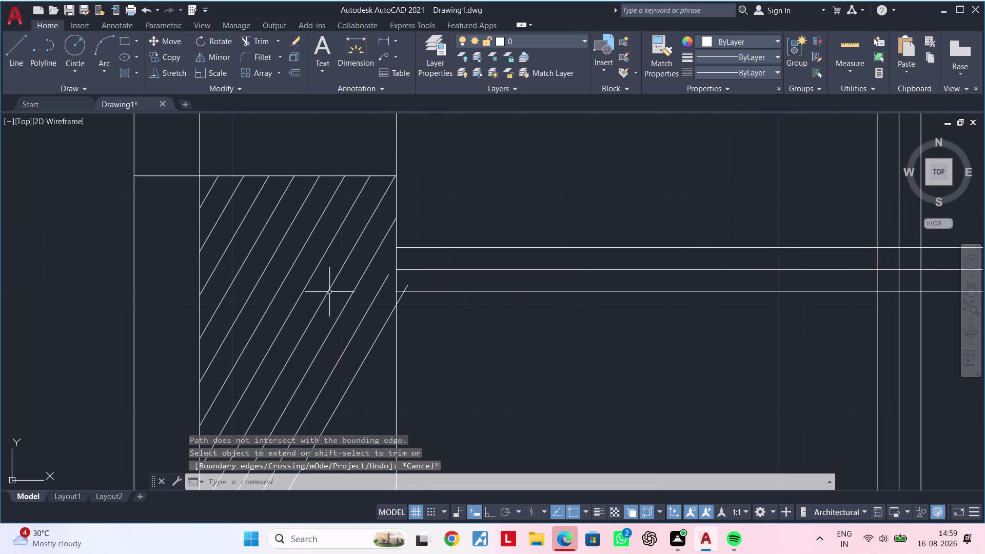
key(Escape)
key(Escape)
key(t)
key(r)
key(space)
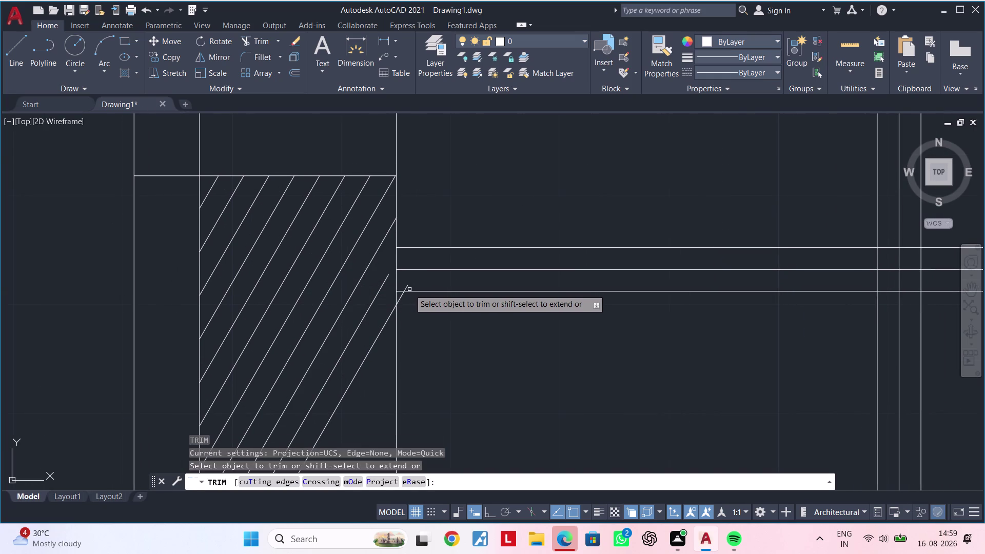
click(404, 294)
click(404, 287)
key(Escape)
key(Escape)
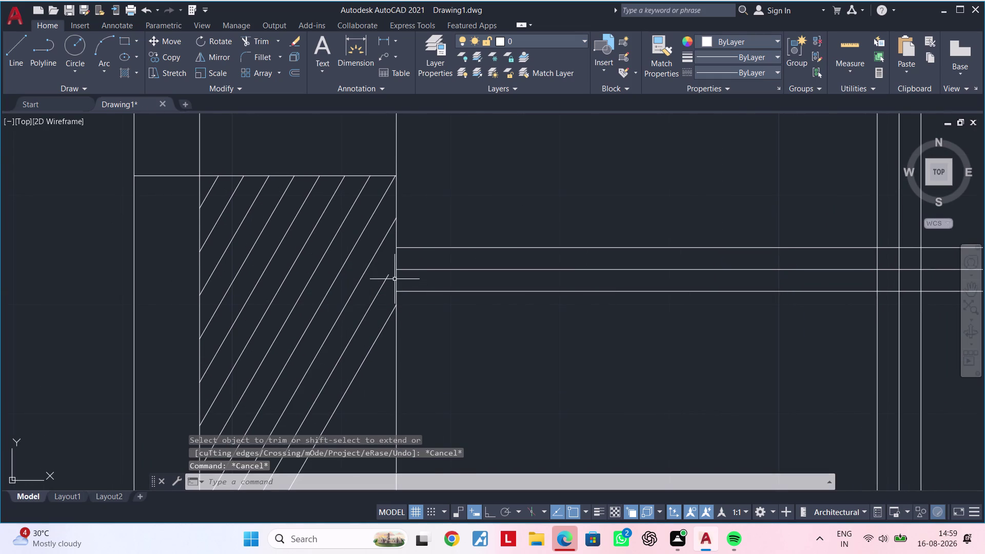
Extend a lower diagonal again, then start a window selection on the lowest lines.
key(e)
text(x)
key(space)
click(385, 279)
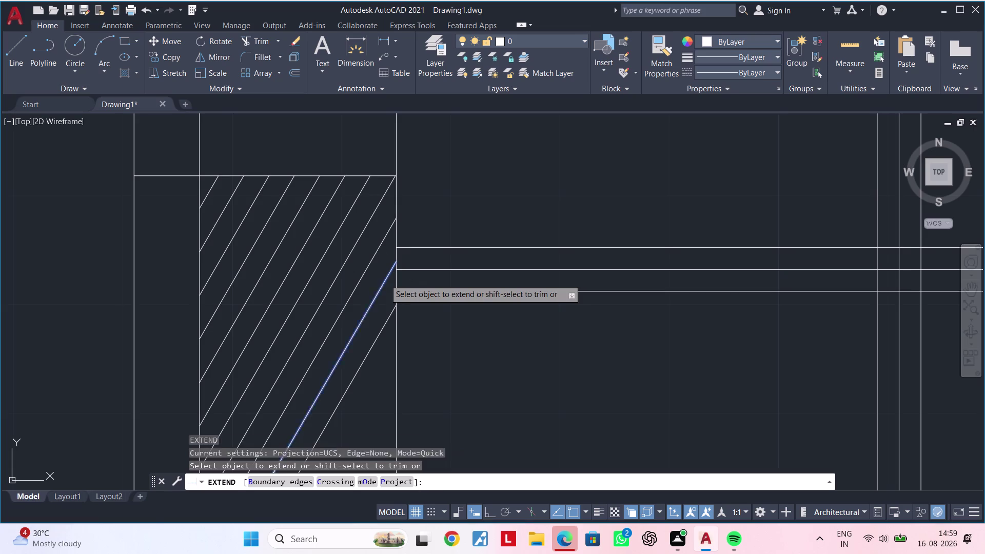
scroll(down, 3)
middle_drag(395, 292, 378, 248)
key(Escape)
middle_drag(335, 329, 326, 294)
key(Escape)
middle_drag(356, 316, 333, 300)
key(Escape)
key(Escape)
click(323, 287)
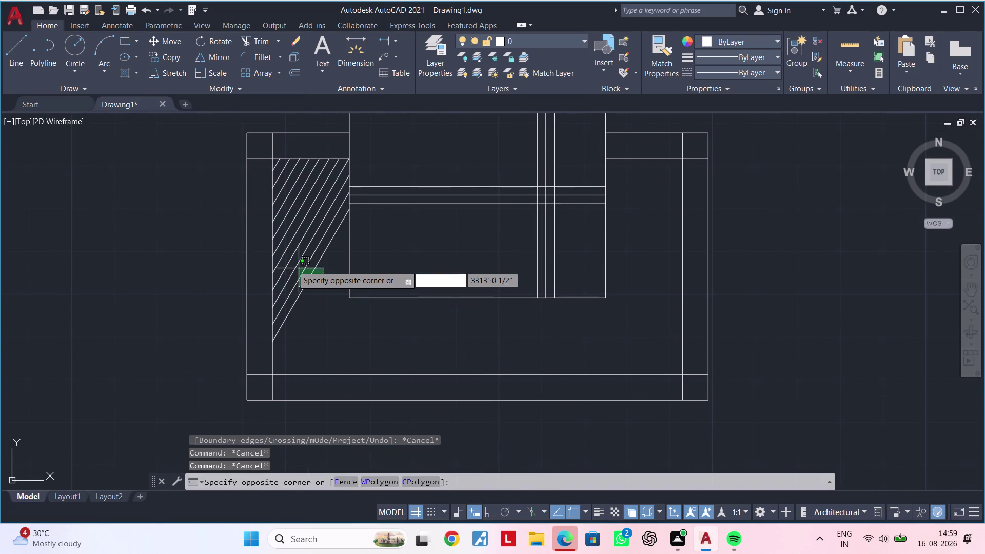
Select the four lowest diagonal lines and start copying them from a base point, then cancel.
click(288, 256)
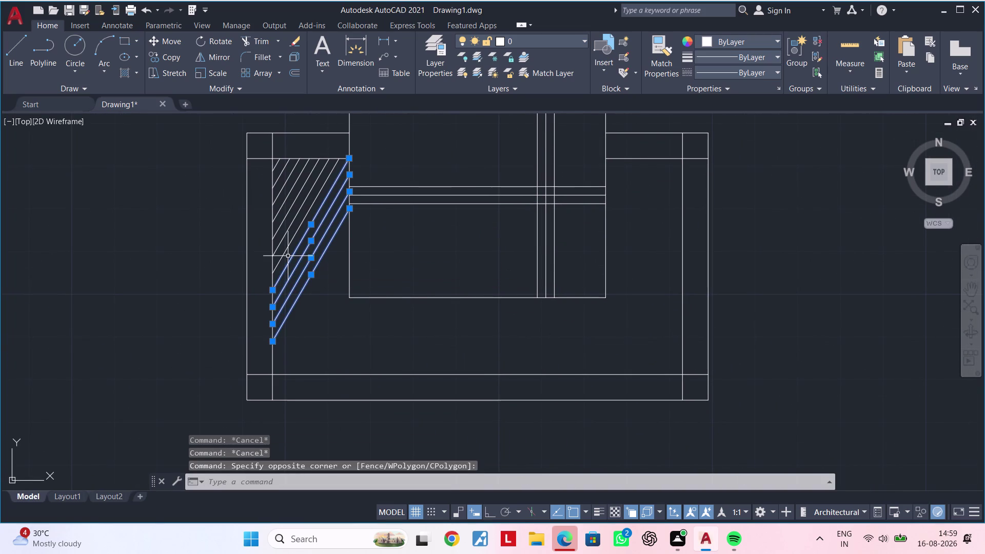
key(v)
key(BackSpace)
key(c)
key(o)
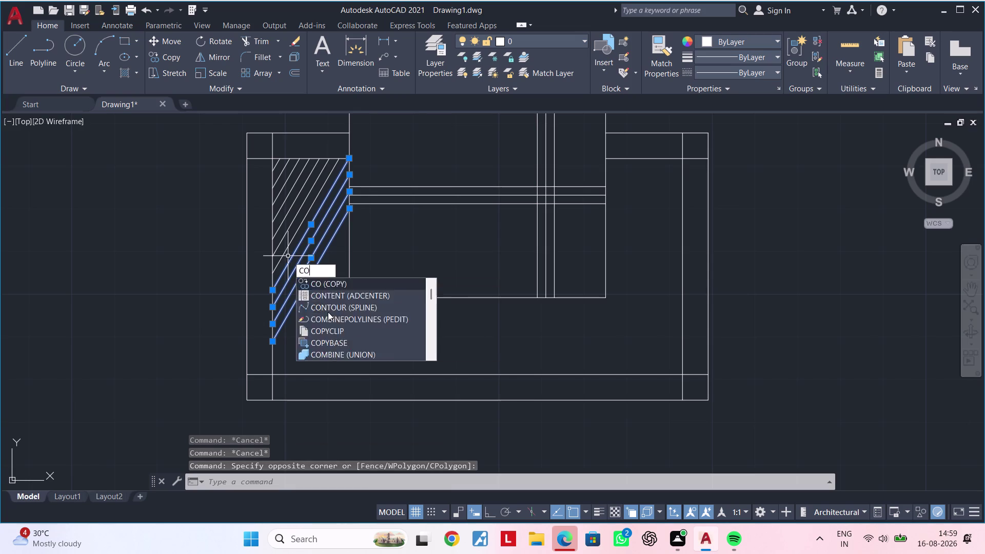
key(space)
scroll(up, 3)
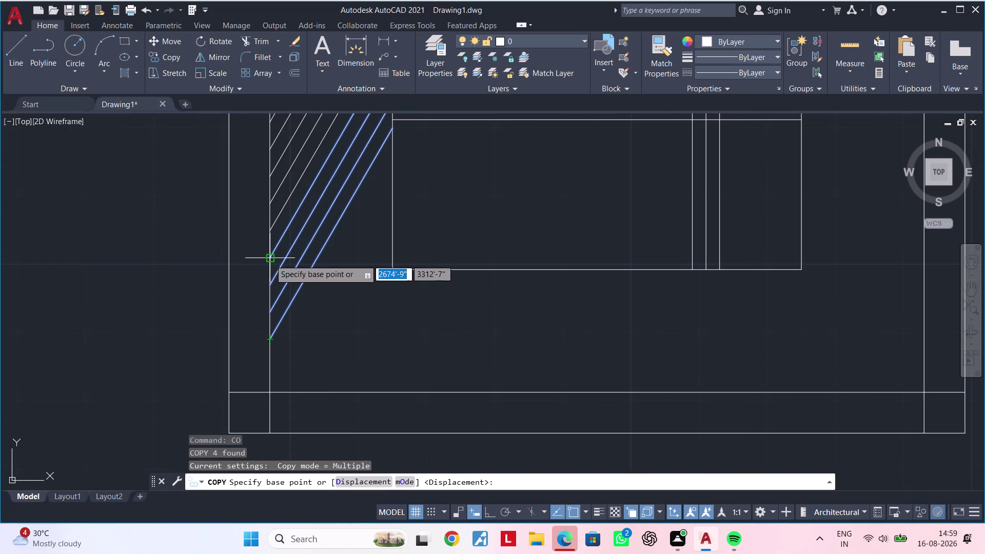
click(270, 257)
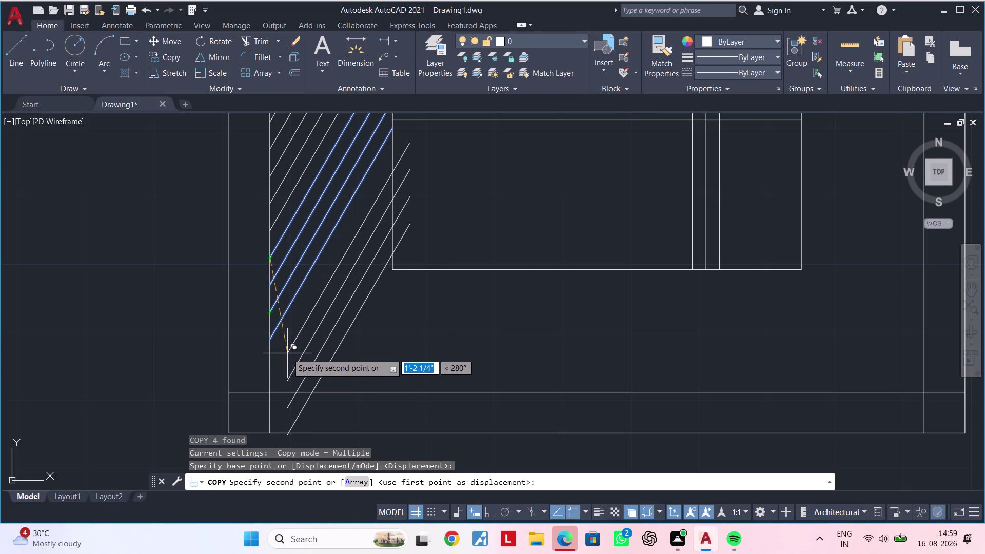
key(Escape)
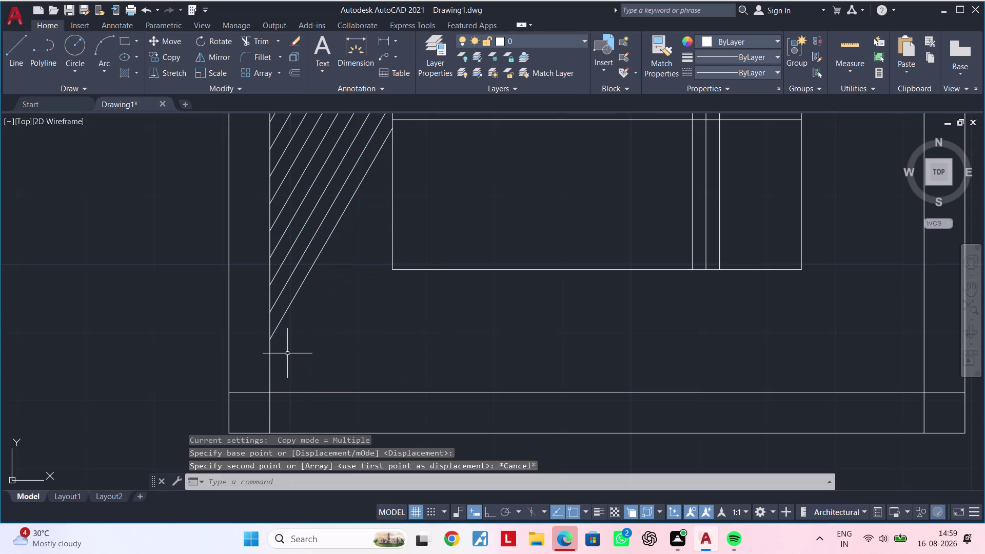
Reselect the four lowest diagonal lines and retry the copy twice, cancelling both attempts.
click(300, 333)
click(280, 241)
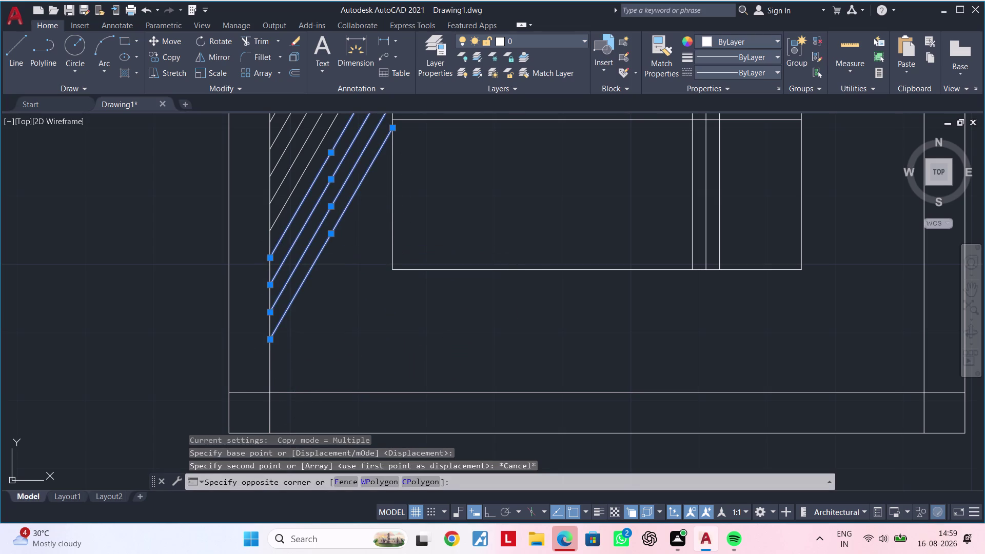
key(c)
key(o)
key(space)
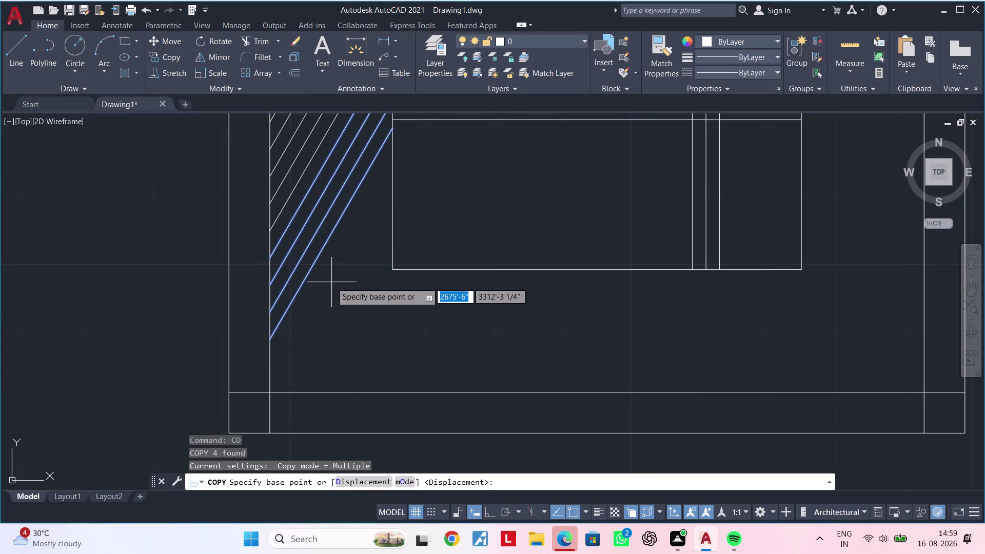
click(270, 231)
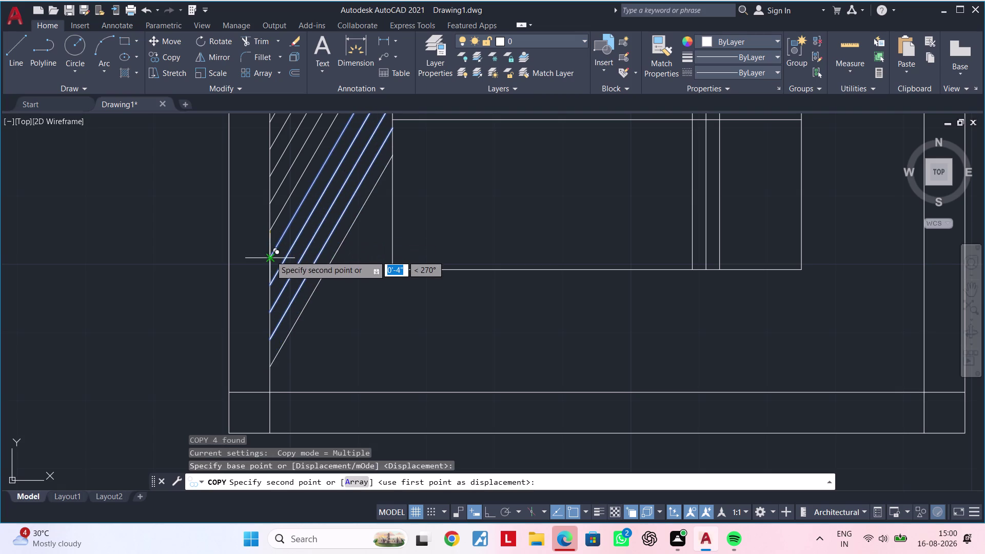
key(Escape)
click(328, 286)
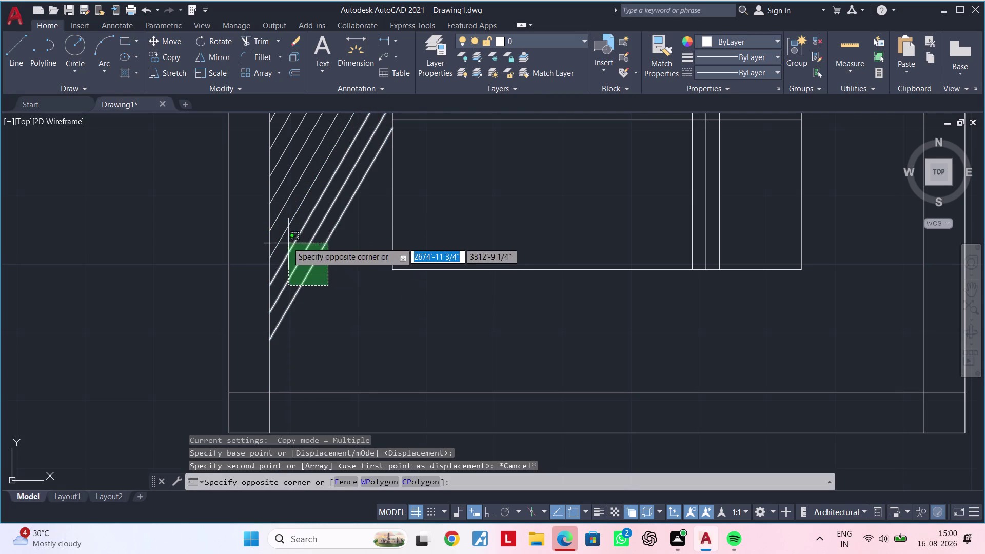
click(283, 233)
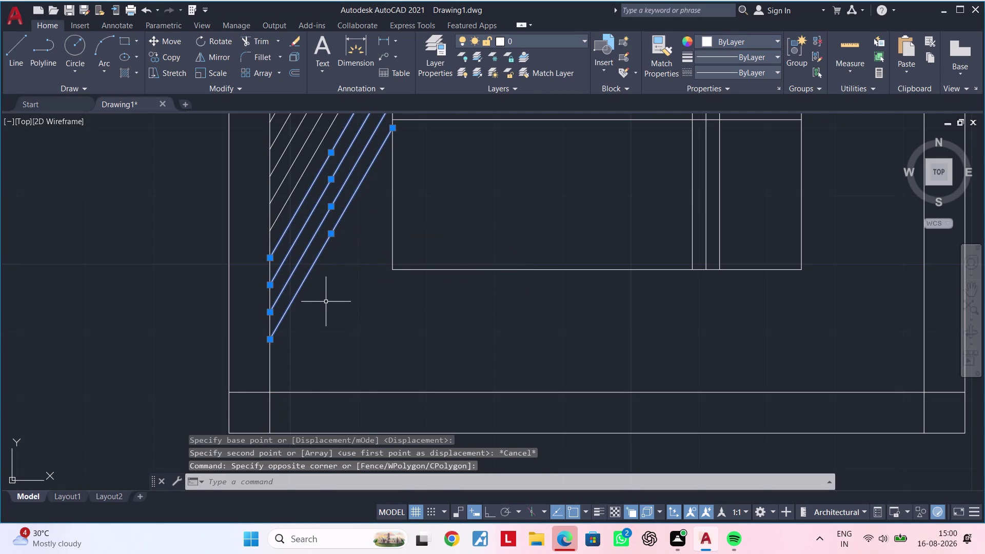
text(co)
key(space)
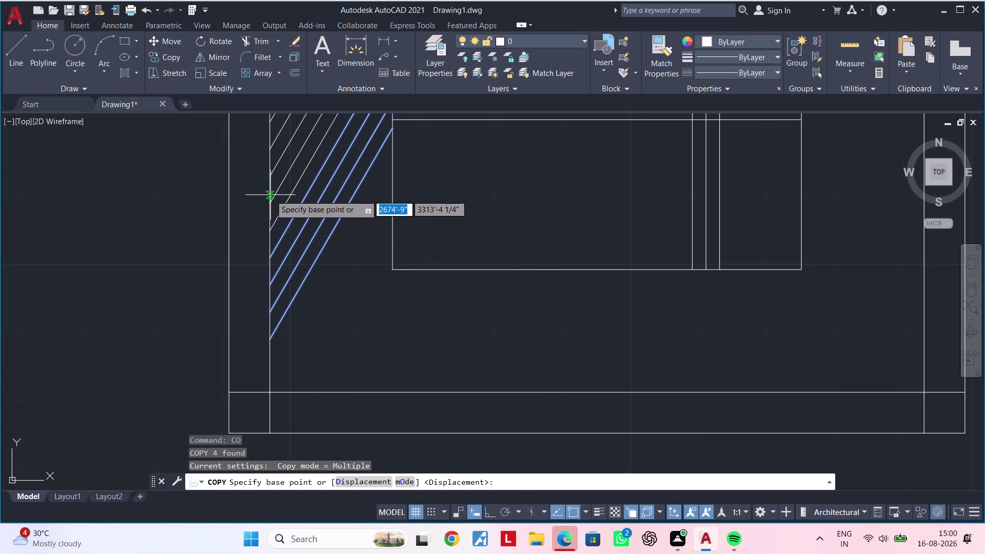
click(271, 199)
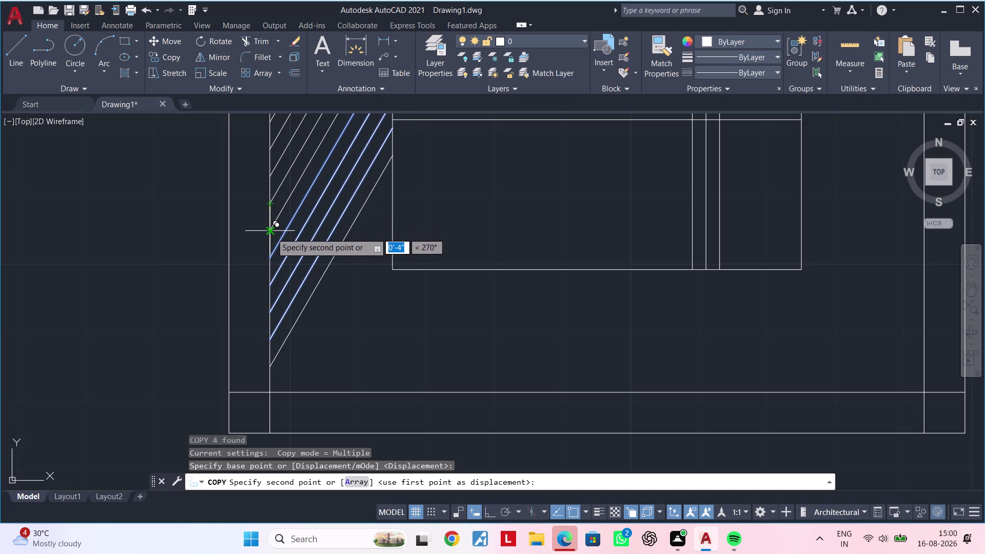
key(Escape)
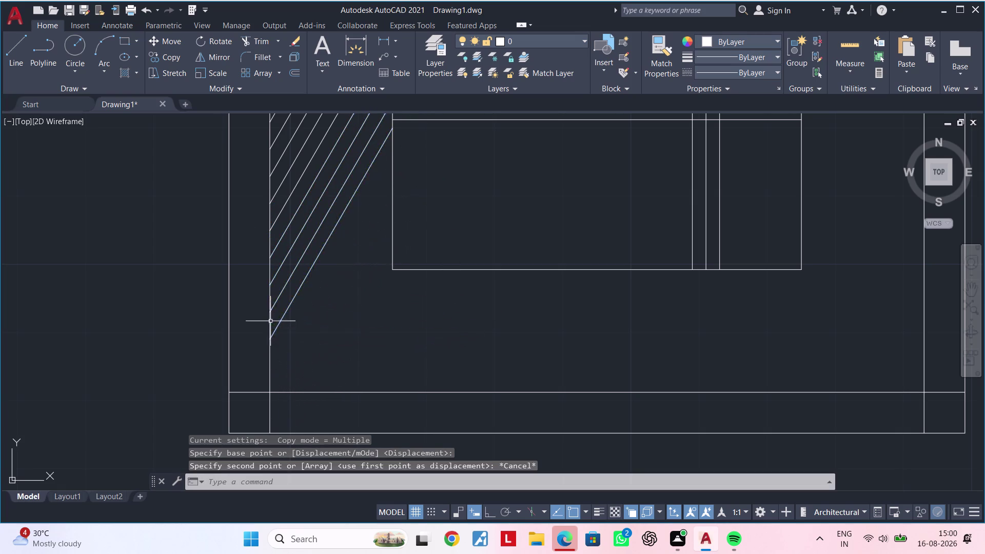
Pan along the left strip, then start and cancel an Offset command.
middle_drag(316, 315, 294, 284)
key(Escape)
scroll(up, 3)
key(Escape)
text(of)
key(space)
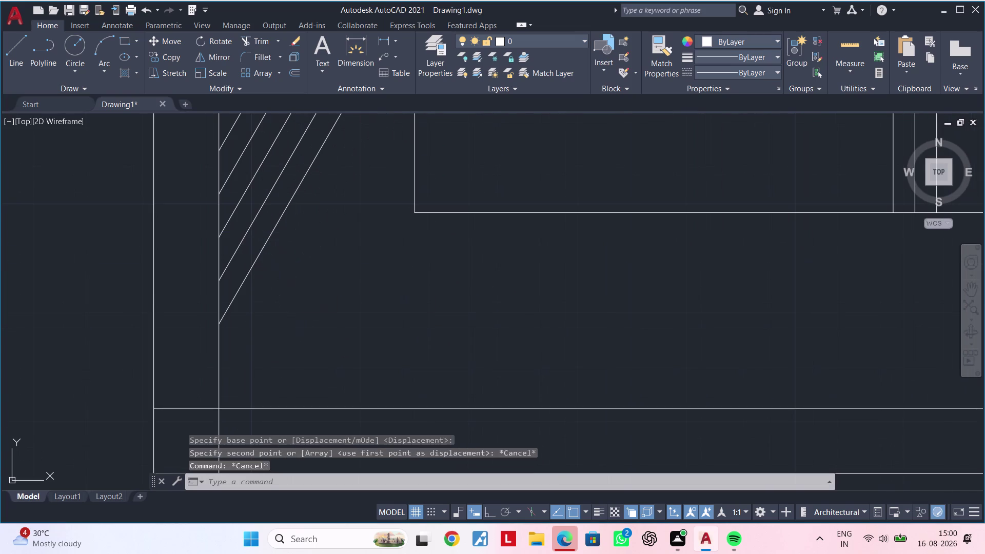
key(Escape)
key(Escape)
key(Escape)
scroll(down, 3)
Bring the left strip into view and window-select its lowest diagonal lines.
middle_drag(366, 291, 326, 306)
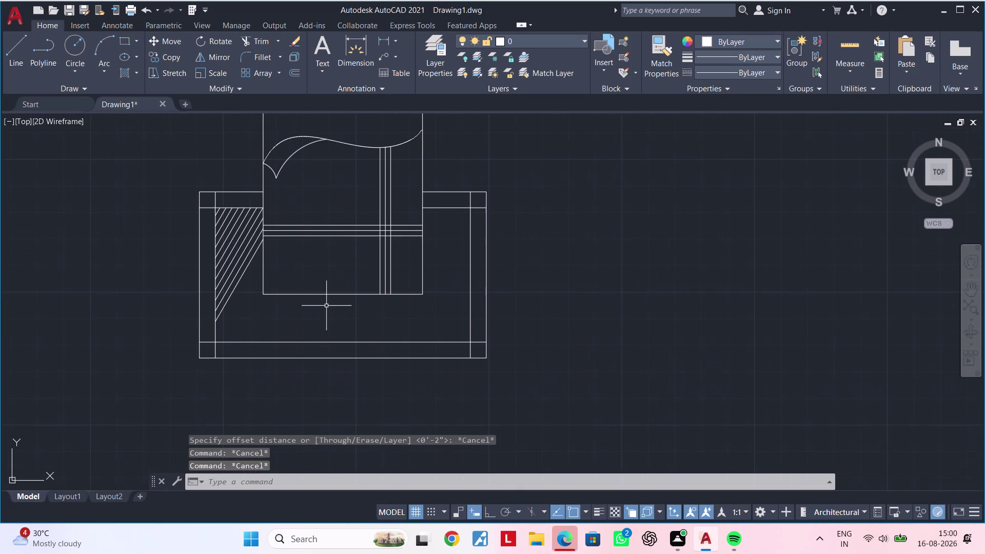
middle_drag(307, 305, 368, 334)
scroll(up, 3)
scroll(up, 3)
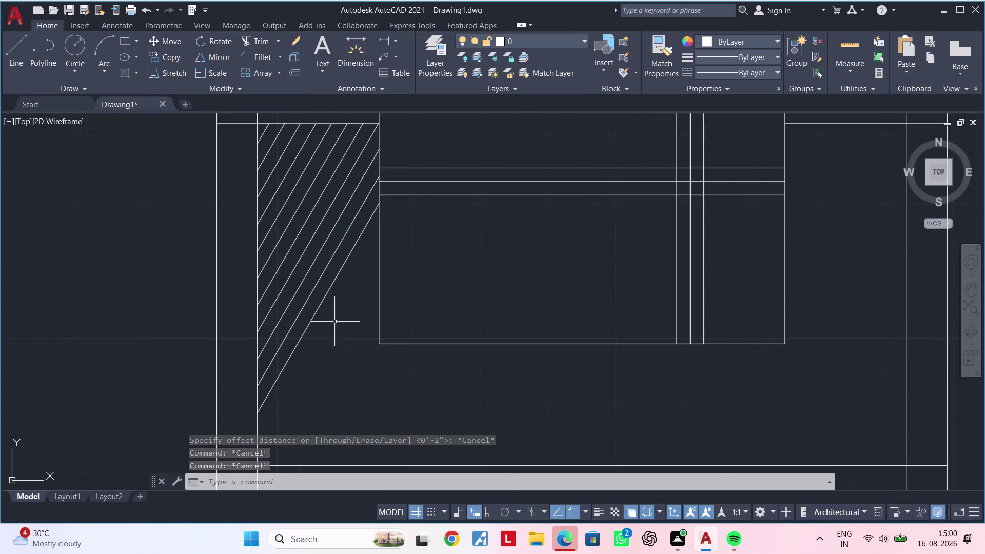
middle_drag(328, 327, 384, 310)
key(Escape)
drag(387, 326, 382, 326)
click(334, 279)
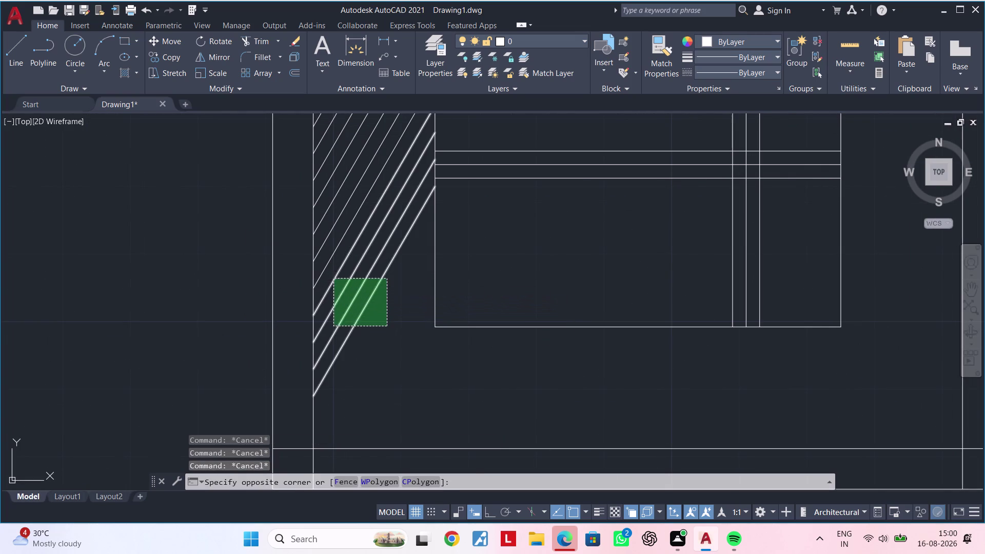
Copy the selected diagonal lines to a spot lower down the left strip.
middle_drag(399, 328, 359, 329)
text(c)
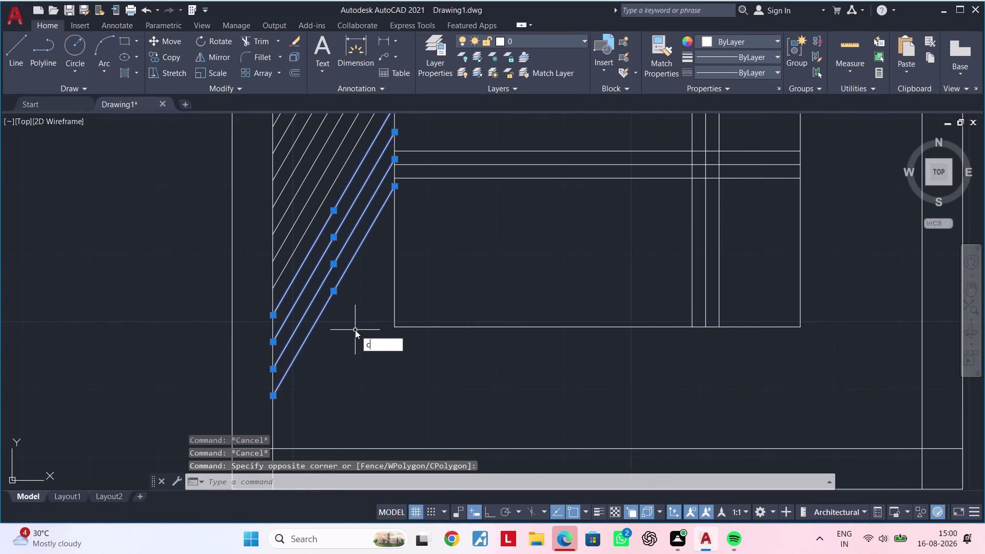
text(o)
key(space)
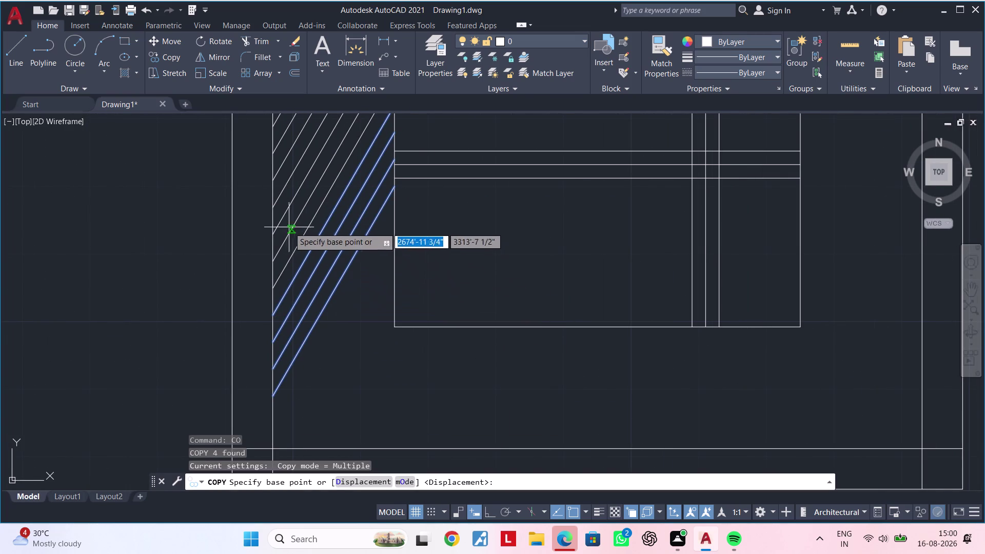
click(274, 207)
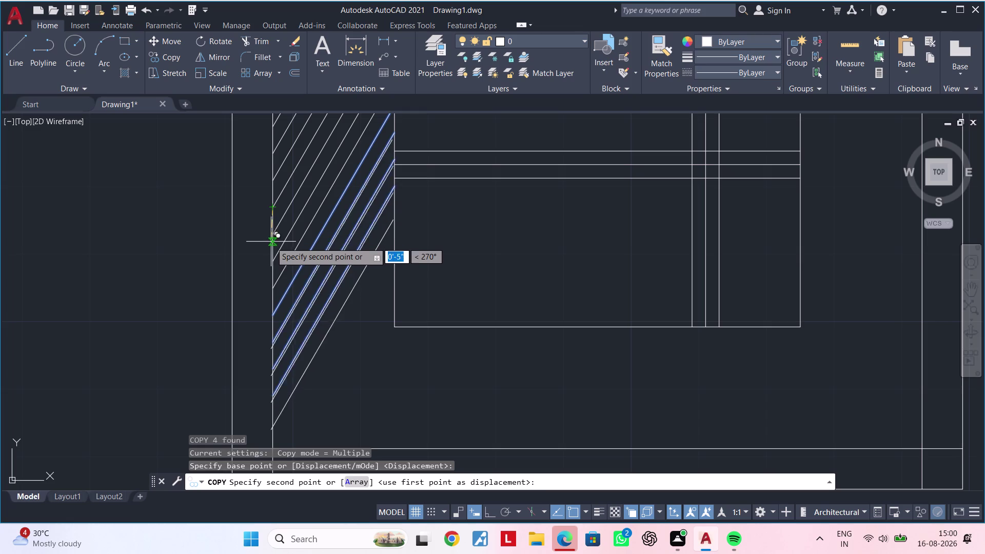
click(274, 312)
middle_drag(304, 344, 279, 203)
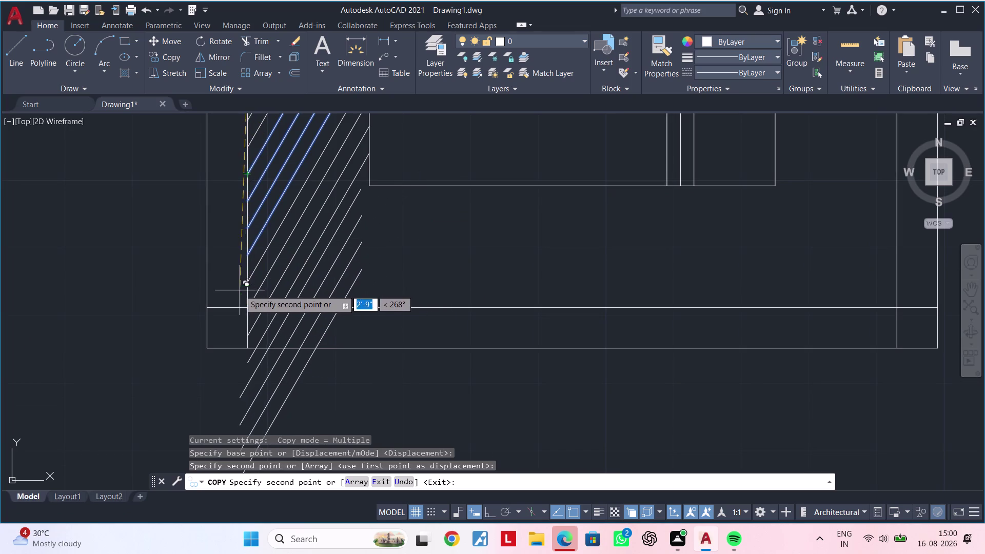
key(Escape)
key(Escape)
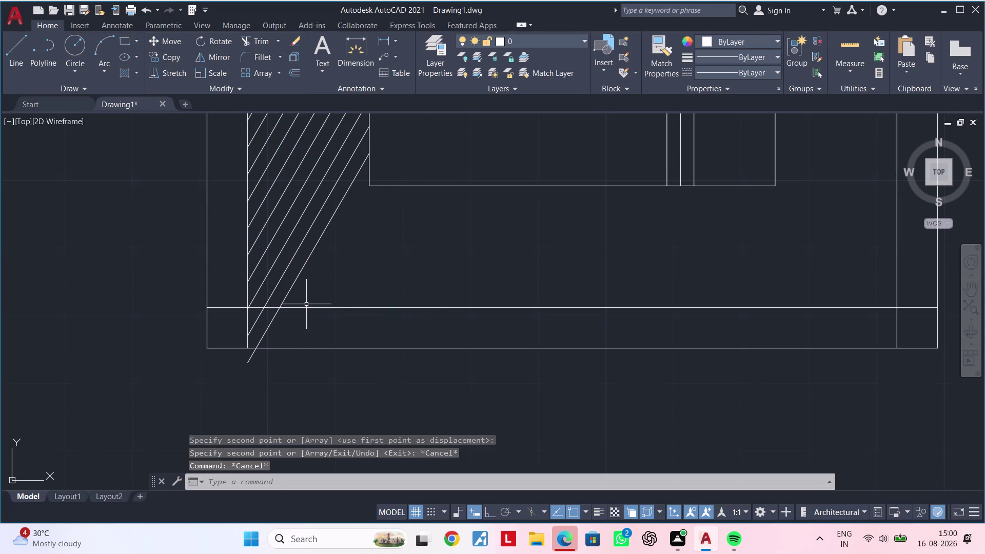
Start the Trim command with the TR alias.
key(t)
key(r)
key(space)
scroll(up, 3)
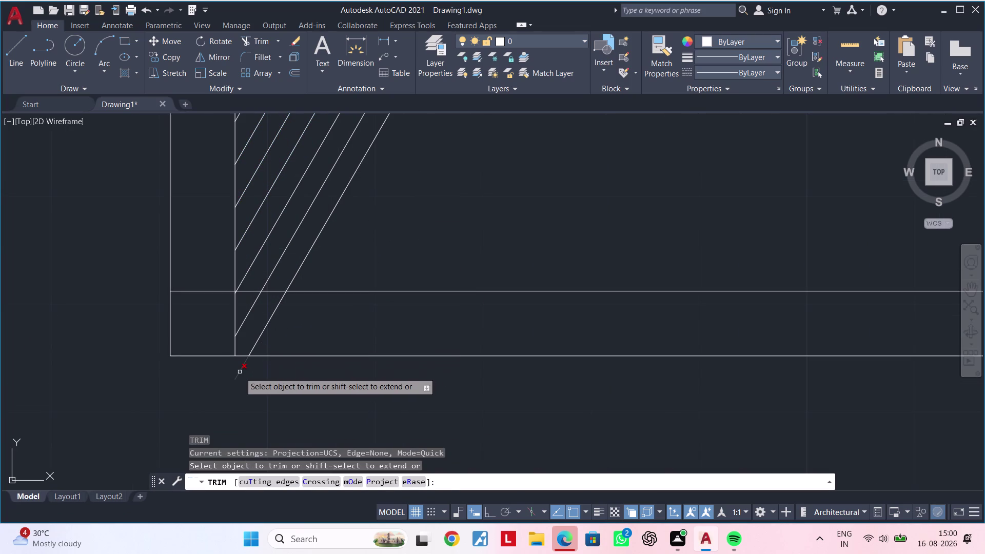
Trim the diagonal line end overshooting below the left strip, then end trimming.
click(240, 372)
middle_drag(377, 224, 340, 393)
scroll(down, 3)
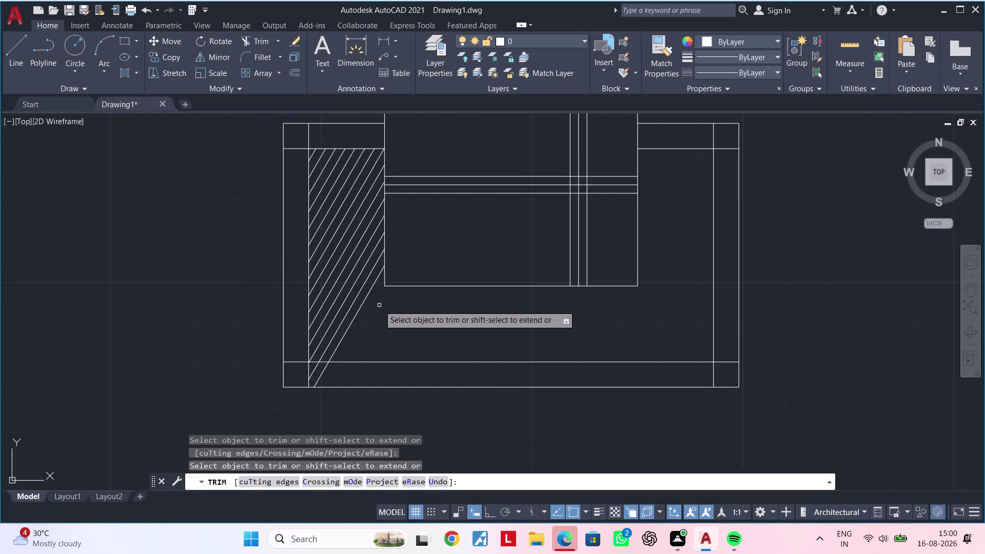
middle_drag(377, 312, 315, 308)
key(Escape)
key(Escape)
key(Escape)
key(Escape)
middle_drag(335, 308, 331, 298)
key(Escape)
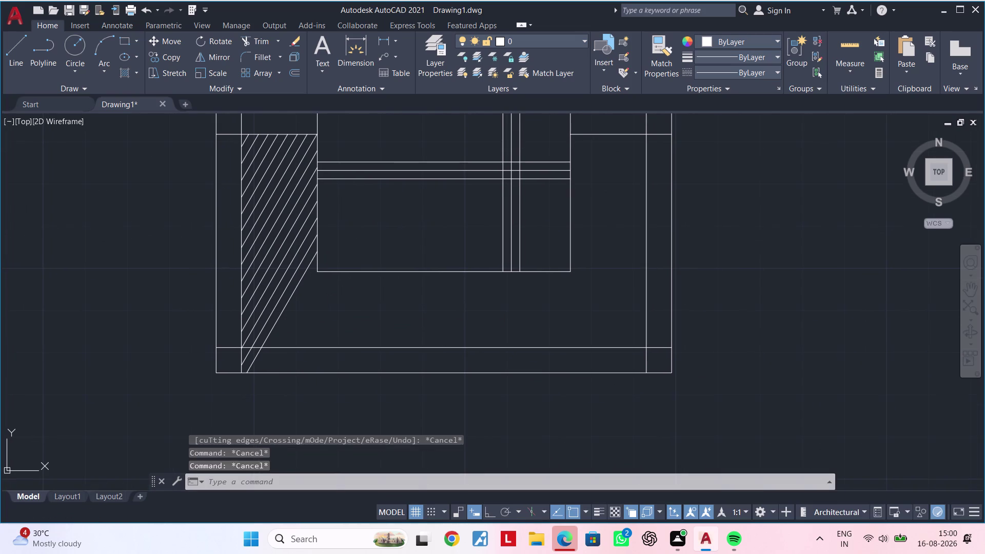
key(Escape)
key(Escape)
key(Escape)
key(Escape)
key(Escape)
key(Escape)
key(Escape)
key(Escape)
middle_drag(339, 299, 338, 316)
key(Escape)
key(Escape)
Window-select all hatch lines in the left strip.
click(302, 324)
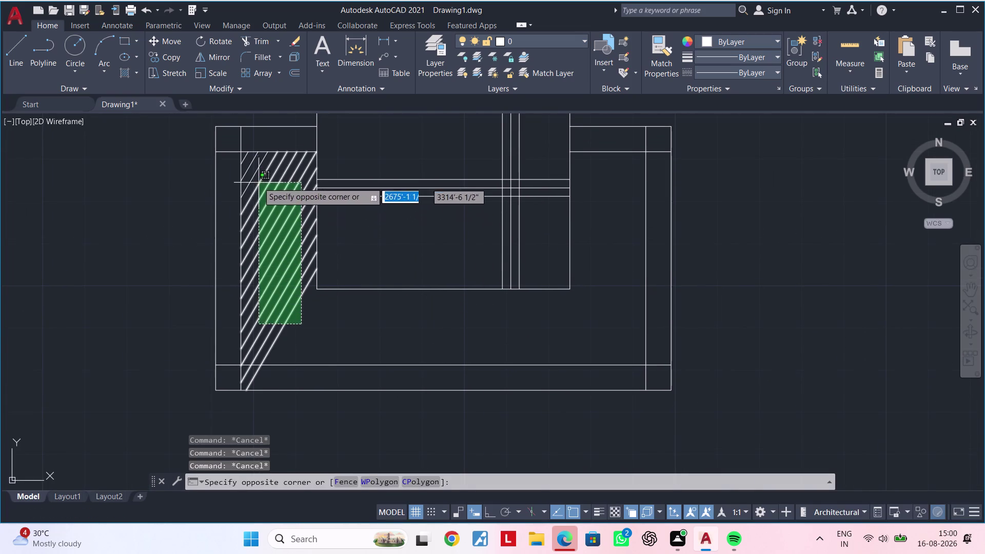
scroll(up, 3)
middle_drag(236, 164, 245, 250)
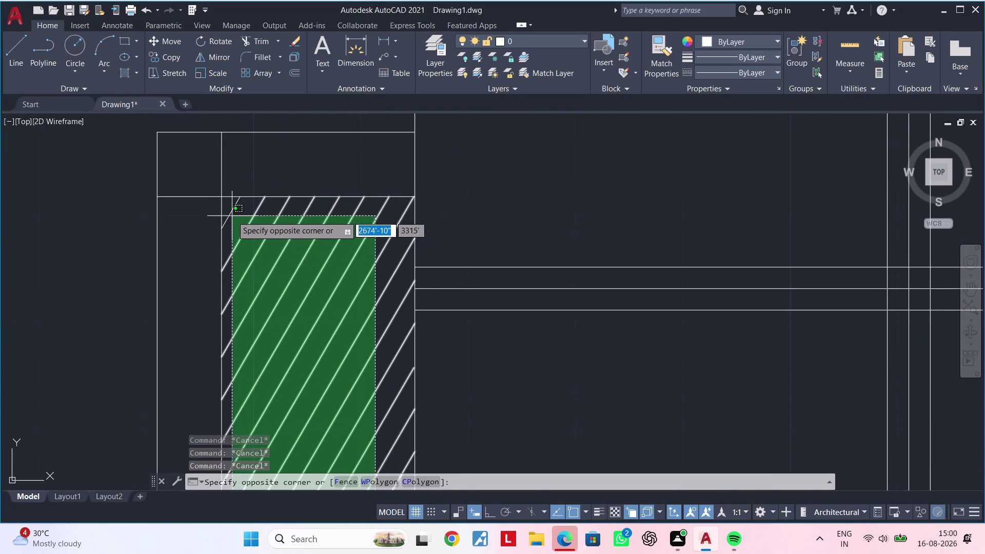
click(230, 211)
scroll(down, 3)
middle_drag(298, 271, 250, 254)
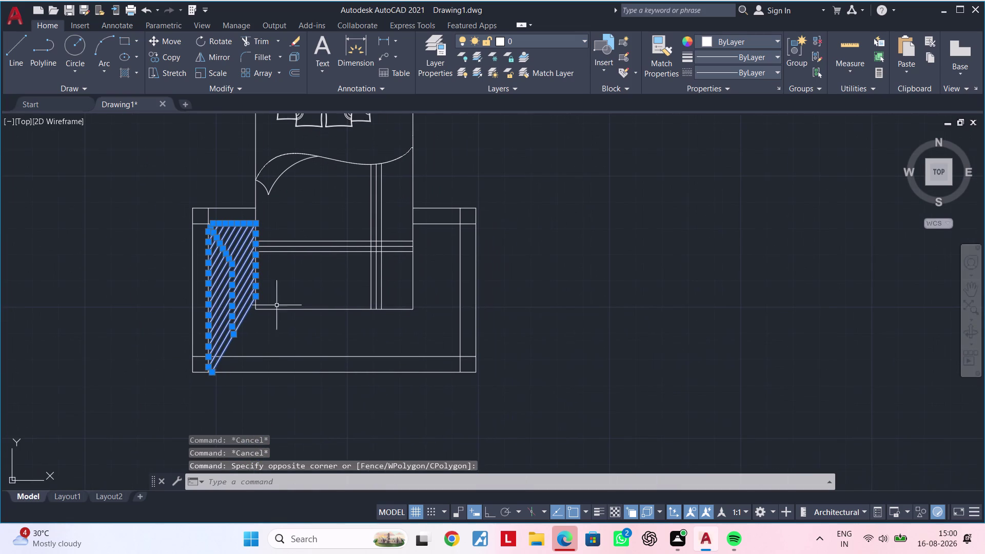
Mirror the left strip's hatch lines about the bed's centre line onto the right strip.
text(mi)
key(space)
middle_drag(334, 209, 335, 267)
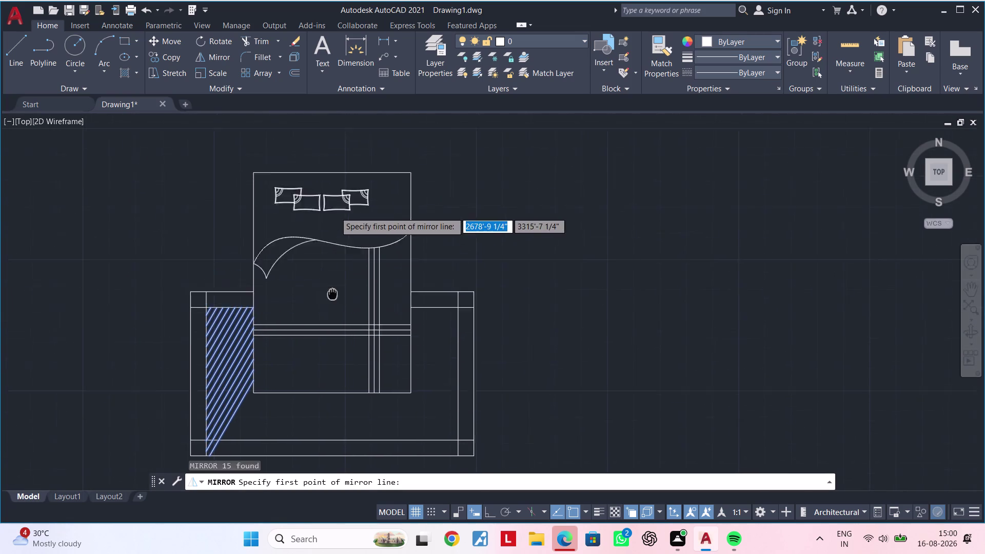
middle_drag(335, 268, 332, 329)
click(330, 208)
middle_drag(333, 351, 335, 251)
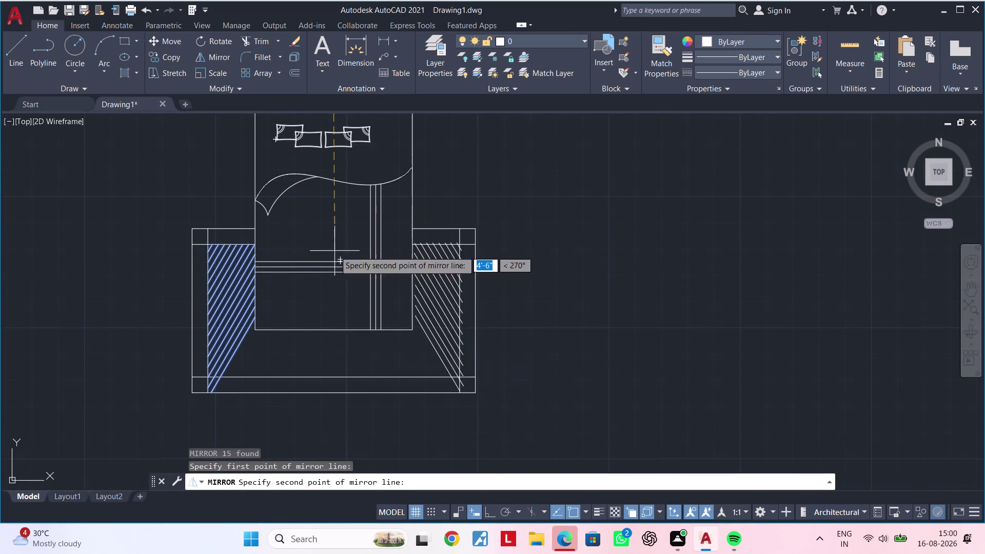
click(335, 394)
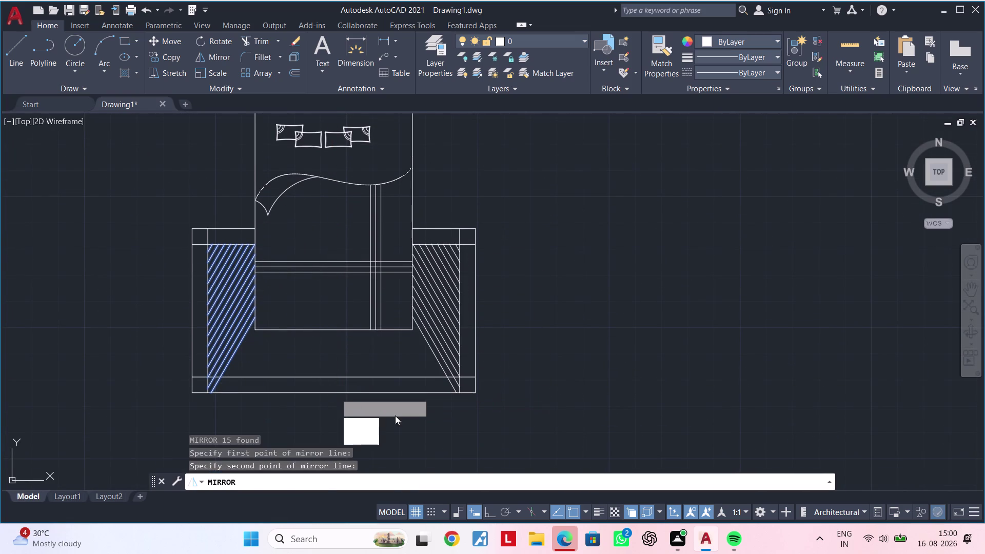
drag(370, 438, 335, 394)
Centre the view on the lower hatched section and clear the finished mirror command.
middle_drag(357, 317, 407, 248)
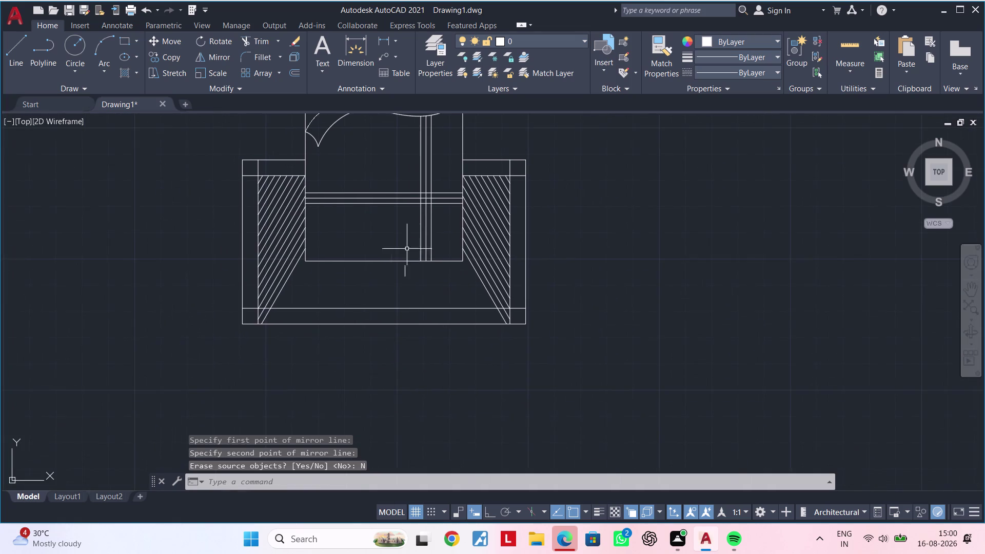
middle_drag(349, 289, 369, 275)
scroll(up, 3)
middle_drag(346, 274, 313, 294)
key(Escape)
key(Escape)
key(Escape)
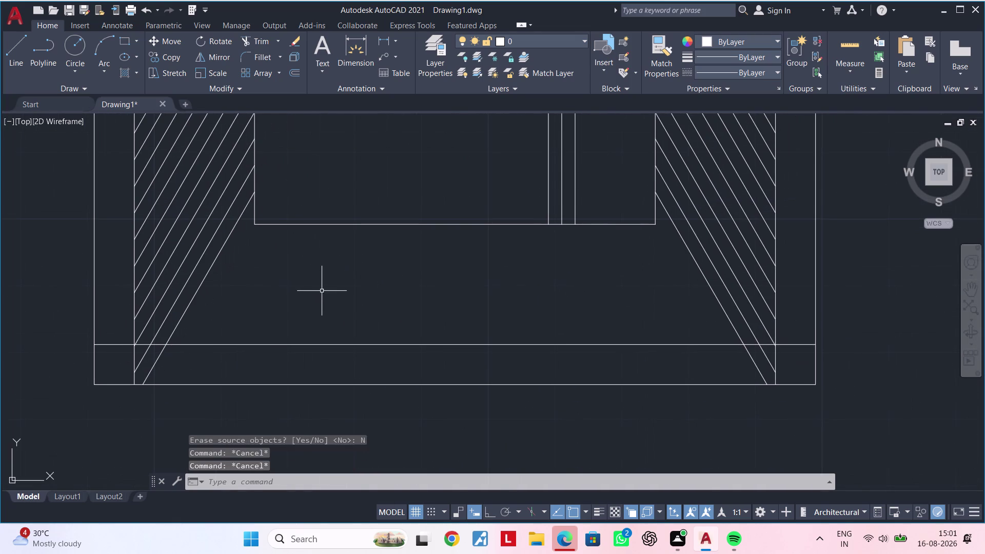
key(Escape)
key(Escape)
Offset the left-side diagonal lines repeatedly 2" apart toward the centre.
text(of)
key(space)
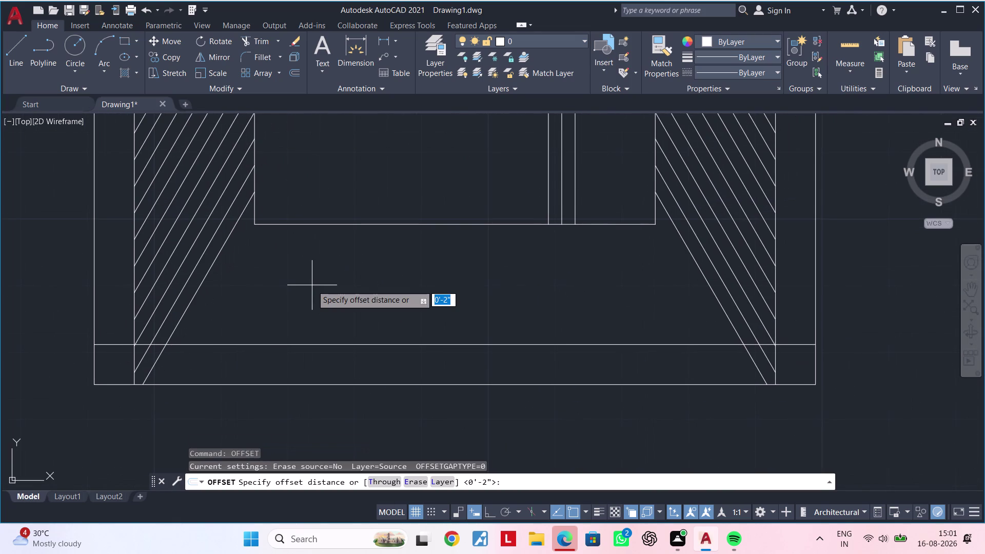
text(2)
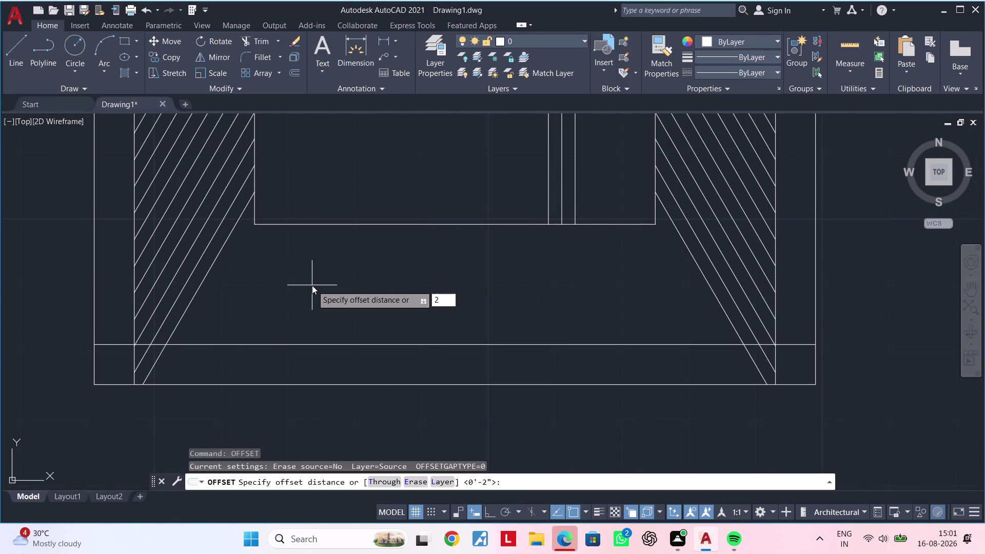
text(")
key(Return)
click(211, 269)
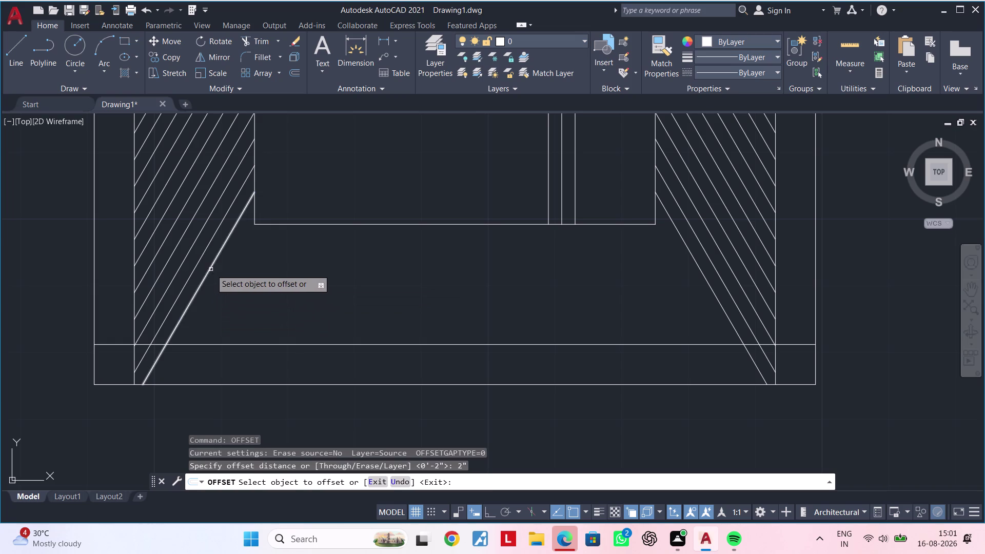
click(268, 296)
click(217, 282)
click(292, 309)
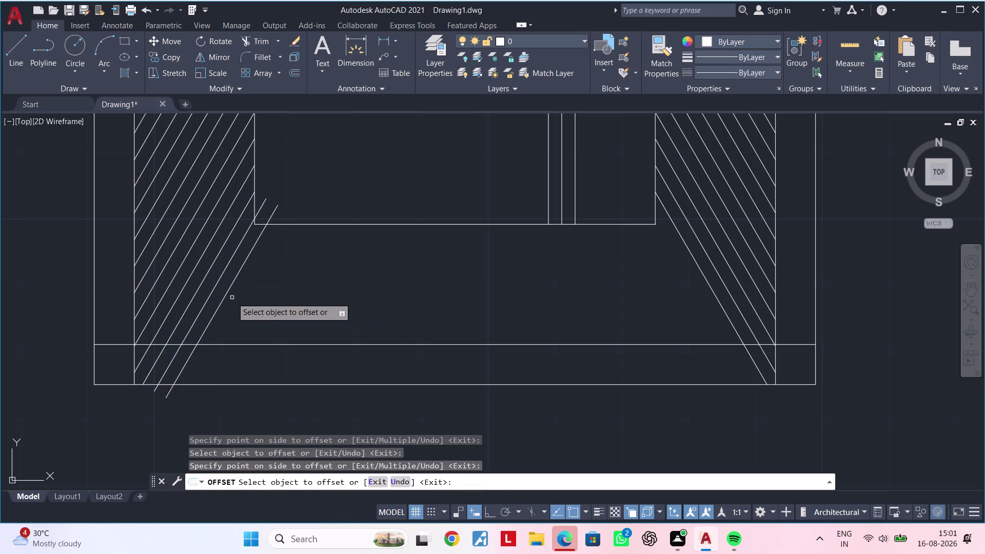
click(229, 297)
click(227, 301)
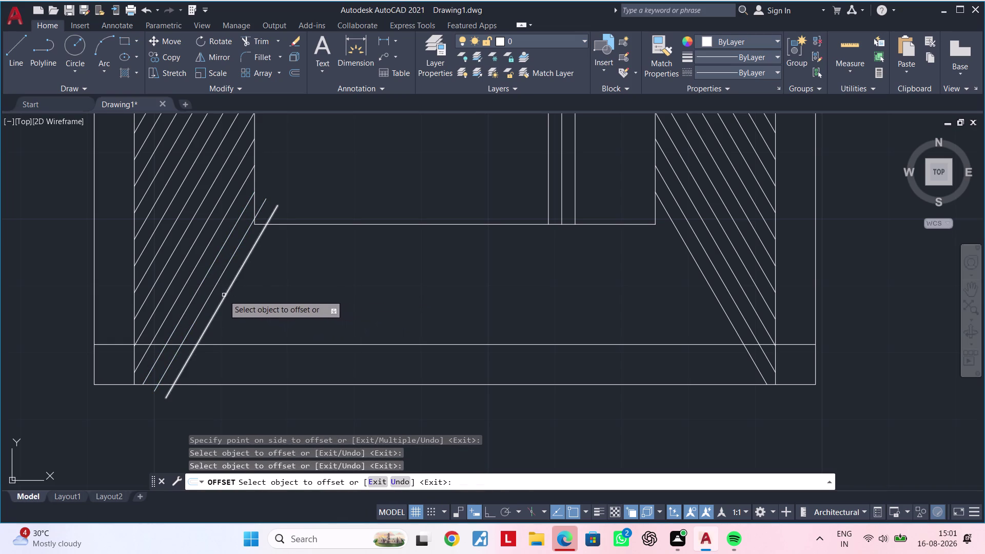
drag(223, 295, 245, 301)
click(290, 307)
click(240, 297)
click(389, 317)
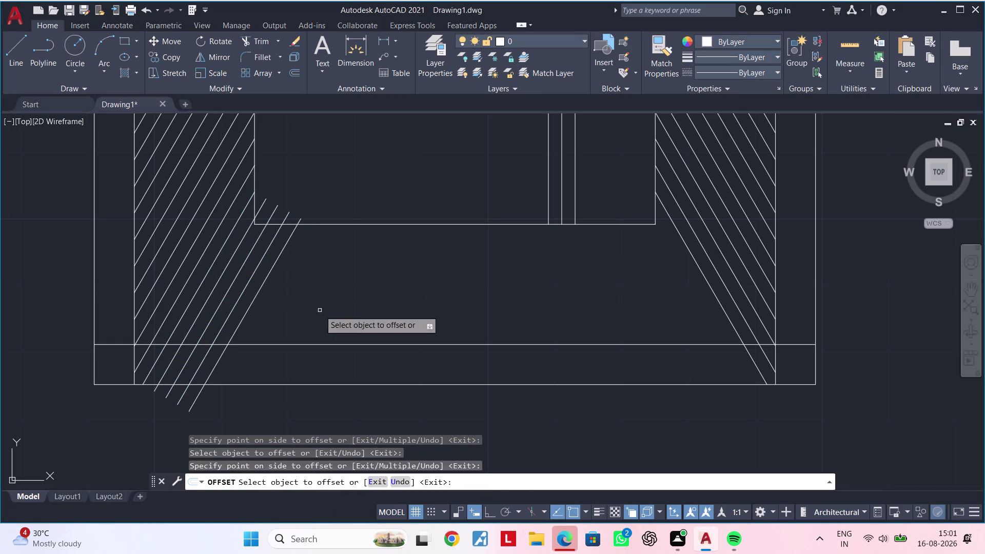
click(256, 301)
click(389, 318)
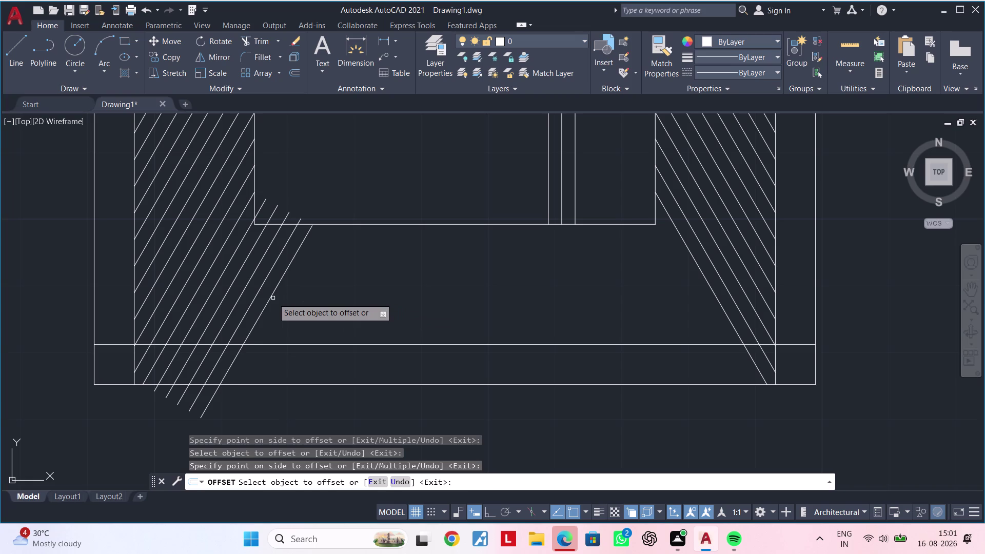
drag(270, 298, 282, 299)
drag(308, 307, 315, 308)
click(282, 302)
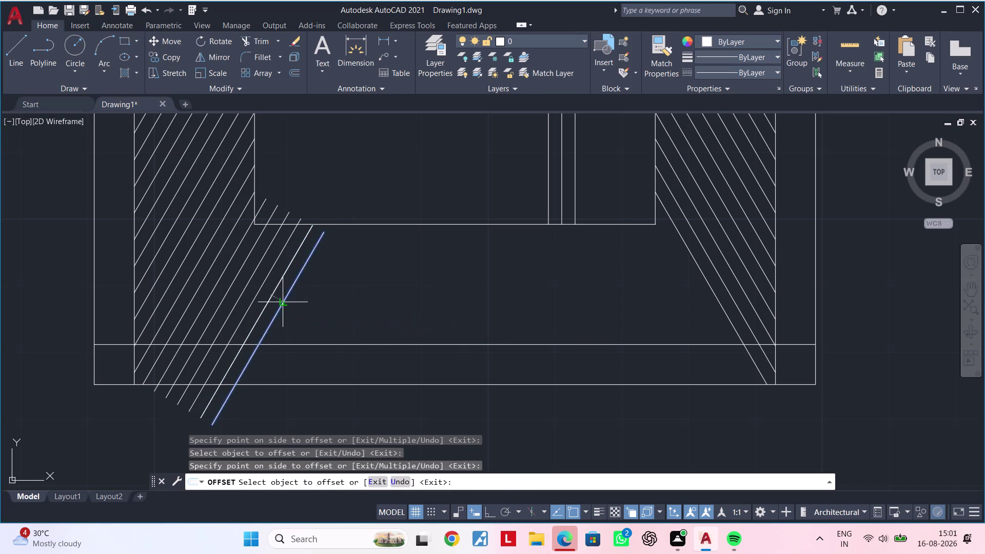
click(466, 318)
drag(299, 300, 314, 301)
click(574, 314)
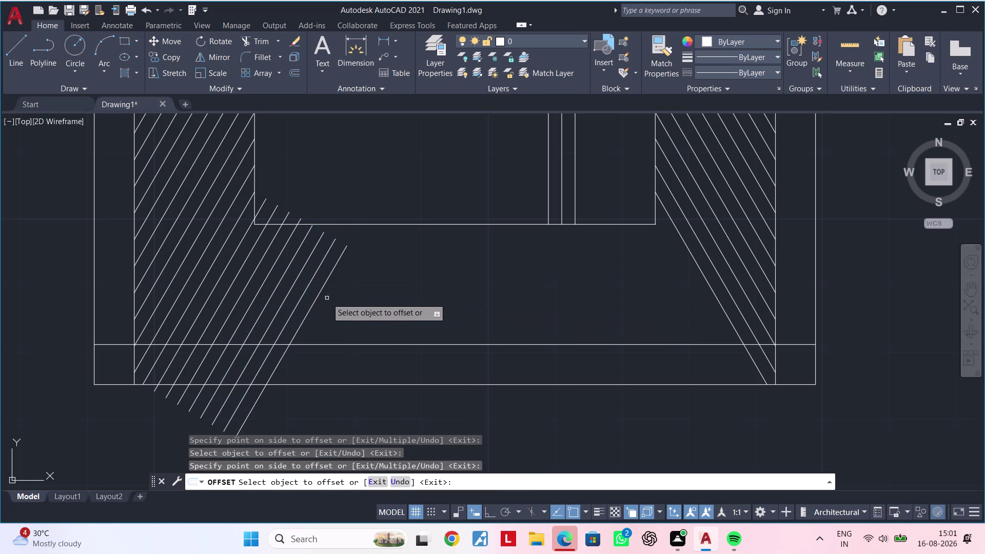
click(318, 297)
click(552, 304)
click(337, 294)
drag(503, 300, 524, 301)
click(524, 301)
click(349, 297)
click(629, 303)
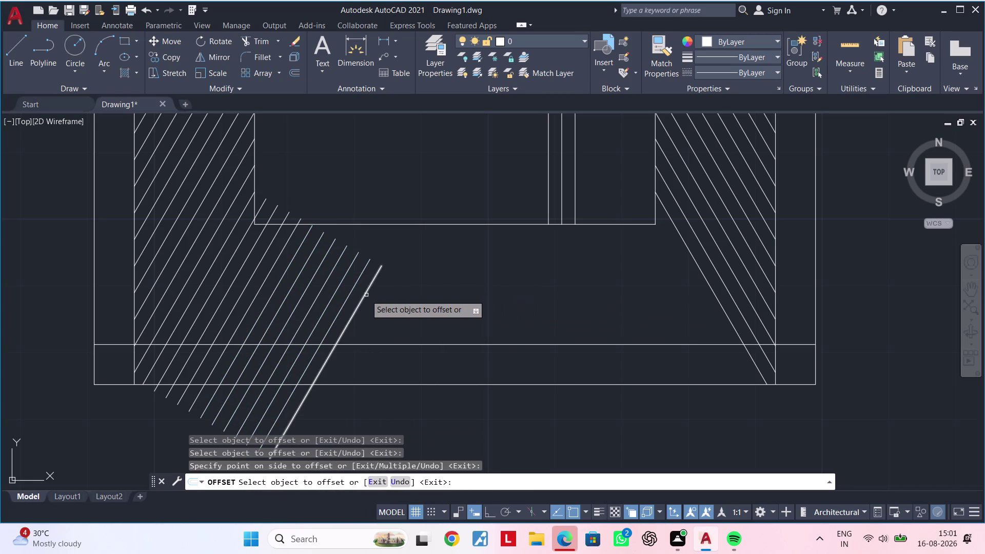
click(365, 295)
double_click(556, 299)
click(378, 300)
click(465, 308)
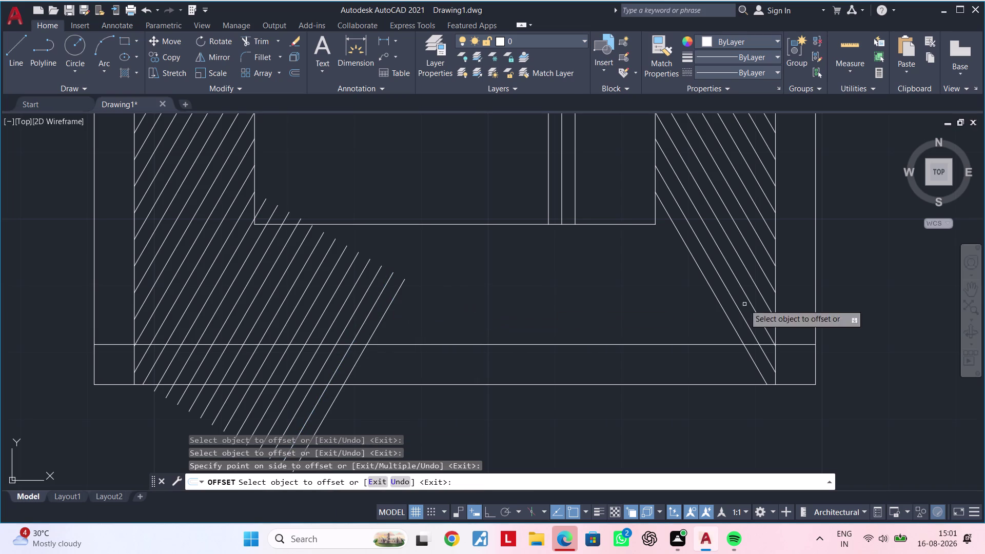
Offset the right-side diagonal lines repeatedly 2" apart toward the centre.
click(714, 289)
click(712, 286)
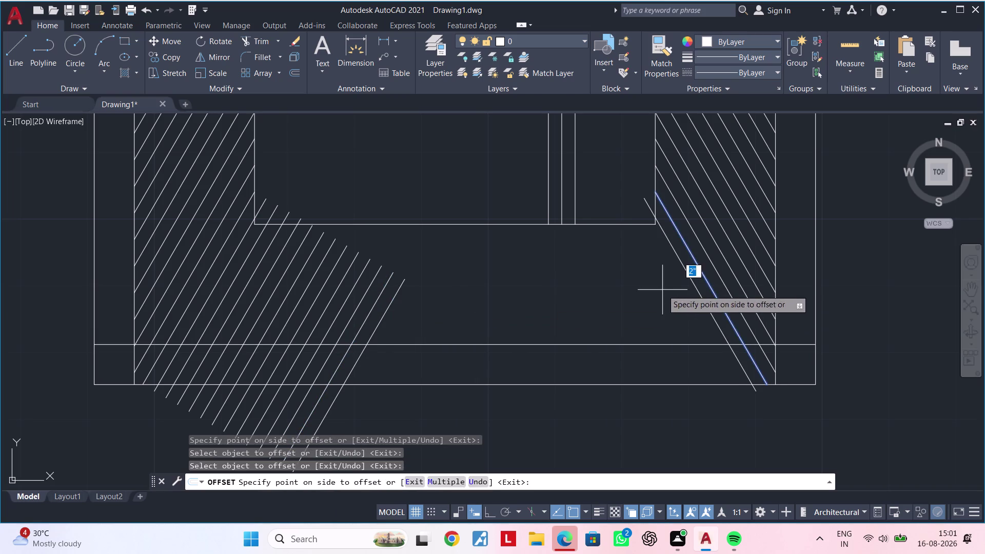
drag(662, 289, 671, 289)
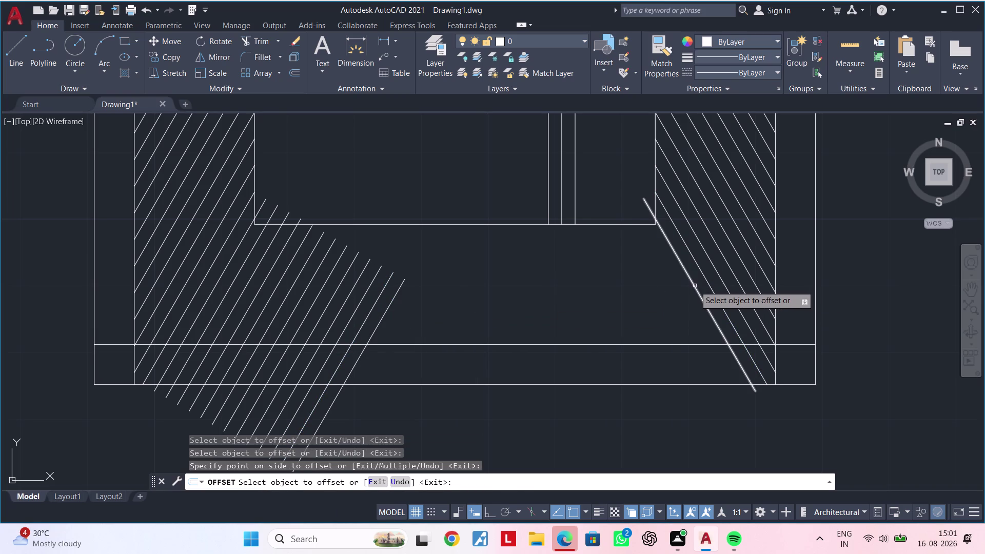
drag(694, 285, 685, 288)
click(668, 295)
click(682, 289)
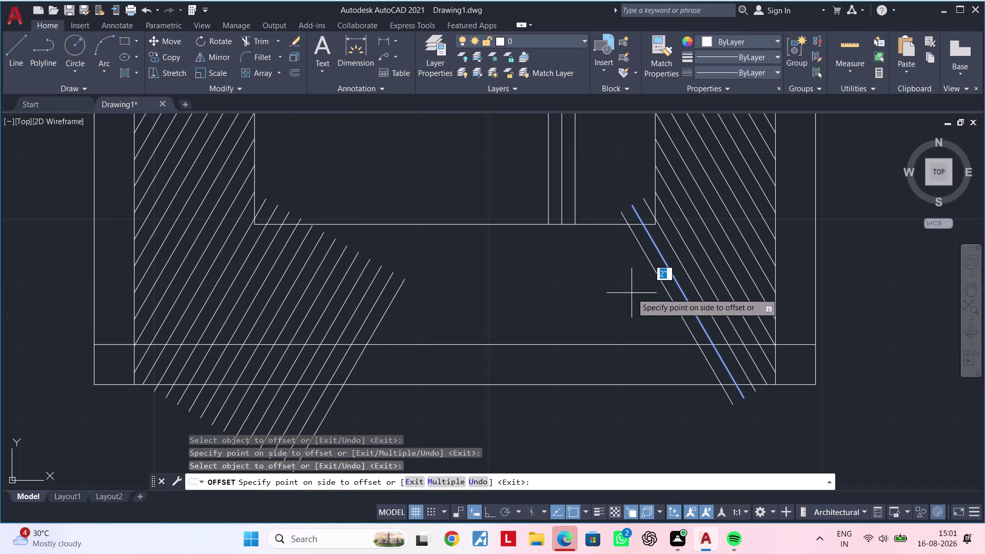
click(619, 295)
click(661, 285)
drag(622, 289, 627, 290)
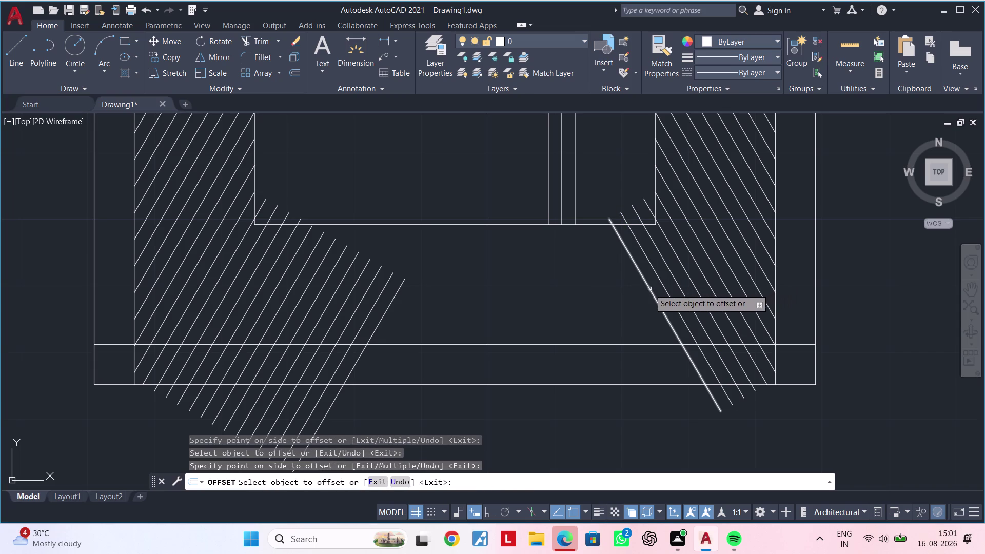
click(649, 289)
click(618, 293)
click(635, 291)
click(569, 291)
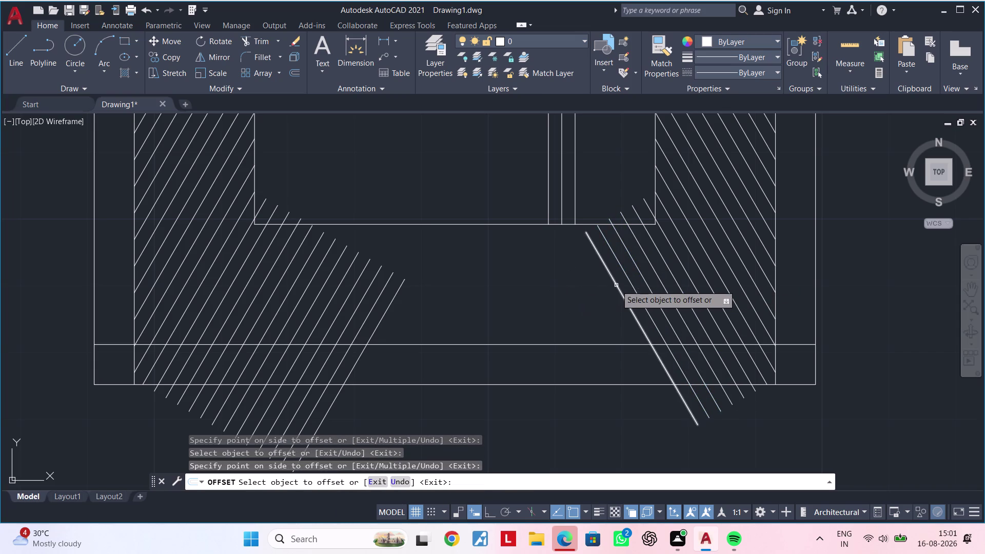
click(616, 285)
click(570, 293)
click(602, 290)
click(562, 289)
click(586, 286)
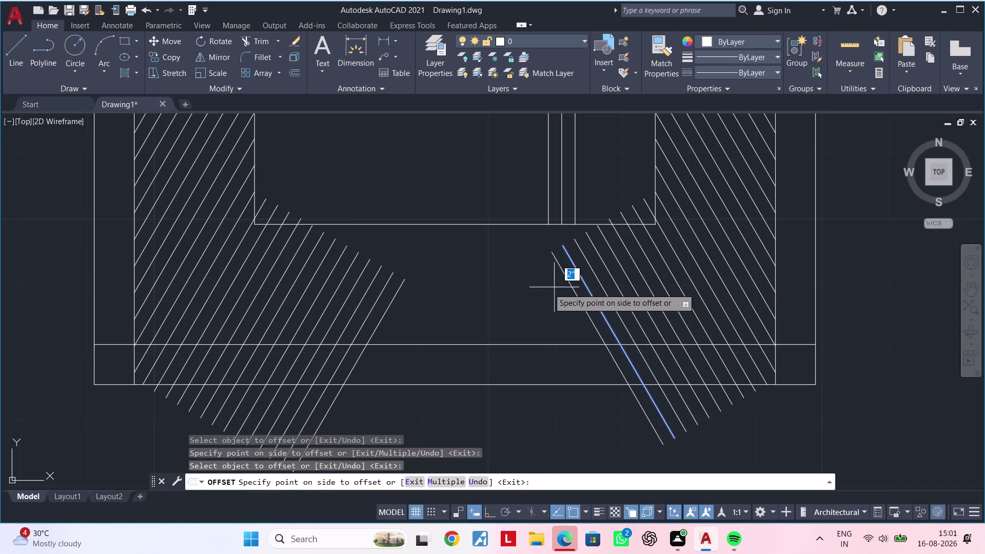
click(528, 289)
click(575, 288)
click(517, 287)
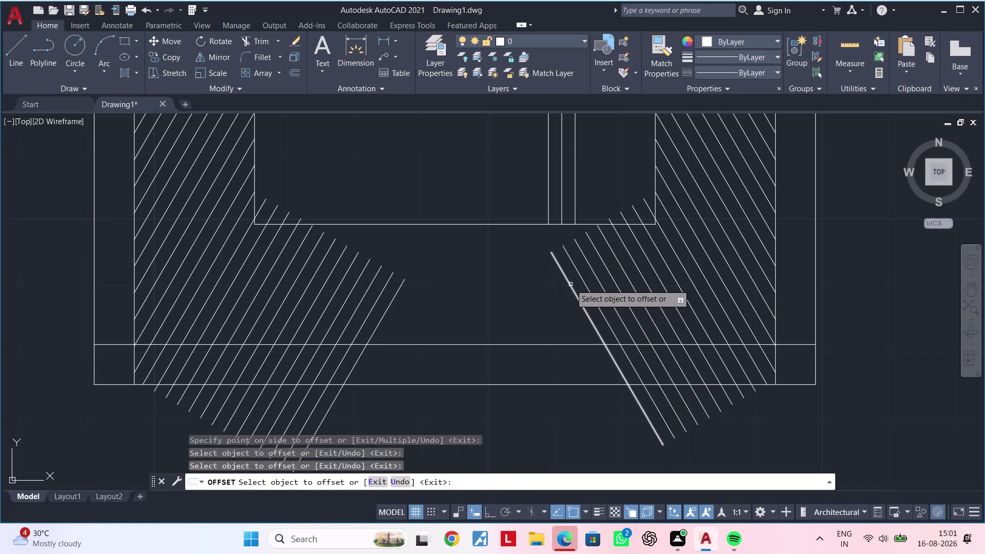
drag(570, 284, 476, 290)
click(495, 287)
click(549, 279)
click(489, 286)
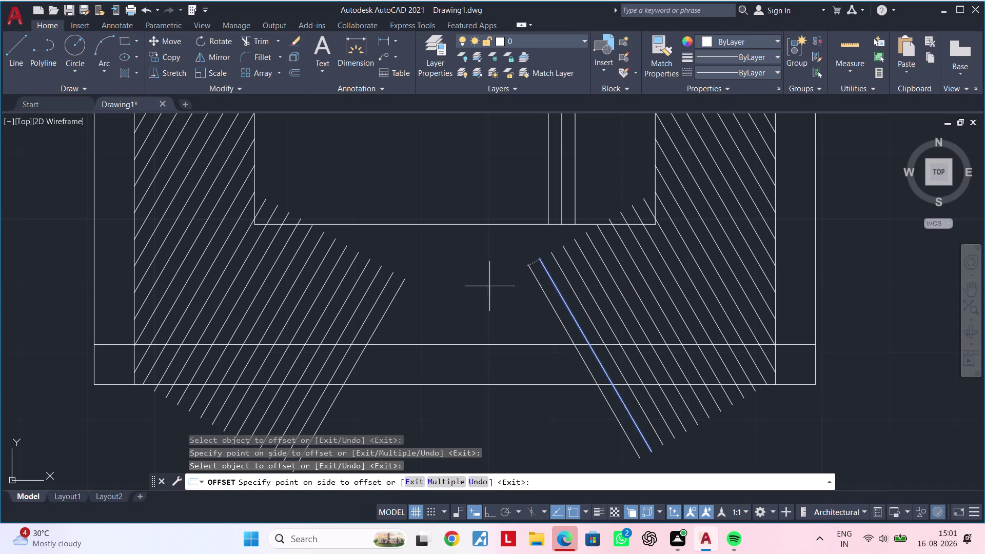
scroll(down, 3)
middle_drag(509, 298, 479, 235)
scroll(up, 3)
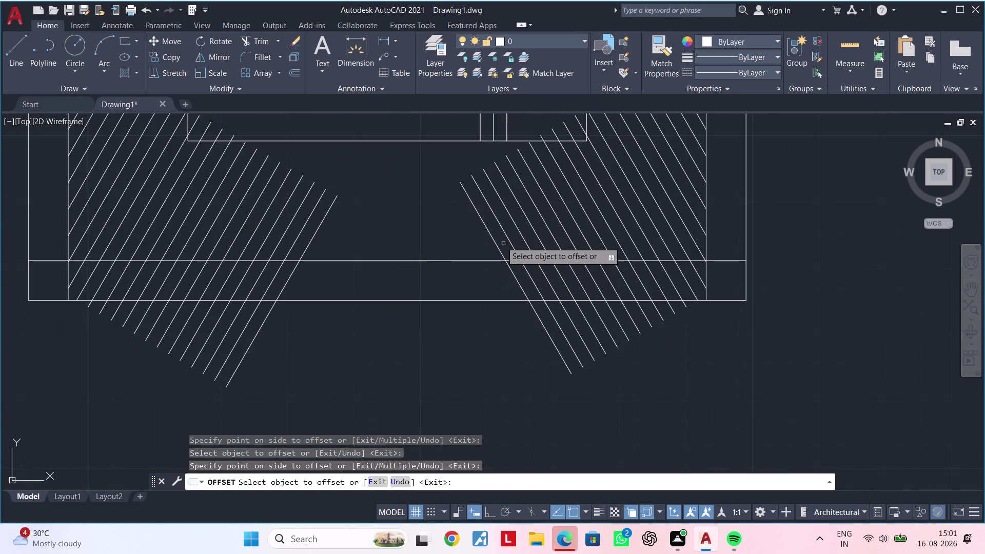
drag(481, 219, 475, 220)
click(404, 222)
click(459, 215)
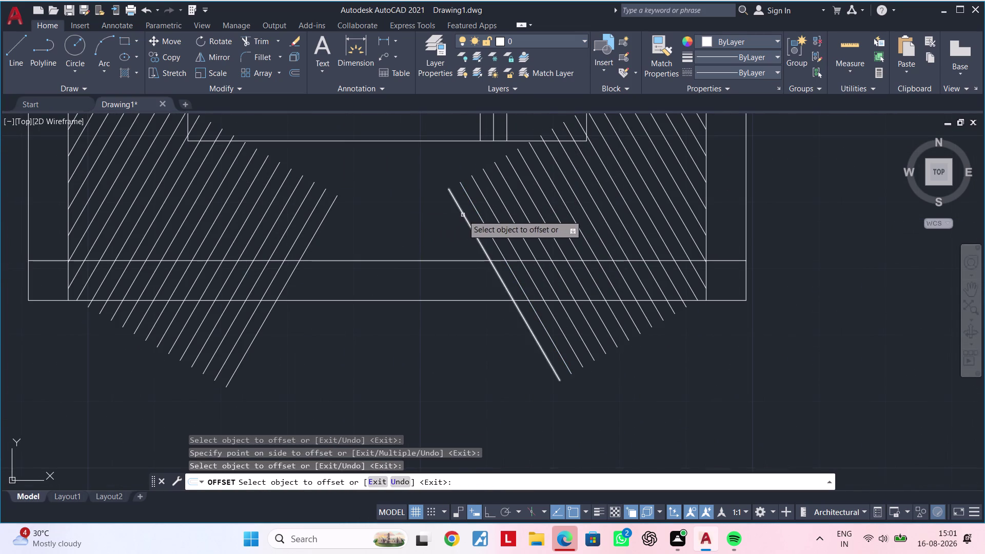
click(463, 215)
click(433, 214)
click(447, 214)
click(378, 218)
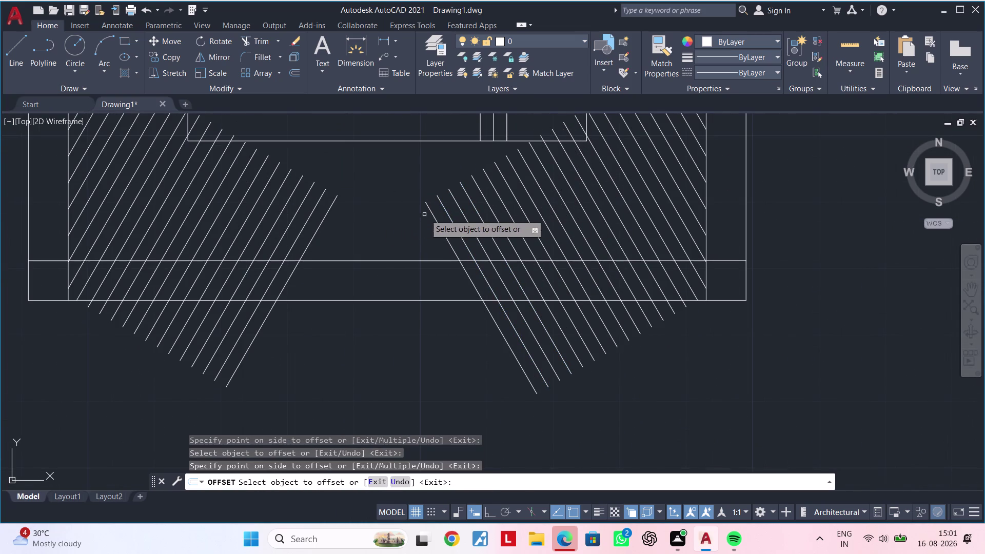
click(431, 214)
click(388, 214)
drag(420, 217, 407, 218)
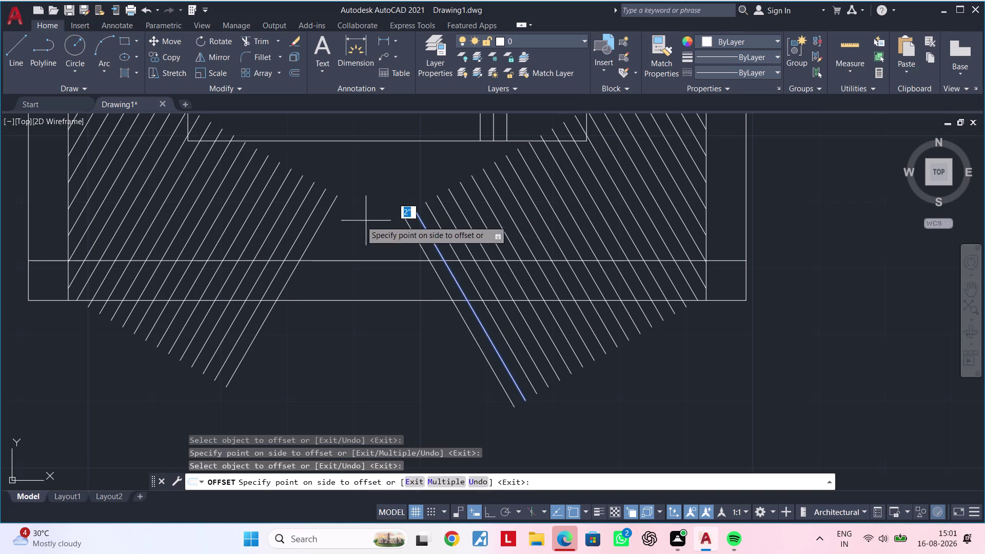
drag(332, 221, 346, 221)
Add the last diagonal copies from both sides so they meet in a V at the centre.
drag(409, 223, 391, 222)
drag(375, 222, 368, 223)
click(368, 223)
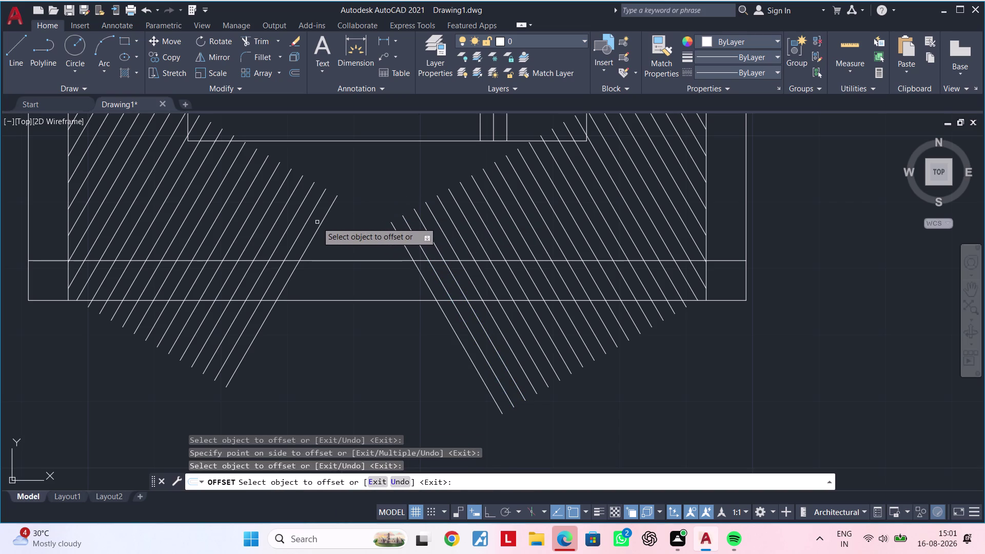
click(324, 222)
click(363, 232)
click(332, 229)
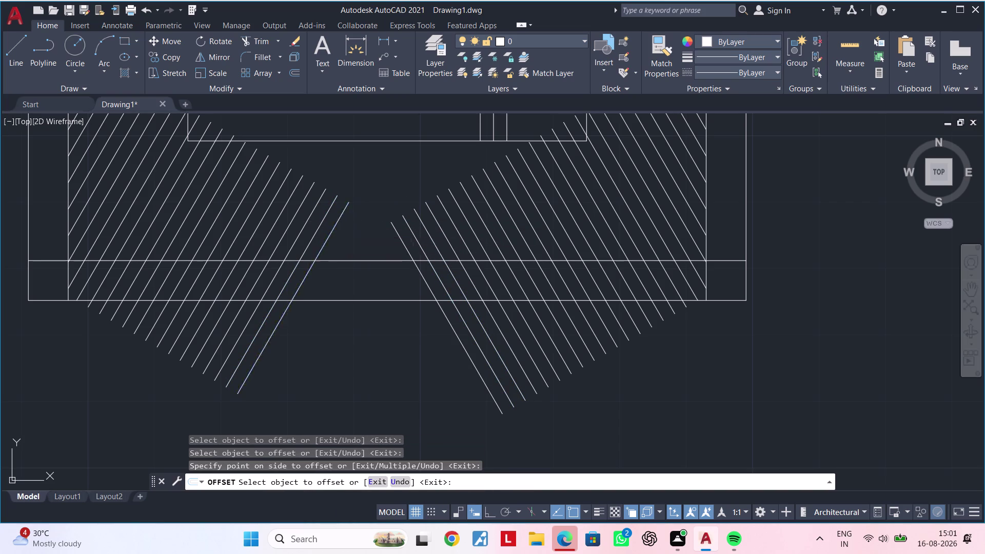
click(357, 231)
click(343, 233)
click(344, 235)
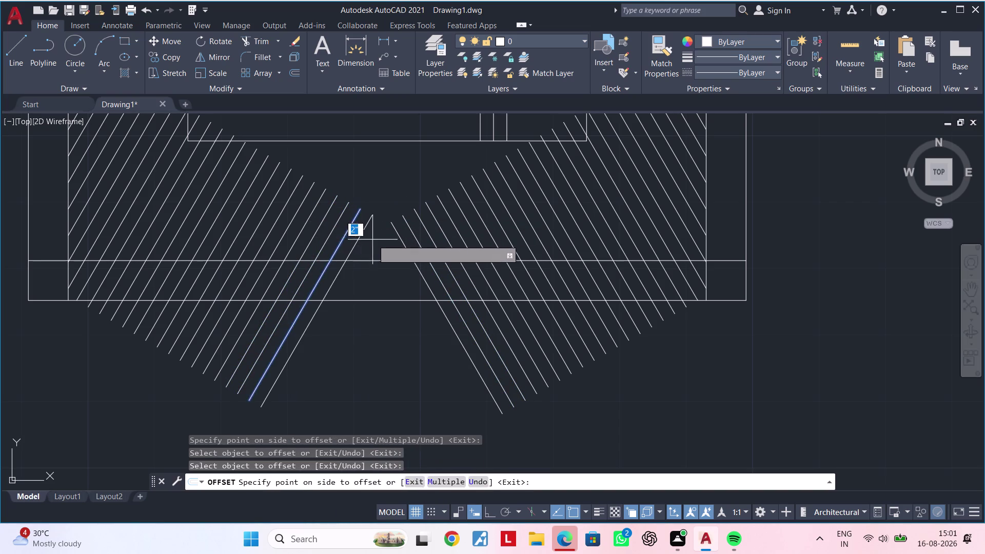
click(374, 240)
click(353, 240)
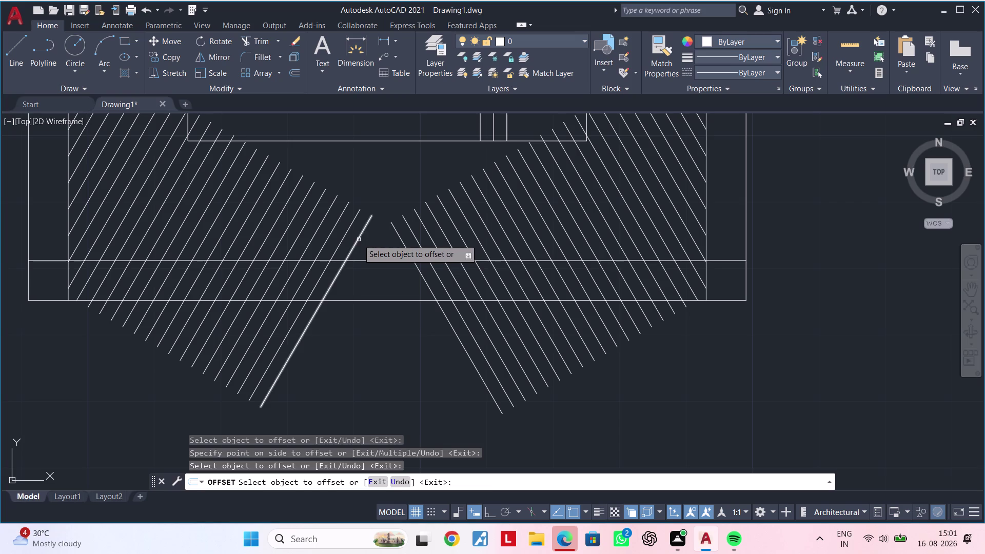
click(358, 239)
click(373, 246)
click(406, 246)
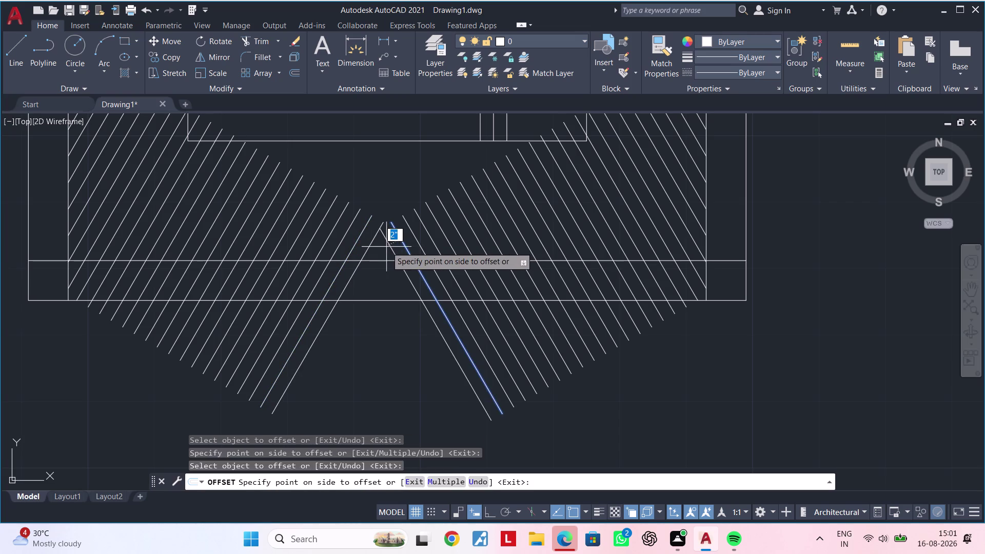
click(386, 247)
key(Escape)
key(Escape)
key(Escape)
key(Escape)
key(Escape)
key(Escape)
key(Escape)
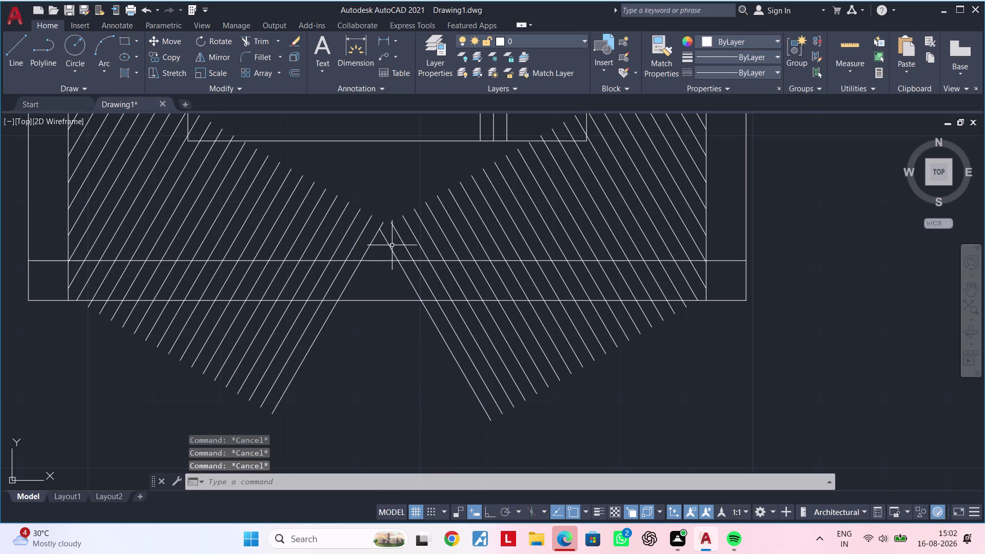
Trim the overhanging diagonal line ends at the left of the bottom strip.
text(tr)
key(space)
scroll(up, 3)
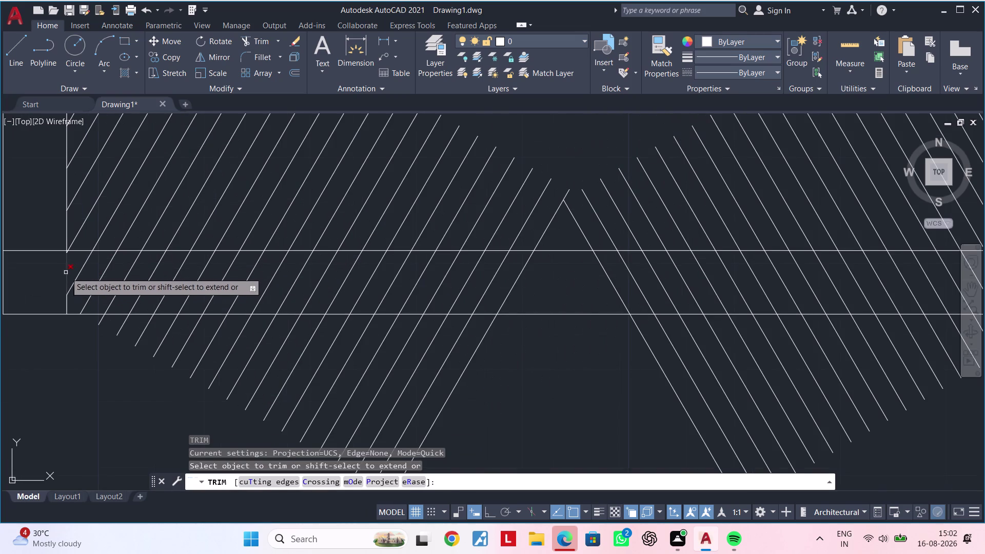
drag(80, 272, 110, 283)
drag(158, 294, 169, 294)
click(172, 294)
double_click(100, 271)
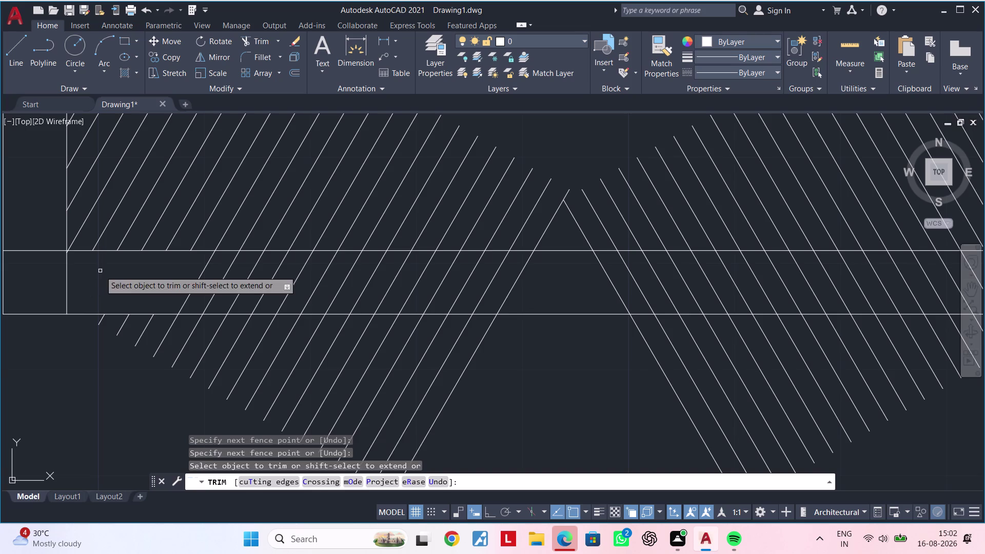
Fence-trim the diagonal lines along the full length of the bottom strip.
drag(117, 272, 687, 290)
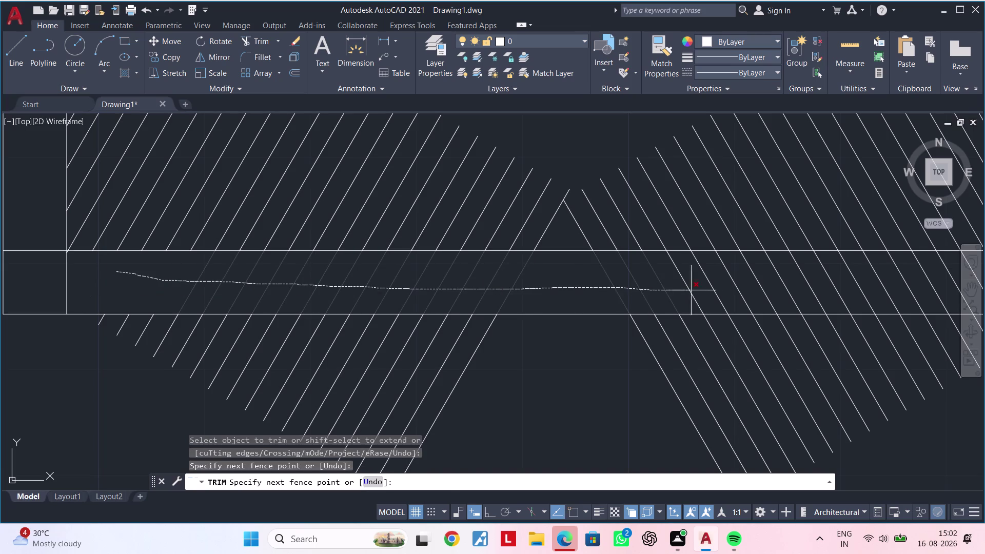
drag(686, 291, 708, 291)
middle_drag(715, 289, 277, 286)
scroll(up, 3)
drag(264, 287, 687, 292)
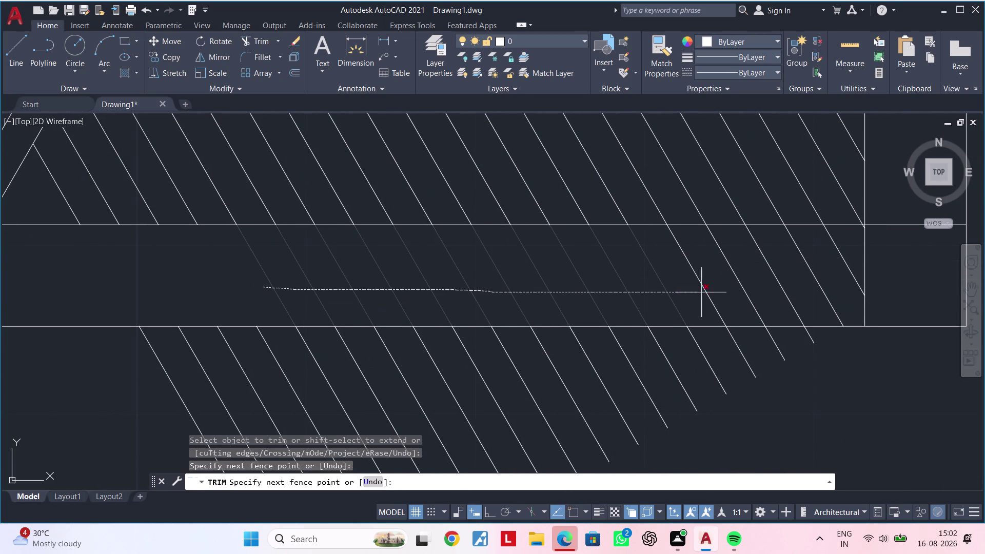
drag(687, 292, 860, 281)
click(861, 281)
scroll(down, 3)
middle_drag(755, 291, 801, 273)
key(Escape)
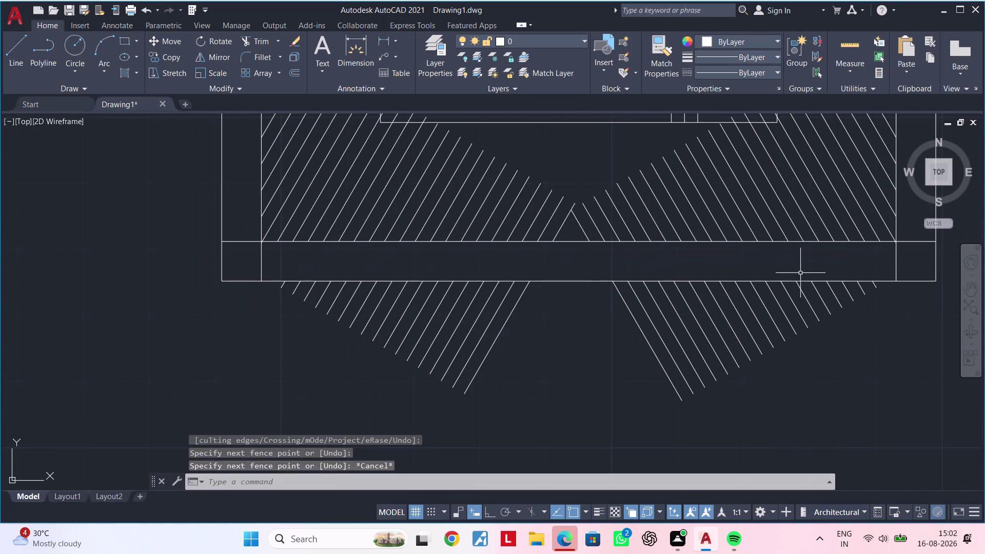
key(Escape)
key(Escape)
Window-select and delete the stray diagonal lines just below the bottom strip.
click(843, 318)
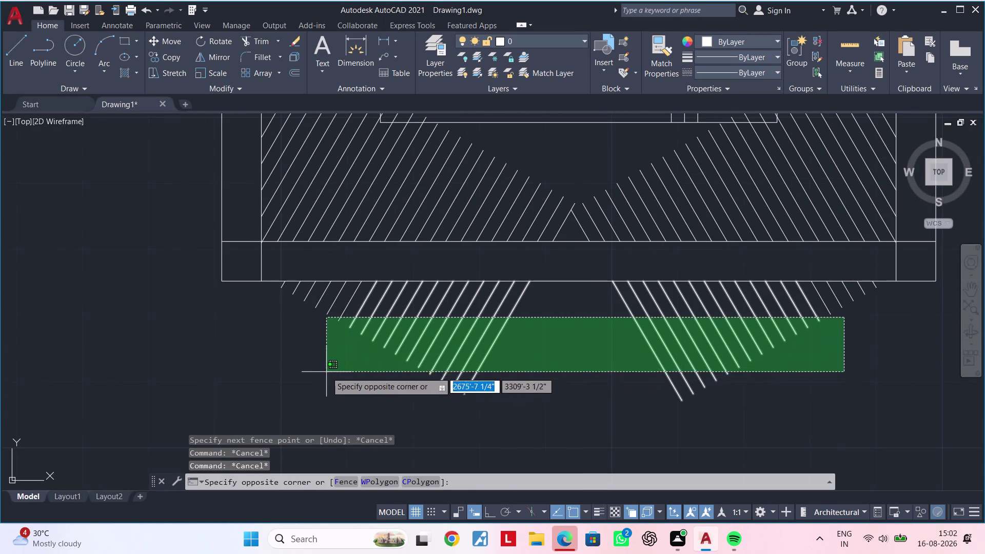
click(237, 358)
key(Delete)
scroll(up, 3)
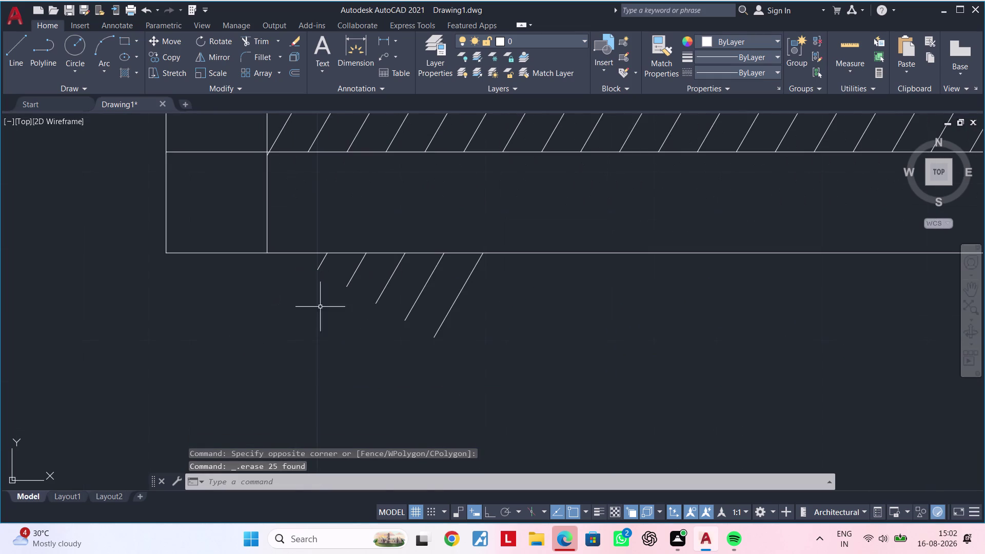
drag(489, 302, 482, 302)
click(298, 269)
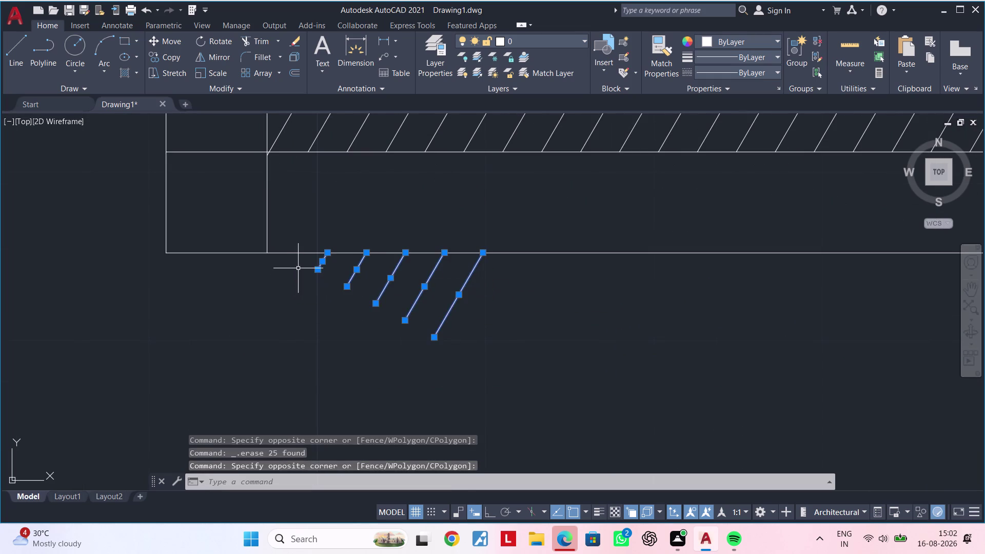
key(Delete)
Delete the remaining diagonal stubs below the frame, then look over the pattern.
scroll(down, 3)
middle_drag(650, 331, 366, 303)
scroll(up, 3)
middle_drag(424, 218, 440, 385)
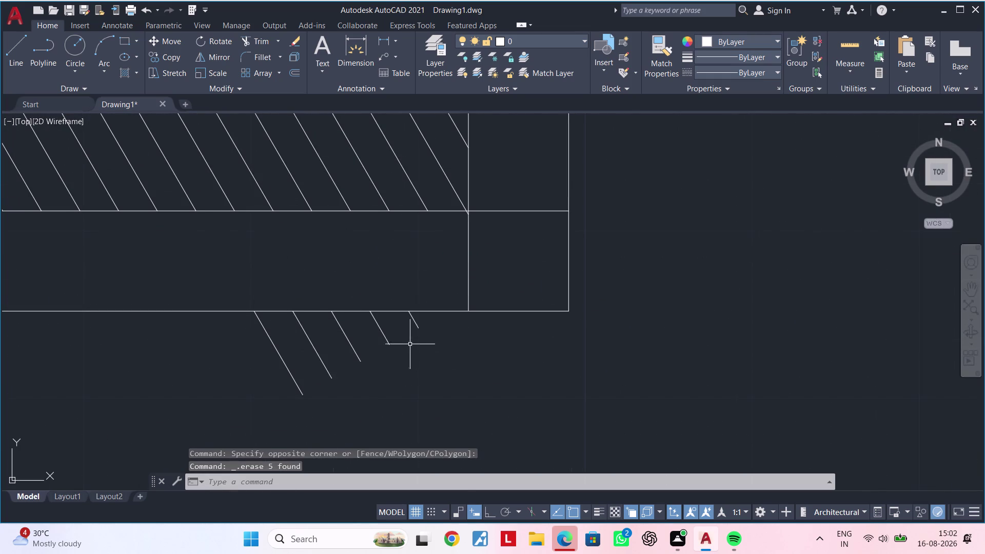
click(430, 324)
click(258, 381)
key(Delete)
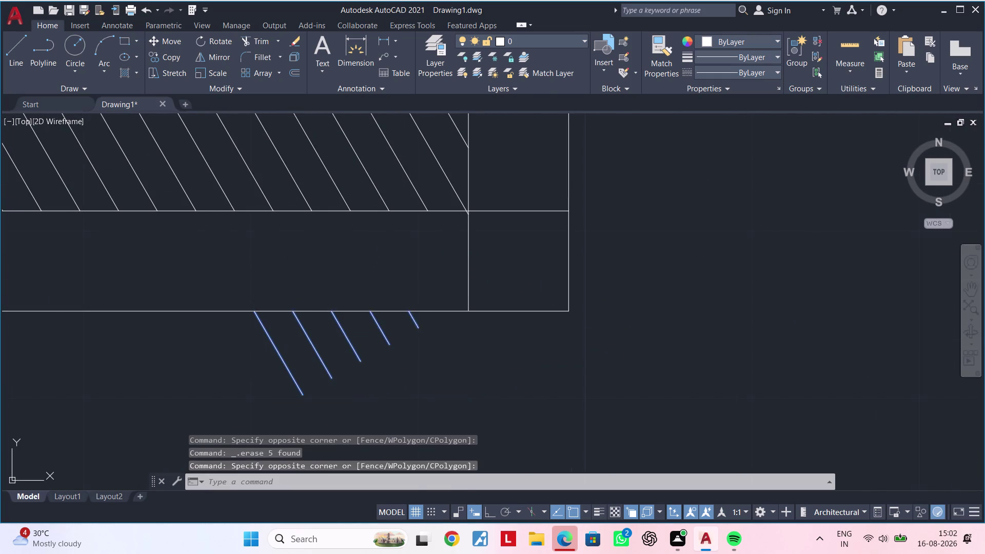
scroll(down, 3)
middle_drag(261, 378, 674, 368)
scroll(up, 3)
middle_drag(532, 326, 448, 366)
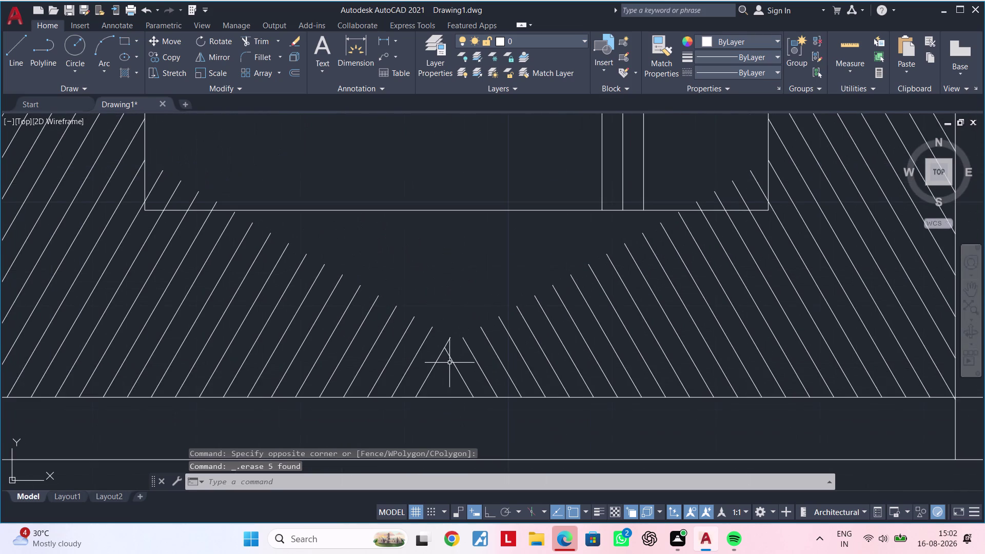
scroll(up, 3)
scroll(down, 3)
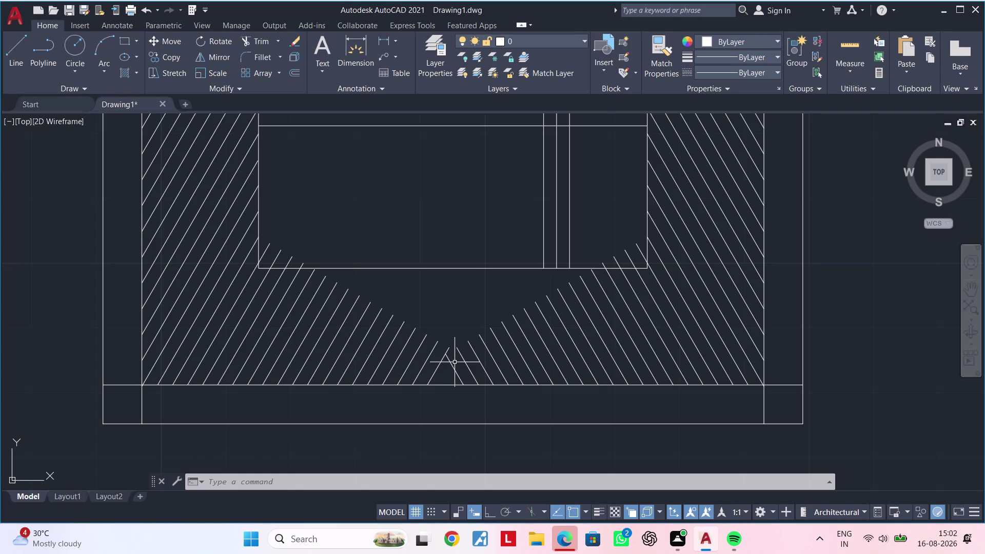
scroll(down, 3)
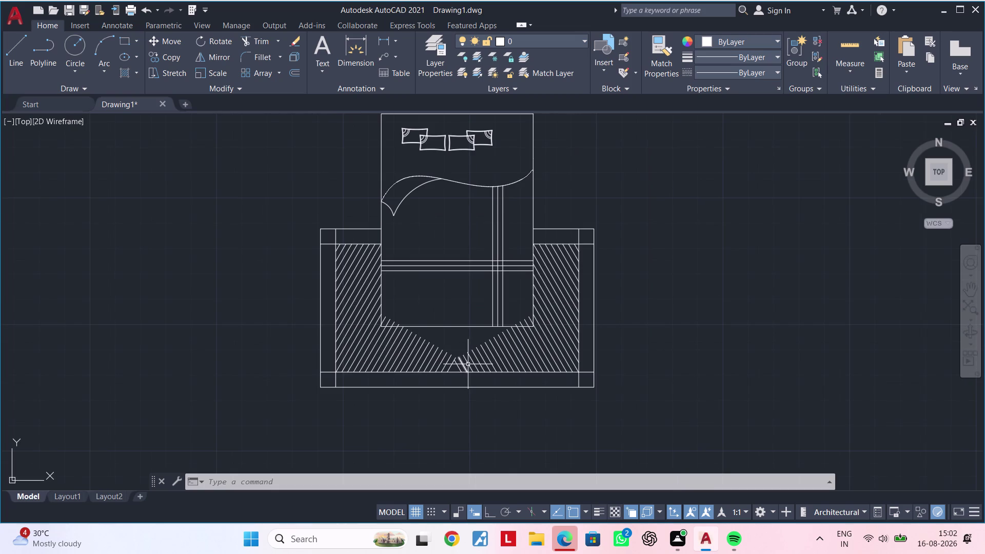
Erase the central diagonal hatch lines using a window selection.
key(Escape)
key(Escape)
key(Escape)
scroll(up, 3)
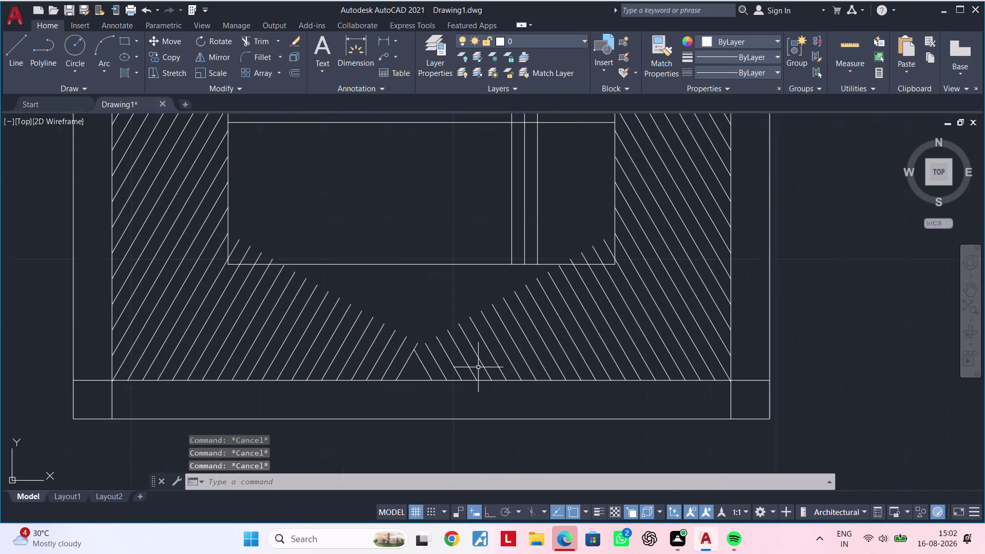
click(417, 373)
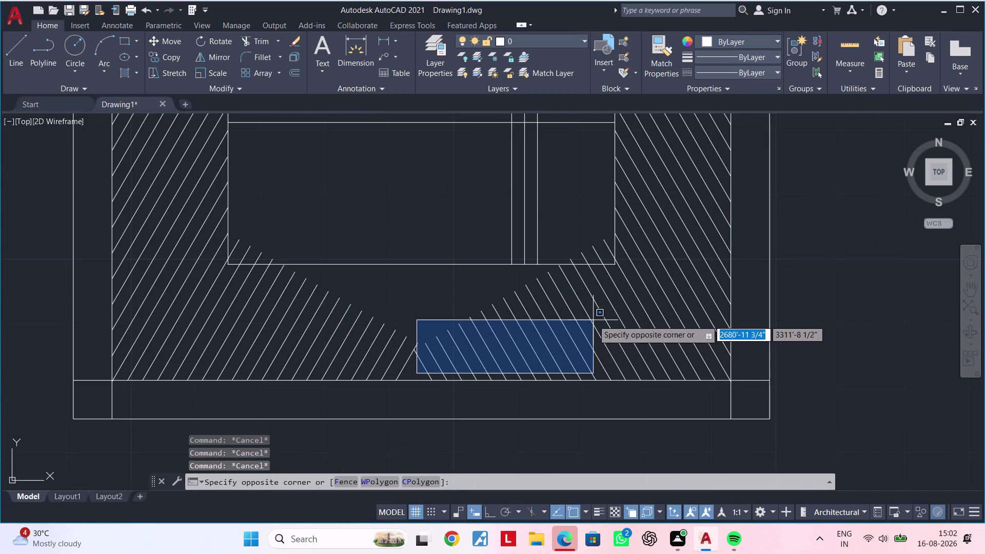
click(592, 320)
scroll(down, 3)
scroll(up, 3)
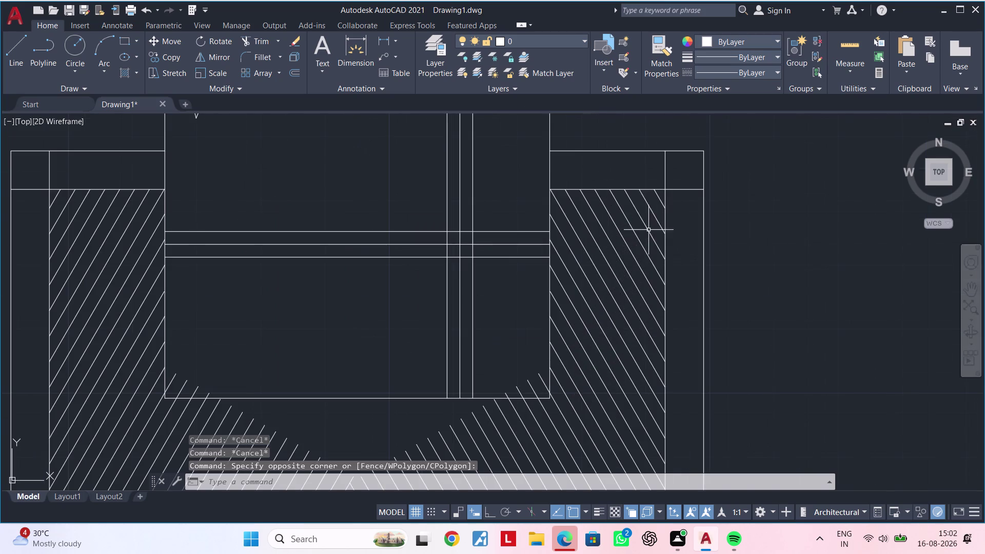
scroll(up, 3)
drag(660, 196, 655, 204)
scroll(down, 3)
middle_drag(521, 345, 575, 276)
click(543, 349)
key(Delete)
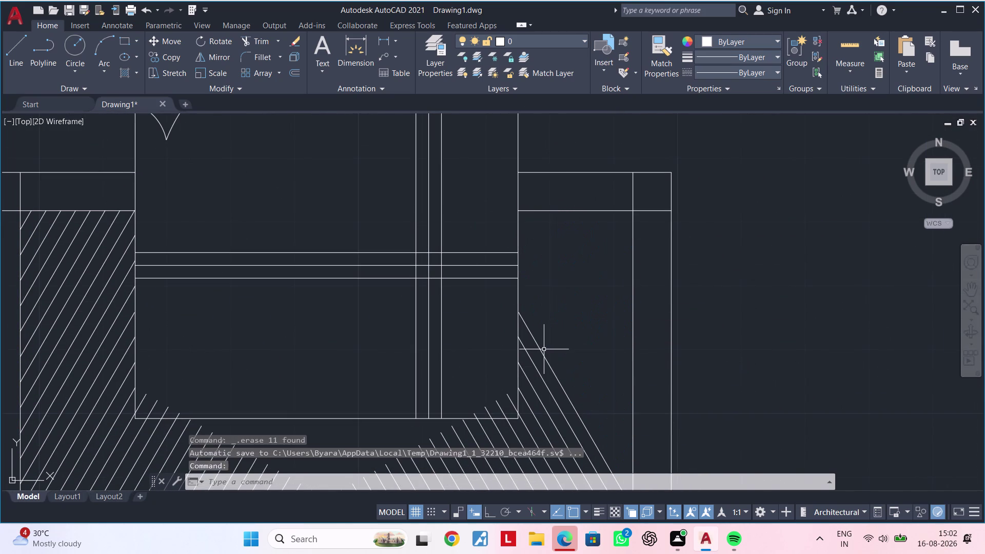
Erase the right-side diagonal lines so hatching remains only on the left.
click(559, 343)
click(535, 401)
middle_drag(572, 380, 614, 252)
key(Delete)
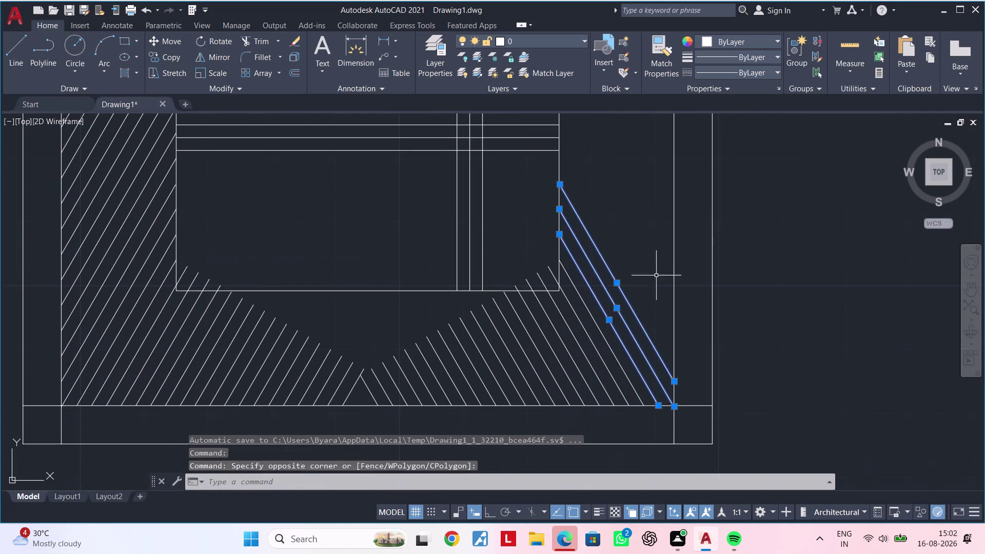
drag(642, 296, 633, 310)
click(530, 372)
key(Delete)
middle_drag(550, 346, 606, 312)
drag(608, 310, 559, 339)
click(429, 364)
key(Delete)
scroll(down, 3)
middle_drag(481, 336, 409, 350)
middle_click(531, 301)
scroll(up, 3)
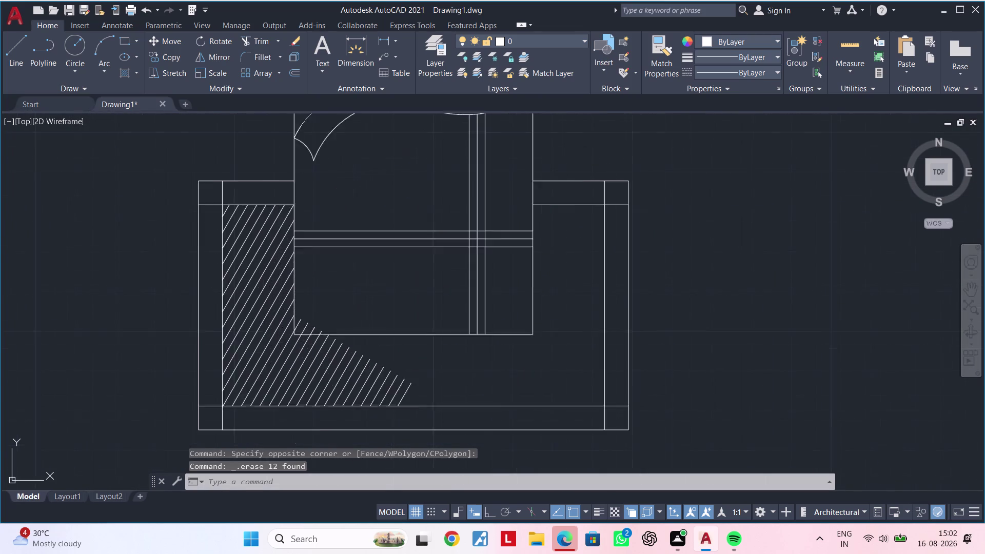
scroll(up, 3)
middle_drag(342, 316, 436, 213)
Trim the hatch strokes poking past the inner rectangle's lower corner with a fence.
key(Escape)
key(Escape)
key(Escape)
key(Escape)
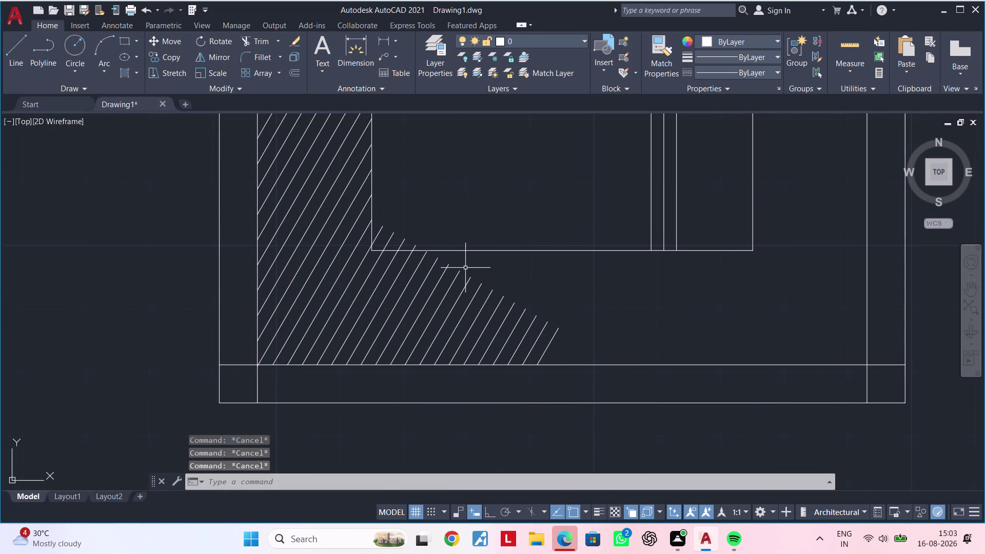
key(t)
key(r)
key(space)
scroll(up, 3)
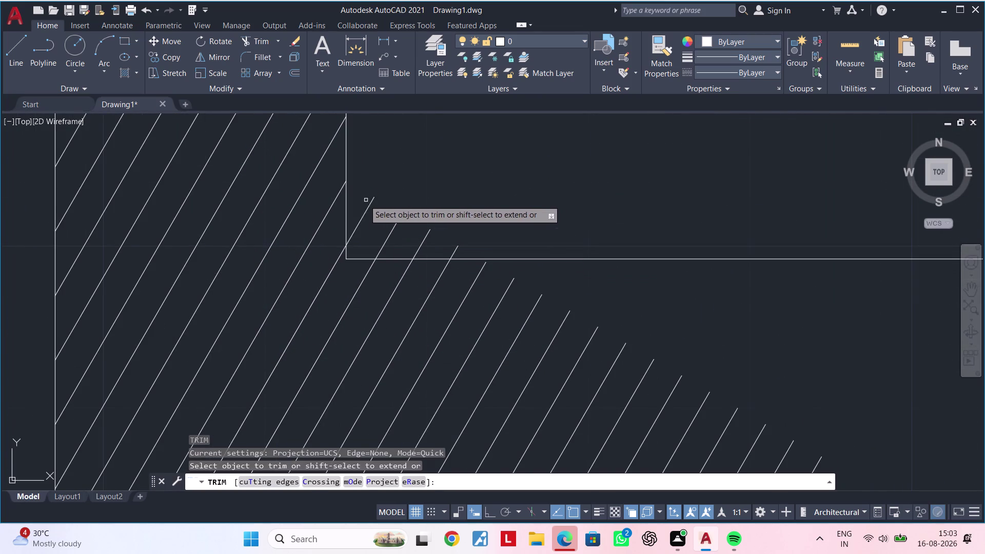
drag(364, 200, 468, 248)
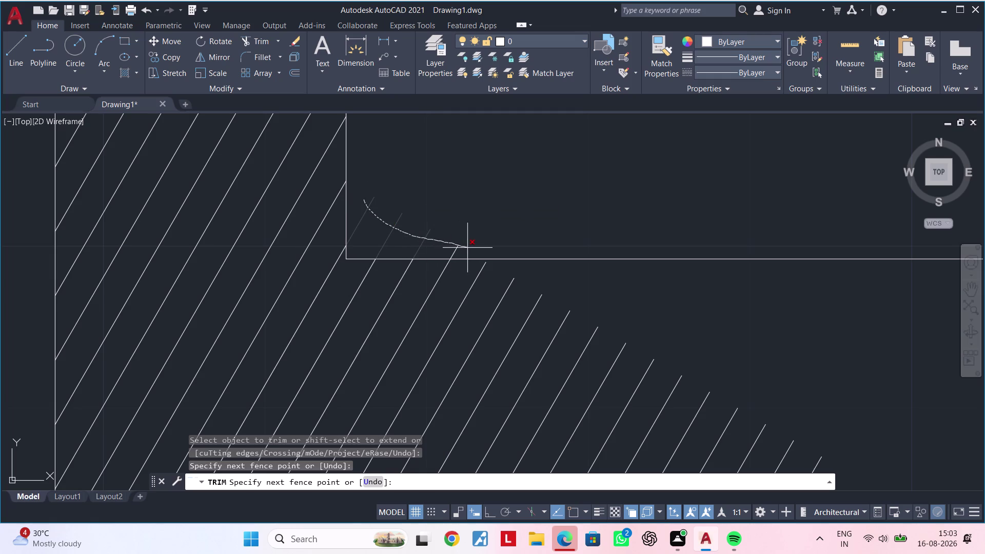
drag(468, 247, 441, 250)
scroll(down, 3)
middle_drag(537, 242, 443, 224)
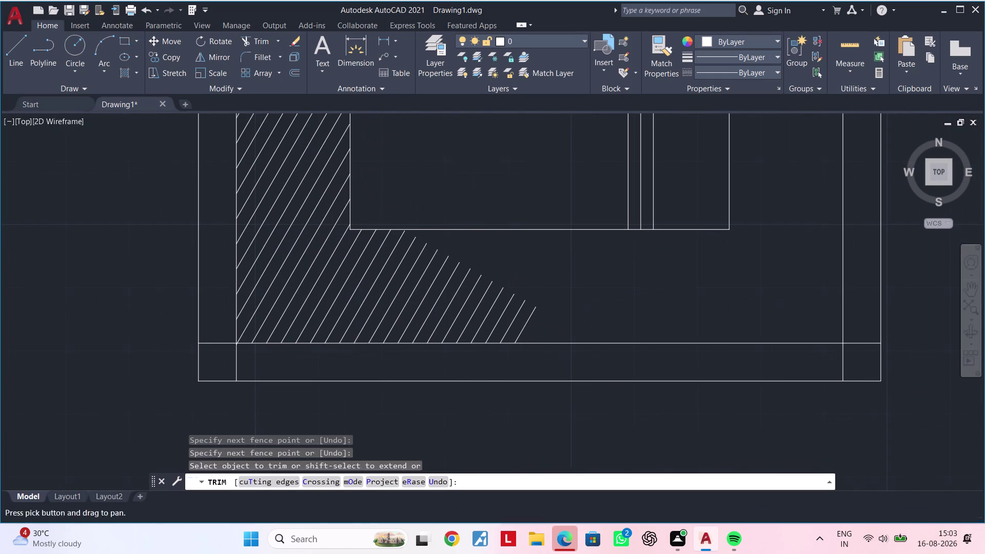
key(Escape)
key(Escape)
Extend the short diagonal strokes to the inner rectangle's lower edge with EX fences.
key(Escape)
text(ex)
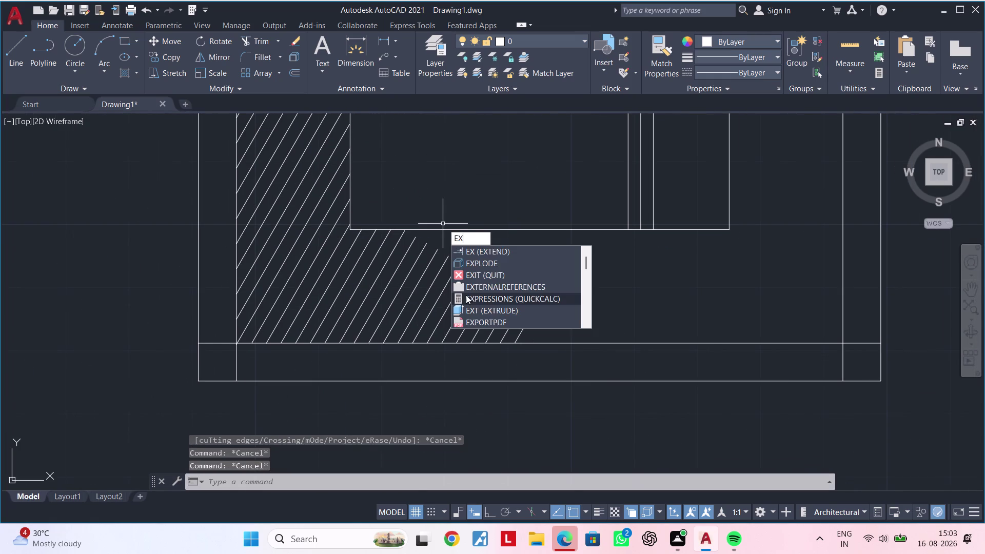
key(space)
drag(432, 279, 529, 321)
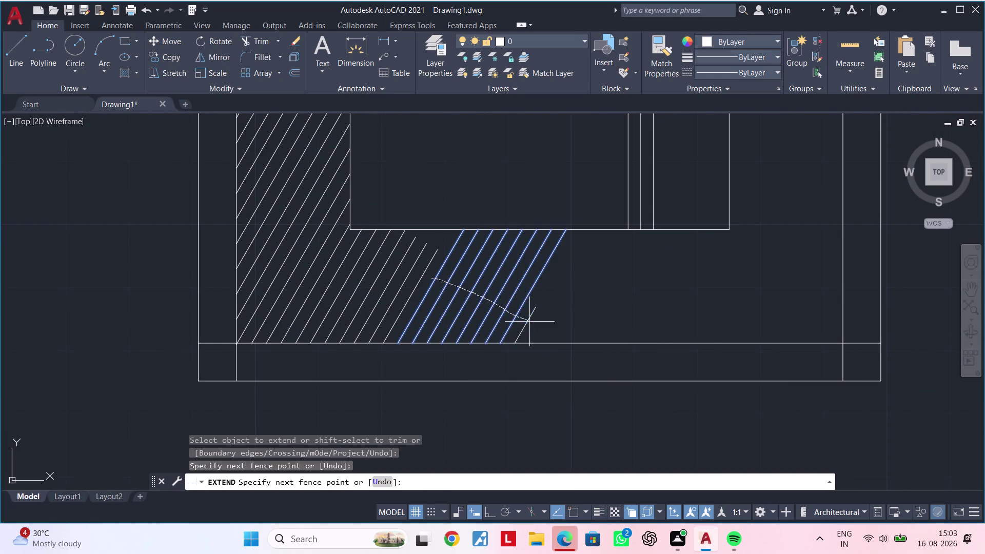
drag(530, 322, 530, 321)
drag(386, 259, 433, 278)
drag(423, 268, 387, 251)
click(426, 268)
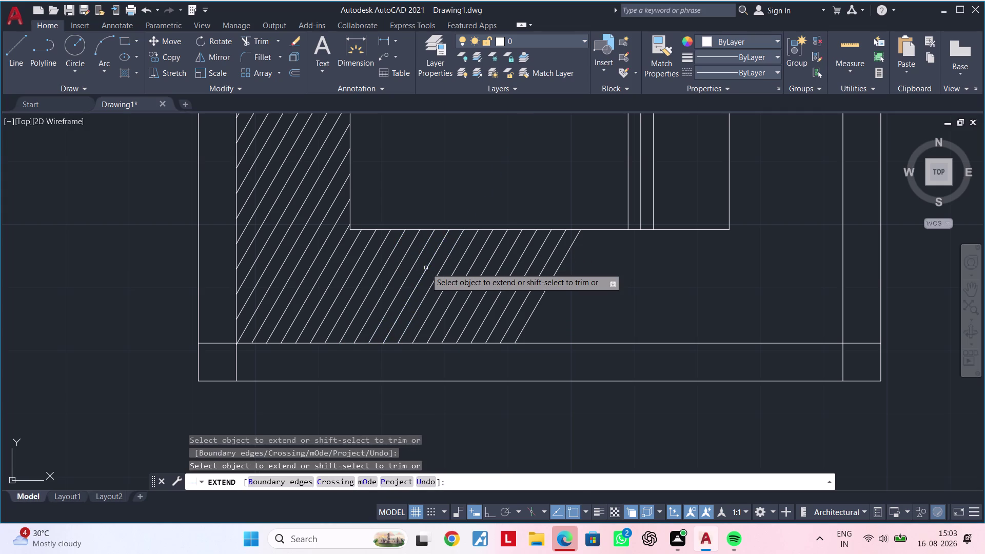
Check the extended strokes, exit Extend, and centre the view on the bottom-left hatching.
scroll(down, 3)
middle_drag(565, 278, 385, 249)
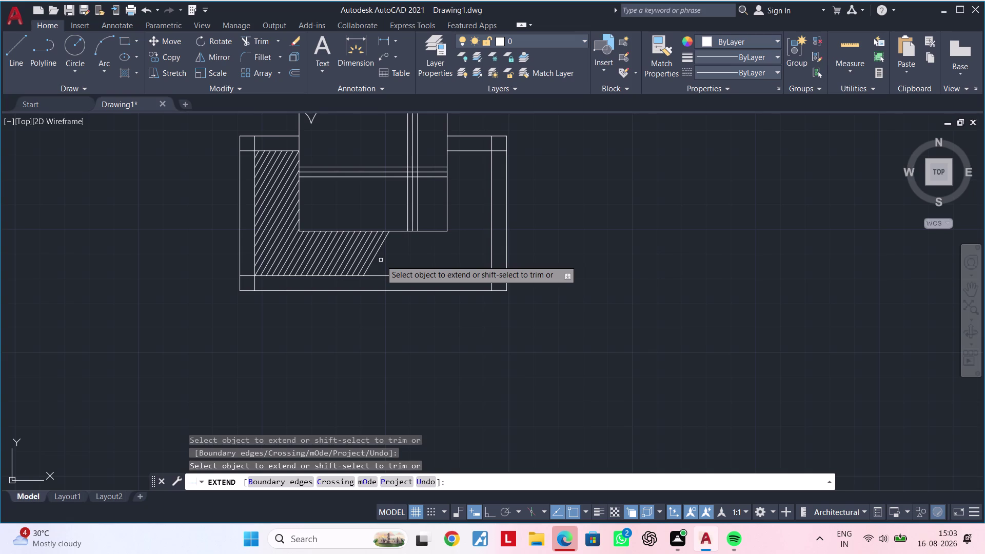
scroll(up, 3)
middle_drag(384, 254, 385, 268)
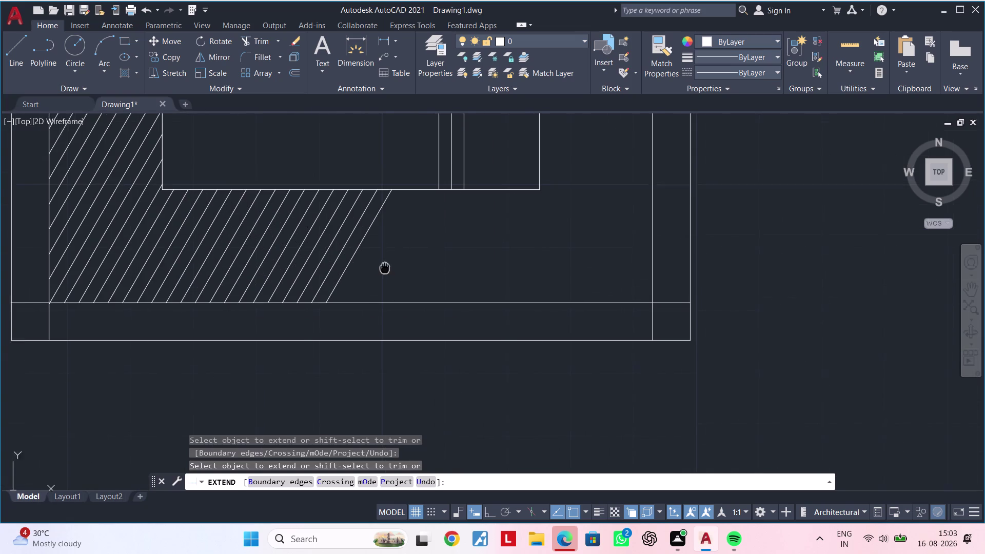
middle_drag(386, 268, 387, 281)
middle_drag(370, 264, 356, 264)
key(Escape)
key(Escape)
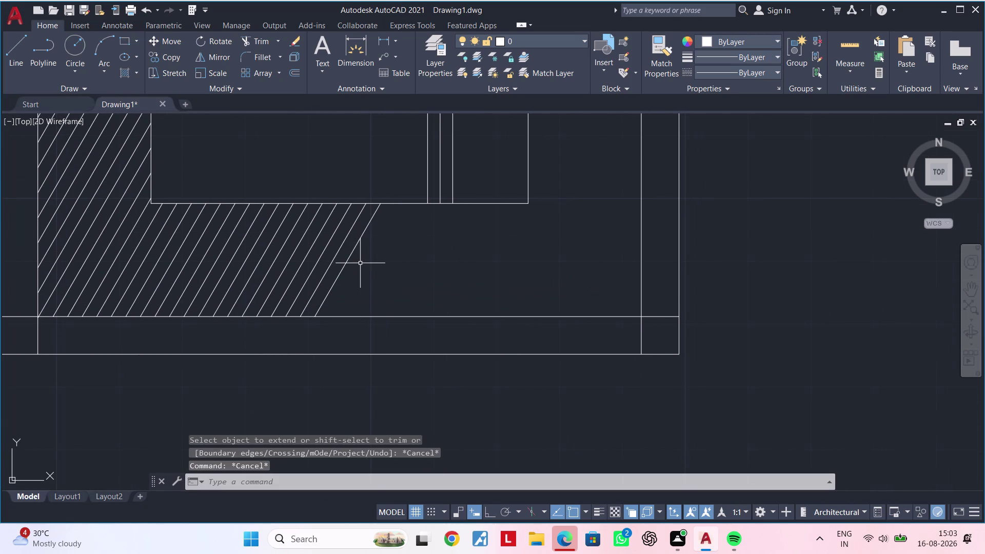
key(Escape)
scroll(down, 3)
middle_drag(368, 262, 301, 278)
middle_drag(316, 279, 441, 243)
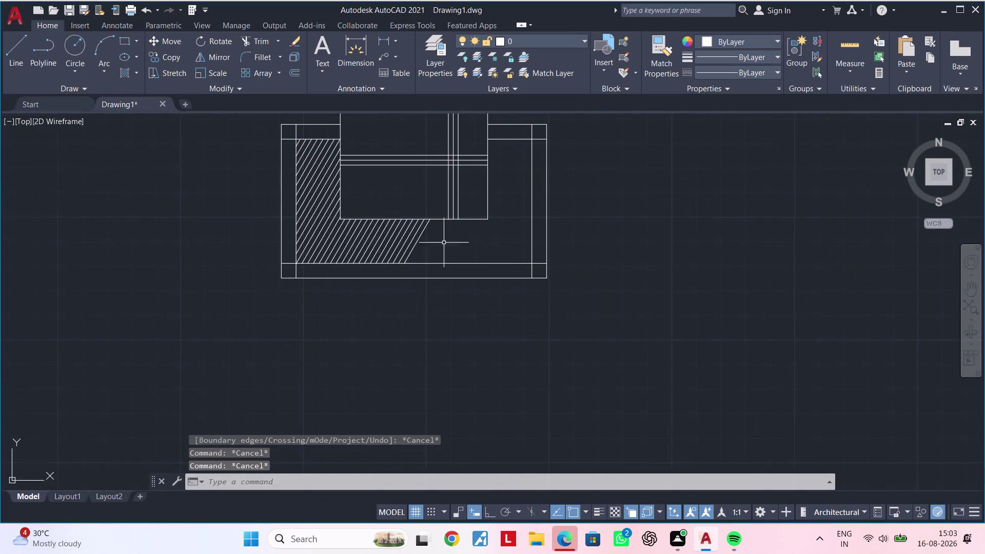
scroll(up, 3)
middle_drag(430, 249, 485, 269)
Copy the seven extended diagonal lines from a base point to the next strip position.
scroll(up, 3)
click(486, 270)
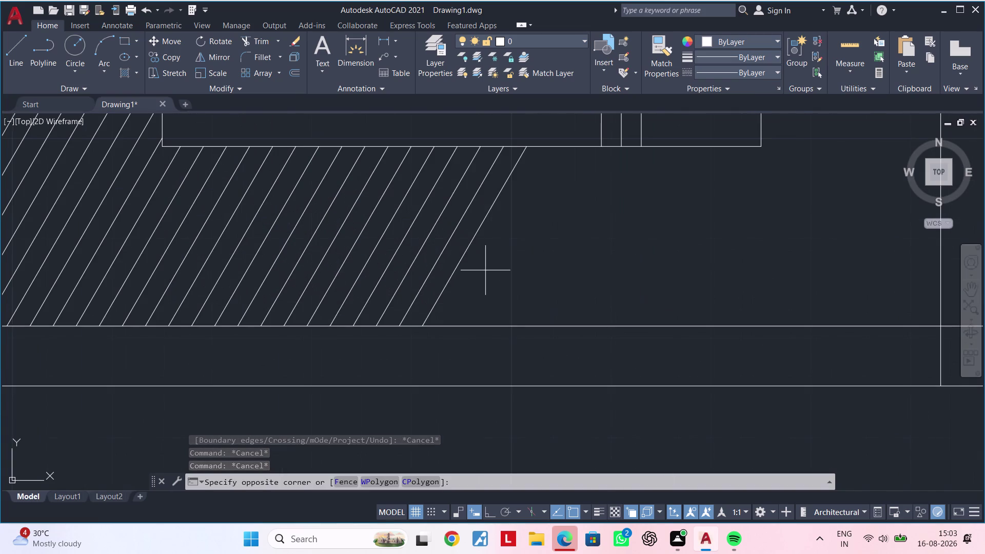
click(306, 271)
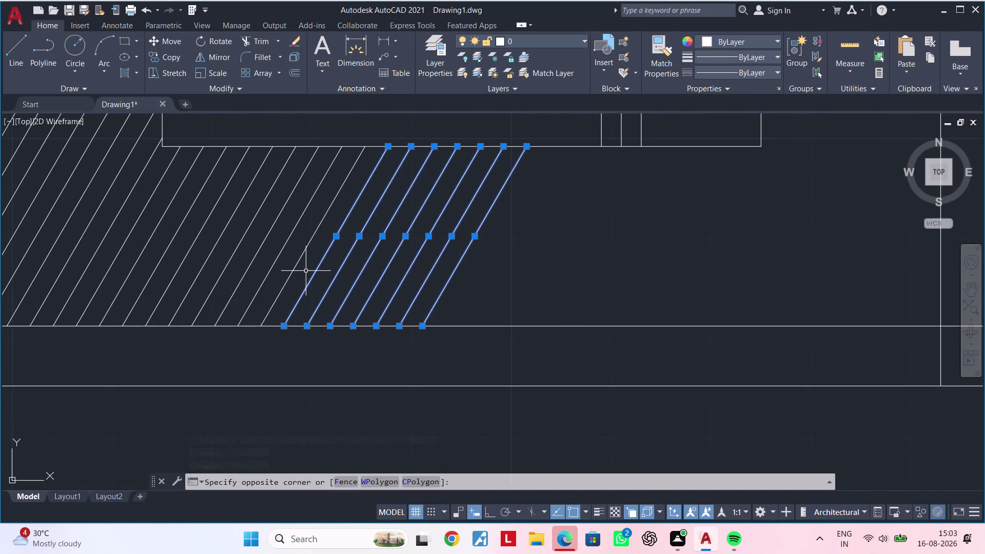
key(c)
text(o)
key(space)
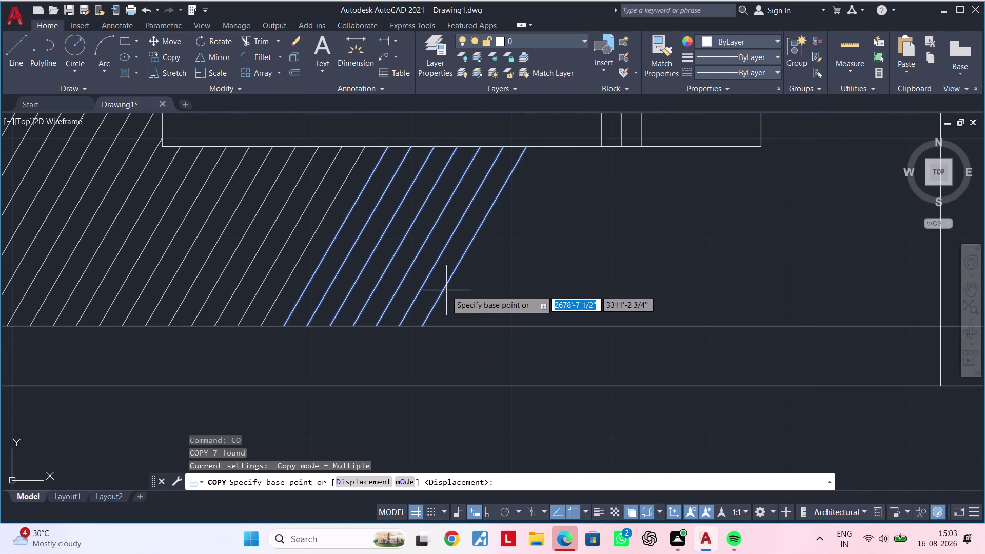
click(237, 322)
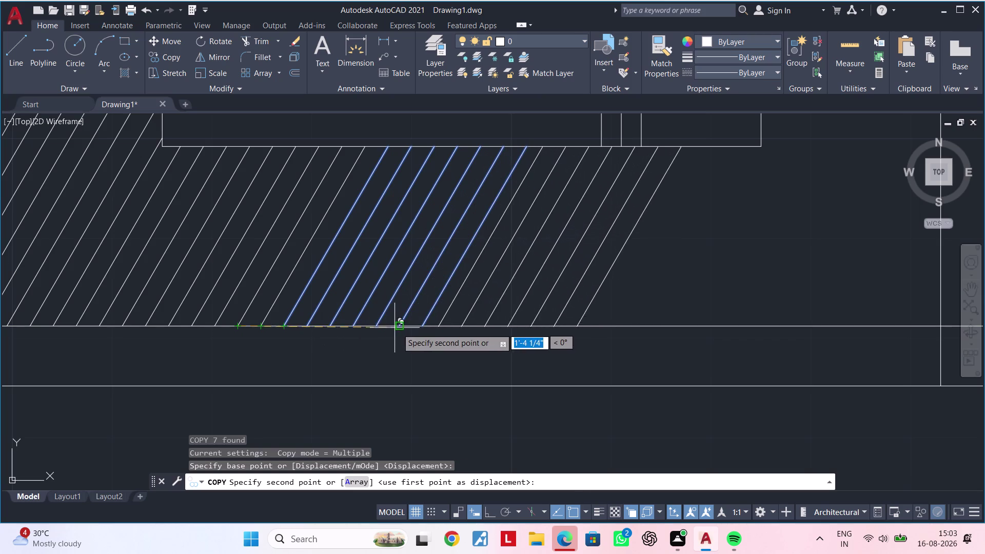
click(397, 323)
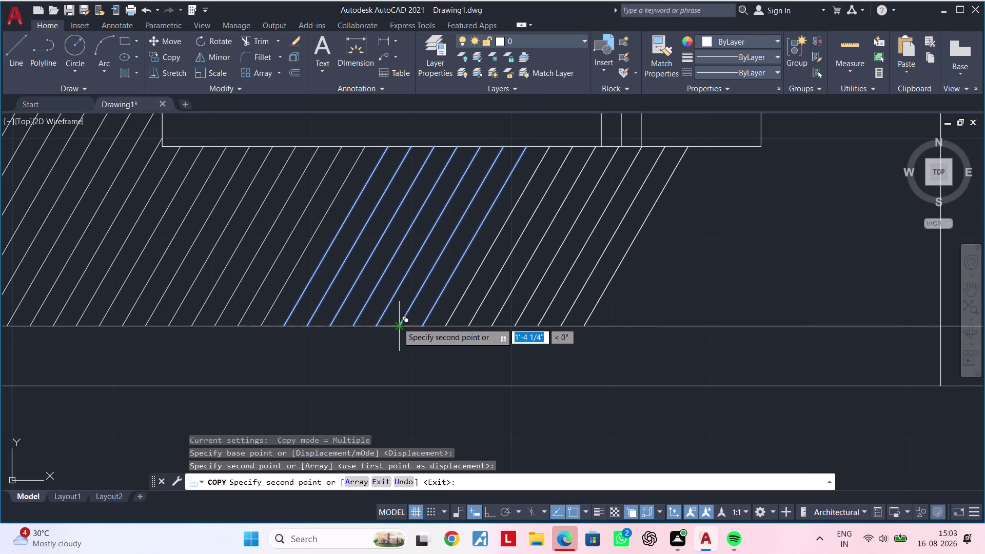
Place further copies of the diagonal group along the strip toward its right end.
middle_drag(548, 331, 462, 328)
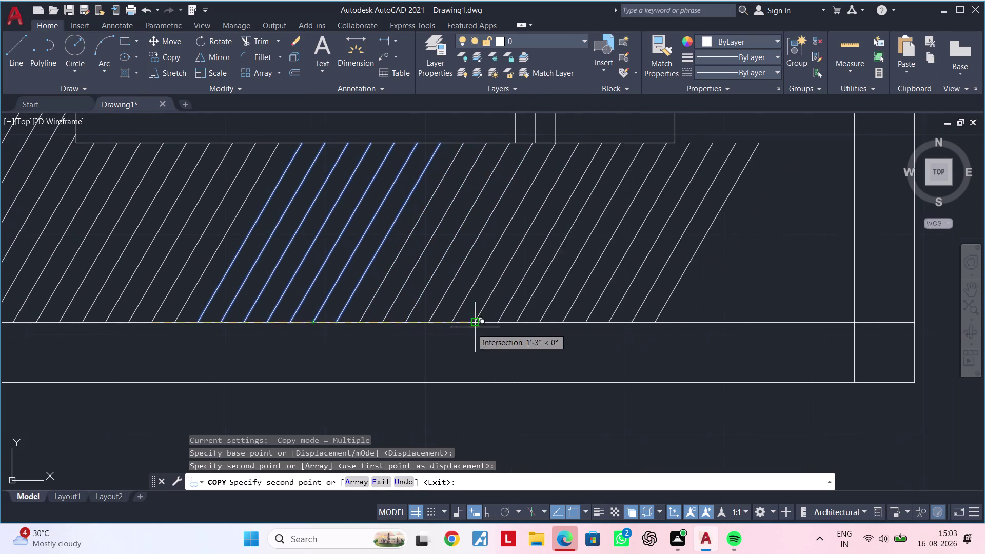
click(476, 323)
middle_drag(555, 326, 499, 326)
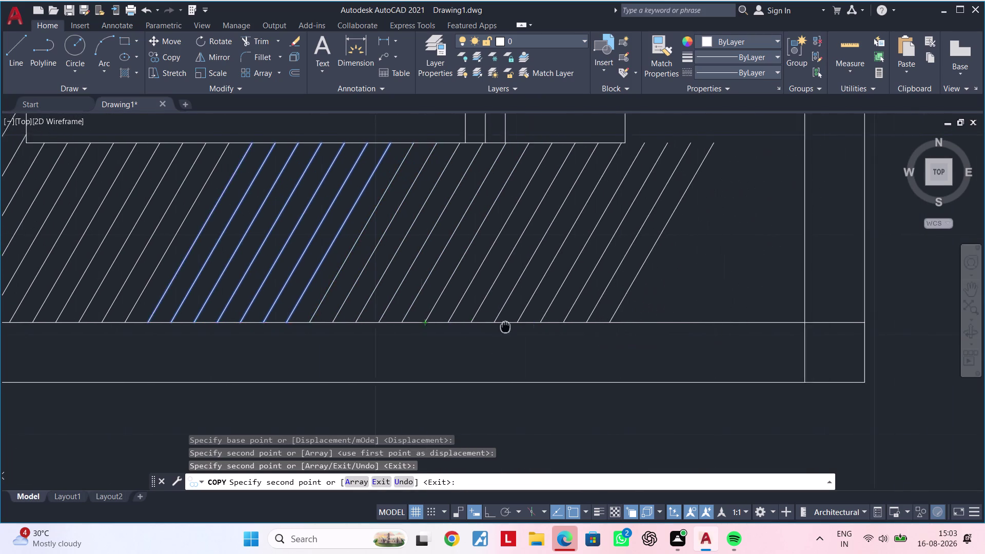
middle_drag(499, 326, 399, 333)
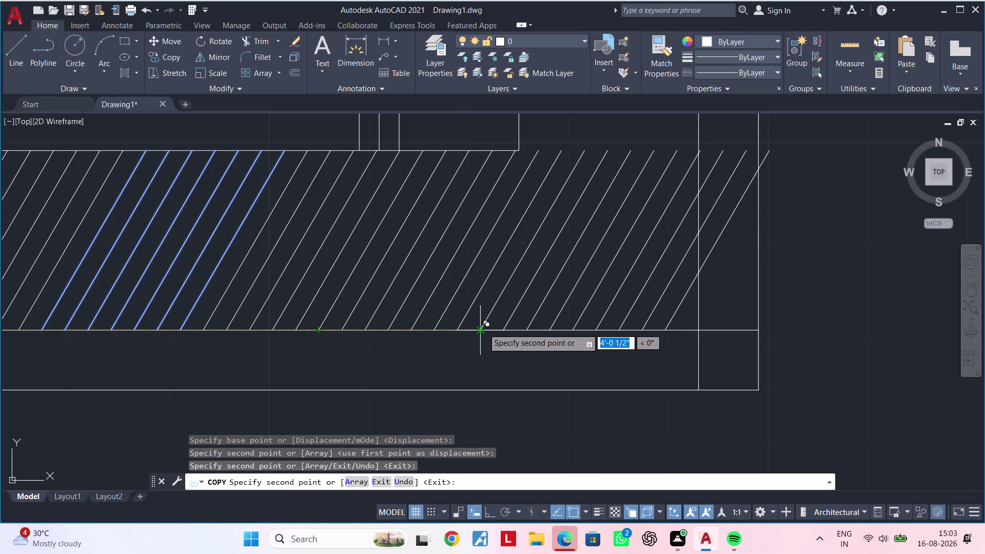
click(483, 328)
scroll(down, 3)
middle_drag(579, 332, 333, 392)
key(Escape)
key(Escape)
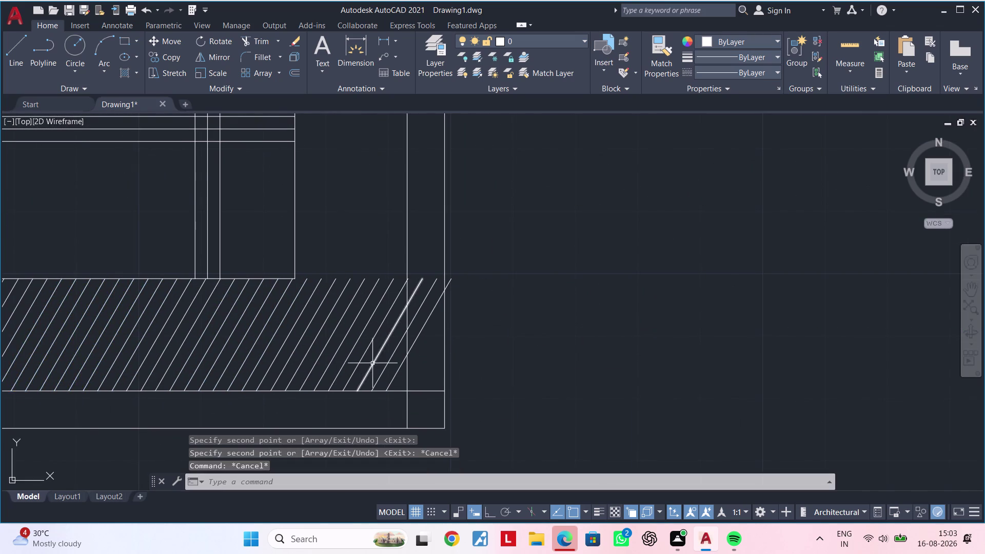
Trim the overshooting diagonal ends at the strip's right edge using a TR fence.
middle_drag(358, 357, 395, 358)
key(Escape)
key(Escape)
key(t)
text(r)
key(space)
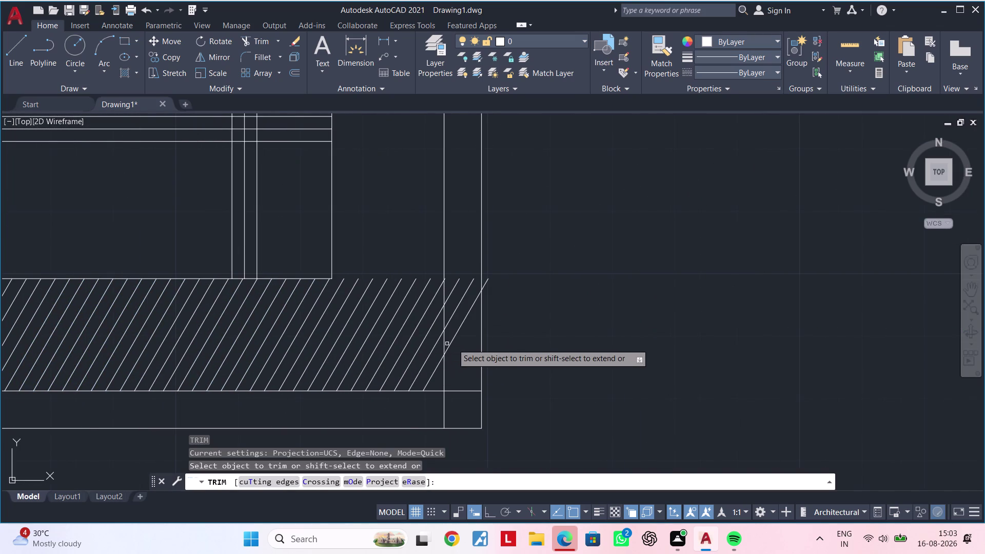
scroll(up, 3)
click(467, 336)
drag(460, 324, 435, 262)
drag(440, 260, 460, 306)
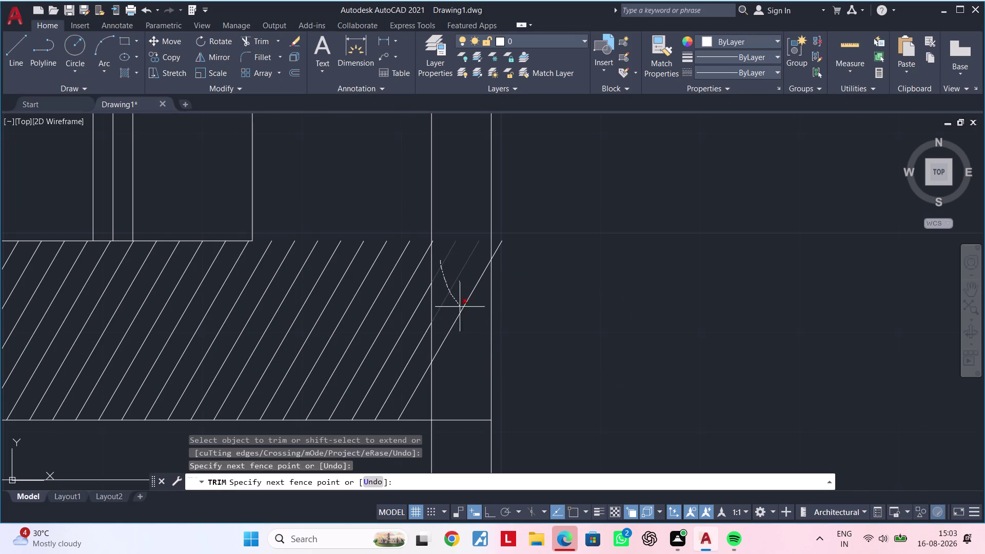
drag(459, 306, 467, 320)
double_click(468, 321)
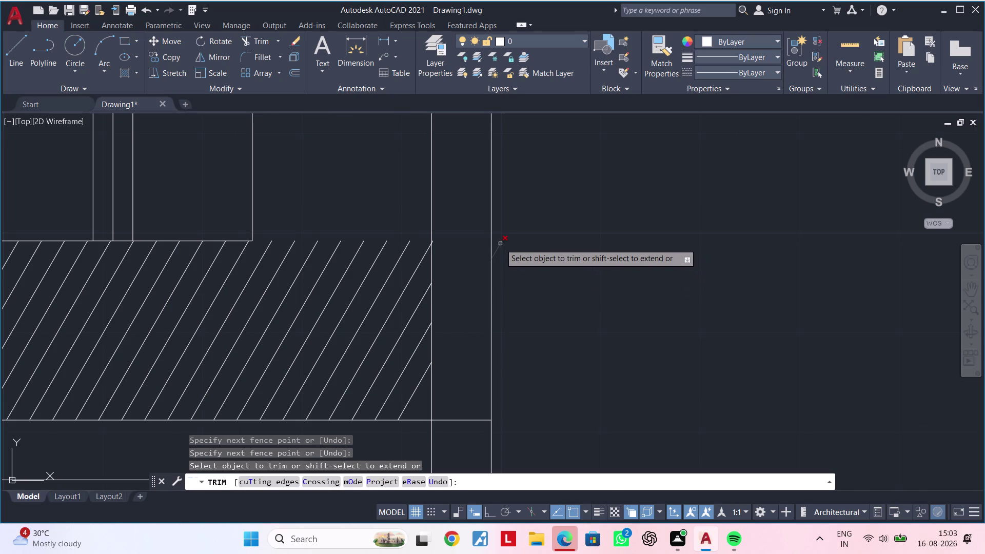
Trim one remaining stray line end and review the bed plan's side-strip corner.
click(500, 244)
scroll(down, 3)
middle_drag(446, 281, 511, 314)
key(Escape)
key(Escape)
key(Escape)
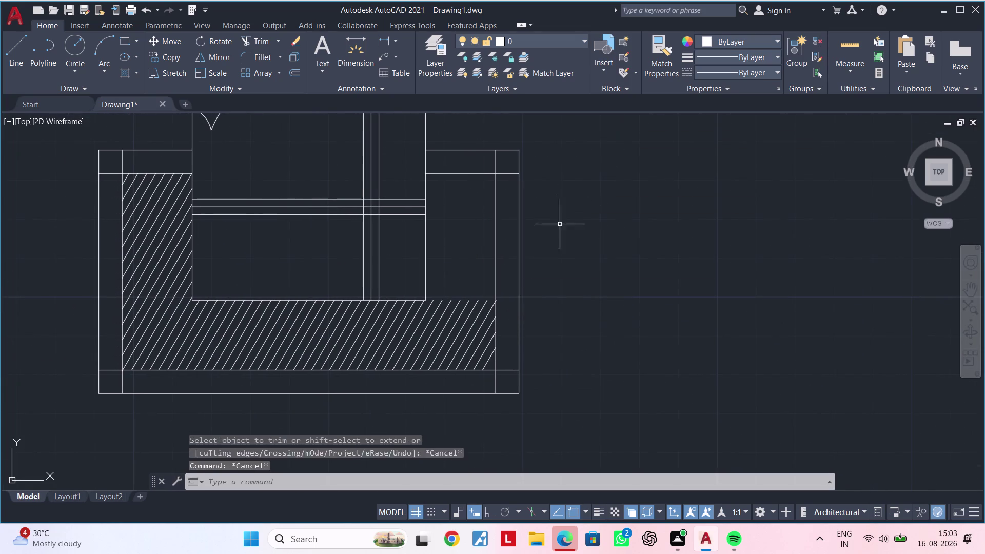
scroll(up, 3)
middle_drag(464, 269, 483, 206)
key(Escape)
Run EX and fence-extend the first diagonal lines up into the side strip.
key(Escape)
key(e)
text(x)
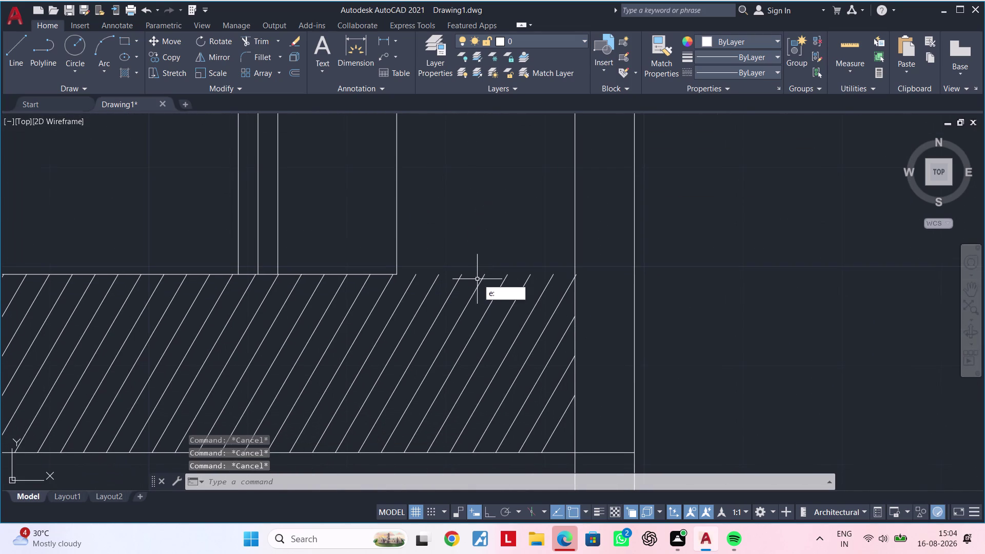
key(space)
drag(393, 300, 429, 322)
drag(431, 323, 511, 363)
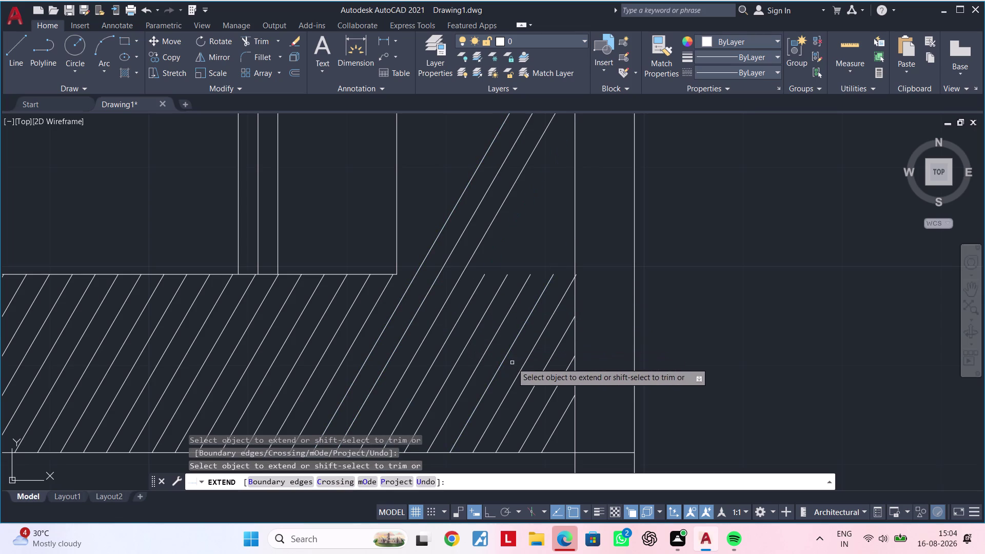
drag(511, 356, 455, 307)
scroll(down, 3)
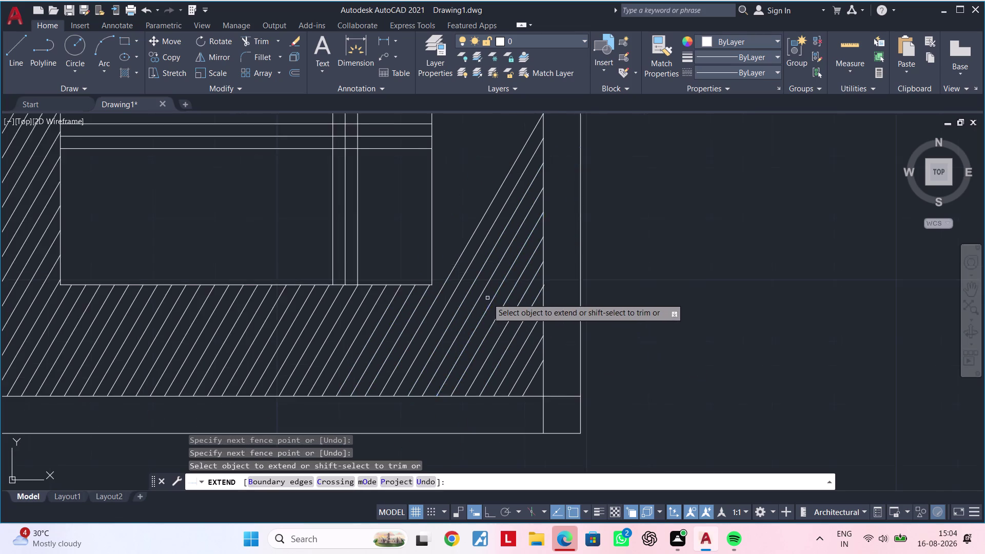
middle_drag(488, 298, 501, 361)
scroll(up, 3)
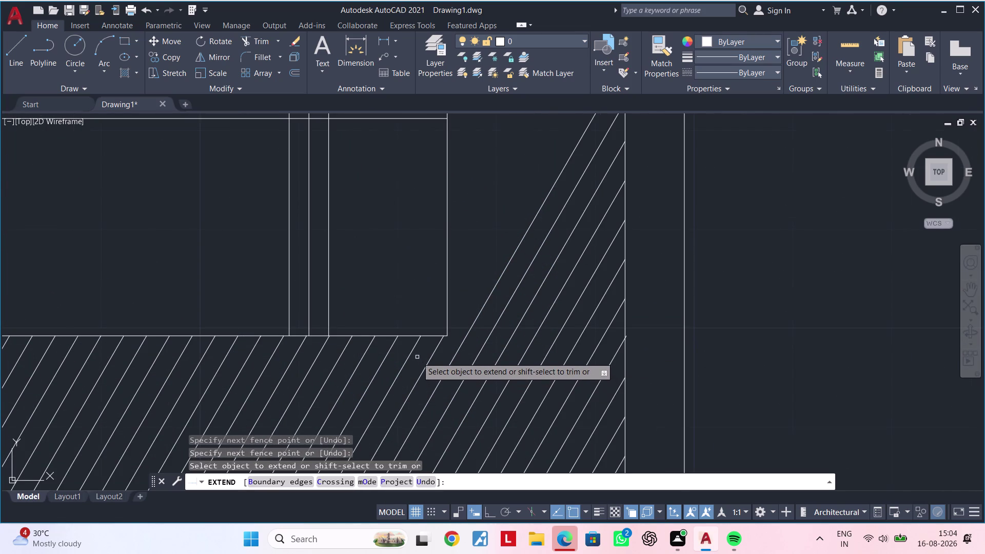
Restart EX and lengthen the diagonal lines crossed by a fence upward.
key(e)
text(x)
key(space)
click(404, 355)
drag(424, 362, 444, 374)
click(444, 374)
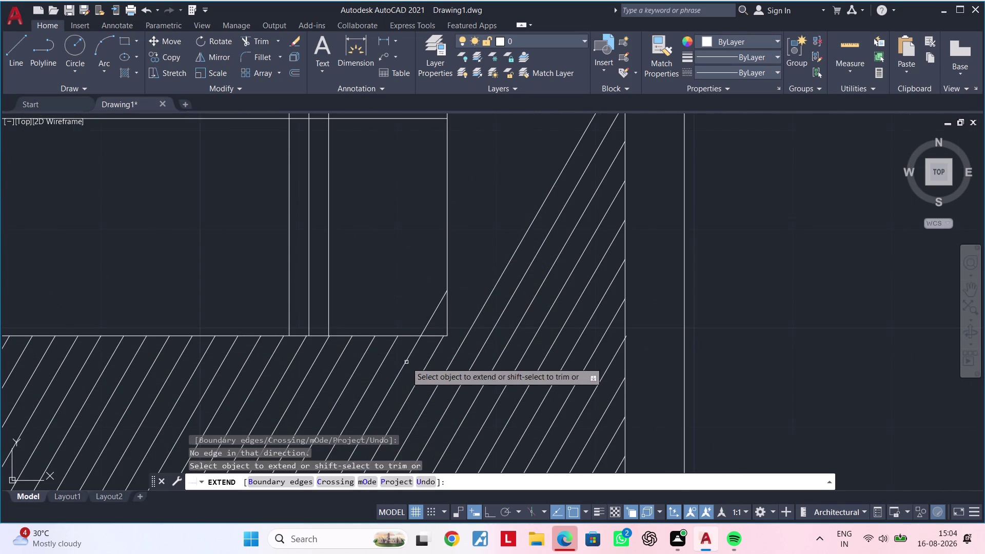
Fence-extend more diagonal lines upward, check the strip's upper corner, then cancel.
click(337, 353)
drag(338, 353, 445, 397)
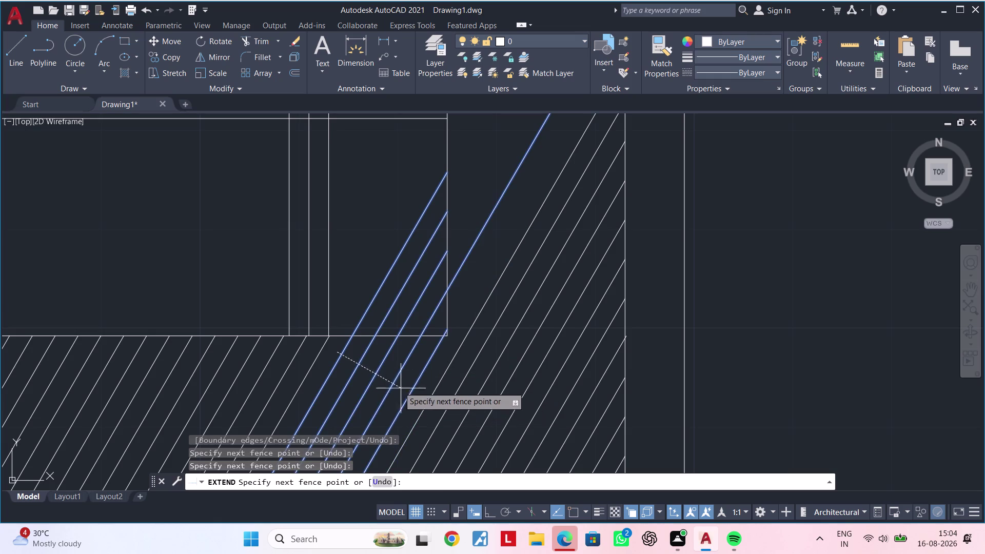
drag(424, 383, 440, 391)
click(339, 349)
drag(339, 349, 400, 370)
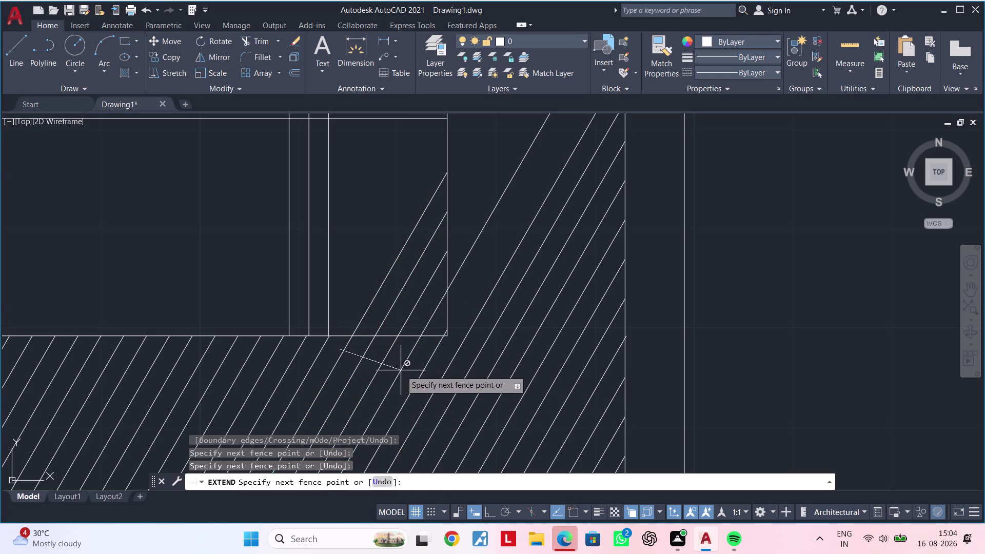
drag(400, 370, 402, 371)
click(403, 371)
scroll(down, 3)
middle_drag(432, 342, 403, 411)
key(Escape)
key(Escape)
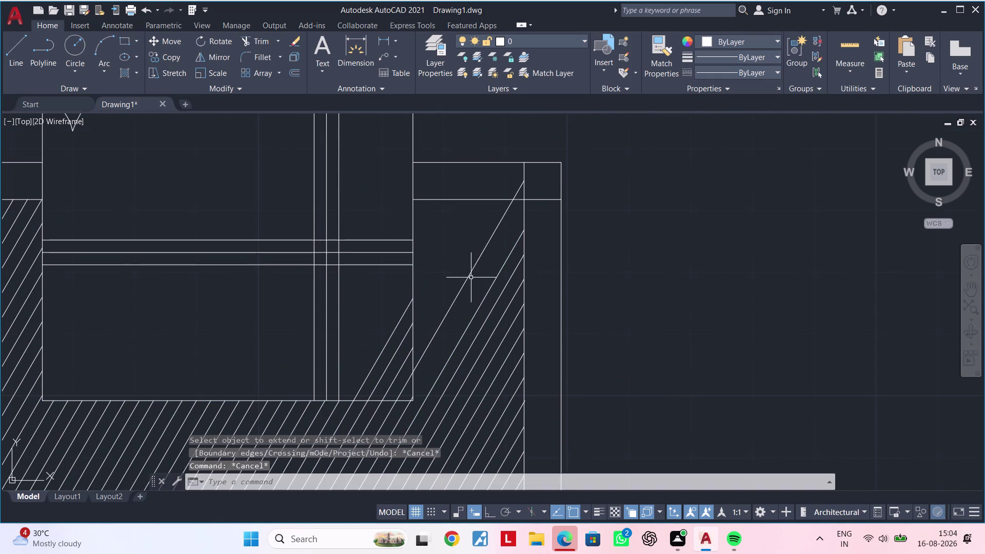
key(Escape)
Extend the remaining diagonal lines up to the top horizontal line as boundary.
click(474, 200)
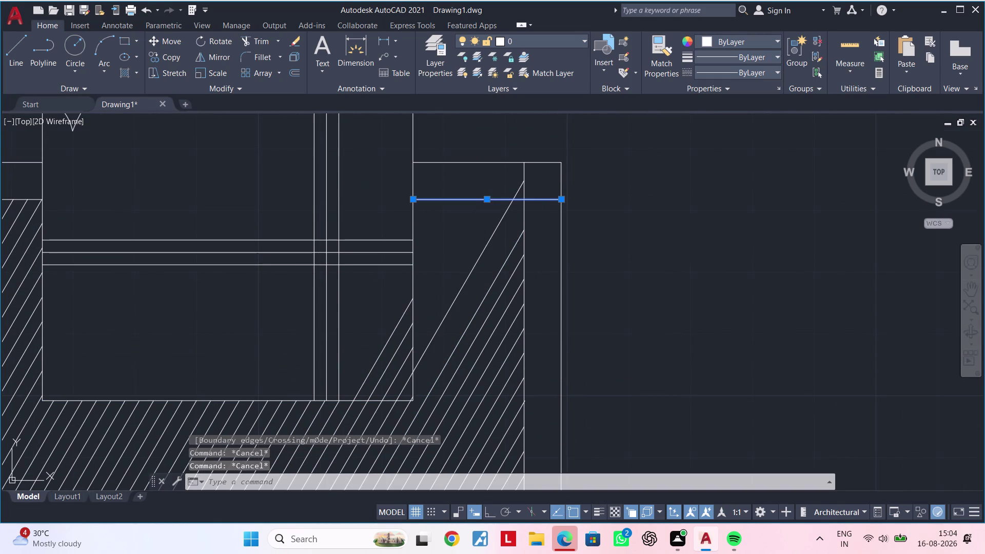
text(ex)
key(space)
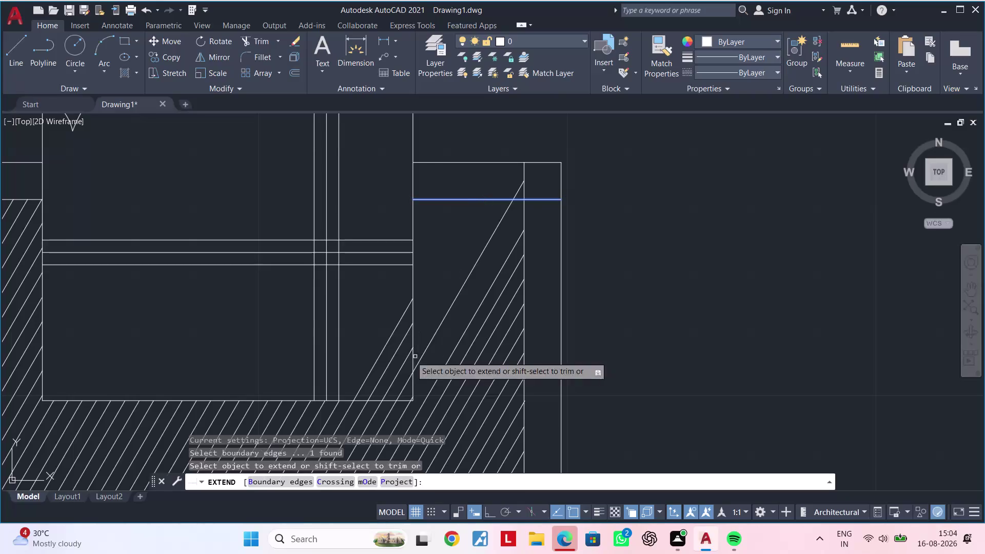
drag(380, 342, 398, 365)
click(398, 365)
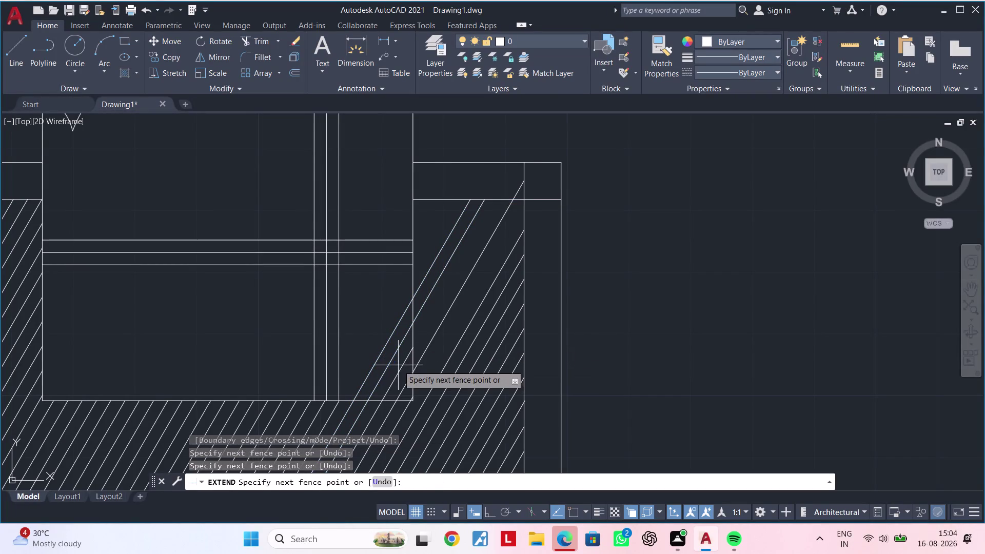
middle_drag(385, 339, 372, 294)
click(390, 326)
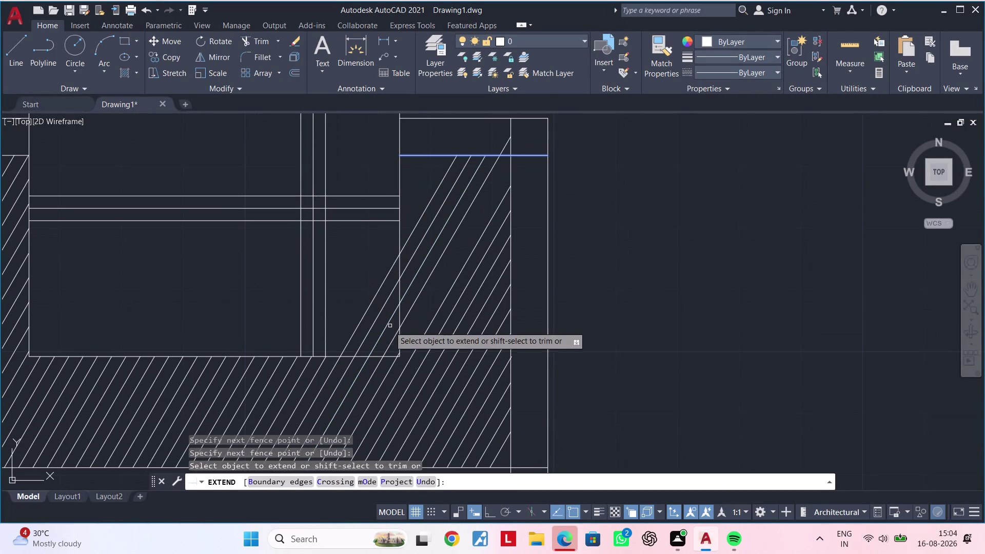
drag(289, 362, 319, 381)
End extending and start TRIM for the diagonal pieces inside the inner rectangle.
key(Escape)
key(Escape)
key(t)
key(r)
key(space)
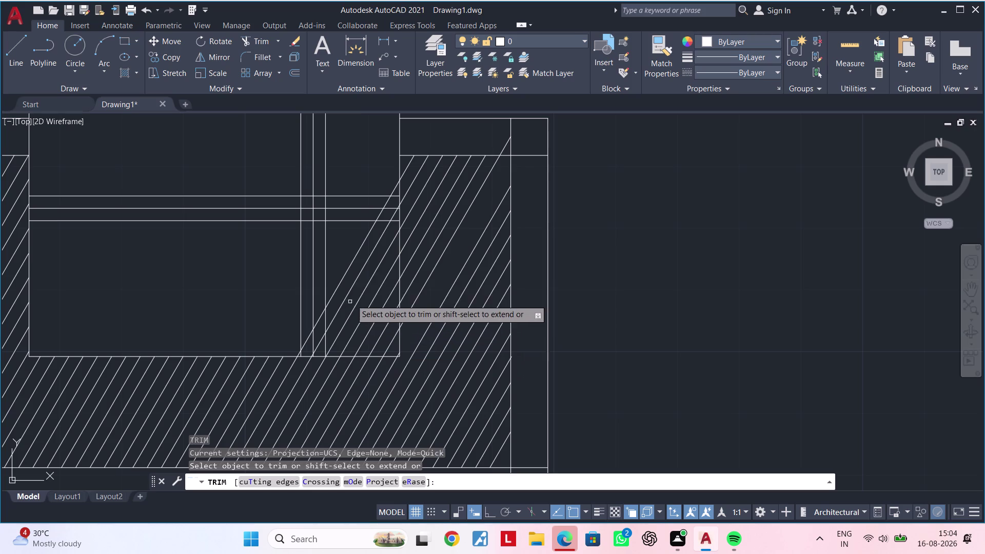
Fence-trim the diagonal pieces inside the inner rectangle.
click(354, 241)
drag(358, 245, 372, 263)
drag(376, 269, 379, 274)
click(381, 276)
drag(385, 287, 388, 293)
drag(389, 296, 396, 312)
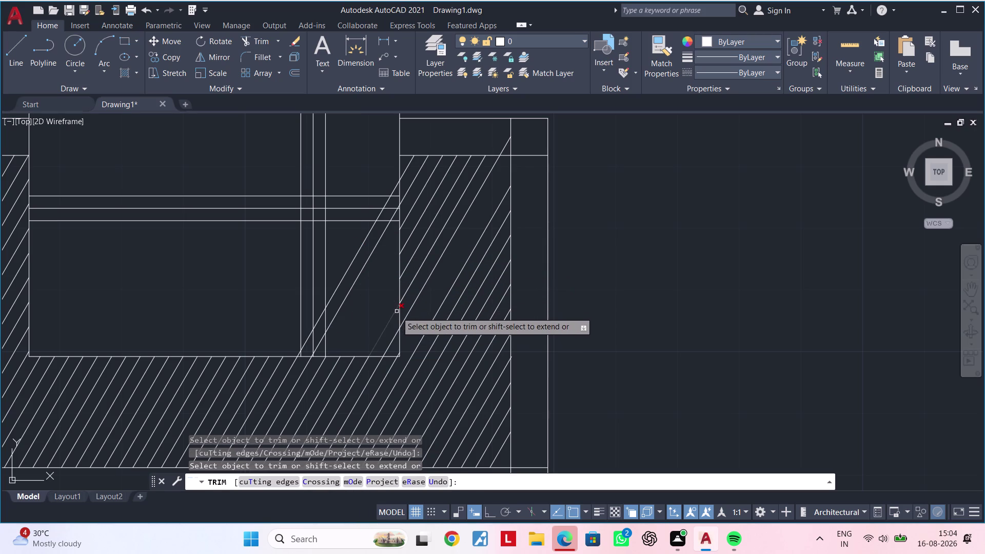
drag(397, 312, 397, 312)
Trim the lower diagonal pieces and a leftover piece near the rectangle's edge.
click(388, 344)
drag(388, 339, 361, 282)
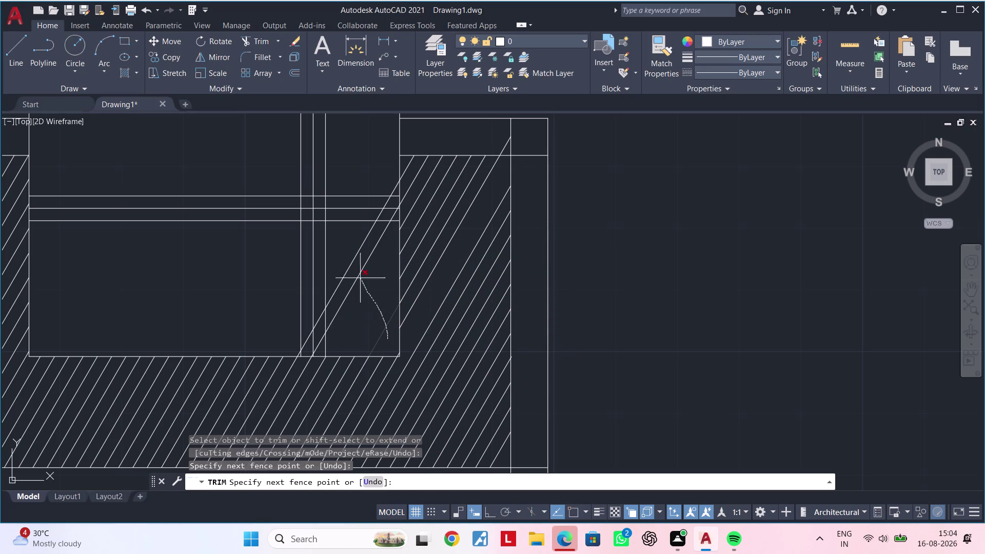
drag(362, 281, 351, 260)
middle_drag(331, 323, 347, 288)
scroll(up, 3)
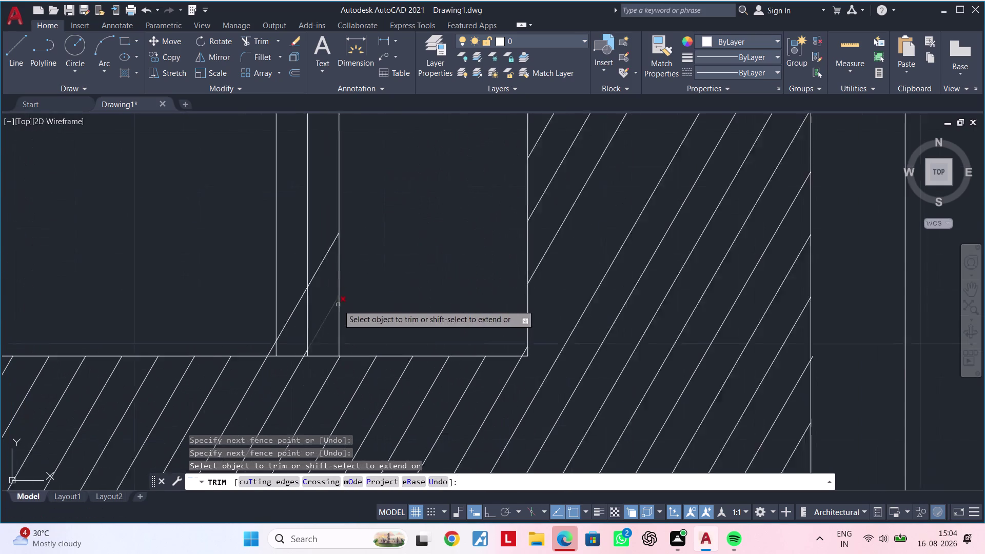
scroll(up, 3)
drag(257, 322, 262, 329)
drag(284, 355, 291, 366)
click(291, 366)
key(Escape)
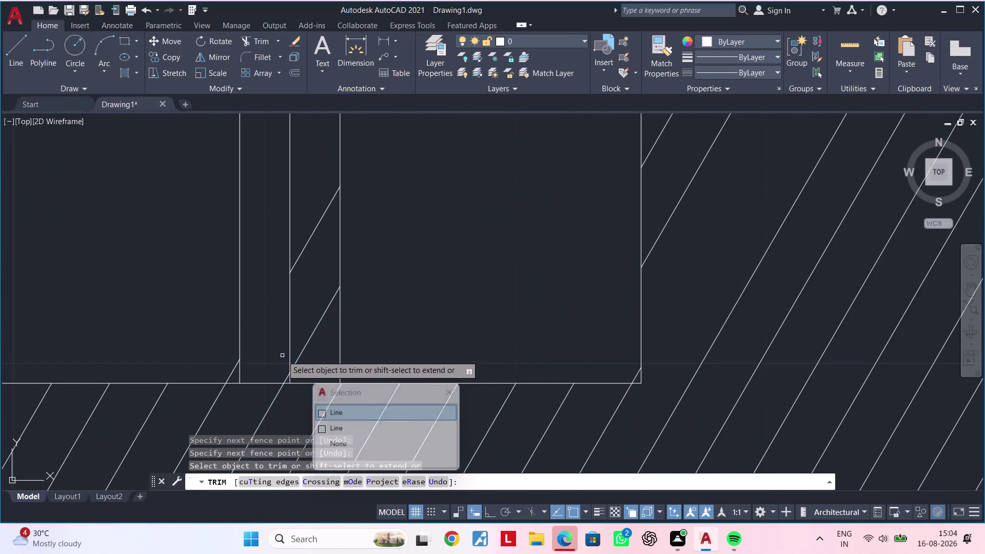
Trim stray diagonal segments along the rectangle's lower edge.
middle_drag(277, 344, 279, 301)
scroll(up, 3)
click(227, 326)
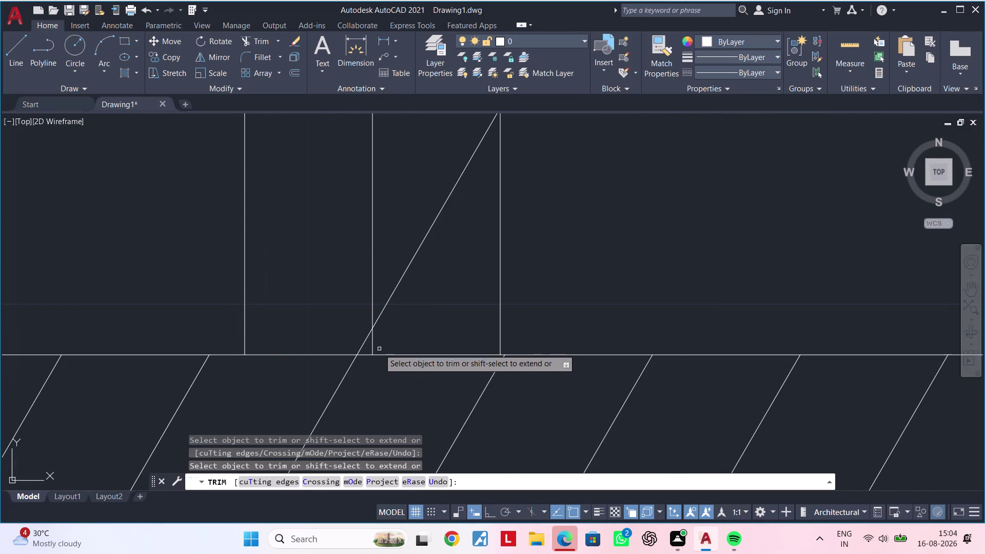
click(362, 346)
scroll(down, 3)
middle_click(421, 317)
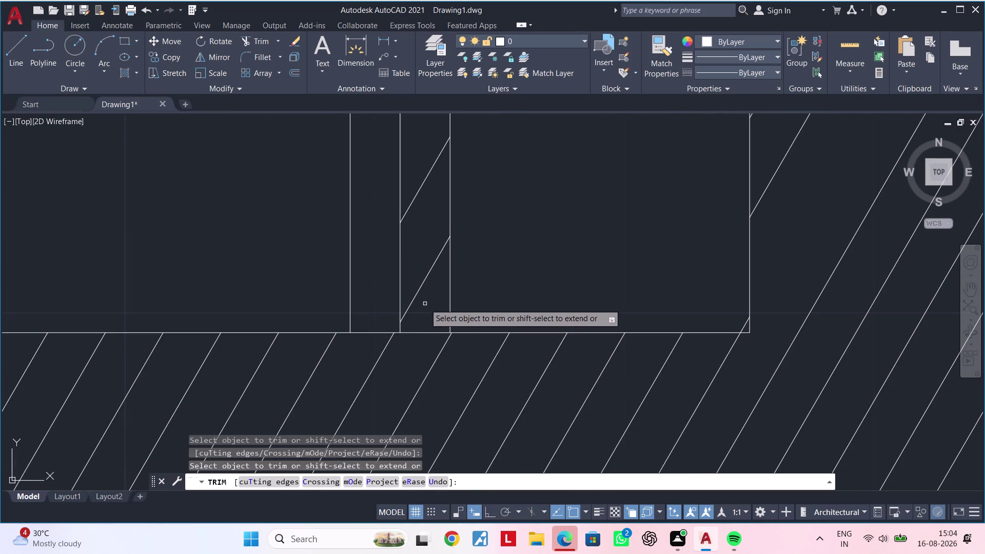
drag(425, 300, 415, 184)
Trim diagonal pieces in the rectangle's upper area and line ends past the border.
scroll(down, 3)
middle_drag(485, 190, 451, 331)
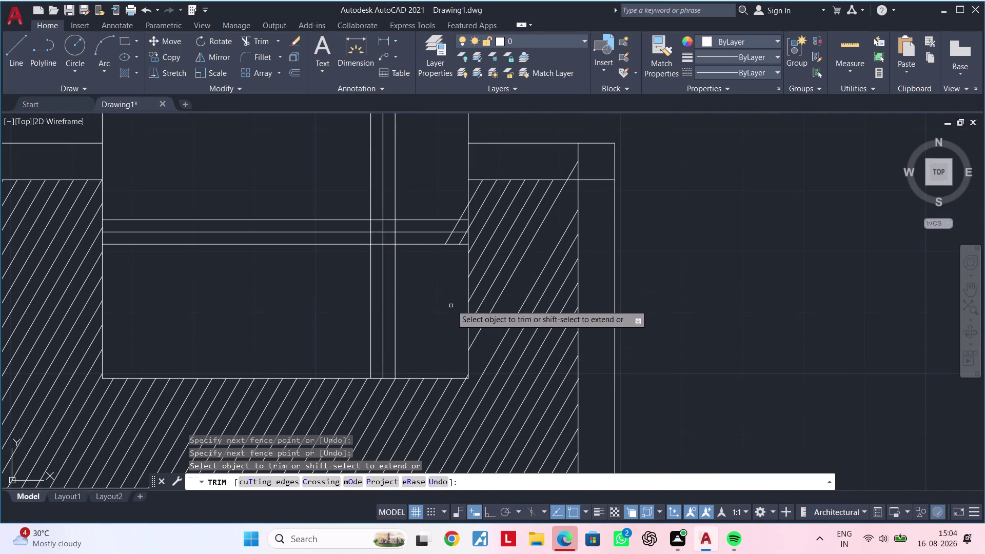
middle_drag(450, 302, 421, 333)
scroll(up, 3)
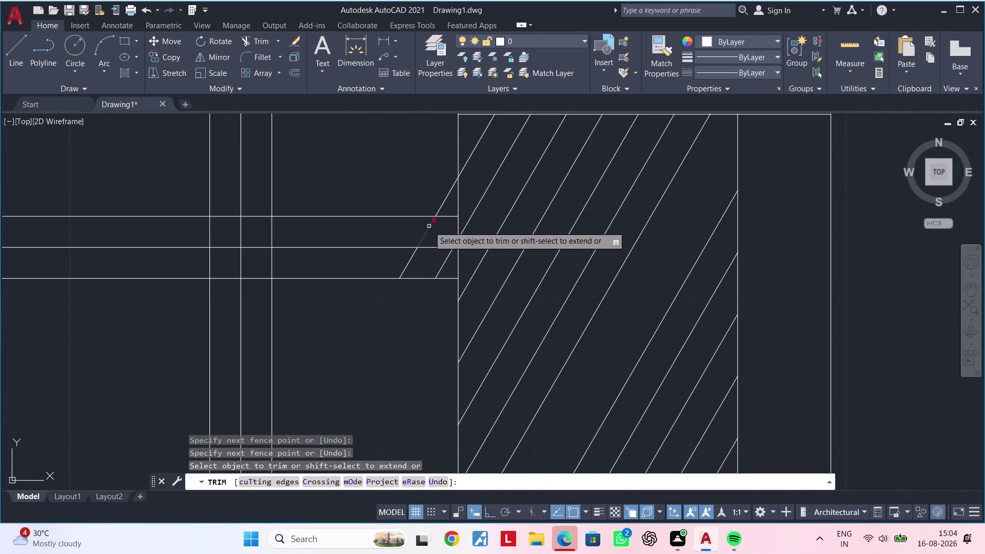
click(429, 226)
click(452, 244)
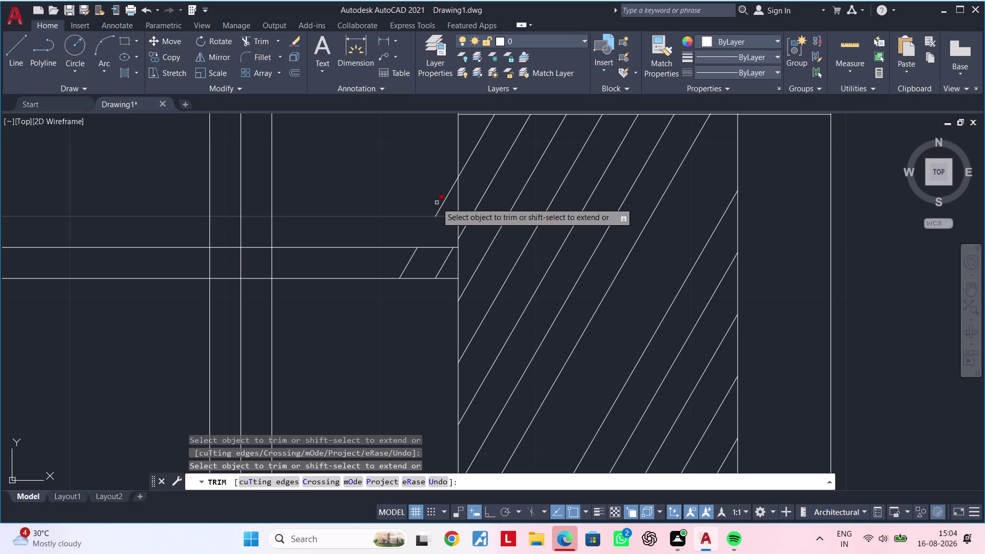
click(437, 201)
click(447, 206)
click(407, 264)
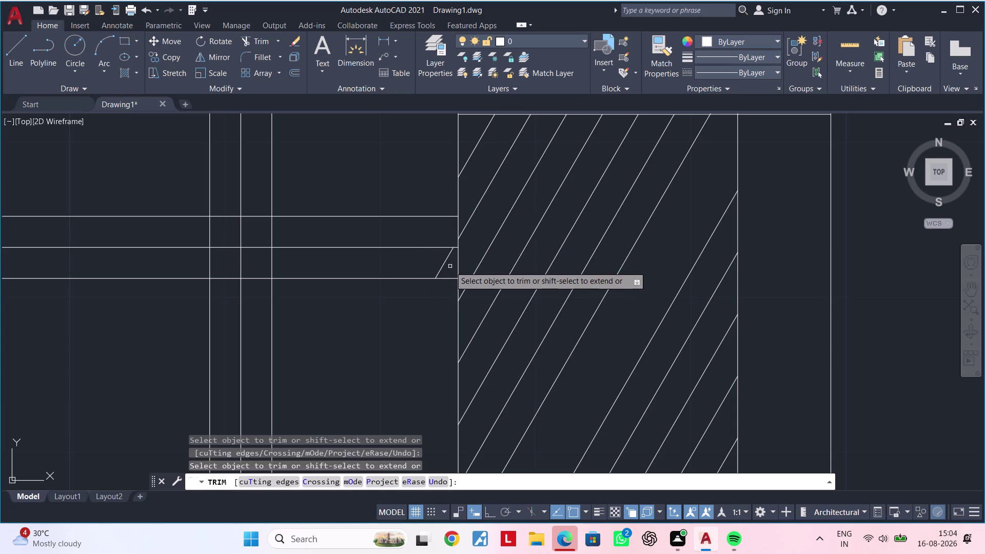
click(440, 266)
Fence-trim the overhanging lines at the side strip's upper corner and end trimming.
scroll(down, 3)
middle_drag(418, 334, 393, 289)
middle_drag(437, 330, 431, 309)
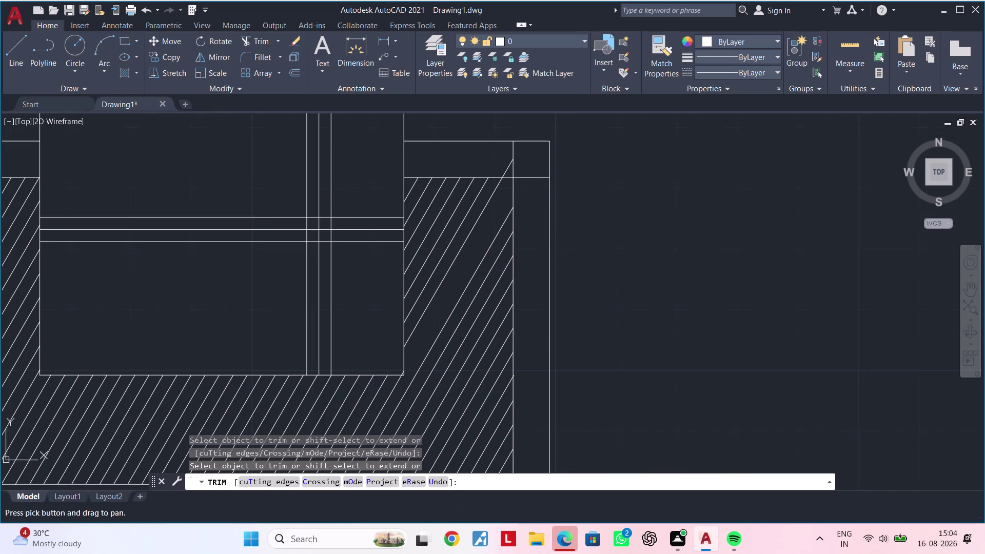
click(506, 164)
click(508, 170)
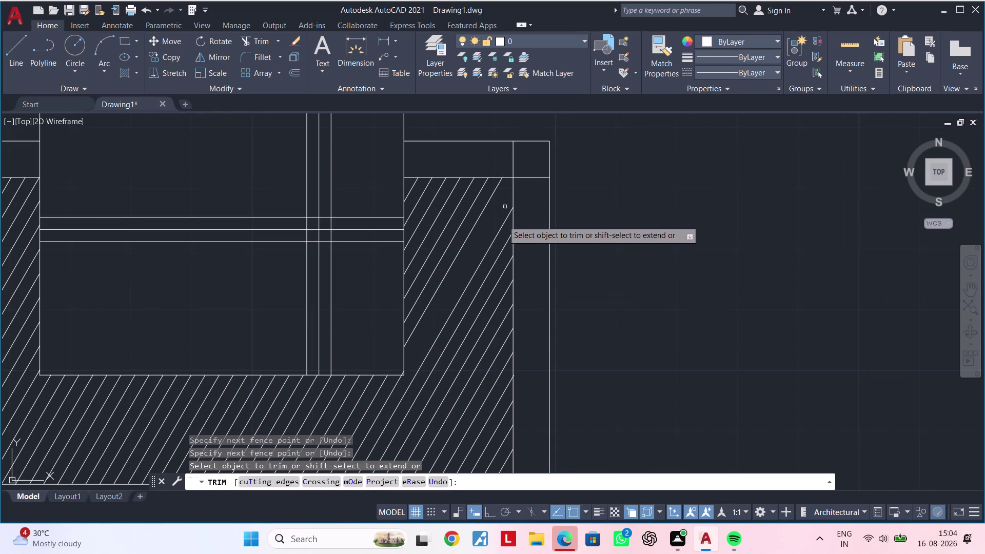
key(Escape)
middle_drag(476, 287, 468, 259)
key(Escape)
Try extending a line at the strip corner, then cancel EXTEND.
scroll(up, 3)
middle_drag(403, 361, 395, 310)
scroll(up, 3)
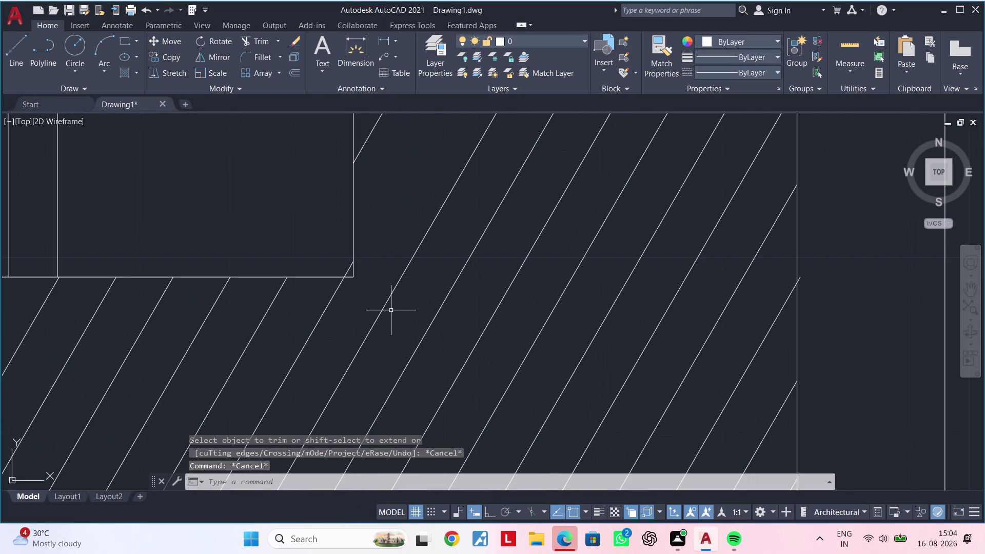
text(ex)
key(space)
click(325, 307)
key(Escape)
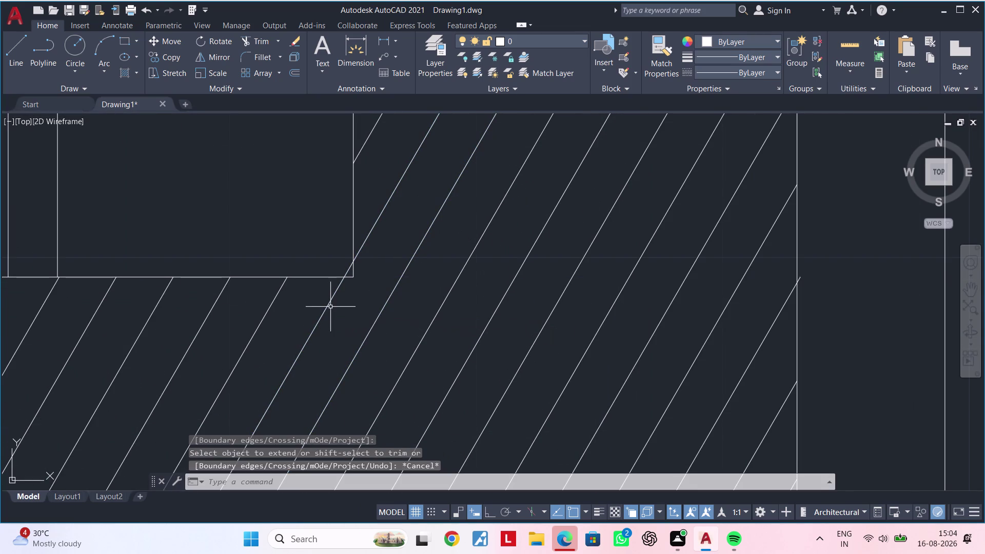
Trim the line end at the strip corner with TR, then cancel.
key(t)
key(r)
key(space)
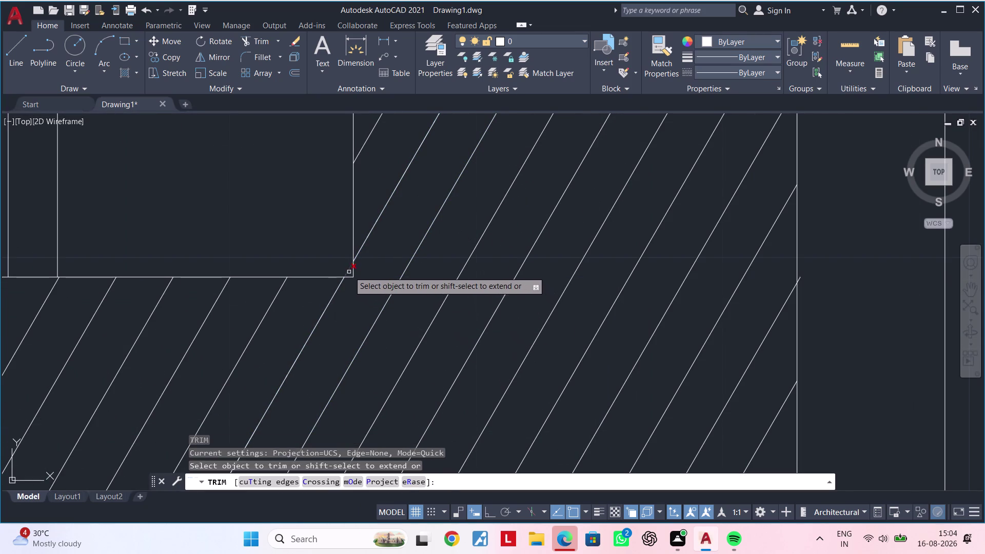
click(348, 270)
scroll(down, 3)
key(Escape)
key(Escape)
Recentre the whole bed plan in view and cancel any active command.
scroll(down, 3)
middle_drag(403, 308, 462, 311)
key(Escape)
scroll(up, 3)
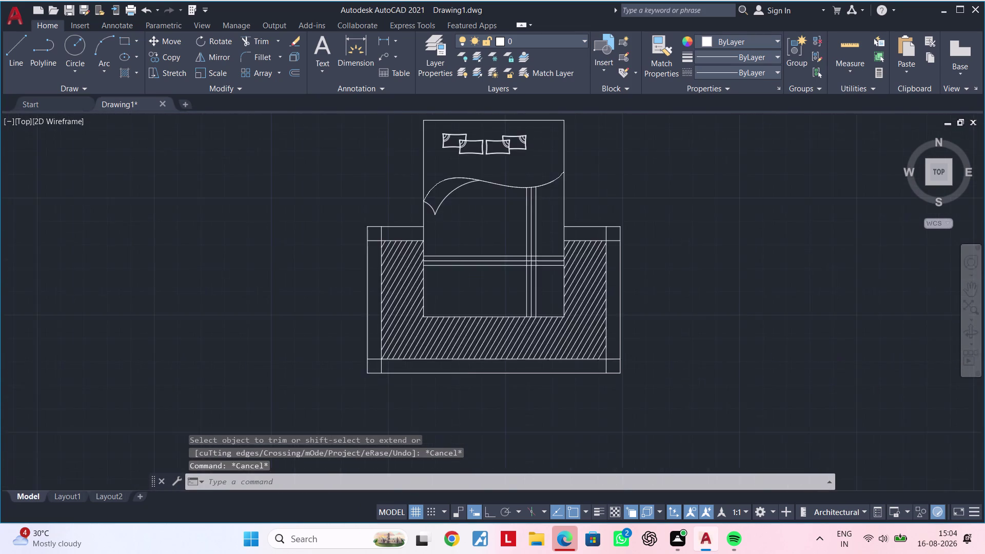
key(Escape)
middle_drag(419, 290, 395, 306)
key(Escape)
key(Escape)
key(Escape)
key(Escape)
key(Escape)
key(Escape)
key(Escape)
key(Escape)
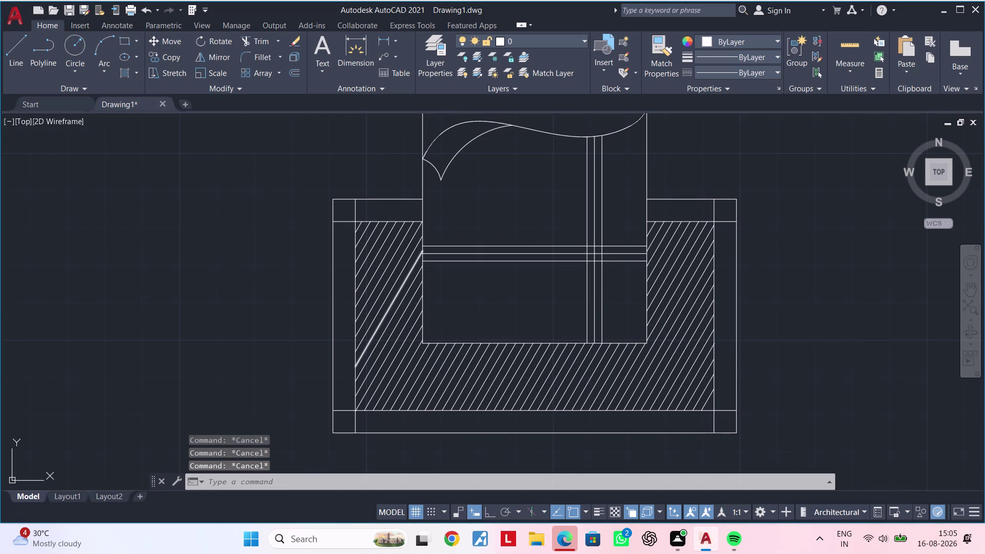
key(Escape)
key(Escape)
key(Escape)
Dismiss the mistyped ';l' line command and pan toward the left side strip.
text(;l)
key(space)
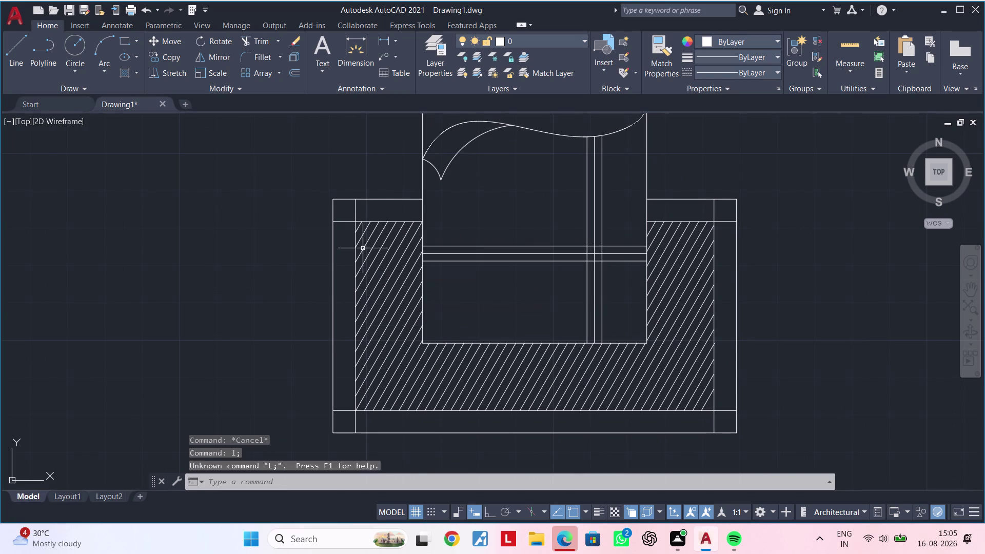
scroll(up, 3)
scroll(down, 3)
middle_drag(367, 240, 353, 269)
key(Escape)
key(Escape)
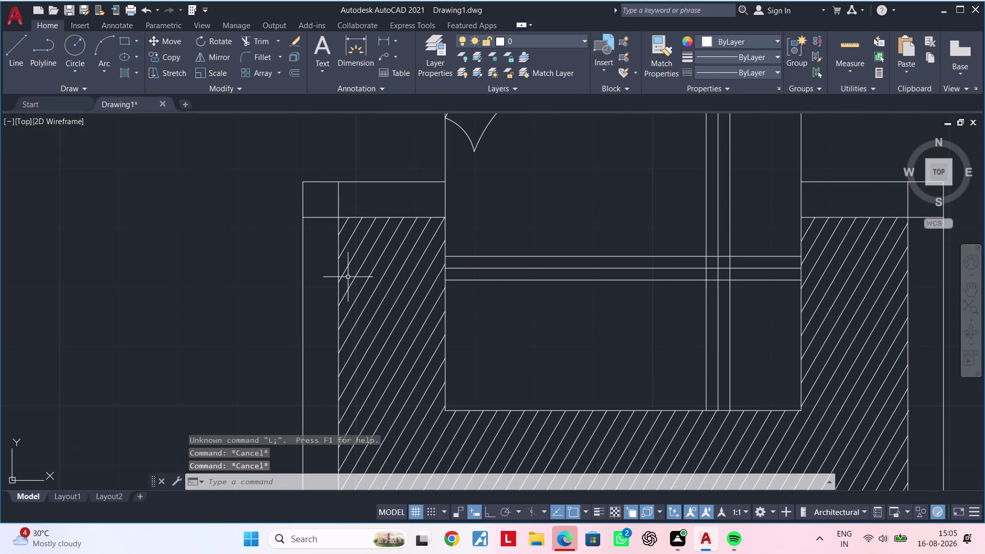
key(Escape)
key(Escape)
key(Escape)
Navigate to the left side strip's top and start a new line there.
scroll(down, 3)
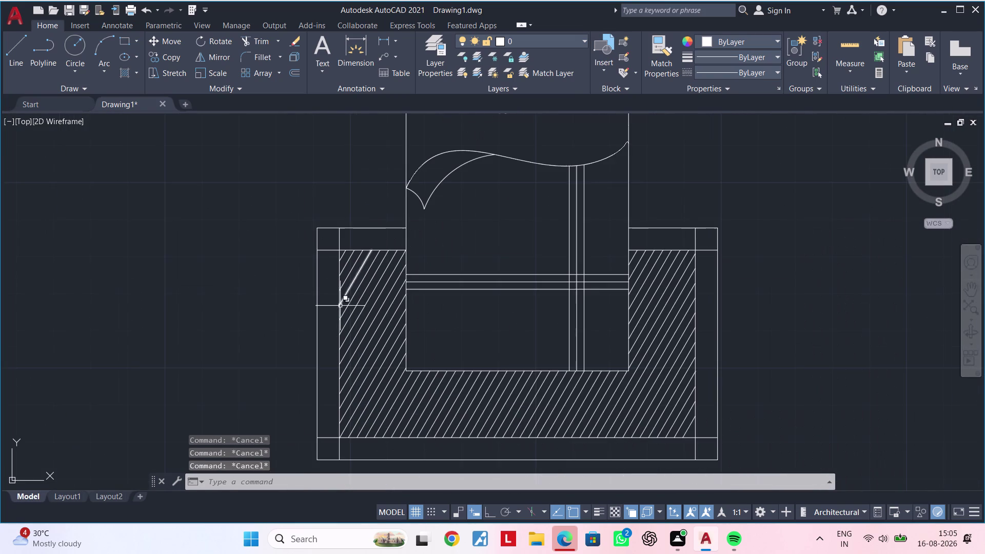
middle_drag(361, 306, 320, 322)
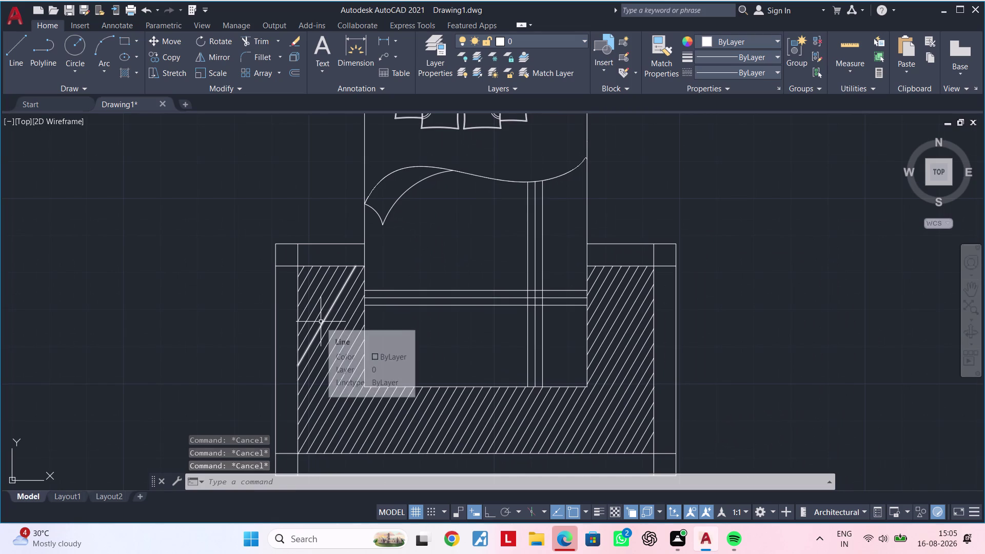
middle_drag(321, 319, 295, 374)
scroll(up, 3)
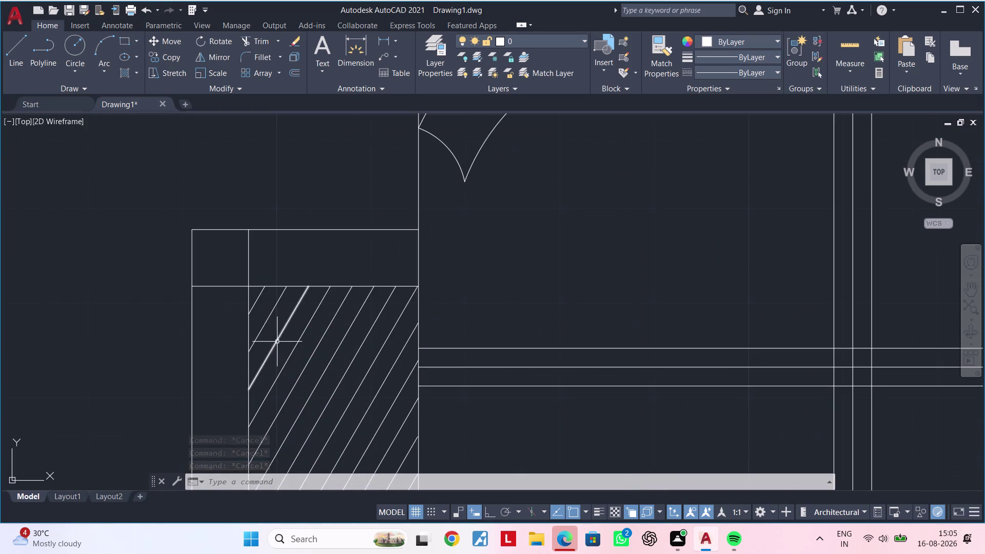
scroll(down, 3)
middle_drag(661, 346, 503, 334)
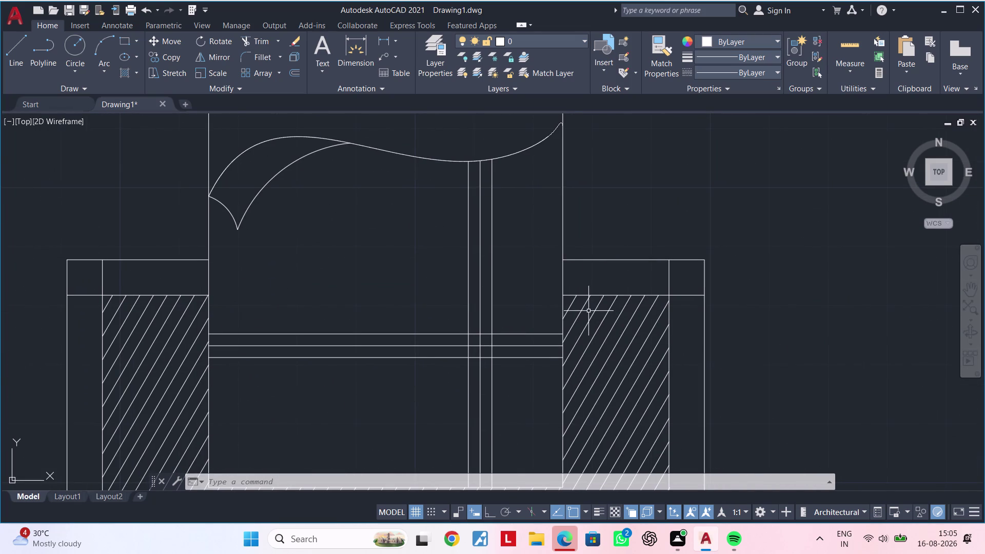
scroll(down, 3)
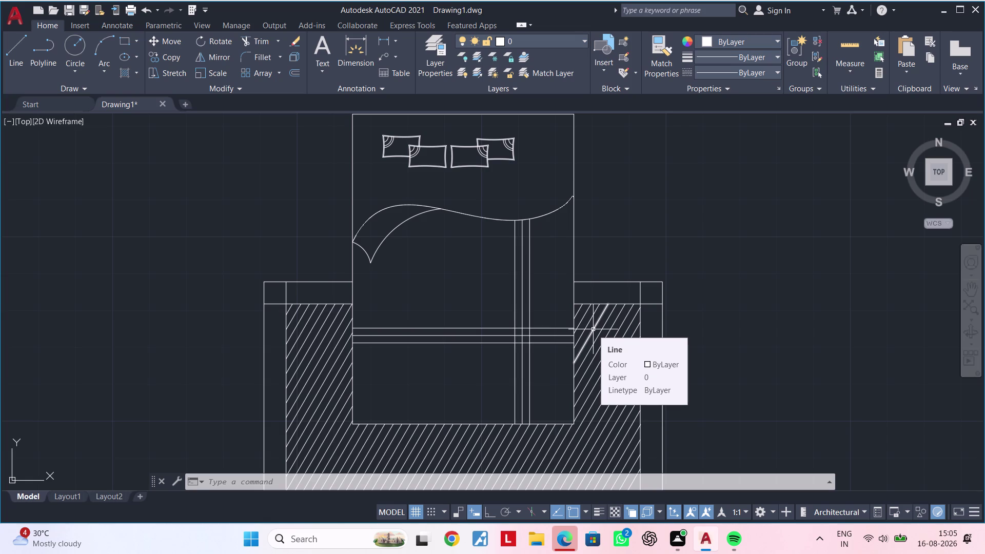
scroll(up, 3)
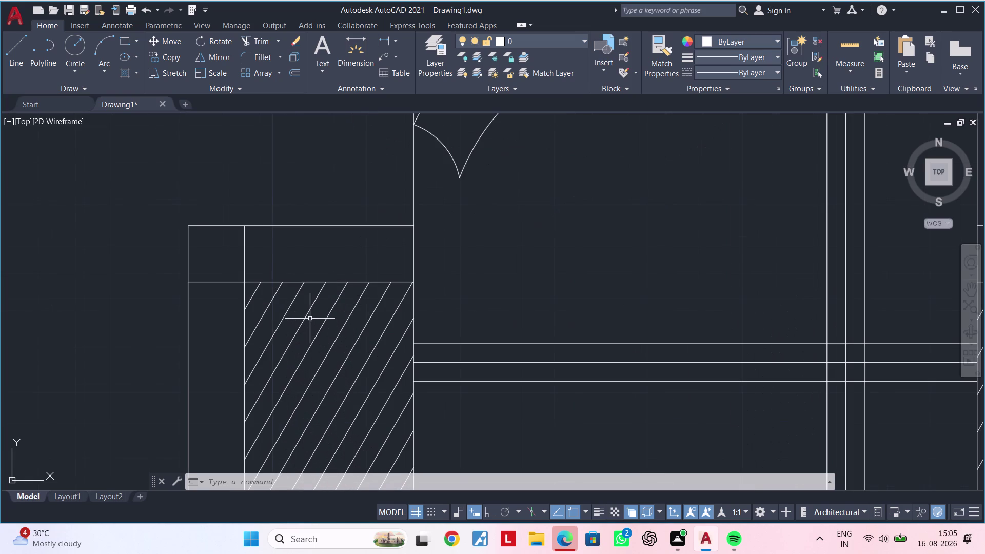
text(l)
key(space)
Draw a short 45° line from the left strip's top edge to its right border.
scroll(up, 3)
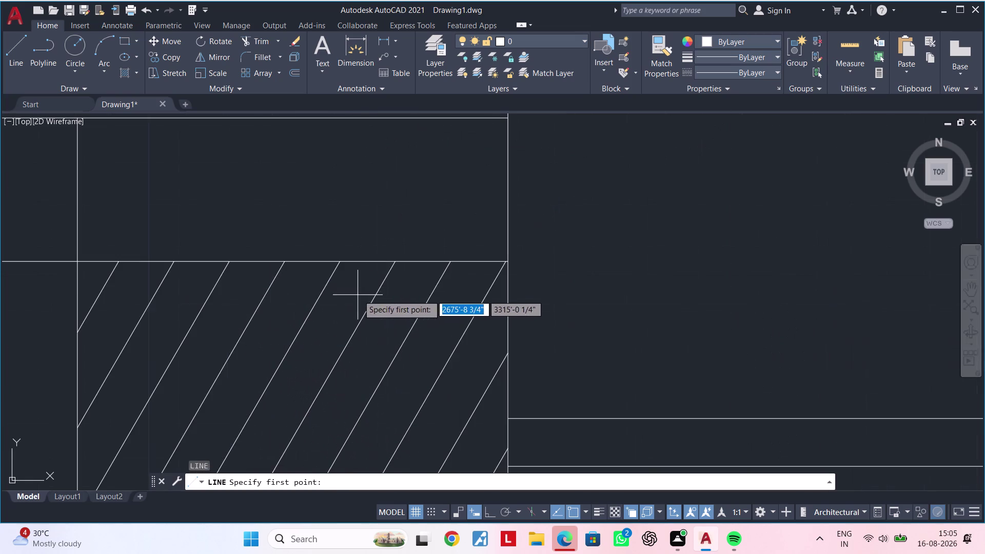
middle_drag(414, 294, 302, 300)
click(342, 266)
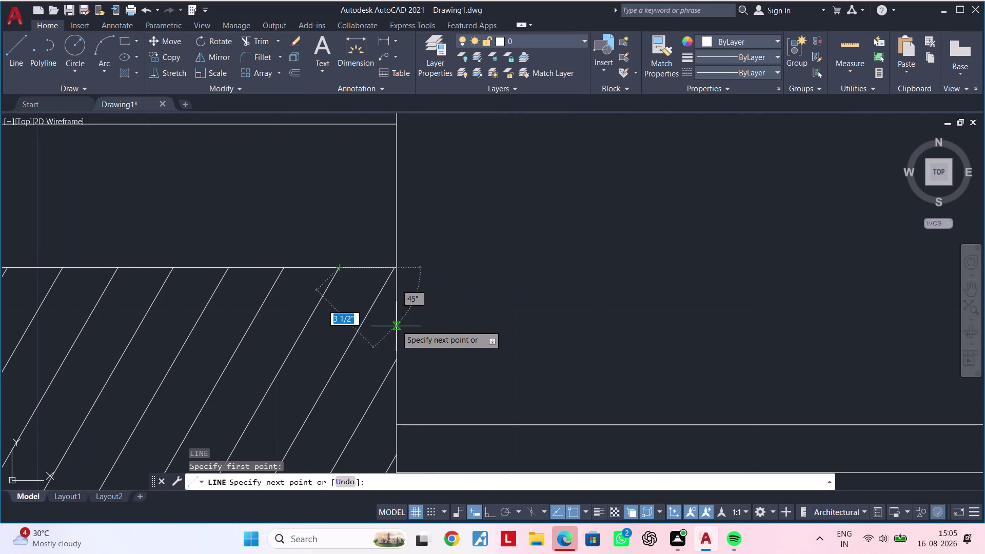
click(397, 359)
scroll(down, 3)
middle_drag(361, 354, 404, 323)
key(Escape)
key(Escape)
scroll(up, 3)
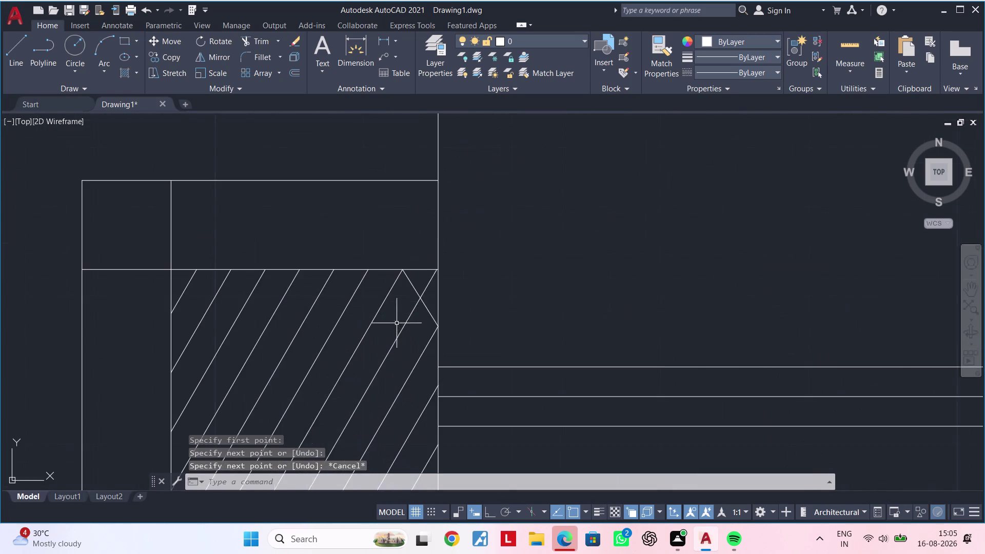
key(Escape)
middle_drag(404, 324, 392, 335)
key(Escape)
key(Escape)
key(Escape)
Offset the short line 2" three times toward the lower left.
text(of)
key(space)
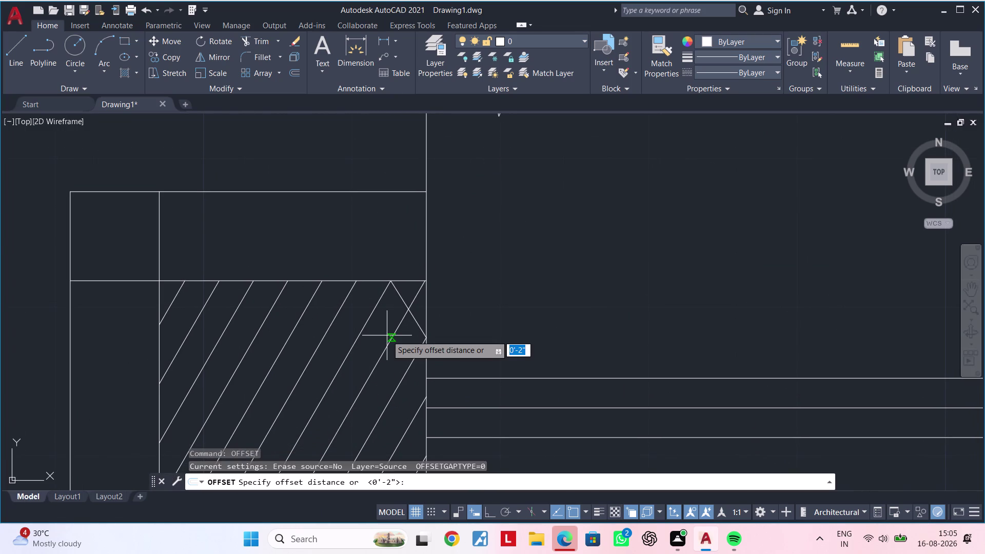
text(2")
key(Return)
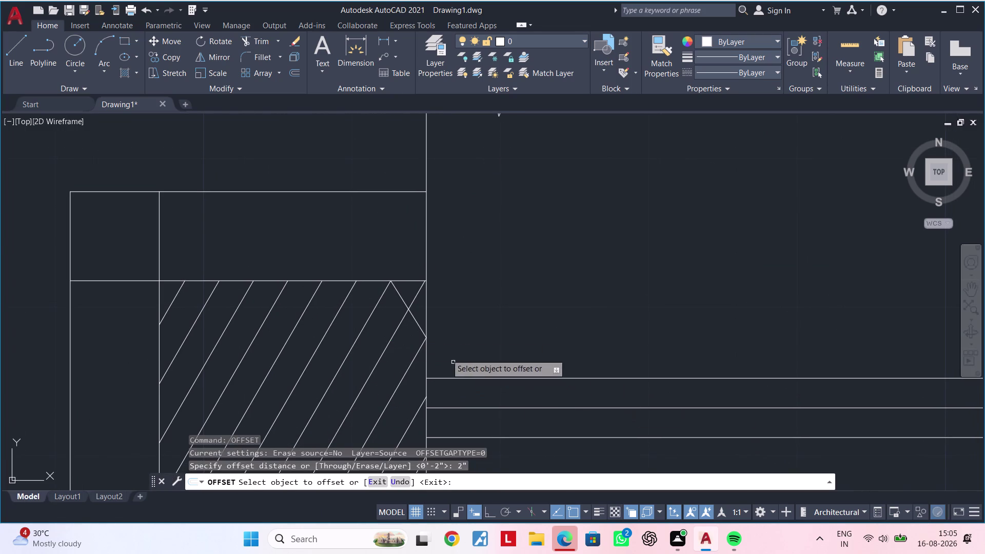
click(400, 295)
click(351, 337)
click(382, 324)
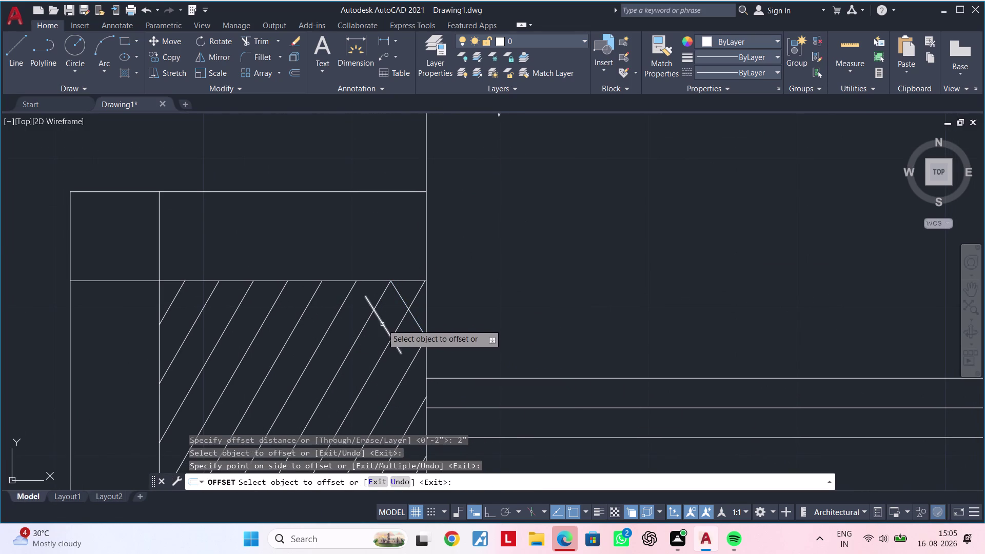
click(342, 357)
click(362, 348)
click(307, 375)
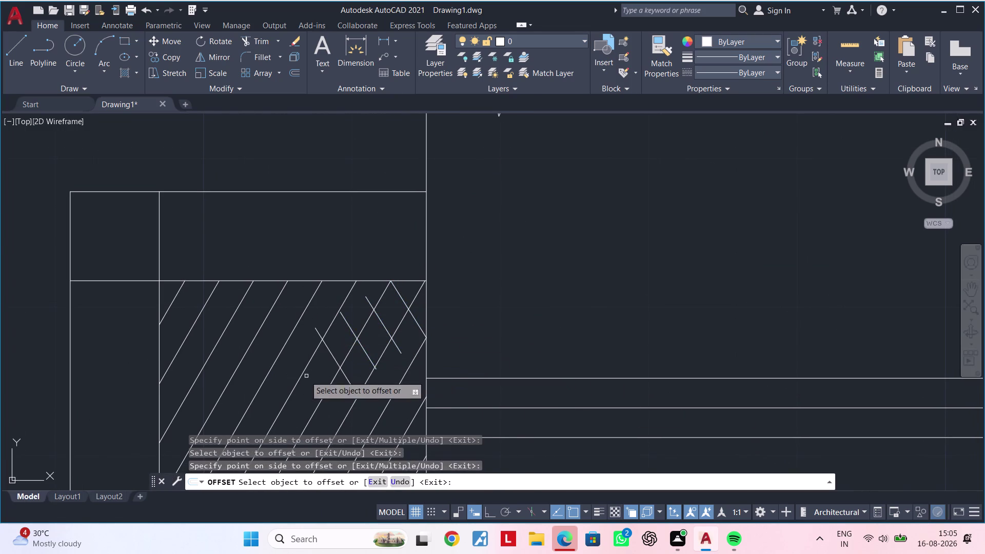
middle_drag(305, 376, 346, 275)
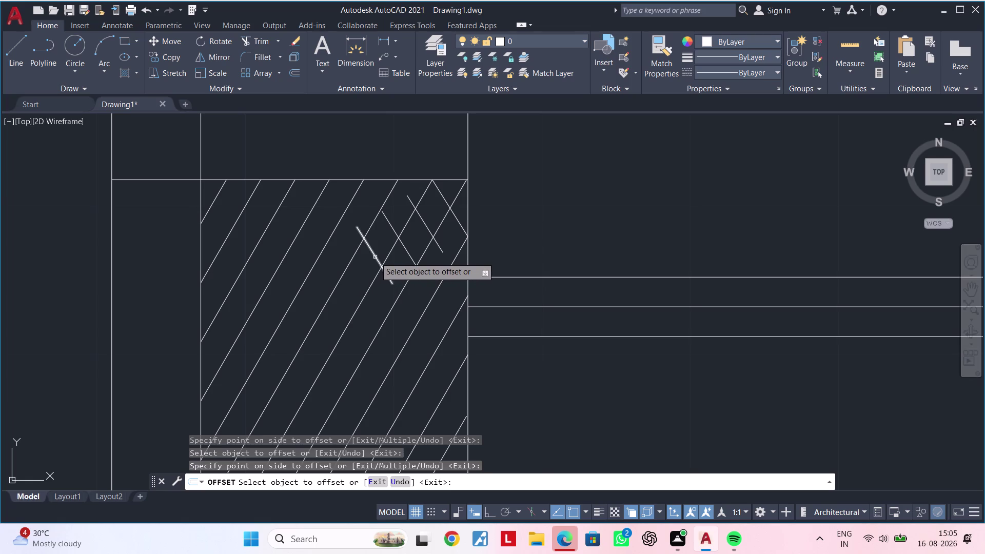
Keep adding 2" offset copies further down-left along the strip.
click(375, 257)
drag(313, 291, 335, 282)
drag(352, 274, 340, 281)
click(300, 299)
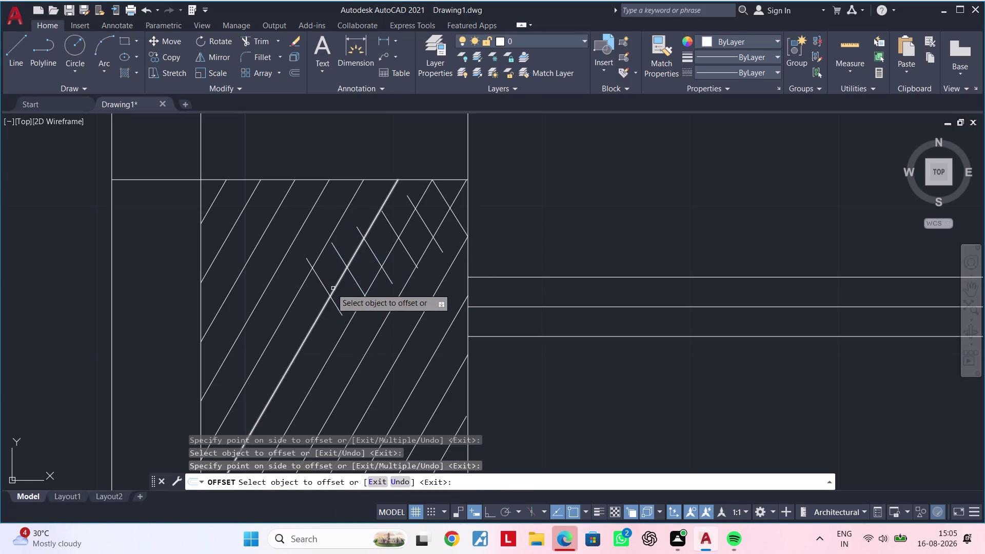
drag(324, 289, 314, 294)
drag(266, 310, 273, 309)
drag(298, 301, 281, 307)
click(234, 322)
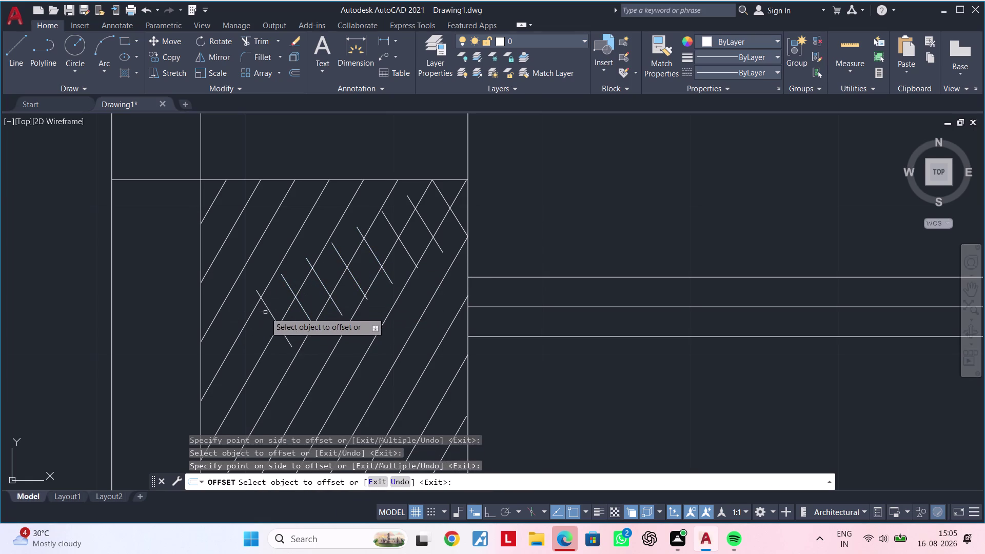
click(269, 312)
click(232, 332)
click(250, 336)
click(216, 372)
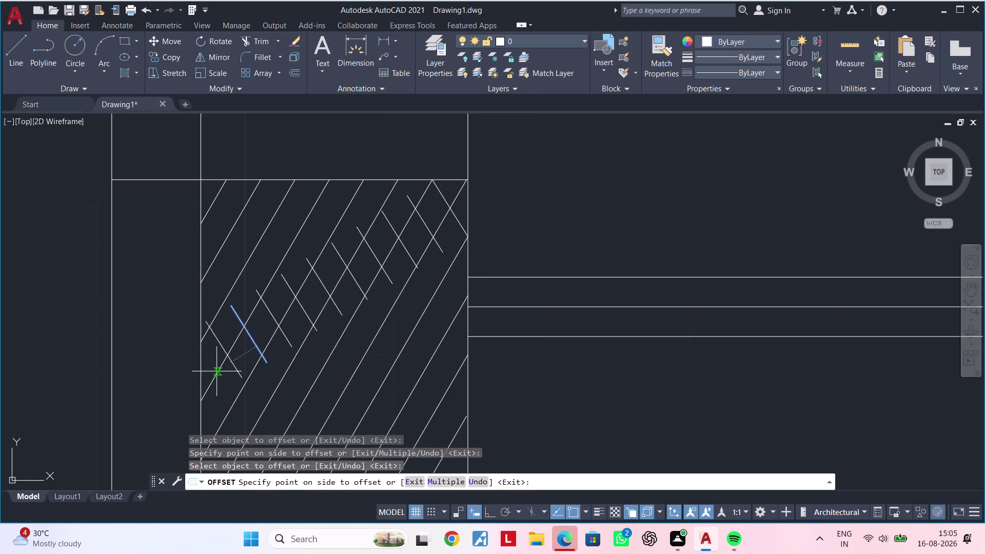
click(233, 365)
click(222, 377)
middle_drag(234, 394, 160, 405)
Finish offsetting and frame the whole bed and side strips.
key(Escape)
key(Escape)
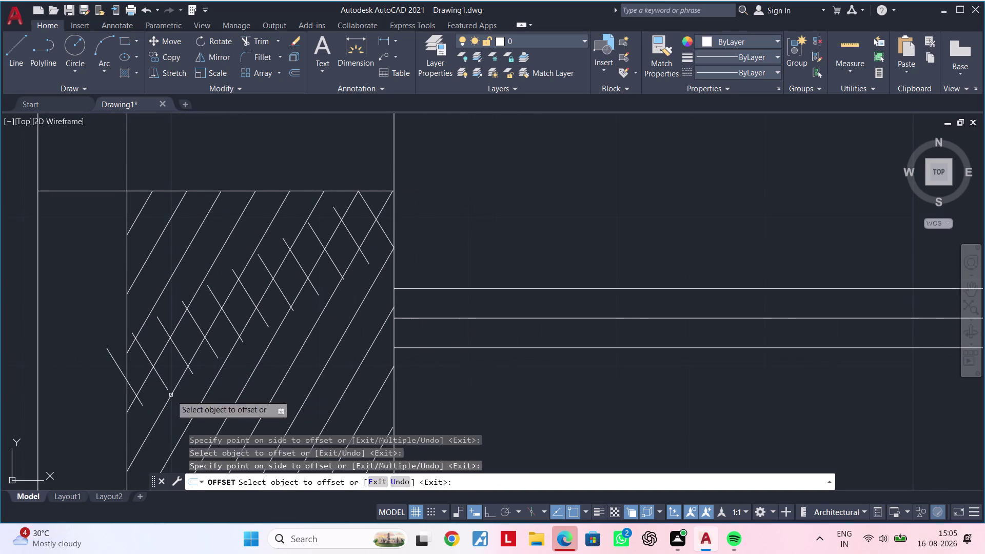
middle_drag(255, 387, 257, 379)
key(Escape)
key(Escape)
key(e)
key(s)
key(Escape)
key(Escape)
scroll(down, 3)
middle_drag(298, 387, 298, 291)
scroll(up, 3)
middle_drag(359, 371, 363, 305)
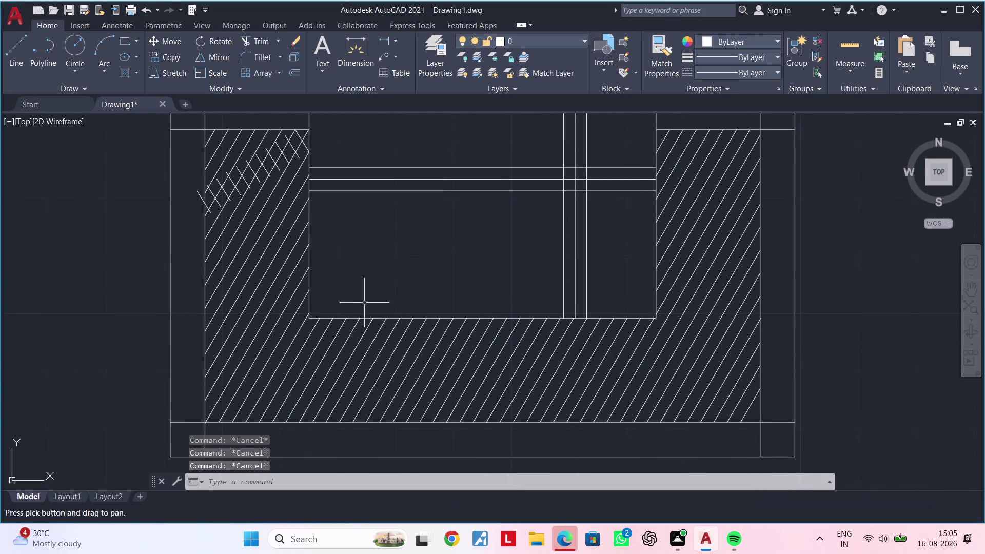
Fence-extend the short diagonals toward the strip border with EXTEND.
click(356, 422)
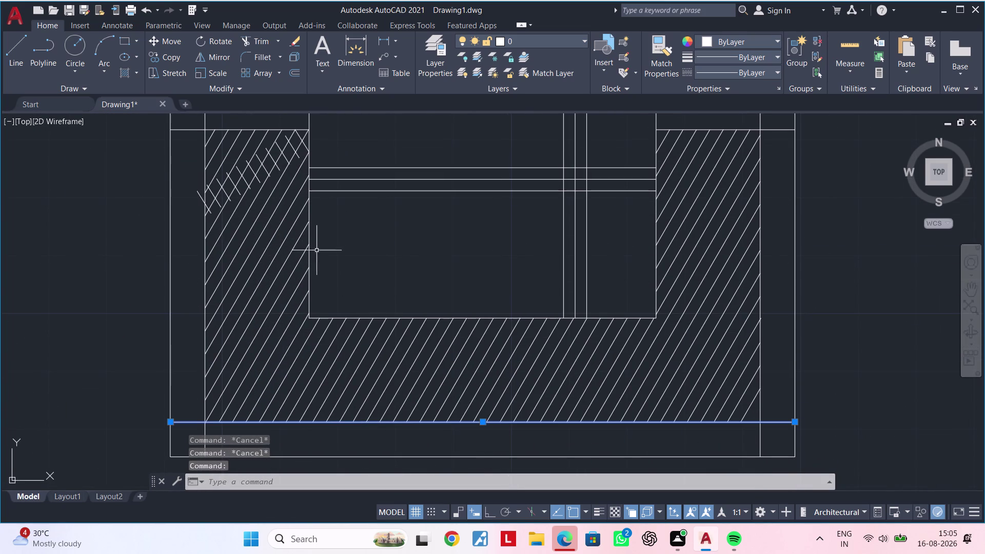
middle_drag(340, 244, 345, 295)
key(e)
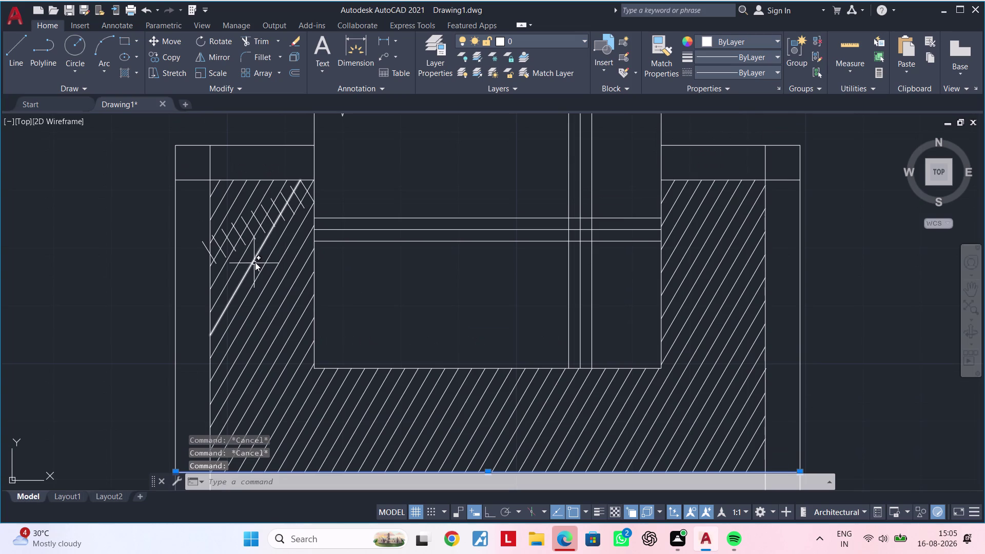
text(x)
key(space)
scroll(up, 3)
drag(320, 180, 319, 179)
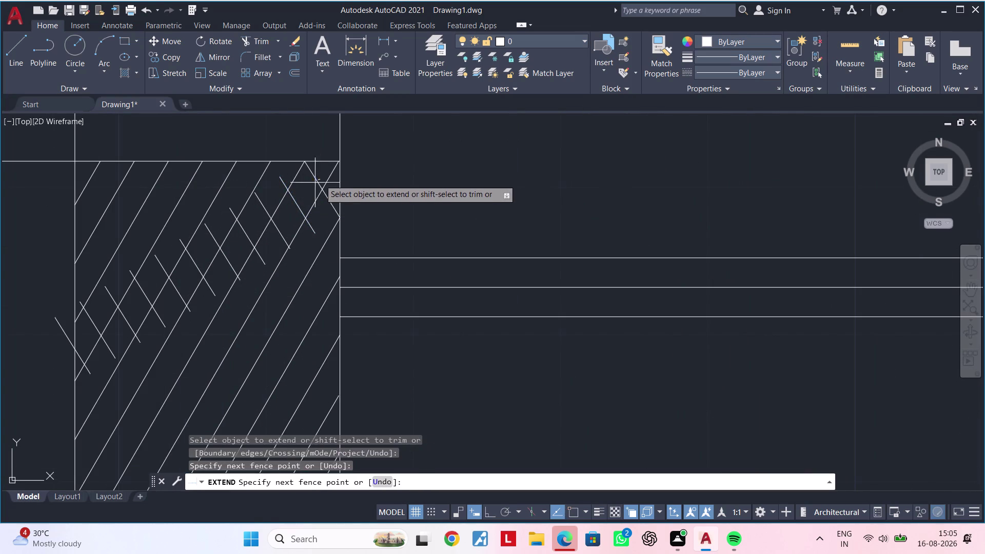
drag(320, 179, 92, 341)
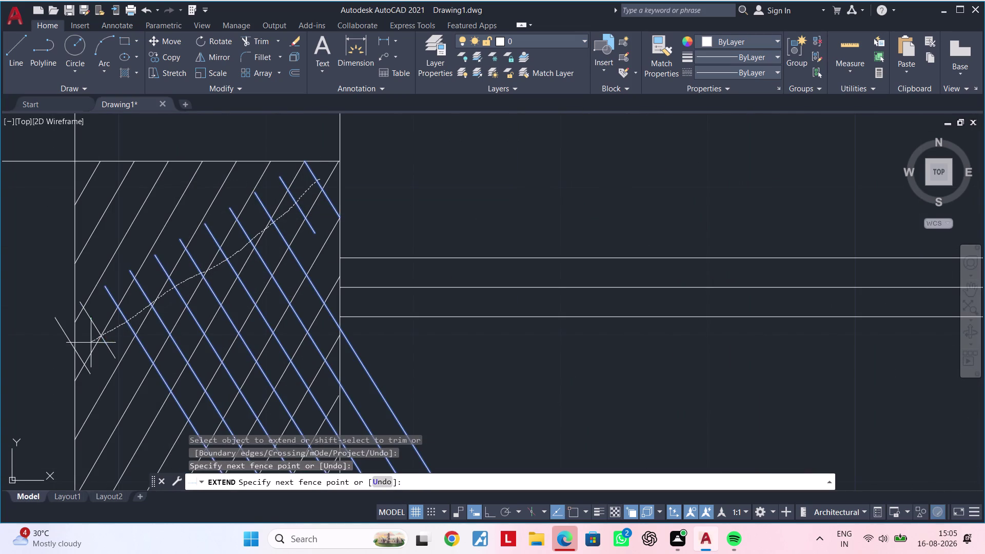
drag(93, 342, 70, 355)
middle_drag(168, 320, 238, 113)
scroll(down, 3)
middle_drag(274, 193, 275, 233)
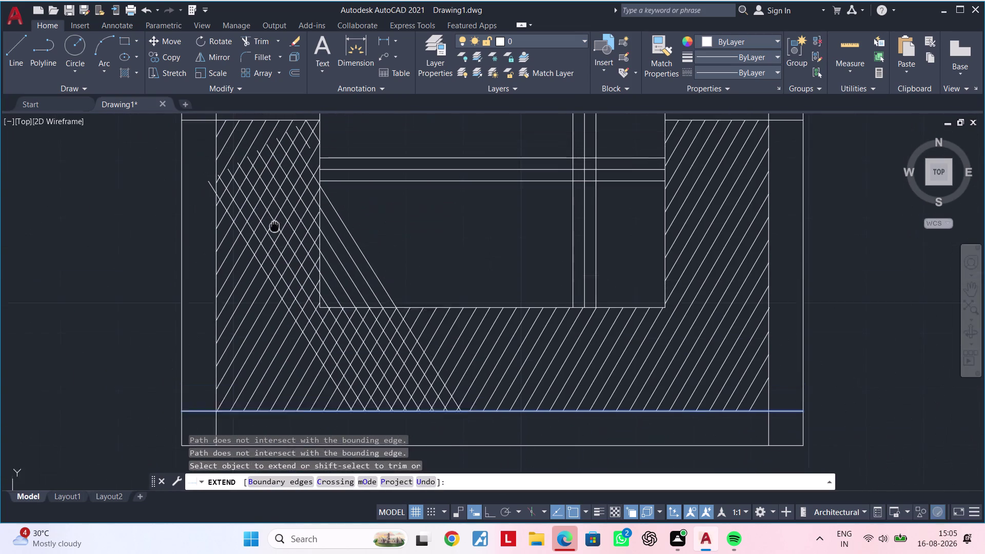
middle_drag(274, 232, 373, 224)
middle_drag(363, 201, 327, 286)
scroll(up, 3)
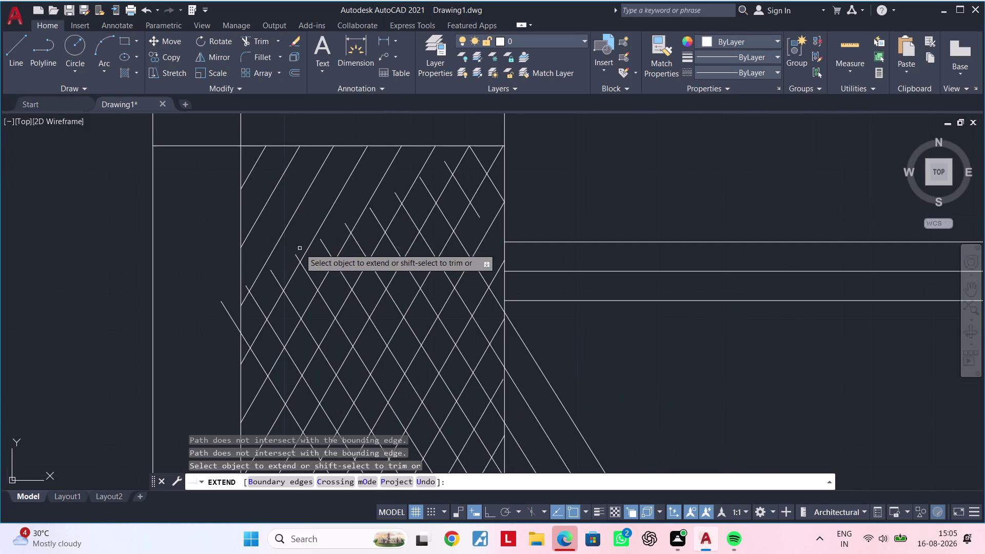
key(Escape)
key(Escape)
Using the strip's top edge as boundary, extend several short diagonals up to it.
click(242, 203)
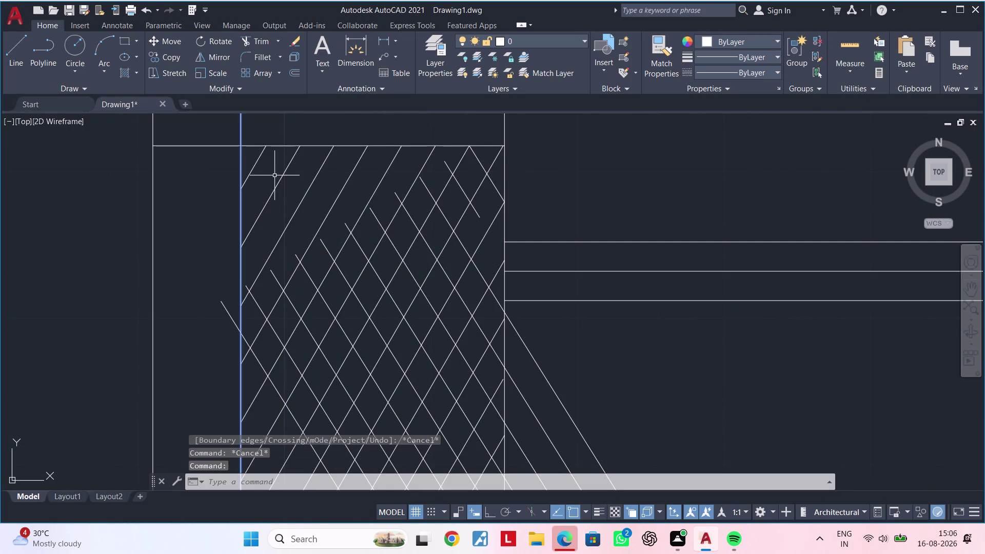
click(289, 145)
text(ex)
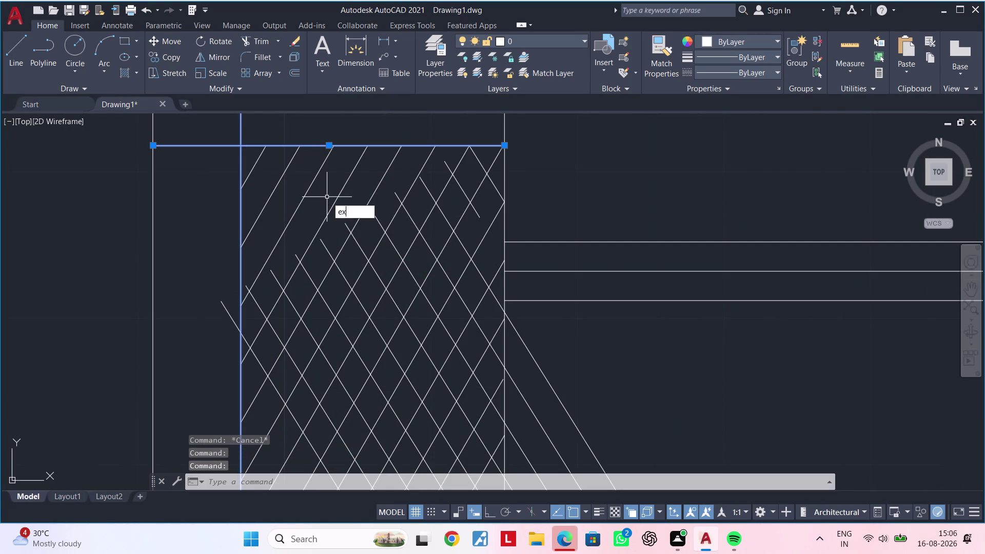
key(space)
drag(494, 172, 467, 204)
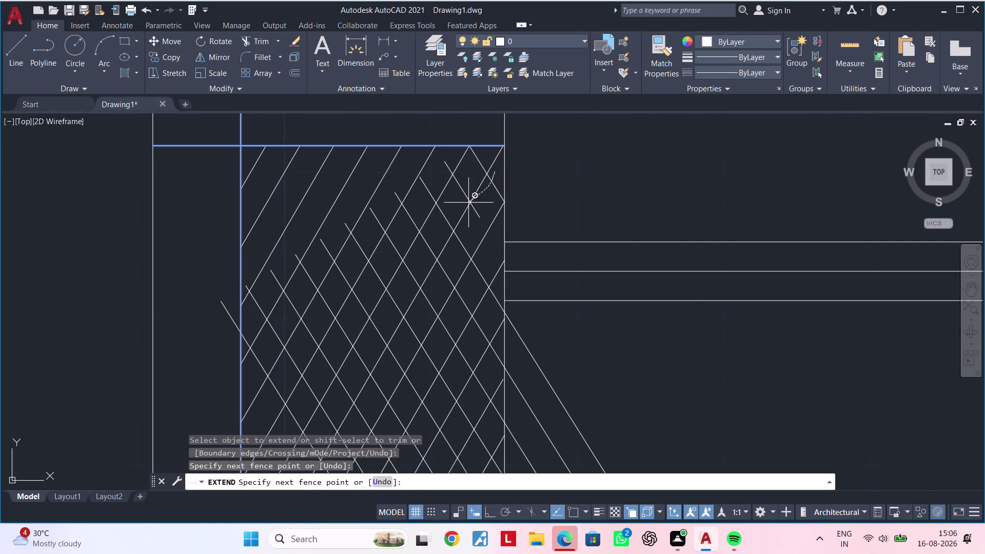
drag(468, 204, 457, 212)
drag(469, 187, 455, 211)
drag(449, 210, 426, 227)
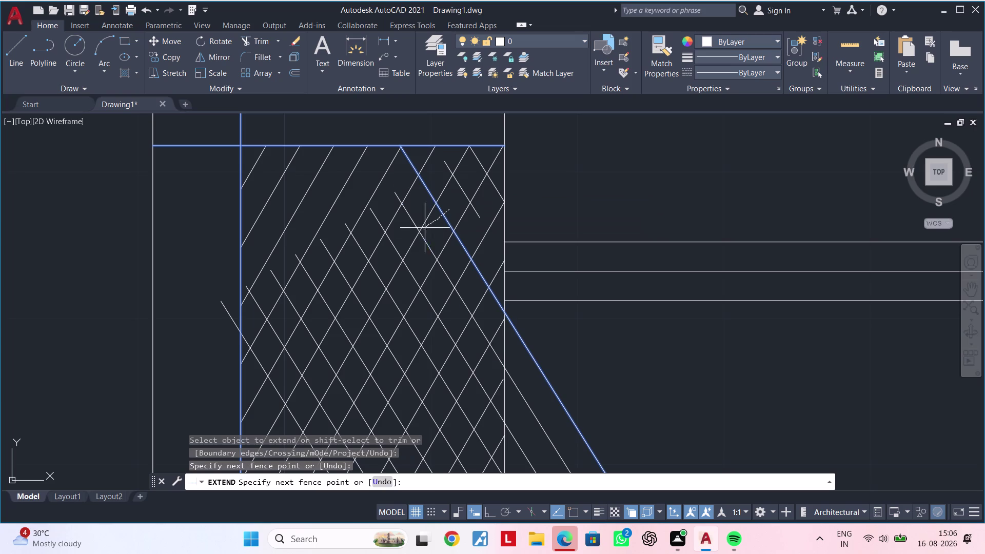
drag(427, 227, 254, 358)
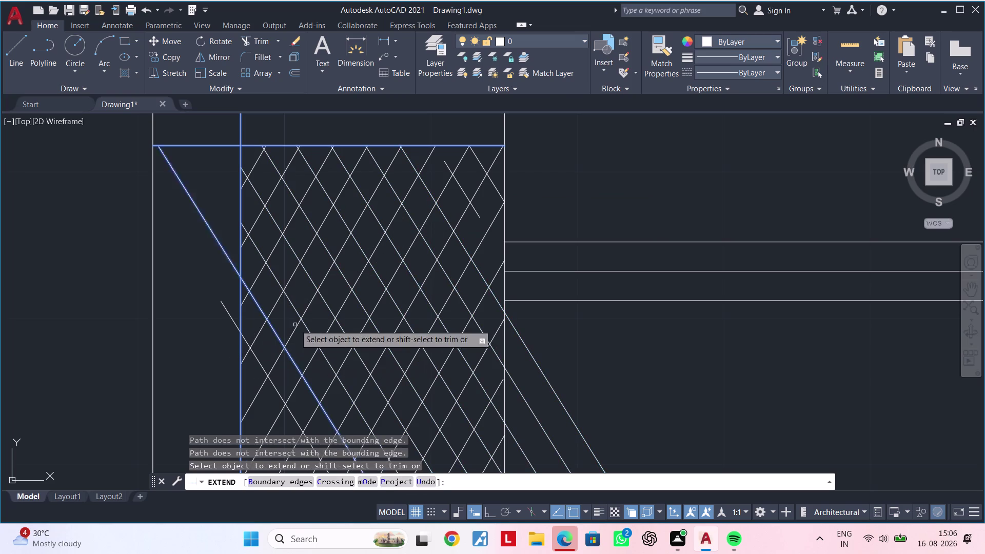
key(Escape)
Cancel the pending commands and reframe the crisscross strip's top.
middle_drag(477, 228, 435, 264)
key(Escape)
key(Escape)
key(e)
key(x)
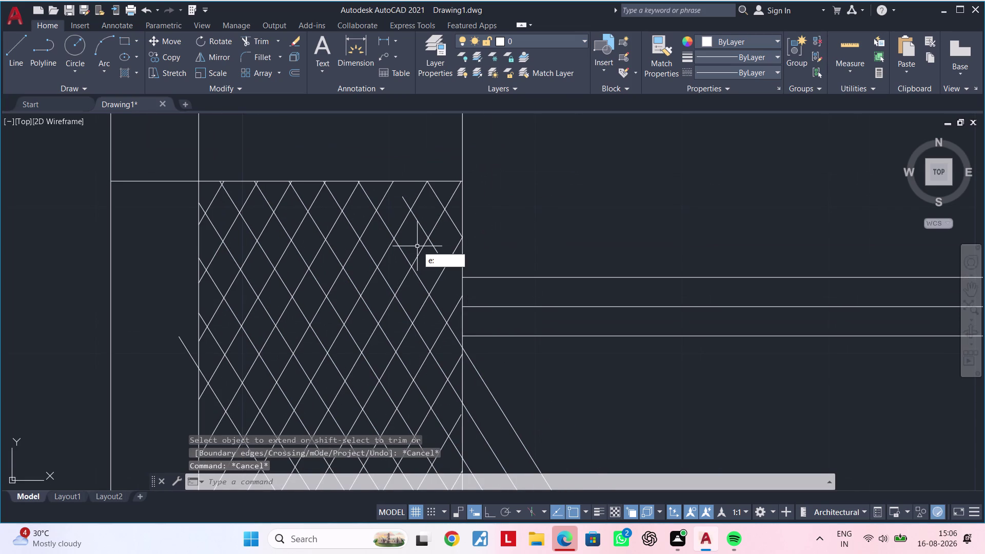
key(Escape)
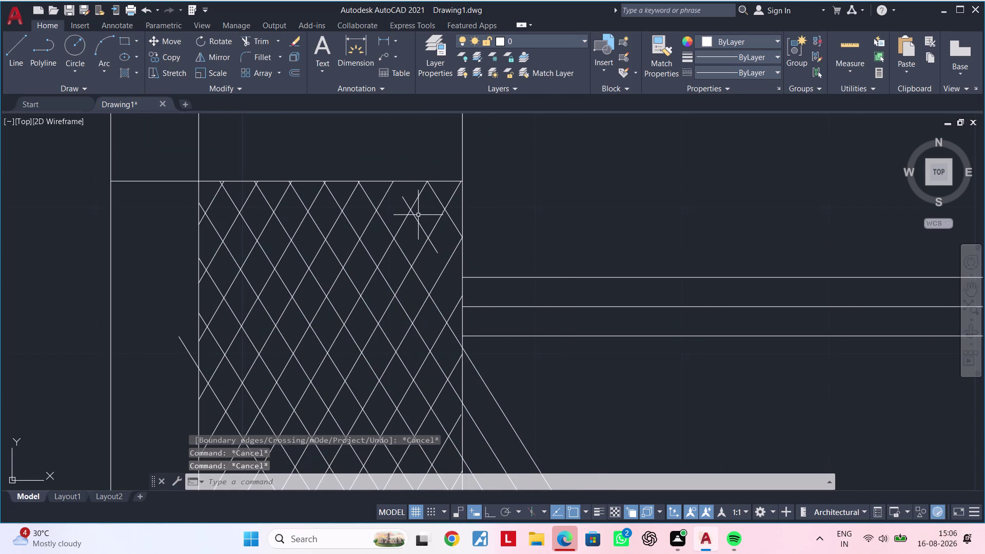
Extend three more short diagonals up to the strip's top edge.
text(ex)
key(space)
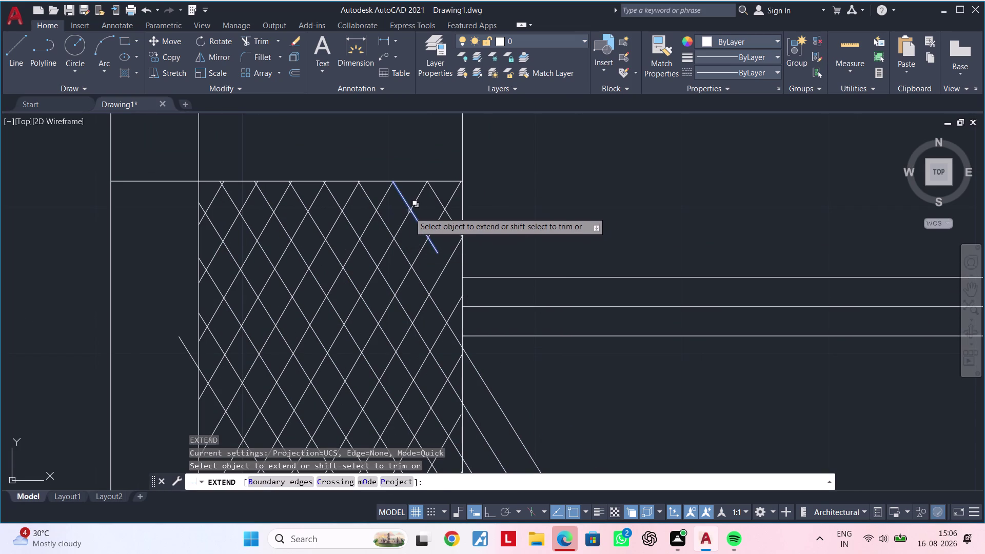
click(410, 212)
click(422, 229)
click(435, 248)
scroll(down, 3)
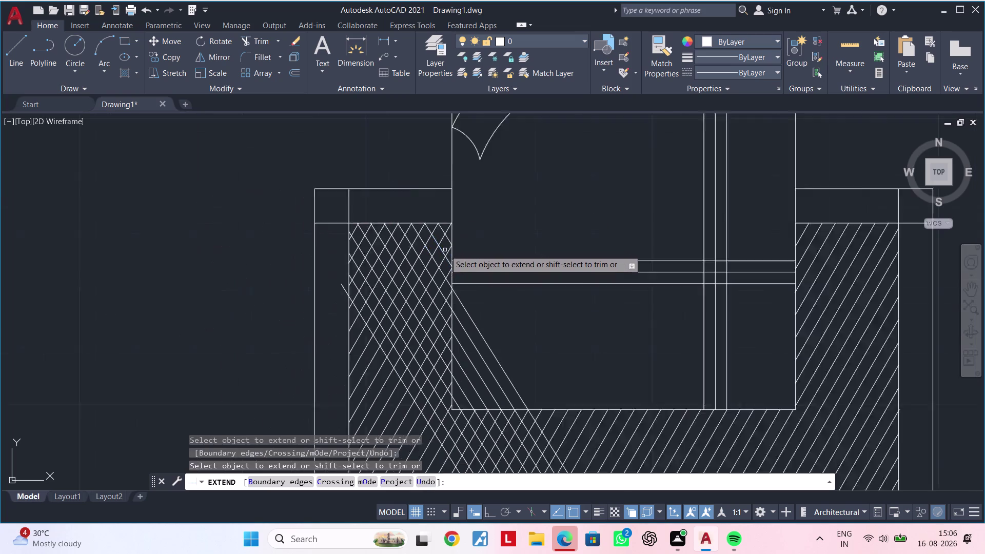
scroll(down, 3)
middle_drag(446, 250, 466, 211)
key(Escape)
key(Escape)
scroll(up, 3)
middle_drag(409, 219, 357, 233)
Start a first TRIM and frame the whole bed plan, then cancel.
key(t)
key(r)
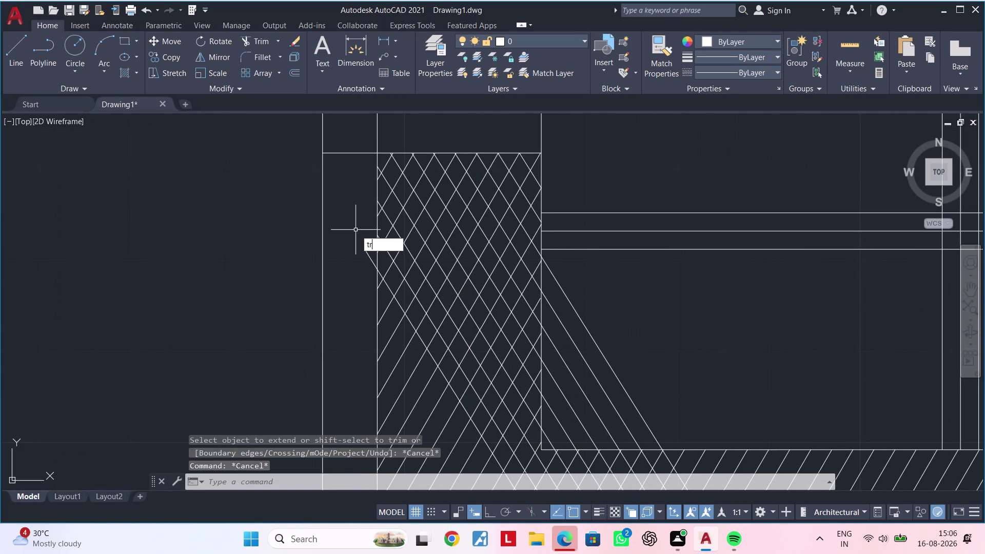
key(space)
click(364, 250)
scroll(down, 3)
middle_drag(365, 233, 347, 186)
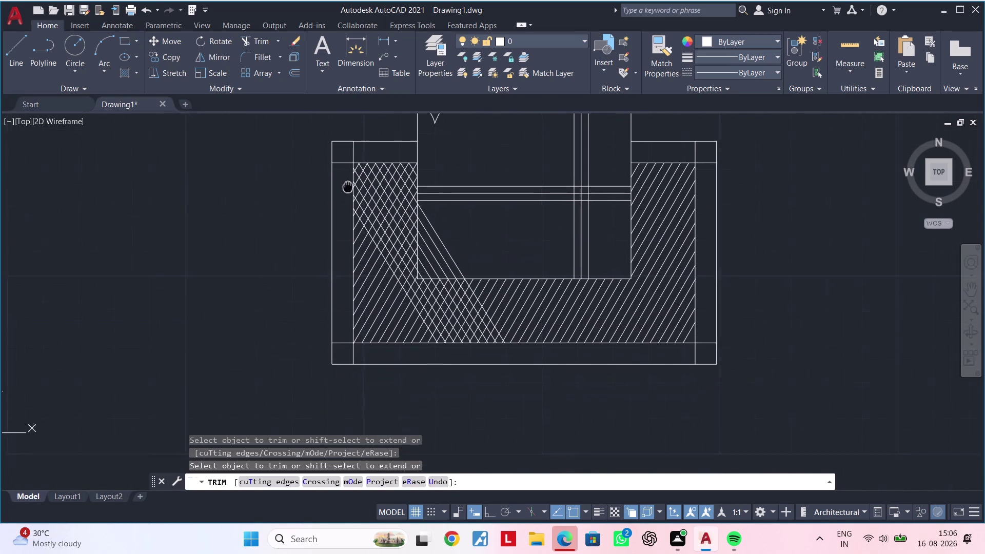
middle_drag(348, 186, 347, 181)
key(Escape)
key(Escape)
Fence-trim the stray diagonal ends sticking outside the crisscross strip.
key(t)
text(r)
key(space)
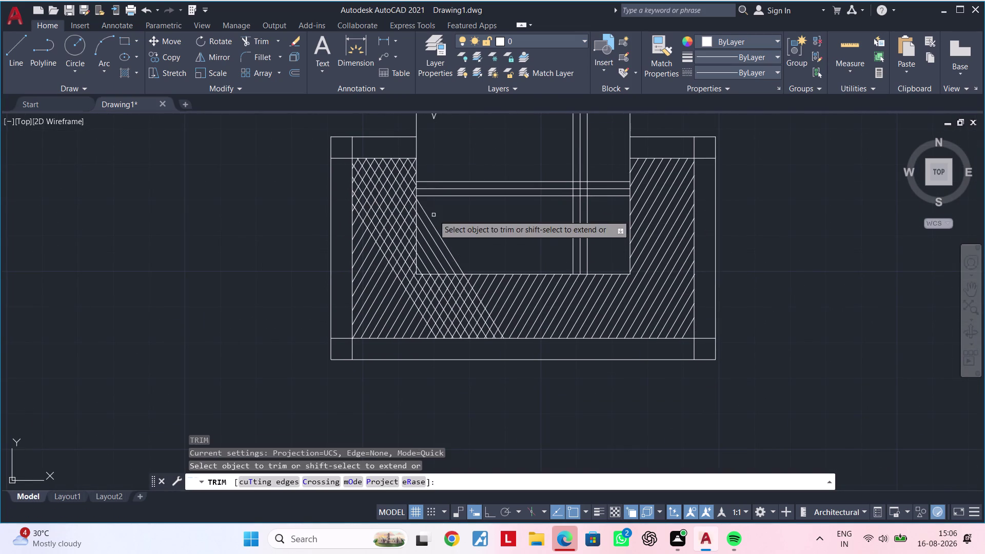
scroll(up, 3)
drag(455, 232, 404, 301)
middle_drag(451, 245, 458, 211)
scroll(down, 3)
middle_drag(465, 212, 441, 233)
key(Escape)
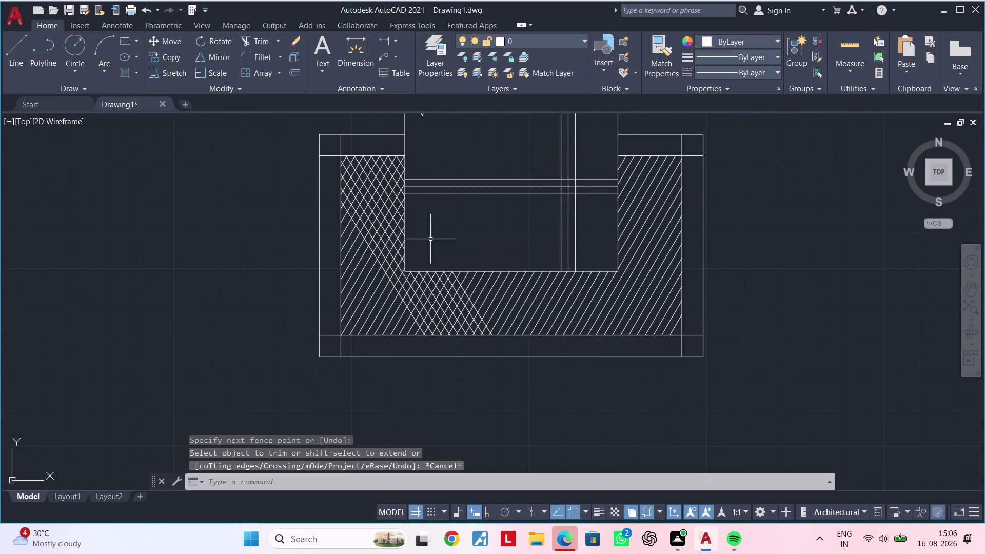
Zoom in on the strip's lower part, then start and cancel an offset.
middle_drag(406, 249, 415, 233)
key(Escape)
scroll(up, 3)
middle_drag(384, 249, 402, 245)
middle_drag(403, 259, 399, 317)
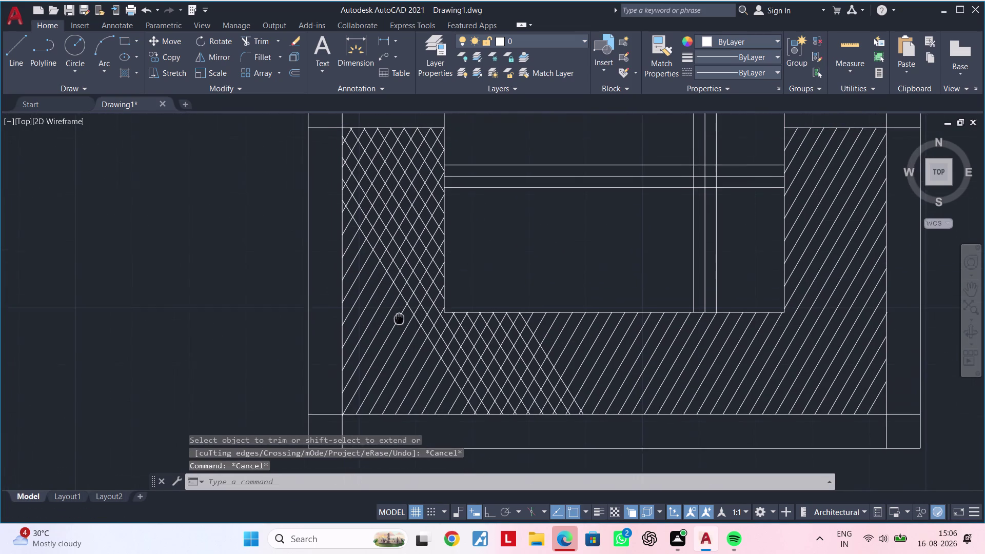
middle_drag(399, 317, 386, 306)
key(Escape)
scroll(up, 3)
key(Escape)
text(of)
key(space)
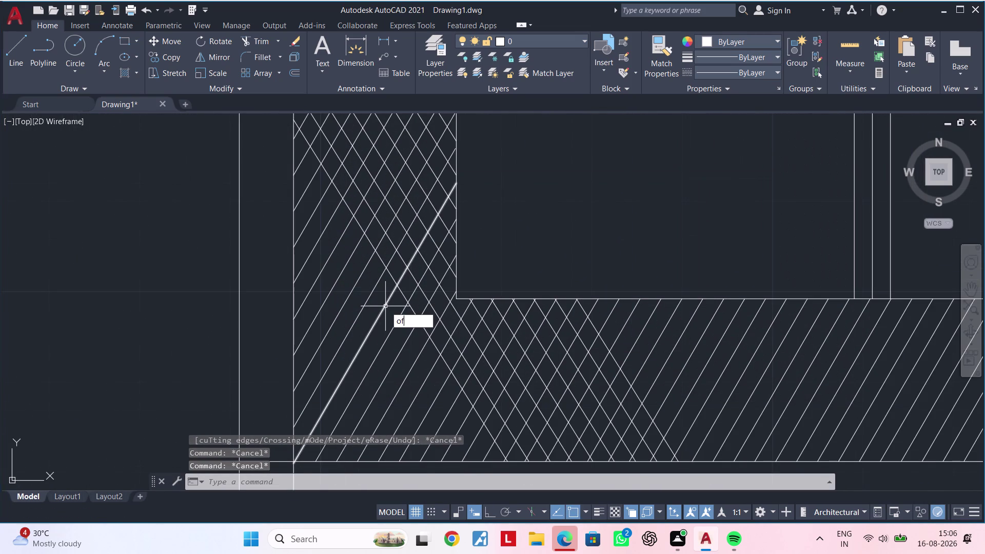
key(Escape)
key(Escape)
Zoom into the bottom strip's diamond pattern, abandoning two box-selection attempts.
scroll(down, 3)
middle_drag(407, 352, 402, 349)
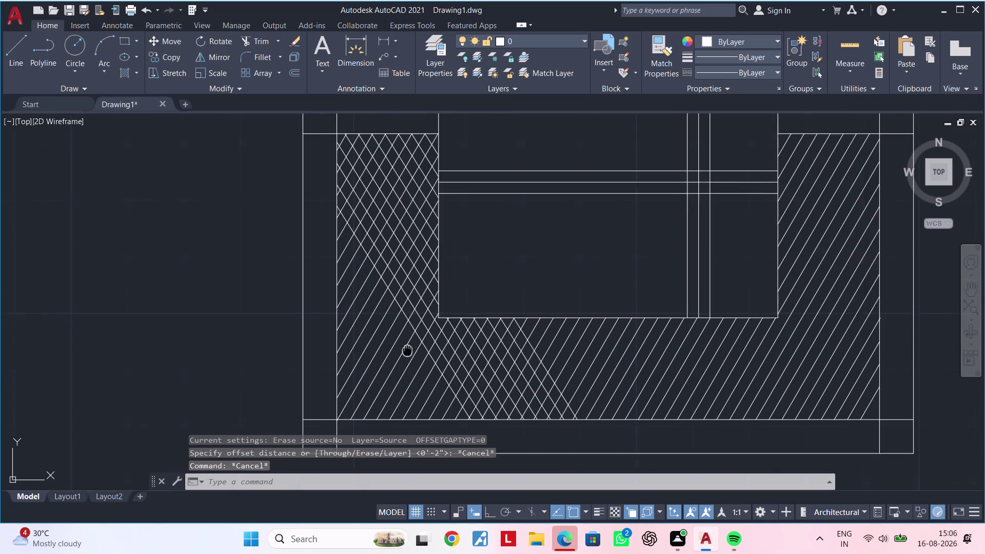
middle_drag(401, 349, 369, 344)
key(Escape)
scroll(up, 3)
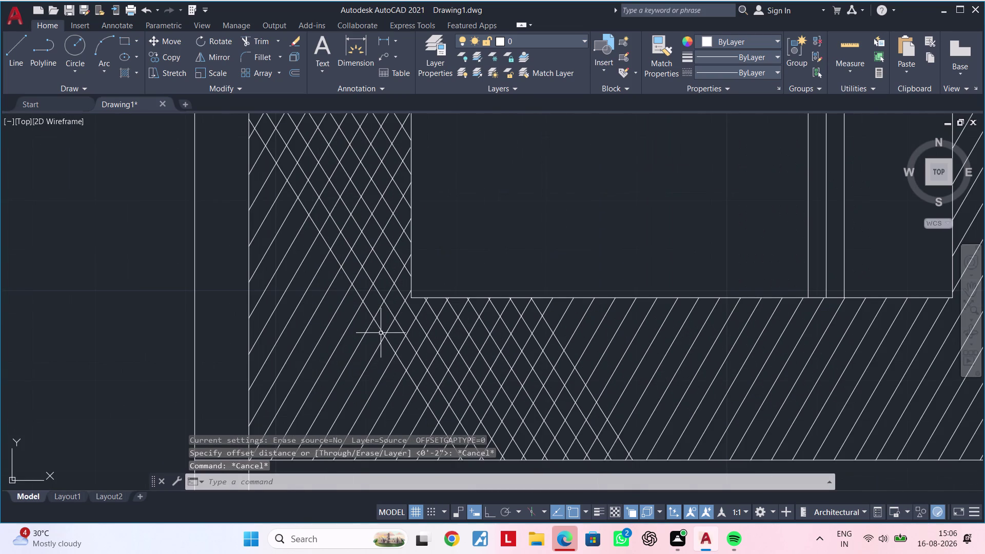
middle_drag(479, 391, 484, 378)
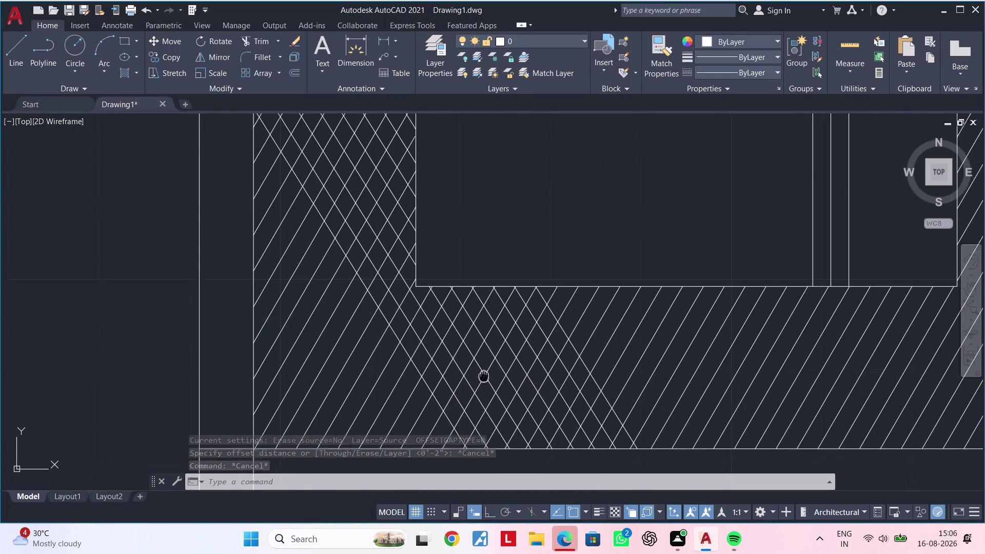
middle_drag(484, 378, 487, 329)
scroll(up, 3)
click(447, 399)
key(Escape)
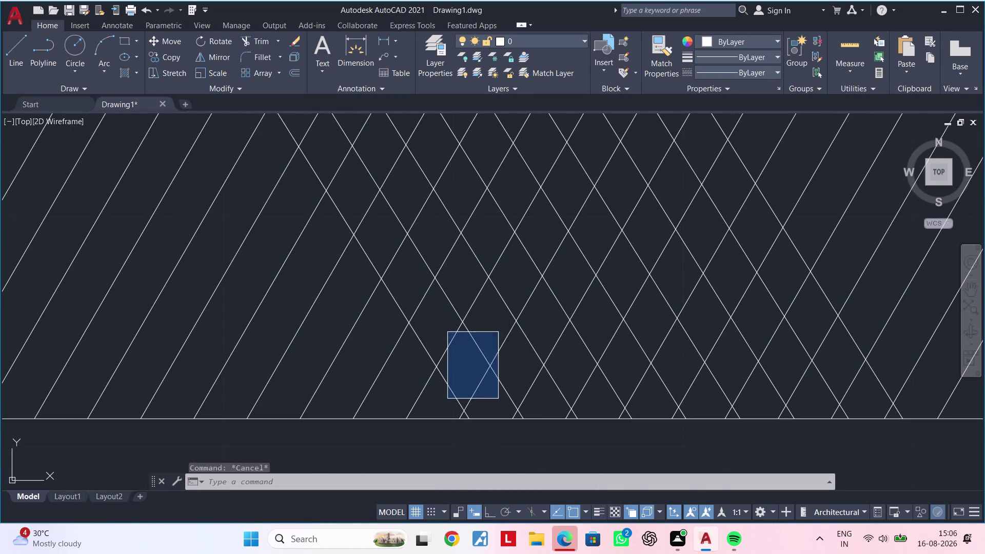
click(539, 262)
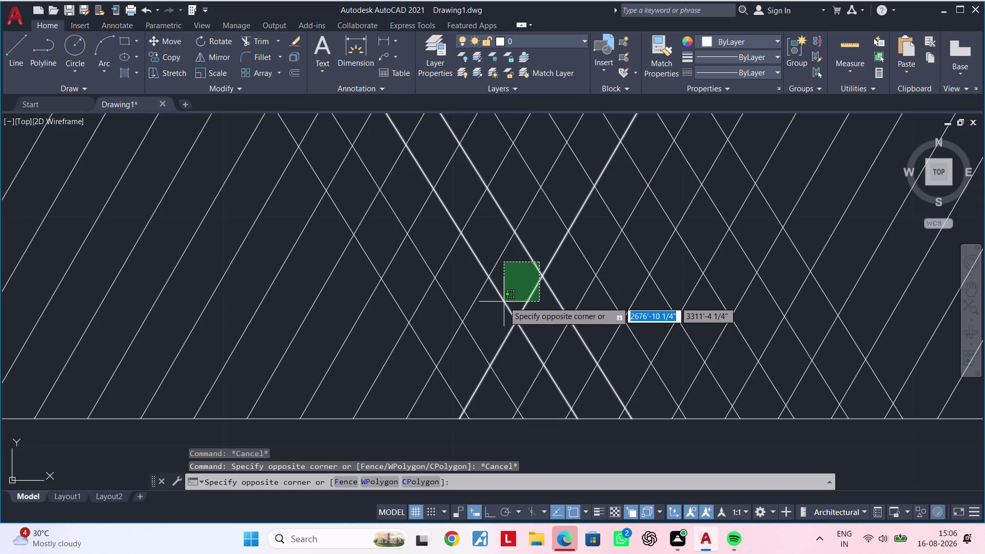
key(Escape)
scroll(down, 3)
scroll(up, 3)
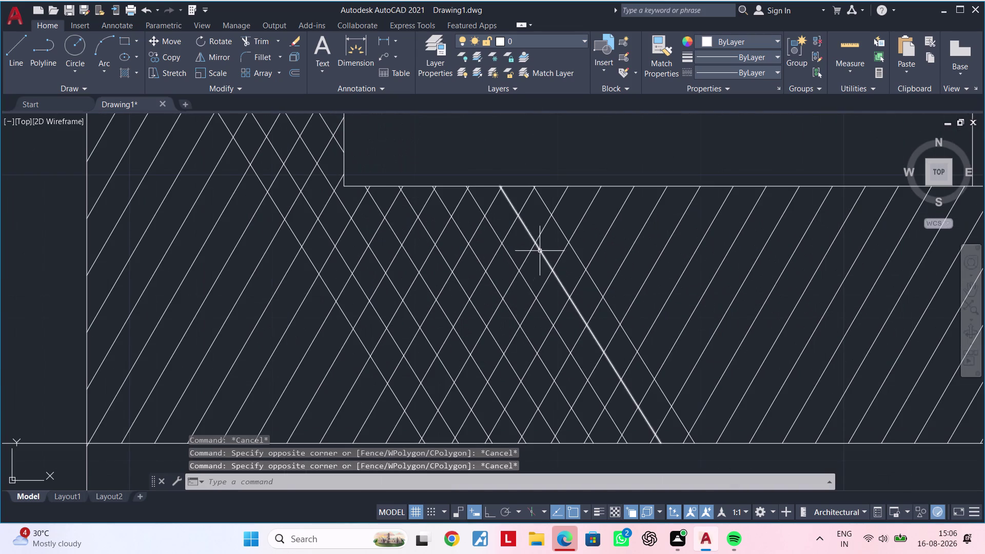
Pick several neighbouring diagonals as a first try, then clear that selection.
click(542, 250)
click(525, 275)
click(521, 284)
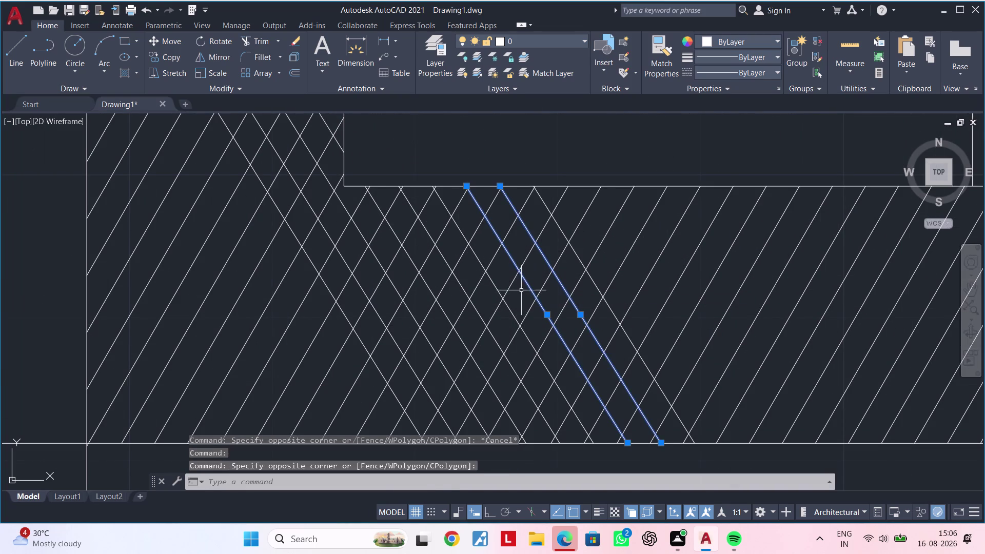
click(520, 307)
click(507, 319)
click(494, 328)
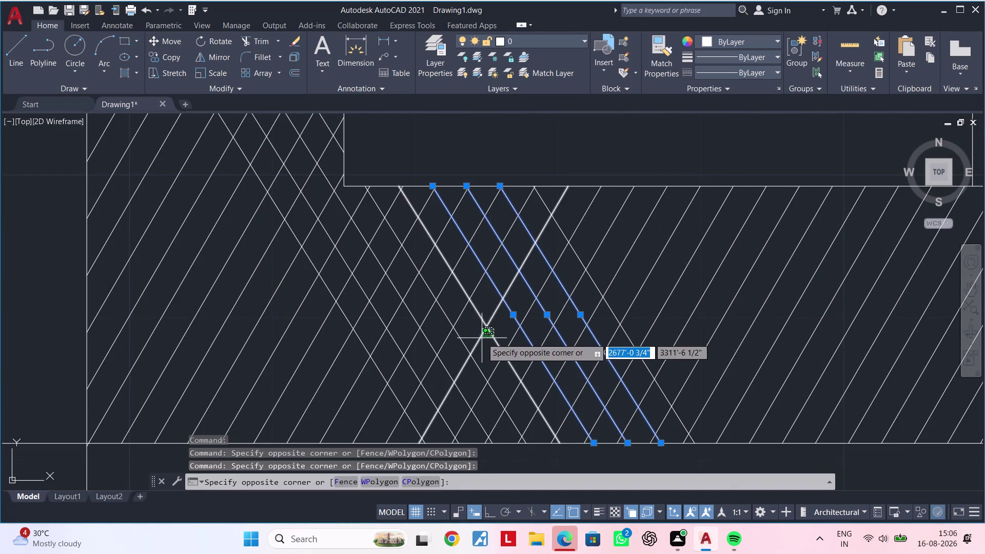
click(481, 338)
key(Escape)
key(Escape)
click(449, 313)
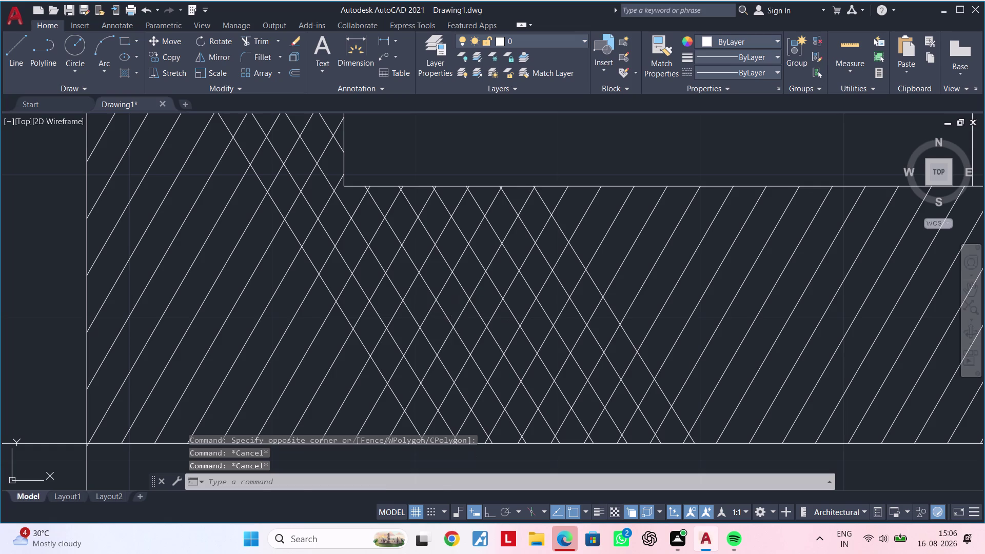
key(Escape)
Select four adjacent diagonal lines that reach the bottom strip's edge.
click(444, 316)
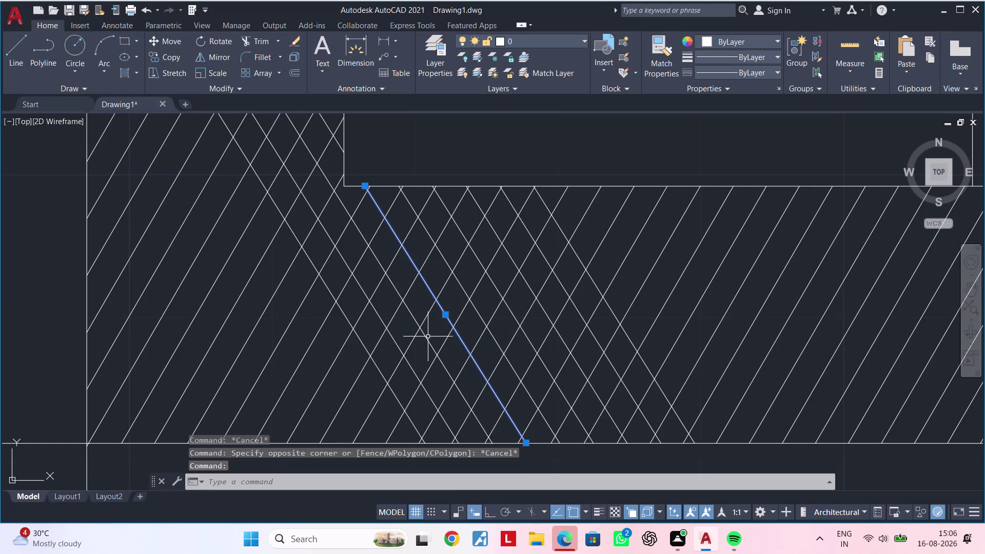
click(430, 340)
click(428, 342)
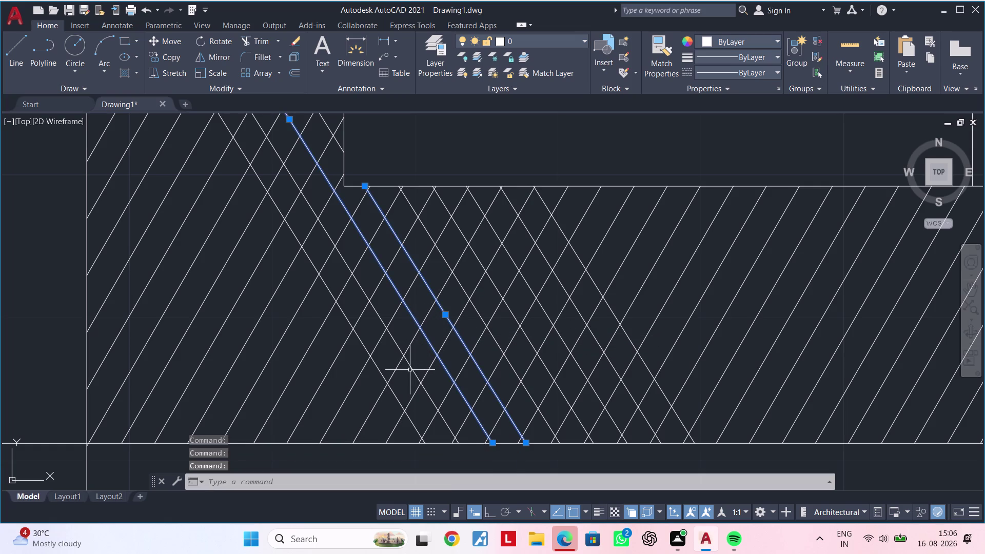
click(413, 370)
click(390, 392)
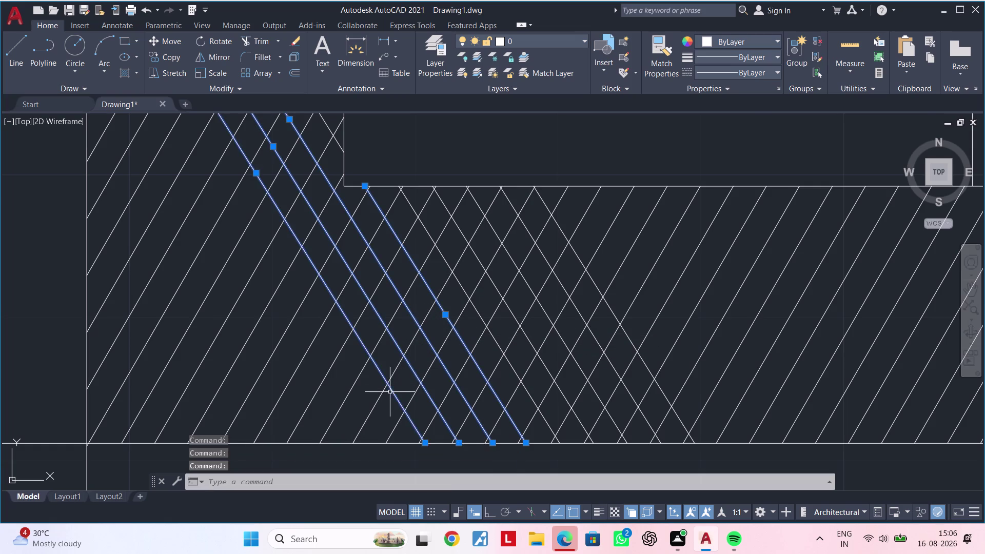
scroll(down, 3)
middle_drag(413, 388, 361, 320)
Copy the four diagonals from a line-intersection base point, placing the first copy.
key(c)
key(o)
key(space)
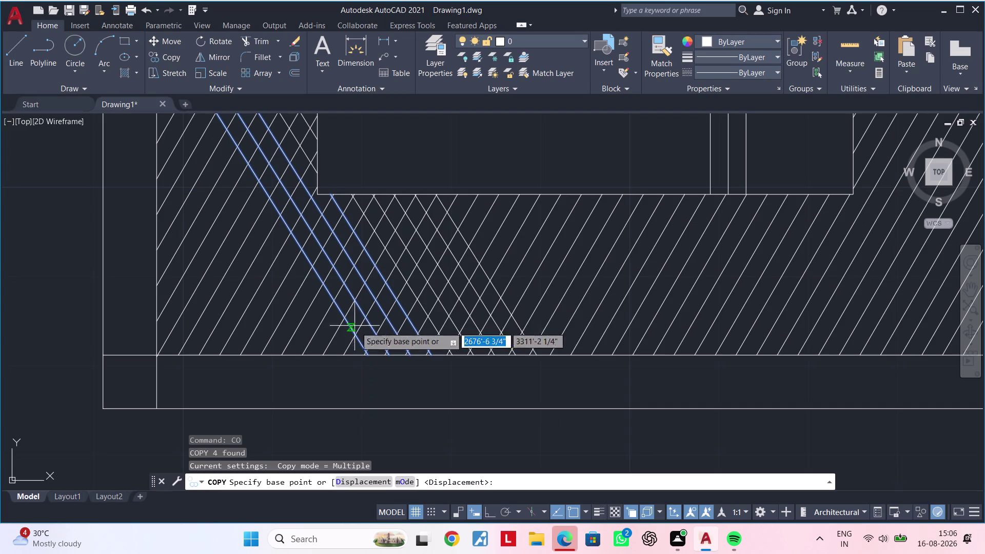
click(472, 317)
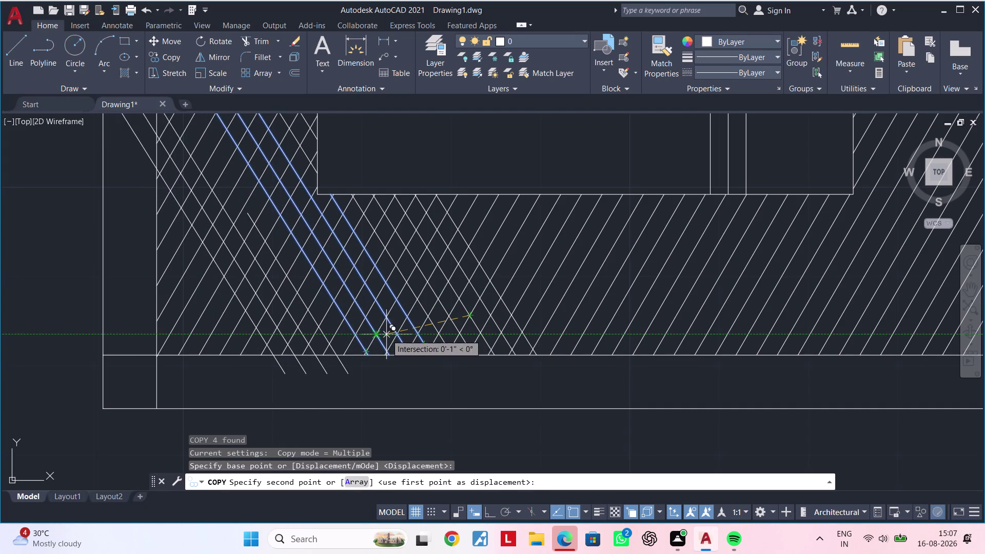
click(397, 335)
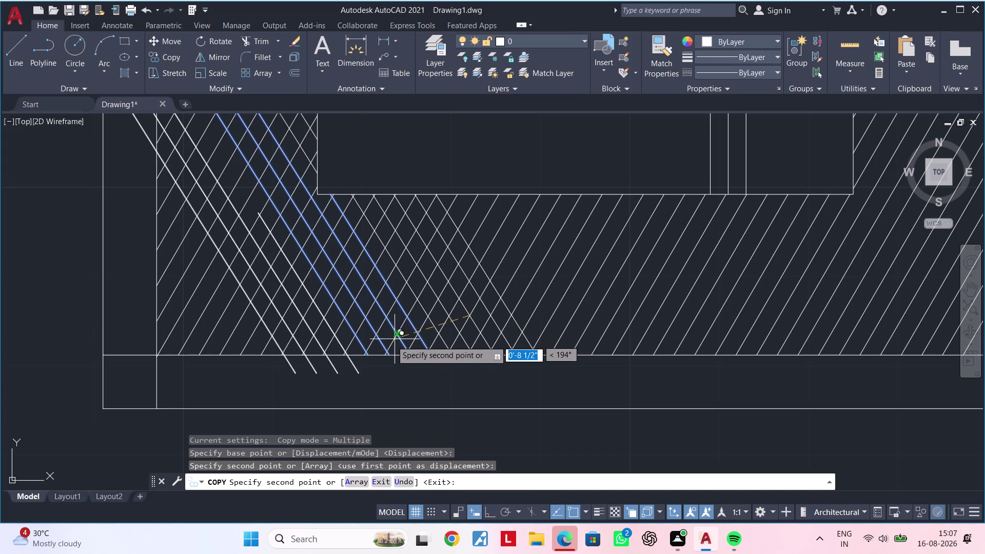
Place one more copy on the strip edge and end the copy command.
middle_drag(334, 346, 426, 343)
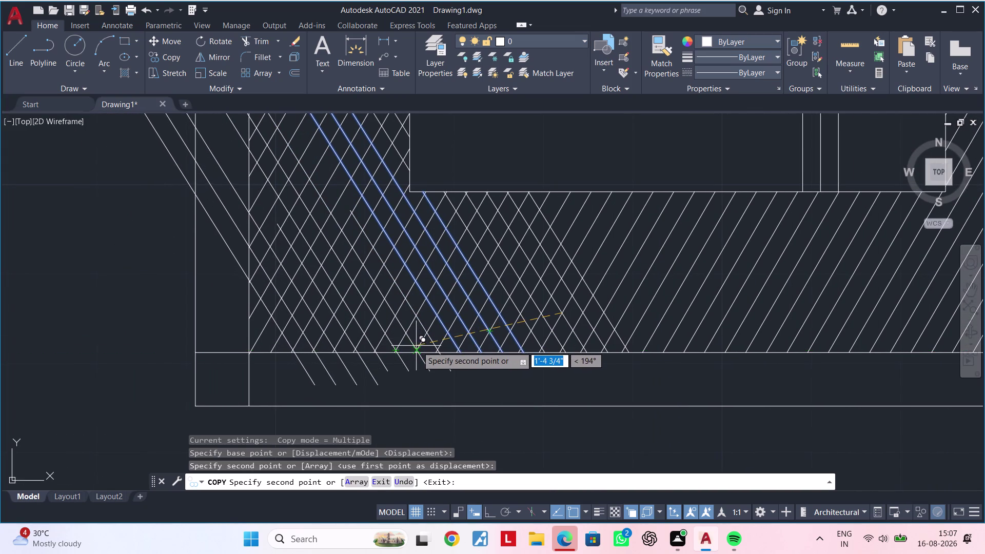
click(417, 347)
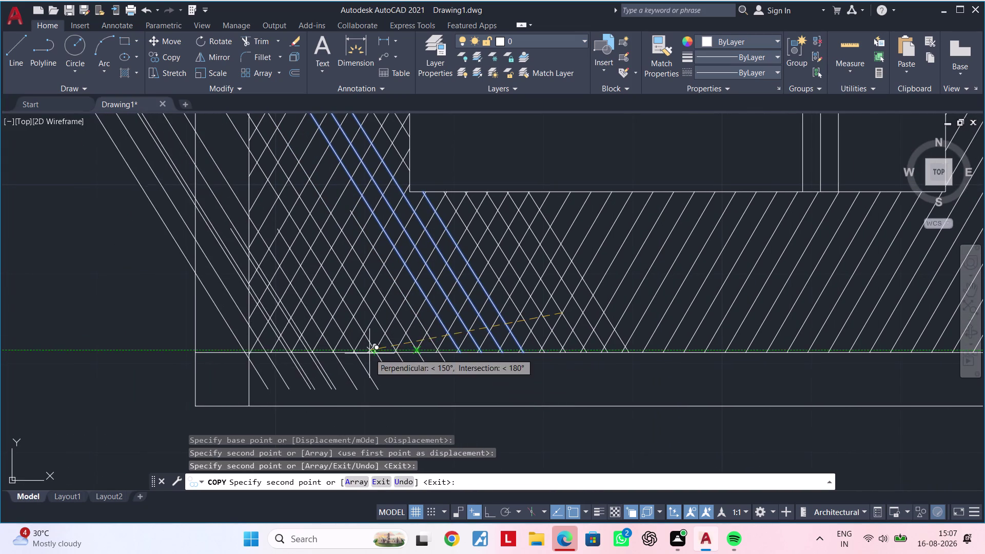
key(Escape)
key(Escape)
key(Escape)
key(Escape)
middle_drag(424, 328, 429, 360)
key(Escape)
scroll(up, 3)
key(Escape)
Fence-trim the diagonal ends sticking past the bed's left edge.
key(t)
key(r)
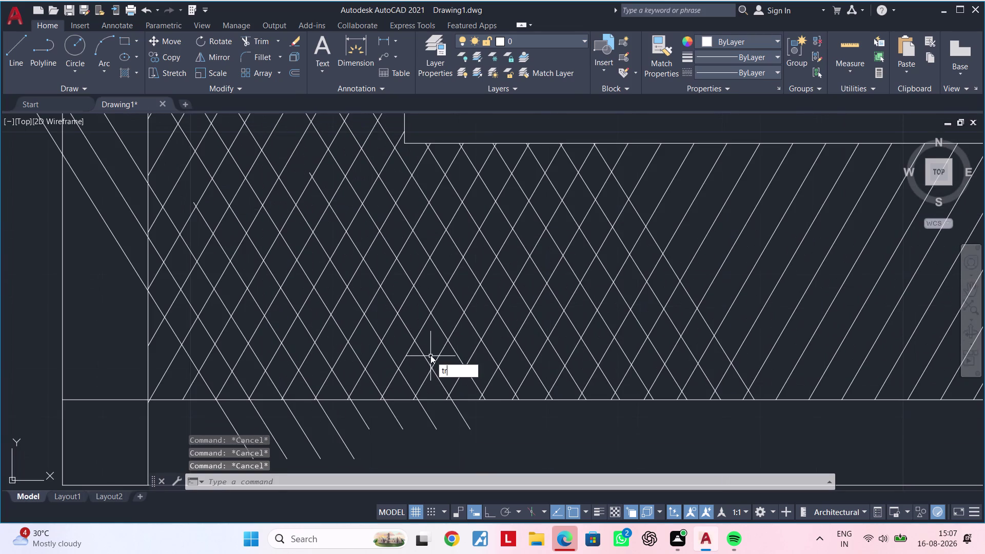
key(space)
scroll(down, 3)
middle_drag(334, 335, 339, 414)
scroll(up, 3)
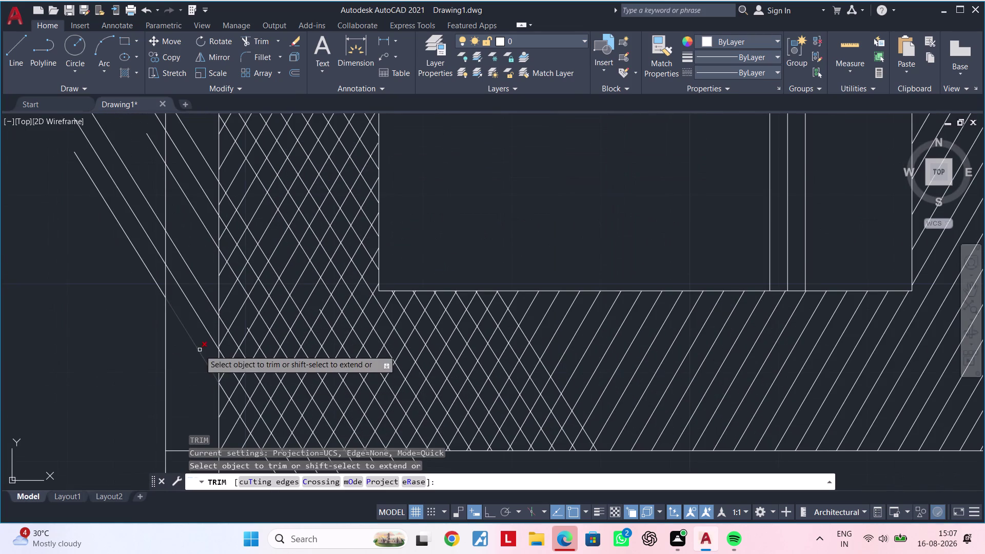
drag(188, 351, 202, 289)
drag(194, 222, 213, 176)
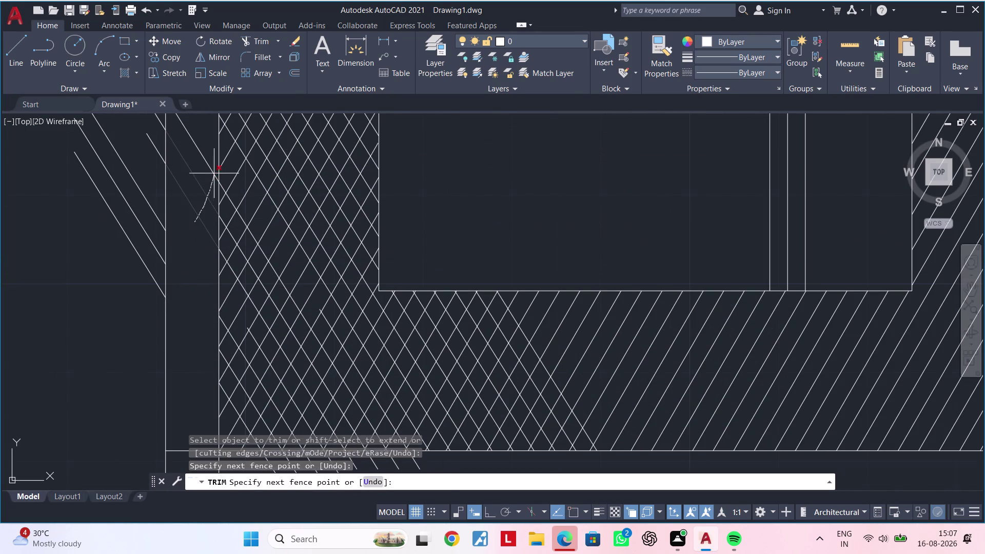
drag(213, 176, 215, 171)
drag(108, 269, 146, 181)
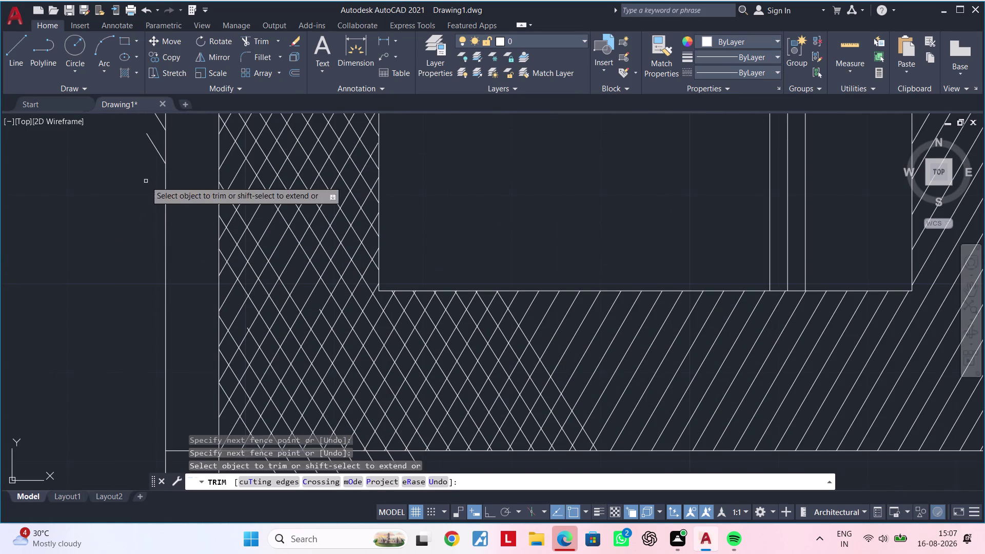
middle_drag(146, 191, 126, 300)
drag(123, 287, 138, 183)
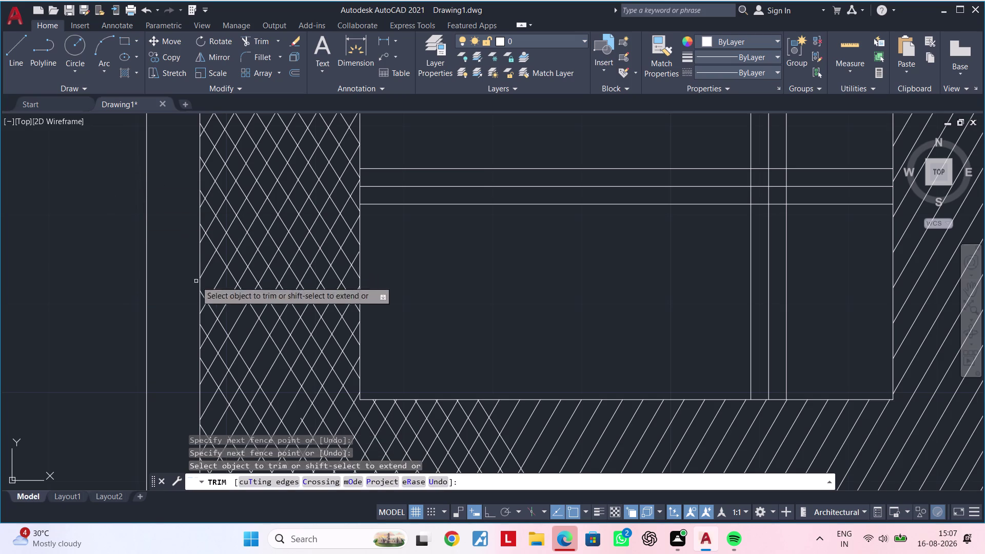
key(Escape)
Select the bed's left boundary line after an abandoned extend attempt.
middle_drag(196, 232, 192, 193)
key(Escape)
key(Escape)
middle_drag(200, 234, 202, 205)
key(Escape)
text(ex)
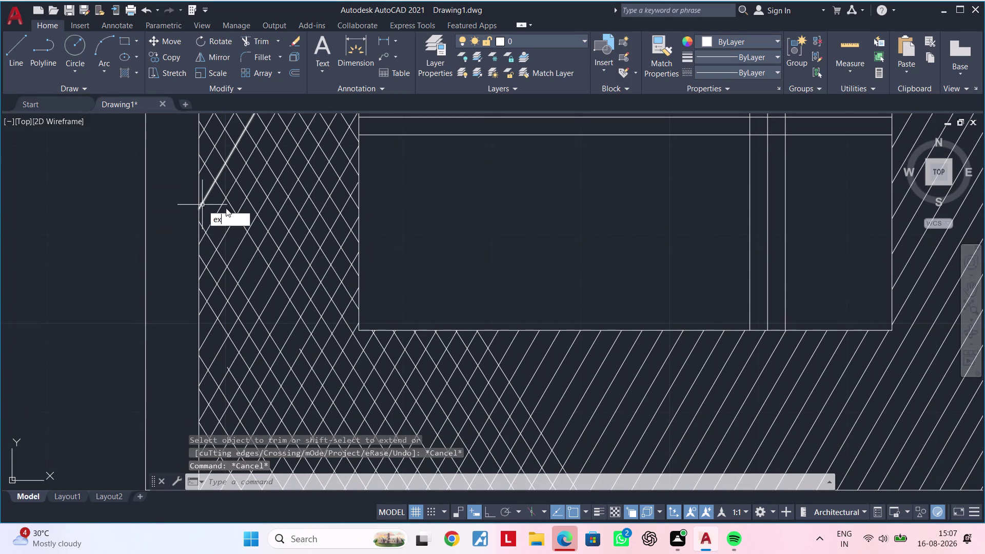
key(space)
click(234, 379)
key(Escape)
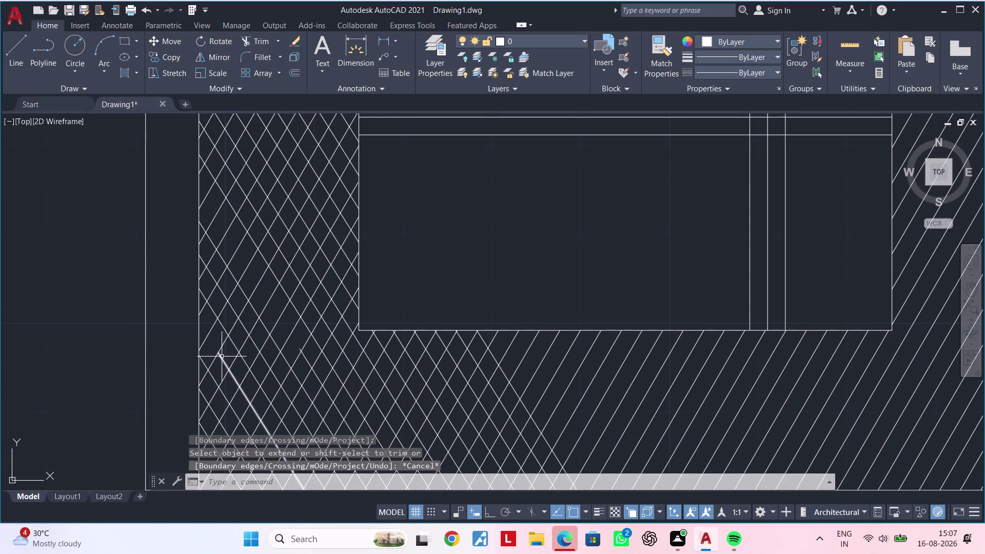
key(Escape)
click(200, 325)
Extend two short diagonals to the bed's left boundary with EXTEND.
text(e)
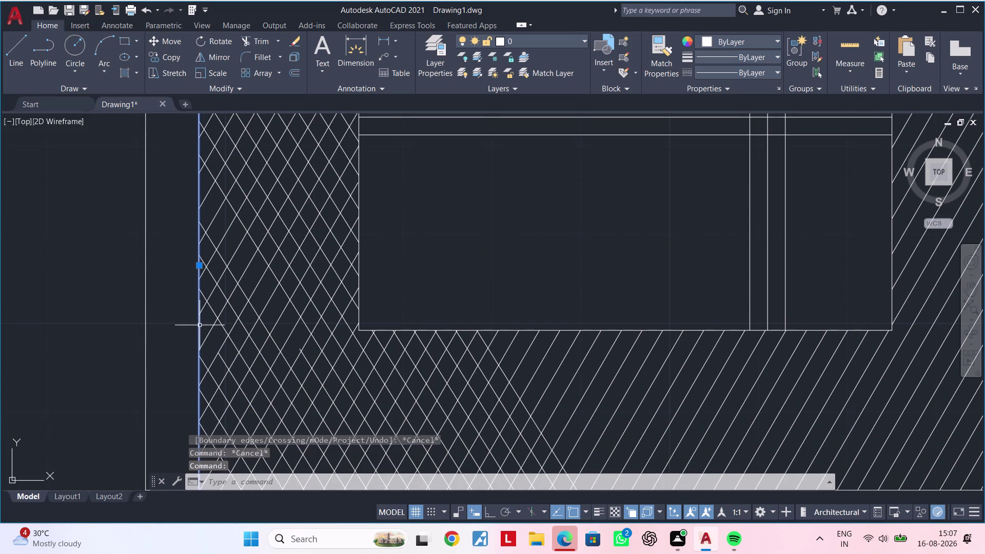
text(x)
key(space)
click(221, 356)
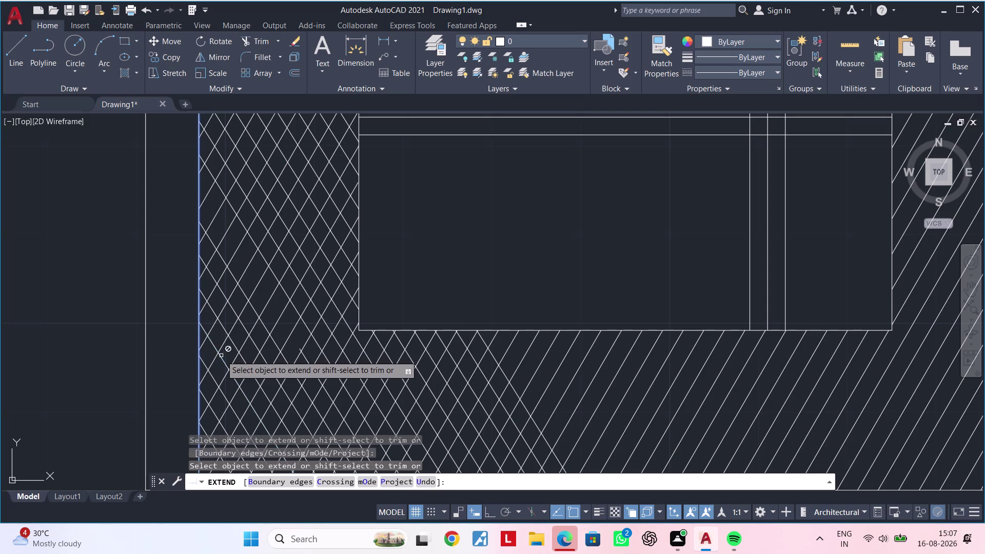
click(308, 359)
scroll(down, 3)
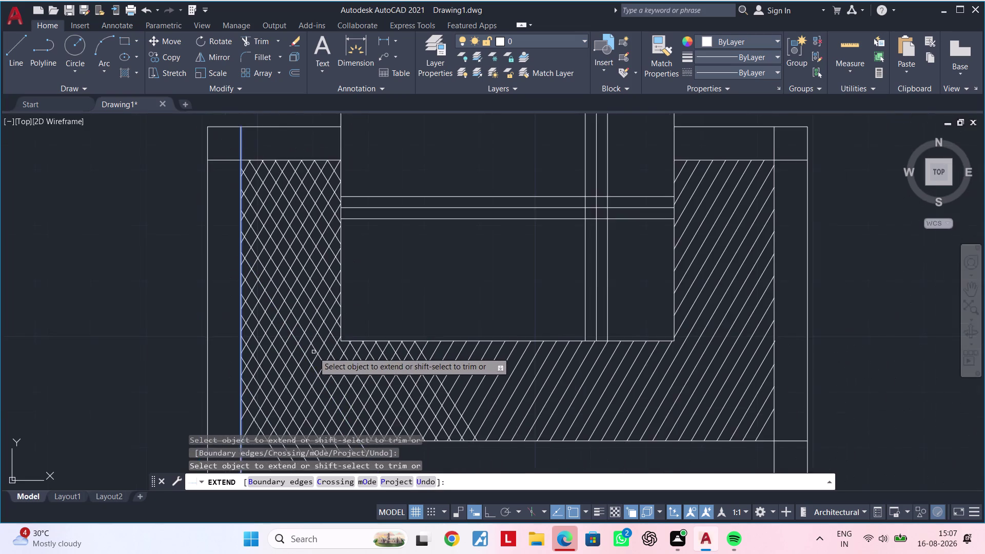
middle_drag(317, 345, 312, 202)
key(Escape)
key(Escape)
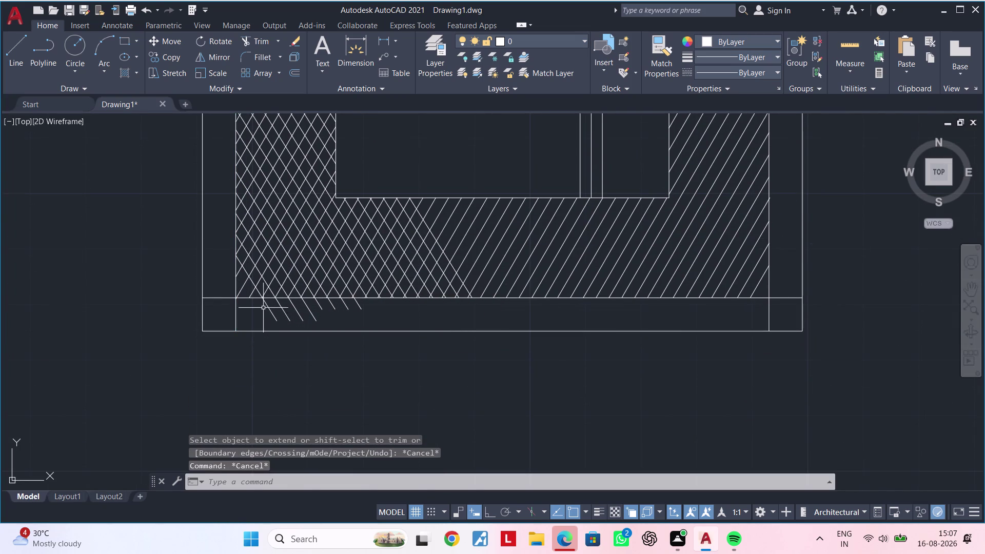
Trim the diagonal ends that cross into the bottom strip.
key(t)
key(r)
key(space)
drag(257, 321, 356, 305)
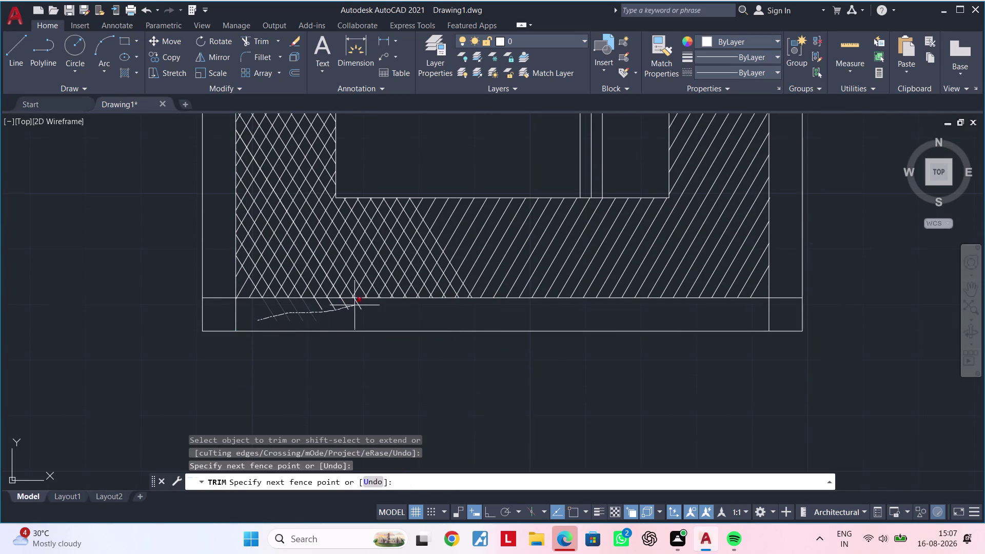
drag(356, 305, 362, 305)
Trim the remaining leftover line ends inside the bottom strip.
middle_drag(371, 318, 320, 344)
drag(258, 330, 281, 330)
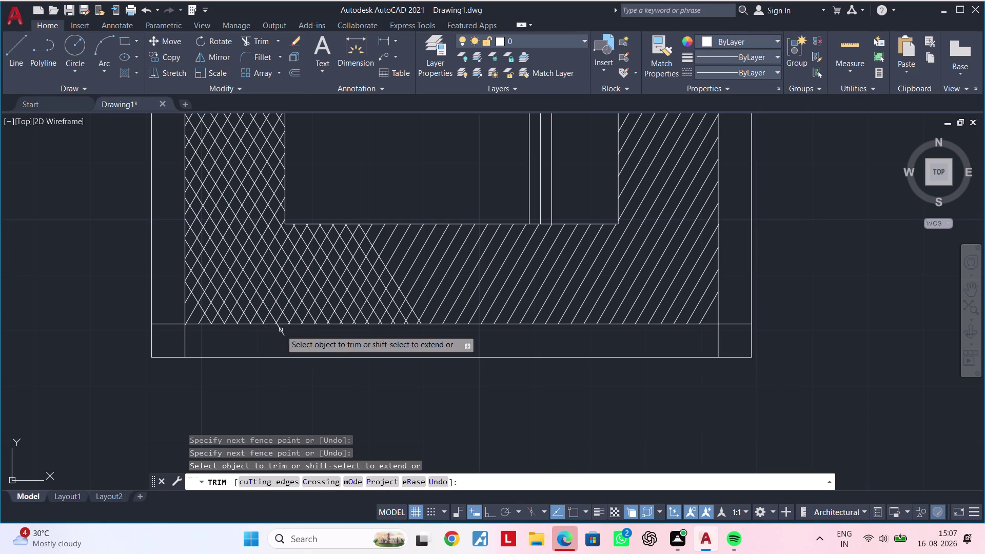
click(280, 331)
middle_drag(315, 347, 288, 357)
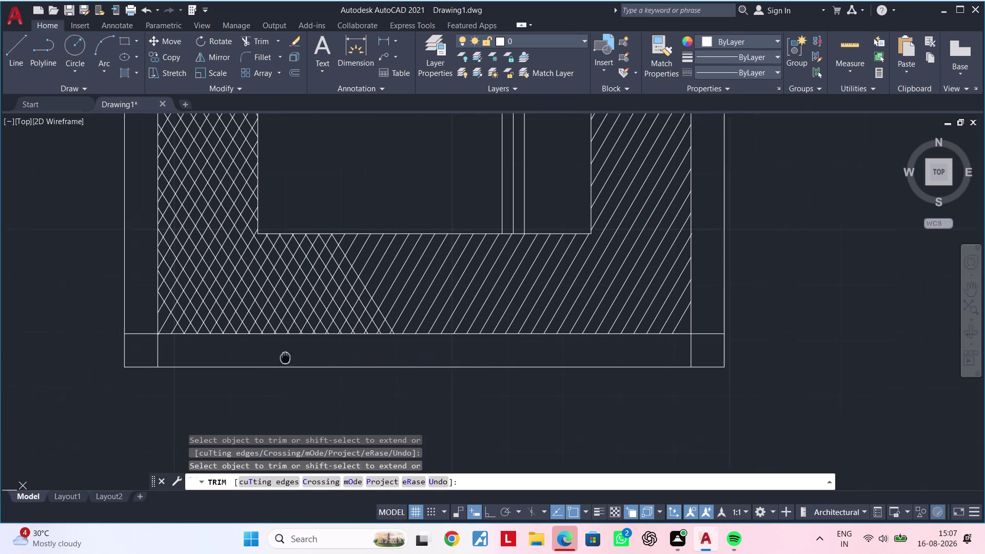
middle_drag(288, 357, 223, 374)
middle_drag(348, 324, 281, 337)
key(Escape)
key(Escape)
key(Escape)
key(Escape)
middle_drag(287, 322, 270, 335)
key(Escape)
key(Escape)
key(Escape)
key(Escape)
key(Escape)
key(Escape)
key(Escape)
key(Escape)
key(Escape)
middle_drag(263, 334, 339, 326)
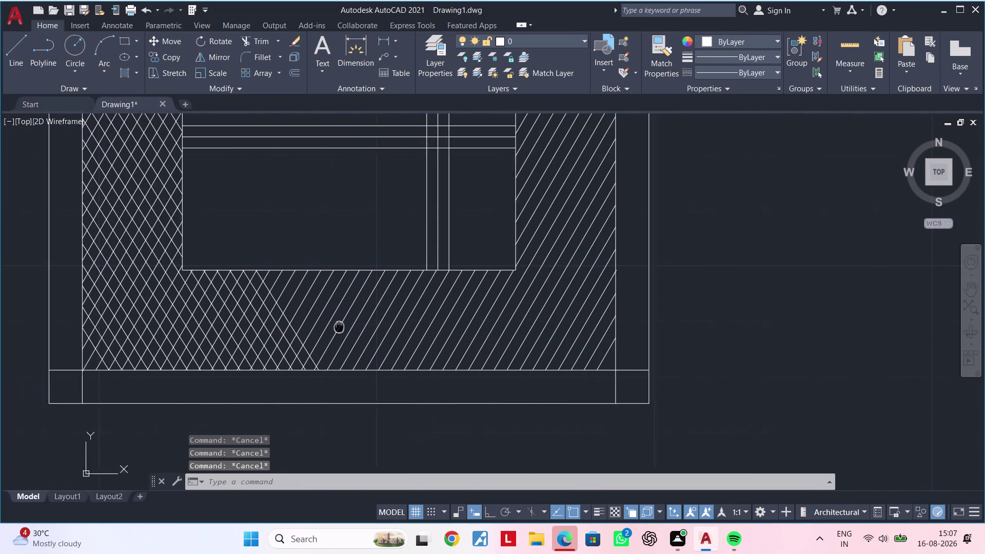
Zoom in on the crisscross pattern and cancel a stray selection and move.
middle_drag(339, 327, 368, 322)
key(Escape)
key(Escape)
scroll(up, 3)
click(319, 306)
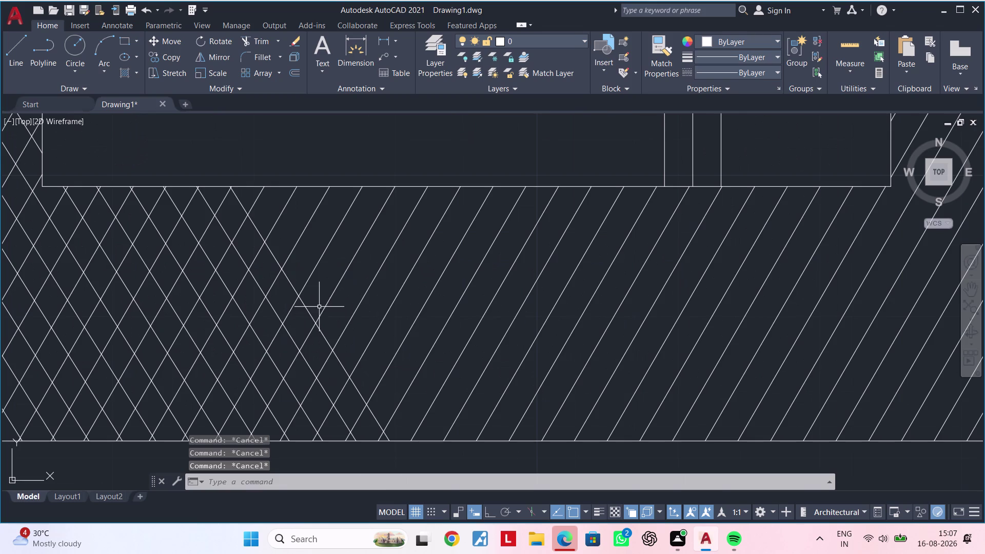
click(304, 311)
key(Escape)
middle_drag(343, 299, 287, 314)
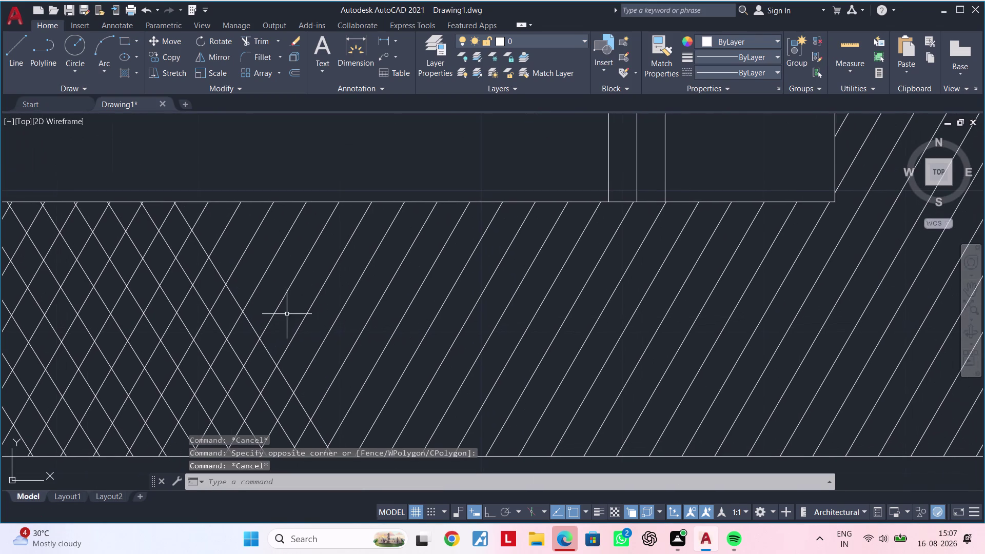
text(m)
key(space)
key(Escape)
key(Escape)
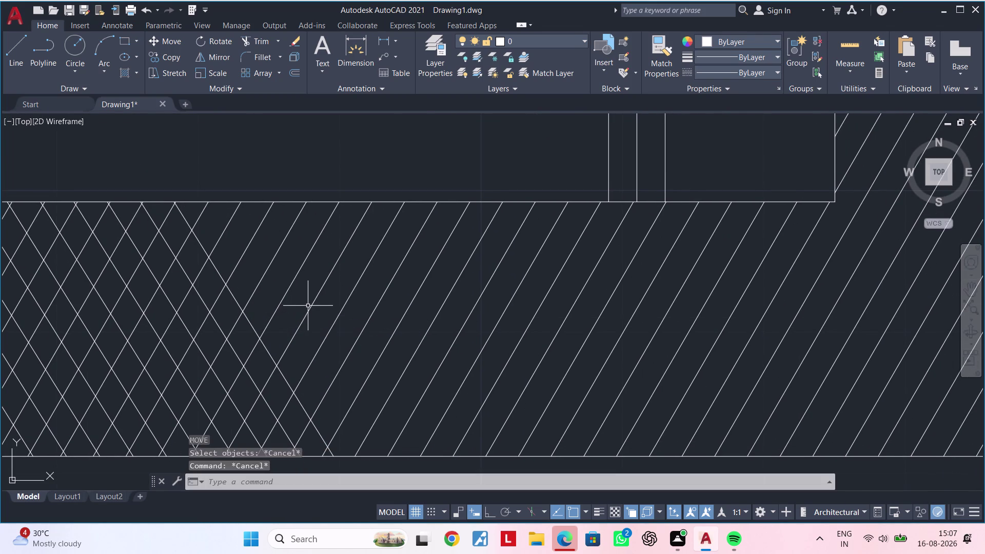
scroll(down, 3)
key(Escape)
middle_click(308, 305)
key(Escape)
scroll(down, 3)
middle_drag(309, 308, 300, 326)
key(Escape)
key(Escape)
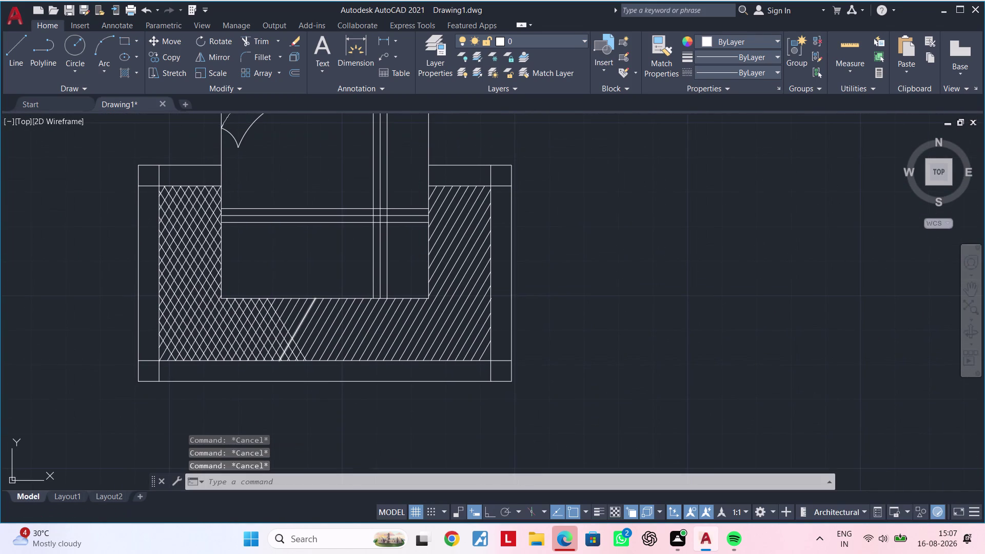
Start OFFSET with a 2-inch distance, framing the bottom diagonal lines.
text(ofg)
key(space)
key(Escape)
key(Escape)
text(o)
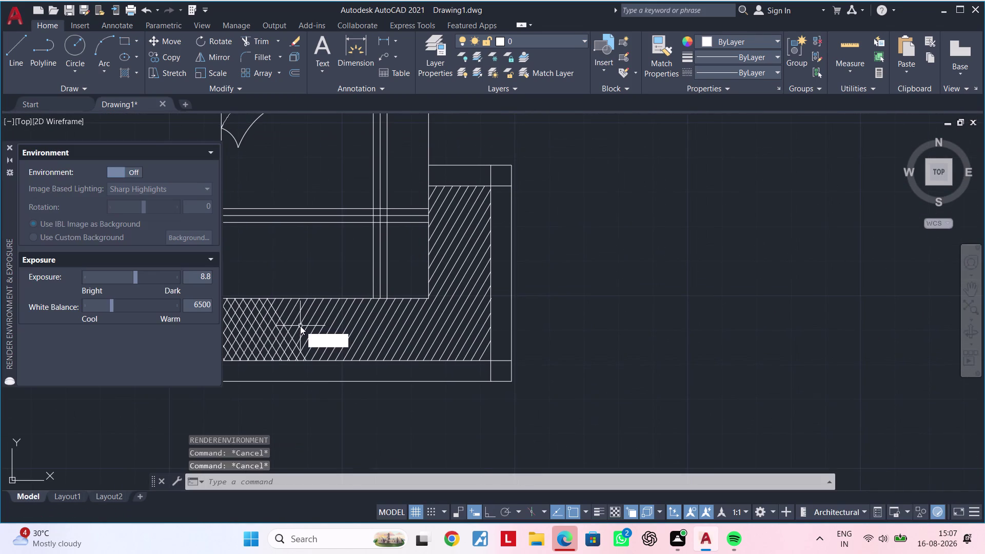
text(f 2")
key(Return)
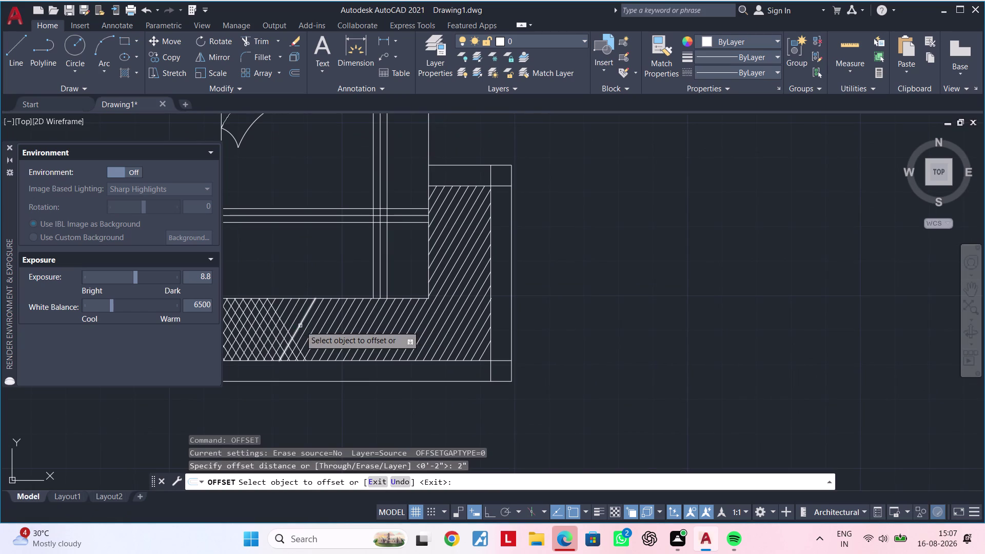
scroll(up, 3)
scroll(down, 3)
middle_drag(276, 346, 426, 258)
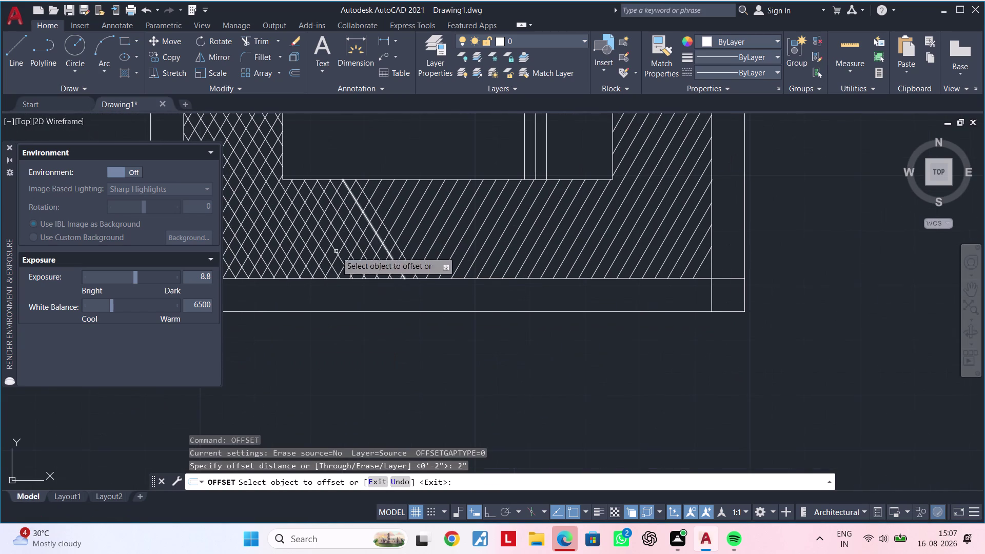
click(8, 148)
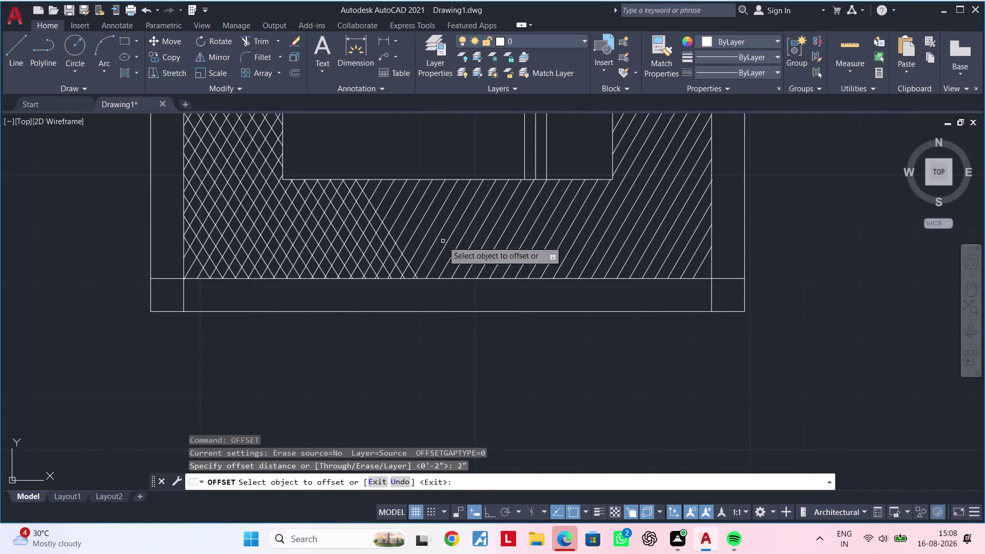
middle_drag(486, 264, 356, 270)
scroll(up, 3)
Offset the first bottom diagonal lines 2 inches toward the single-hatched area.
click(187, 286)
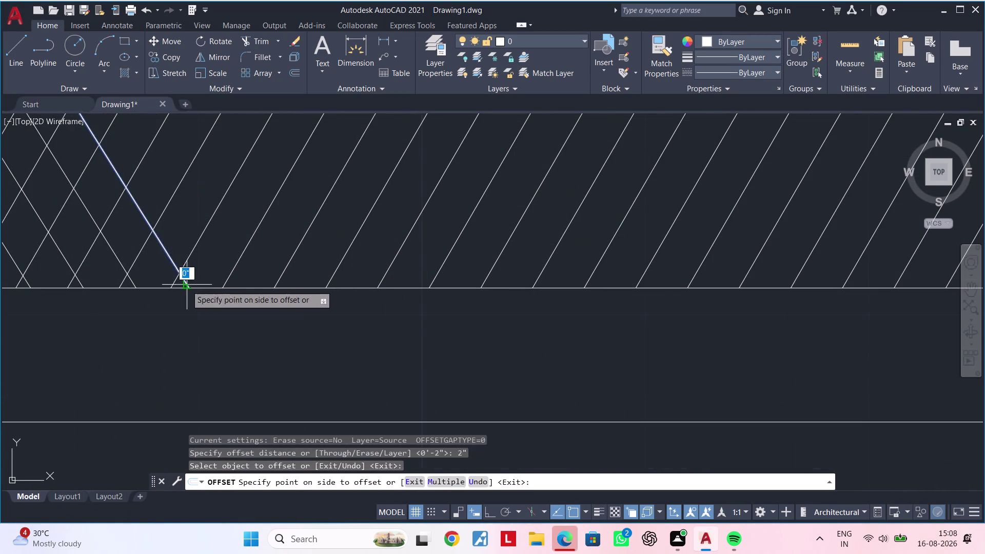
click(248, 267)
click(222, 258)
double_click(280, 249)
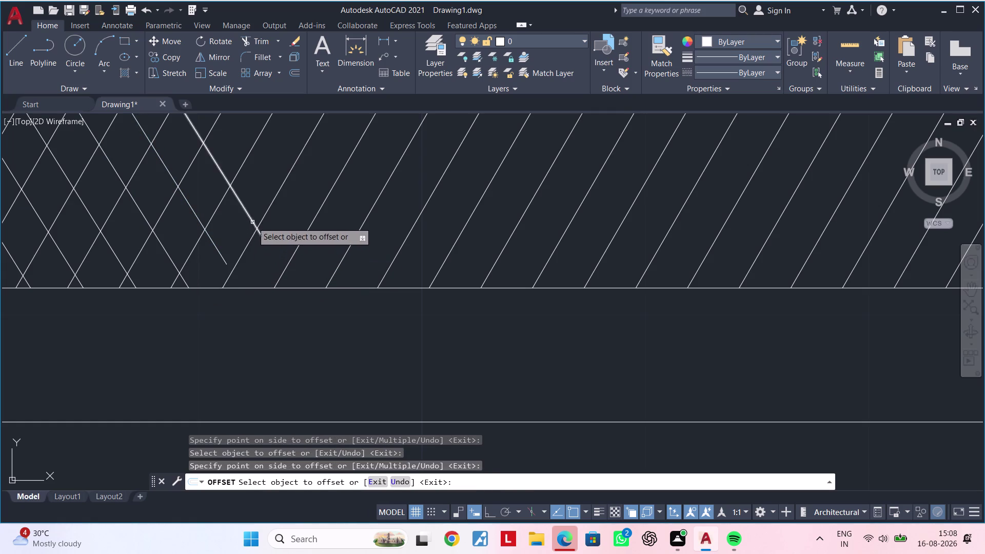
click(253, 222)
scroll(down, 3)
middle_drag(347, 180, 314, 260)
click(329, 248)
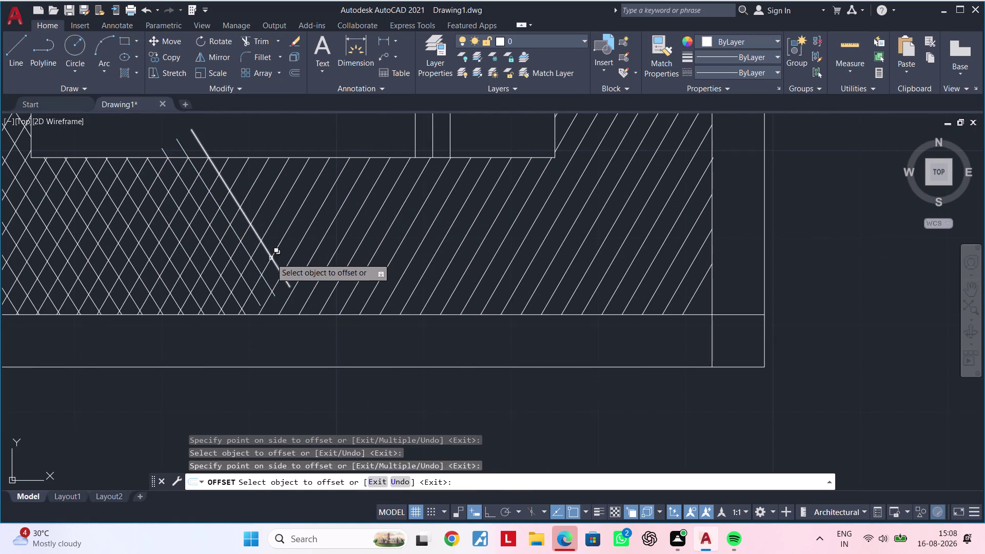
drag(276, 264, 280, 263)
Offset further reverse-slanting diagonals 2 inches to the right, widening the crosshatch.
click(358, 240)
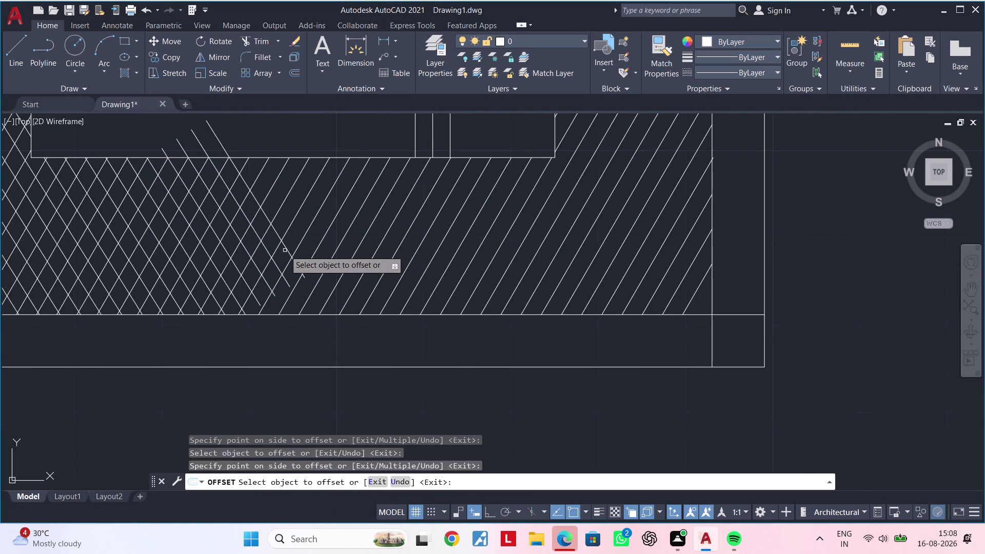
drag(286, 249, 291, 247)
click(385, 207)
click(303, 242)
click(387, 214)
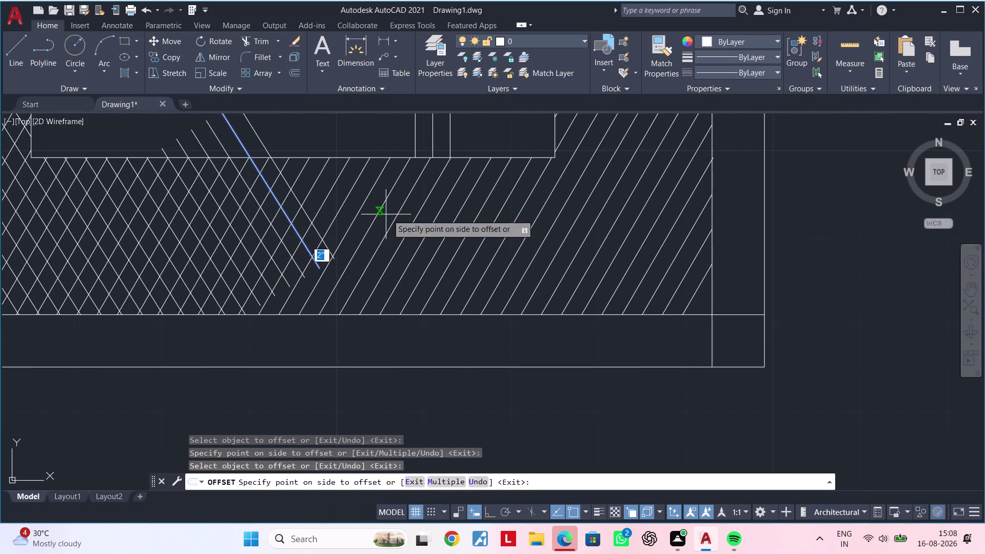
drag(319, 231, 338, 223)
click(425, 192)
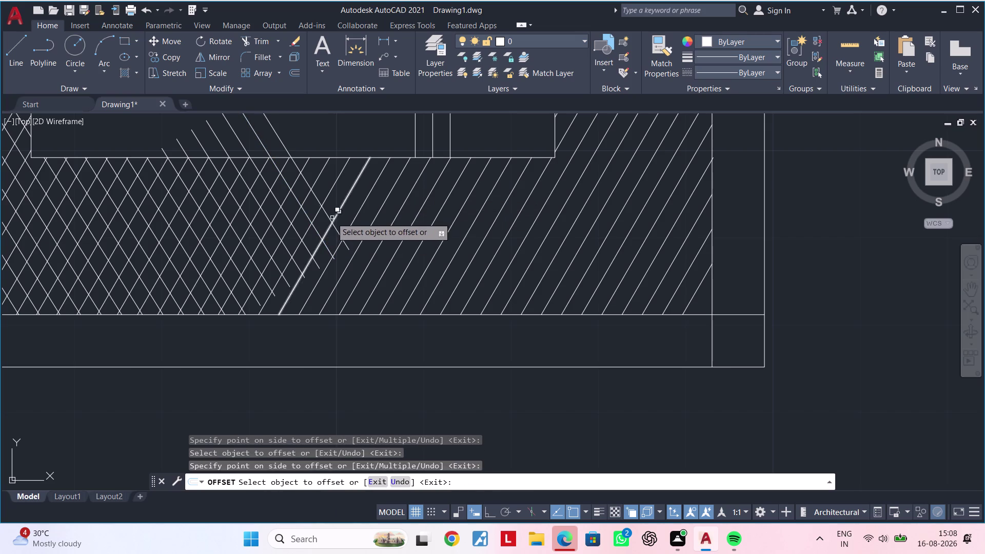
click(329, 217)
double_click(348, 209)
click(338, 203)
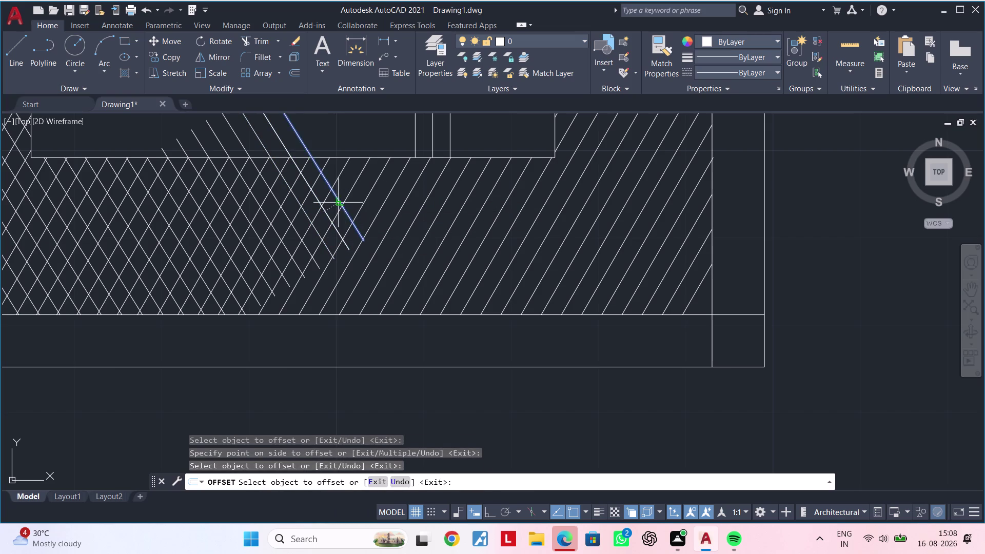
click(427, 165)
middle_drag(402, 185, 378, 245)
Place one last 2-inch diagonal copy and end the offset command.
click(326, 246)
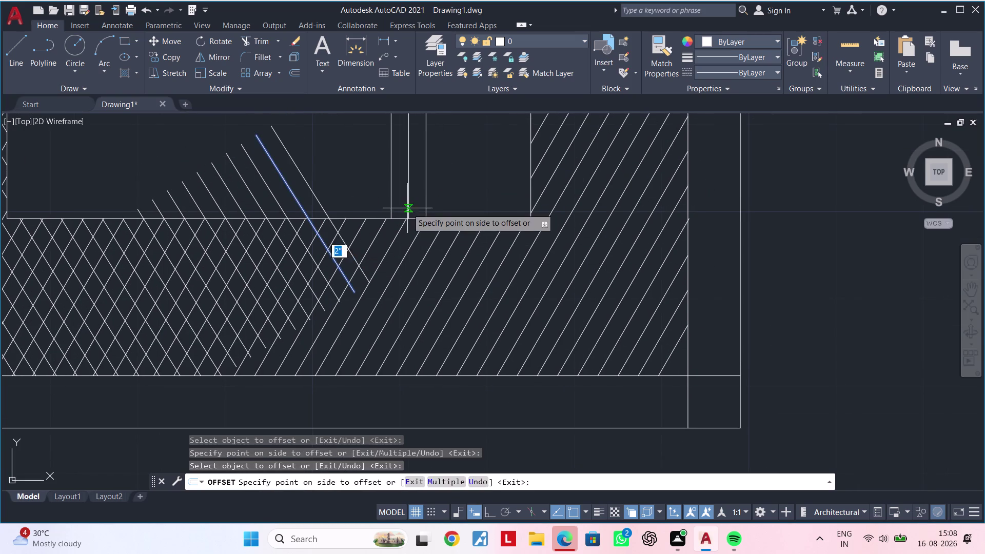
click(407, 208)
key(Escape)
key(Escape)
key(Escape)
Trim the diagonals overshooting into the inner rectangle using a fence.
text(tr)
key(space)
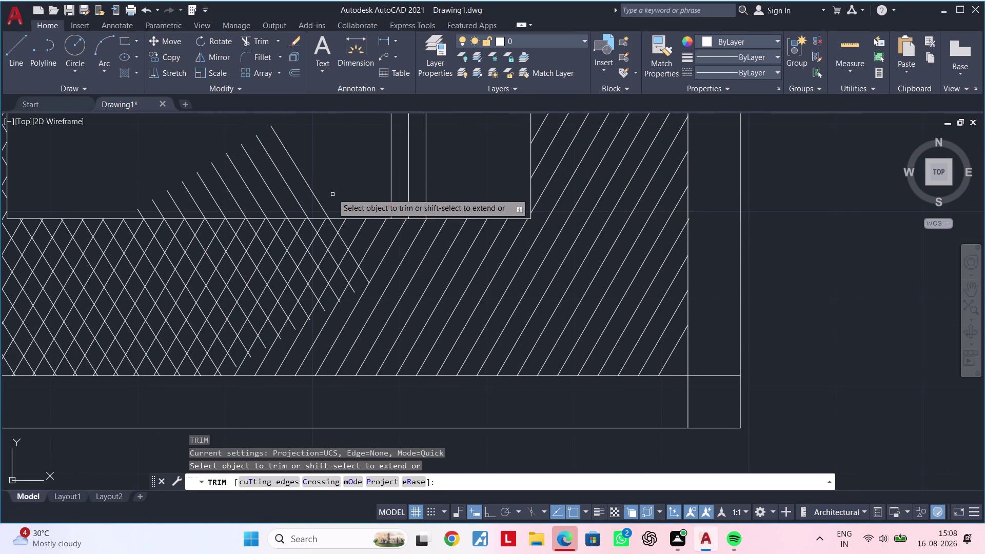
drag(330, 173, 133, 212)
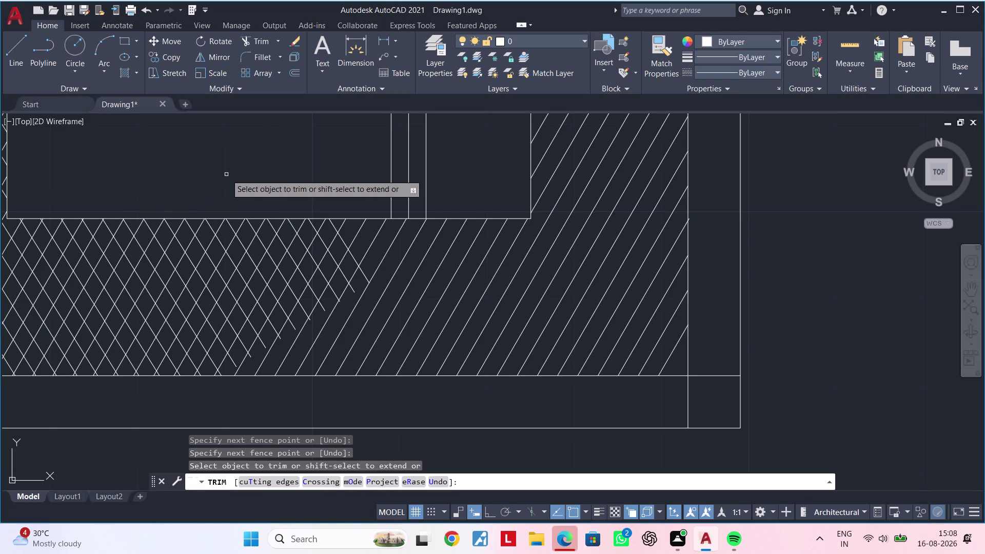
middle_drag(240, 168, 279, 143)
key(Escape)
key(Escape)
key(Escape)
key(Escape)
key(Escape)
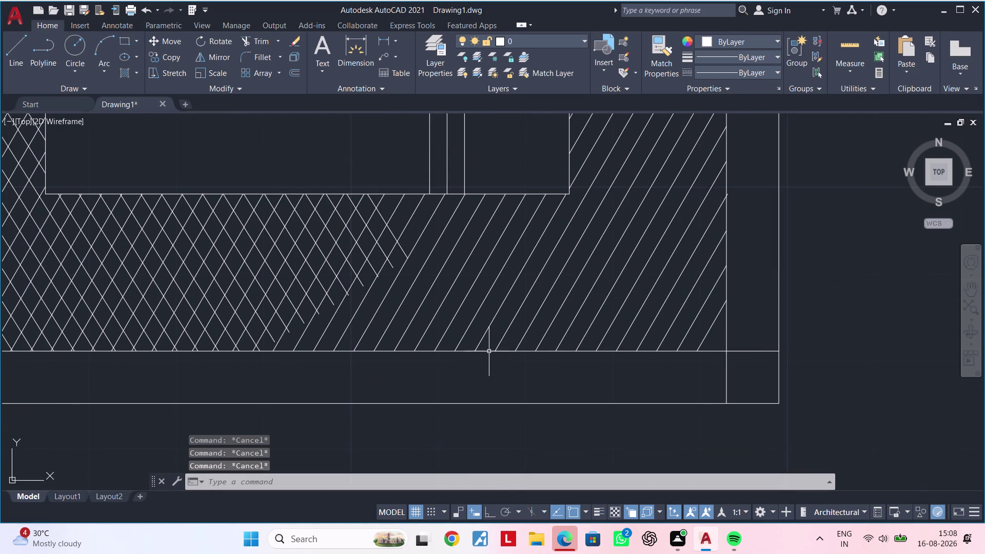
Try extending short diagonals to the band's bottom edge, then cancel the extension.
click(490, 350)
text(es)
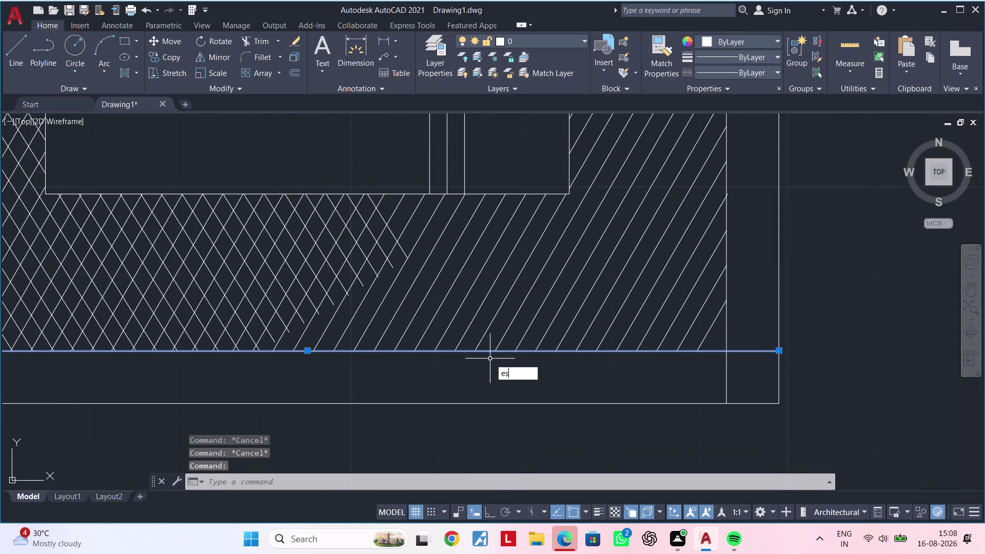
key(Escape)
key(Escape)
click(482, 351)
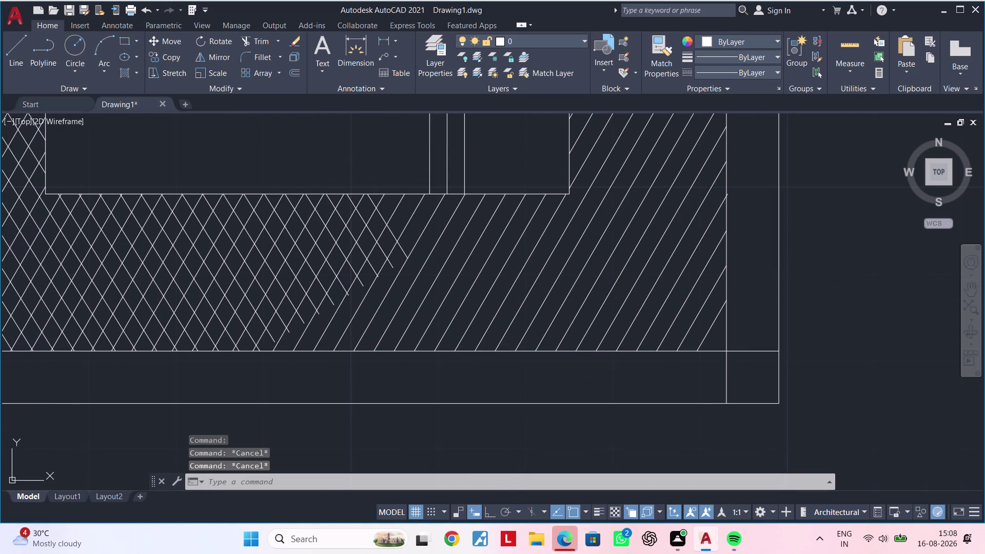
key(e)
text(x)
key(space)
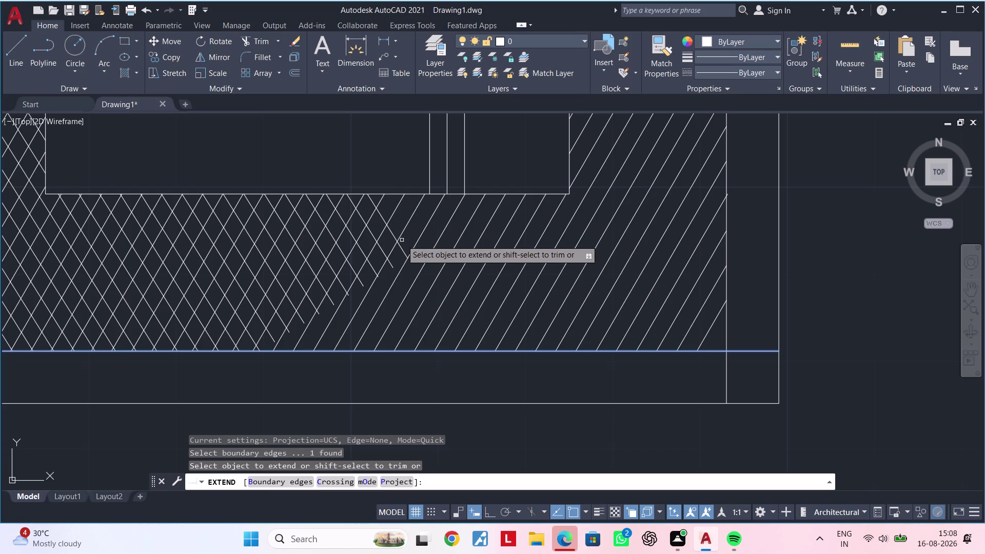
drag(399, 230, 250, 314)
click(250, 314)
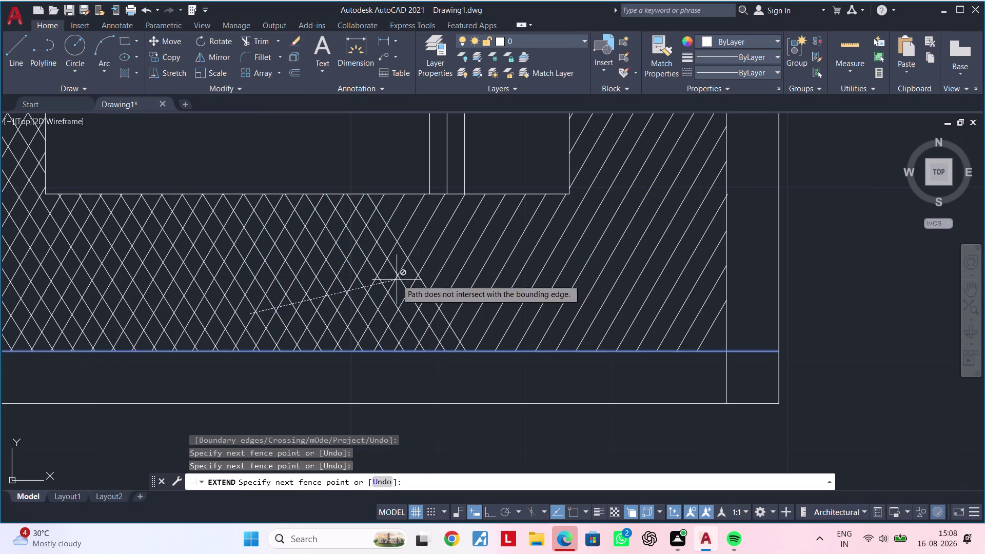
middle_drag(498, 262, 398, 291)
scroll(up, 3)
key(Escape)
View the whole bed plan, then return to the crisscross corner.
scroll(down, 3)
key(Escape)
middle_drag(402, 285, 420, 286)
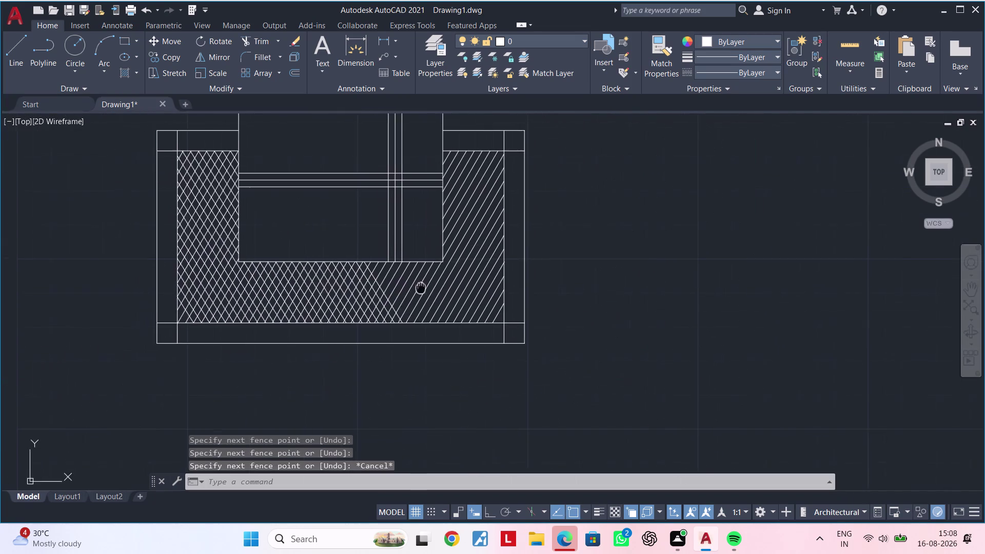
middle_drag(421, 287, 416, 302)
scroll(up, 3)
middle_drag(432, 295, 363, 299)
key(Escape)
key(Escape)
key(Escape)
key(Escape)
key(Escape)
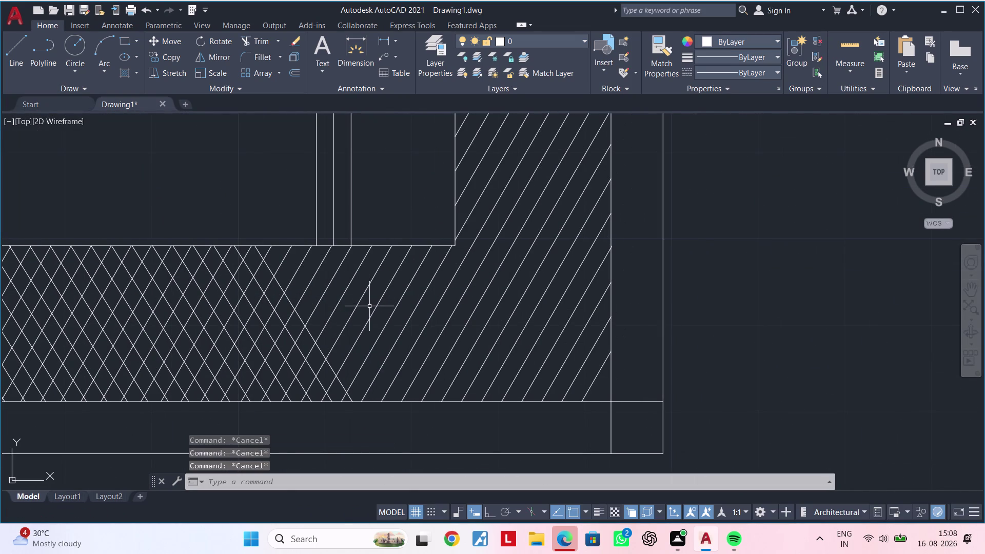
Offset a diagonal line 2" apart three times toward the upper right.
text(of 2")
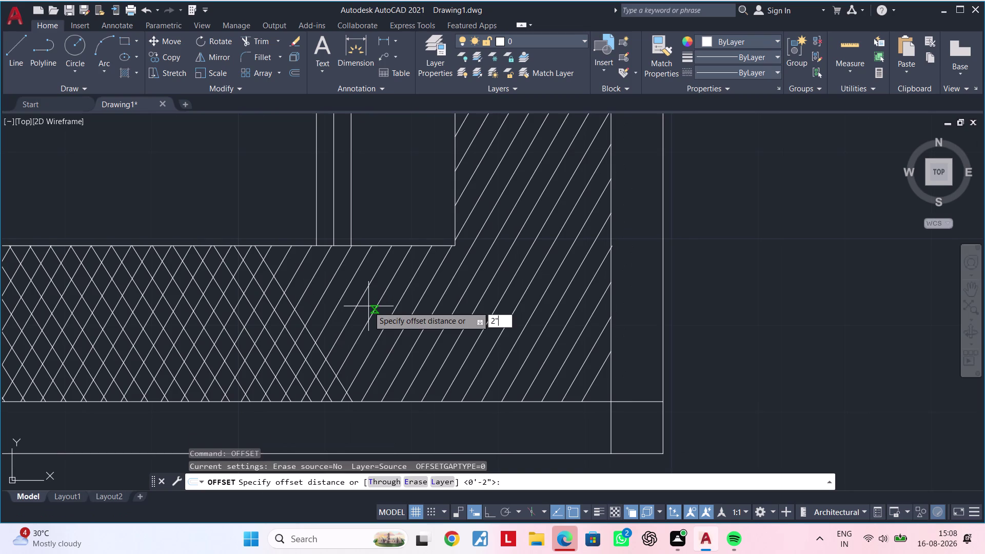
key(Return)
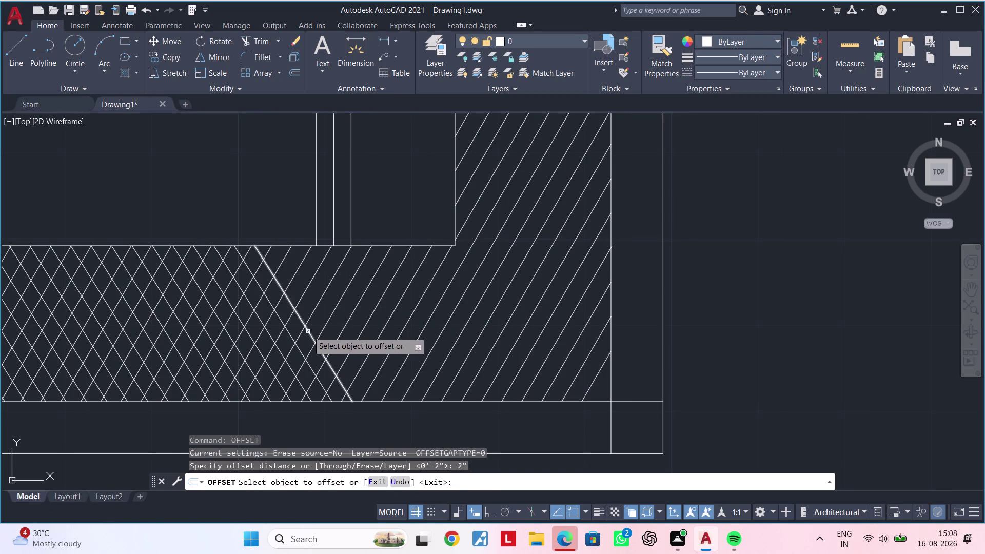
click(307, 331)
click(365, 321)
click(333, 335)
click(385, 320)
click(349, 331)
click(393, 320)
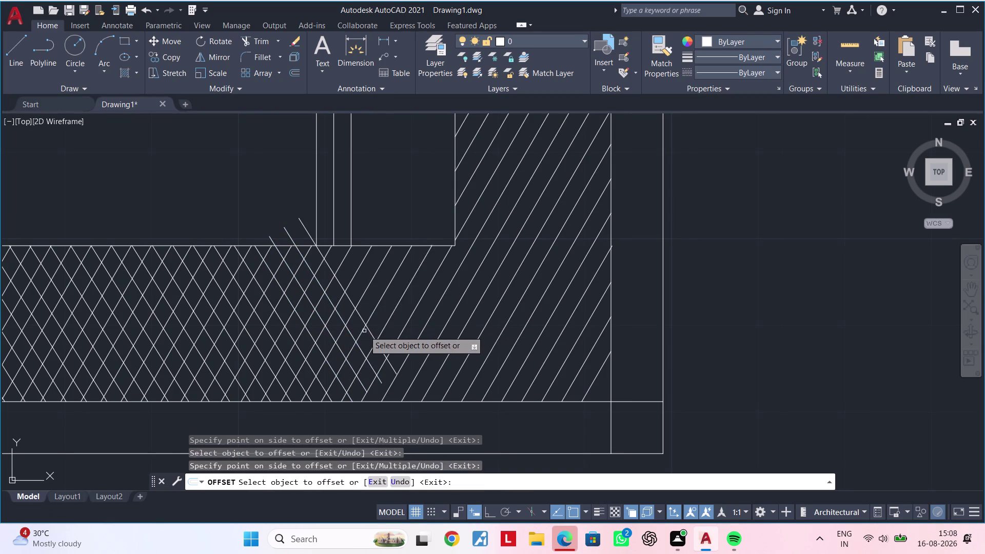
click(364, 330)
key(Escape)
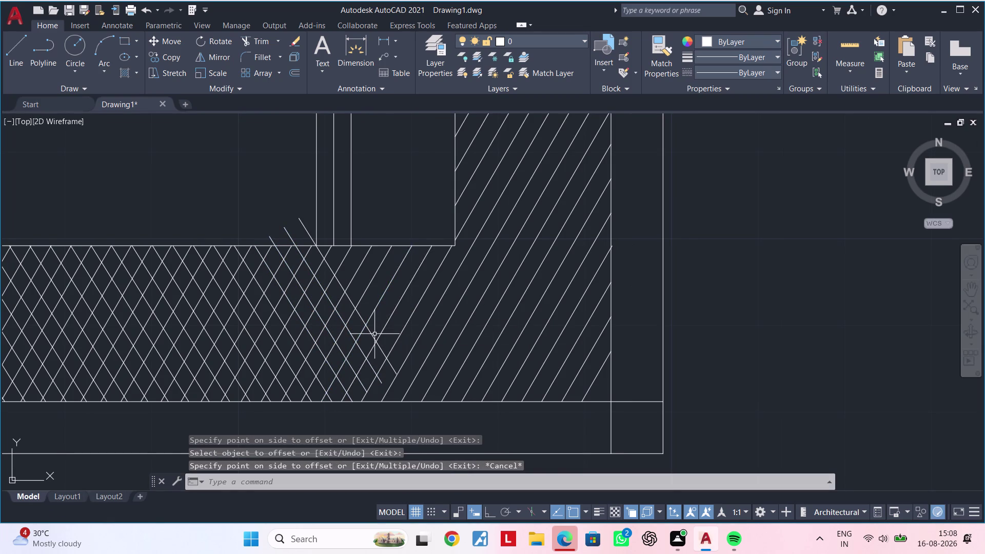
Cancel a mistaken repeated command entry.
key(space)
text(c)
key(space)
key(c)
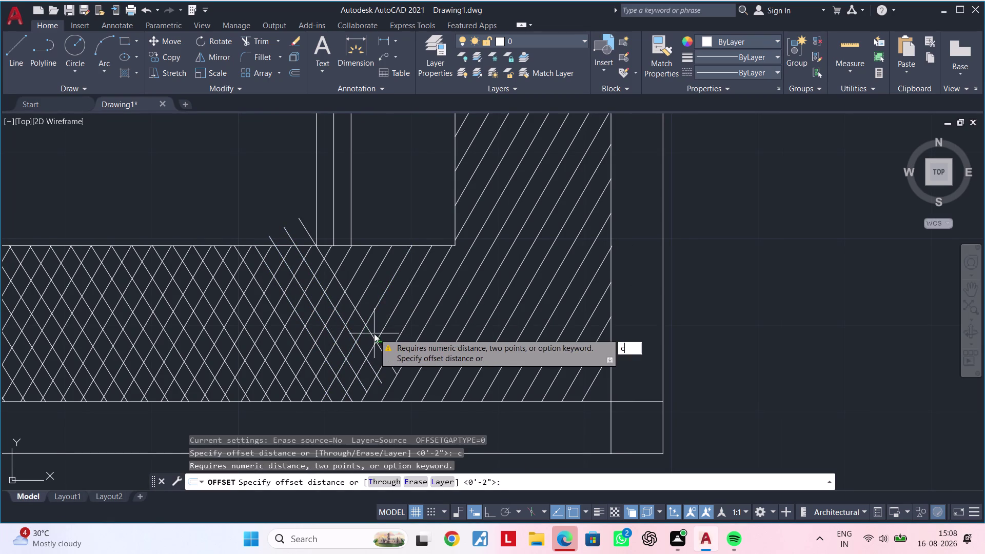
key(Escape)
key(Escape)
Restart the 2" offset and copy diagonals toward the right side strip.
text(of)
key(space)
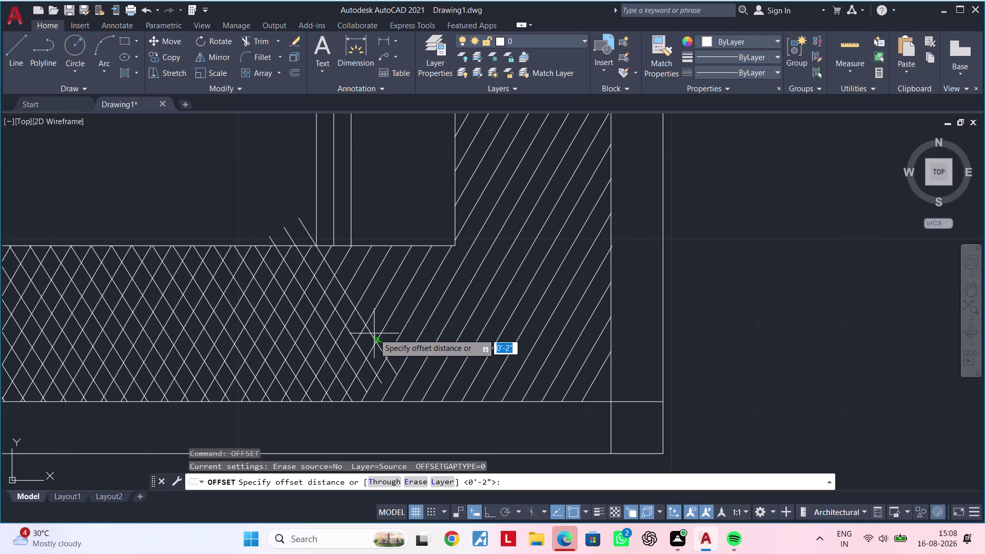
text(2")
key(Return)
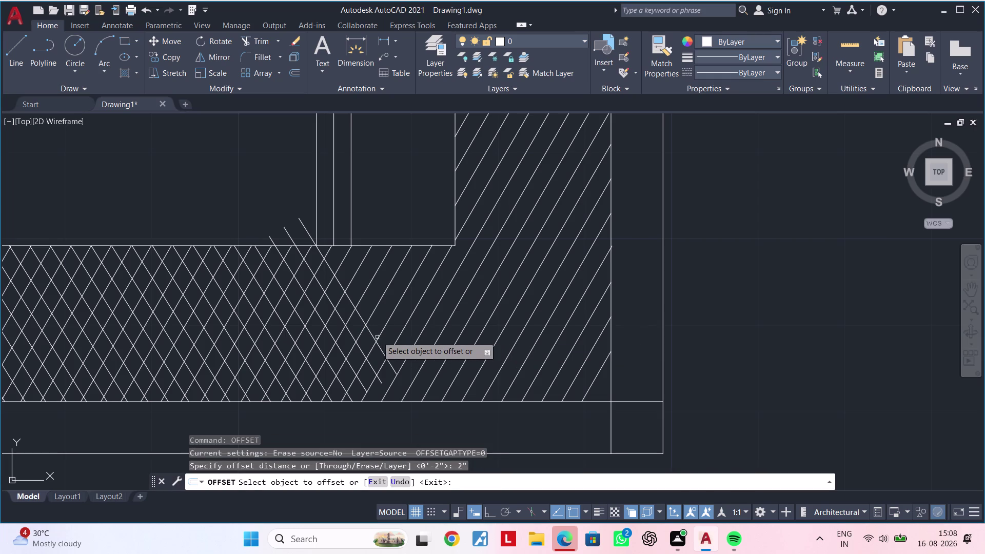
click(372, 334)
click(424, 316)
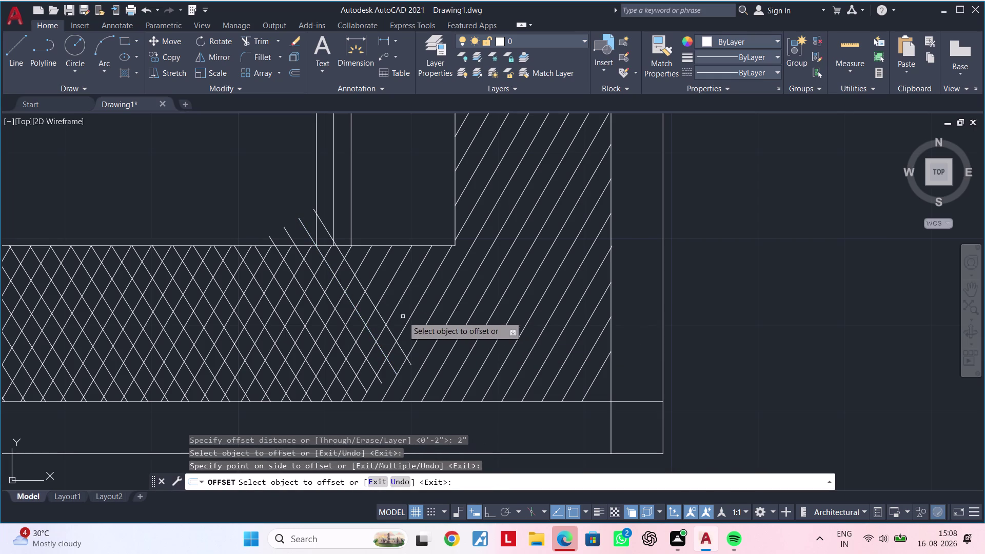
click(382, 319)
click(433, 303)
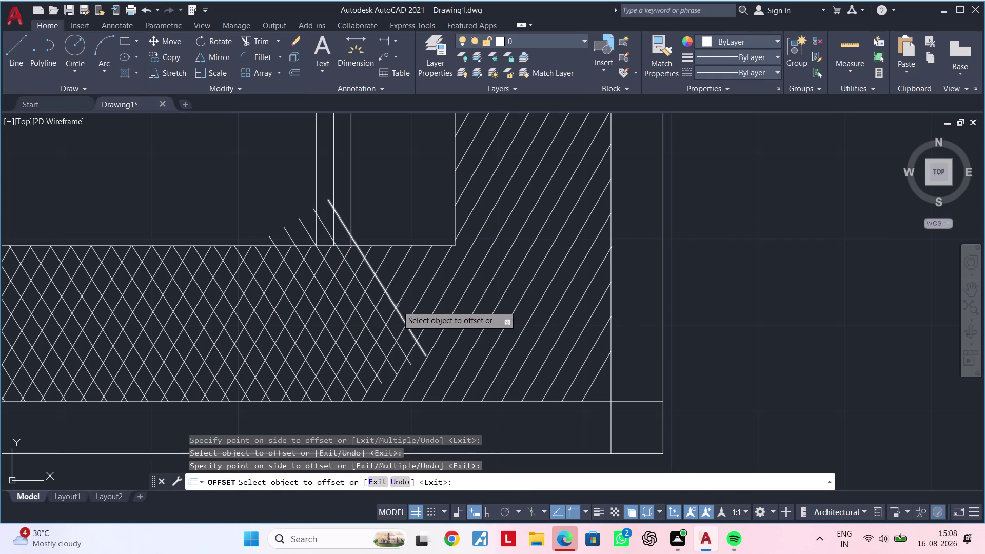
click(392, 304)
click(451, 269)
click(399, 283)
click(481, 249)
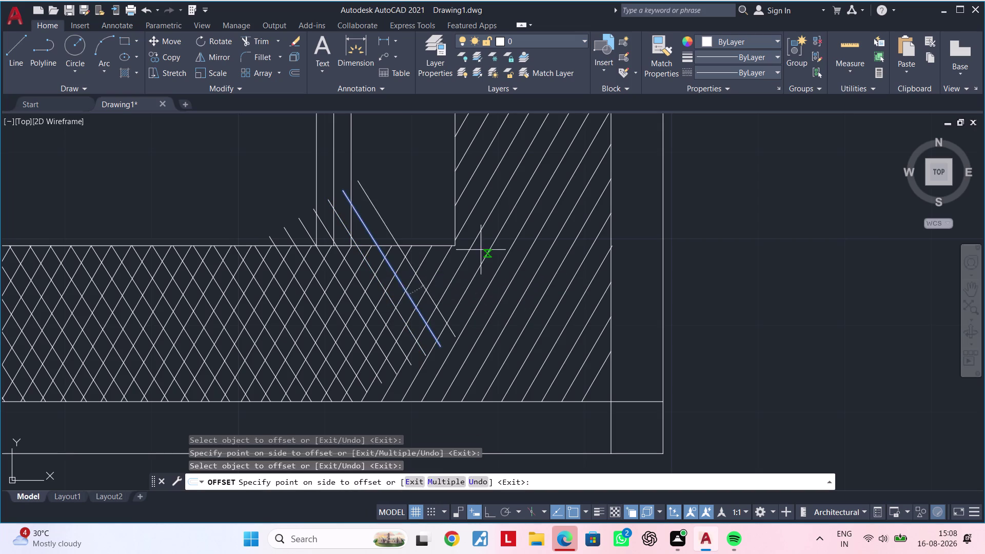
click(412, 268)
click(472, 251)
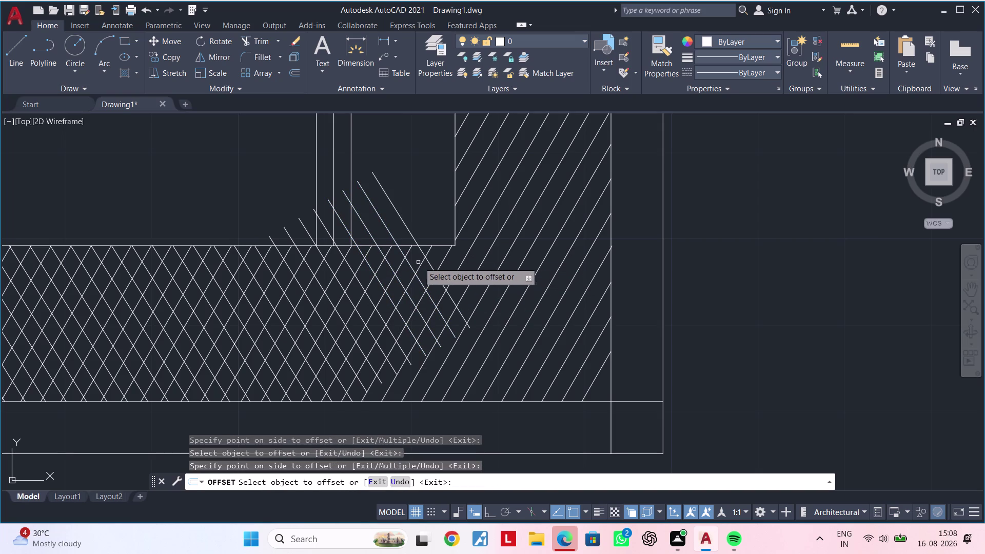
click(429, 262)
double_click(507, 236)
Carry more 2" diagonal copies further into the side strip.
click(448, 261)
click(586, 224)
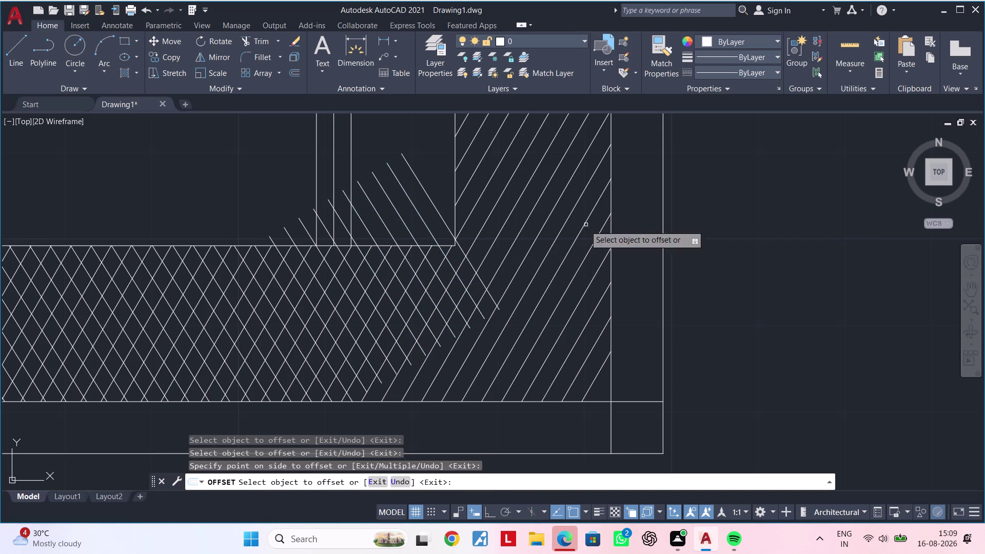
click(464, 255)
click(599, 219)
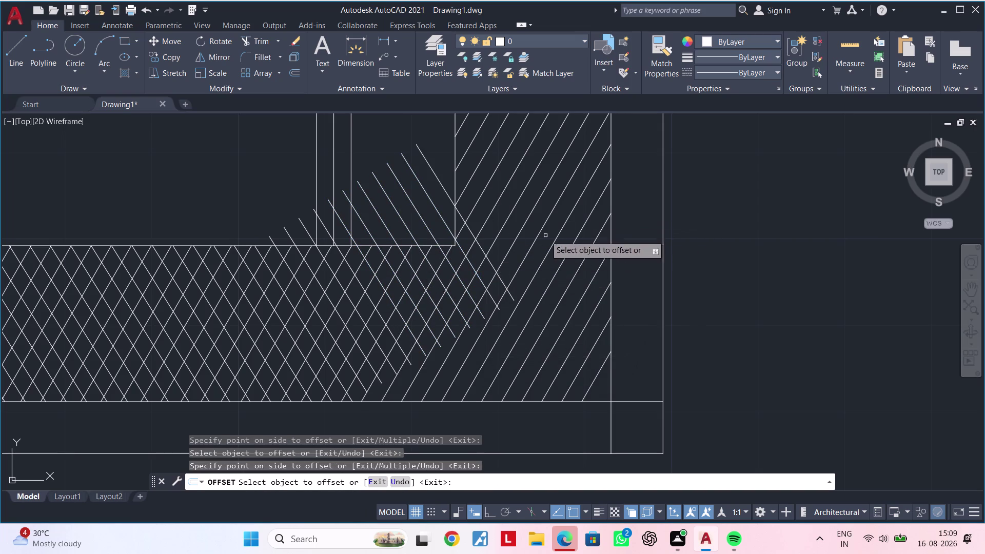
drag(472, 233, 476, 232)
click(560, 206)
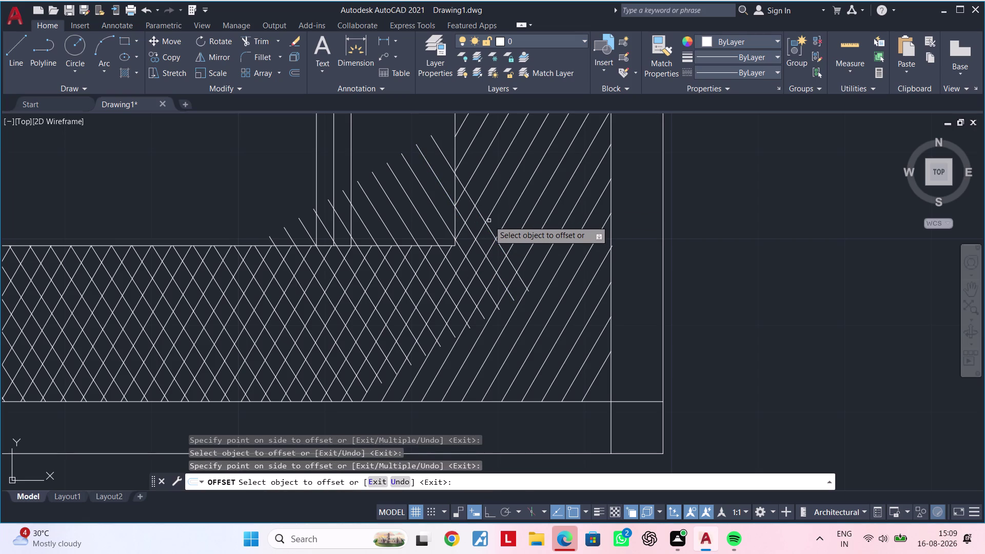
drag(481, 219, 520, 207)
click(633, 176)
click(501, 212)
click(603, 181)
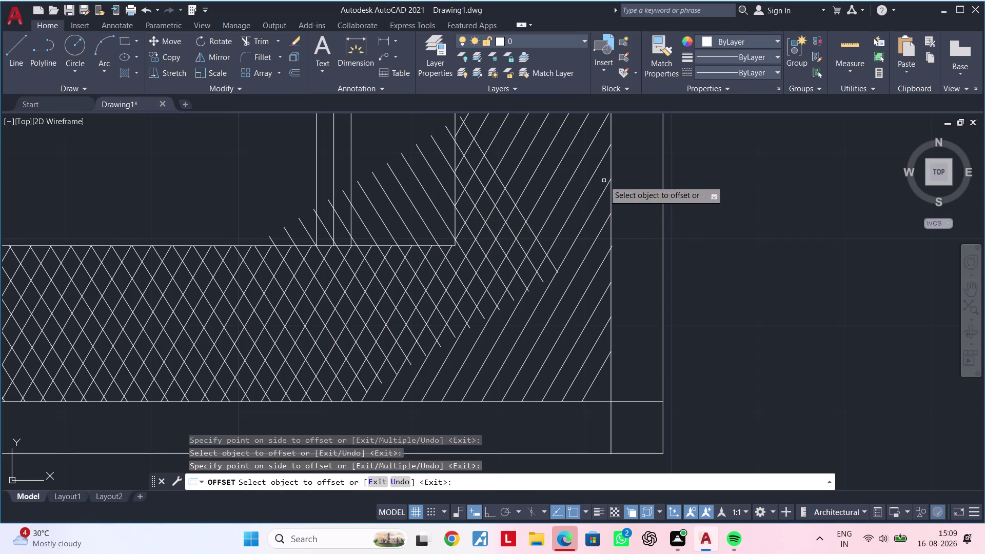
drag(514, 203, 523, 197)
click(570, 171)
Add 2" diagonal copies in the upper part of the side strip.
middle_drag(563, 180, 541, 221)
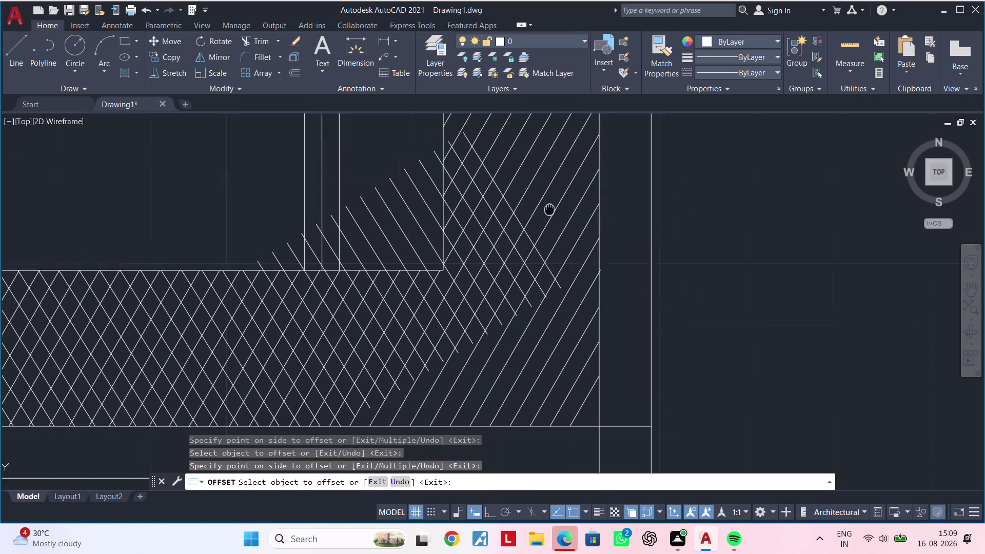
middle_drag(541, 221, 469, 292)
drag(435, 306, 450, 299)
click(576, 252)
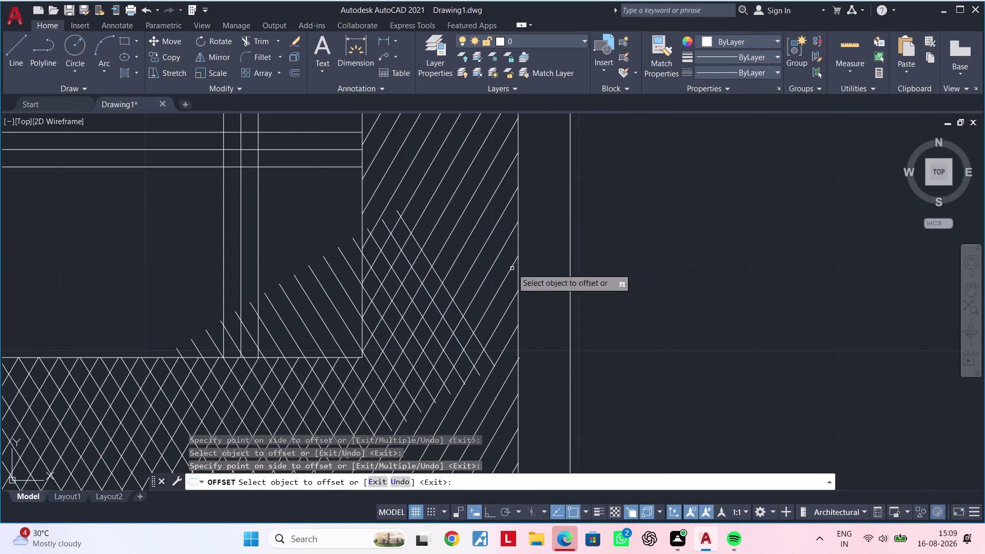
click(449, 291)
click(534, 255)
click(457, 277)
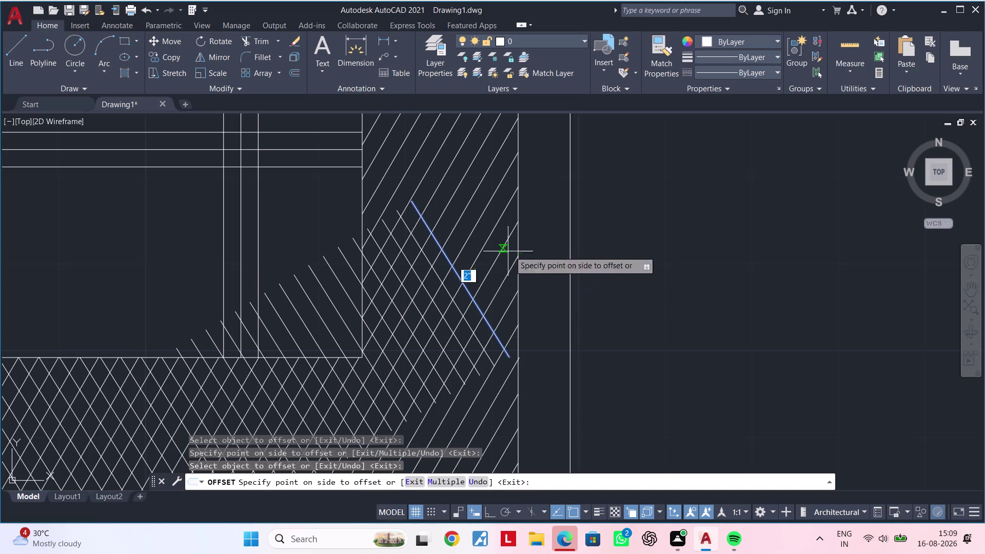
drag(513, 250, 517, 249)
drag(469, 264, 480, 259)
click(603, 215)
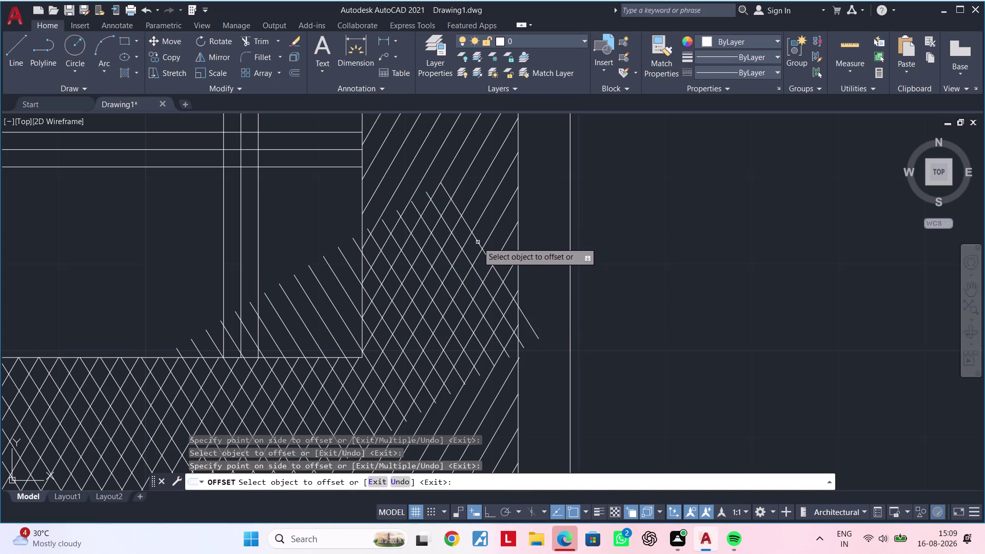
Finish the last 2" diagonal copies toward the upper right.
click(478, 242)
drag(621, 188, 617, 193)
click(486, 225)
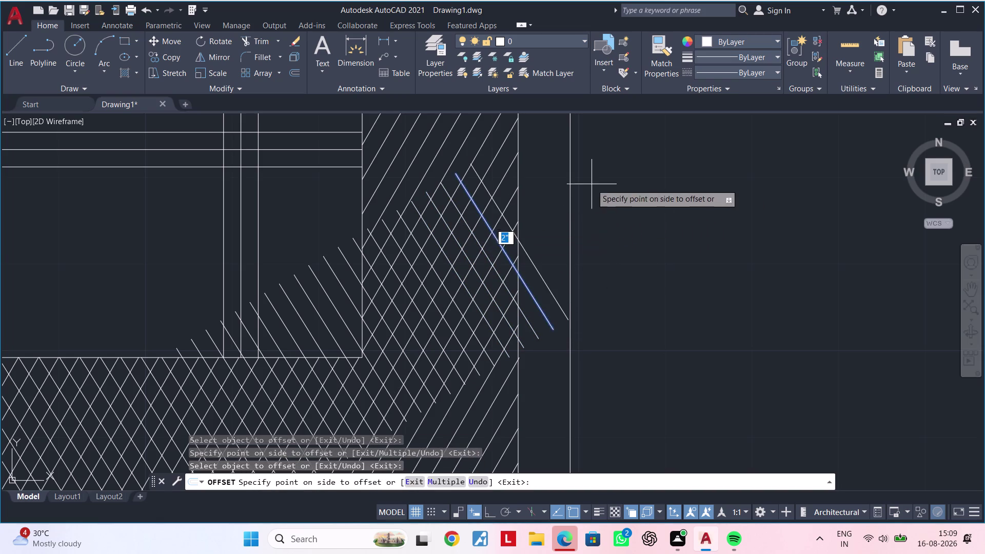
click(593, 184)
drag(496, 204, 505, 201)
click(596, 168)
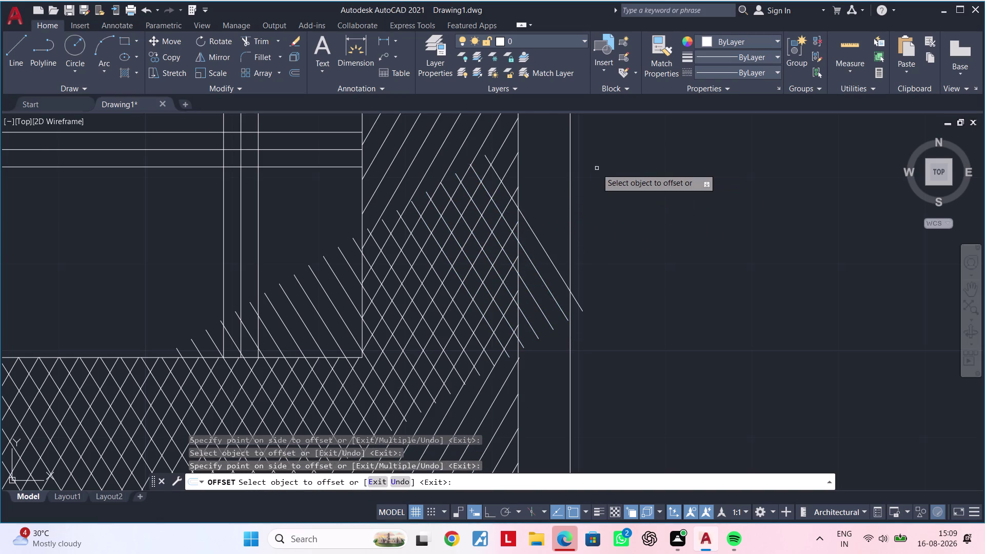
scroll(down, 3)
middle_drag(613, 181, 626, 170)
key(Escape)
key(Escape)
Fence-trim the first stray diagonal lines with TRIM.
key(Escape)
text(tr)
key(space)
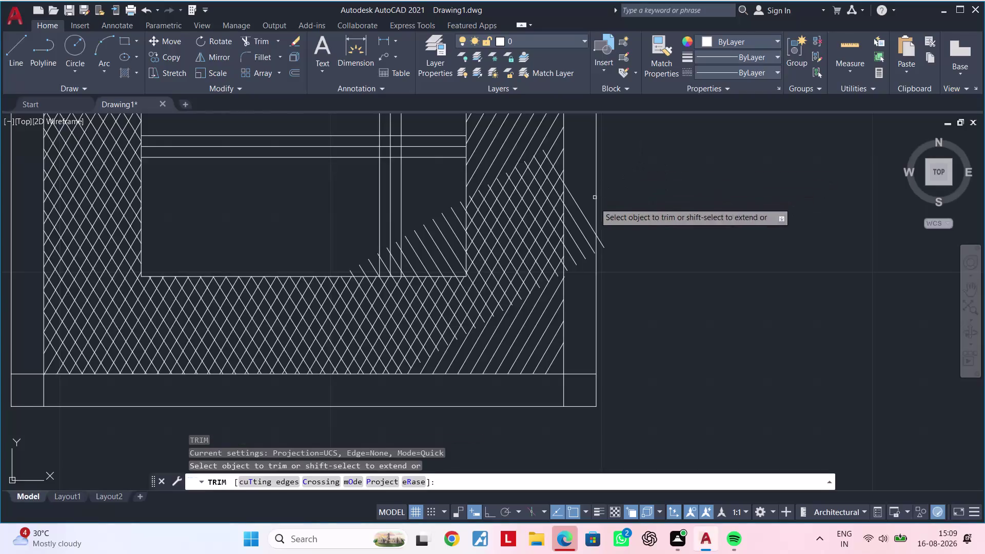
scroll(up, 3)
drag(565, 217, 520, 317)
click(519, 317)
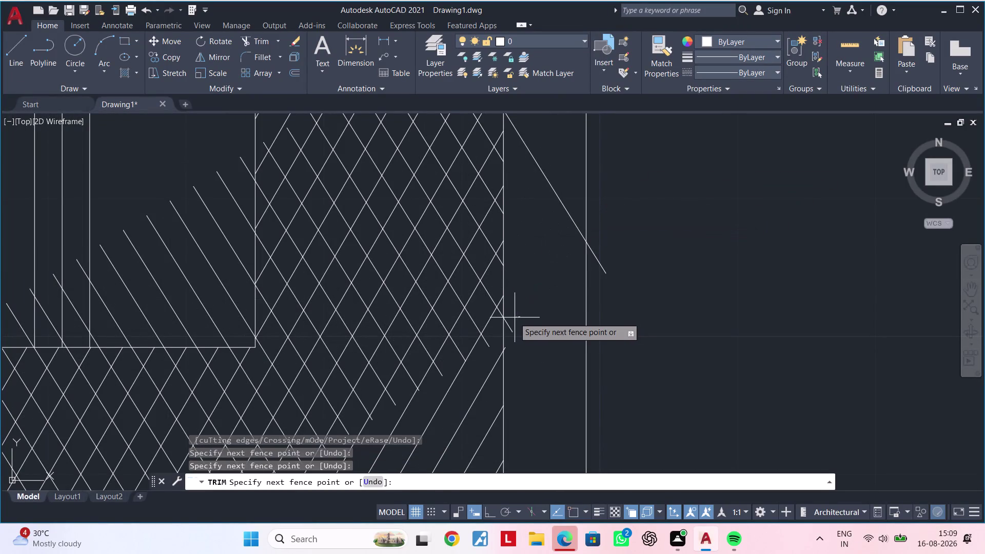
click(509, 323)
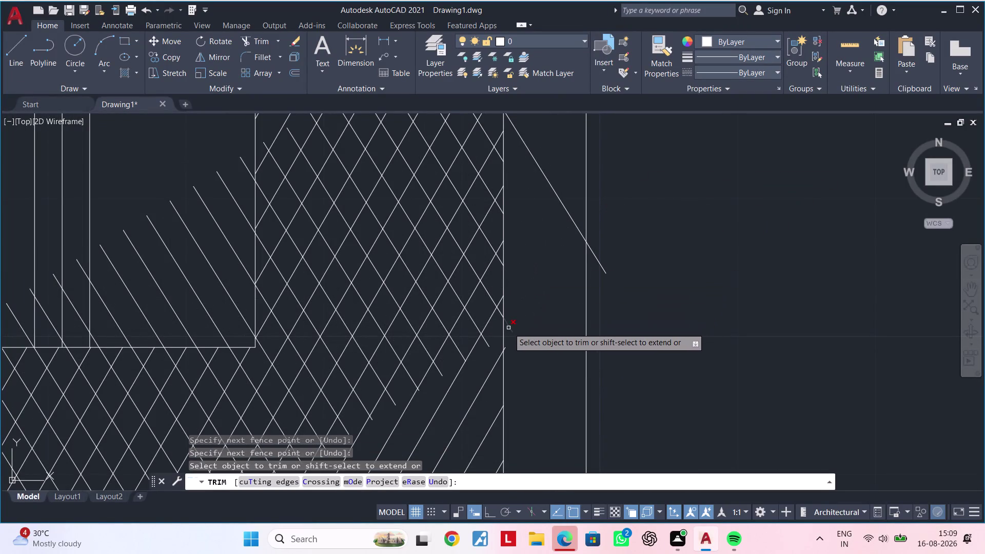
click(509, 328)
Trim more overhanging diagonals higher up the side strip.
drag(570, 189, 528, 247)
middle_drag(556, 263, 575, 164)
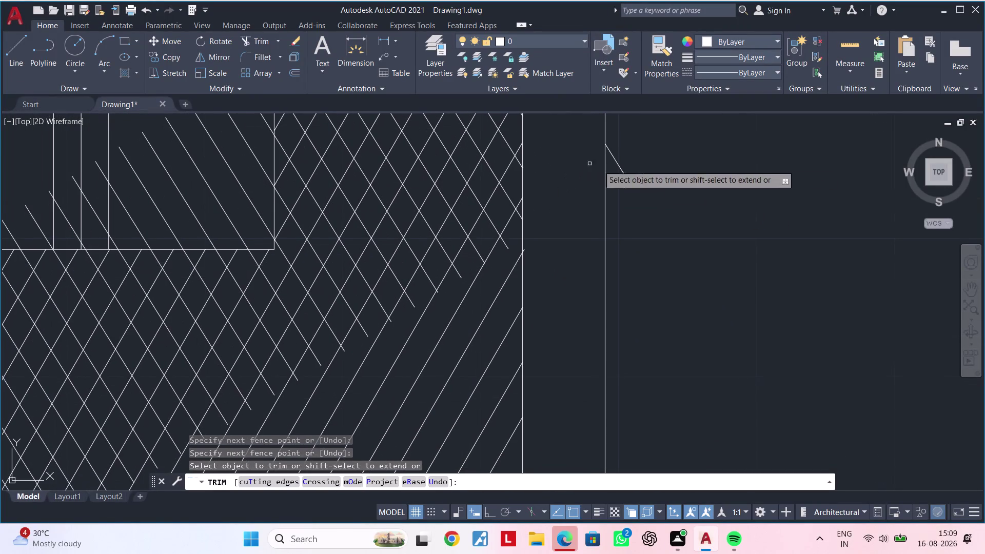
drag(629, 161, 608, 195)
scroll(up, 3)
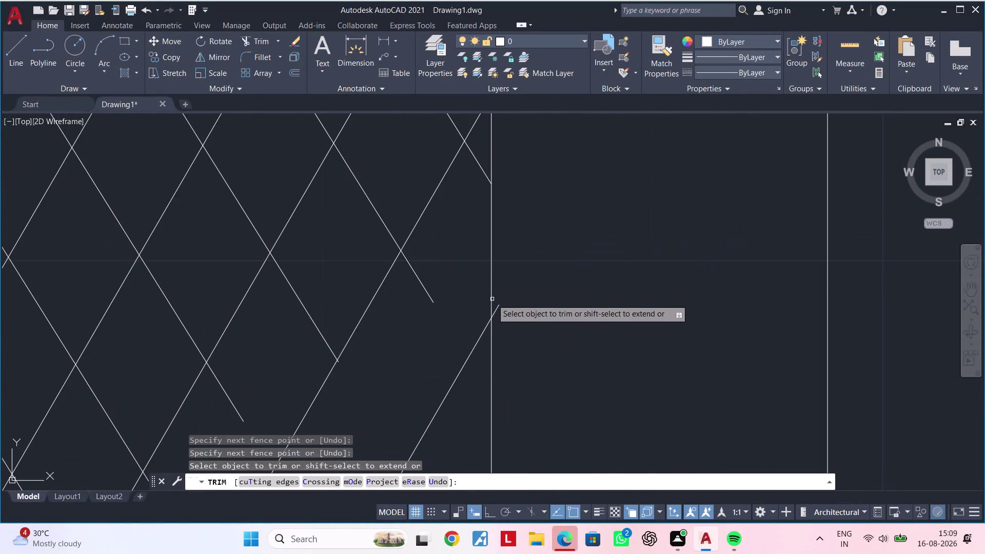
click(500, 303)
scroll(down, 3)
middle_drag(574, 205, 571, 278)
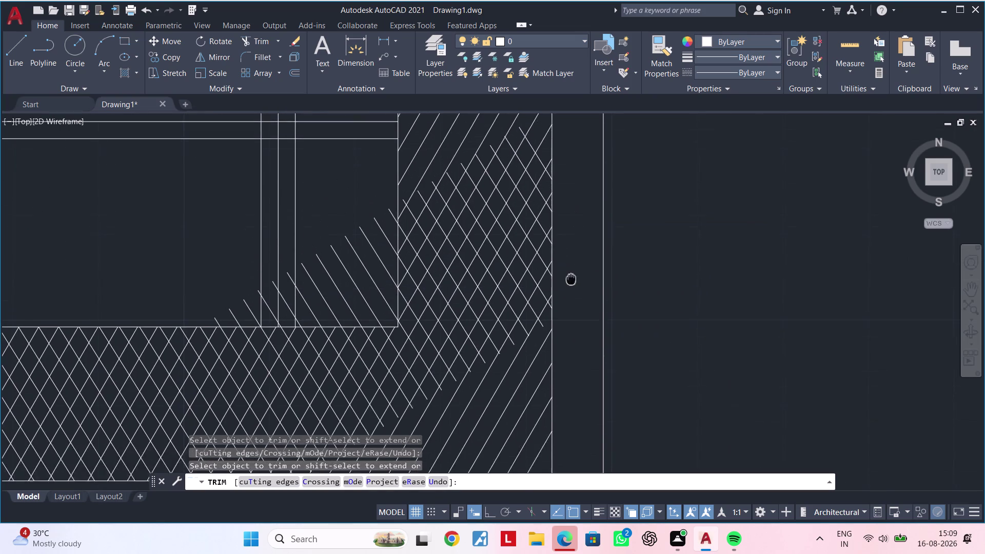
middle_drag(571, 278, 598, 294)
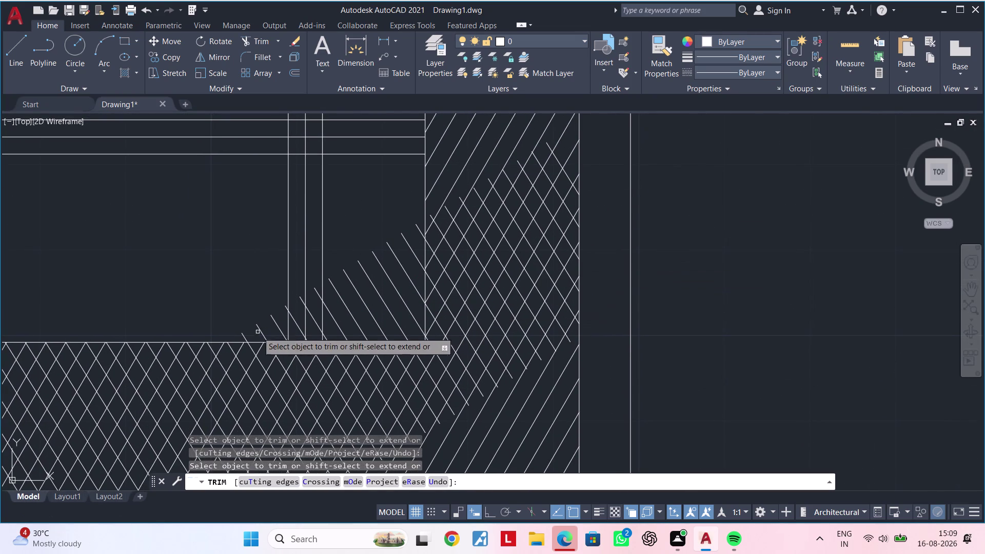
Trim stray diagonal segments near the strip's inner corner.
drag(239, 337, 282, 322)
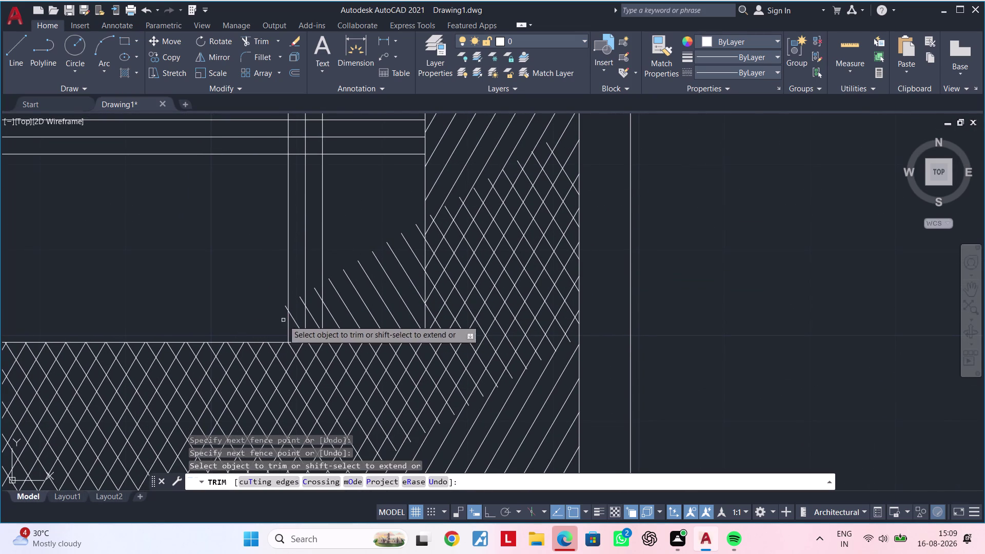
click(296, 322)
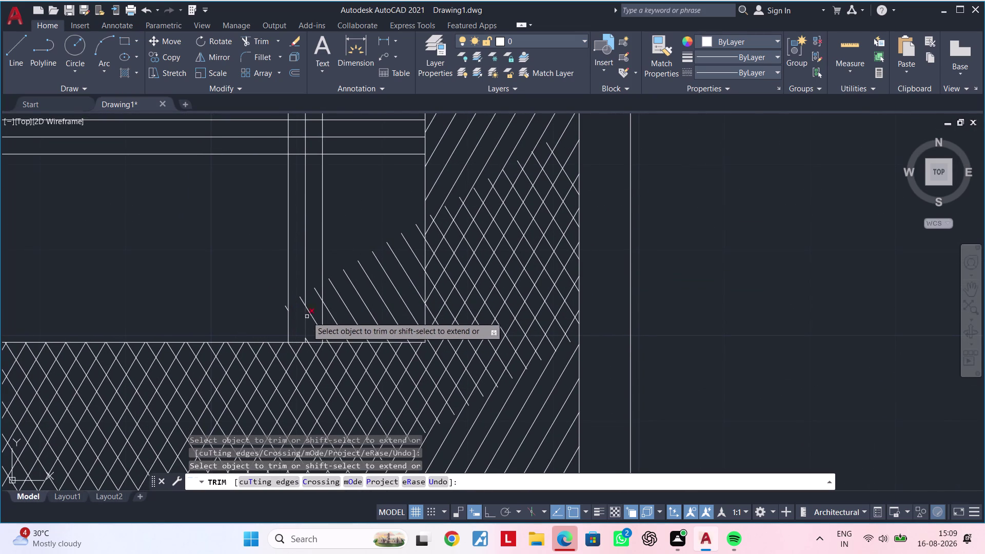
click(313, 315)
scroll(up, 3)
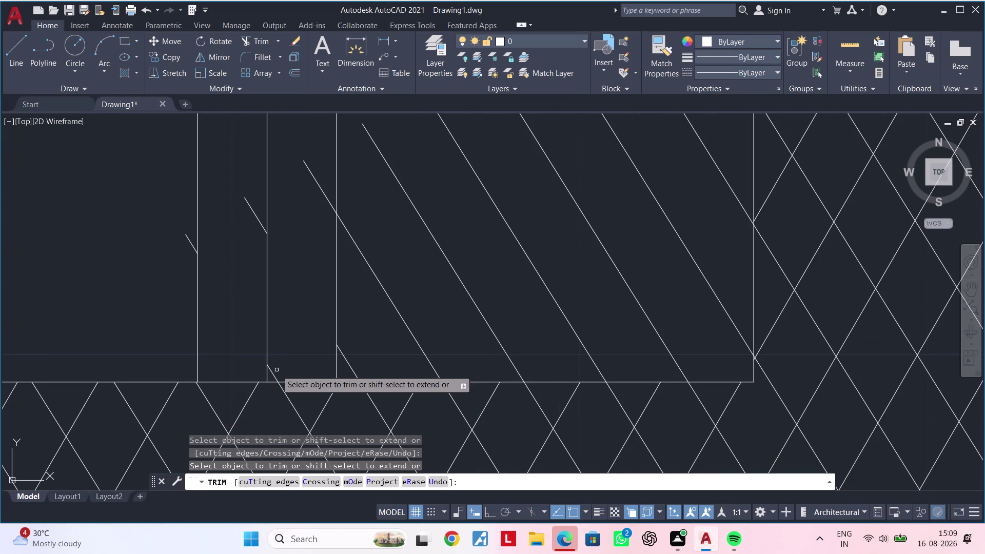
click(273, 374)
drag(330, 236, 354, 182)
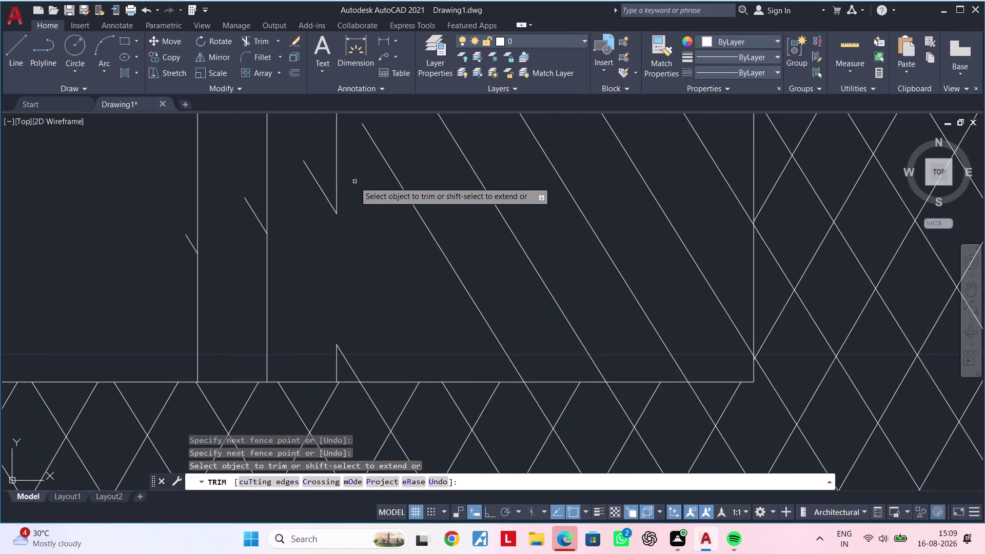
Undo one wrong trim and cut the remaining nearby overhangs.
key(ctrl+z)
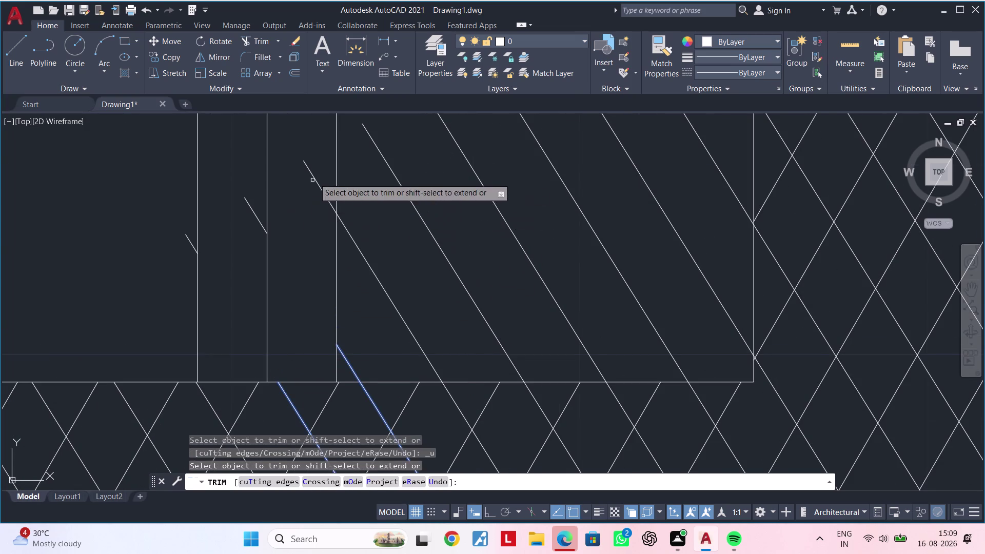
click(323, 166)
drag(323, 166, 308, 218)
click(313, 208)
scroll(down, 3)
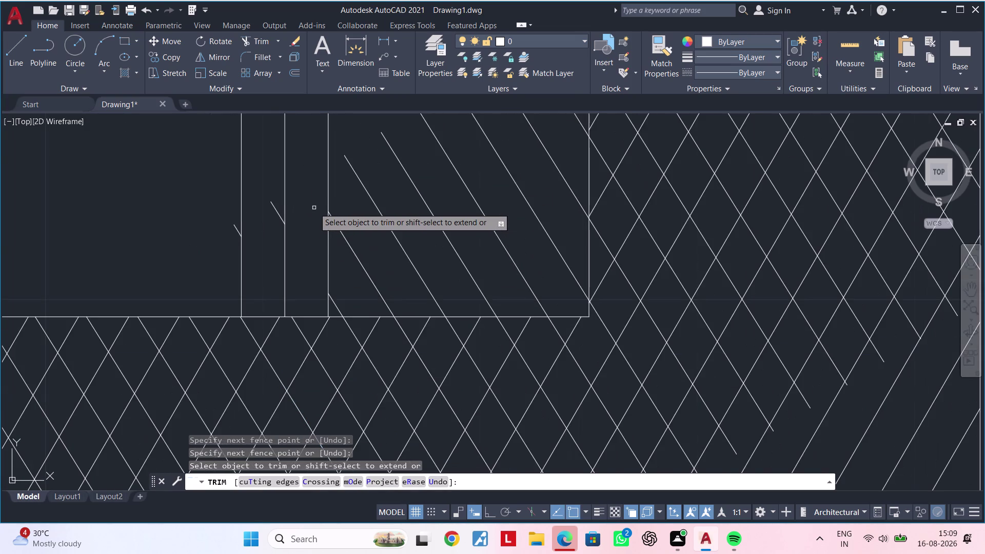
middle_drag(314, 213, 308, 252)
click(269, 249)
click(226, 264)
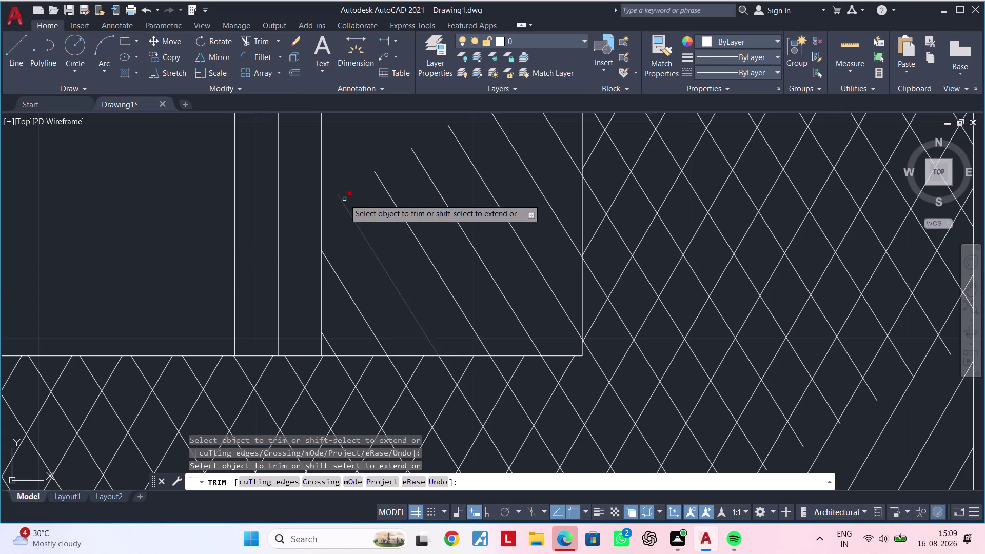
Fence-trim the last stray diagonals and check the trimmed side strip.
scroll(down, 3)
middle_drag(389, 203, 336, 245)
drag(441, 139, 430, 153)
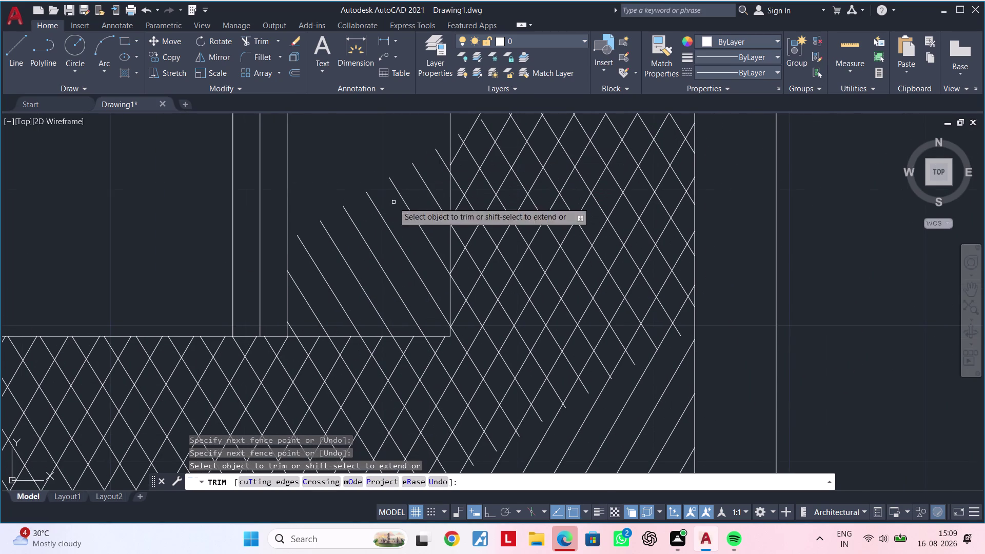
click(293, 331)
drag(297, 324, 443, 157)
scroll(down, 3)
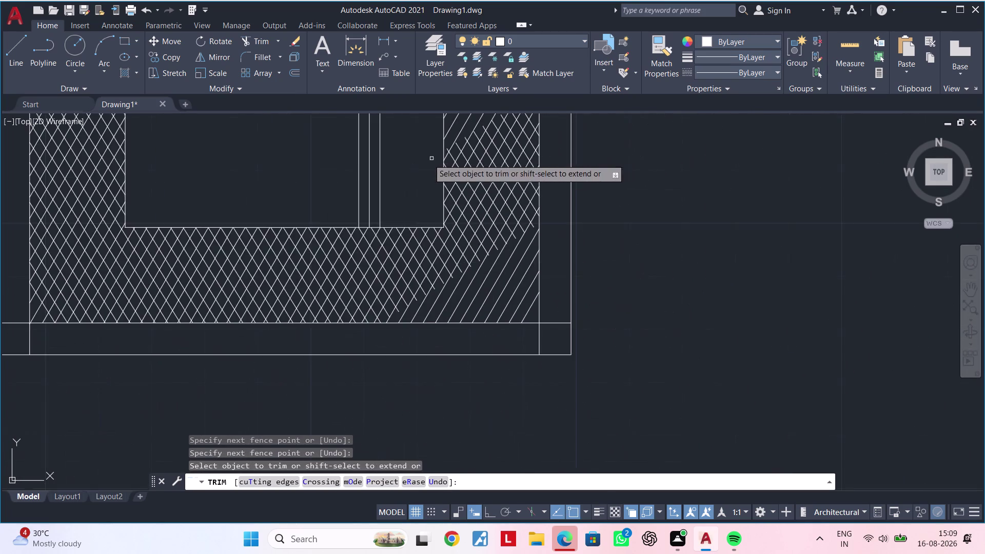
middle_drag(411, 168, 375, 227)
key(Escape)
key(Escape)
key(Escape)
middle_drag(385, 215, 370, 217)
key(Escape)
Select the pattern's horizontal and vertical boundary lines as extend edges.
scroll(up, 3)
key(Escape)
key(Escape)
key(Escape)
key(Escape)
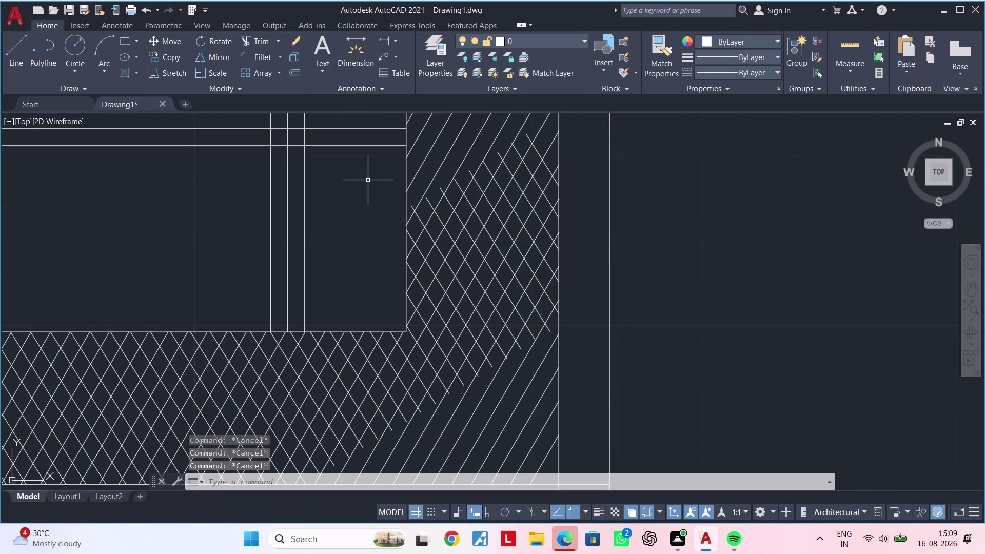
middle_drag(483, 280, 481, 117)
key(Escape)
click(515, 321)
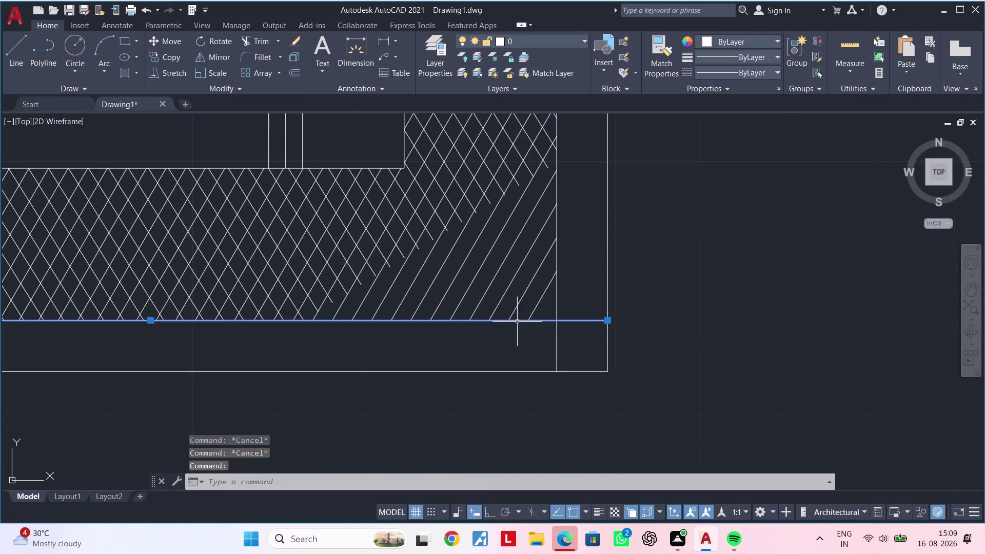
click(554, 304)
click(557, 302)
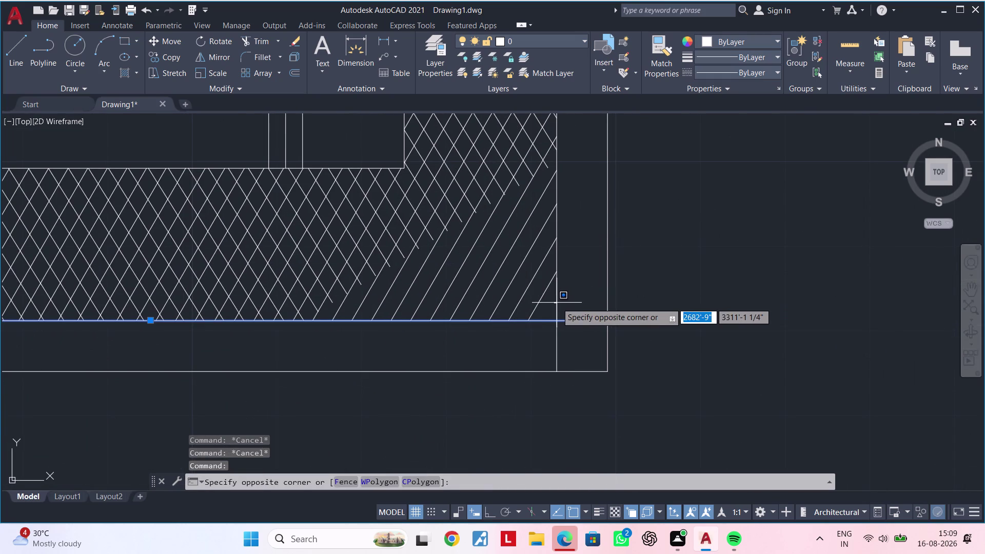
click(565, 304)
click(554, 308)
Extend the short diagonals to those boundary lines with an EX fence.
key(e)
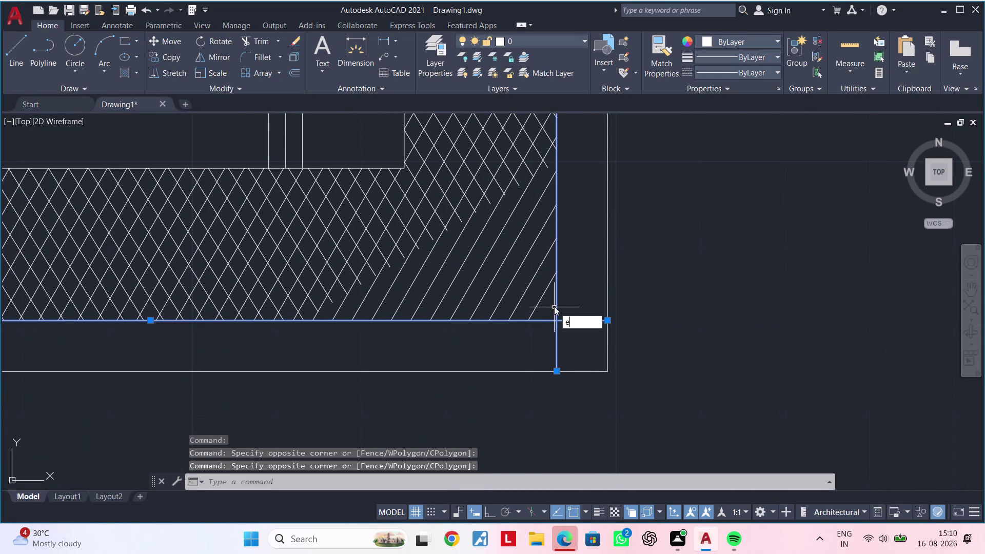
text(x)
key(space)
click(307, 297)
drag(314, 294, 452, 212)
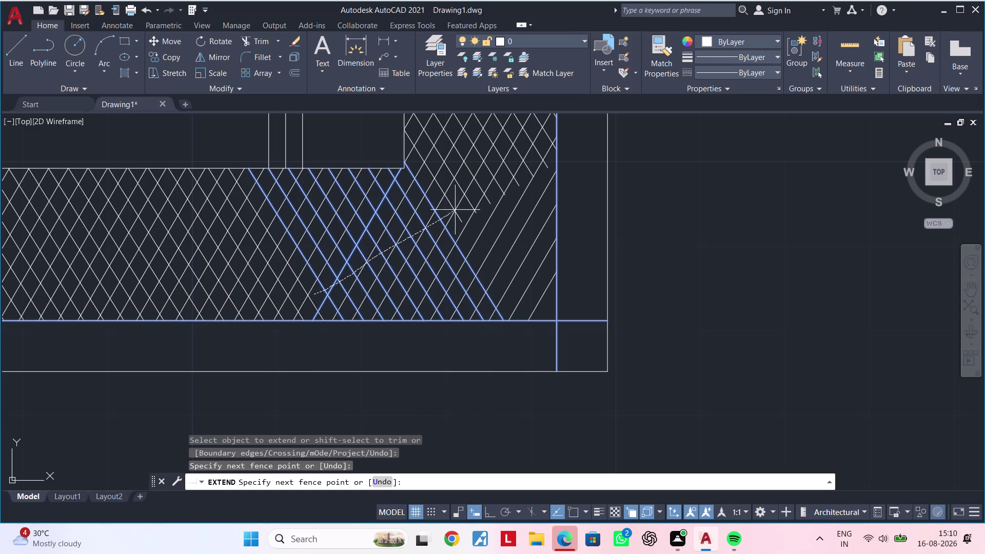
drag(452, 211, 546, 135)
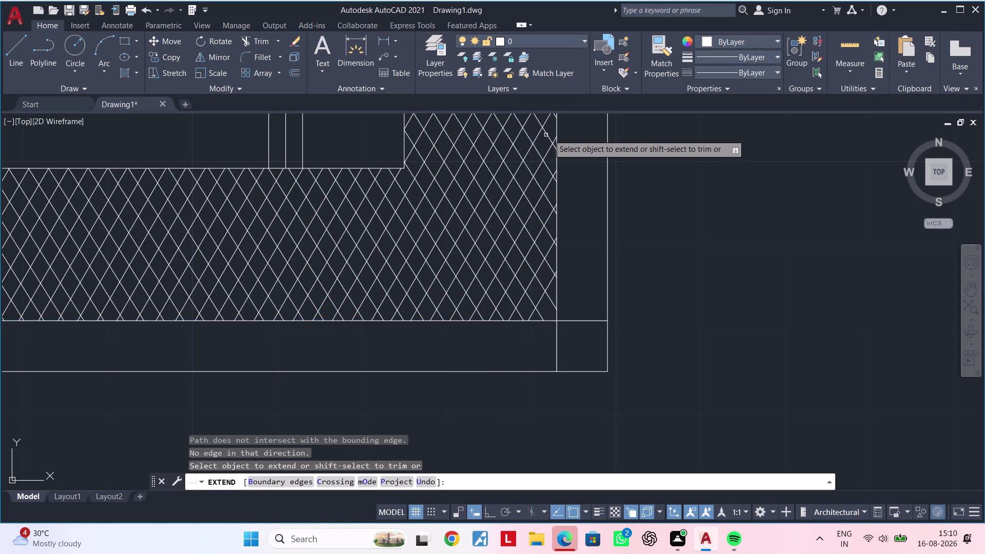
middle_drag(559, 137, 492, 358)
scroll(down, 3)
middle_drag(524, 269, 543, 266)
key(Escape)
key(Escape)
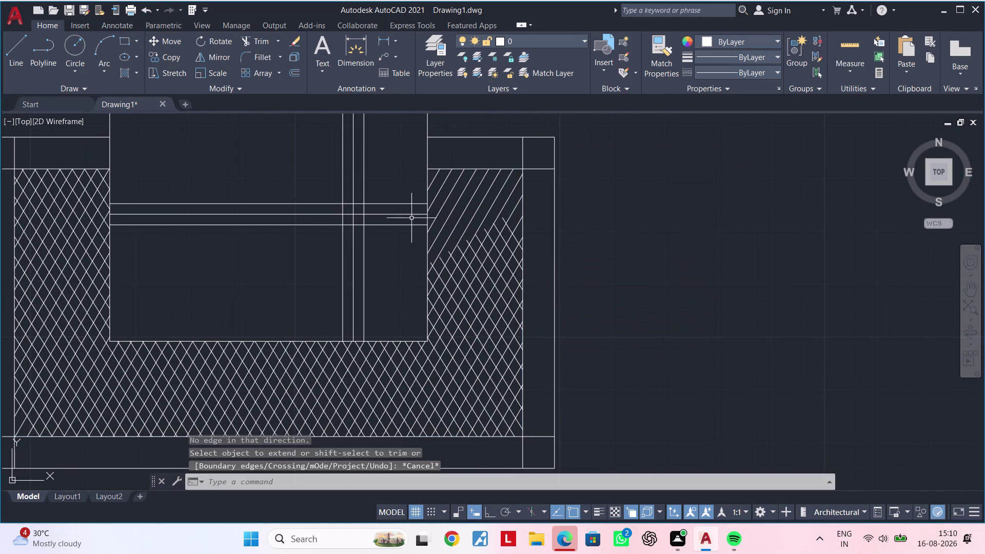
Select the side strip's top line as the boundary edge.
scroll(up, 3)
click(421, 234)
middle_drag(471, 218, 461, 251)
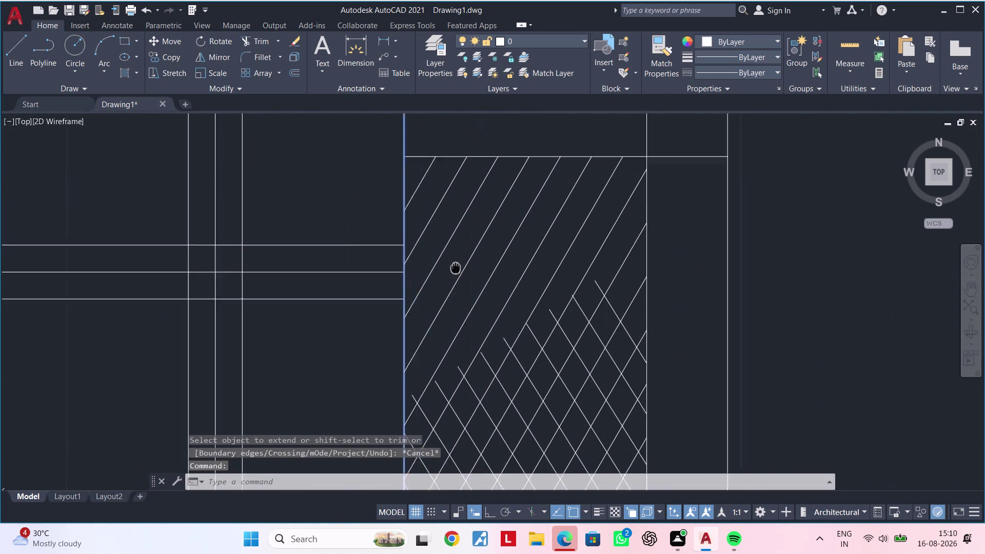
middle_drag(461, 251, 435, 325)
click(460, 217)
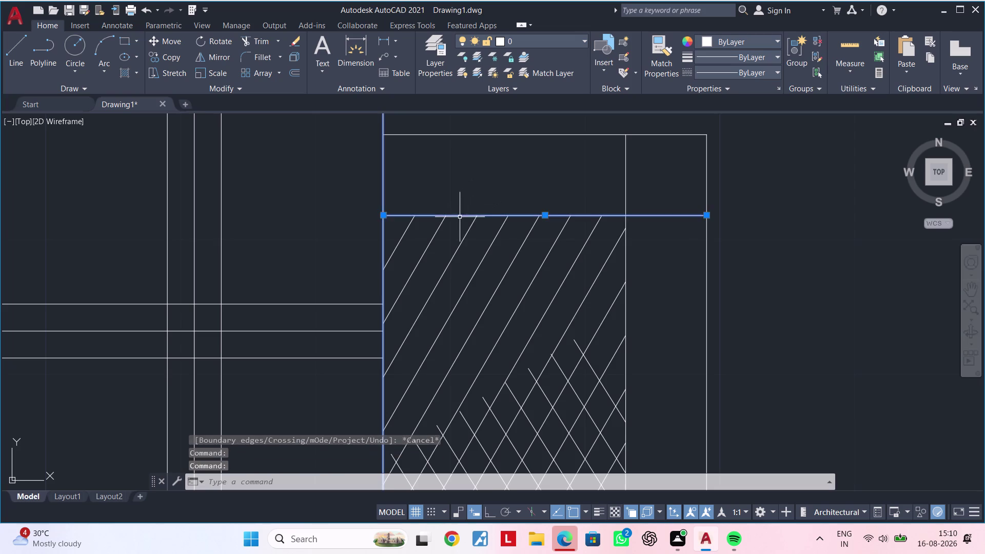
scroll(down, 3)
middle_drag(473, 224, 492, 166)
Extend the side strip's diagonals up to its top edge.
key(e)
key(x)
key(space)
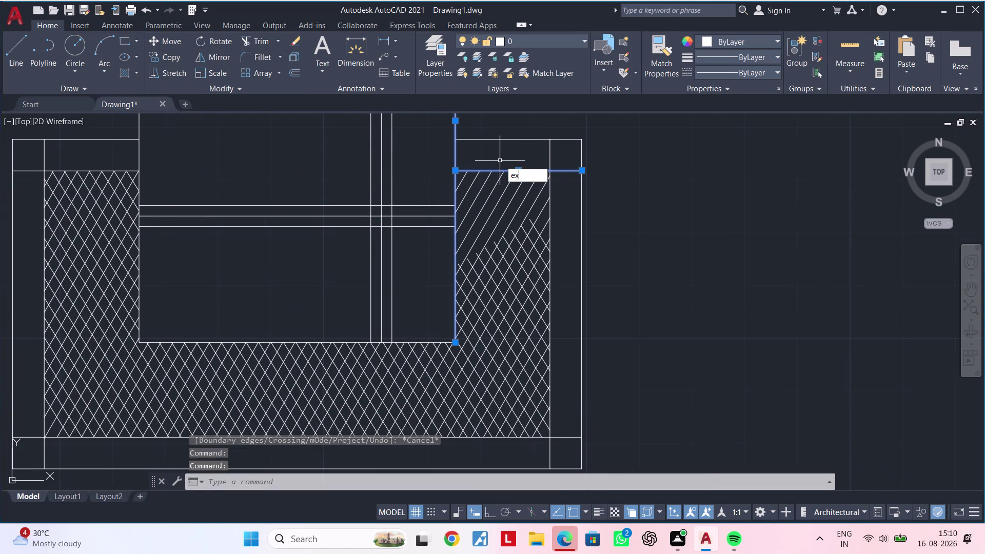
scroll(up, 3)
drag(540, 225, 435, 363)
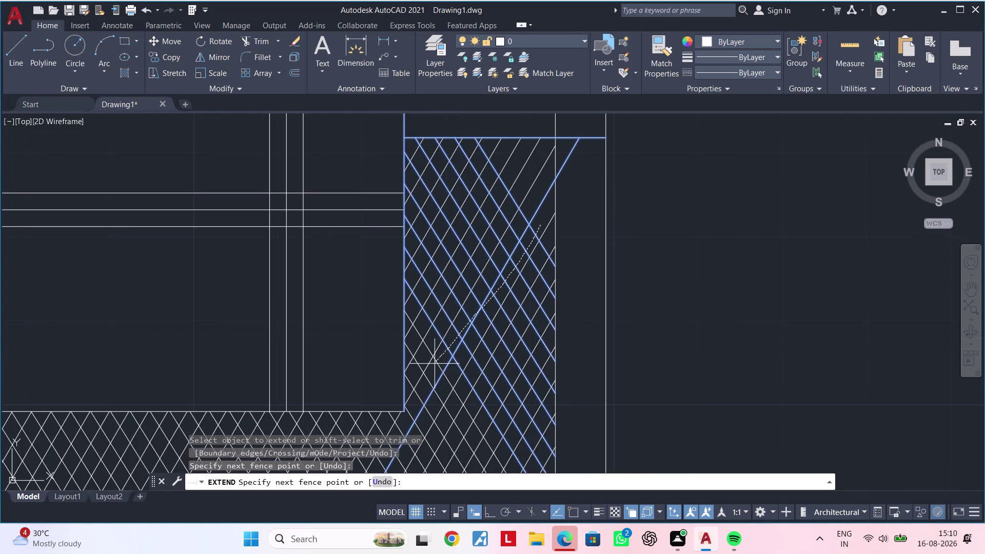
drag(435, 363, 434, 364)
click(434, 364)
key(Escape)
middle_drag(524, 255, 434, 319)
key(Escape)
key(Escape)
key(Escape)
middle_drag(455, 277, 453, 272)
key(Escape)
key(Escape)
text(t)
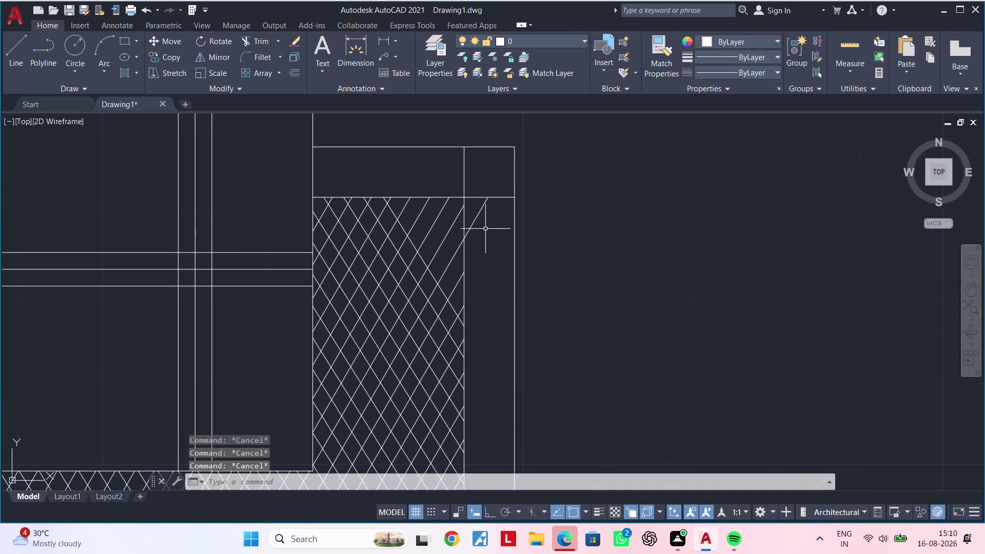
Trim a stray diagonal at the side strip's top corner.
text(r)
key(space)
click(474, 218)
key(Escape)
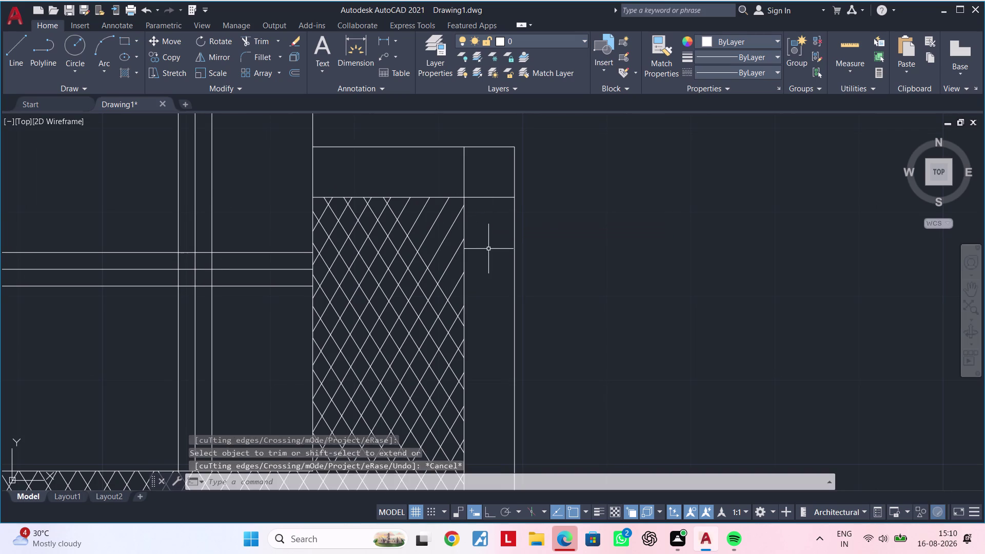
key(Escape)
Offset a diagonal line 2" to add a parallel copy near the corner.
middle_click(489, 256)
key(Escape)
key(Escape)
text(of 2)
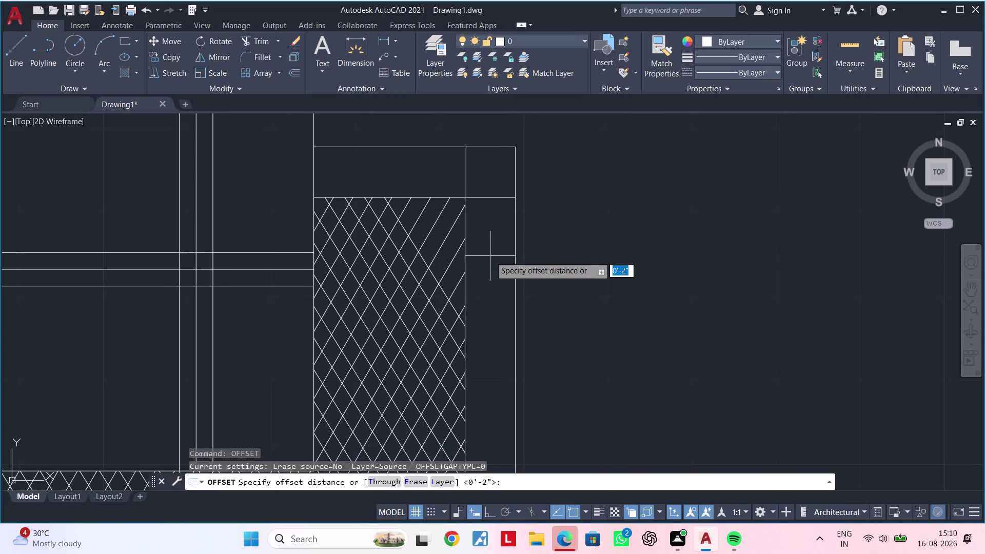
text(")
key(Return)
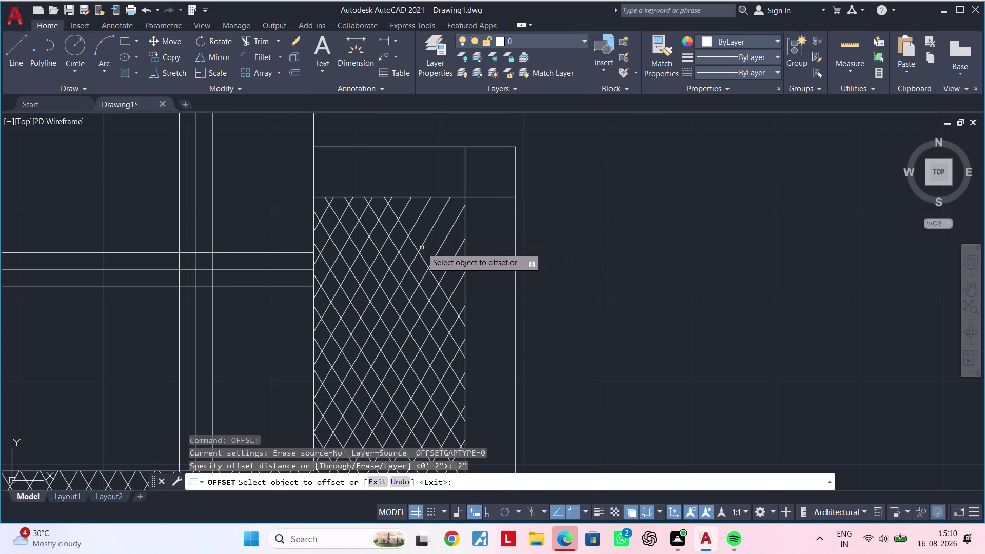
click(424, 259)
click(438, 240)
click(434, 245)
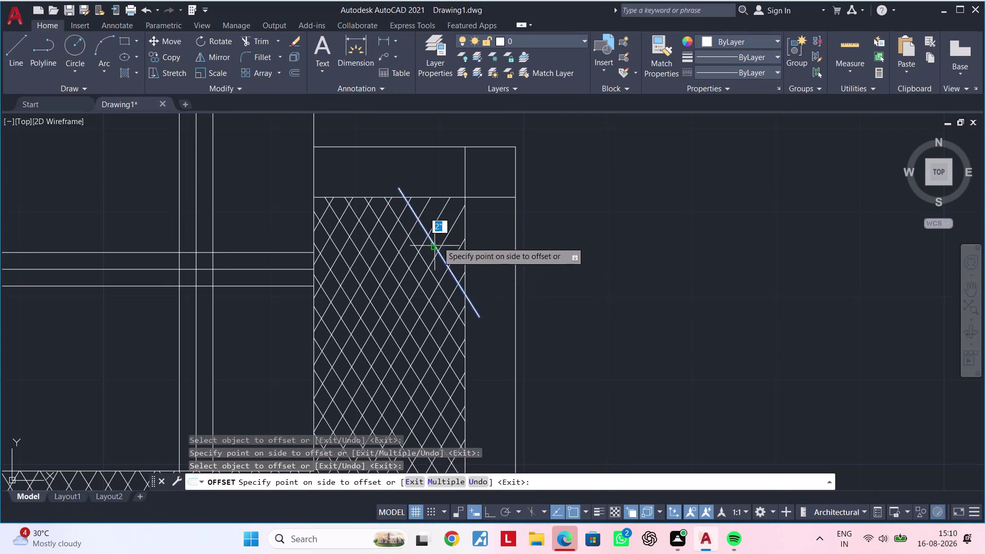
click(447, 227)
click(444, 226)
click(455, 217)
key(Escape)
key(Escape)
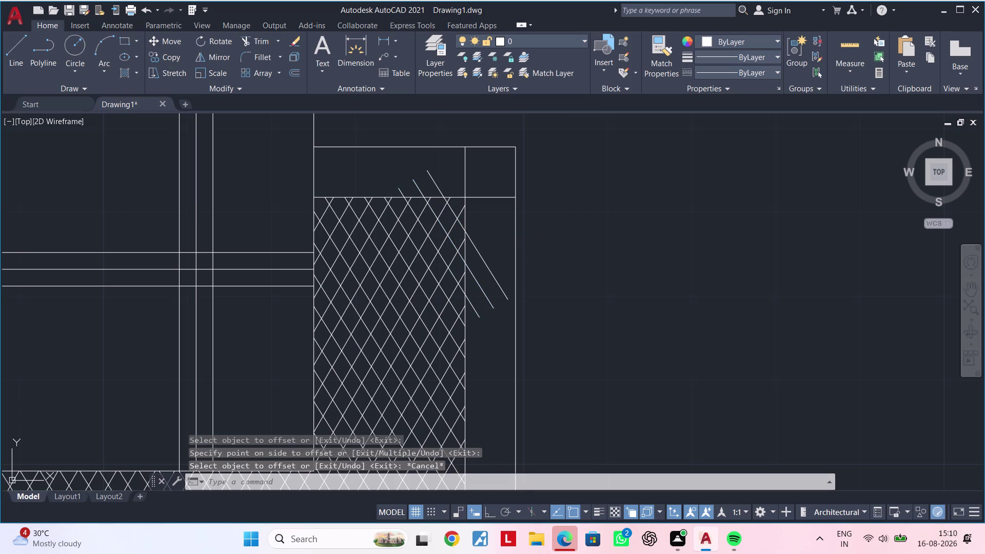
Trim the diagonals overhanging the pattern edges using a TR fence.
text(tr)
key(space)
drag(441, 168, 408, 188)
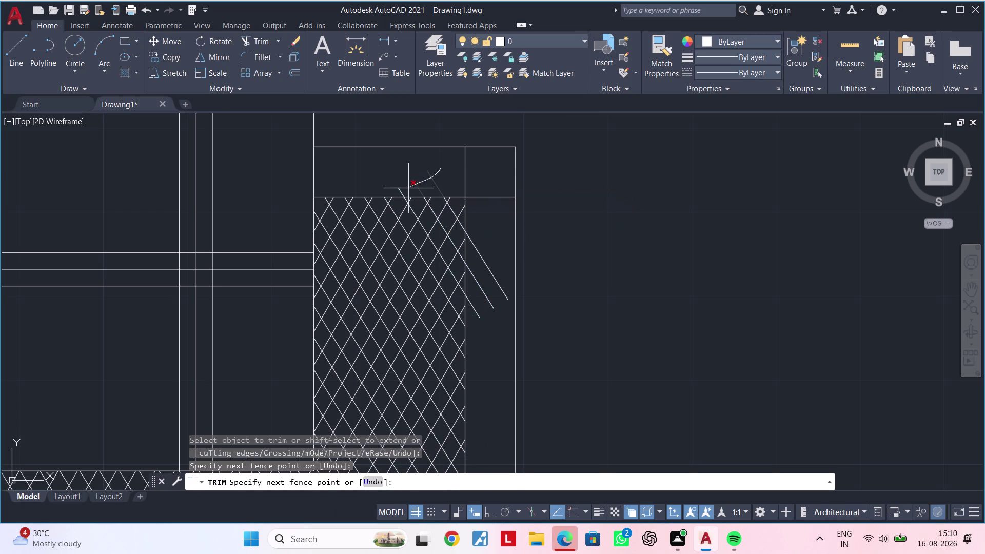
drag(408, 188, 396, 192)
drag(494, 259, 486, 275)
drag(485, 275, 473, 318)
click(474, 319)
scroll(down, 3)
middle_click(497, 269)
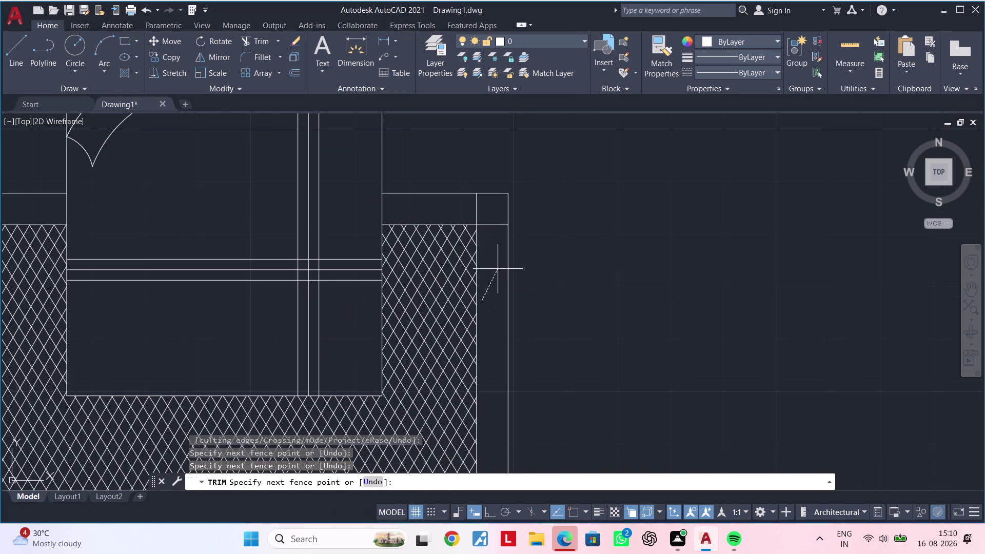
click(498, 251)
key(Escape)
Exit trimming and pan to review the whole bed plan.
scroll(down, 3)
middle_drag(501, 246, 505, 223)
key(Escape)
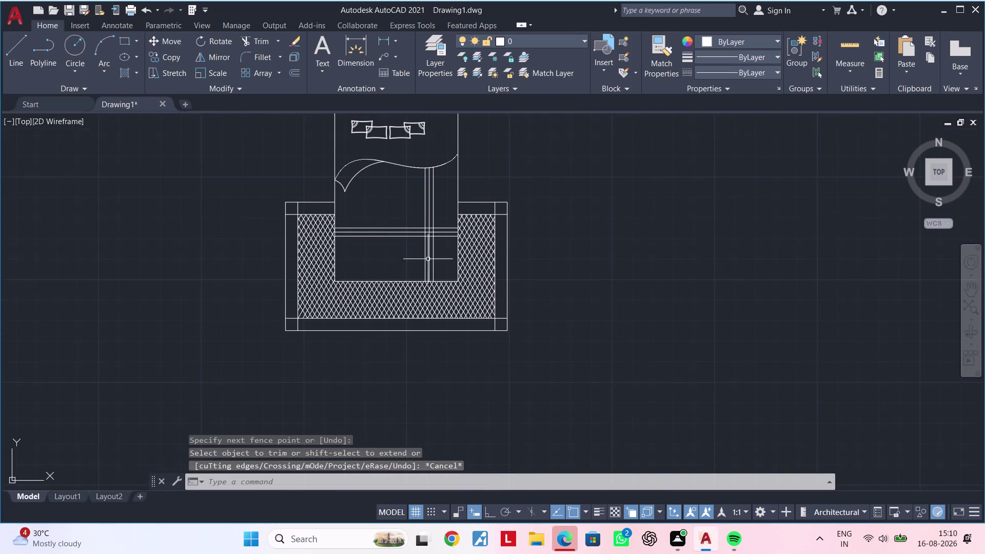
middle_drag(458, 254, 496, 252)
key(Escape)
key(Escape)
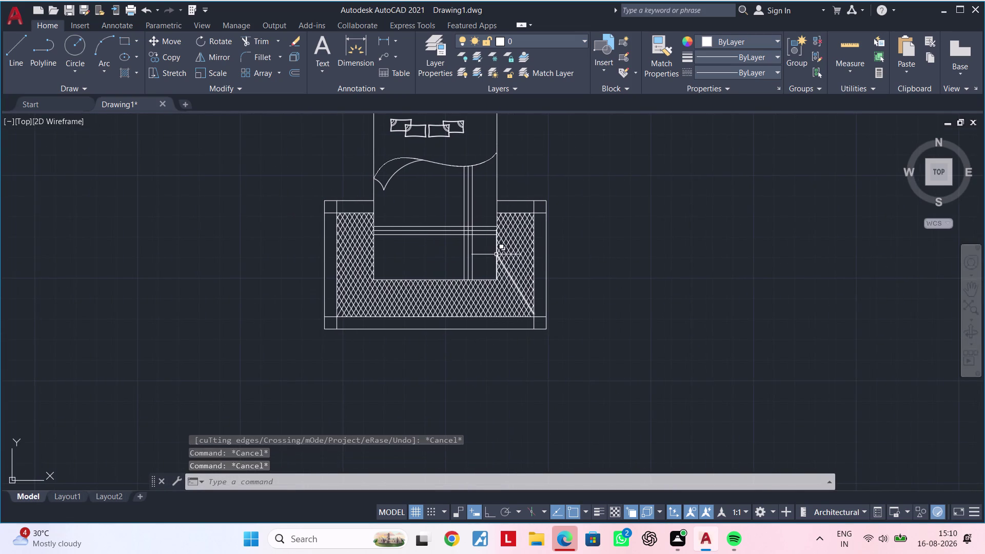
key(grave)
key(Escape)
key(Escape)
key(Escape)
key(Escape)
key(Escape)
key(Escape)
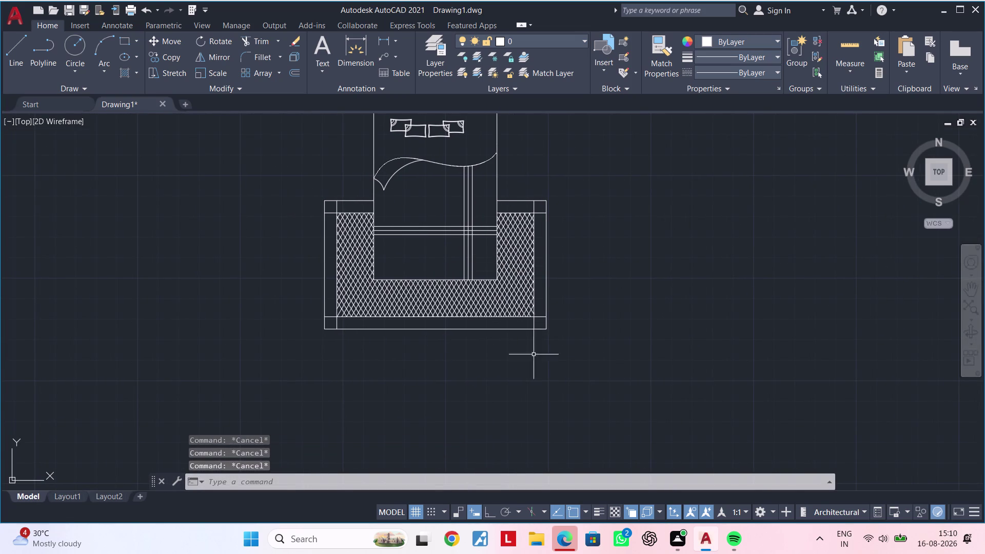
key(Escape)
key(Escape)
middle_drag(535, 324, 613, 199)
key(Escape)
key(Escape)
middle_drag(410, 245, 410, 330)
key(Escape)
middle_click(420, 285)
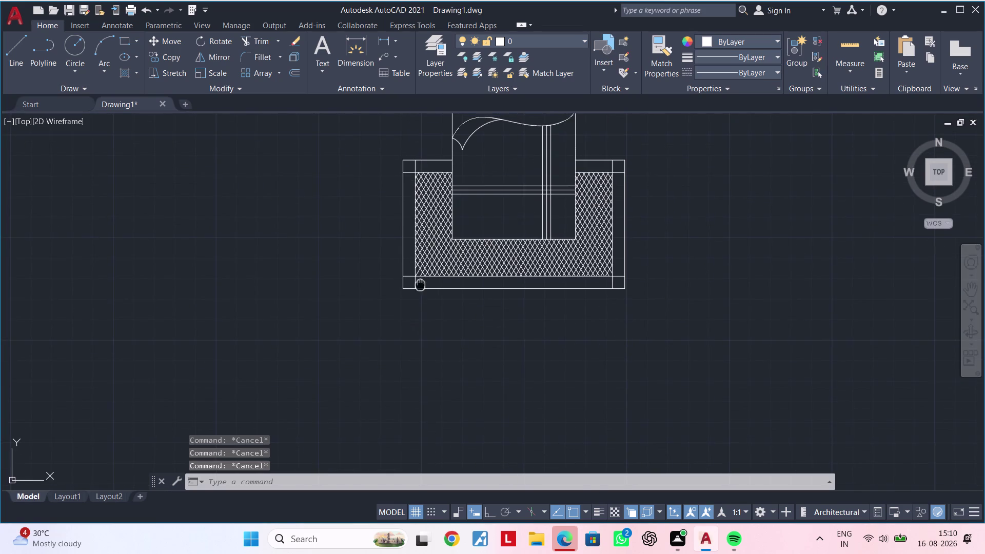
scroll(up, 3)
scroll(up, 3)
middle_drag(427, 300, 425, 240)
key(Escape)
key(Escape)
text(l)
key(space)
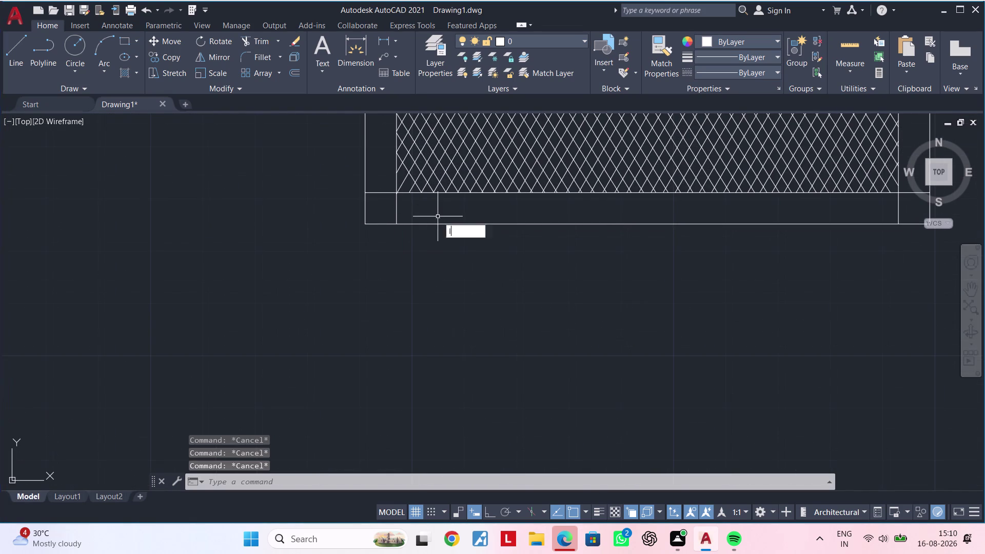
scroll(up, 3)
click(403, 174)
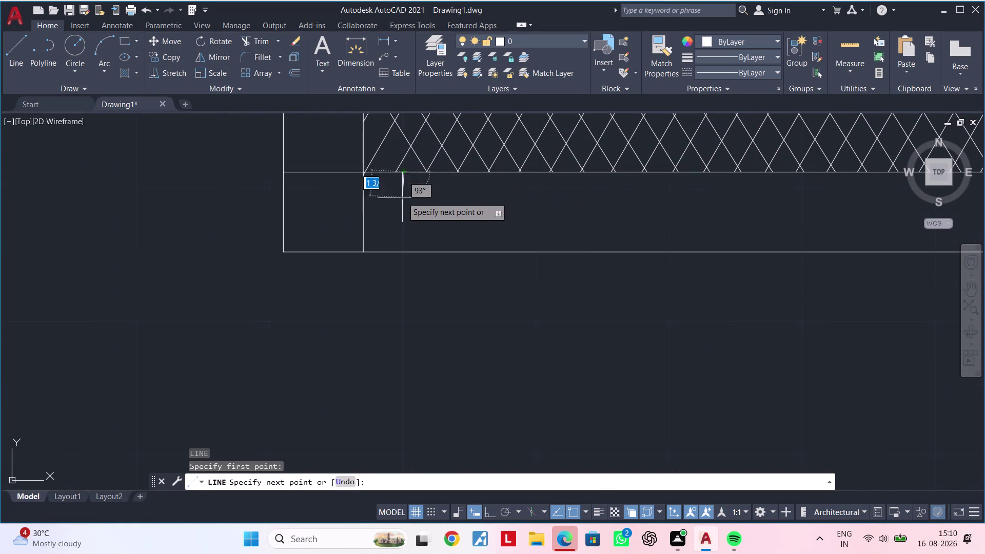
click(405, 258)
key(Escape)
key(Escape)
key(Escape)
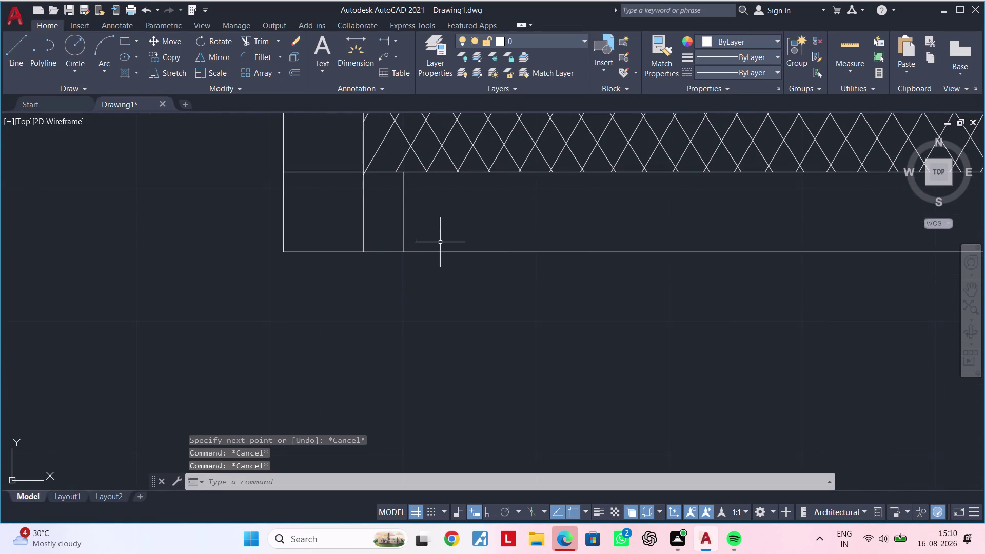
click(484, 514)
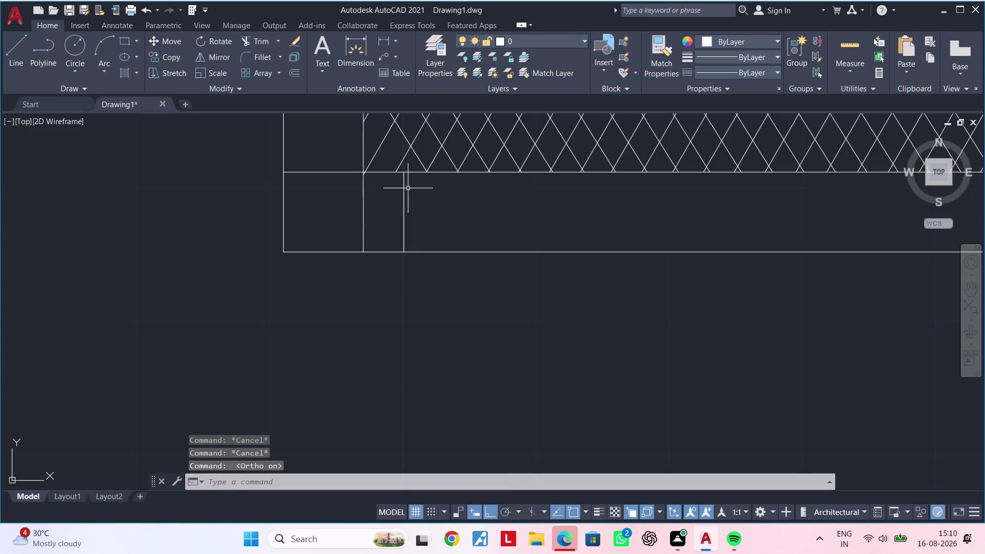
click(400, 210)
click(410, 209)
click(405, 211)
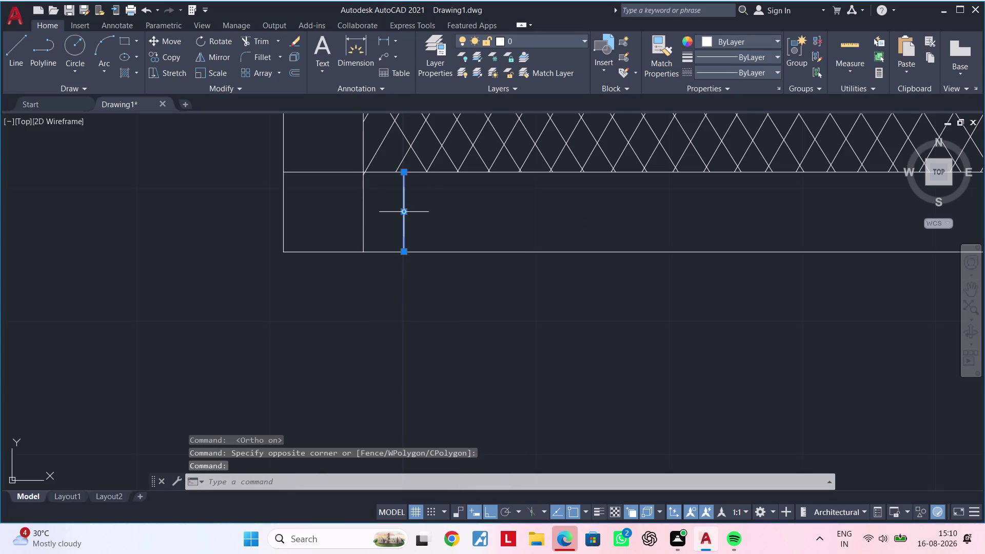
key(Delete)
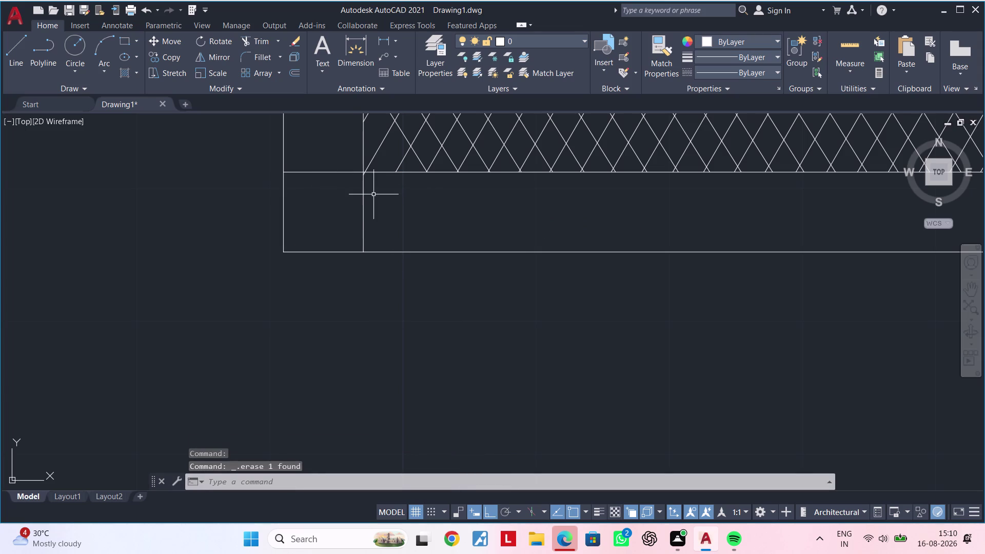
key(Escape)
key(Escape)
key(Escape)
key(Escape)
key(Escape)
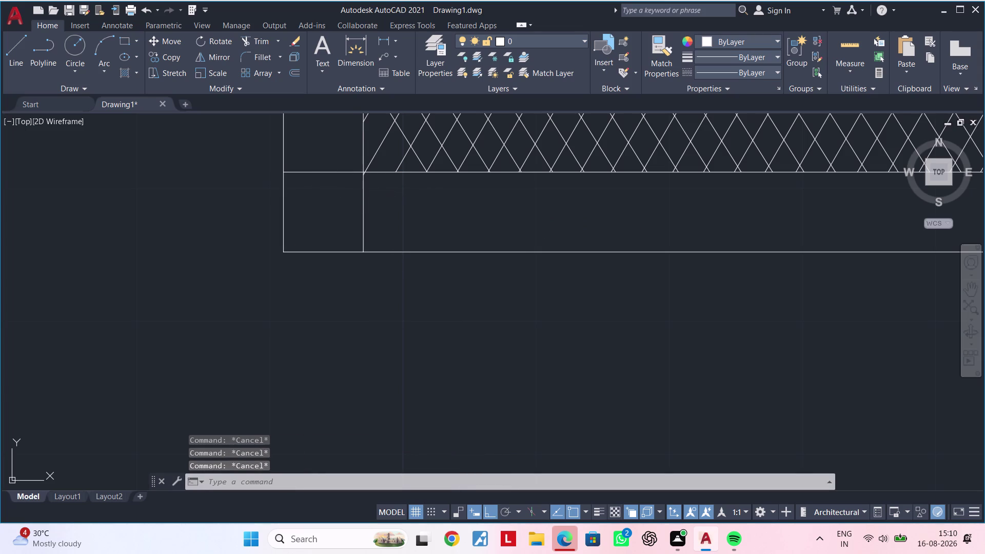
key(Escape)
key(Escape)
key(Escape)
key(Escape)
key(Escape)
key(Escape)
key(Escape)
key(Escape)
key(l)
key(space)
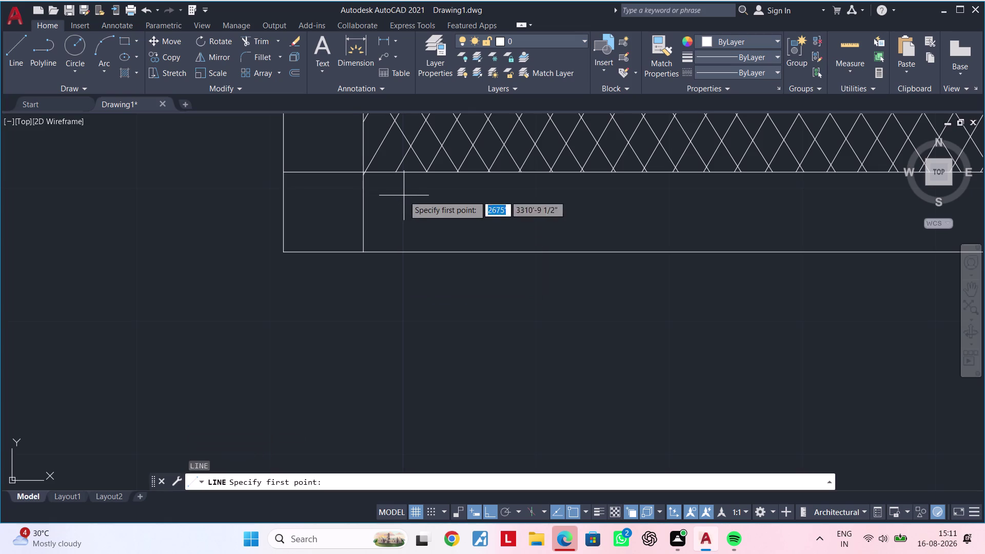
key(Escape)
key(Escape)
key(Escape)
key(Escape)
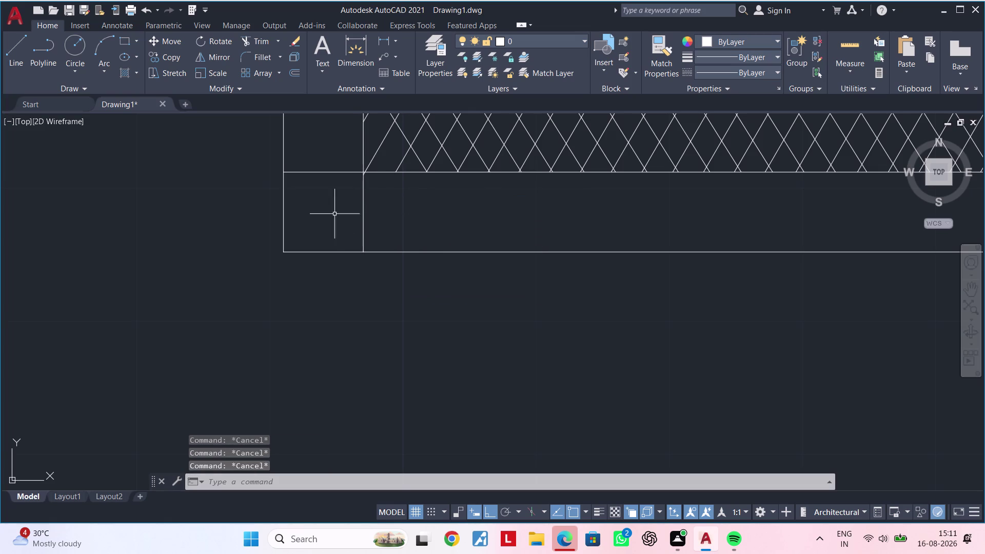
click(378, 36)
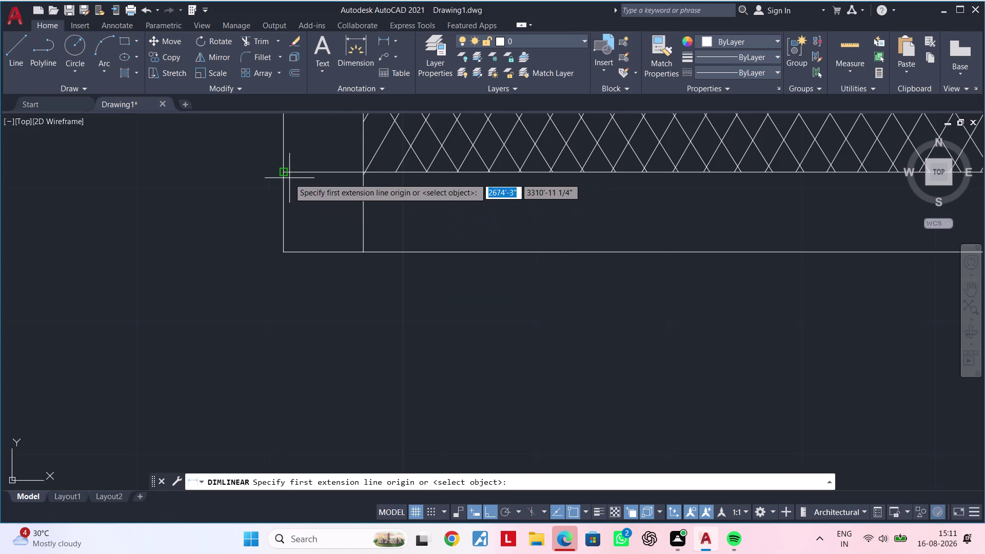
click(287, 174)
click(364, 171)
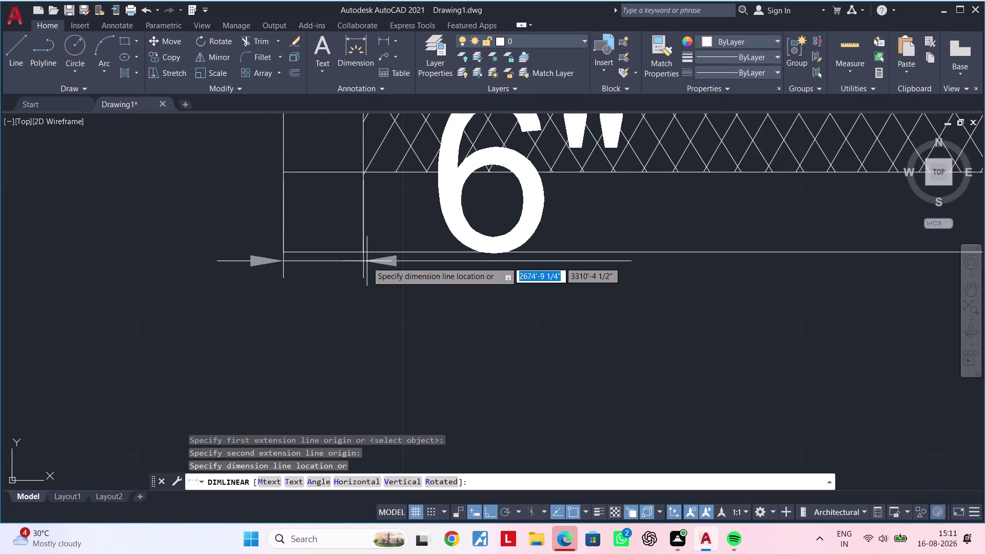
scroll(down, 3)
key(Escape)
key(Escape)
key(Escape)
key(Escape)
key(Escape)
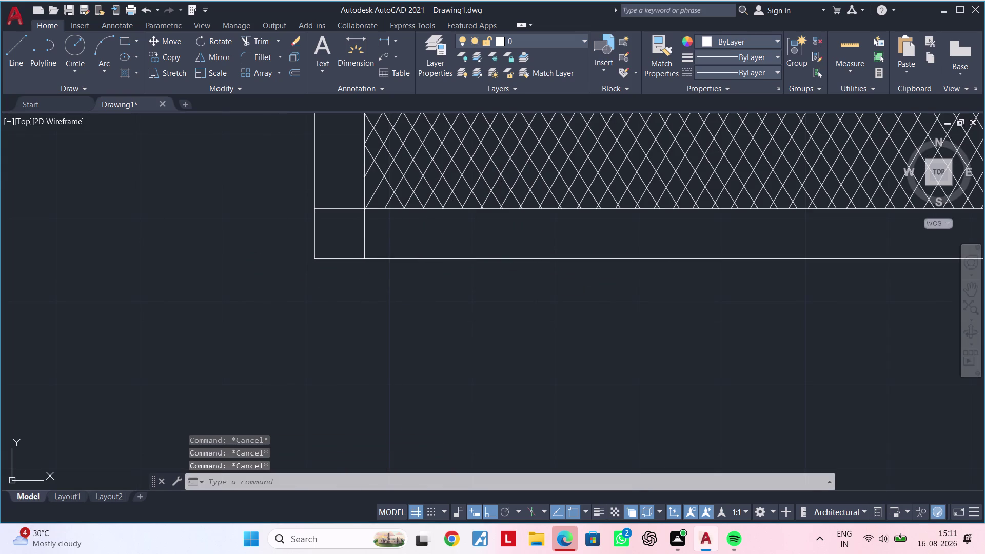
Offset the strip's left vertical line 4" to the right with OF.
middle_drag(383, 234, 355, 246)
text(of)
key(space)
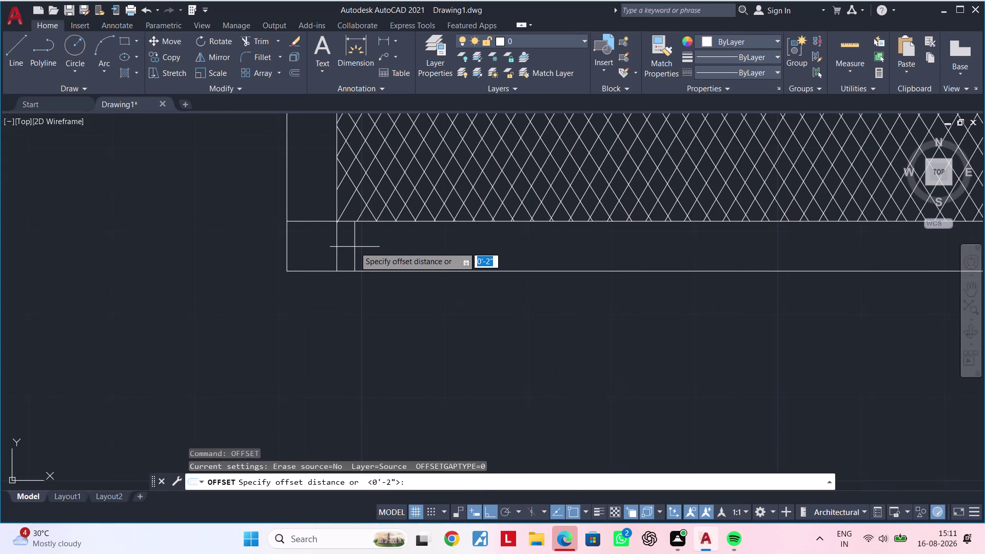
text(4")
key(Return)
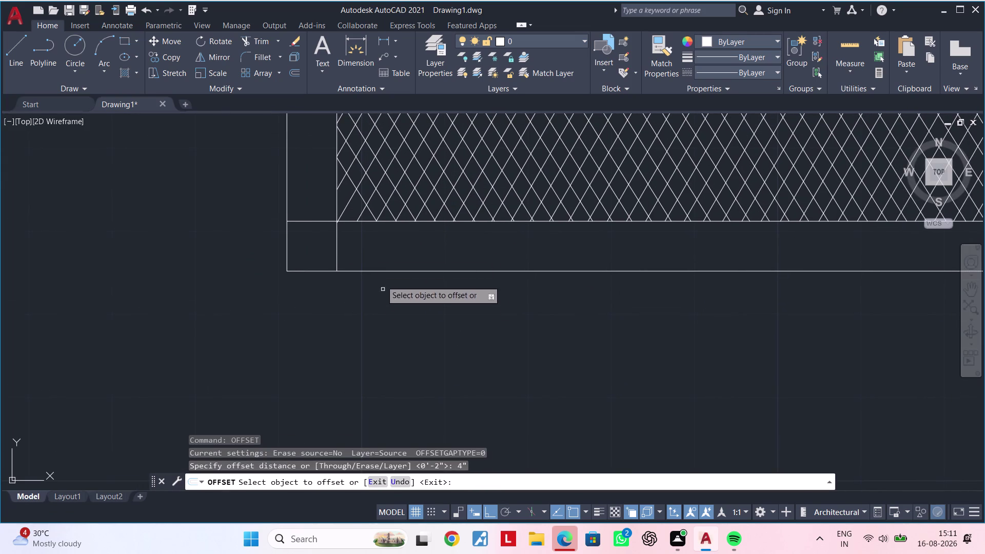
click(337, 252)
click(375, 249)
key(Escape)
key(Escape)
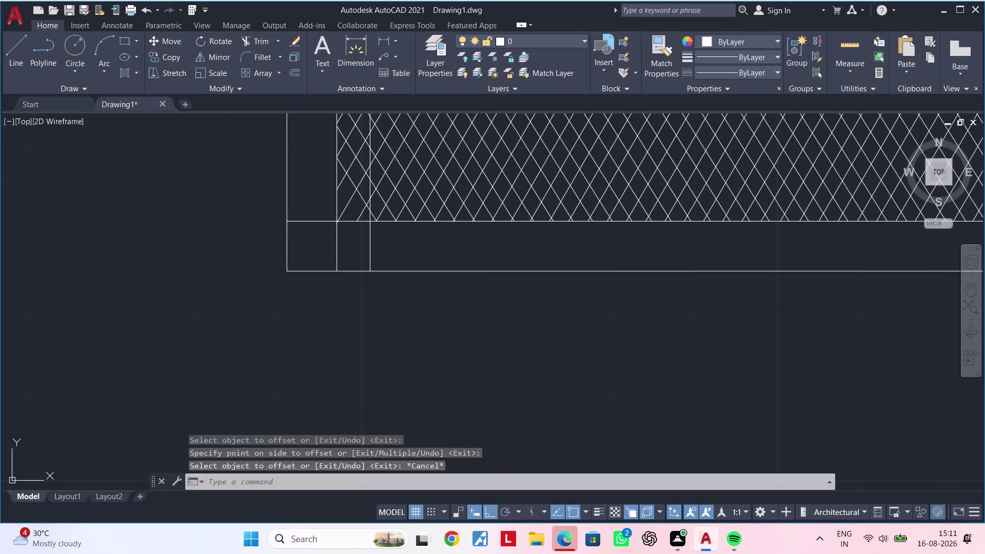
Trim away an extra line segment and delete a stray line above the strip.
scroll(up, 3)
text(tr)
key(space)
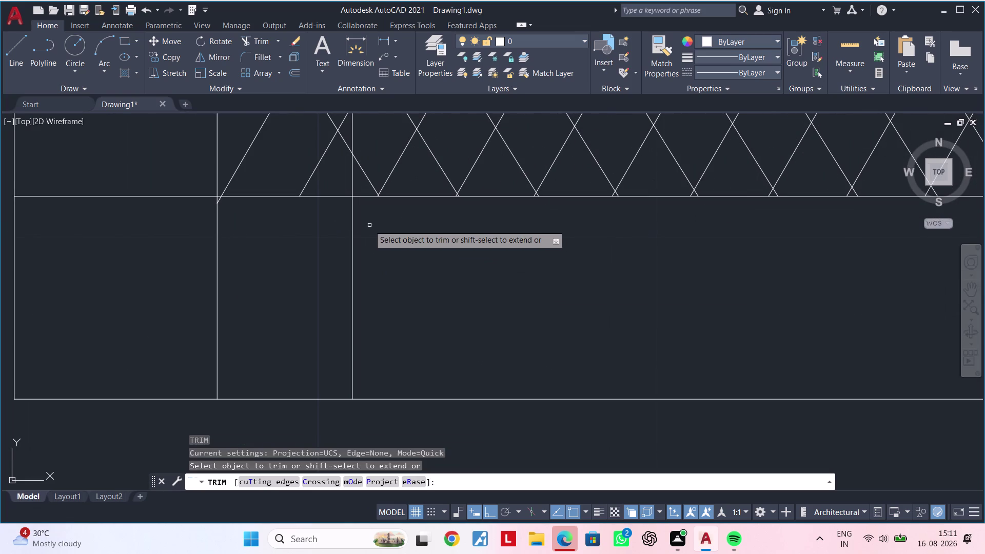
scroll(up, 3)
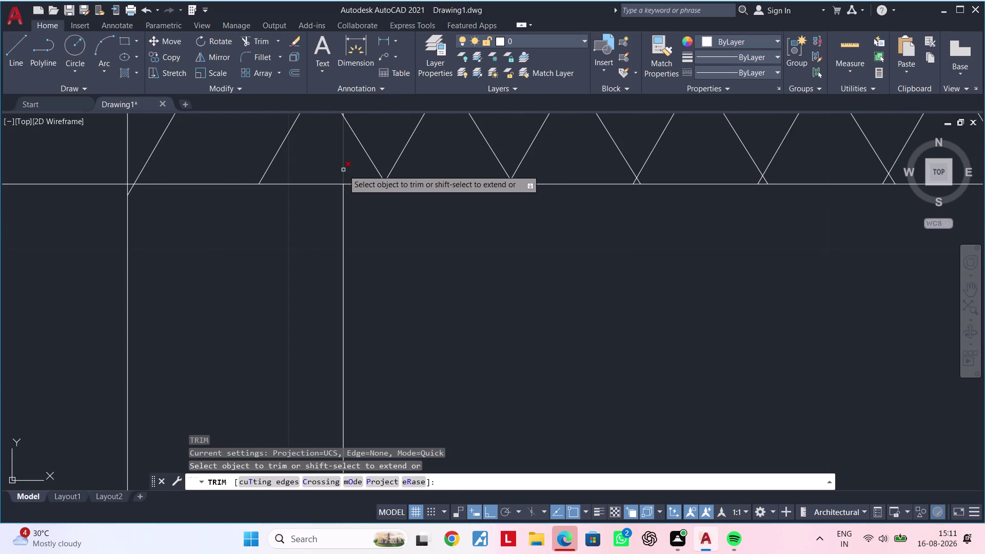
click(343, 170)
scroll(down, 3)
middle_drag(349, 187, 346, 256)
key(Escape)
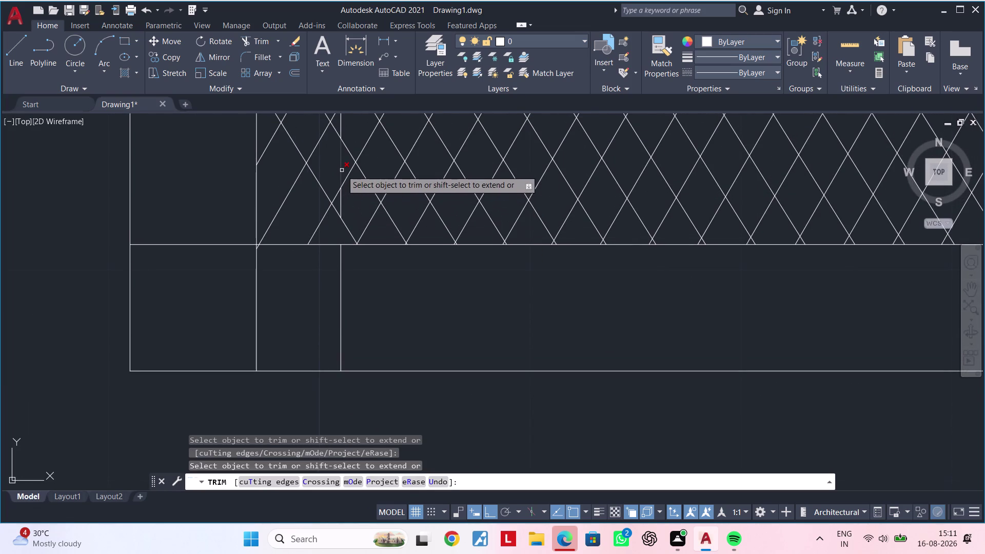
key(Escape)
key(Escape)
click(341, 171)
key(Delete)
Pan across the bed plan back to the bottom strip's left end and clear the command line.
scroll(down, 3)
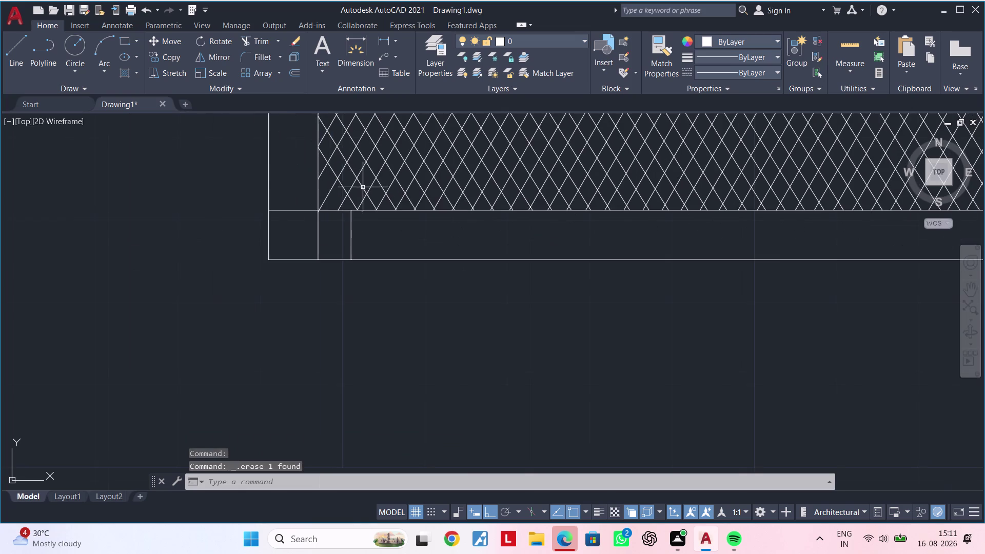
middle_drag(403, 213, 342, 385)
scroll(down, 3)
middle_drag(350, 340, 284, 343)
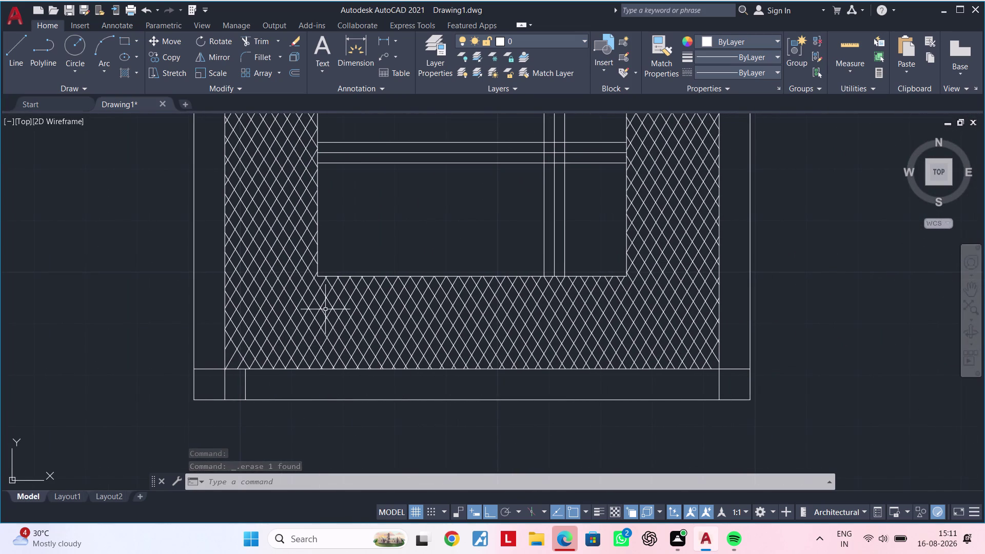
middle_drag(300, 373, 381, 263)
scroll(up, 3)
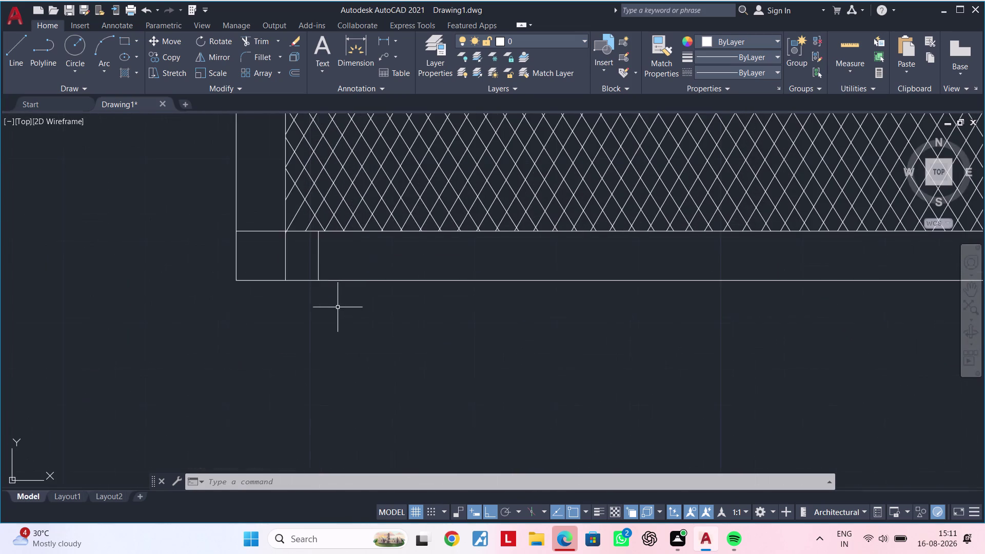
middle_drag(346, 260, 347, 316)
key(Escape)
scroll(up, 3)
key(Escape)
key(Escape)
key(Escape)
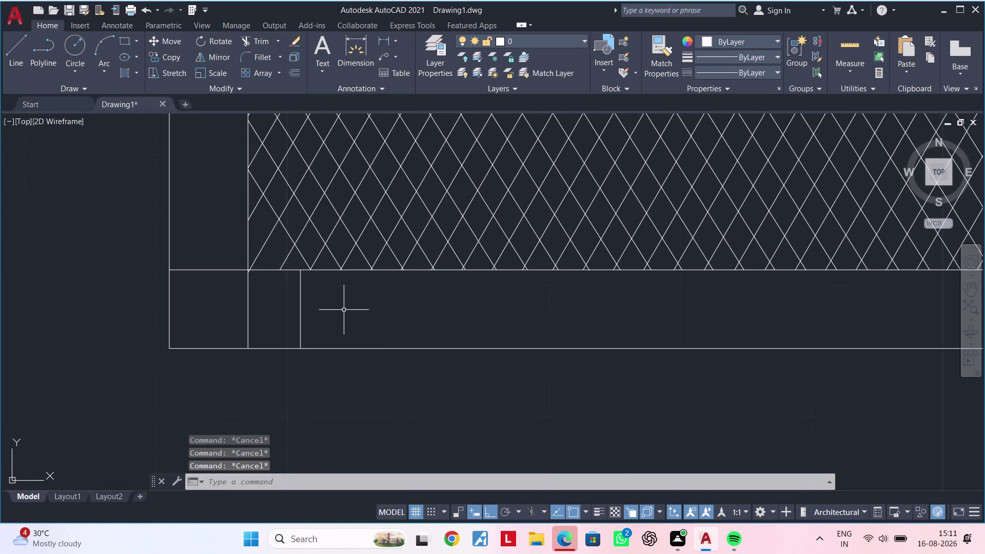
key(o)
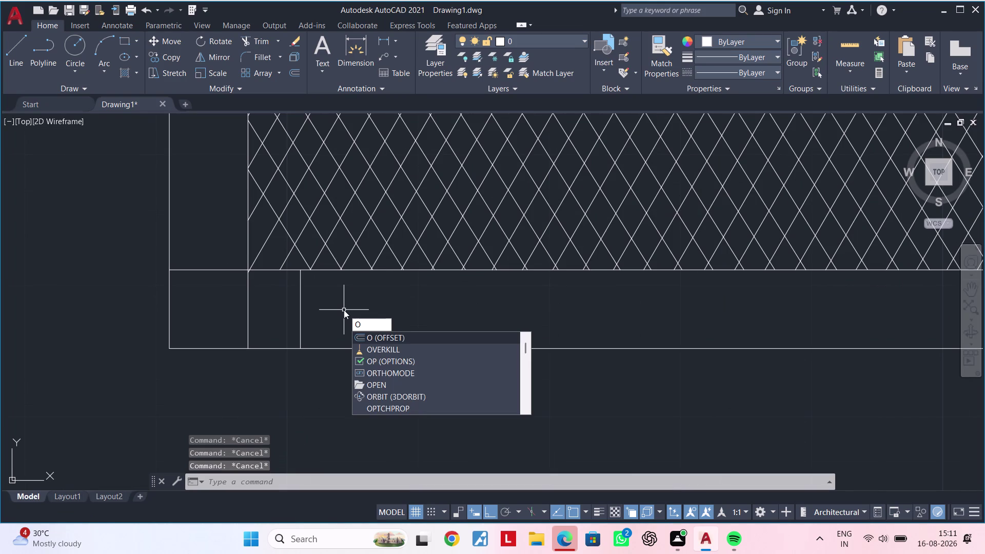
key(Escape)
key(Escape)
key(BackSpace)
key(BackSpace)
key(BackSpace)
key(BackSpace)
Offset five successive vertical slat lines, each 4" right of the previous one.
text(o)
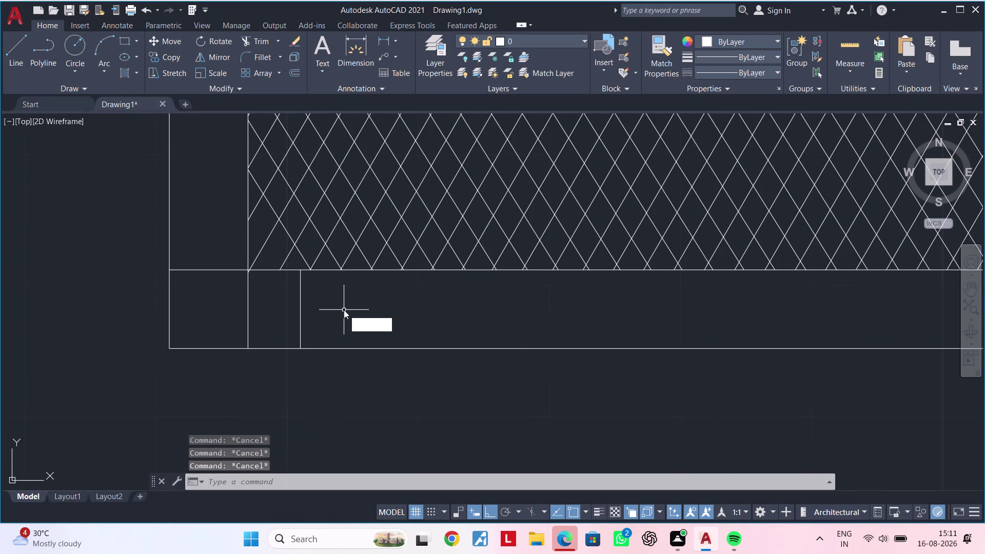
text(f)
key(space)
text(4")
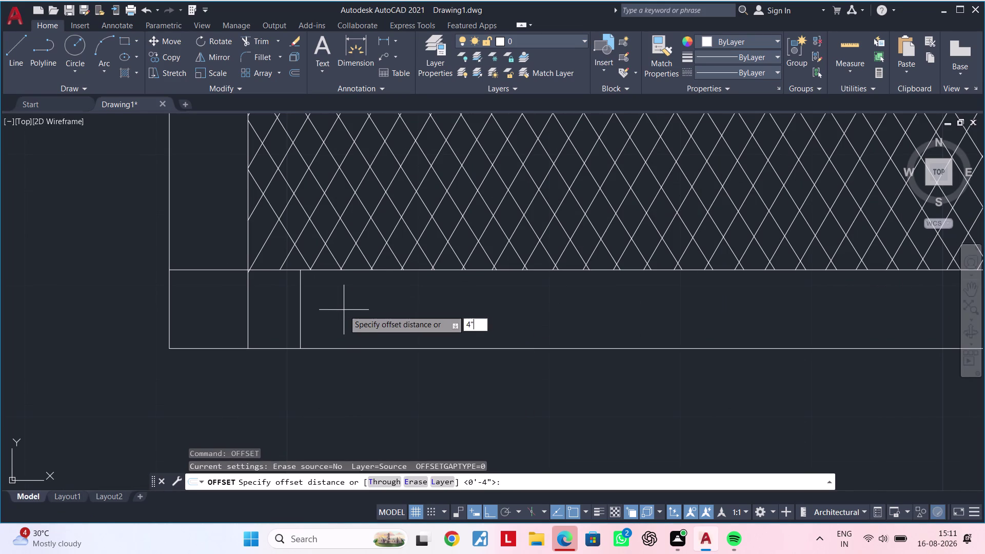
key(Return)
click(300, 303)
click(364, 305)
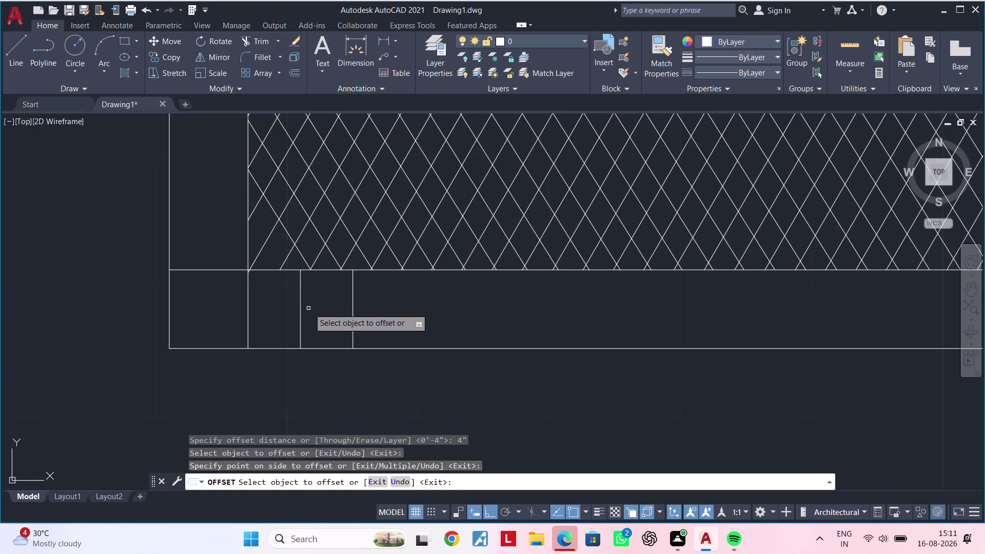
click(352, 308)
click(433, 313)
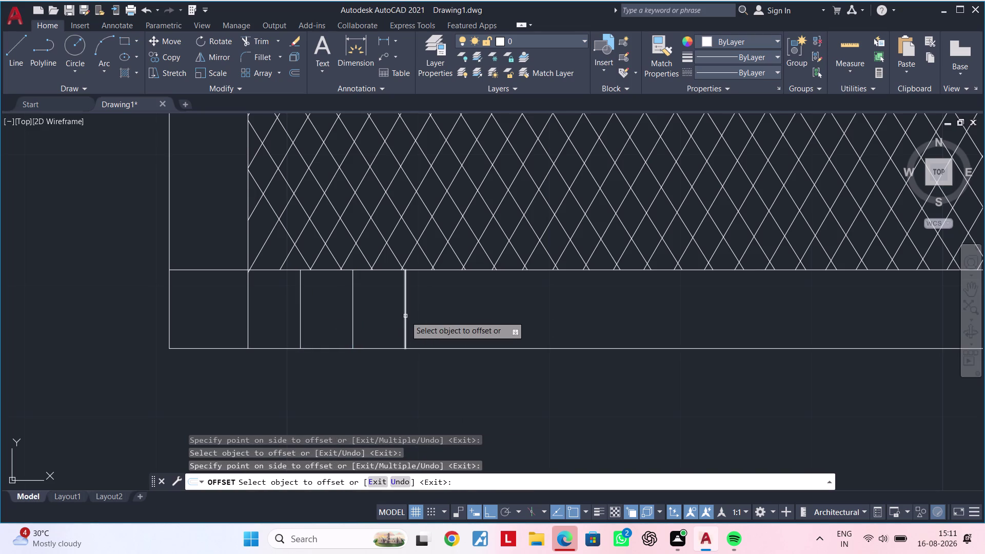
click(405, 316)
double_click(485, 317)
click(458, 319)
click(556, 317)
click(510, 321)
click(545, 321)
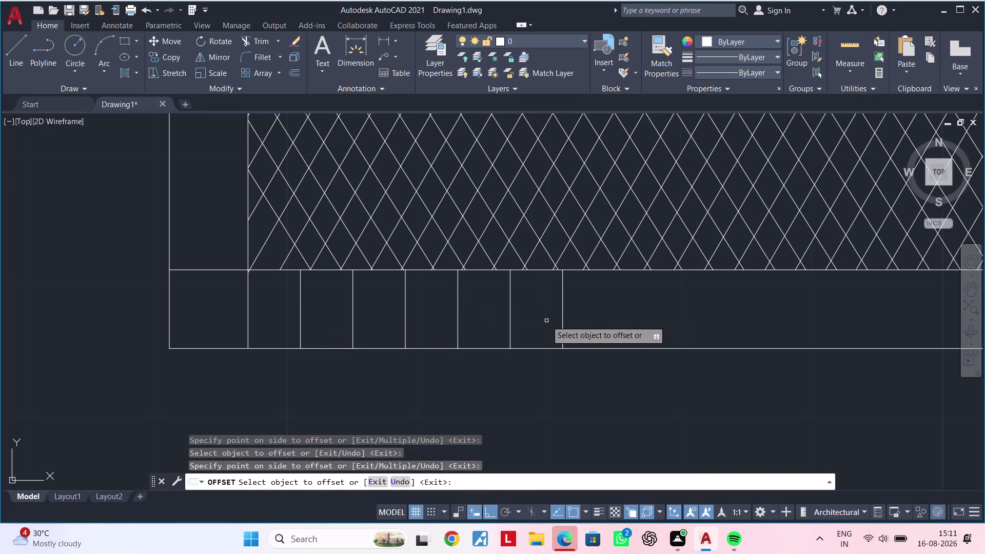
Add more 4" slat lines further along the strip, then end the offset.
middle_drag(572, 321, 414, 333)
double_click(404, 335)
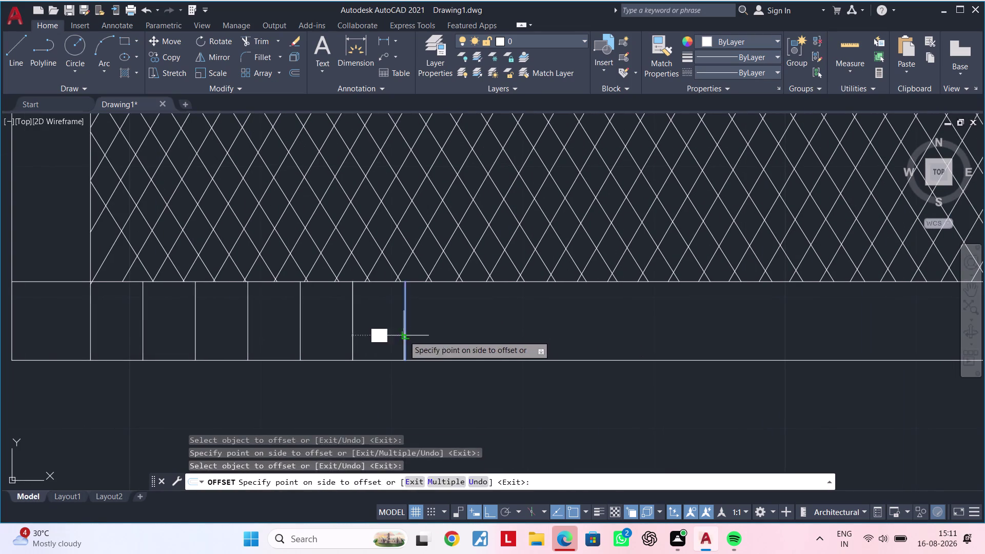
click(501, 330)
drag(457, 331, 472, 330)
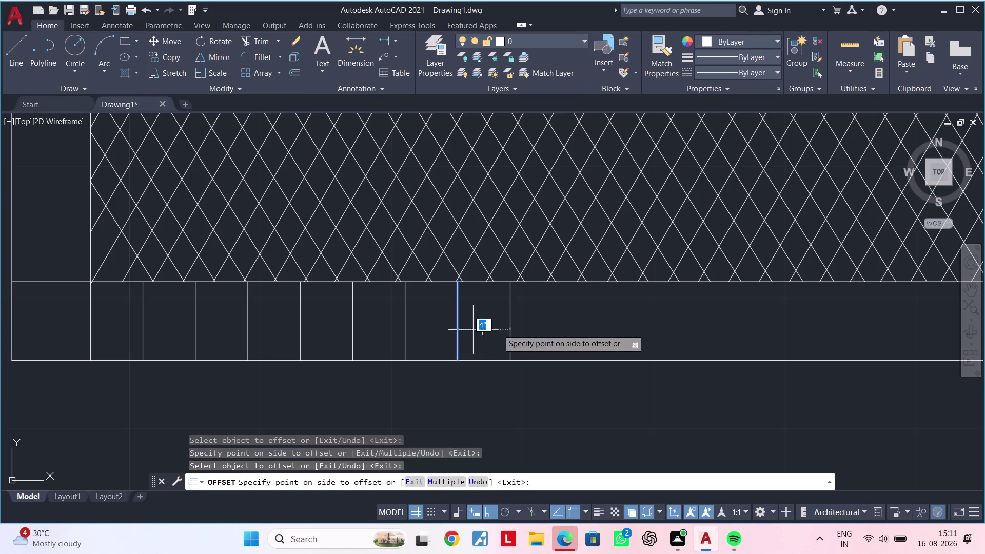
click(633, 325)
click(509, 333)
double_click(564, 326)
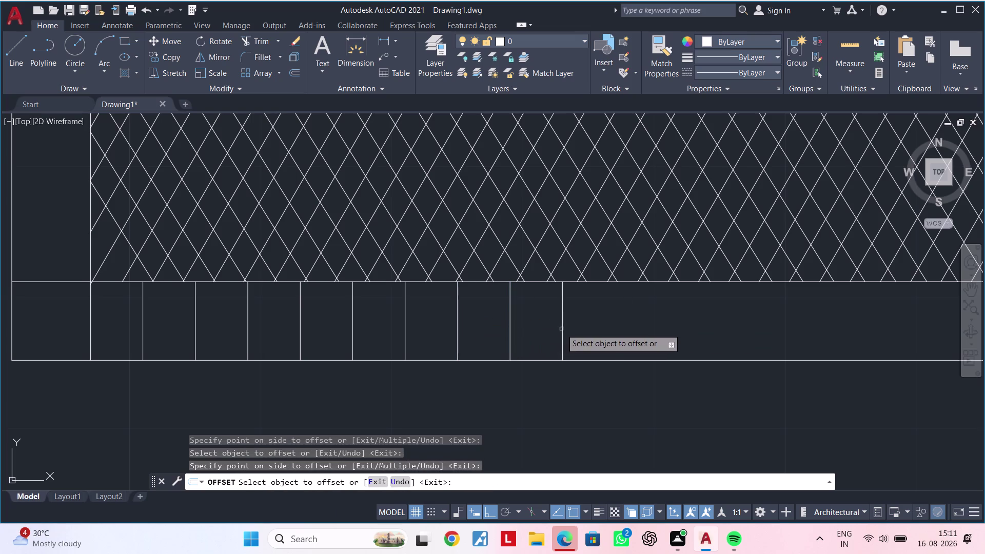
click(561, 329)
click(645, 327)
scroll(down, 3)
middle_drag(632, 333, 712, 308)
key(Escape)
scroll(up, 3)
key(Escape)
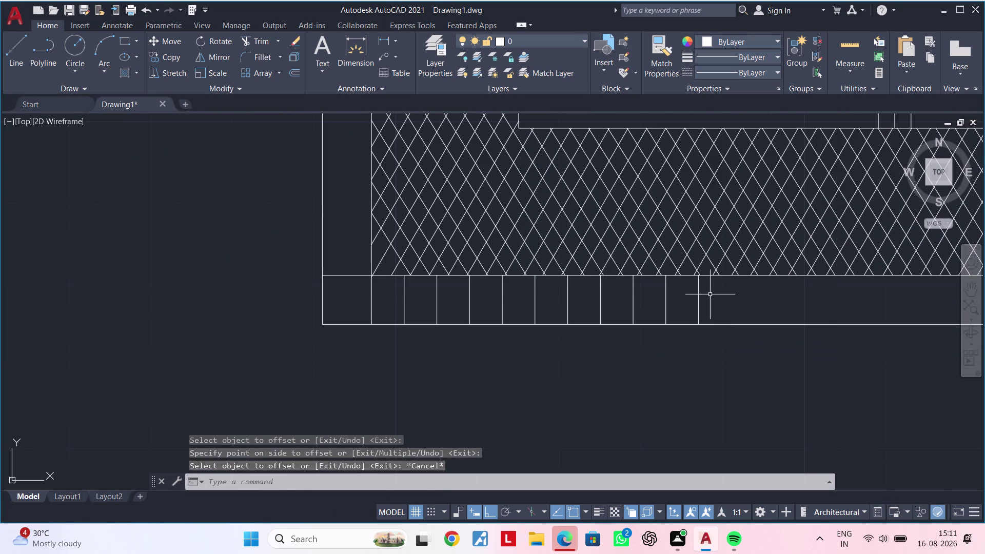
Copy the ten slat lines with the strip's bottom-left corner as the base point.
click(710, 295)
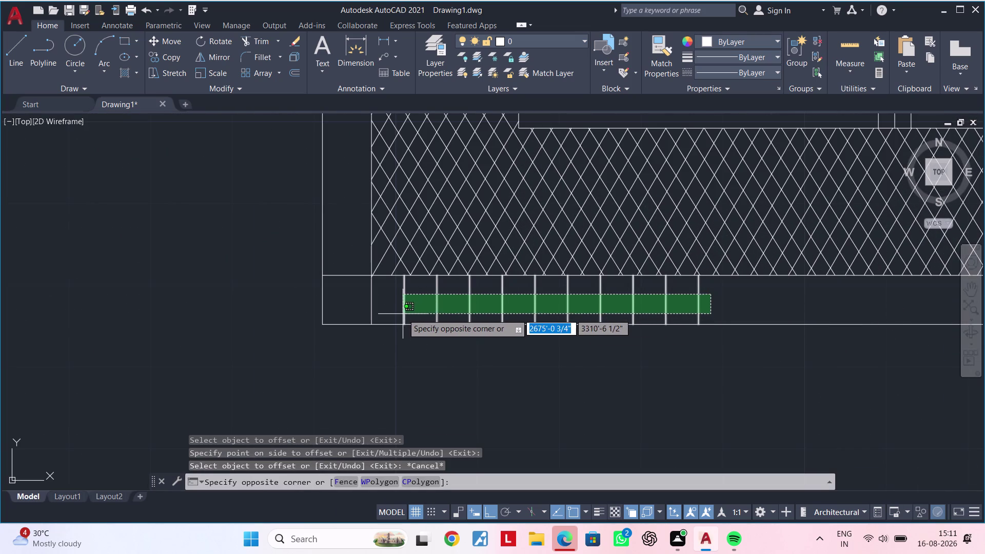
click(403, 314)
middle_drag(482, 311, 447, 278)
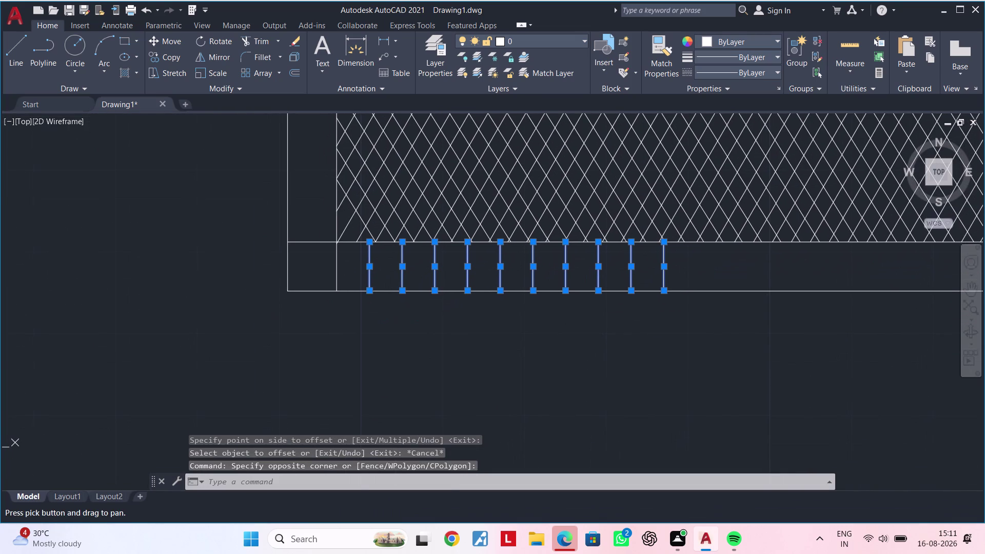
key(c)
key(o)
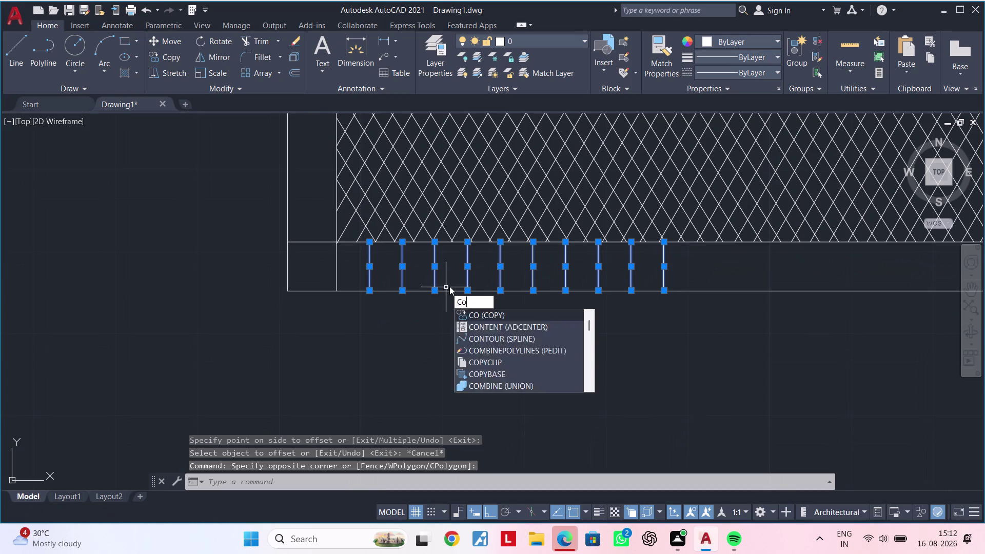
key(space)
click(339, 288)
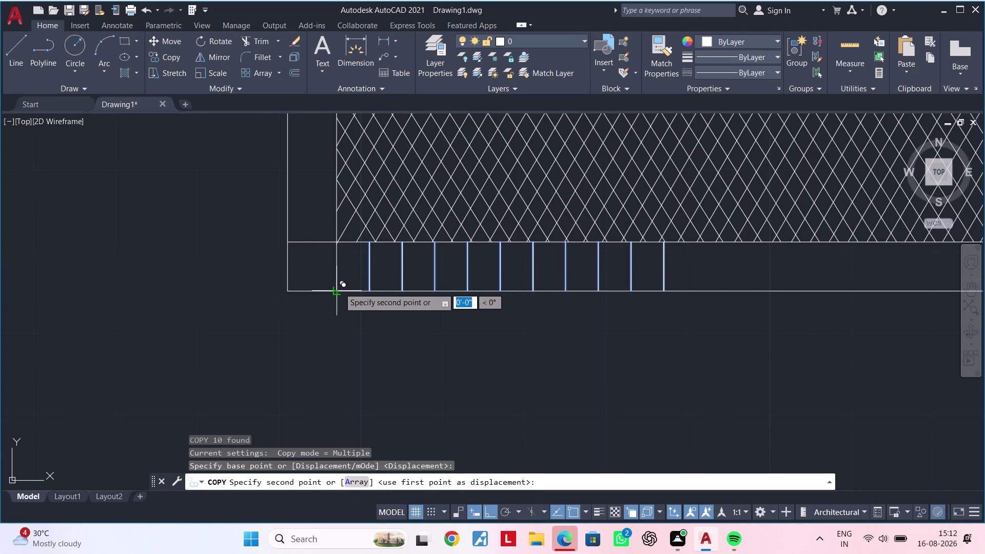
Place copies of the slat lines at points along the strip up to its right end.
middle_drag(635, 286, 553, 297)
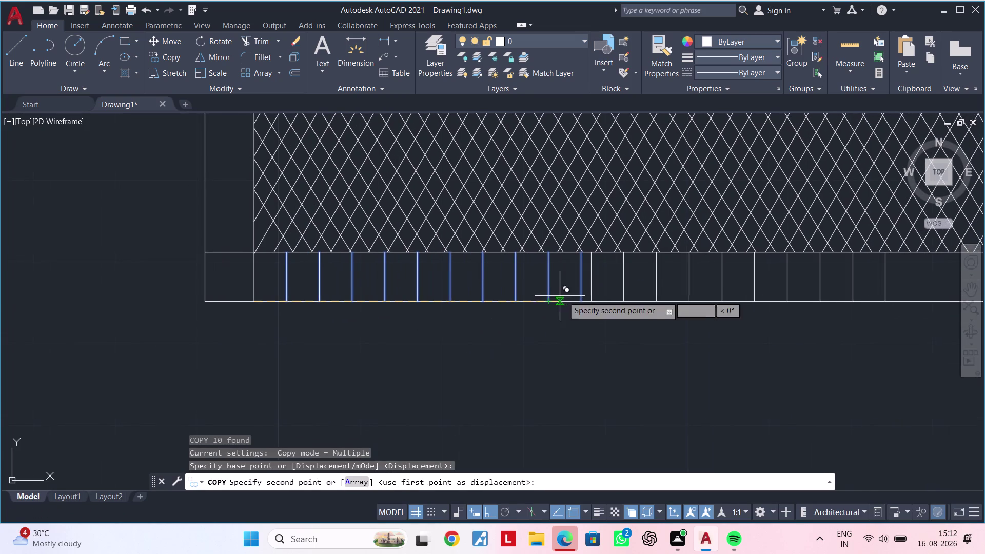
double_click(581, 299)
middle_drag(717, 290, 471, 300)
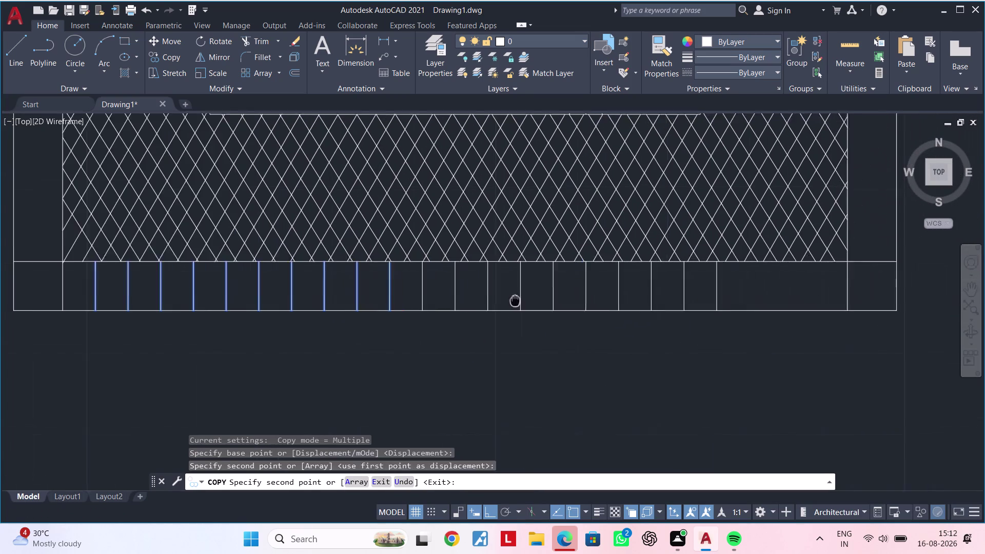
middle_drag(470, 300, 259, 301)
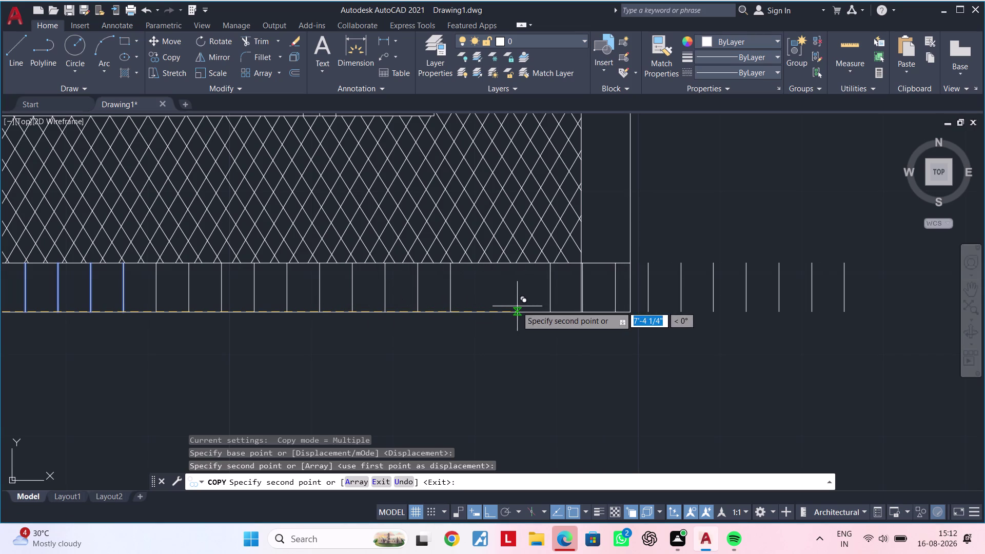
scroll(down, 3)
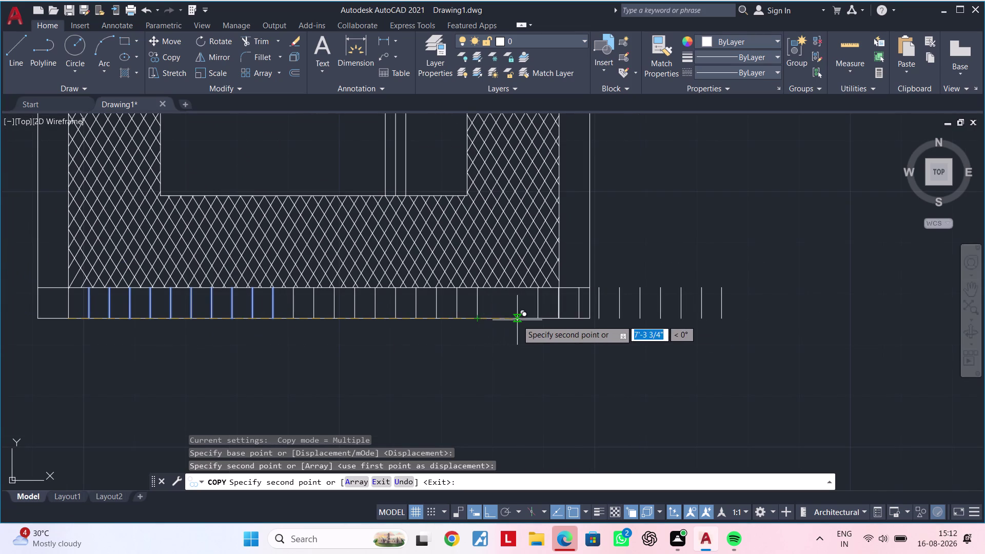
scroll(up, 3)
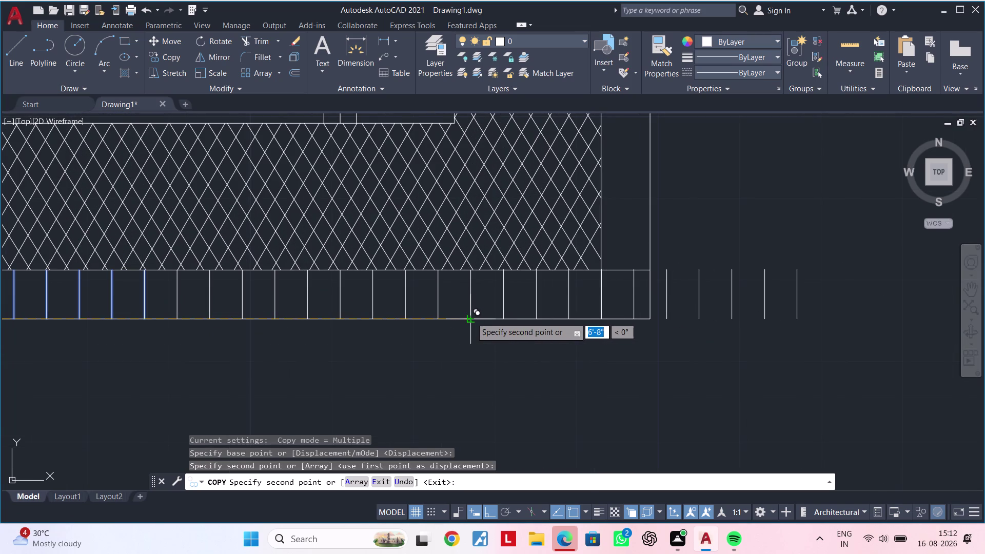
click(471, 317)
key(Escape)
key(Escape)
key(Escape)
key(Escape)
key(Escape)
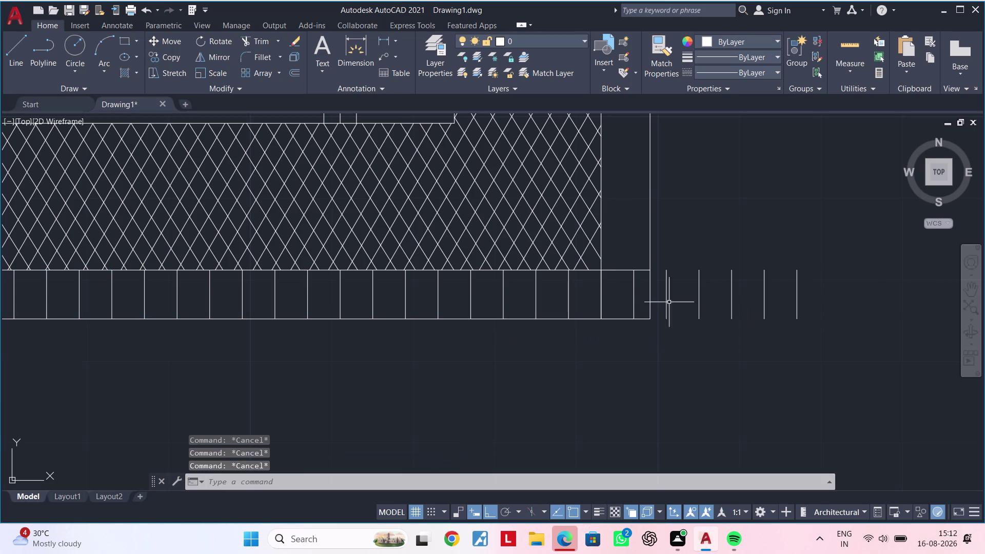
Erase the extra slat lines copied past the strip's right end.
click(634, 298)
click(831, 288)
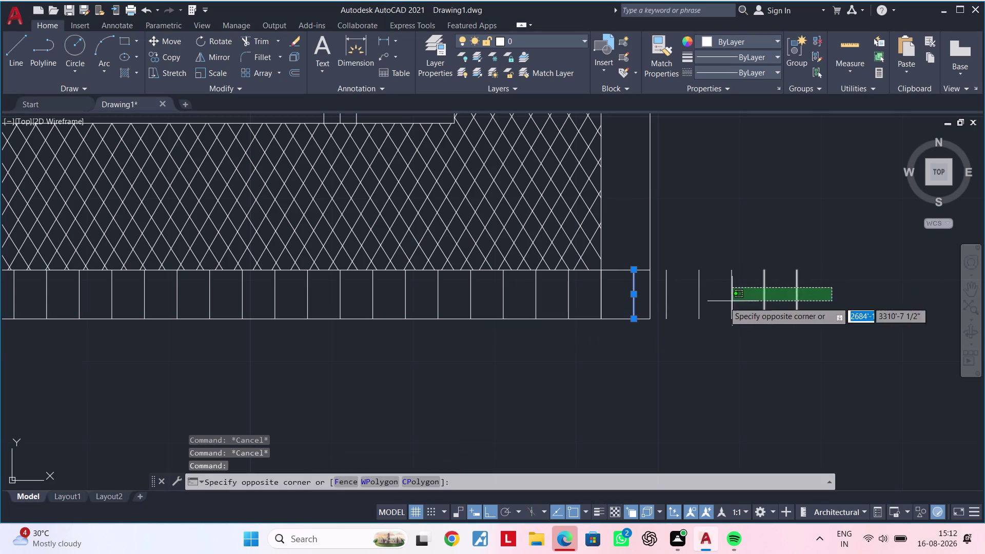
click(663, 303)
key(Delete)
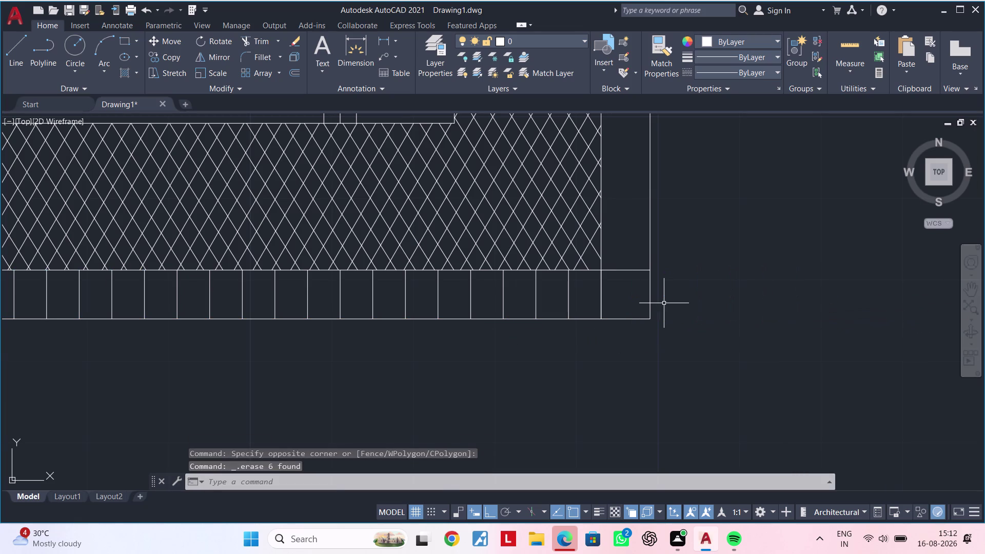
middle_drag(643, 293, 740, 285)
scroll(down, 3)
middle_drag(713, 293, 772, 313)
key(Escape)
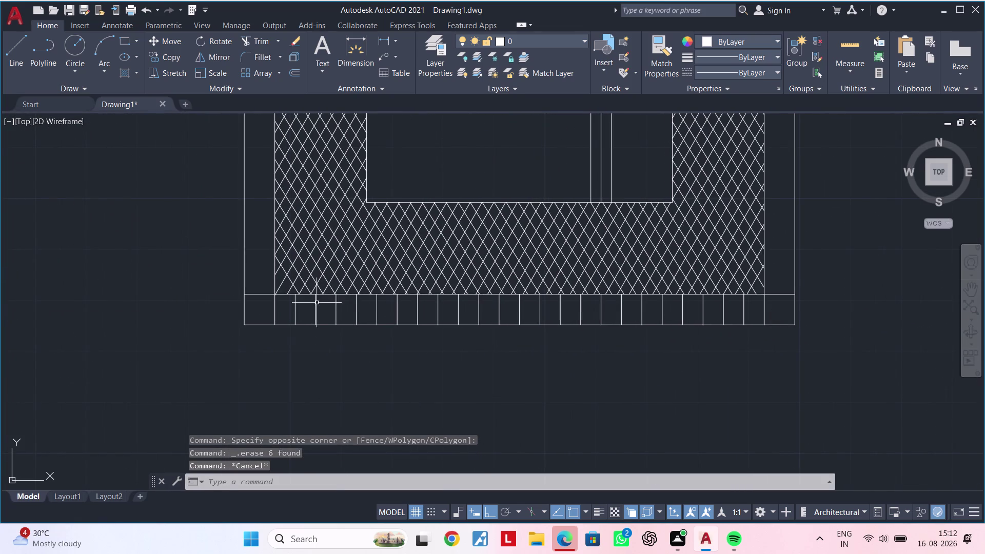
middle_drag(373, 300, 385, 295)
scroll(down, 3)
middle_drag(405, 308, 297, 321)
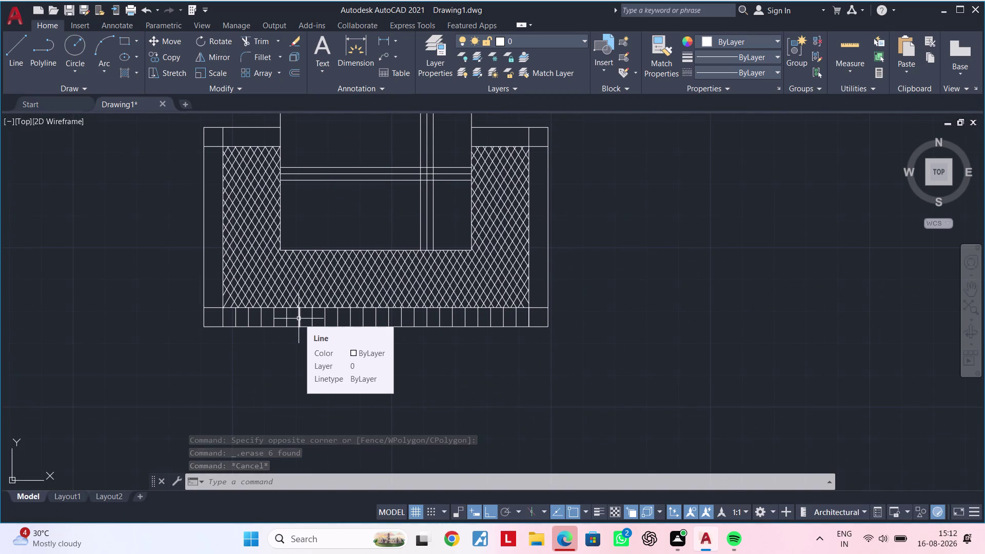
Zoom into the bottom strip and abandon two attempts to select its slat lines.
key(Escape)
key(Escape)
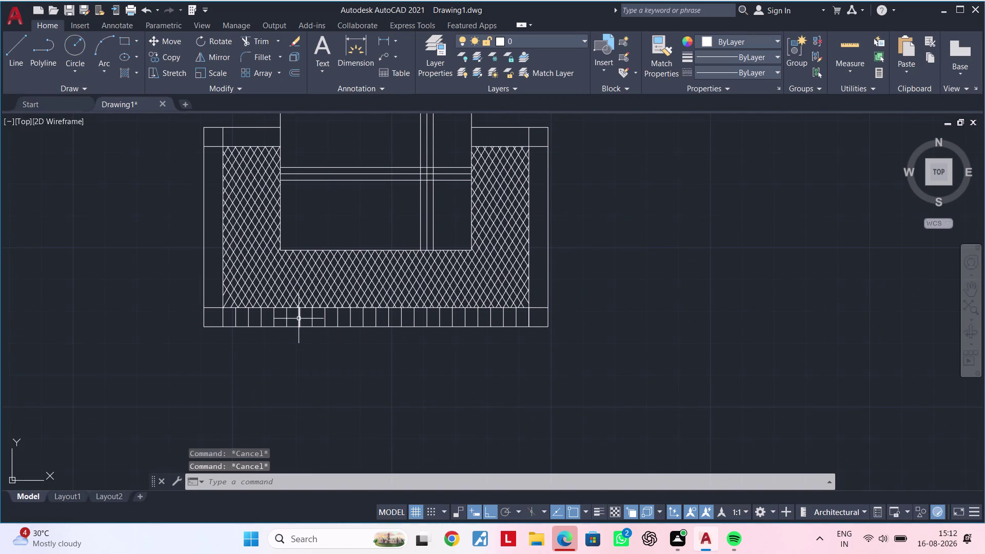
key(Escape)
key(Escape)
scroll(up, 3)
scroll(up, 3)
middle_drag(248, 322, 298, 309)
key(Escape)
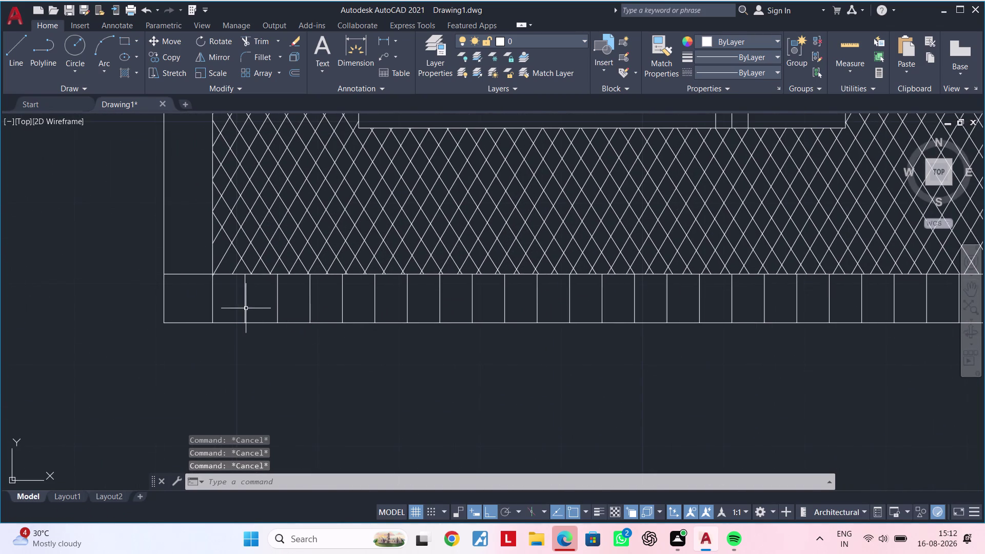
drag(239, 304, 250, 305)
click(368, 299)
key(Escape)
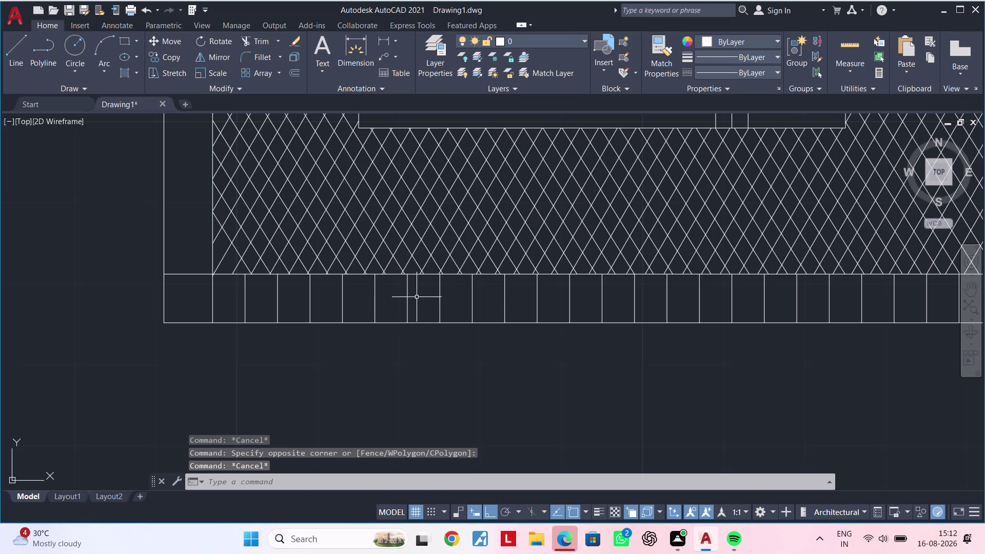
click(420, 297)
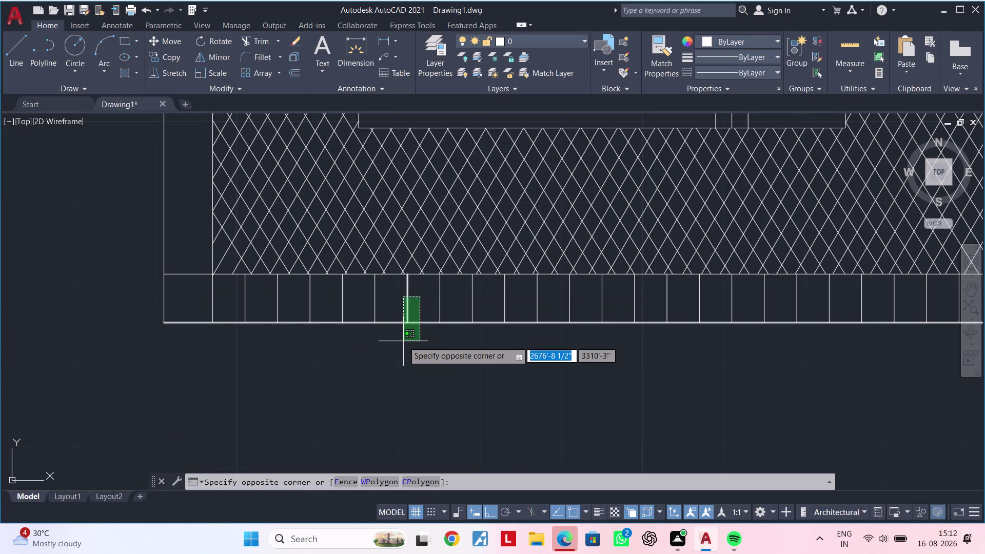
key(Escape)
key(Escape)
Crossing-select all 23 slat lines from the strip's right end to its left end.
scroll(down, 3)
middle_drag(516, 359, 426, 359)
scroll(up, 3)
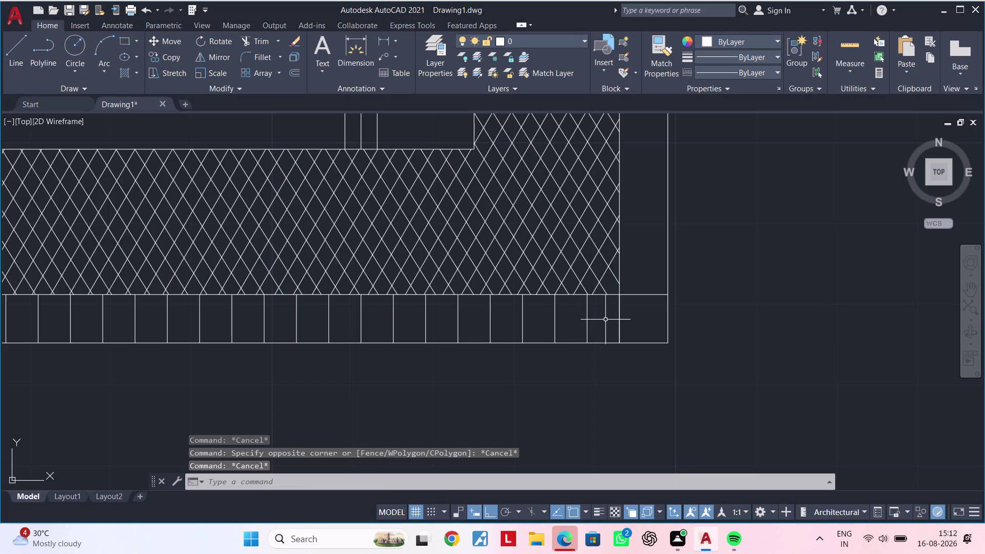
click(605, 320)
middle_drag(218, 314, 598, 314)
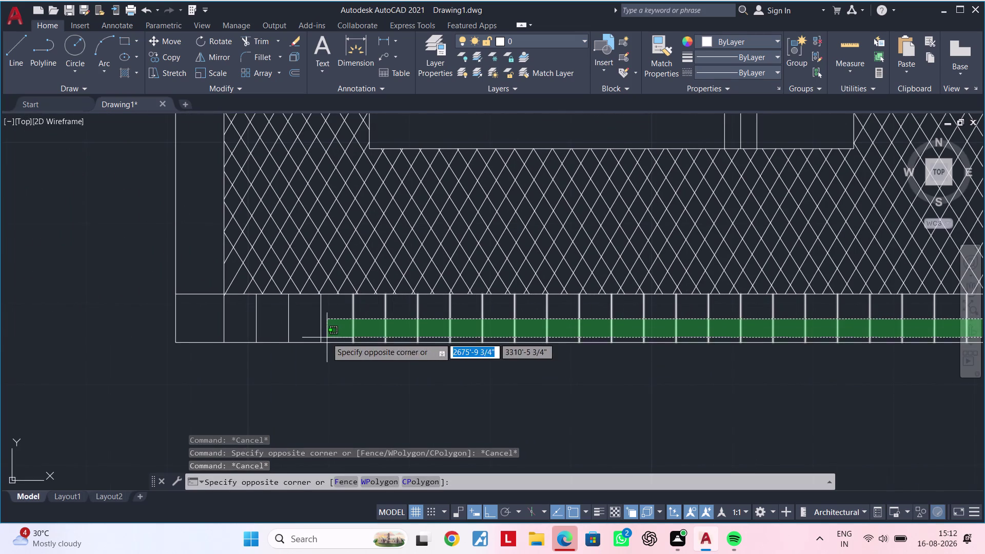
click(243, 328)
middle_drag(438, 343, 429, 345)
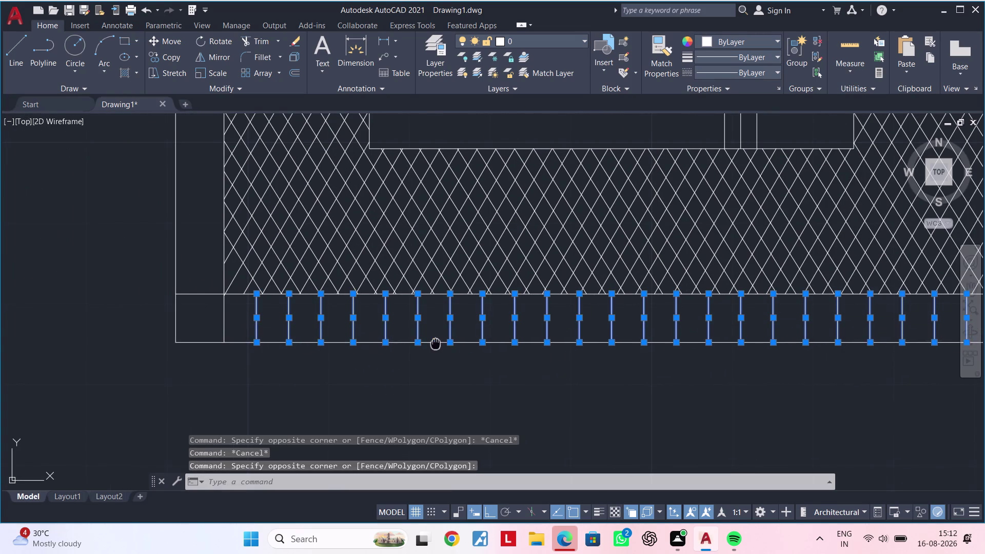
middle_drag(429, 344, 287, 348)
Copy the 23 slat lines into the open space right of the plan and window-select the copies.
key(c)
key(o)
key(space)
drag(341, 377, 342, 377)
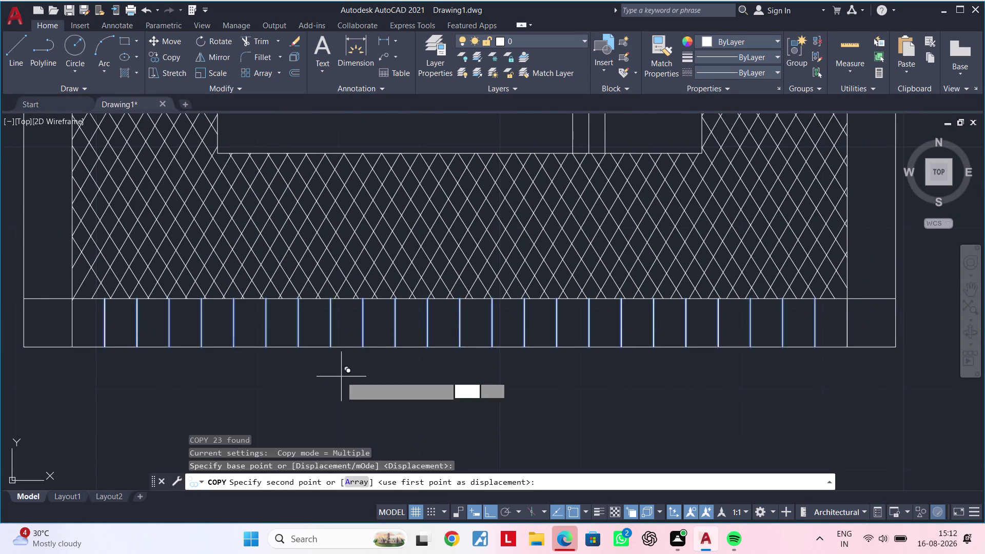
drag(342, 377, 367, 379)
scroll(down, 3)
middle_drag(621, 366, 263, 365)
click(501, 336)
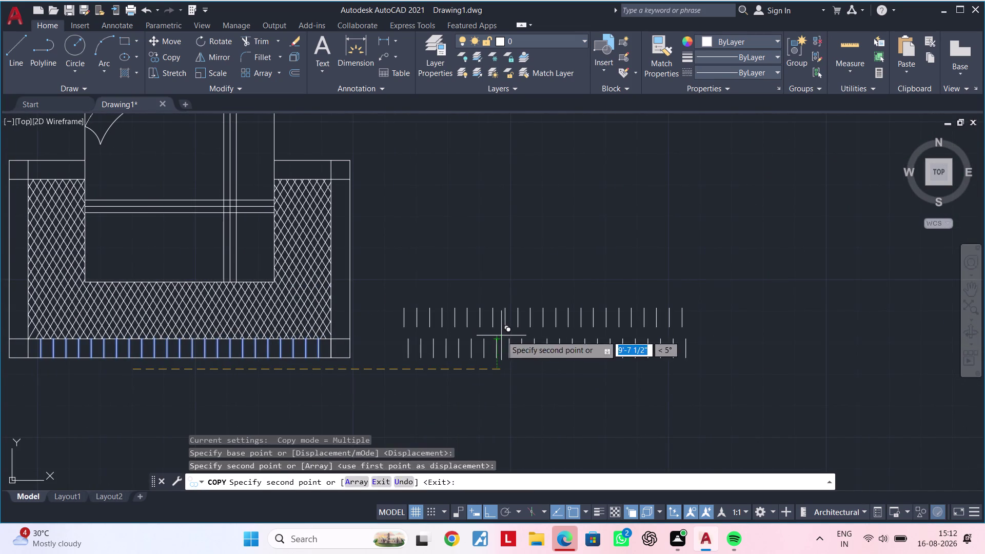
key(Escape)
key(Escape)
click(725, 280)
click(391, 405)
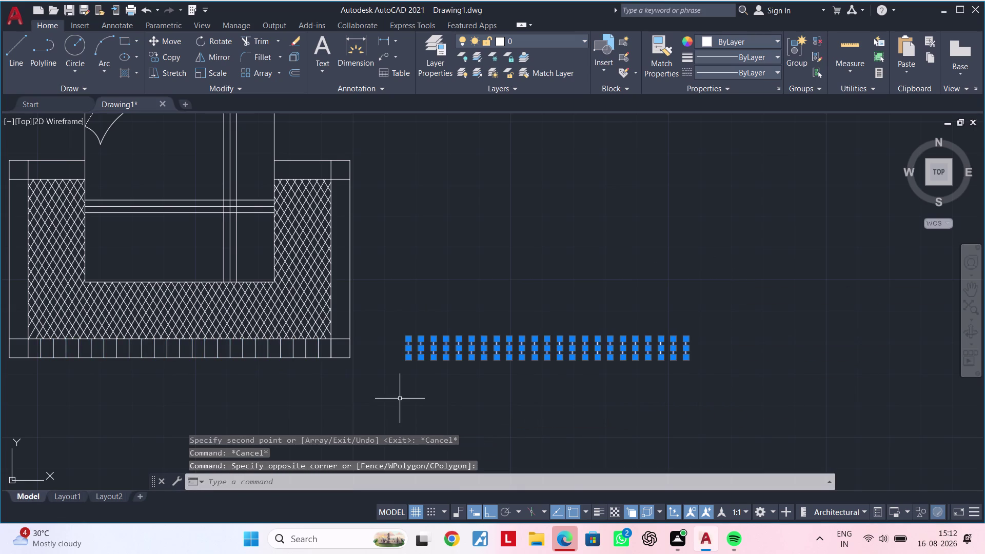
Cancel the stray RO command and frame the bed together with the slat column.
text(ro)
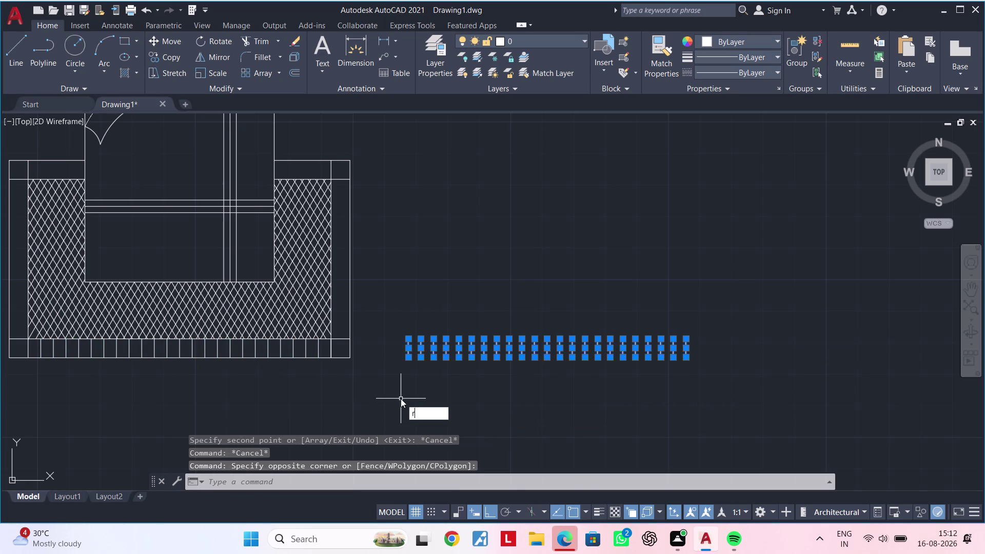
key(space)
click(471, 399)
click(490, 288)
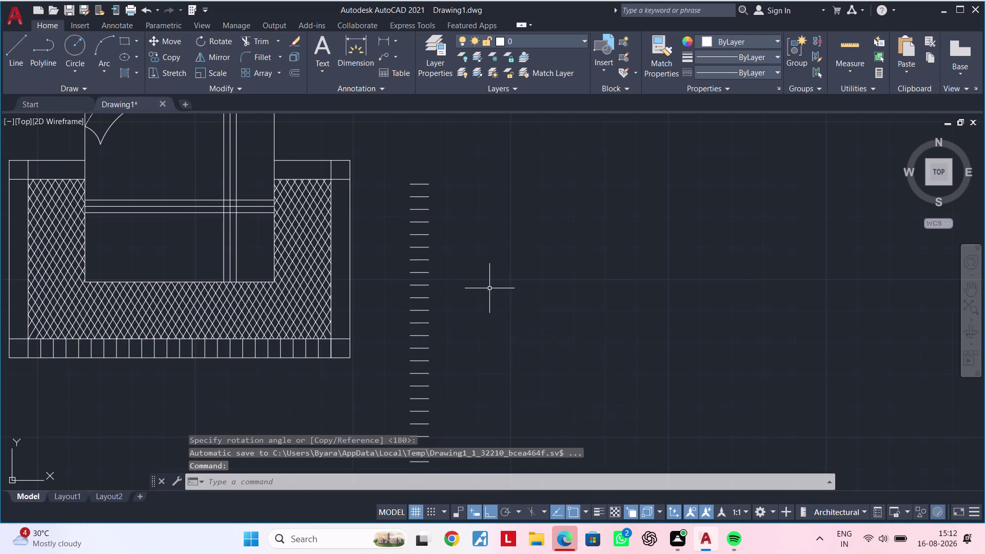
middle_drag(512, 292, 552, 245)
scroll(down, 3)
middle_drag(556, 251, 556, 261)
key(Escape)
Window-select the 23 slat lines and move them from the column's top point.
click(566, 154)
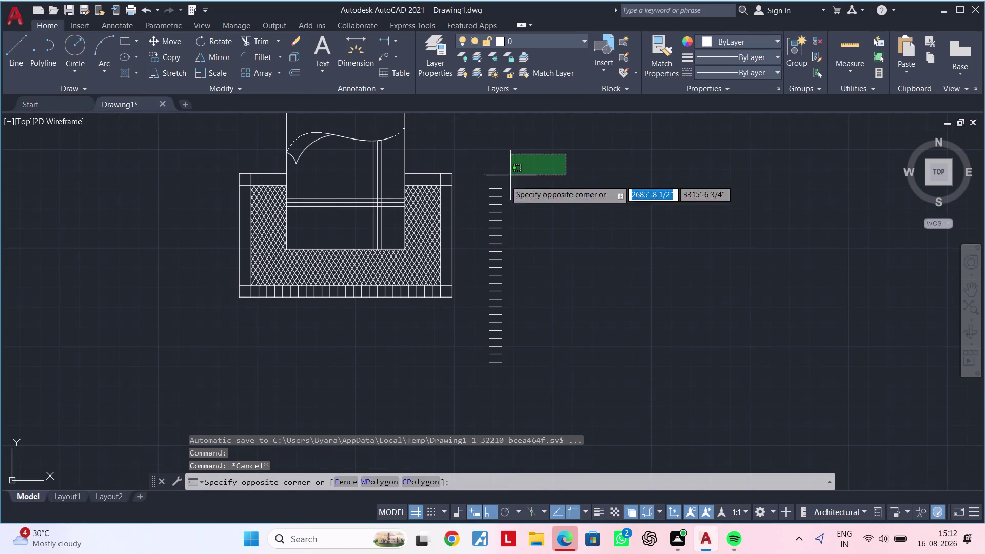
click(464, 379)
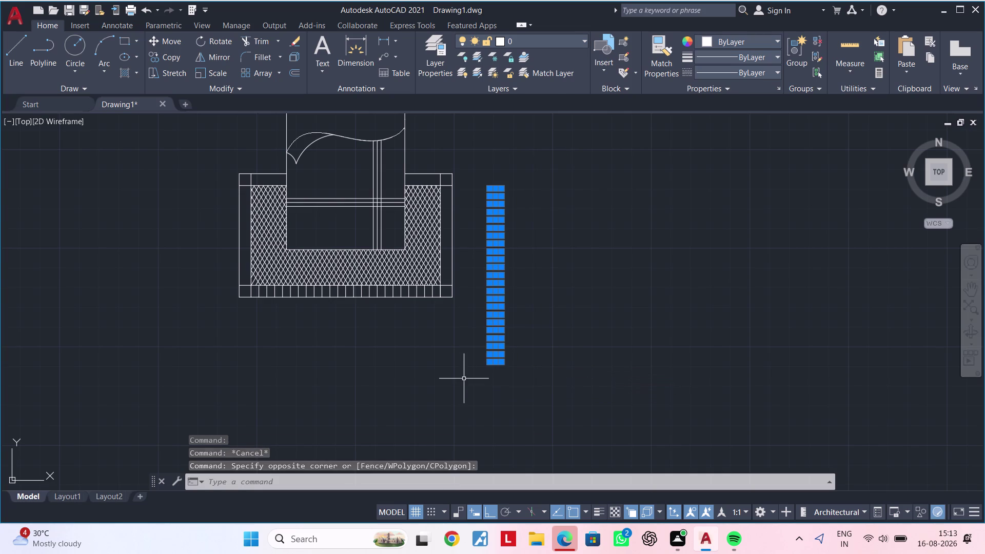
text(m)
key(space)
scroll(up, 3)
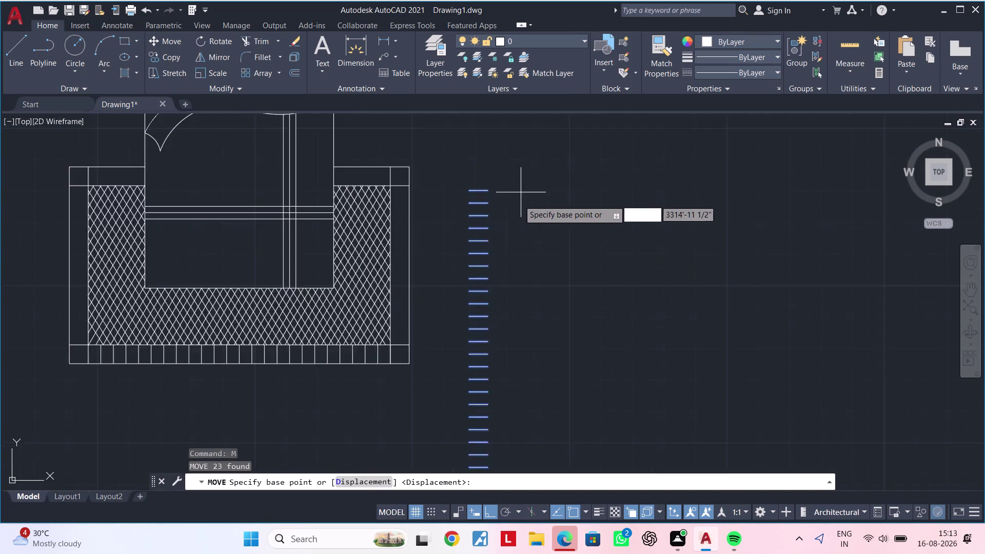
scroll(up, 3)
click(441, 170)
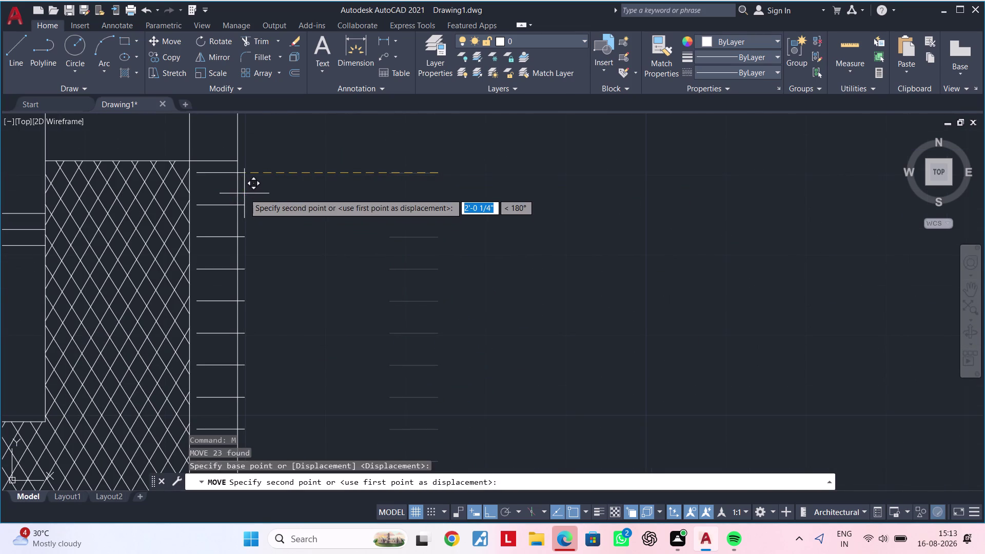
With Ortho off, drop the slat lines onto the side strip's top corner.
click(486, 512)
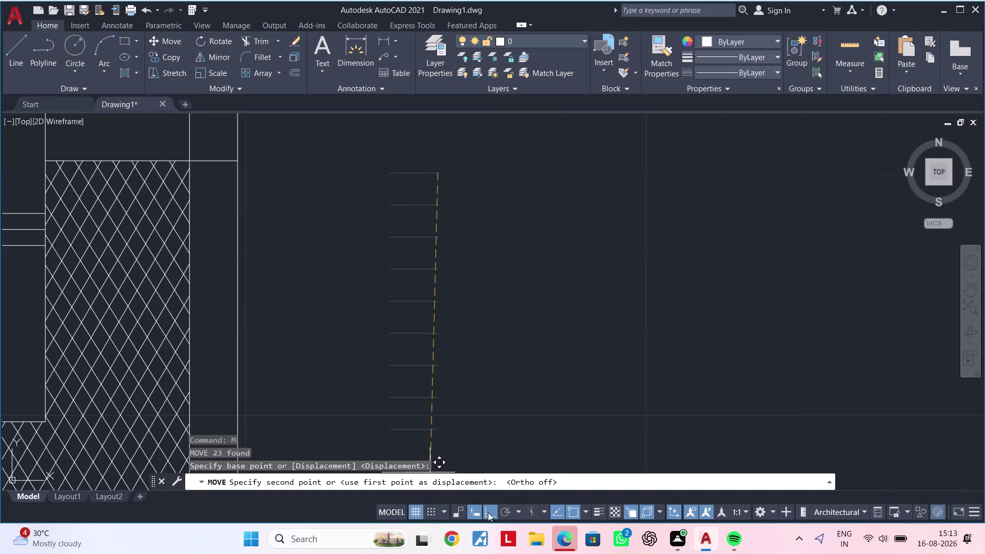
scroll(up, 3)
scroll(up, 3)
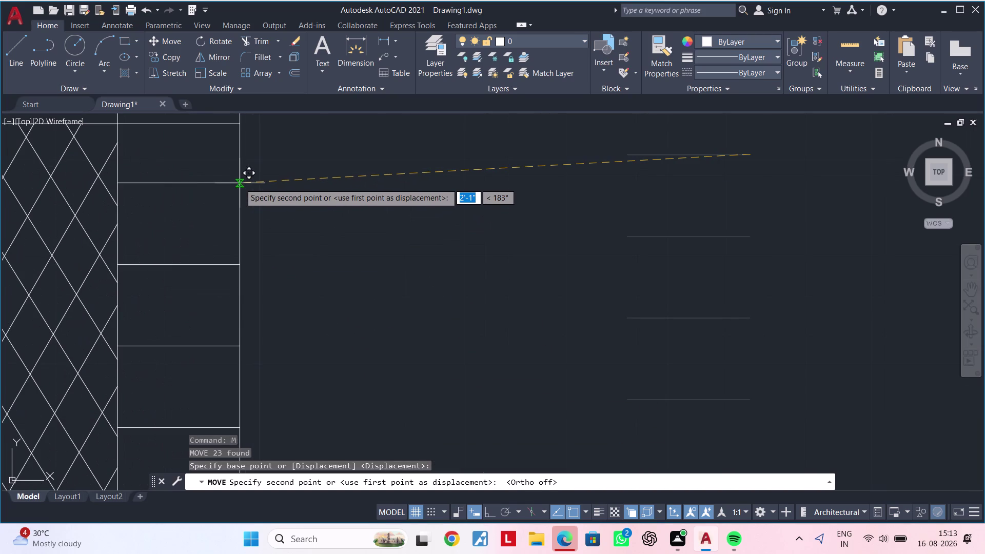
middle_drag(239, 183, 241, 229)
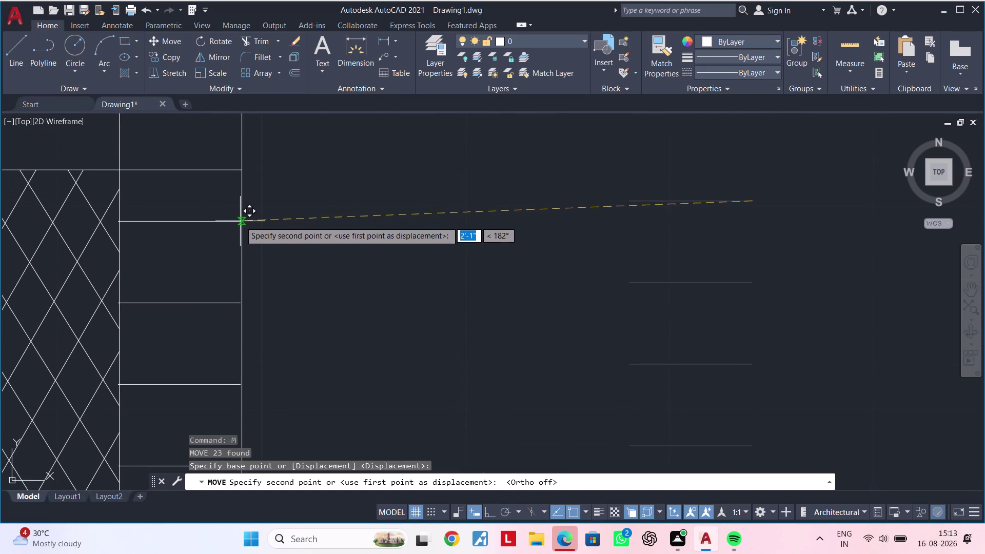
scroll(down, 3)
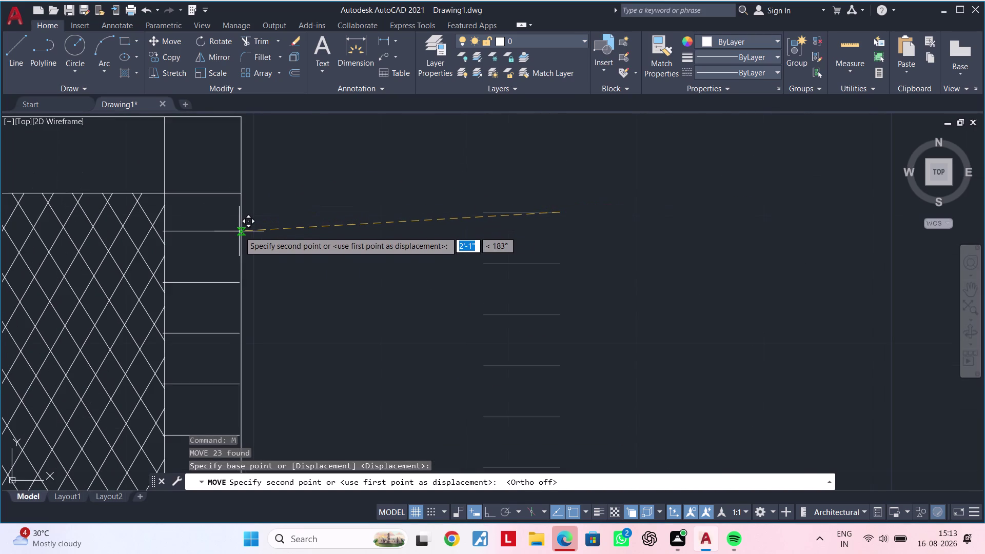
middle_drag(239, 231, 239, 256)
click(239, 256)
Inspect the placed lines along the side strip where their ends overhang.
scroll(down, 3)
middle_drag(258, 275, 312, 104)
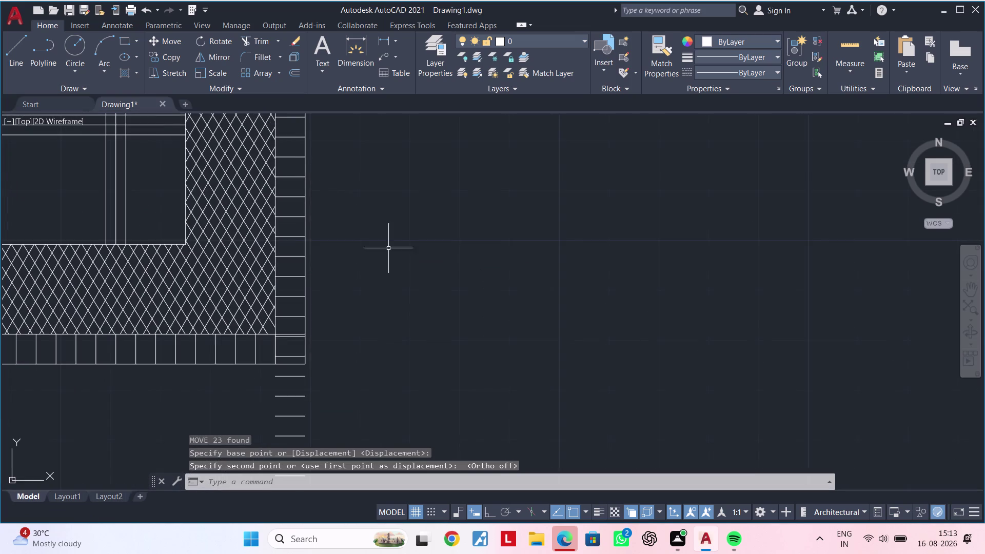
middle_drag(423, 308, 431, 272)
scroll(up, 3)
middle_drag(337, 318, 437, 307)
scroll(up, 3)
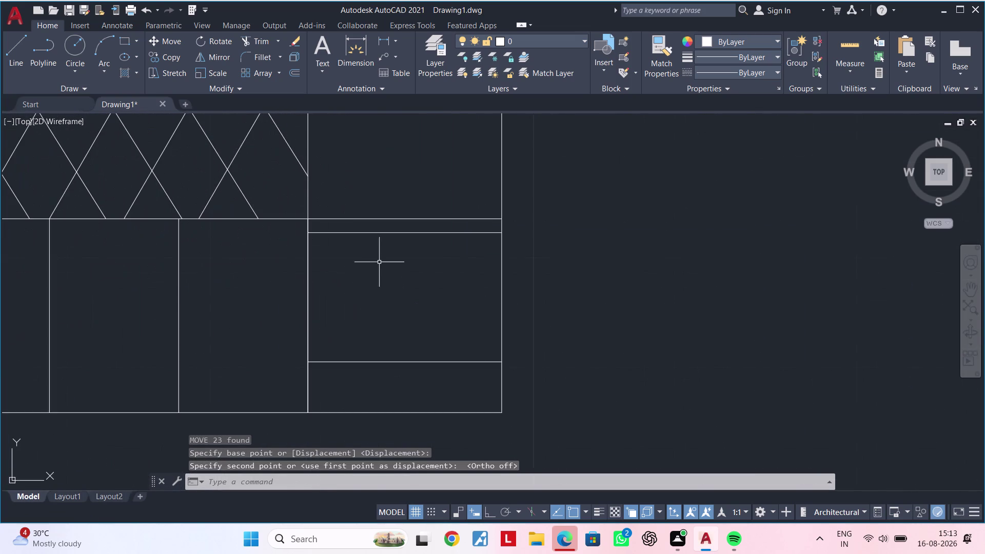
middle_drag(380, 266, 381, 287)
Start a trim (TR) on the overhanging slat line ends.
key(Escape)
text(tr)
key(space)
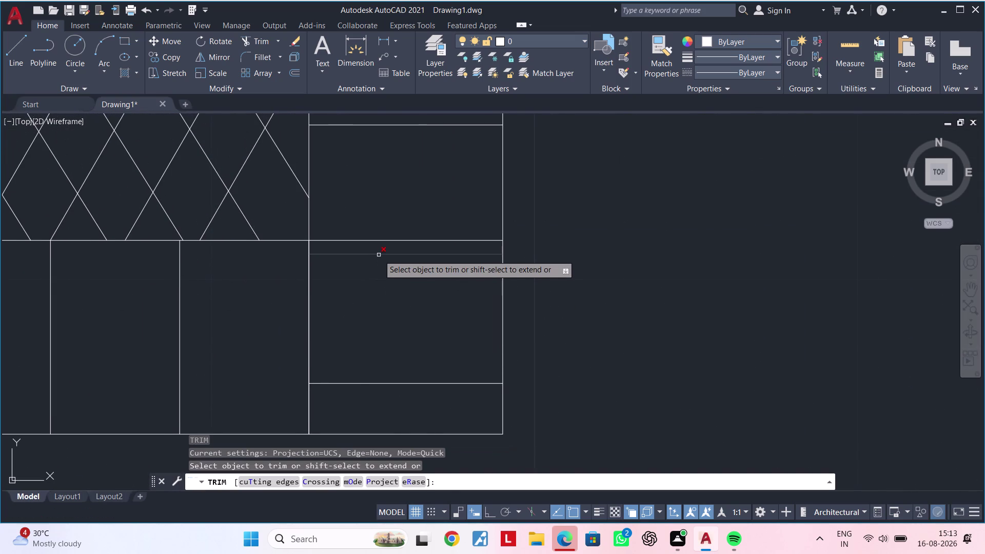